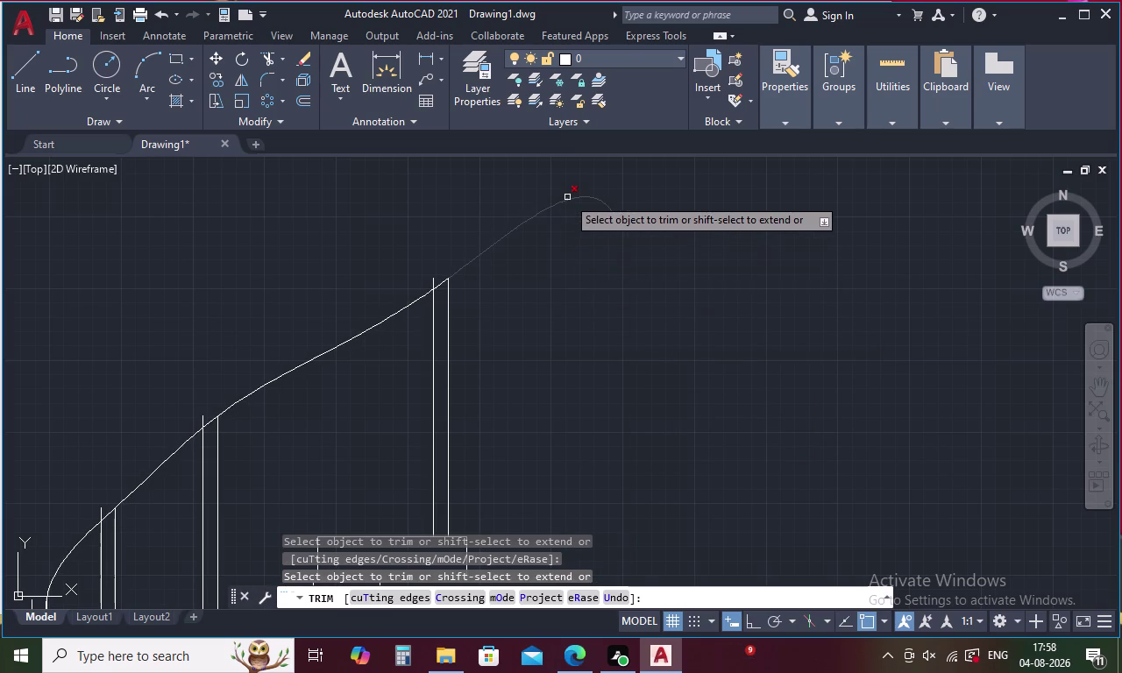
Trim the handrail overshoot past the top post.
click(509, 230)
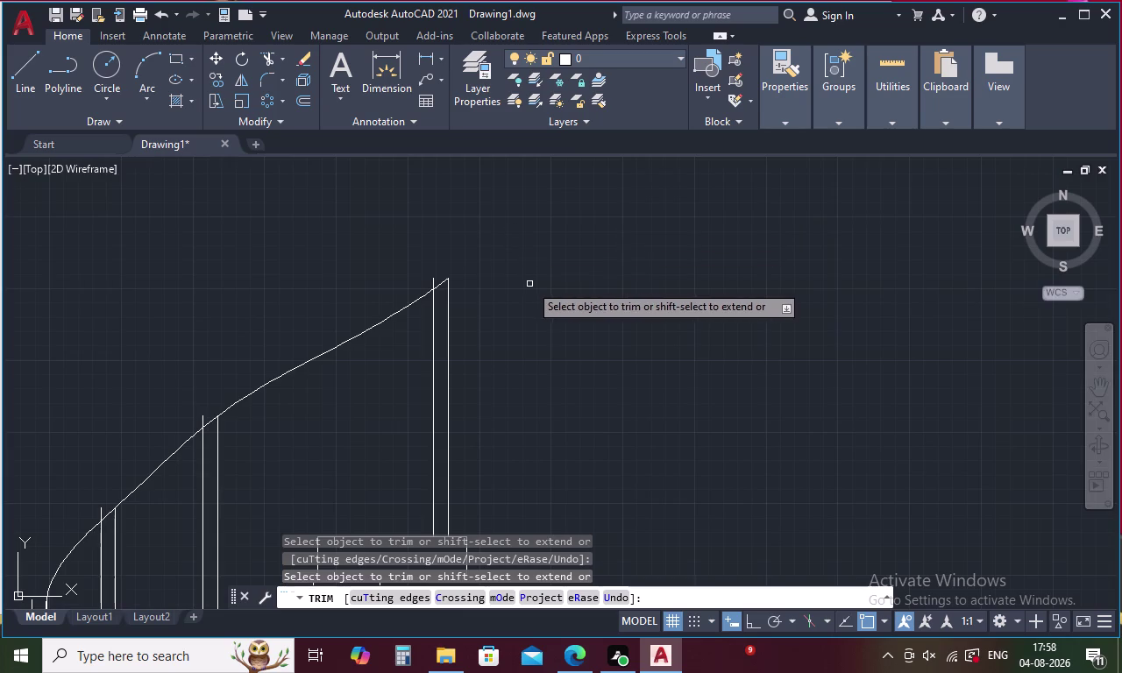
scroll(down, 3)
scroll(down, 3)
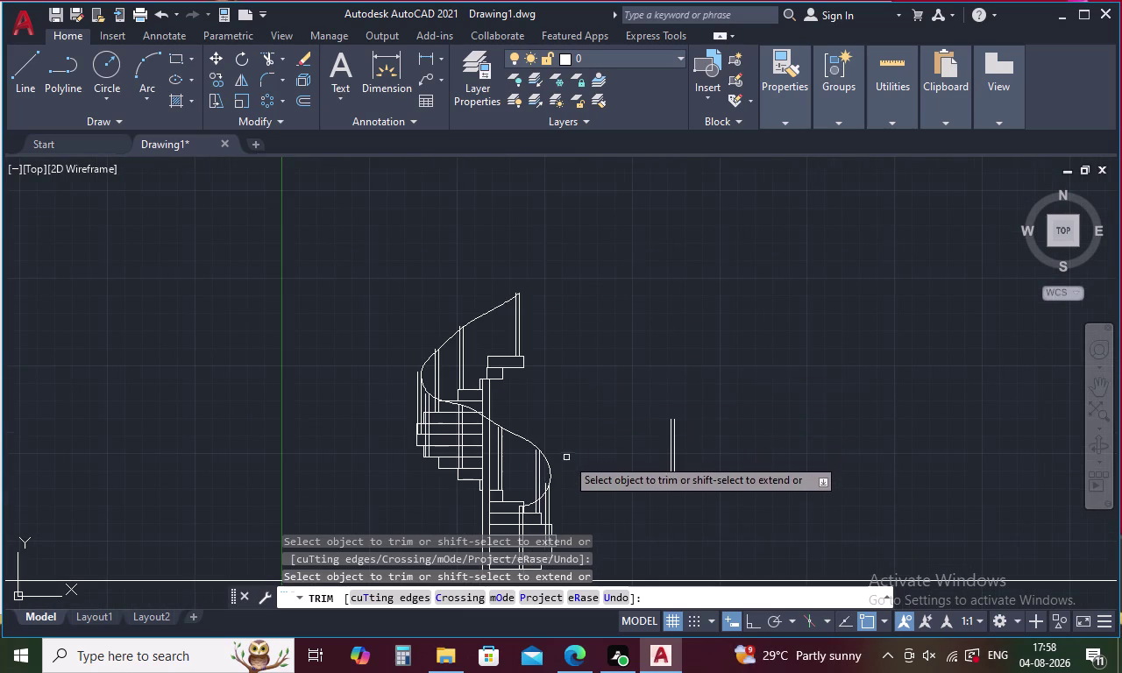
key(Escape)
Erase the curved handrail line and start a new Spline CV curve.
click(517, 435)
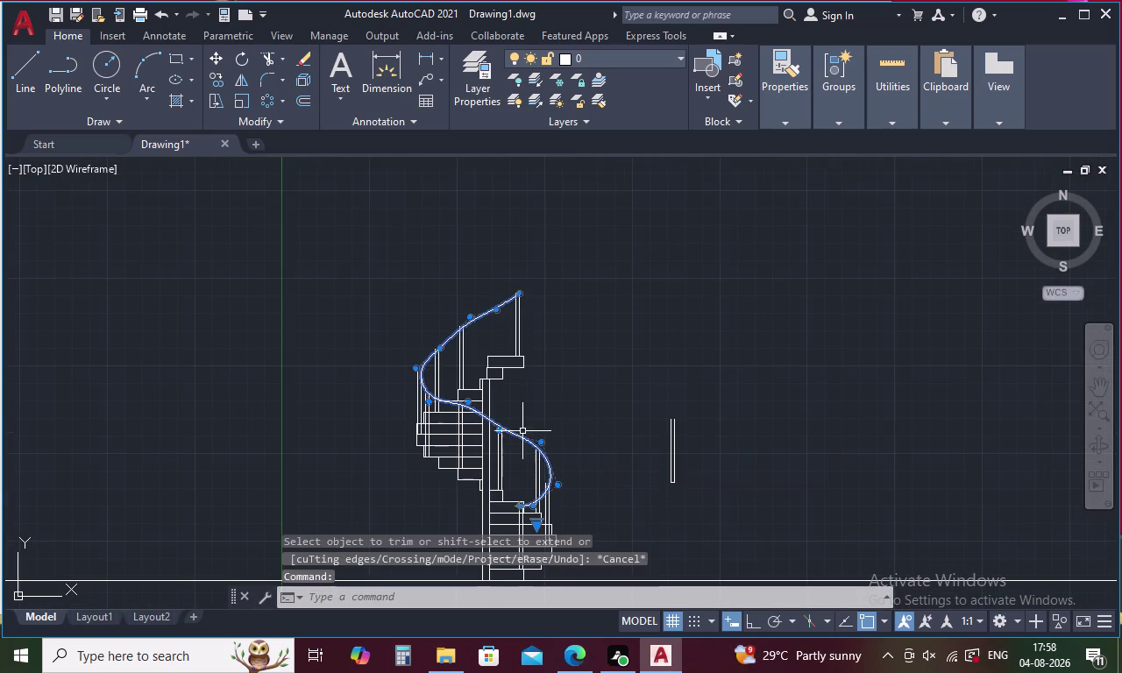
key(Delete)
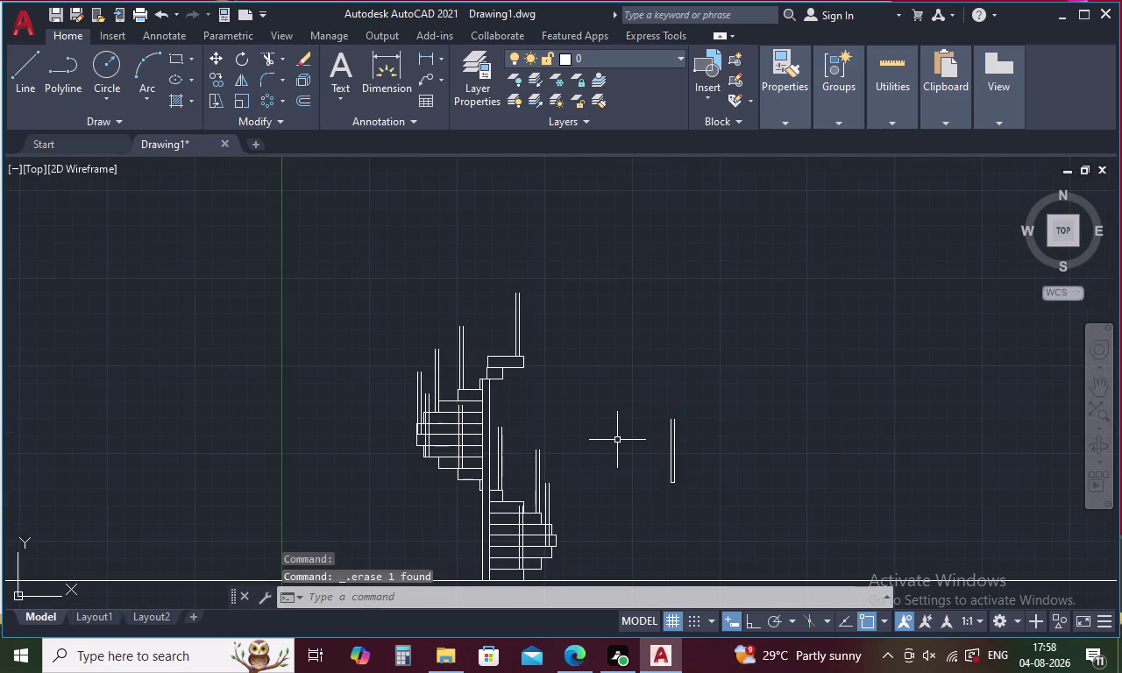
click(92, 118)
click(16, 143)
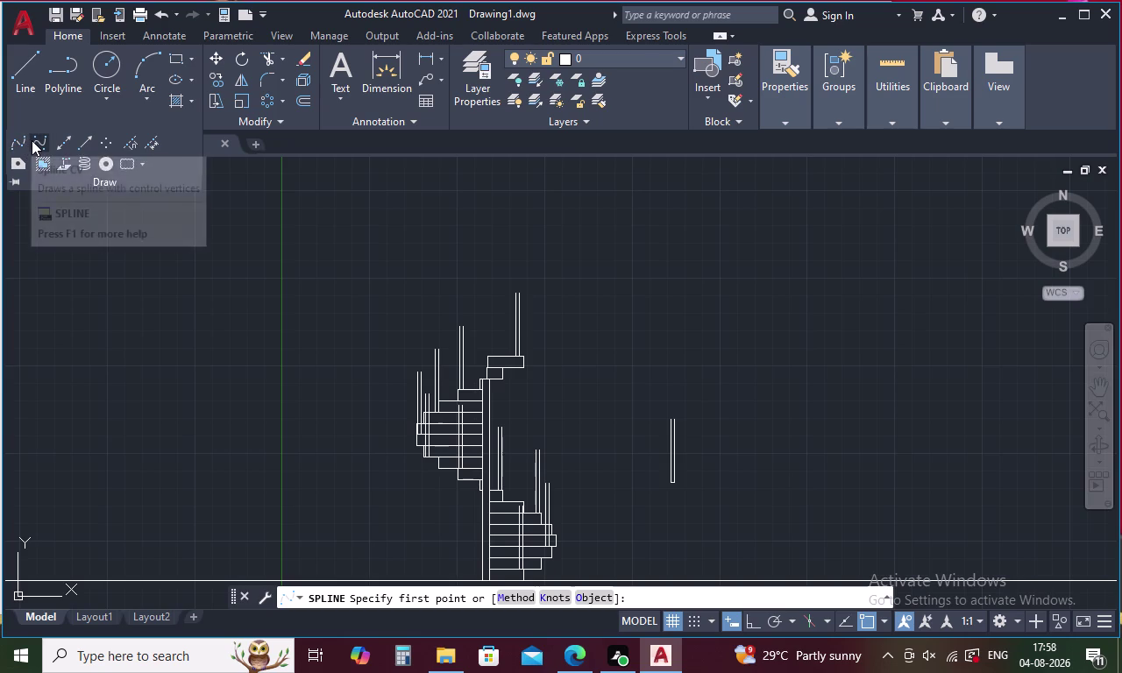
Start a control-vertex spline handrail with its first point on the lower step.
click(31, 141)
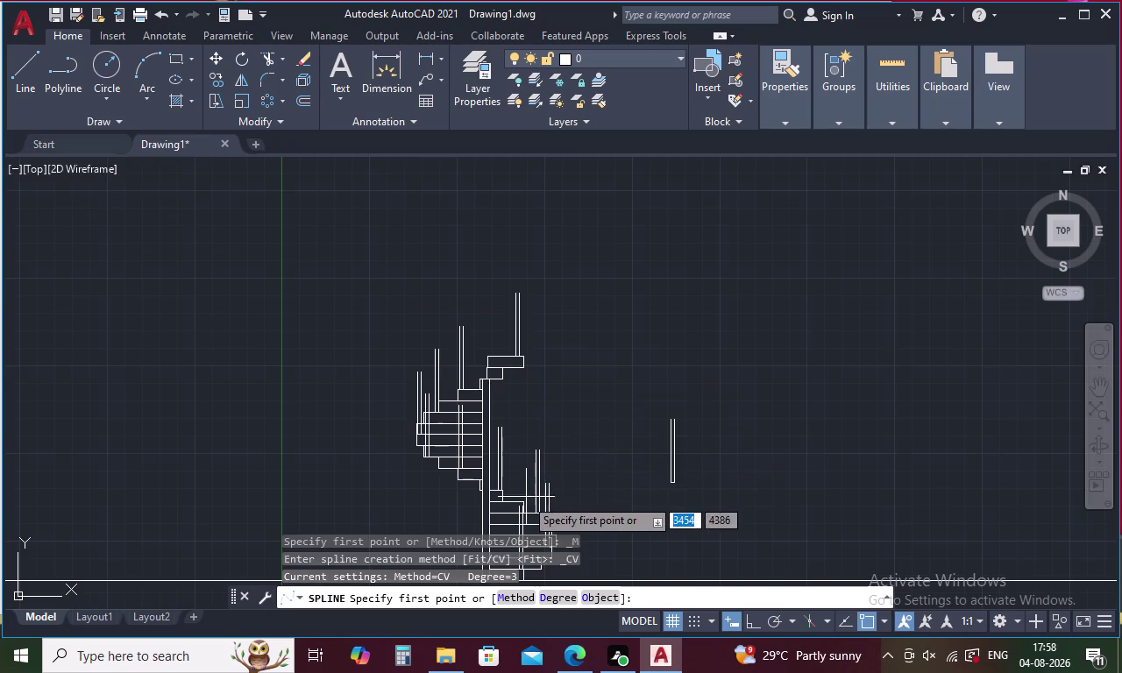
click(514, 512)
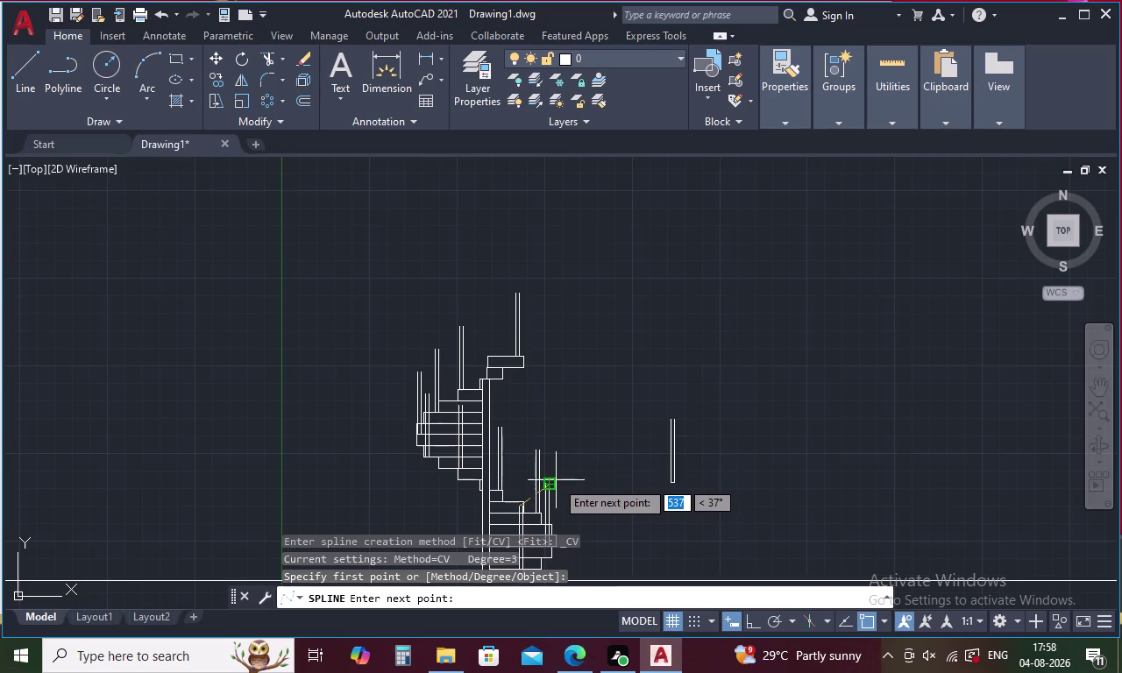
middle_drag(557, 481, 562, 399)
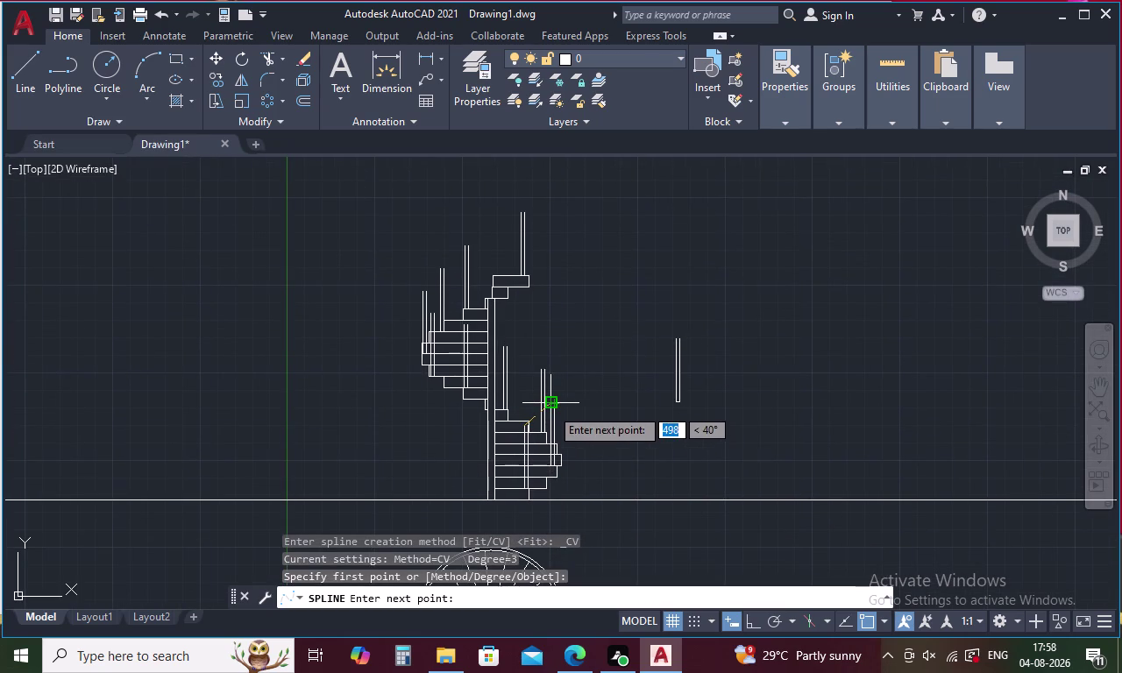
key(Escape)
key(space)
scroll(up, 3)
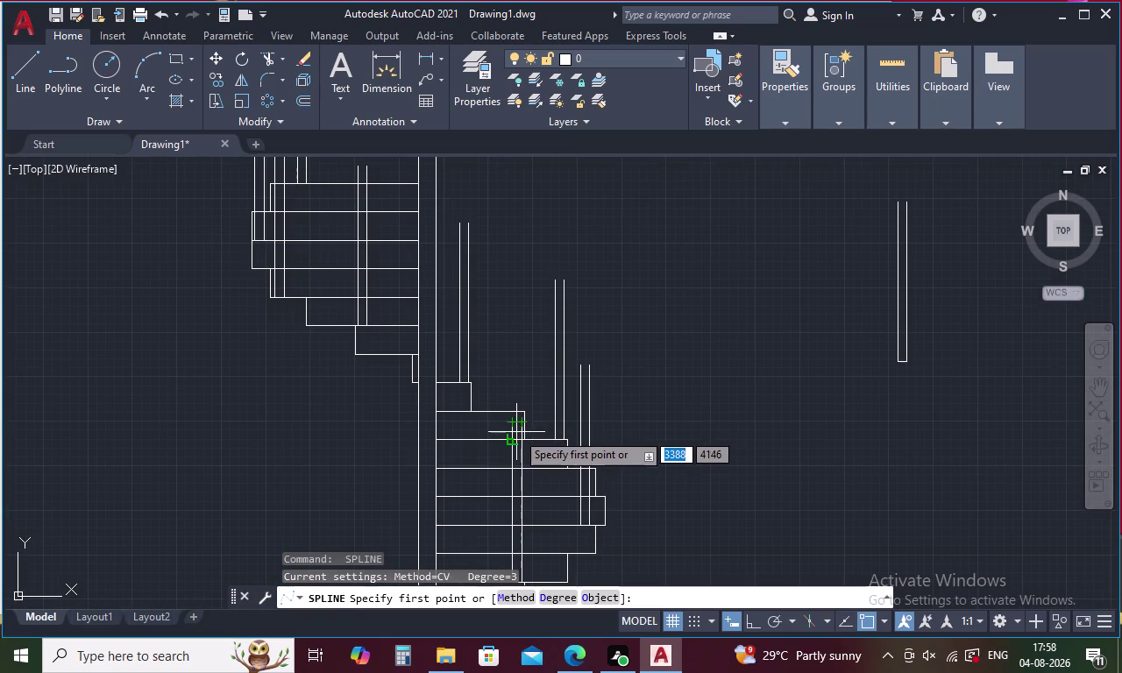
click(521, 432)
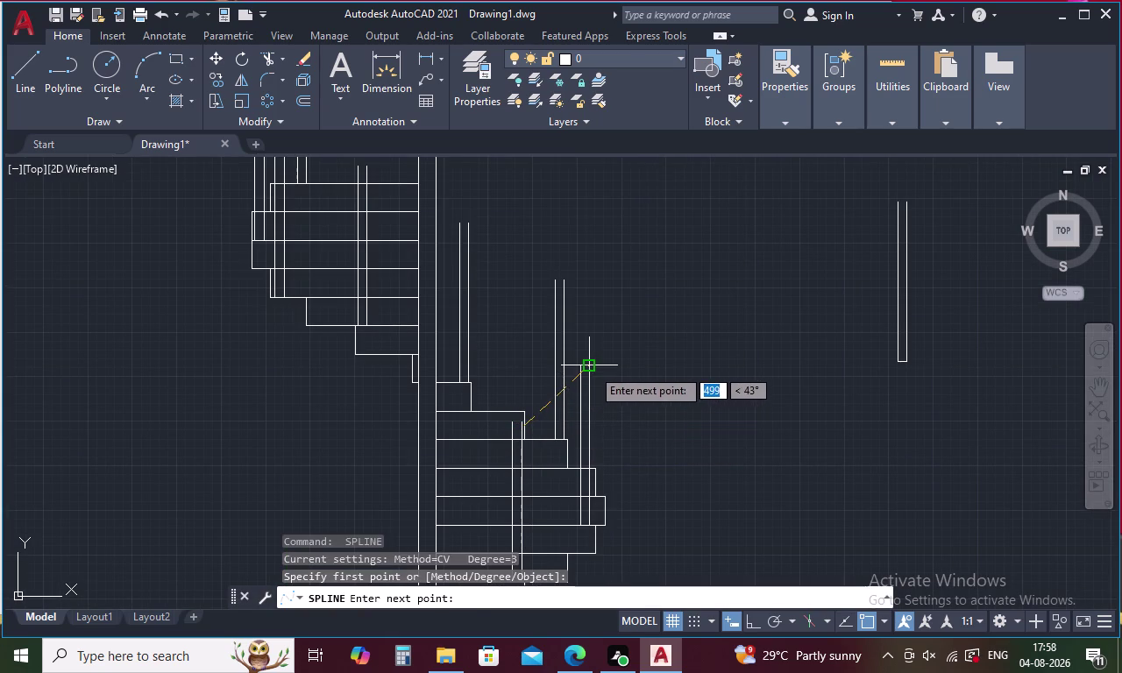
Add spline control points up the posts toward the upper flight.
click(594, 366)
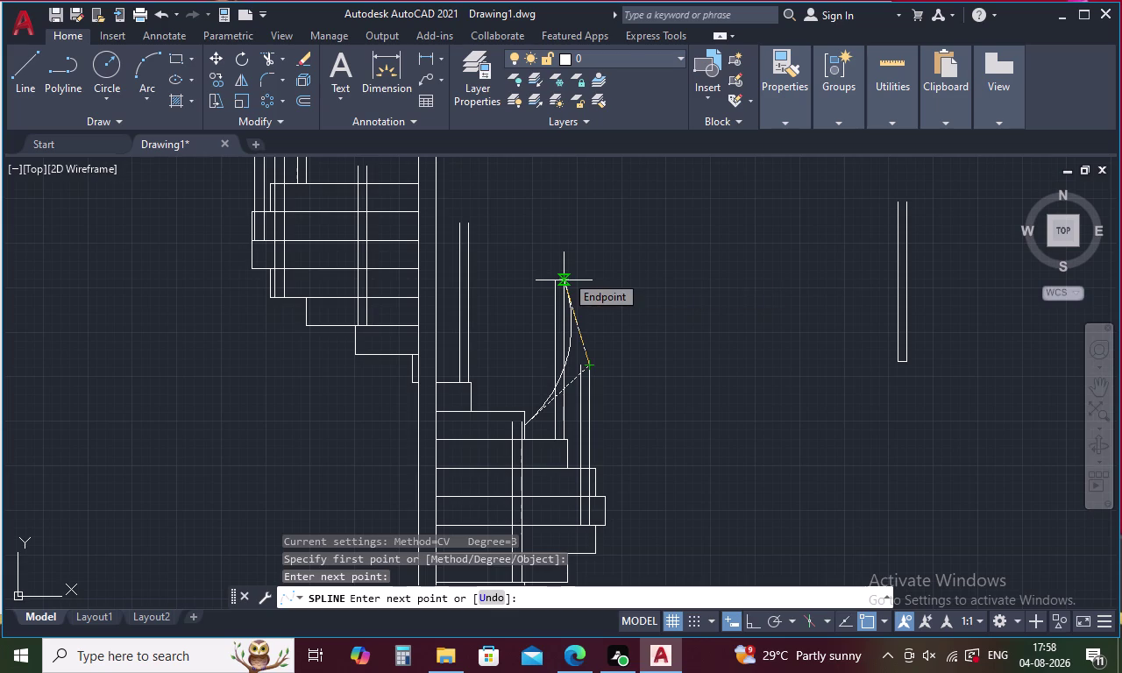
scroll(up, 3)
click(556, 290)
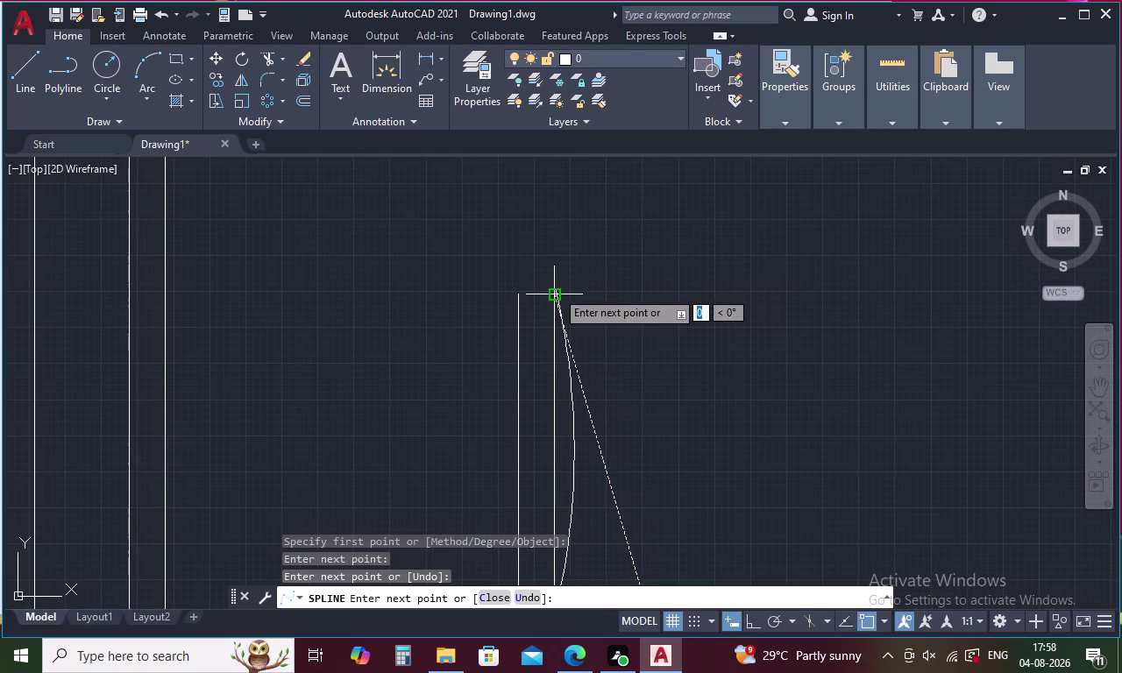
scroll(down, 3)
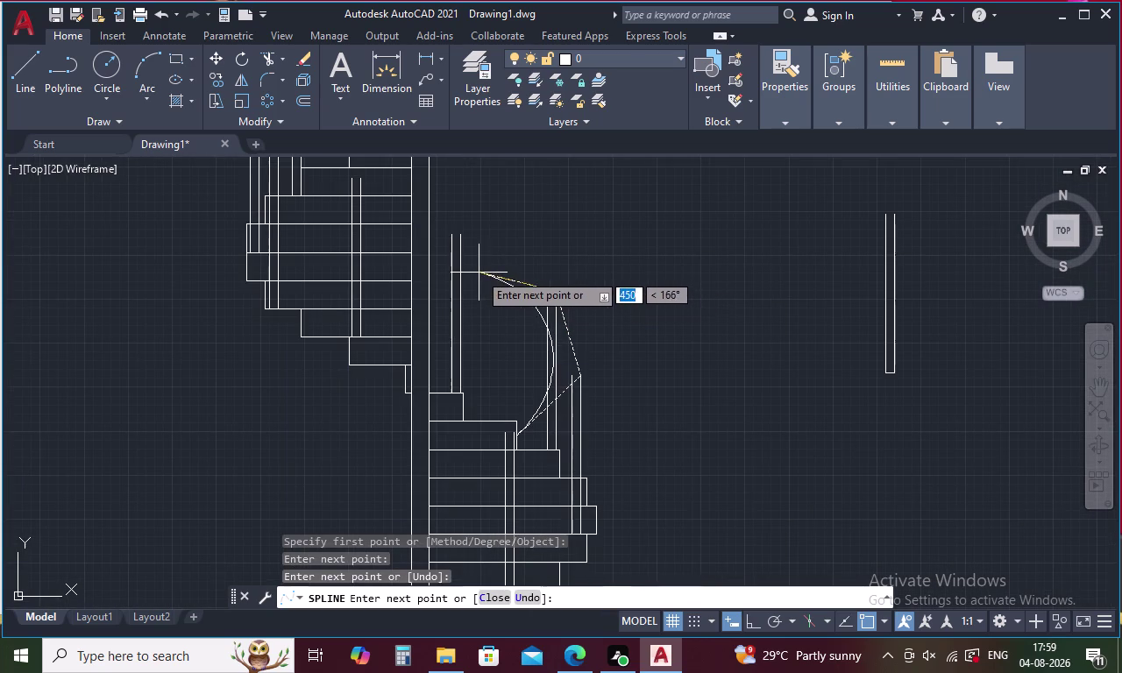
click(459, 239)
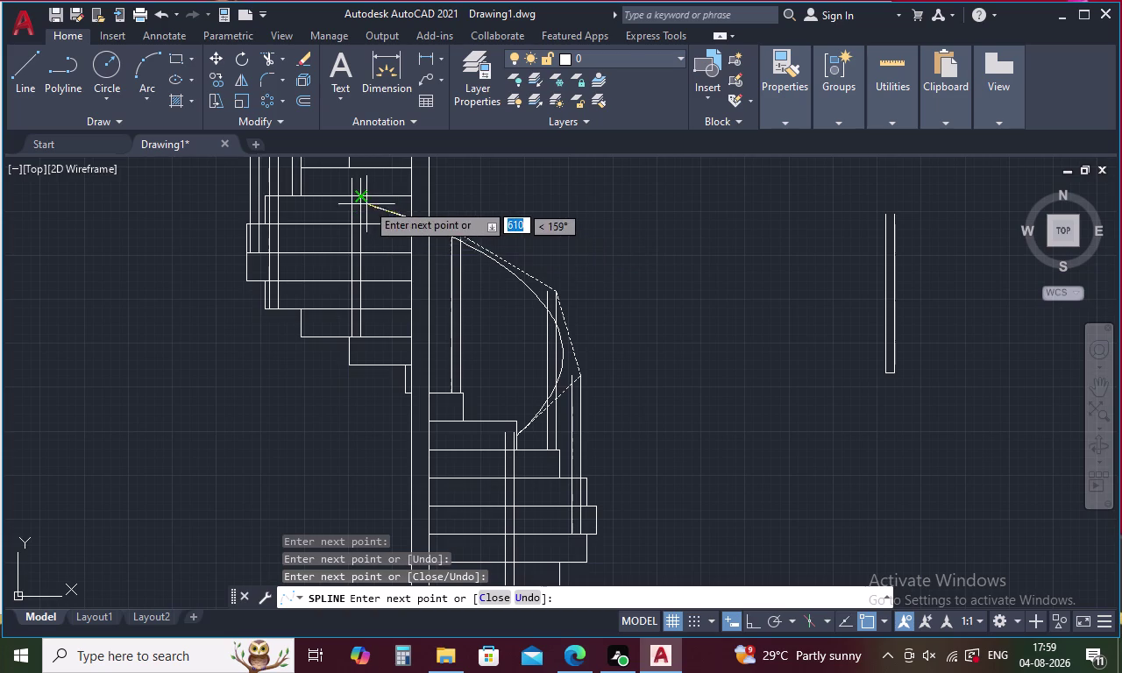
click(362, 180)
middle_drag(362, 179, 405, 237)
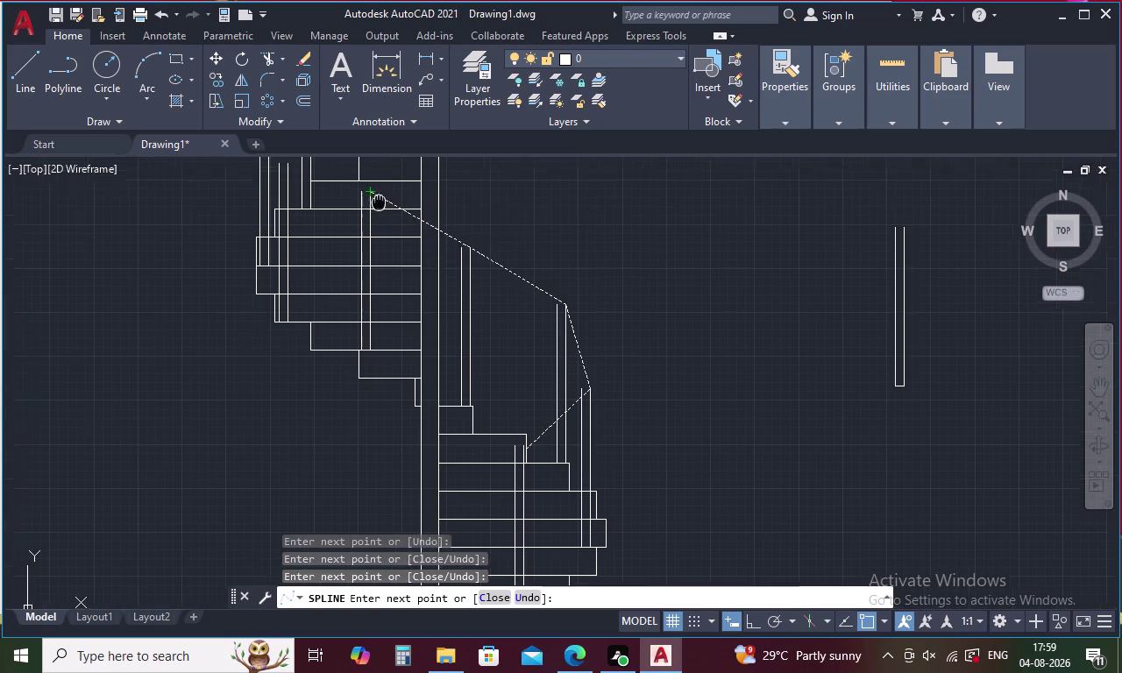
middle_drag(405, 237, 468, 345)
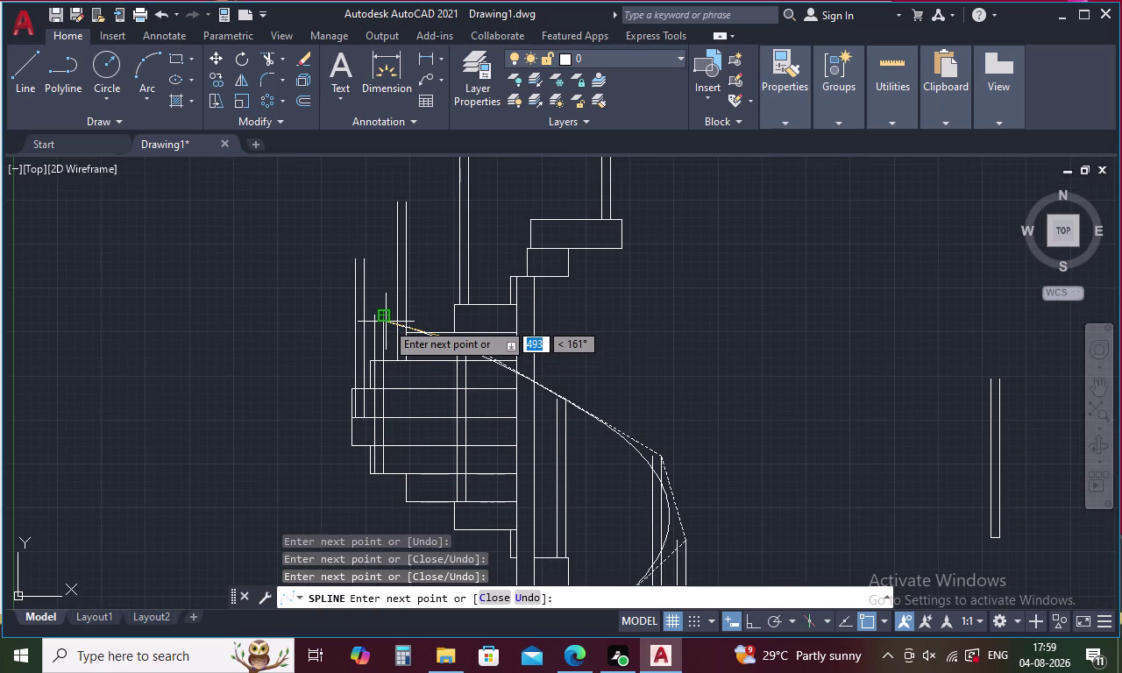
Place the remaining control points along the left posts, ending the spline at the top post.
click(386, 322)
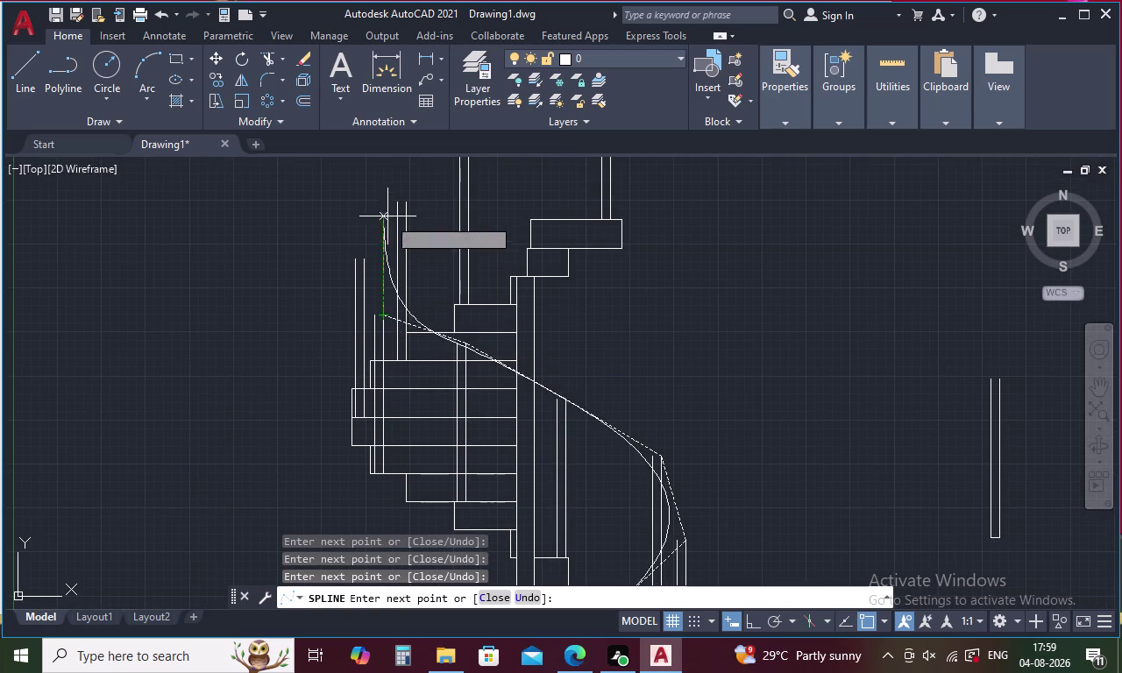
click(363, 263)
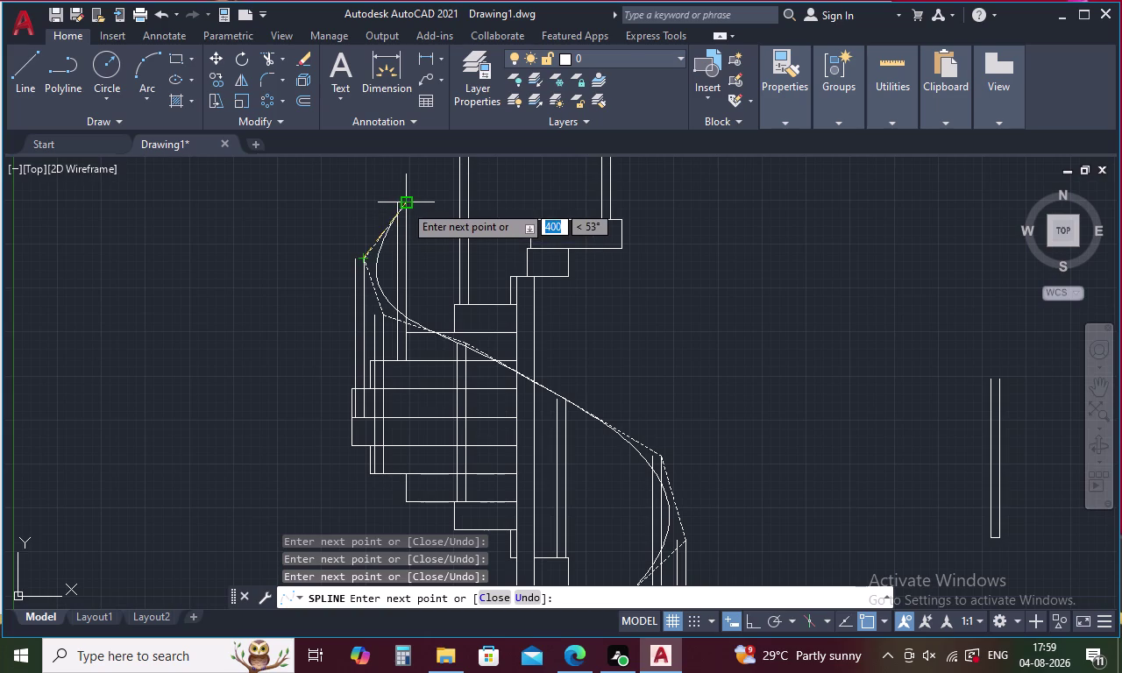
click(405, 204)
middle_drag(404, 204, 444, 378)
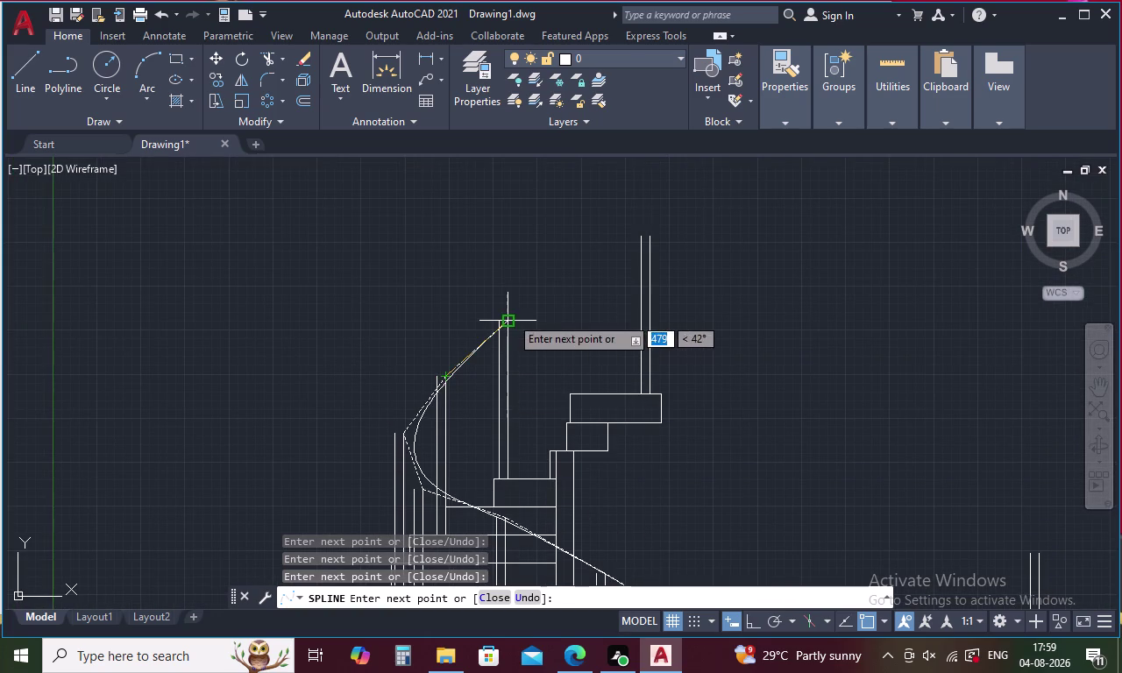
click(511, 317)
click(654, 240)
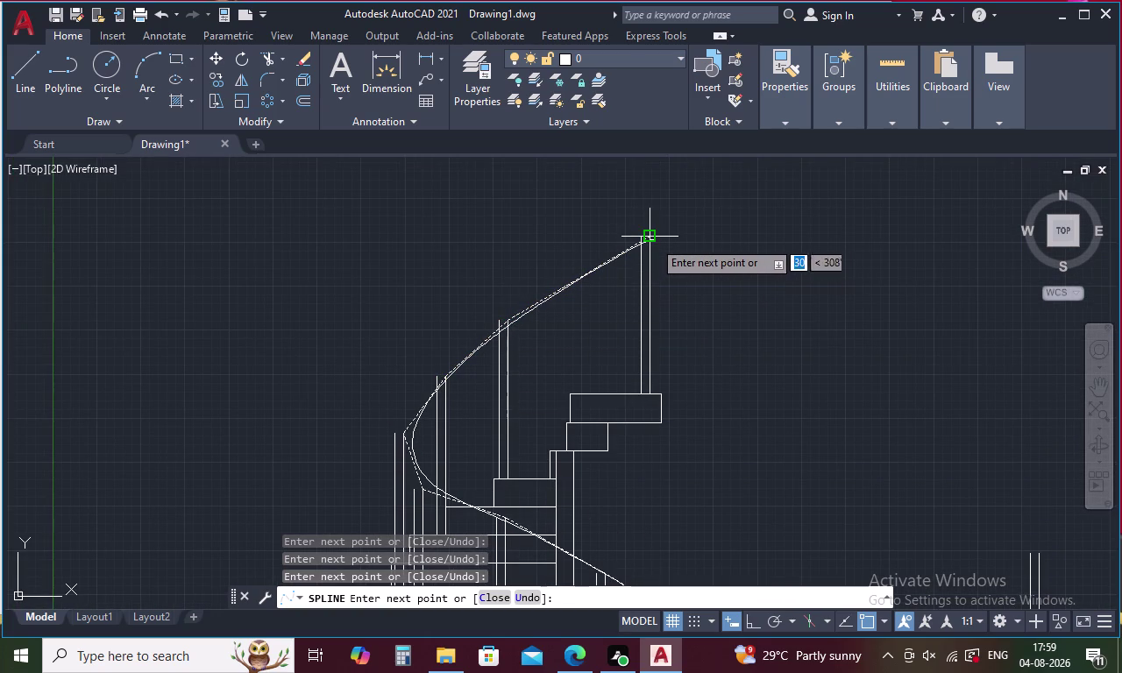
key(space)
Bring the whole staircase into view and select the new handrail curve.
scroll(down, 3)
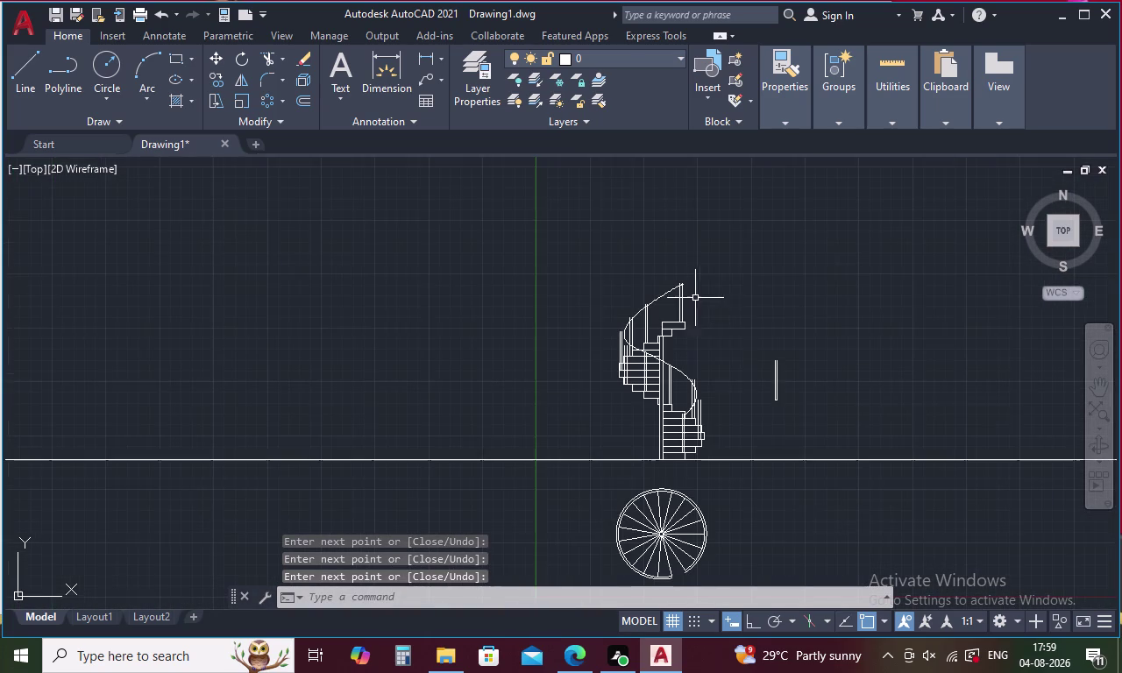
middle_drag(722, 369, 619, 388)
scroll(up, 3)
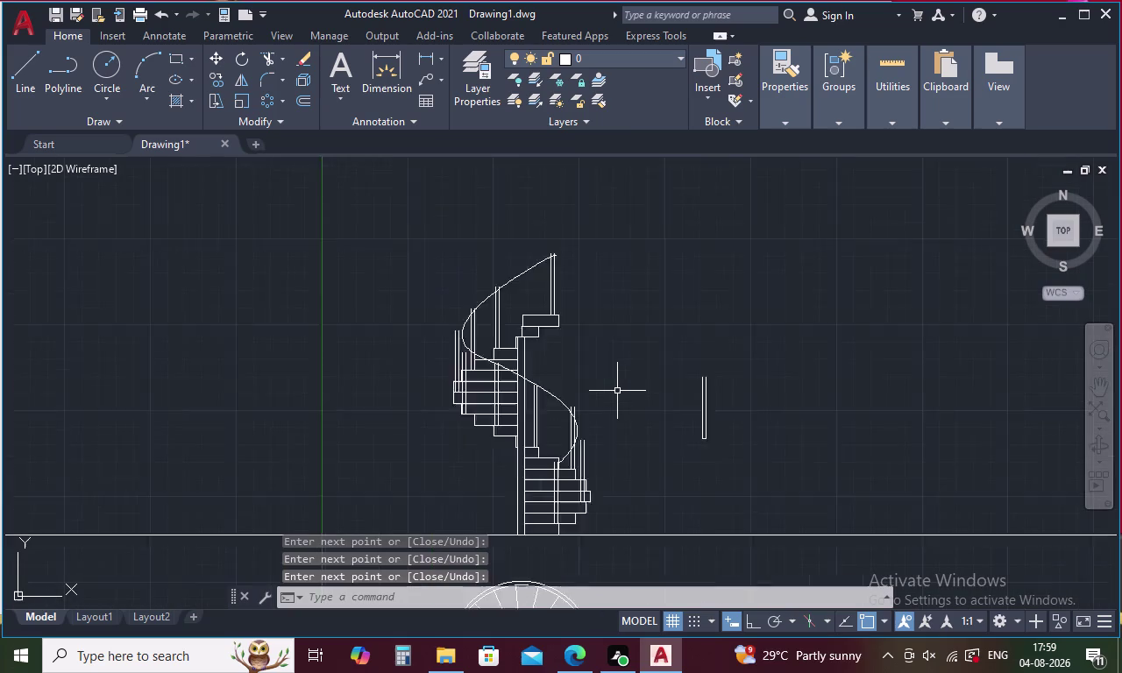
scroll(up, 3)
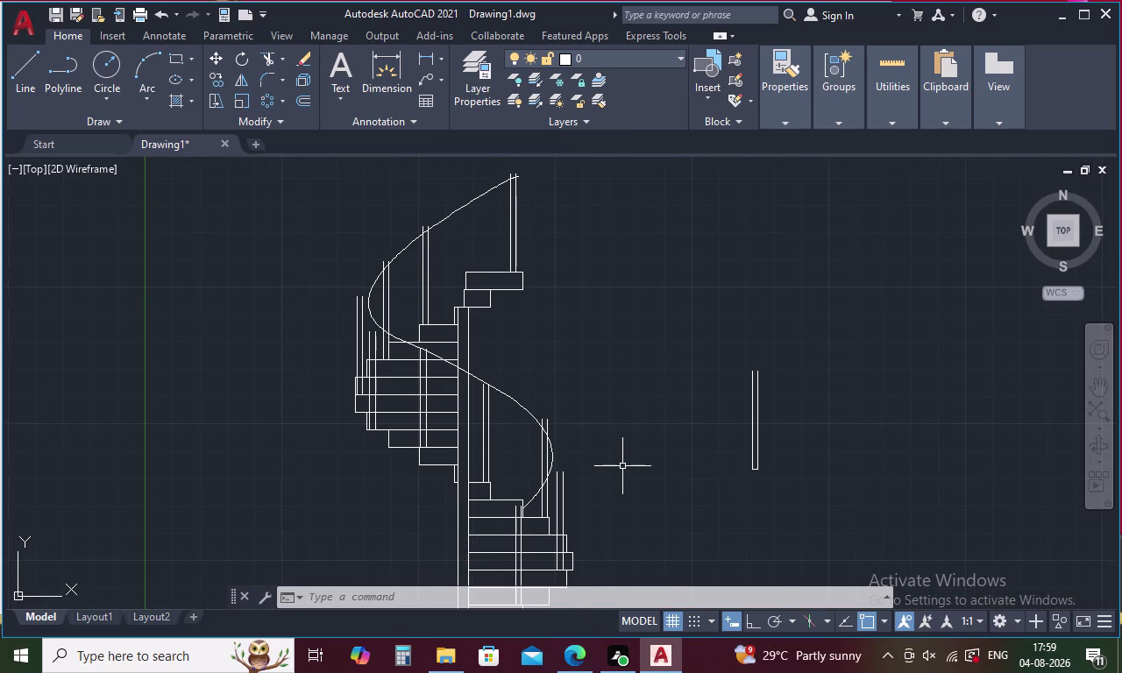
click(497, 391)
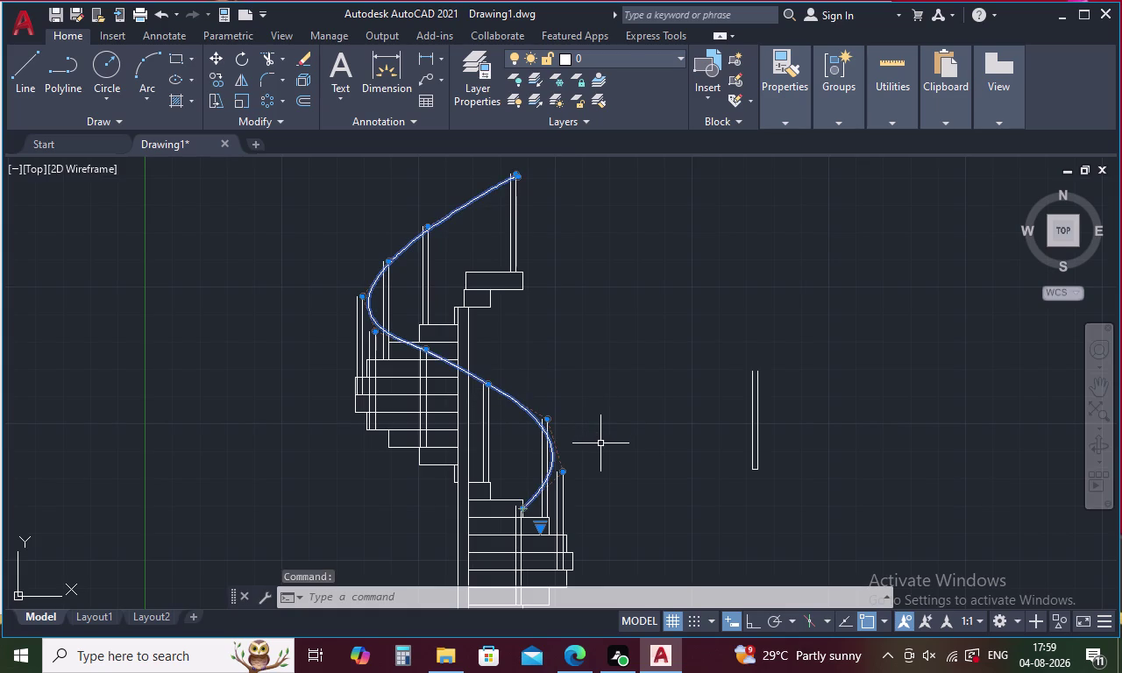
Delete the handrail curve and restart a Spline CV from a lower step.
key(Delete)
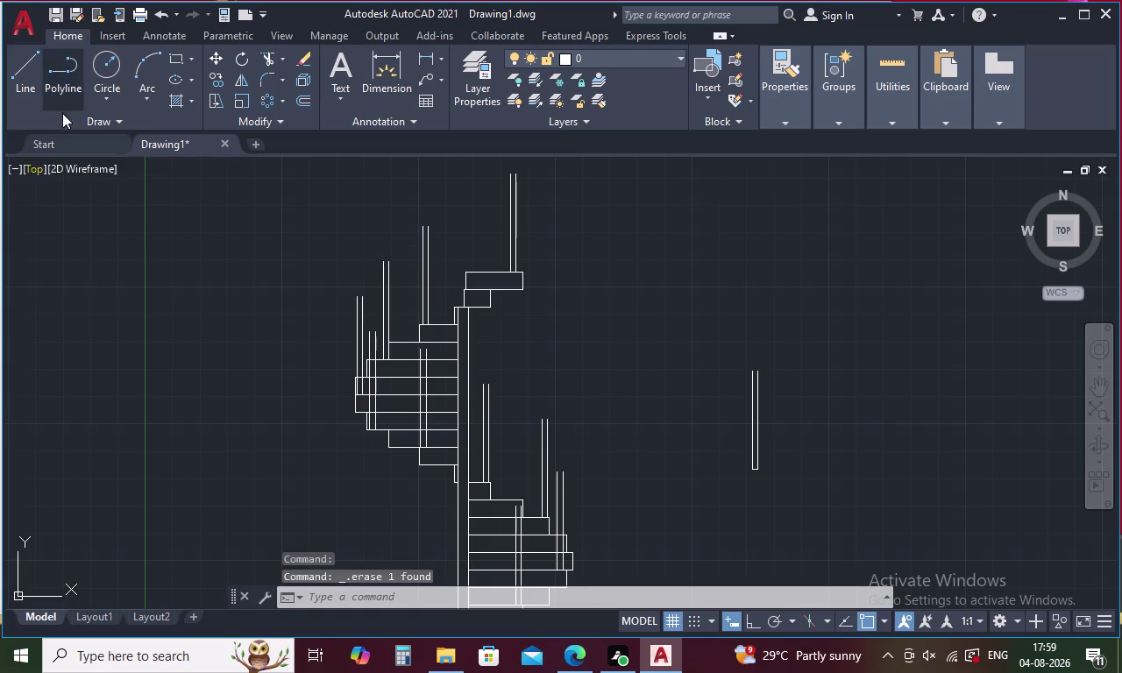
click(105, 122)
click(43, 140)
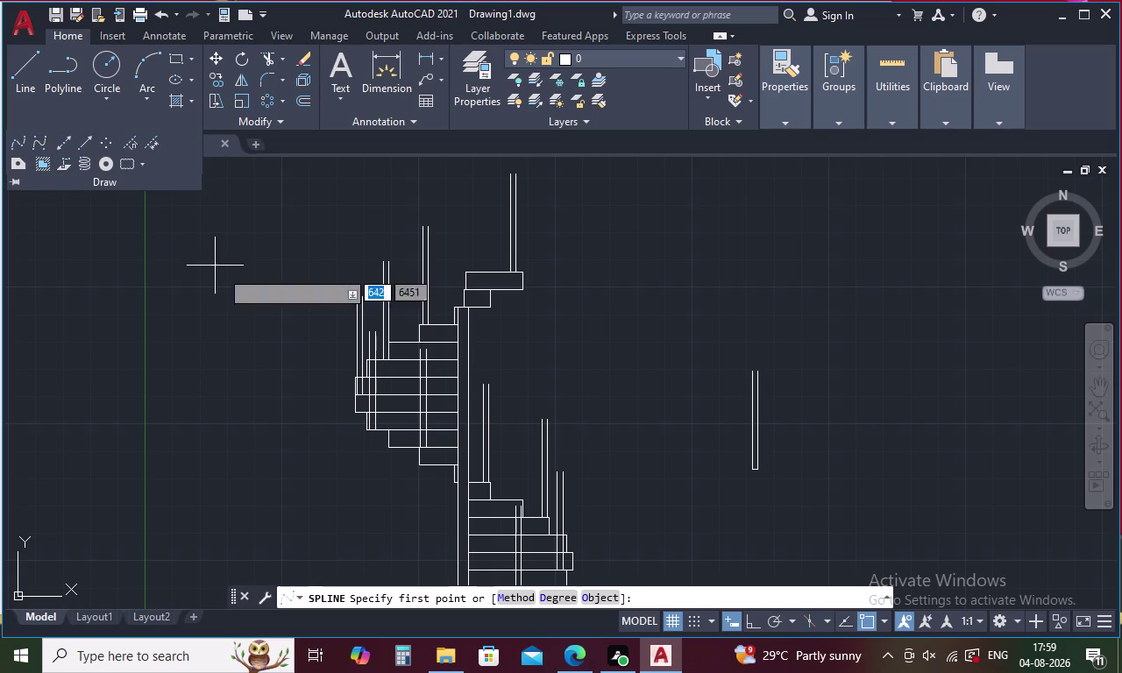
middle_drag(486, 527, 456, 387)
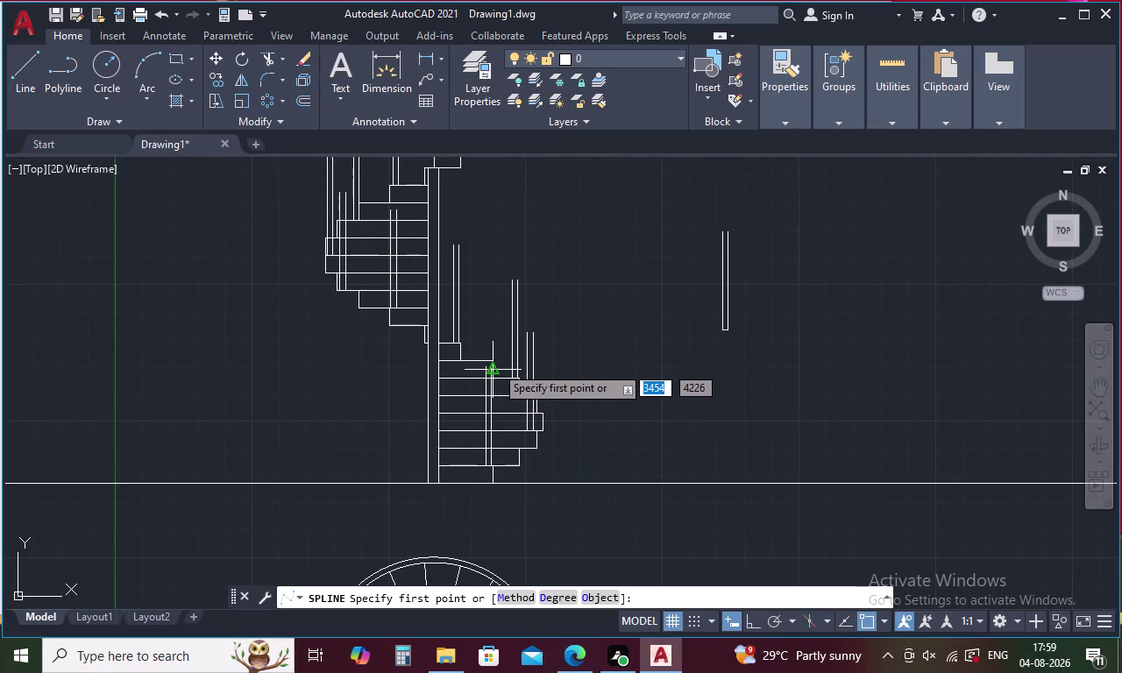
scroll(up, 3)
click(461, 371)
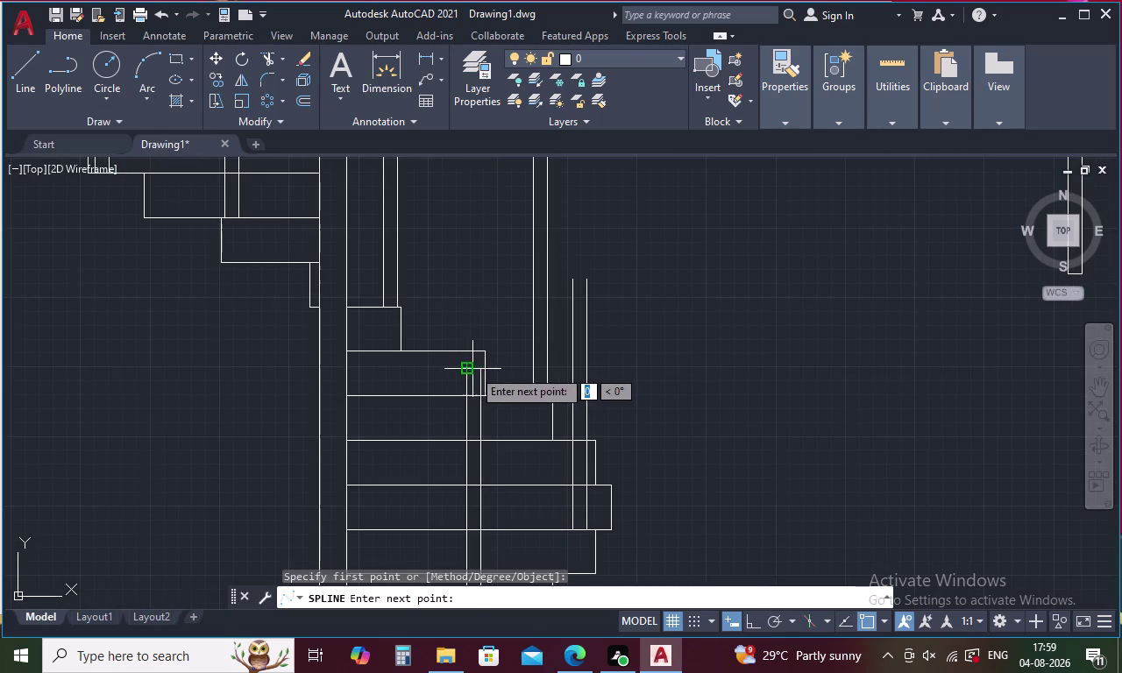
Add spline control points along the rail partway up the staircase.
click(479, 369)
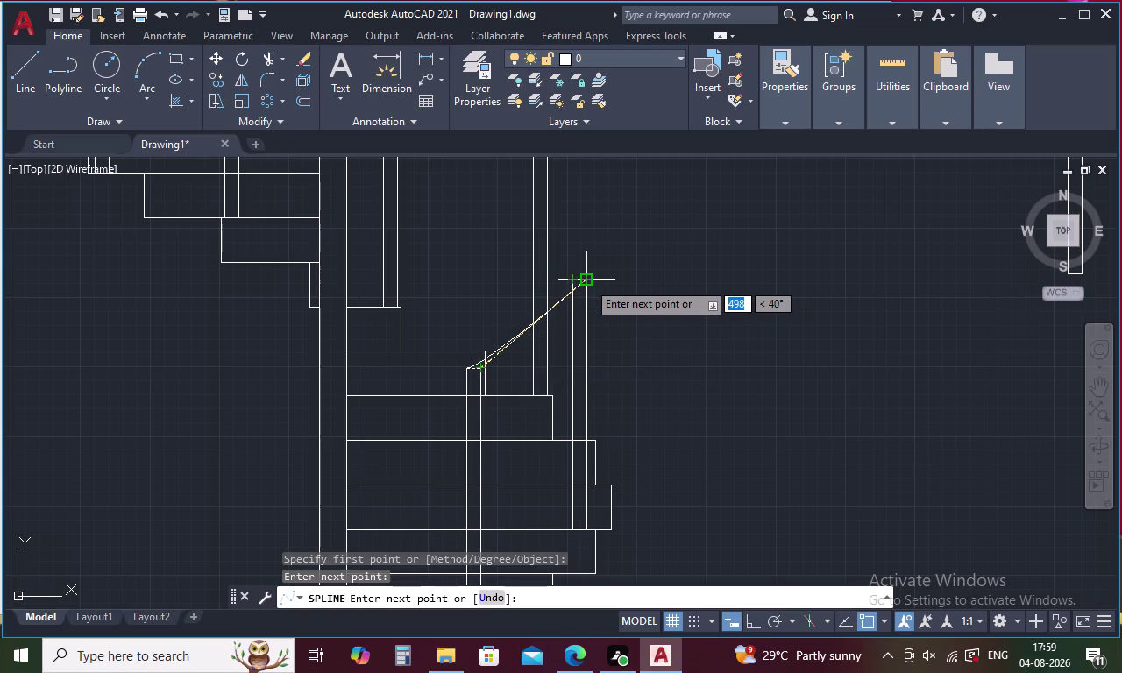
click(587, 281)
middle_drag(573, 237, 590, 374)
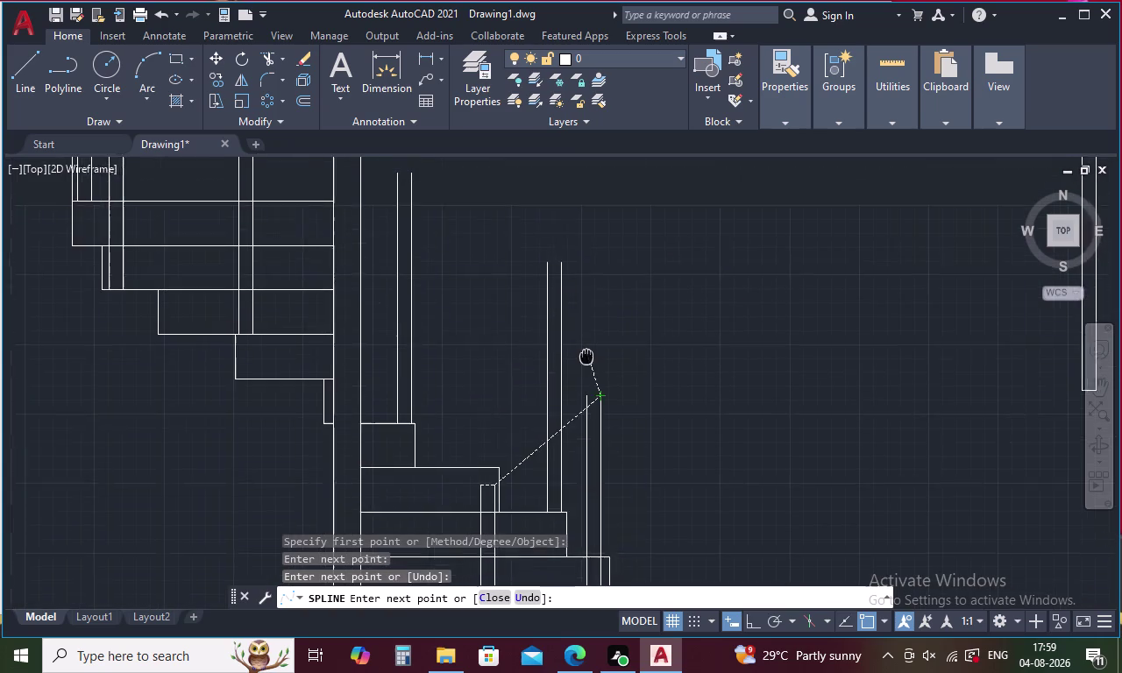
middle_drag(589, 373, 591, 377)
click(562, 282)
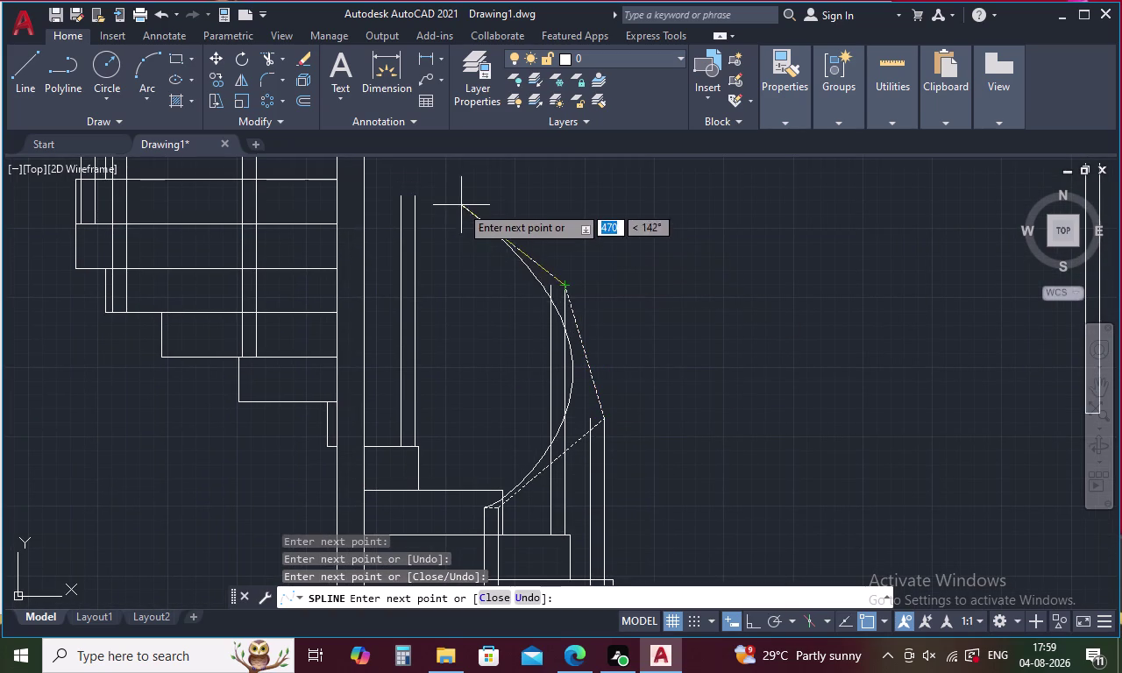
click(408, 190)
middle_drag(408, 190, 519, 351)
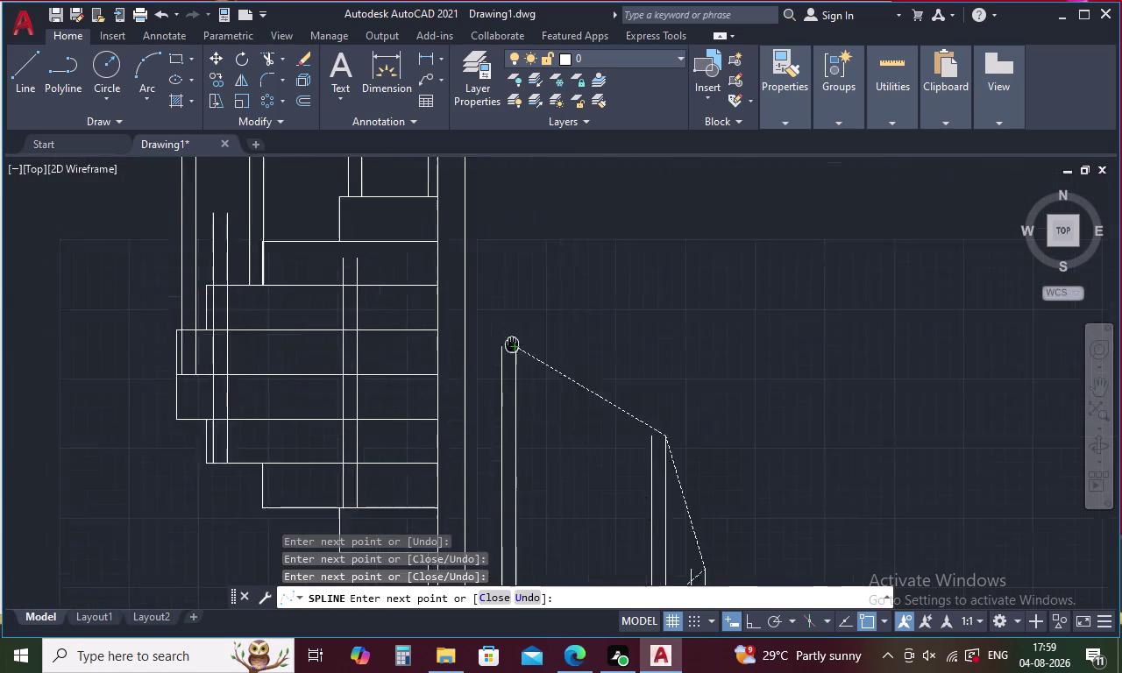
middle_drag(518, 351, 560, 397)
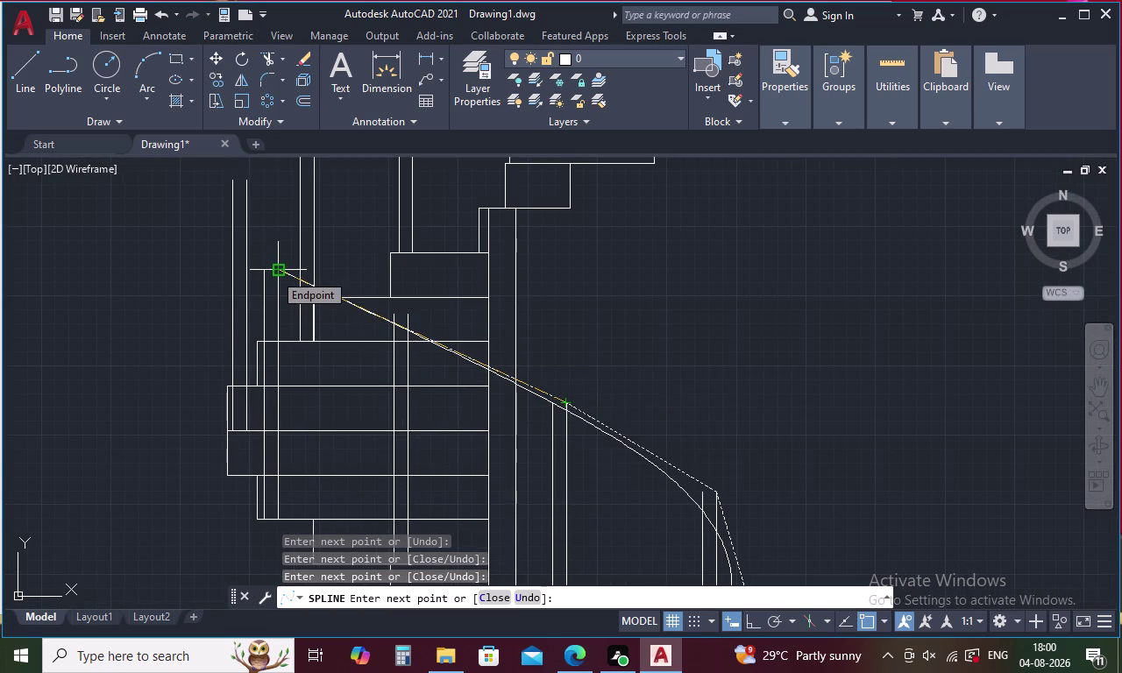
Snap the upper control points to step corners and finish the spline at the top post.
click(266, 273)
middle_drag(275, 229, 298, 419)
click(255, 374)
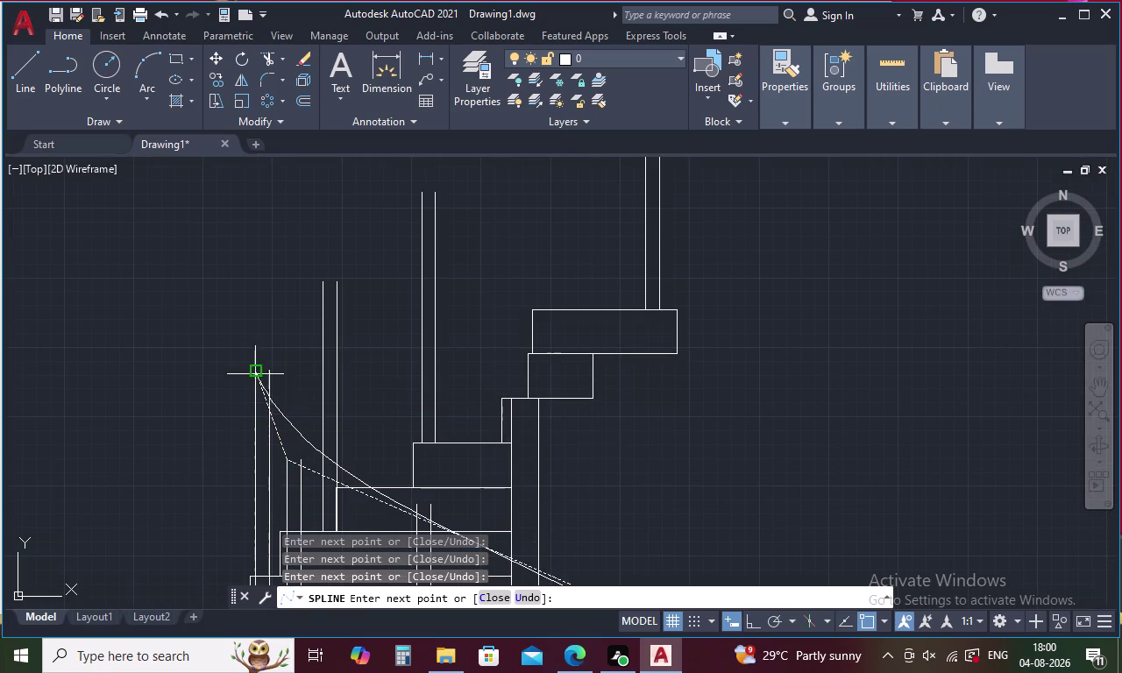
click(322, 279)
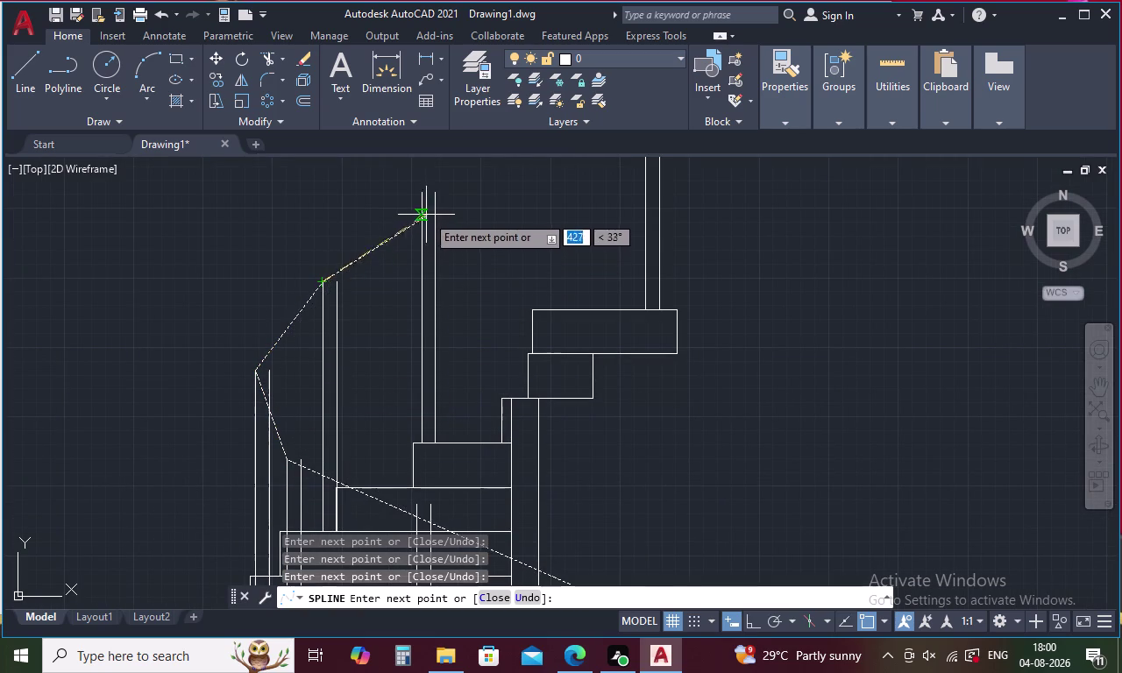
click(425, 195)
middle_drag(494, 214, 358, 412)
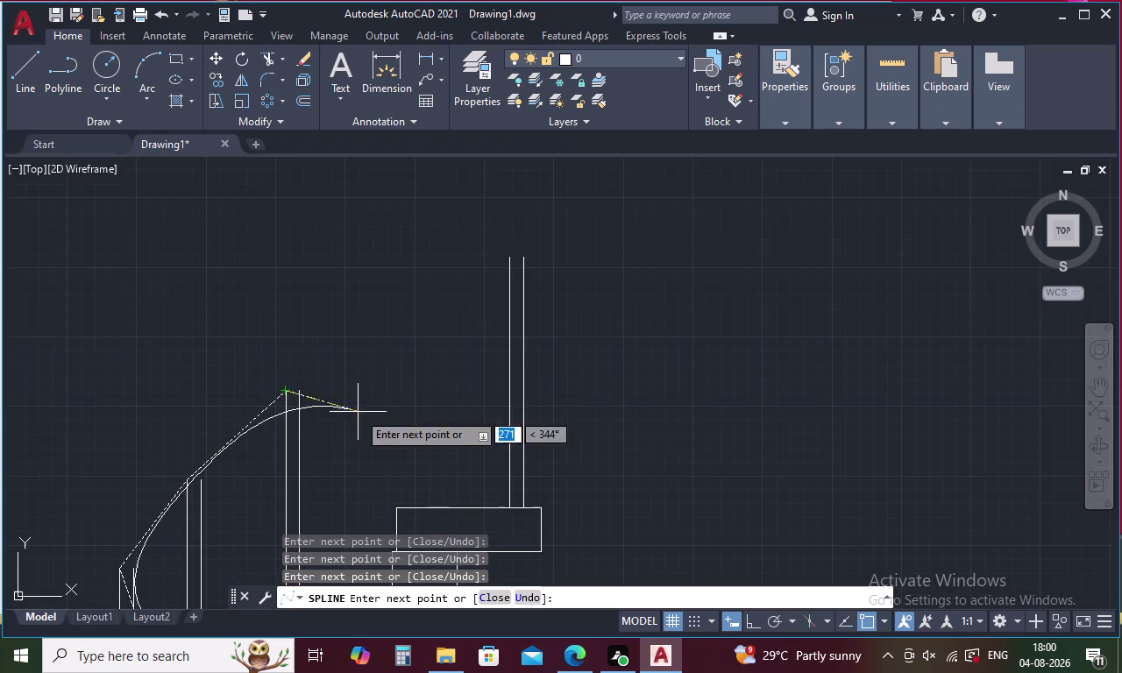
click(523, 264)
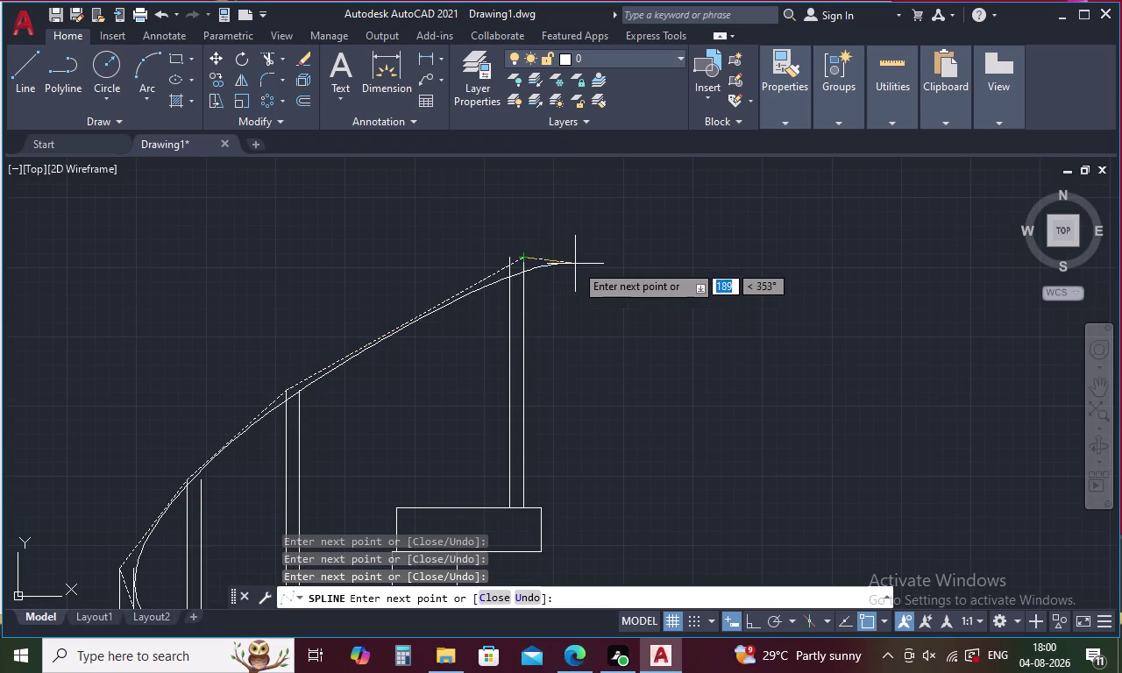
key(space)
scroll(down, 3)
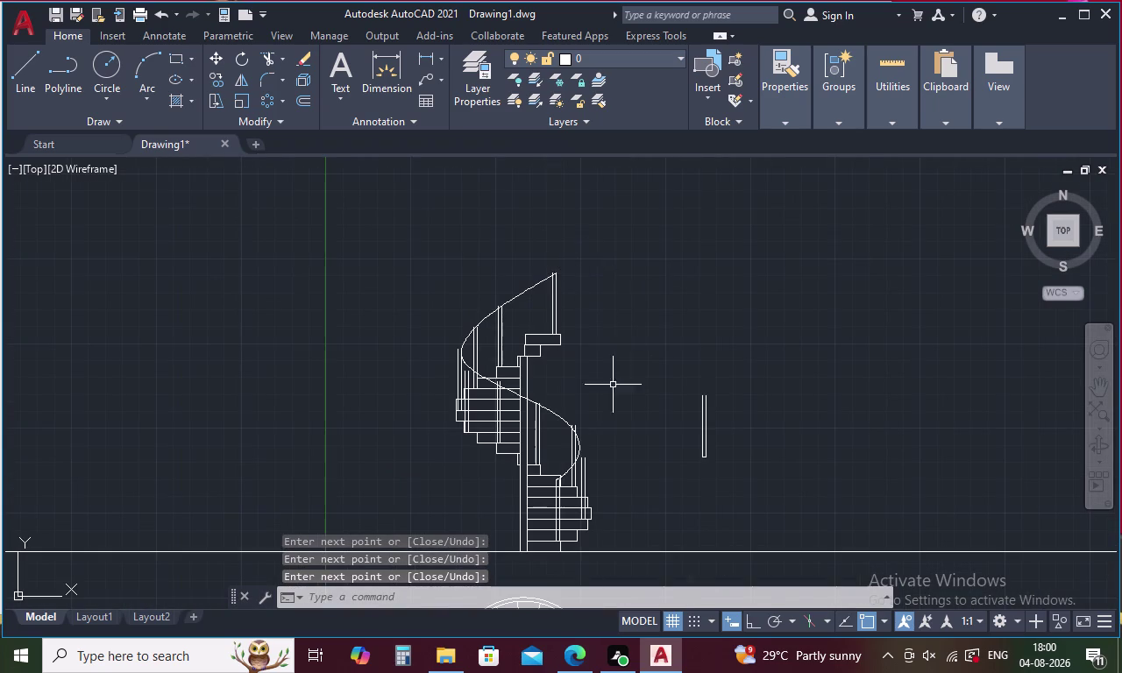
key(0)
key(BackSpace)
key(space)
key(Return)
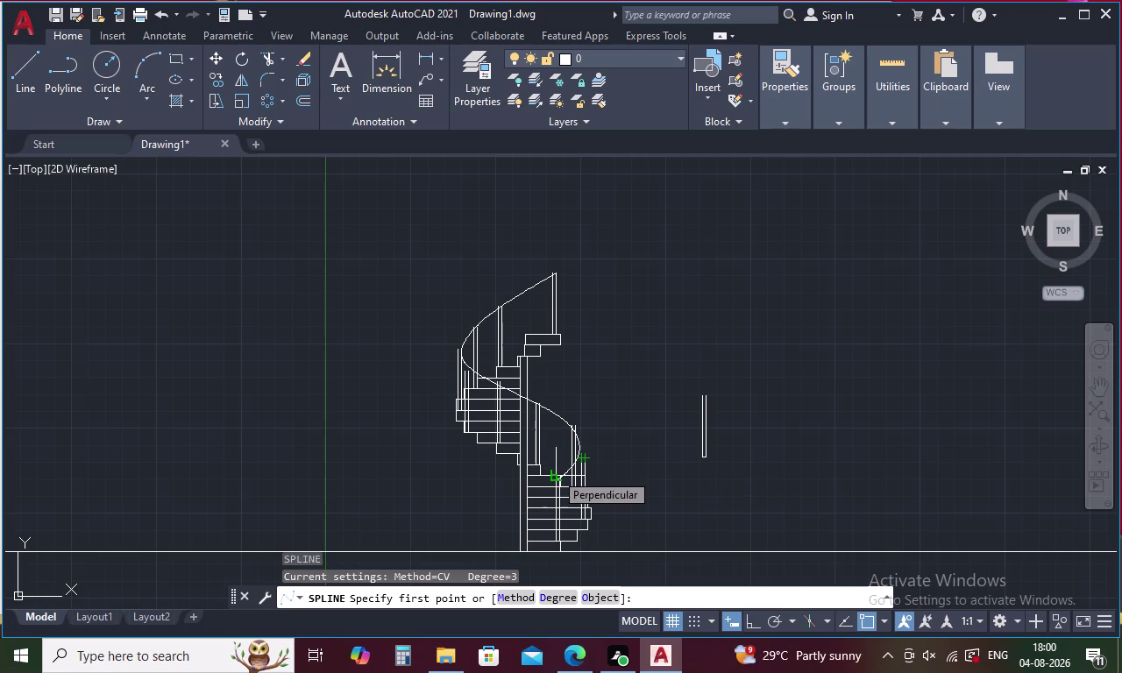
text(5)
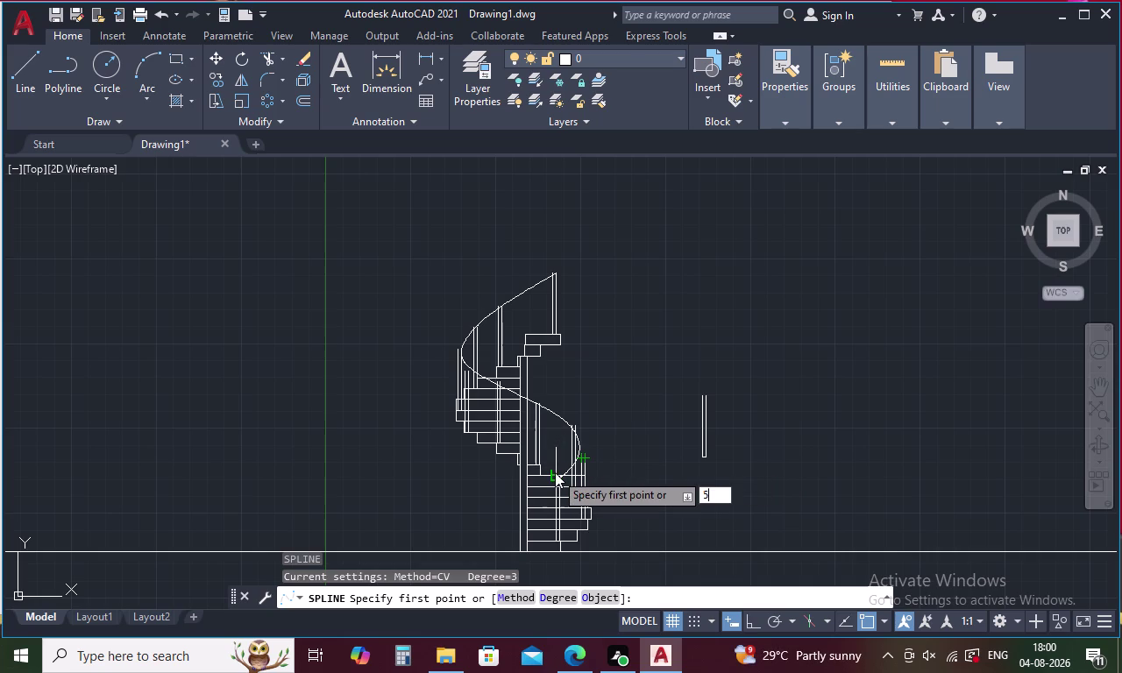
text(0)
key(space)
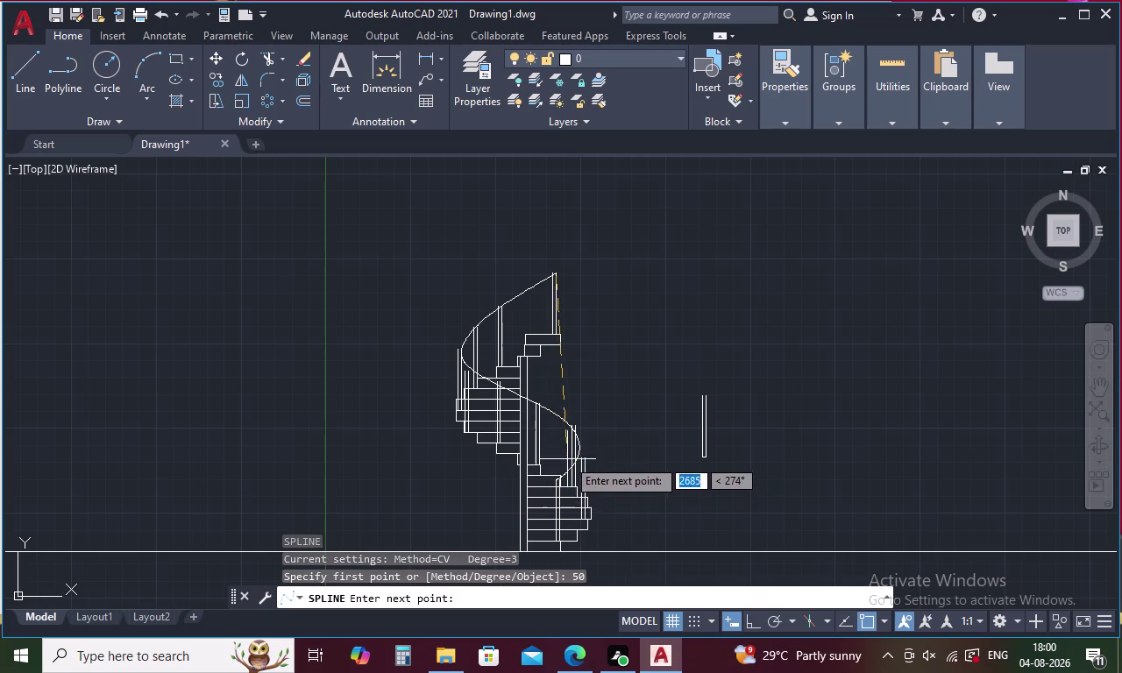
key(Escape)
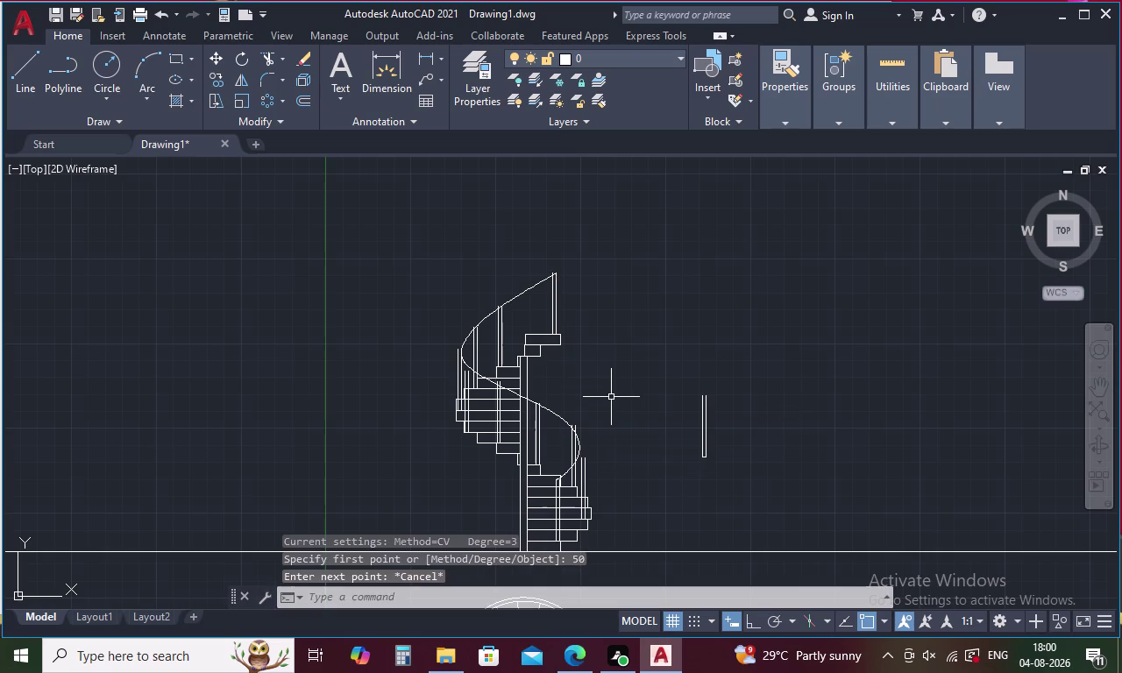
key(o)
key(space)
text(50)
key(space)
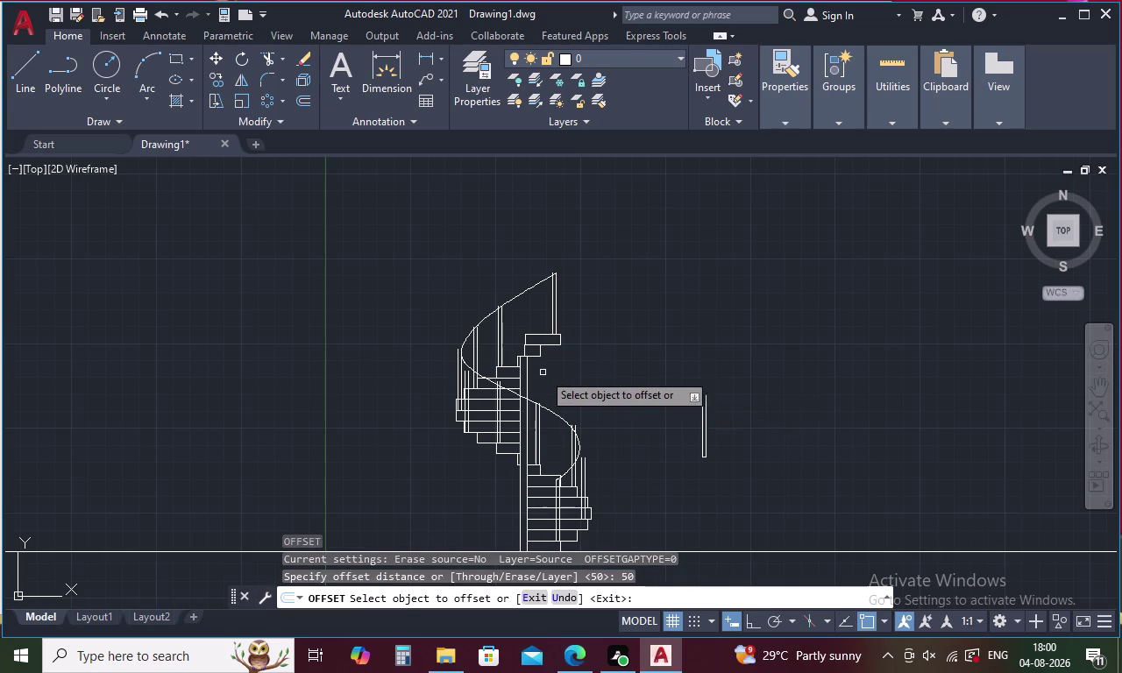
Offset the S-curved handrail spline 50 units outward and check the resulting double rail.
click(490, 379)
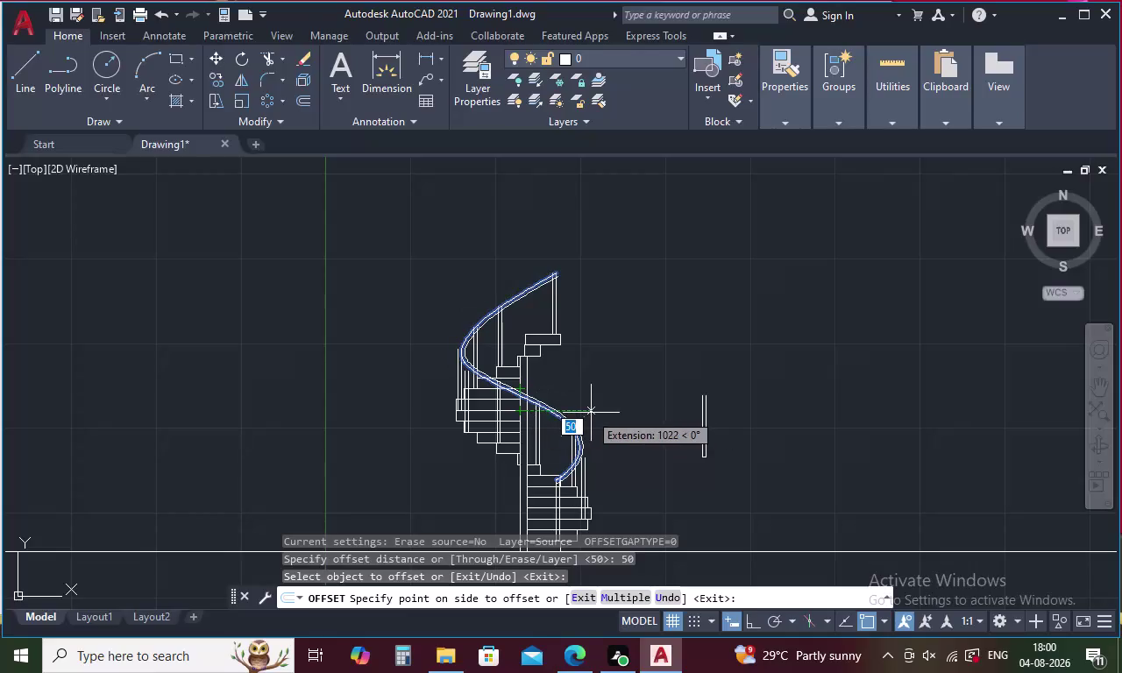
click(591, 413)
scroll(up, 3)
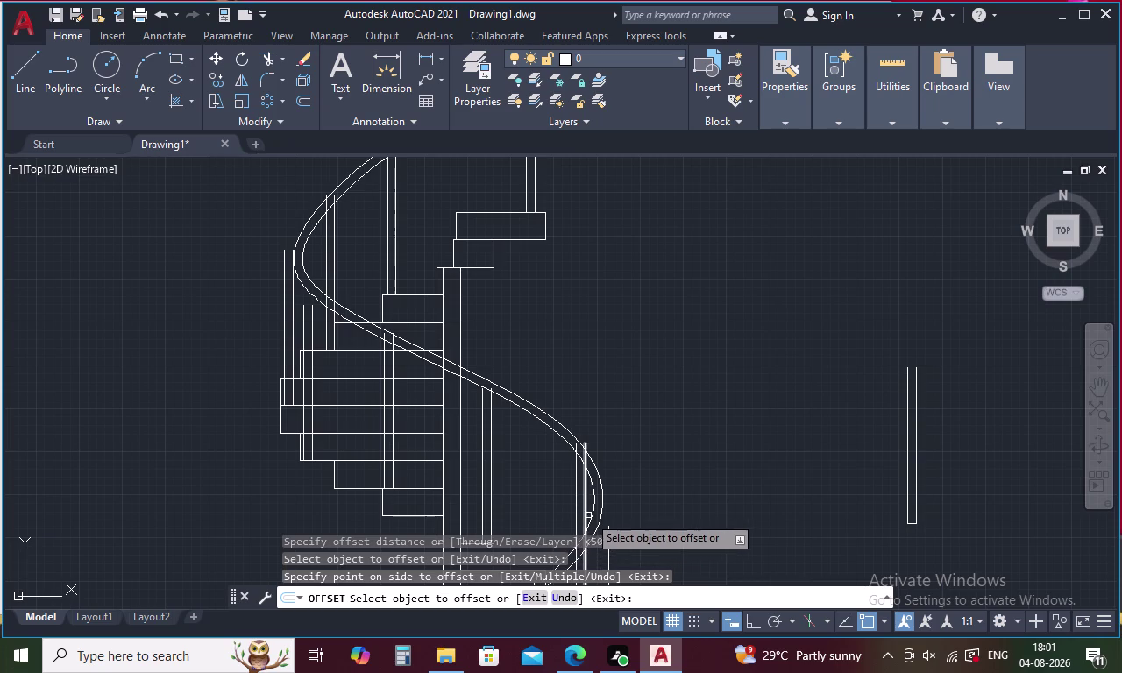
middle_drag(631, 483, 877, 299)
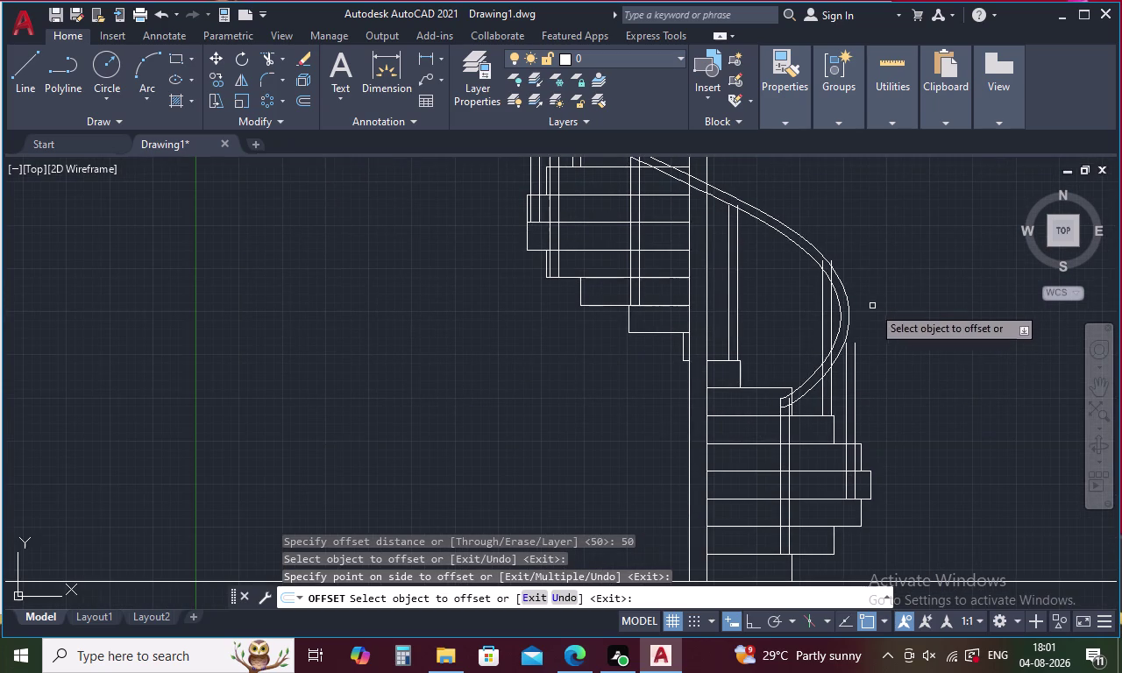
middle_drag(878, 345, 825, 565)
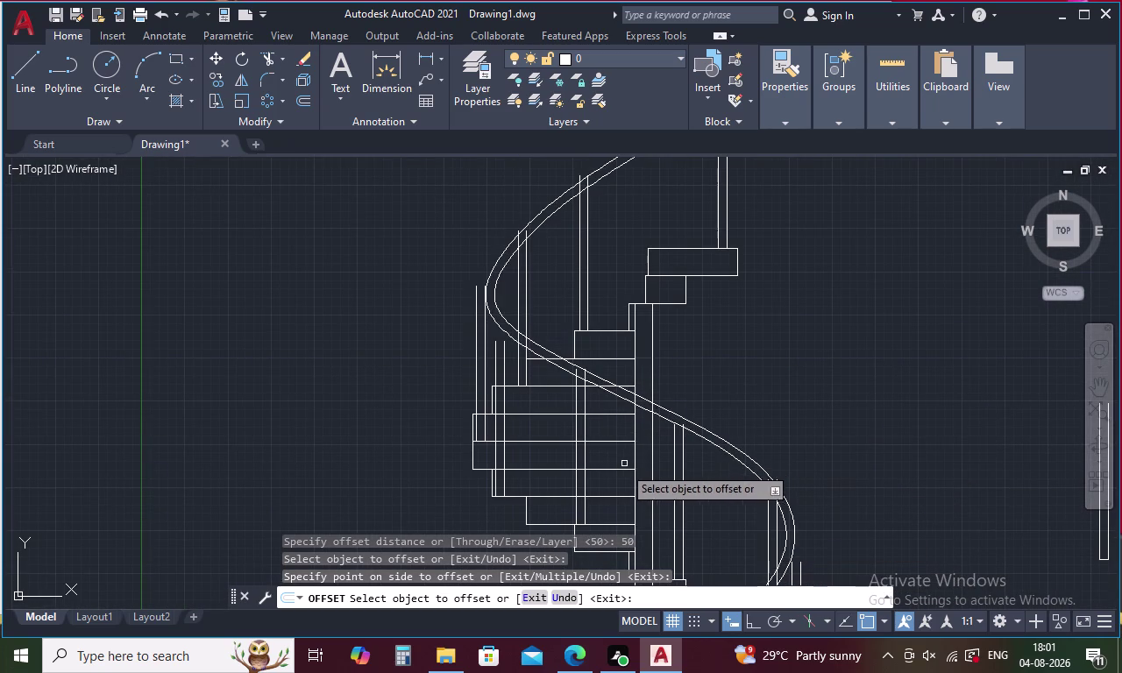
scroll(down, 3)
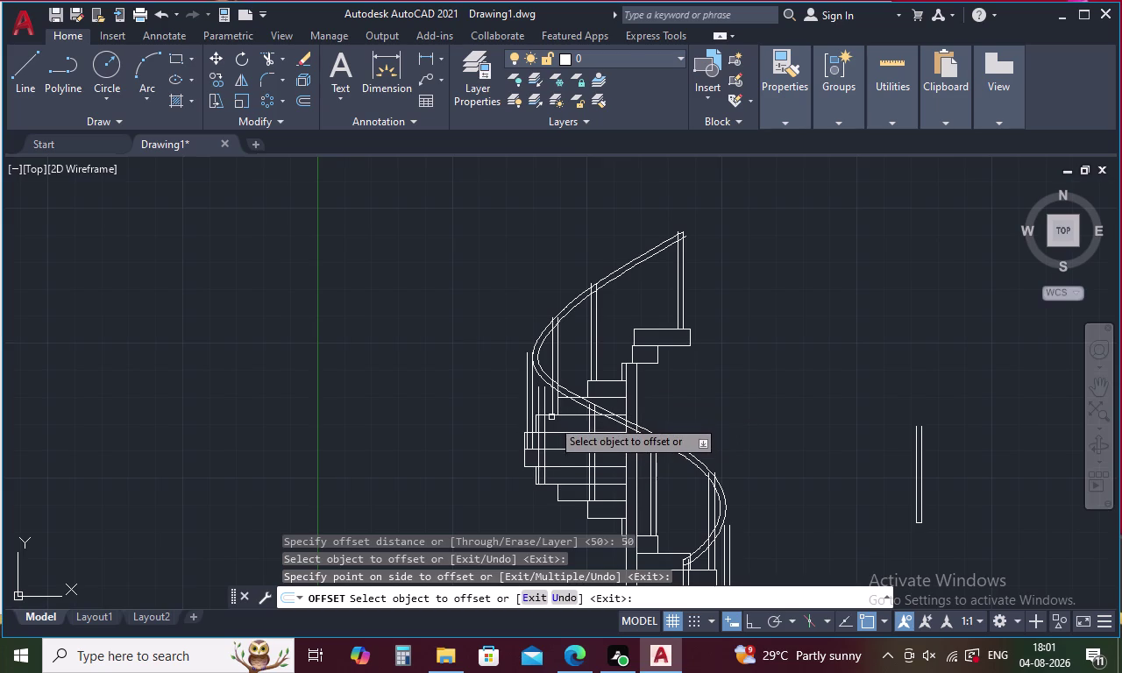
key(Escape)
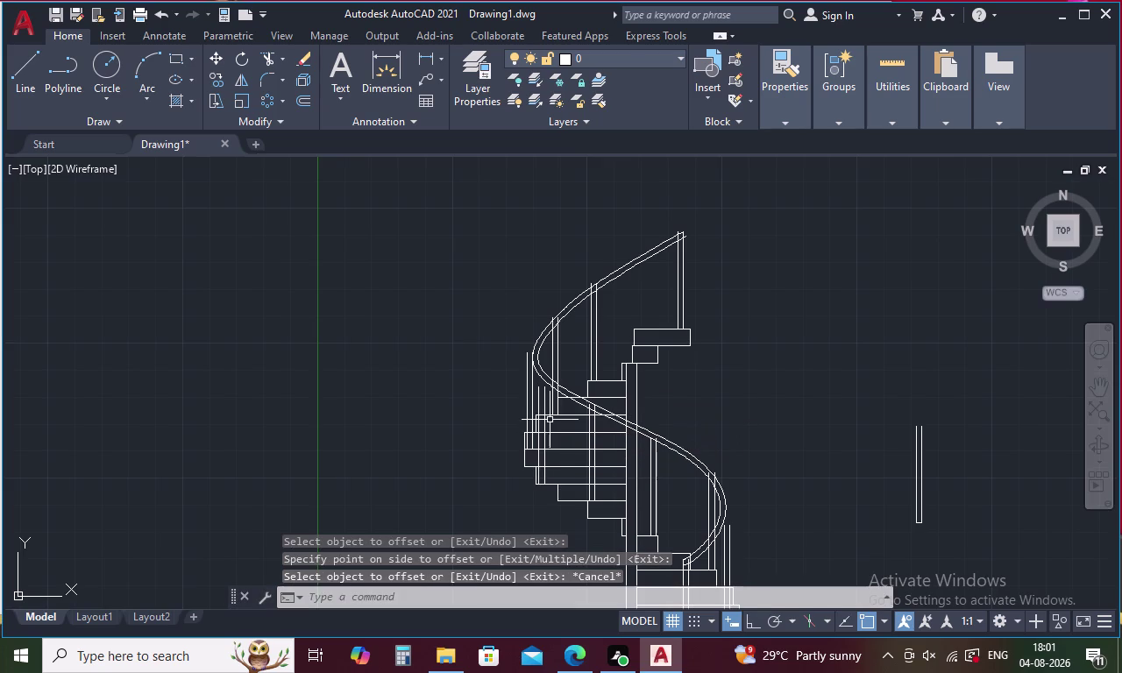
middle_drag(747, 423, 714, 243)
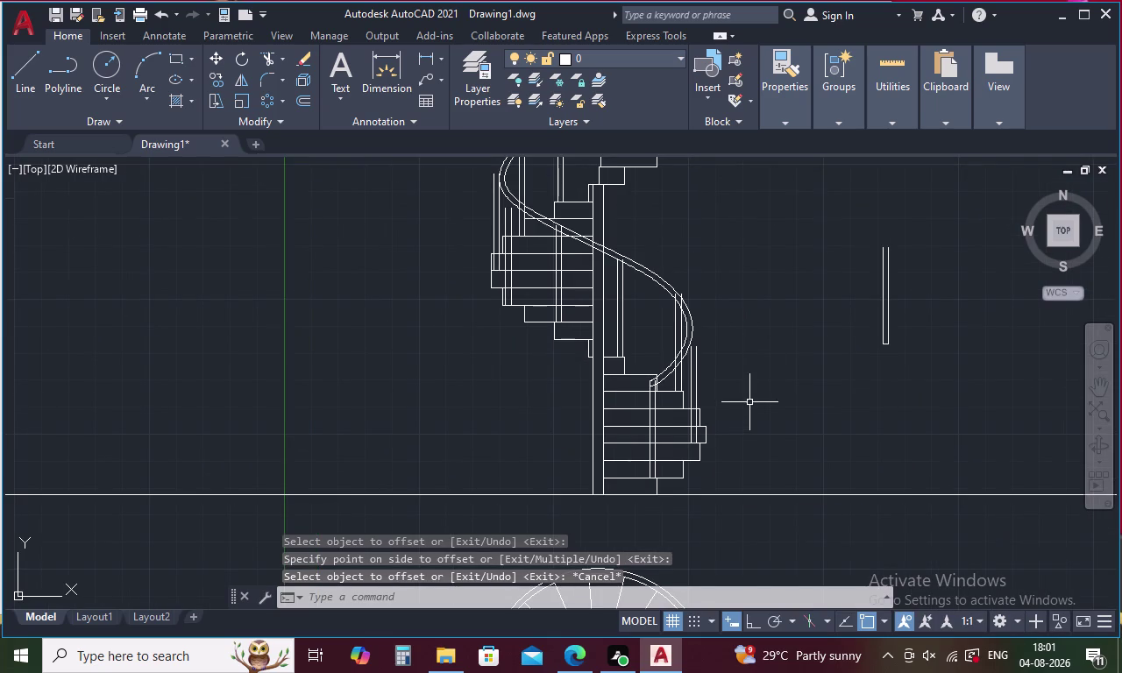
Move the short post lines at the rail's bottom to a new snapped point.
drag(718, 378, 684, 384)
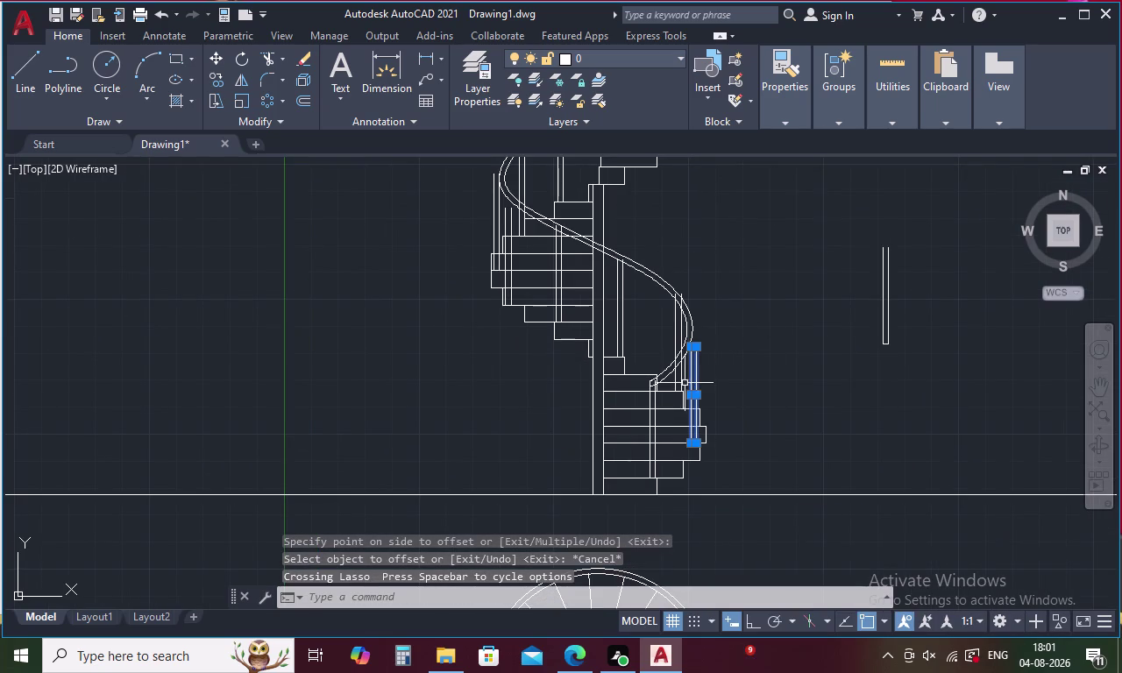
right_click(737, 351)
click(816, 367)
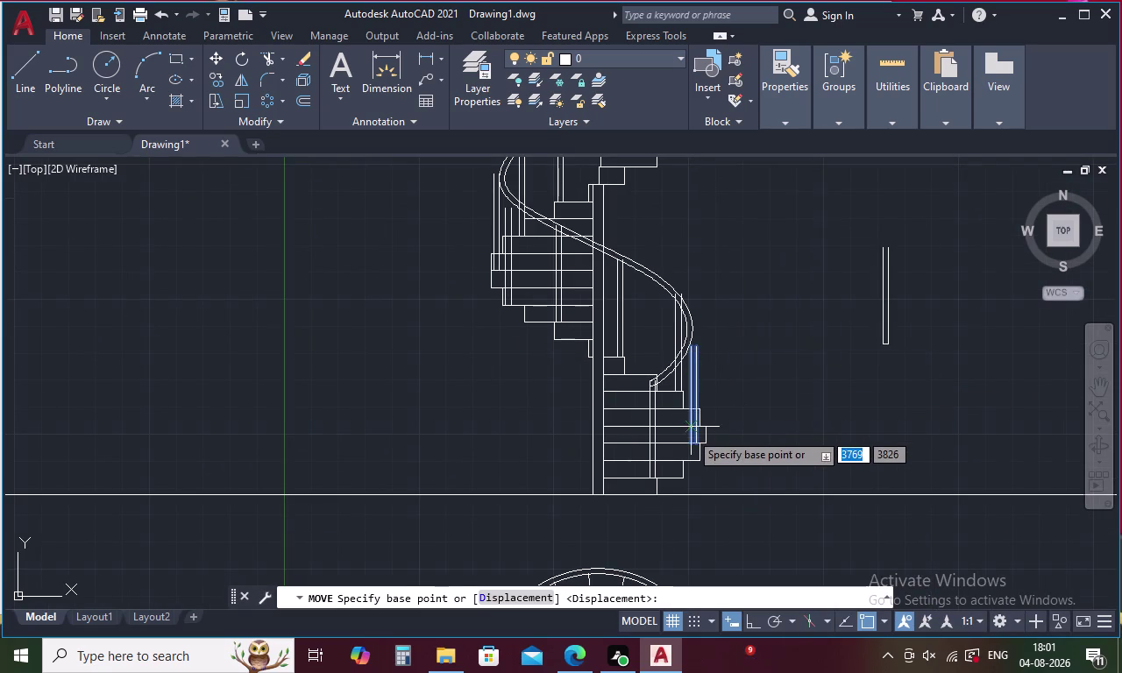
scroll(up, 3)
click(687, 467)
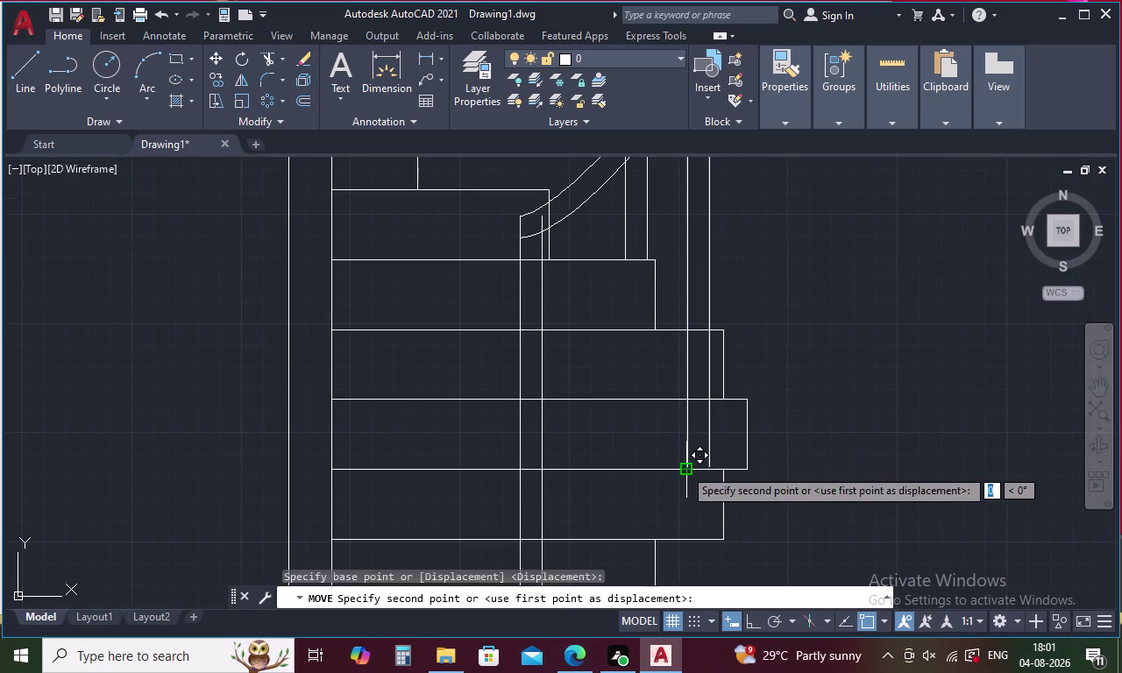
scroll(down, 3)
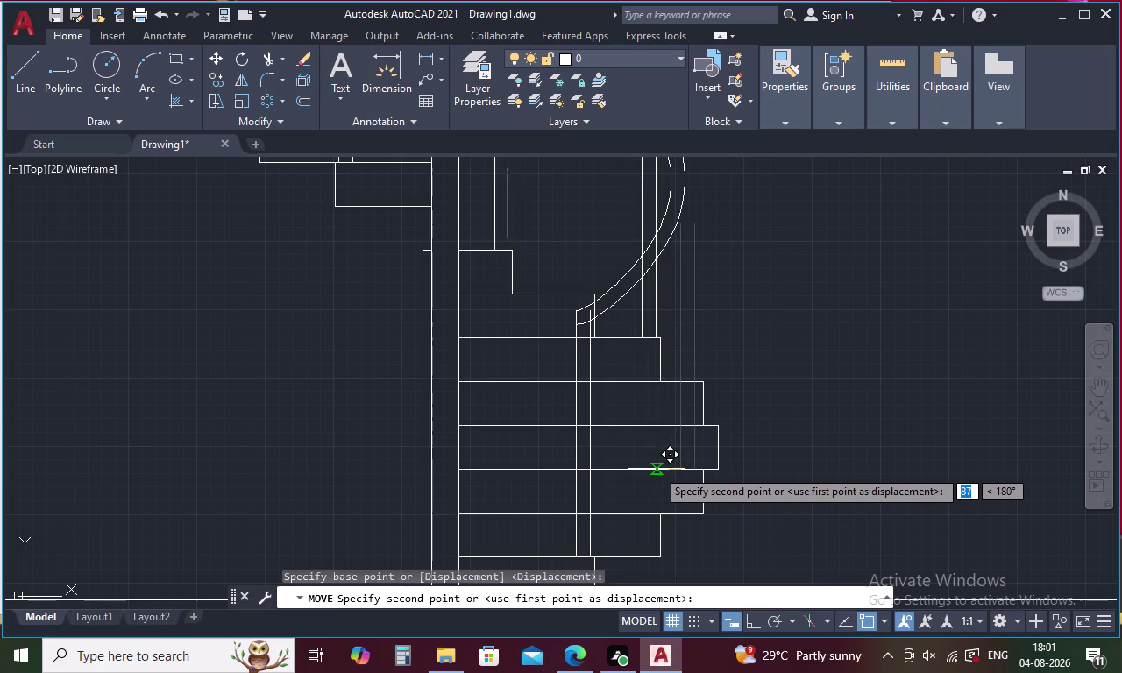
click(657, 470)
scroll(down, 3)
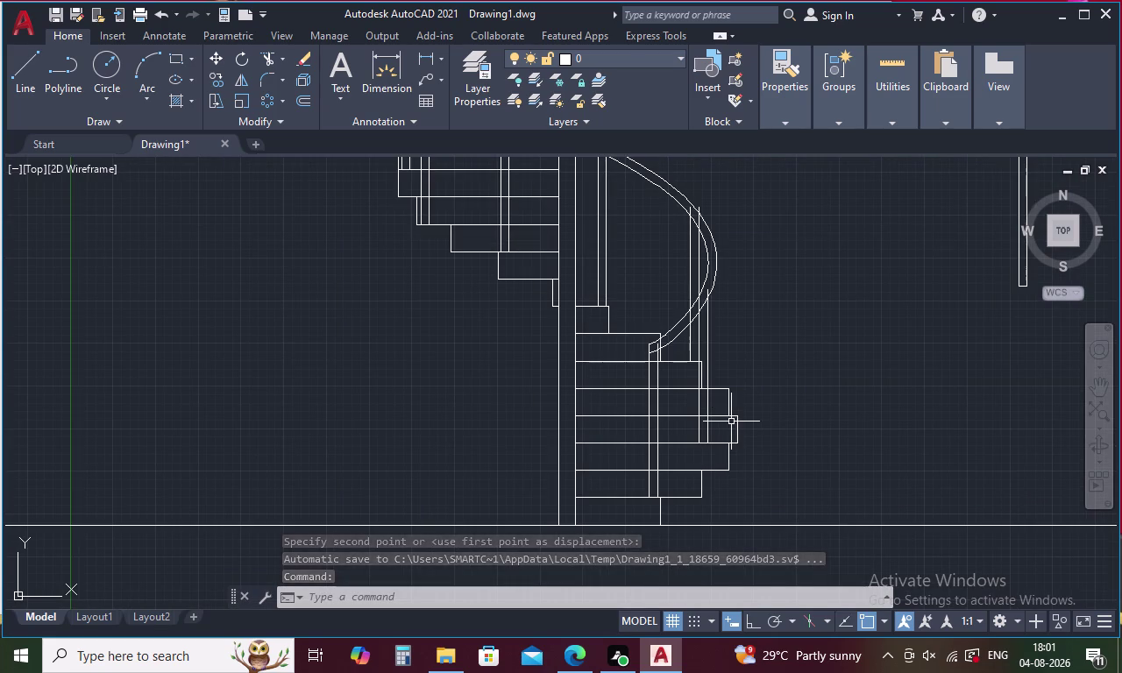
Move the second pair of vertical post lines onto the step edge and review the rail end.
key(space)
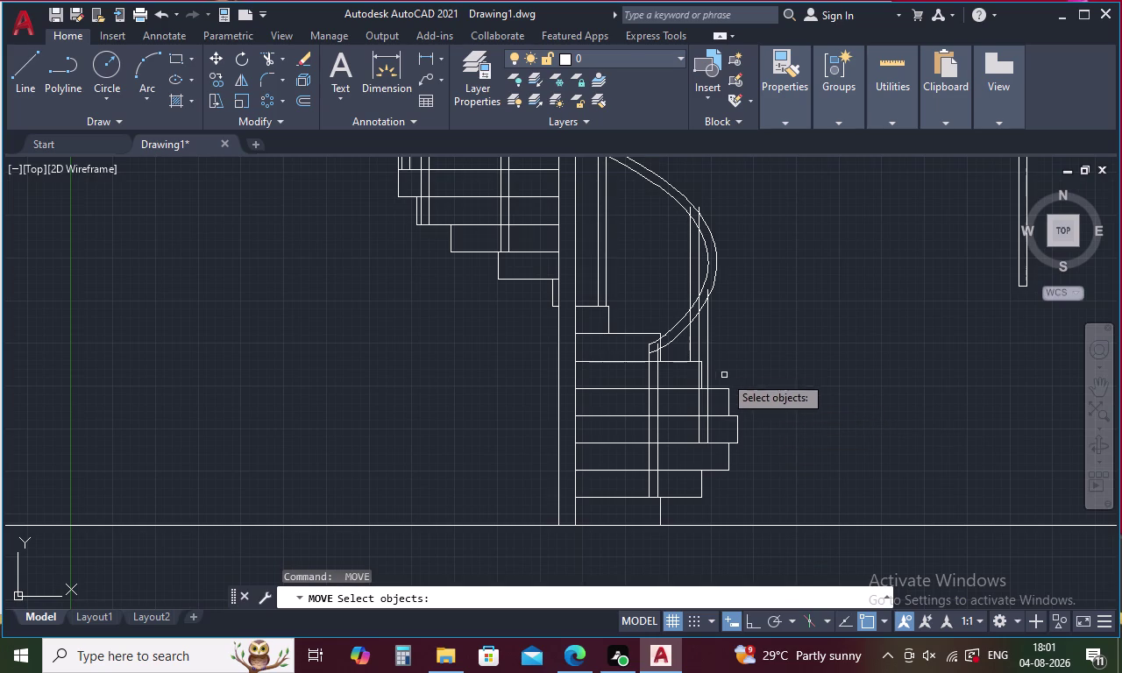
drag(718, 338, 710, 337)
click(710, 337)
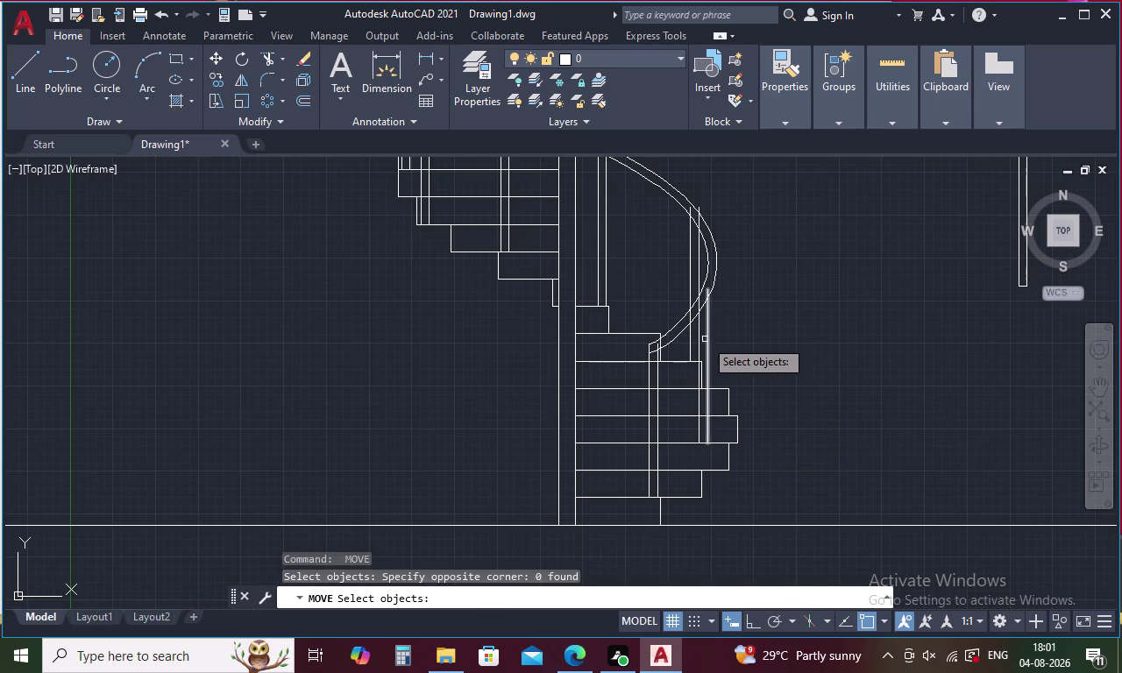
click(709, 338)
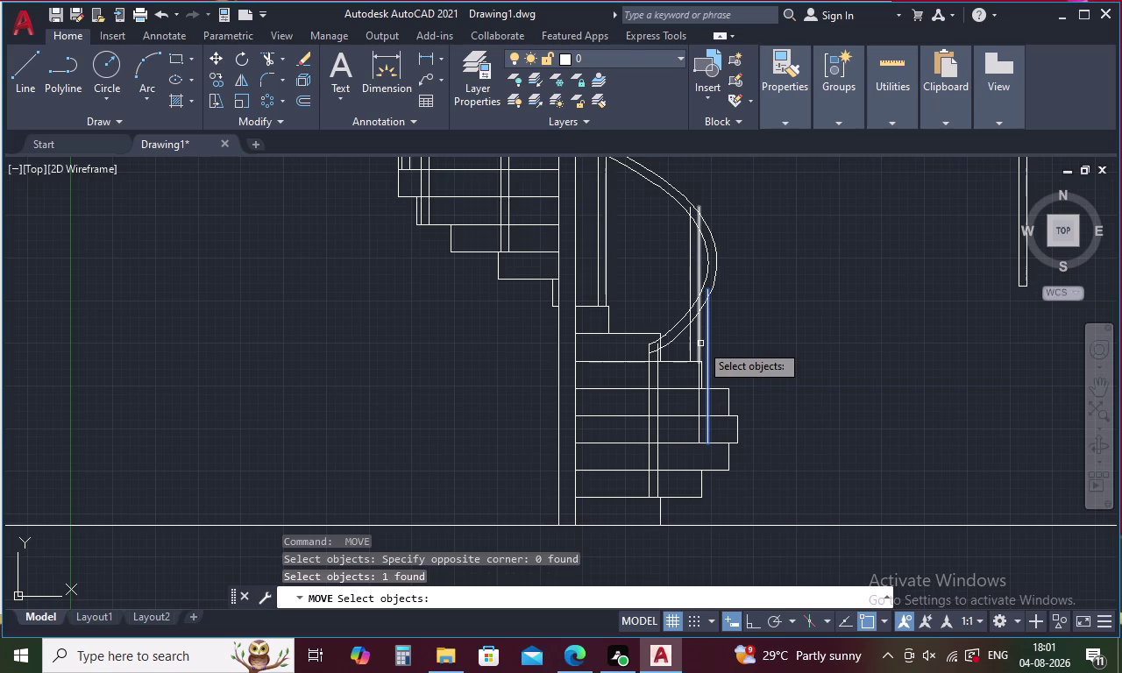
click(699, 429)
right_click(771, 317)
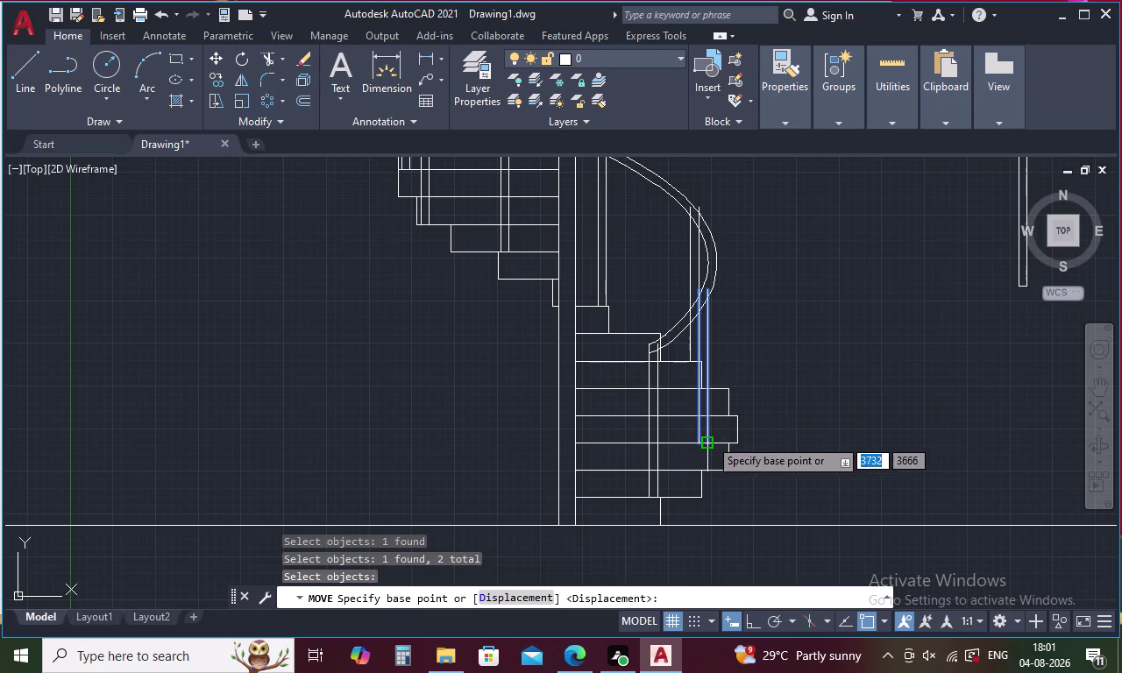
click(702, 449)
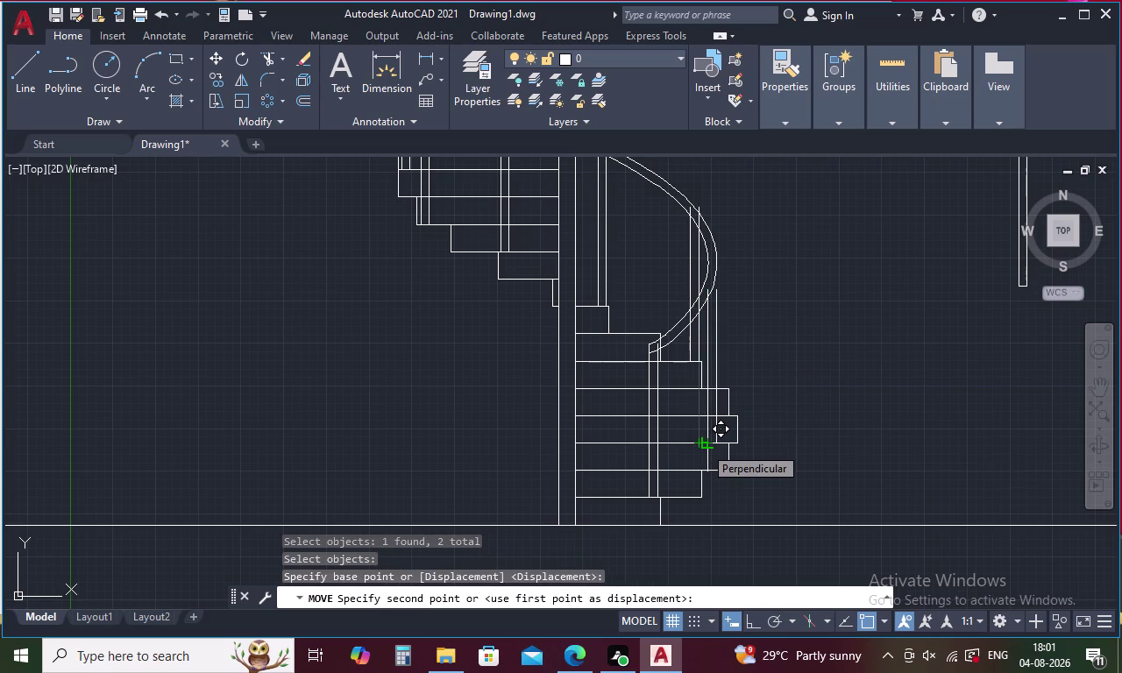
click(704, 446)
middle_drag(768, 338, 922, 417)
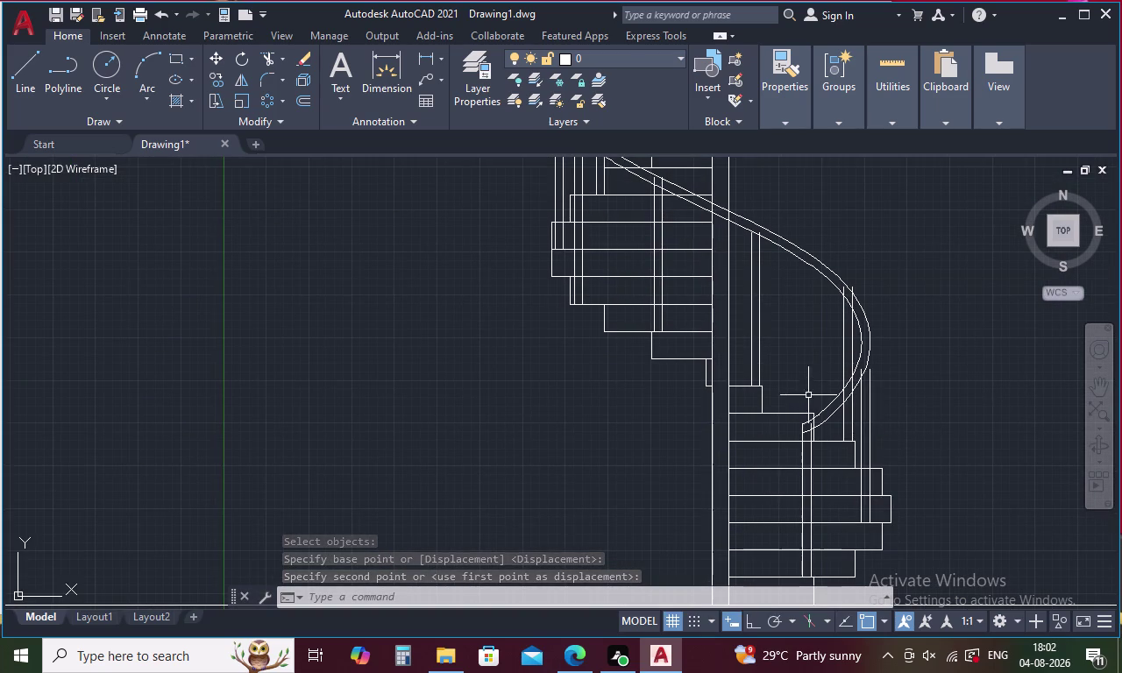
middle_drag(802, 362, 927, 452)
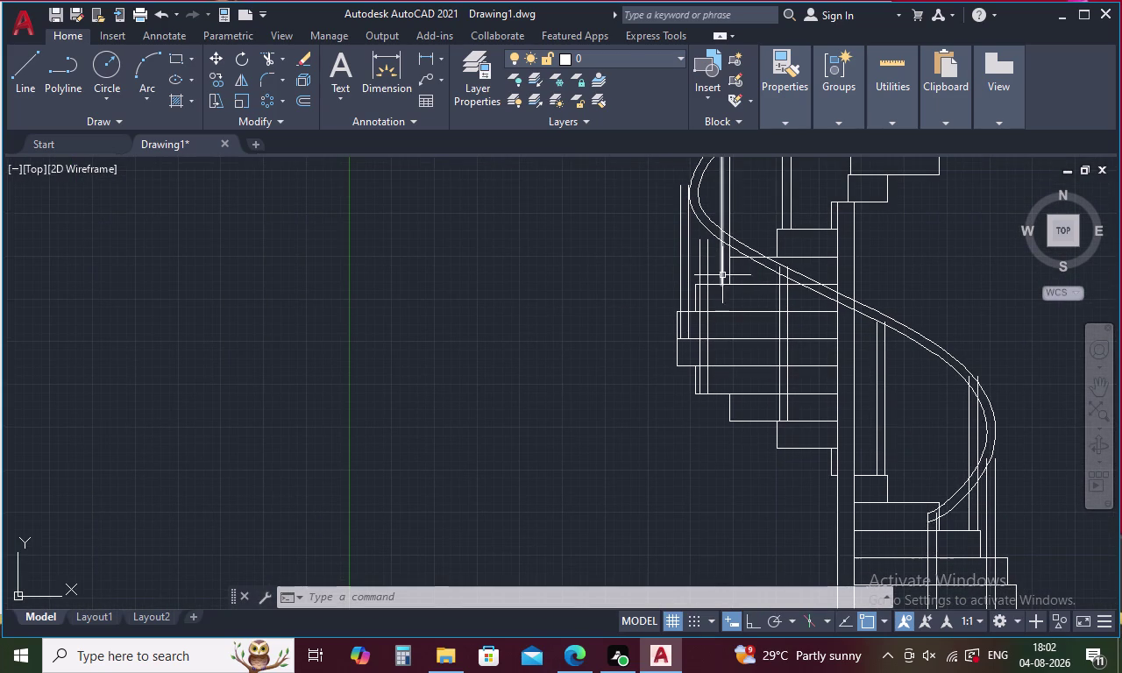
Select the two left vertical post lines for a move, then cancel it.
key(space)
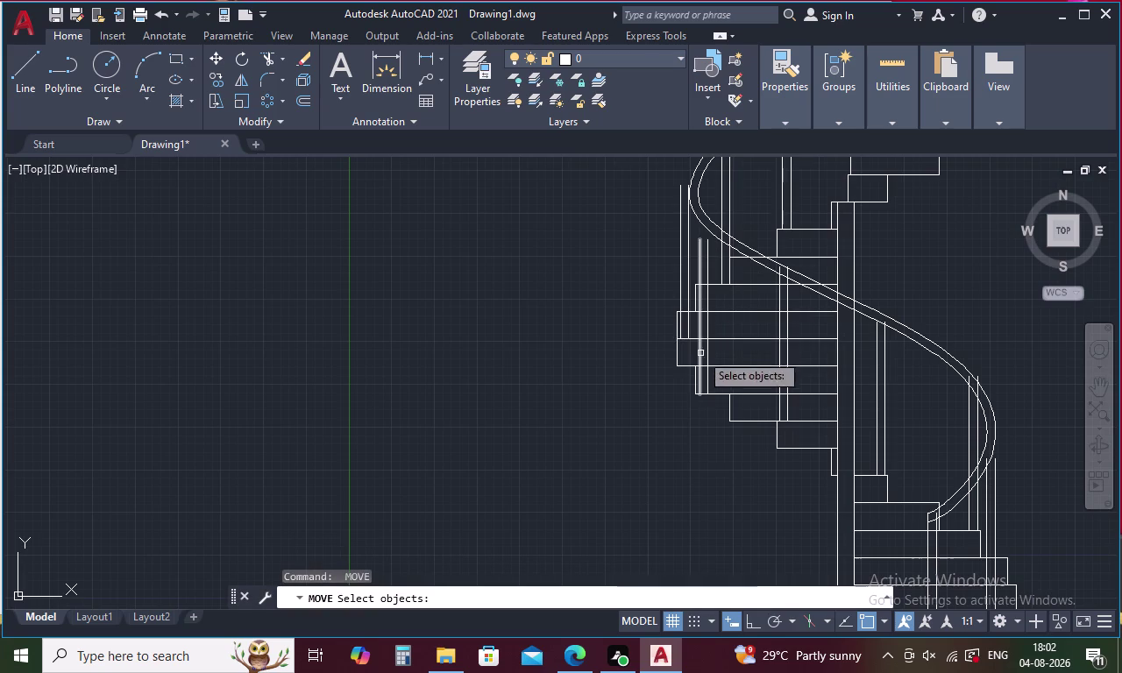
click(709, 351)
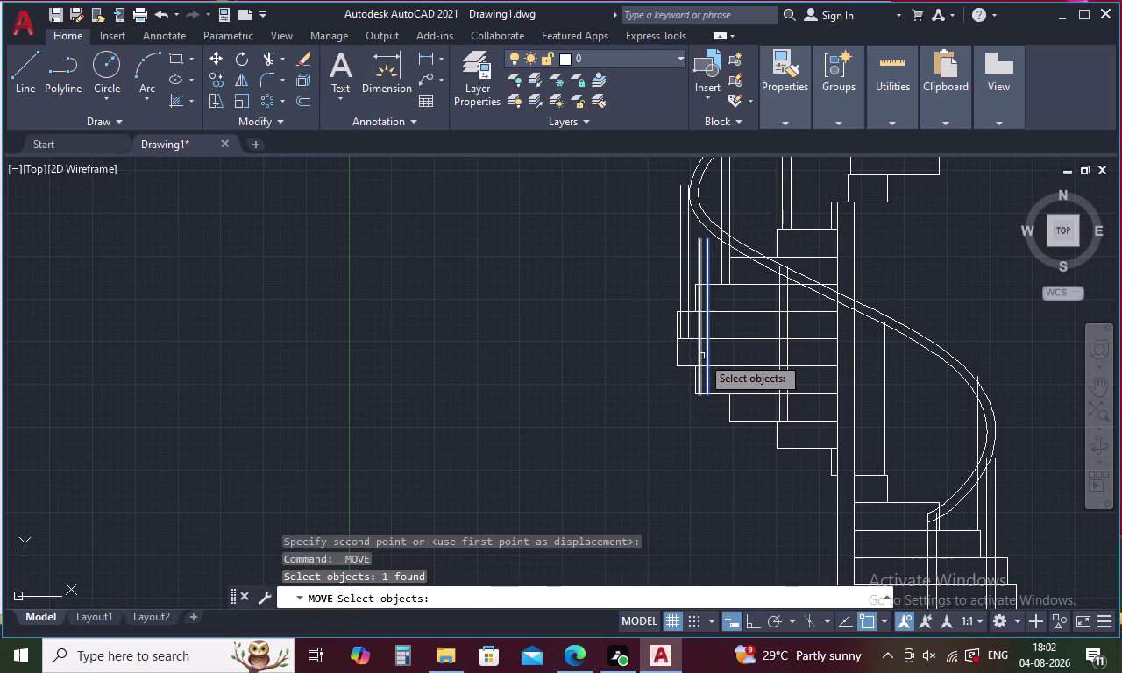
click(701, 358)
right_click(721, 350)
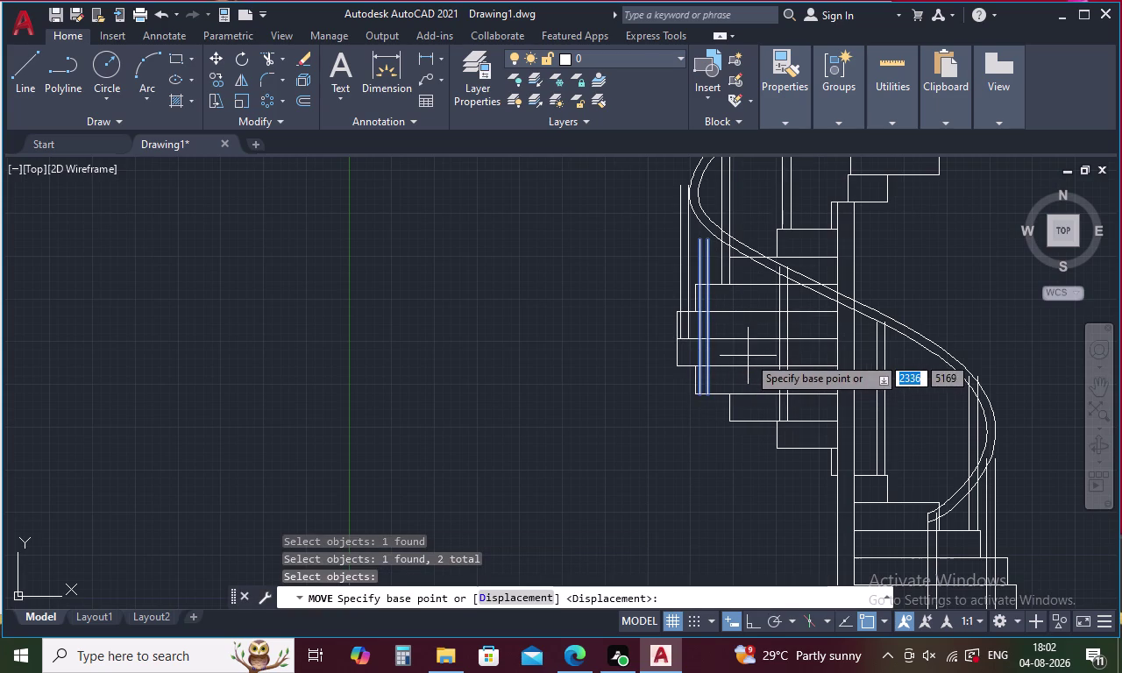
right_click(748, 351)
click(725, 346)
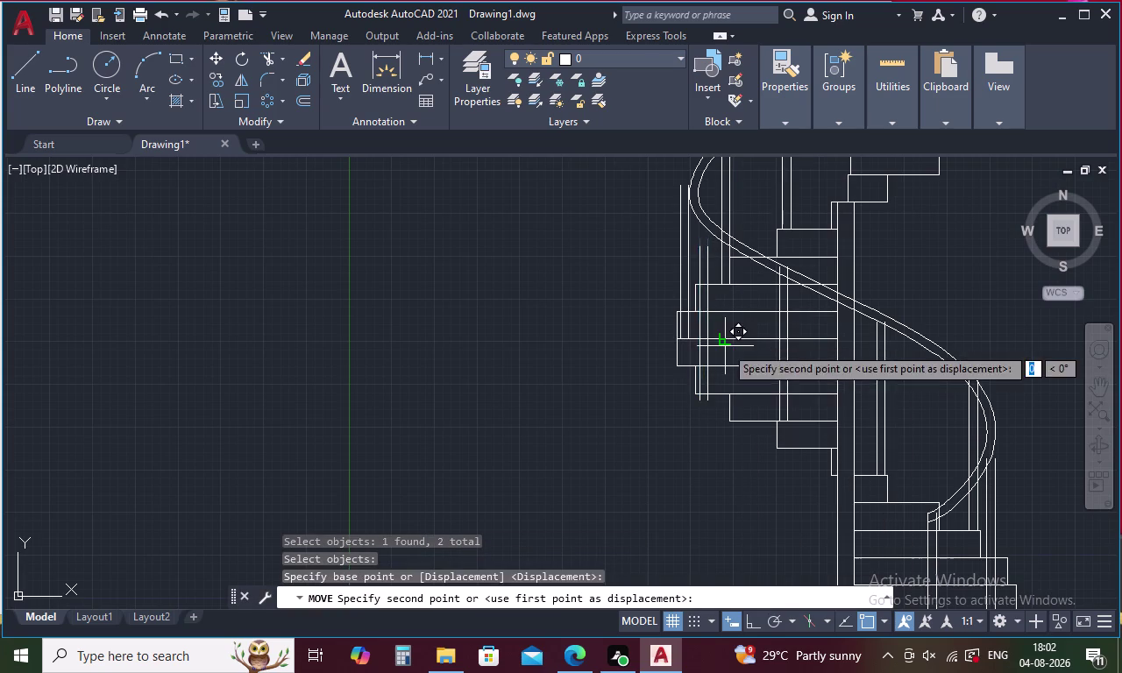
key(Escape)
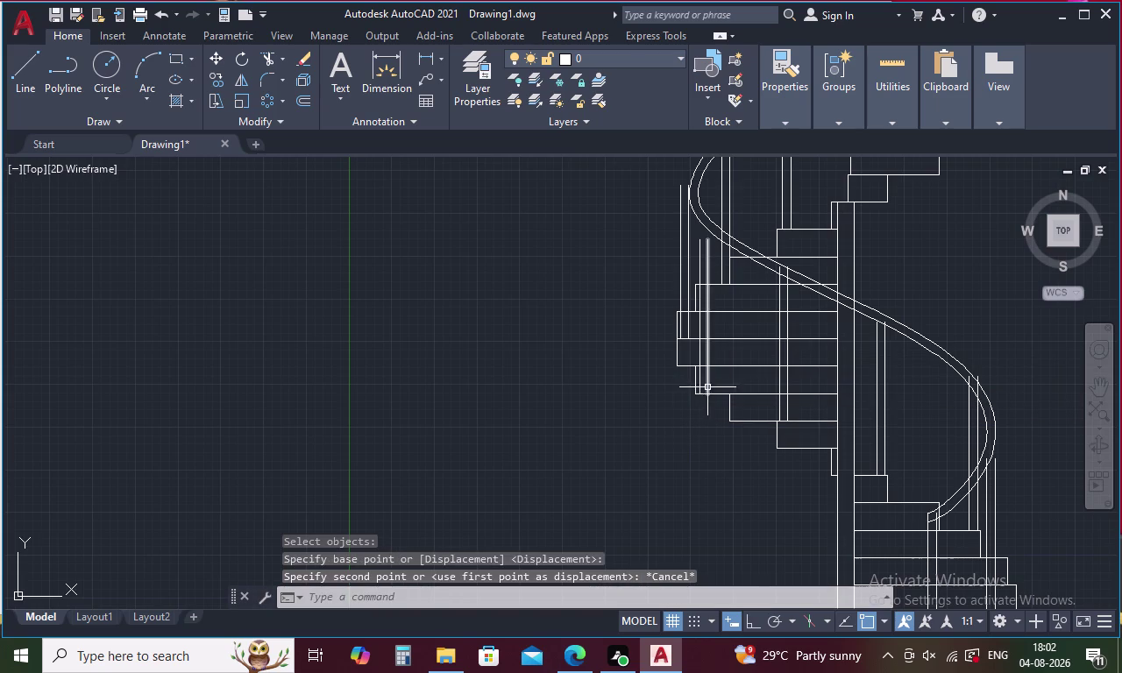
Move the two left vertical post lines to the snapped endpoint.
text(M)
key(space)
drag(726, 349, 706, 349)
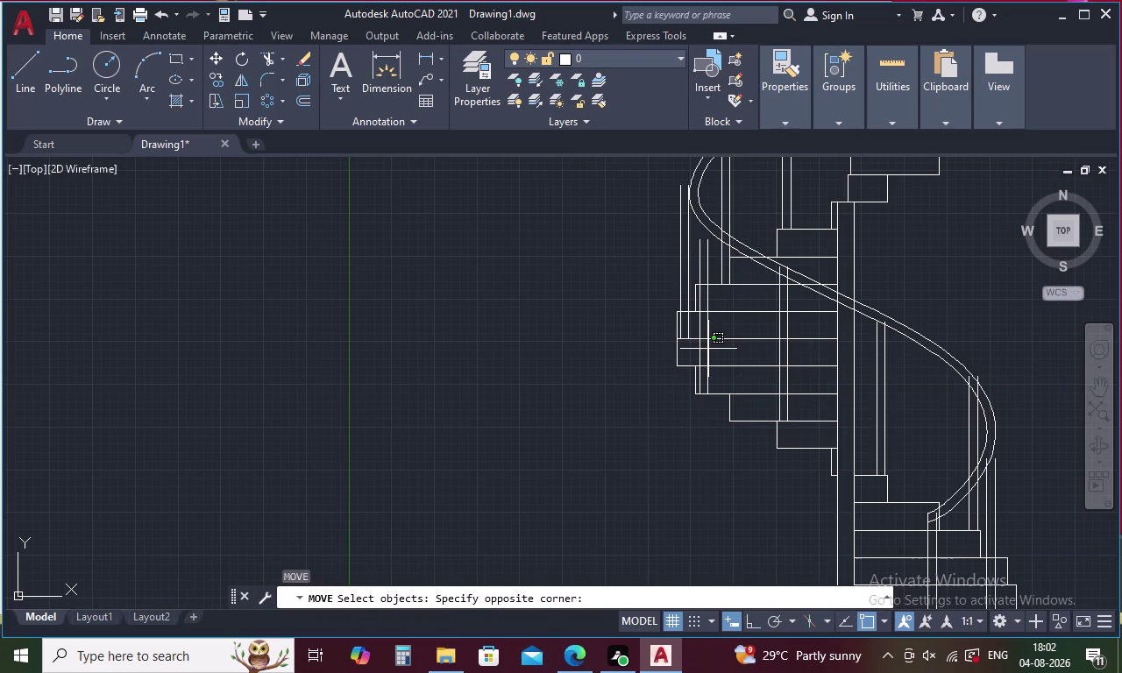
drag(706, 350, 694, 354)
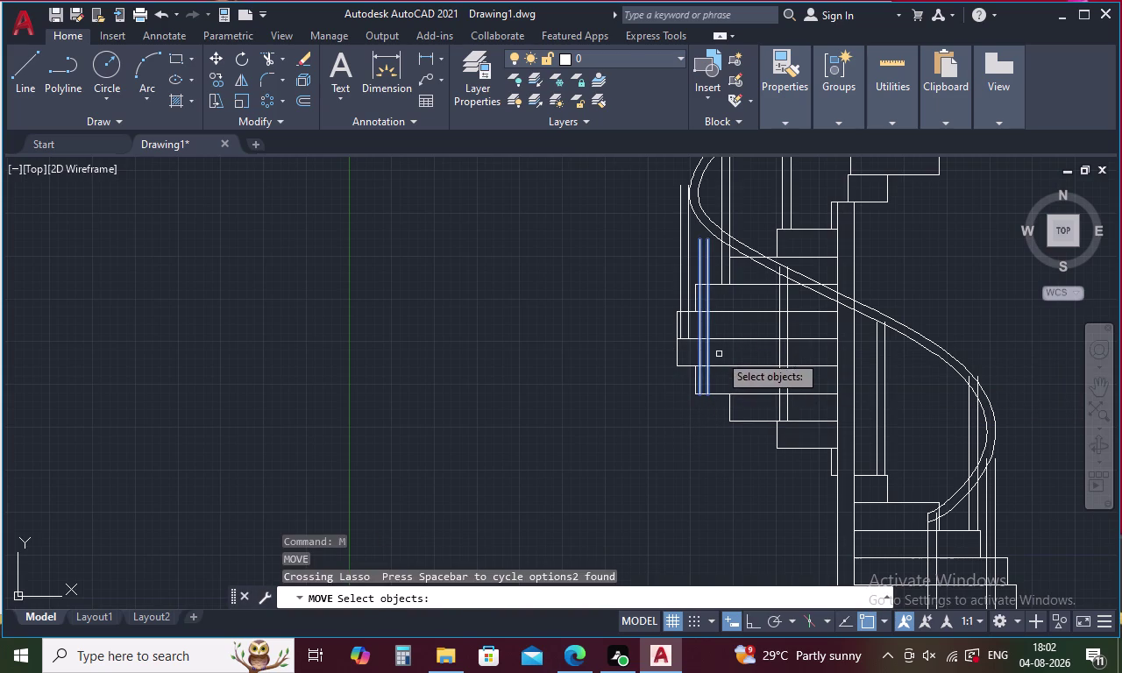
right_click(719, 353)
click(699, 390)
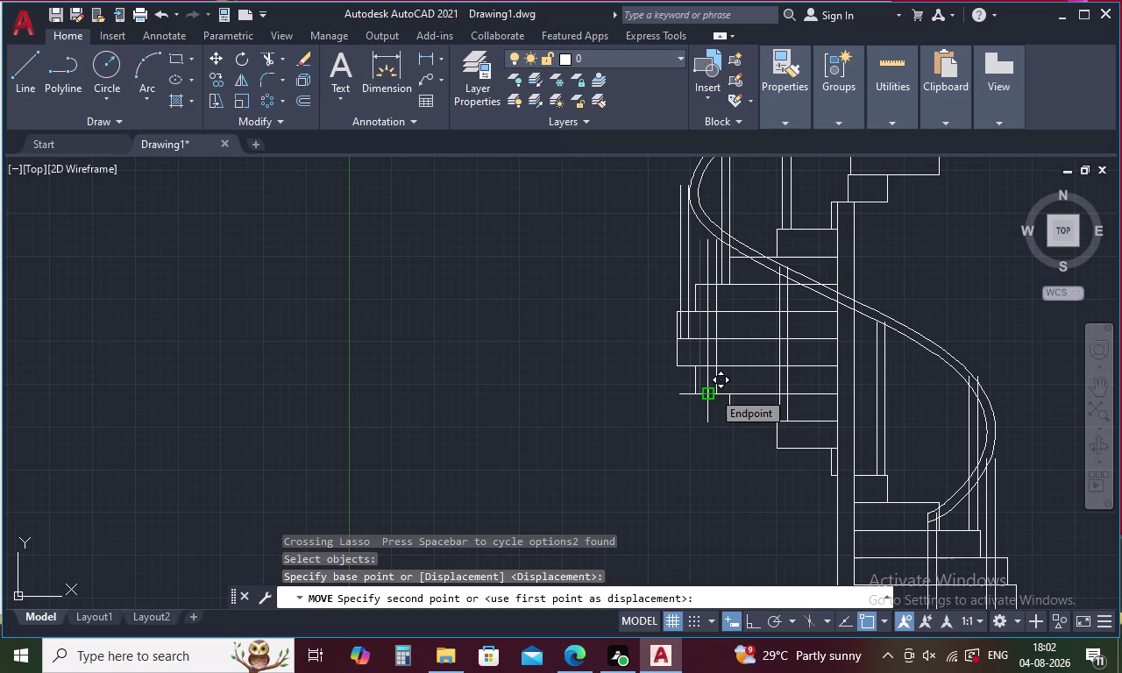
click(712, 391)
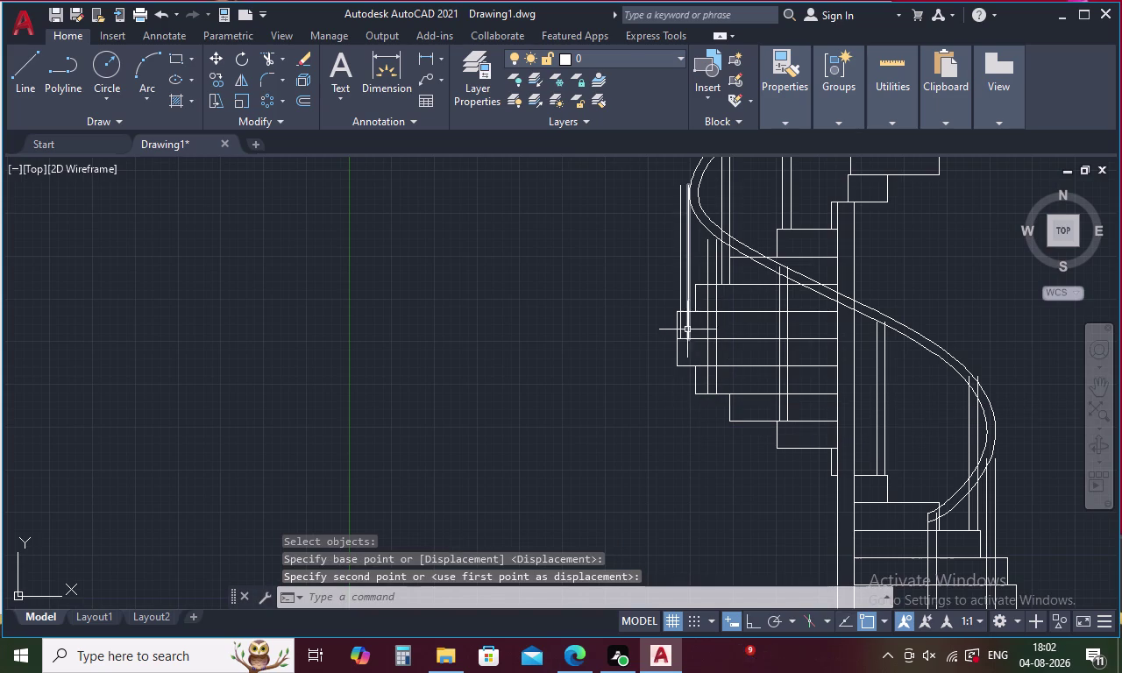
Move the relocated post lines again, then view the handrail's upper end.
drag(691, 256, 661, 264)
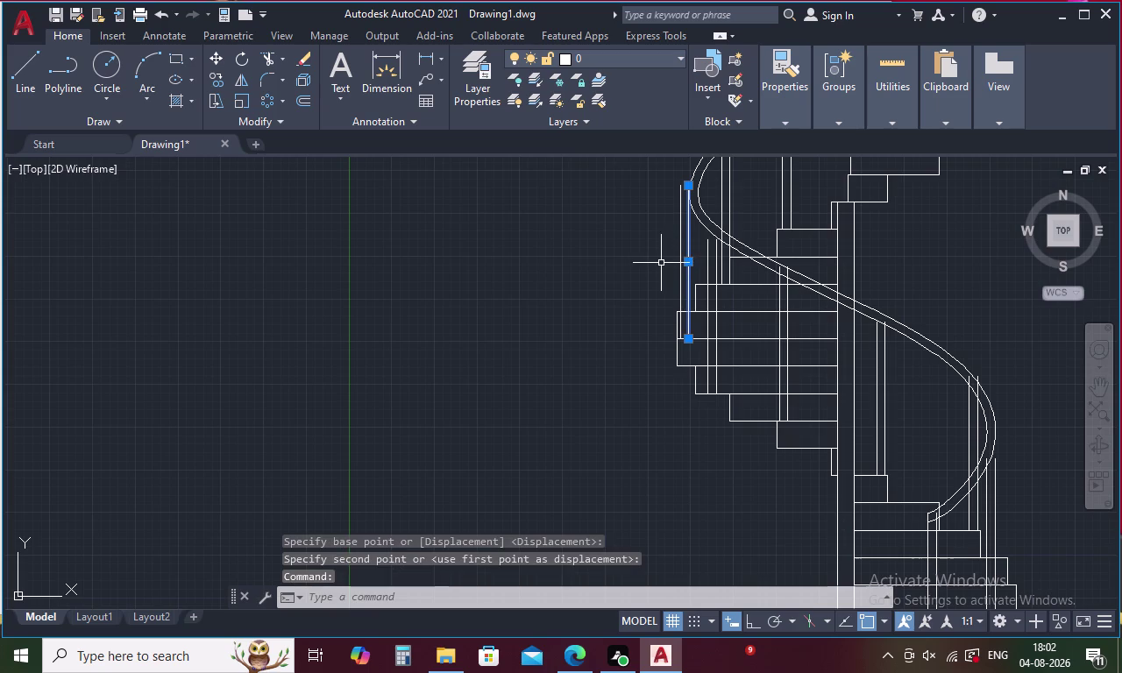
click(680, 241)
right_click(649, 249)
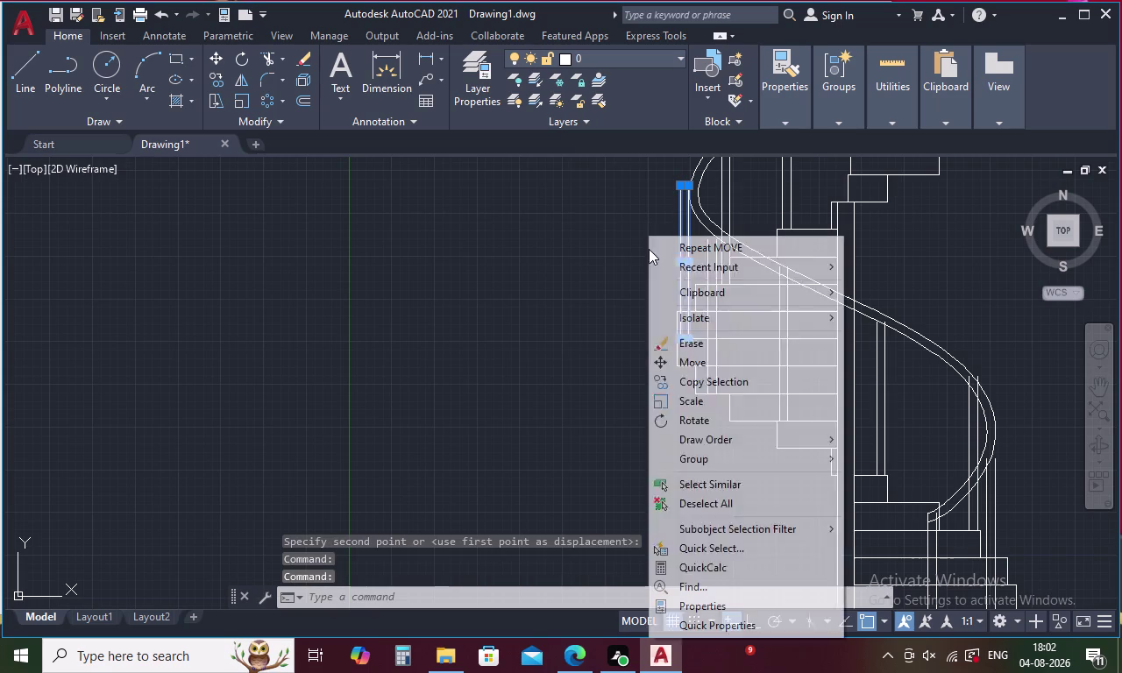
click(683, 358)
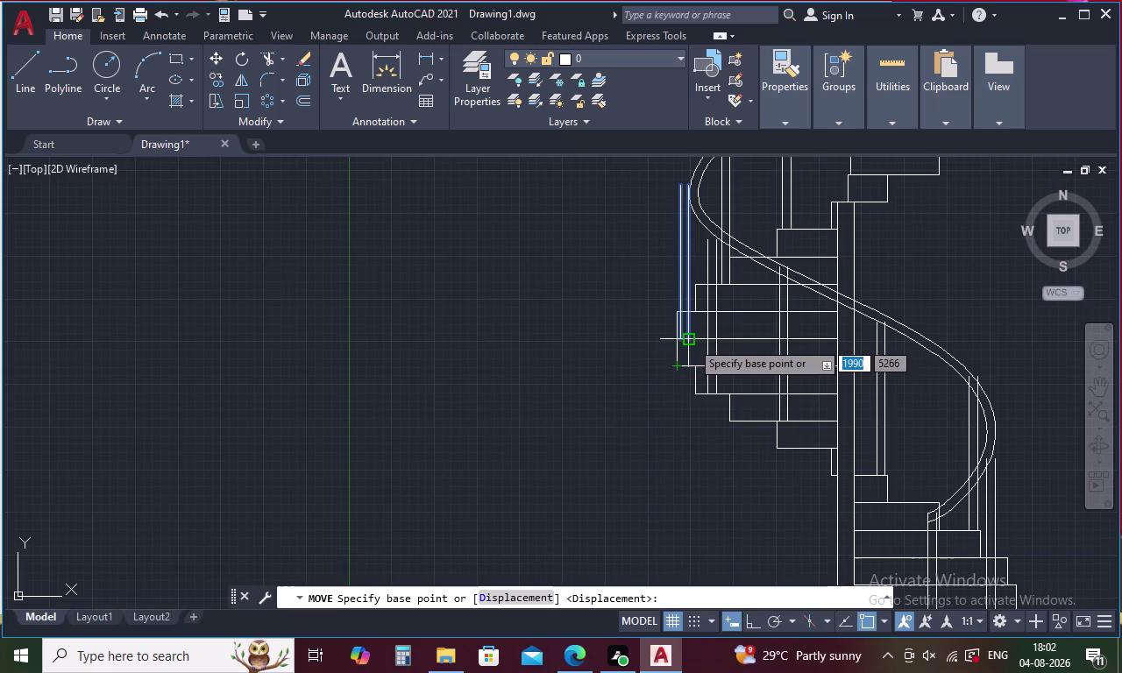
click(680, 340)
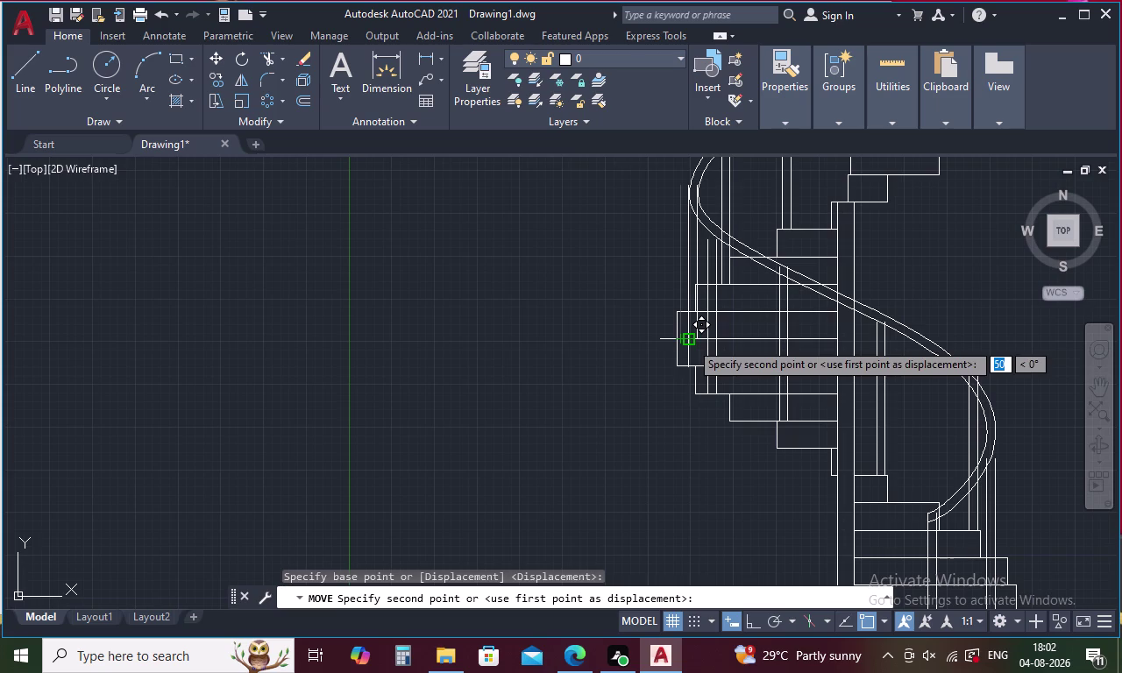
click(691, 342)
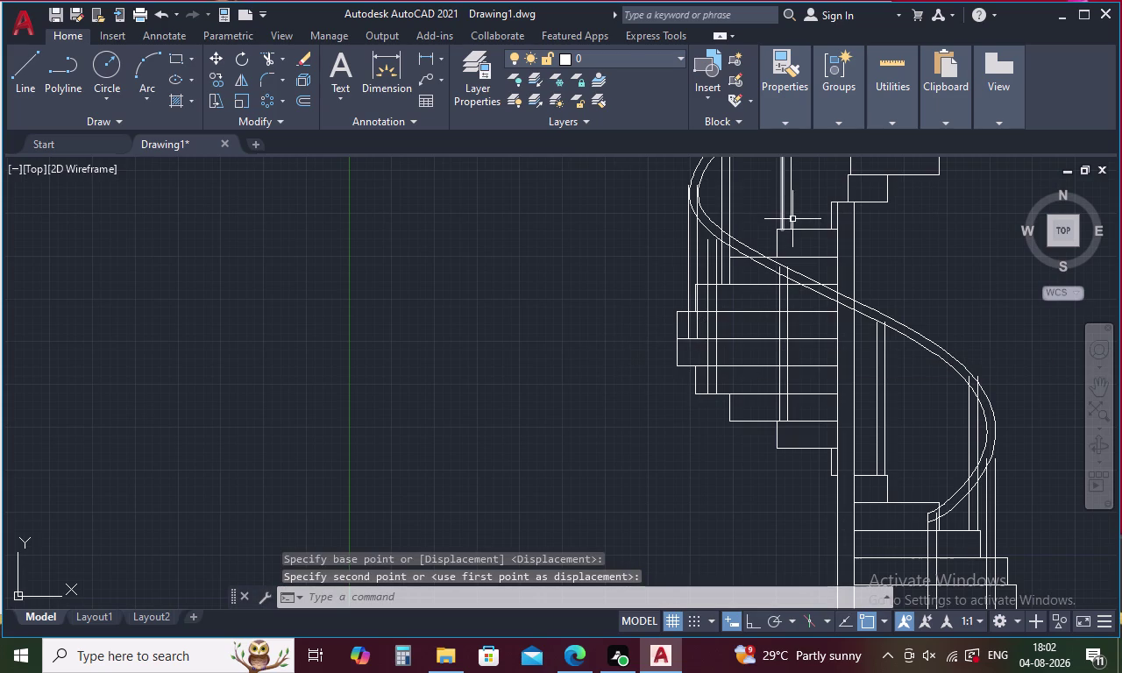
middle_drag(946, 282, 805, 405)
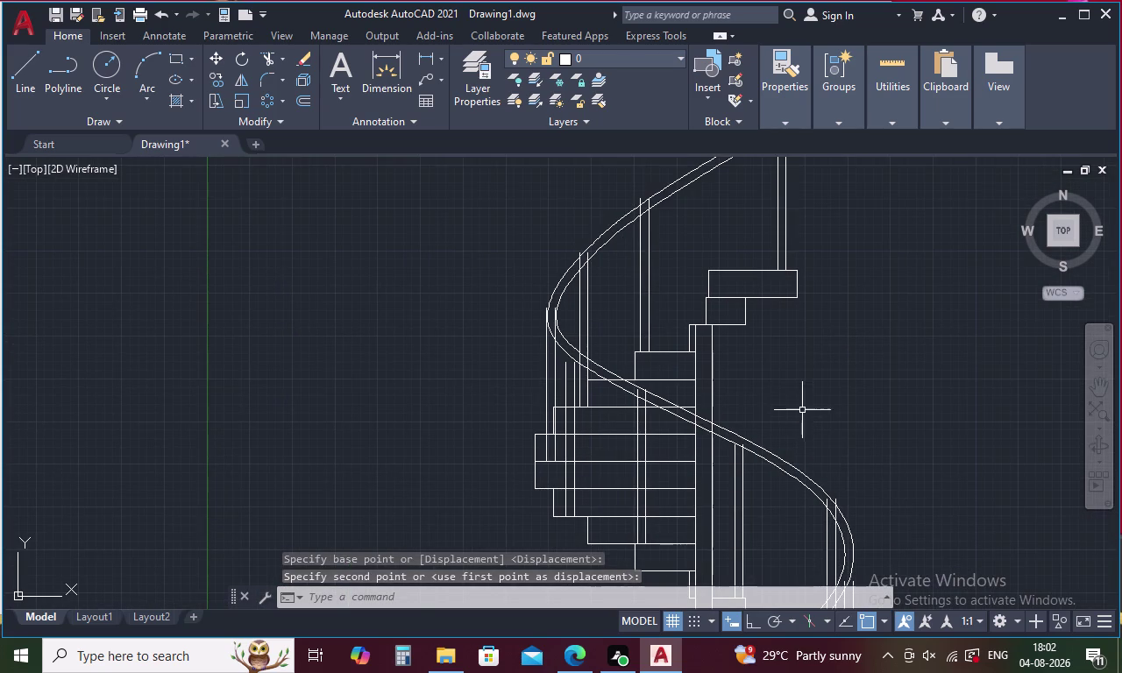
middle_drag(675, 241, 606, 332)
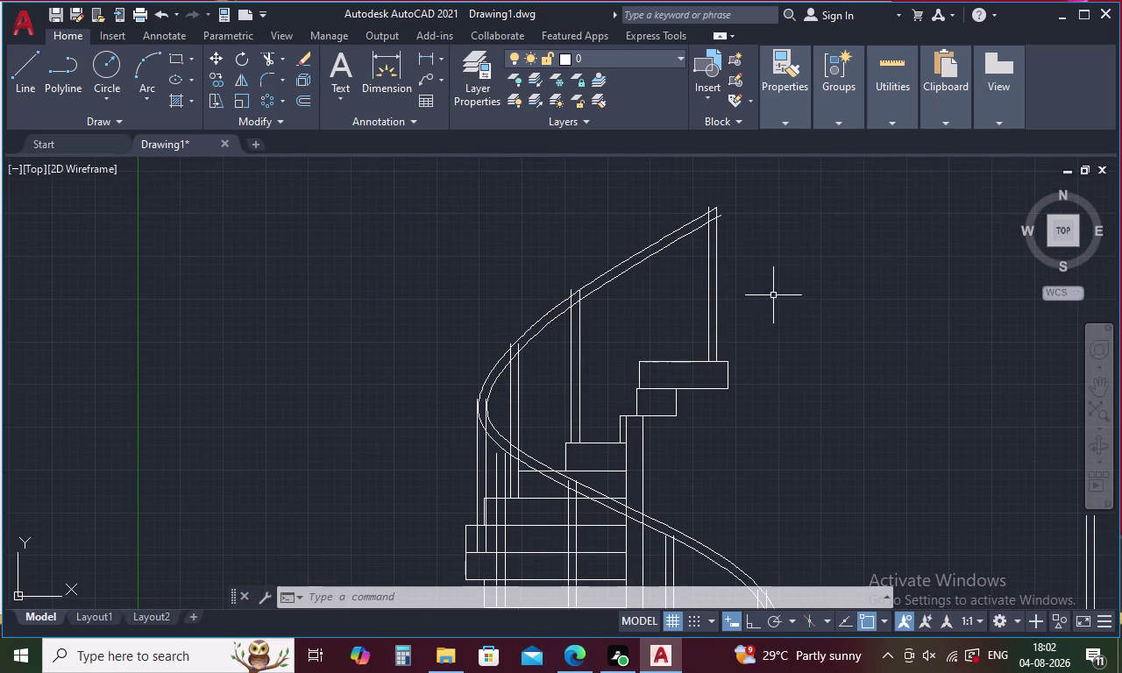
key(Escape)
Trim the post ends overshooting above the rails.
text(TR)
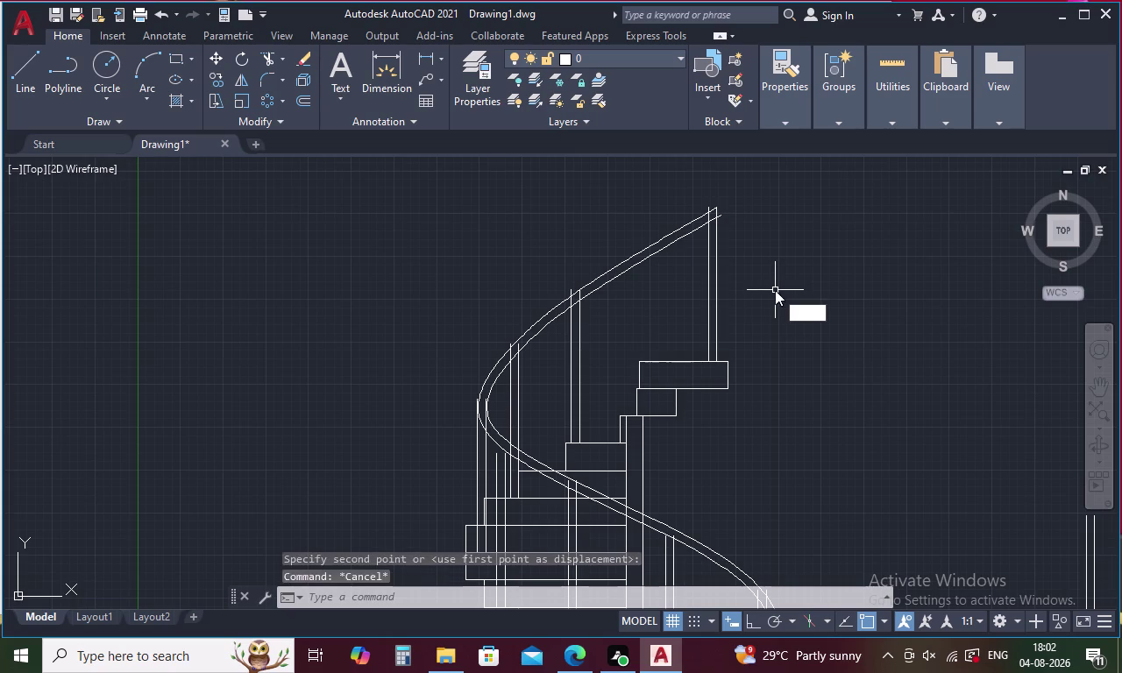
key(space)
key(space)
scroll(up, 3)
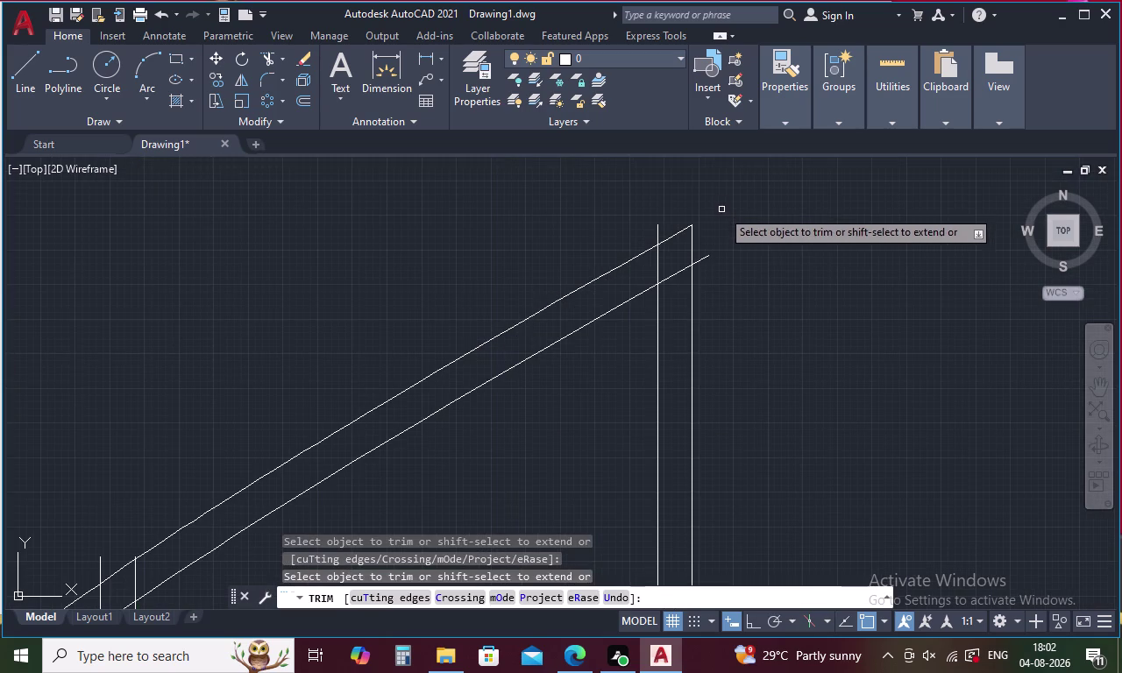
drag(722, 222, 631, 272)
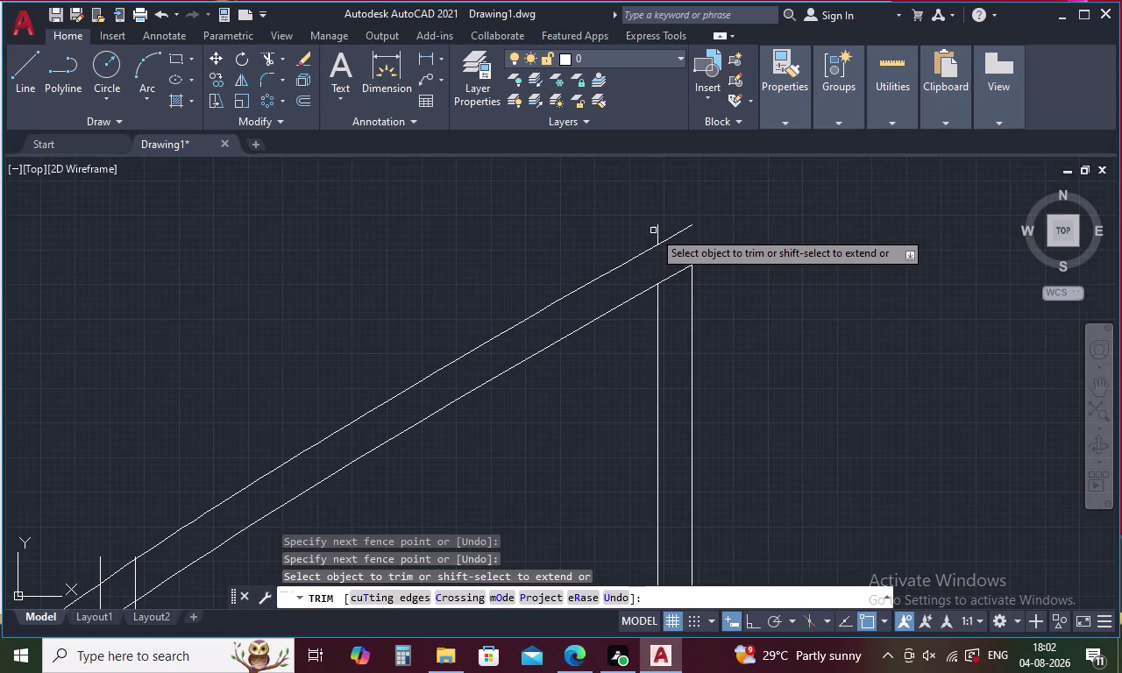
click(658, 228)
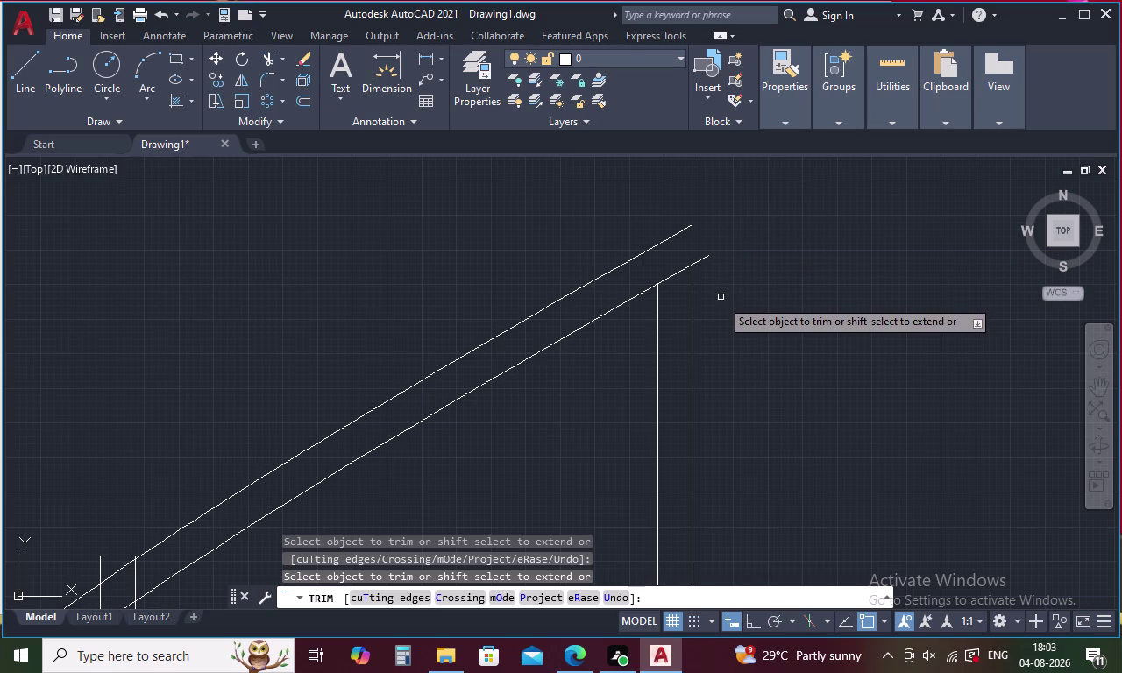
key(Escape)
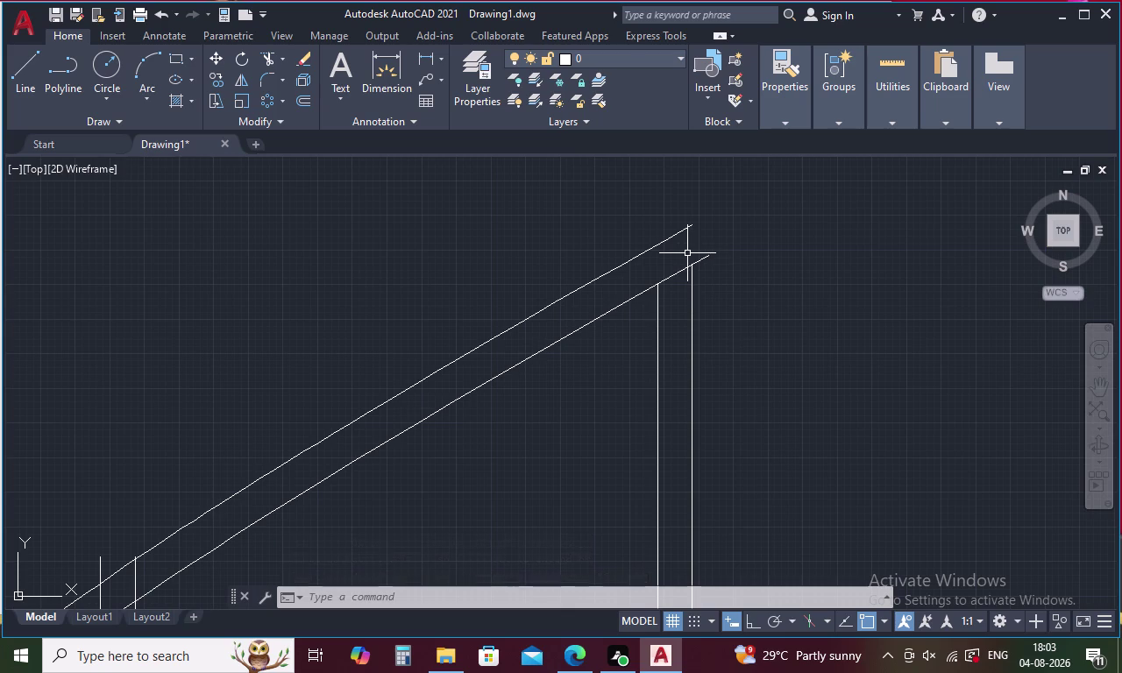
Extend the right and left posts up to the top rail.
text(EX)
key(space)
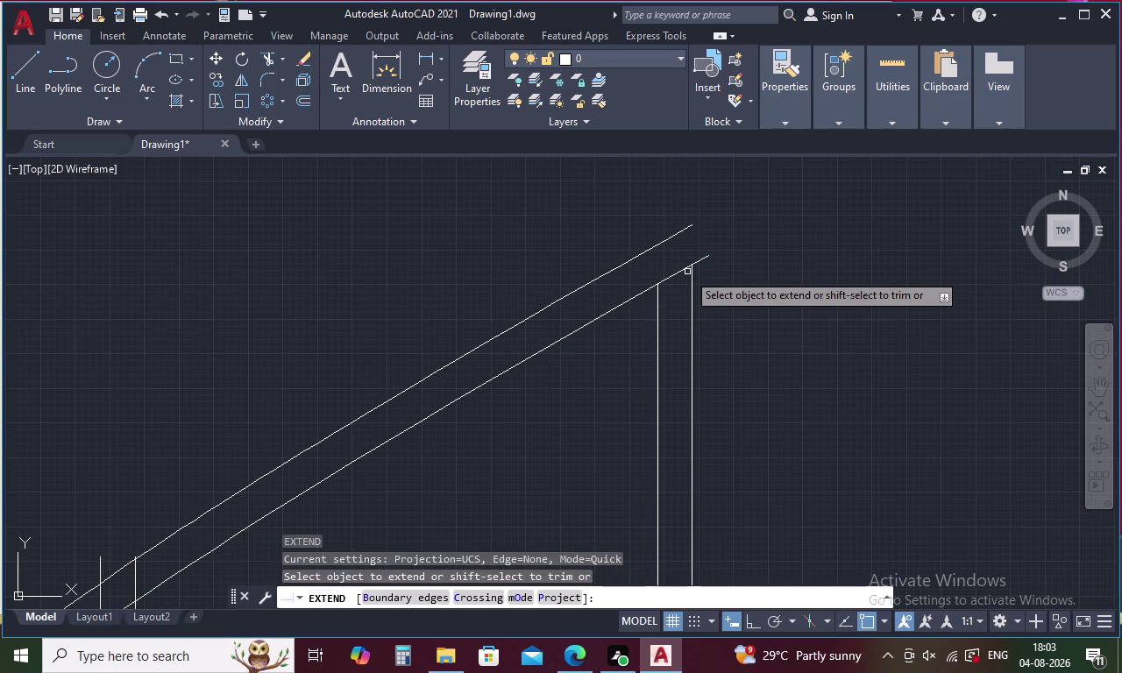
click(692, 281)
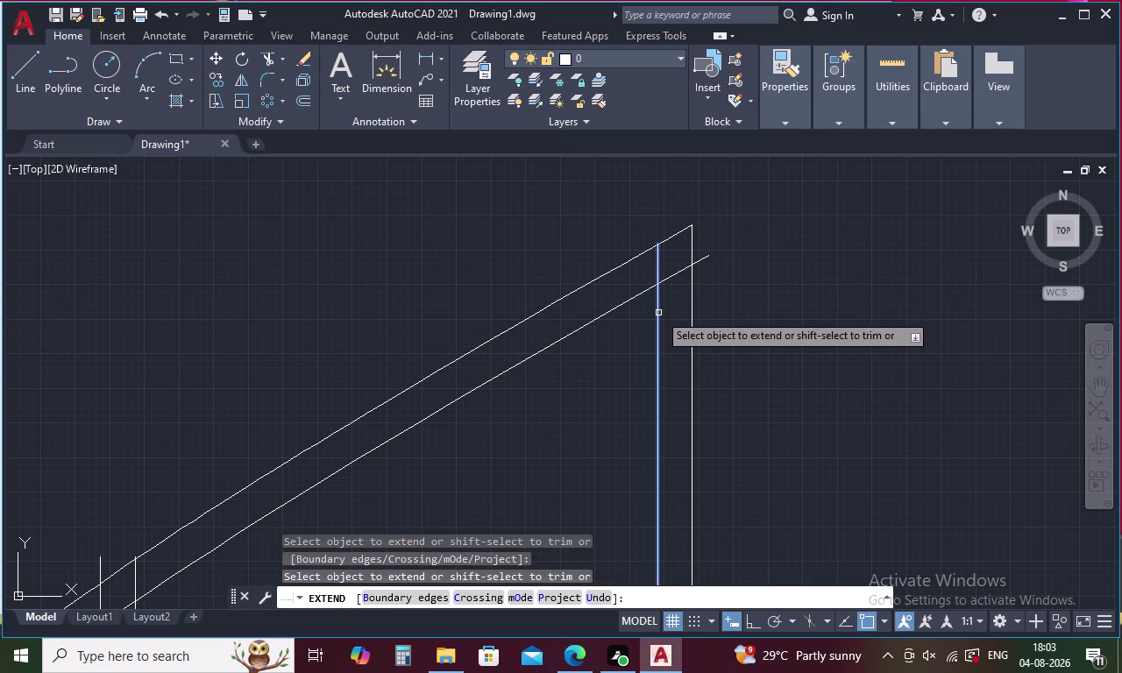
click(658, 313)
key(Escape)
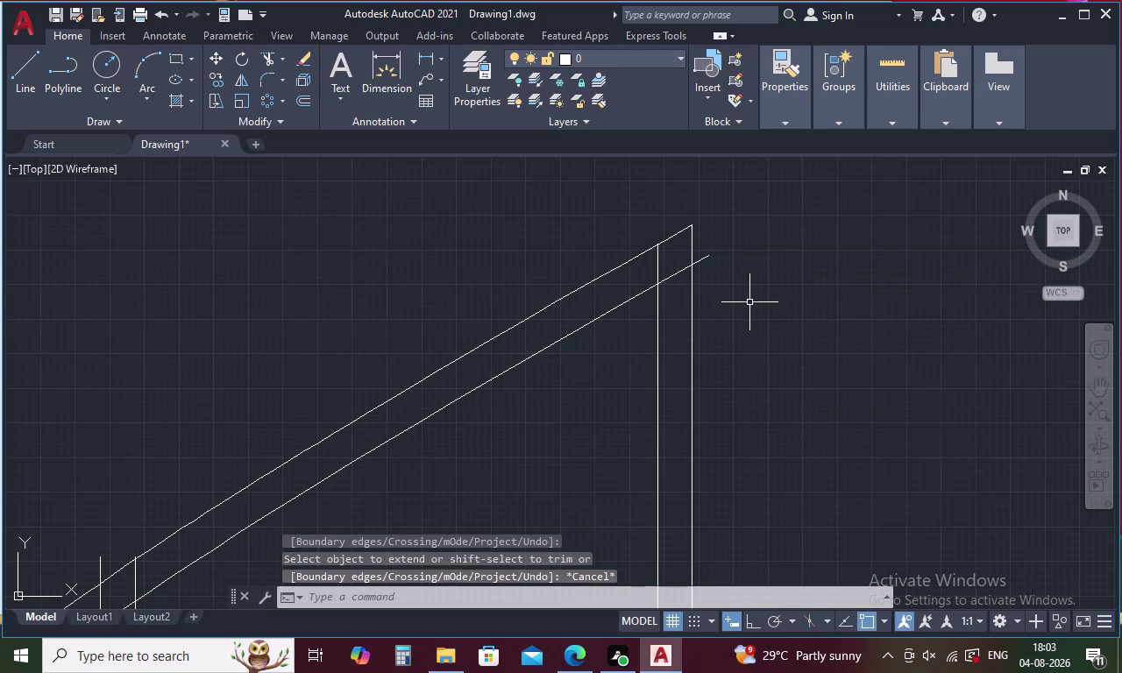
Trim the top rail back to the left post and tidy the right post's end.
text(TR)
key(space)
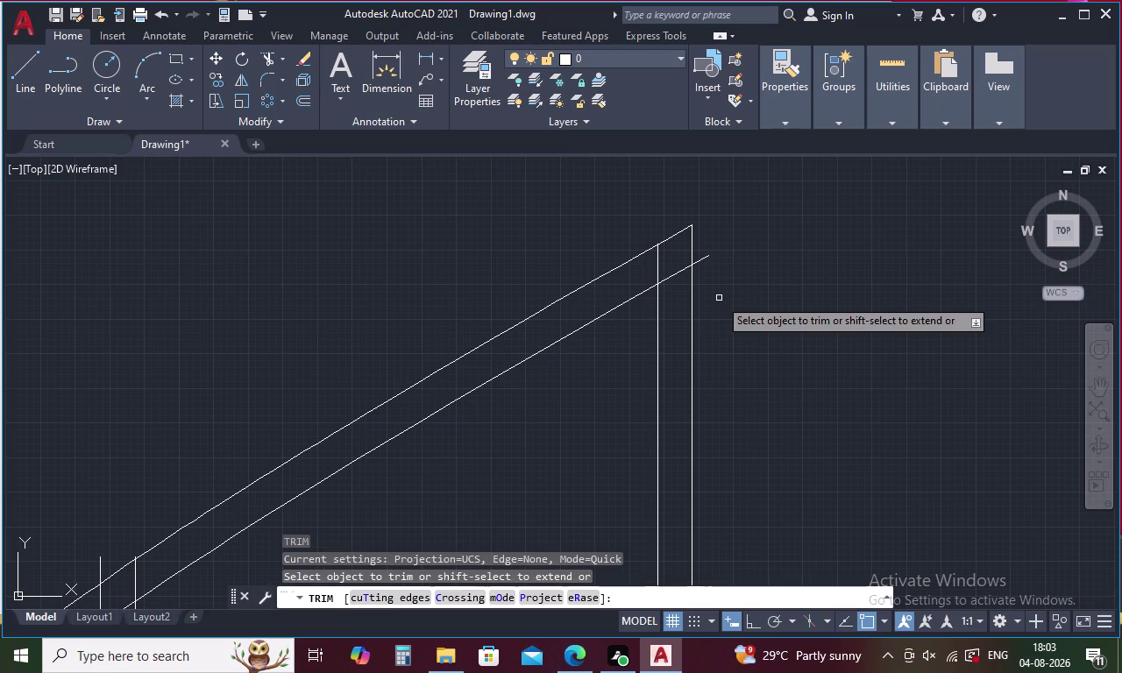
click(670, 236)
click(692, 245)
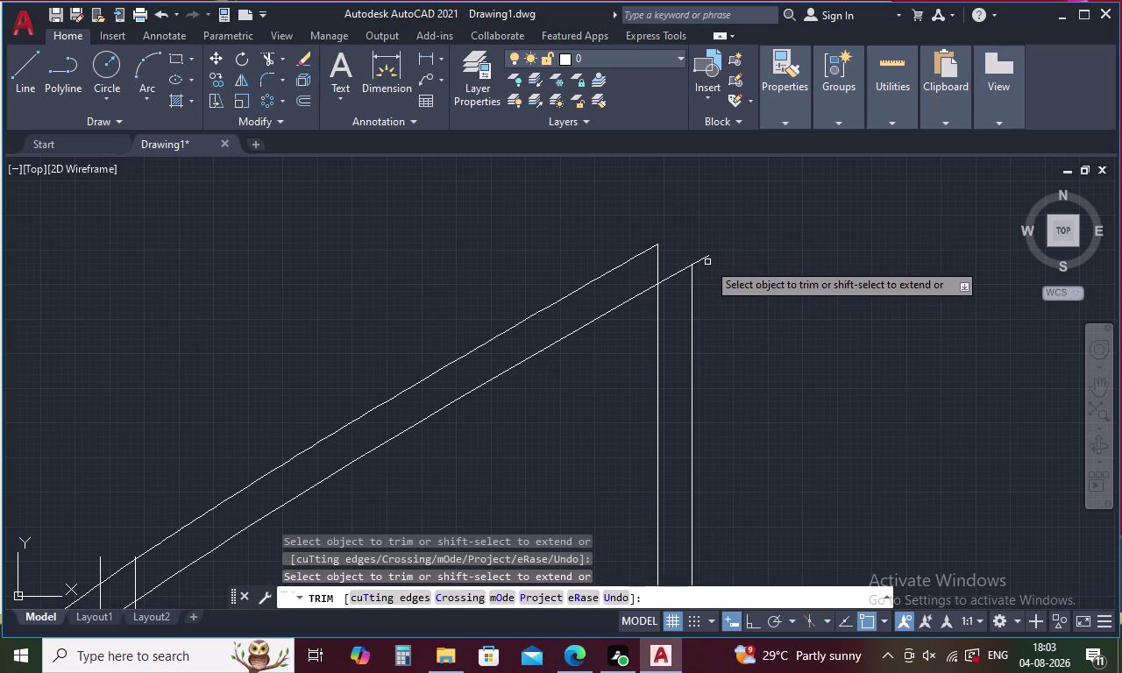
click(708, 257)
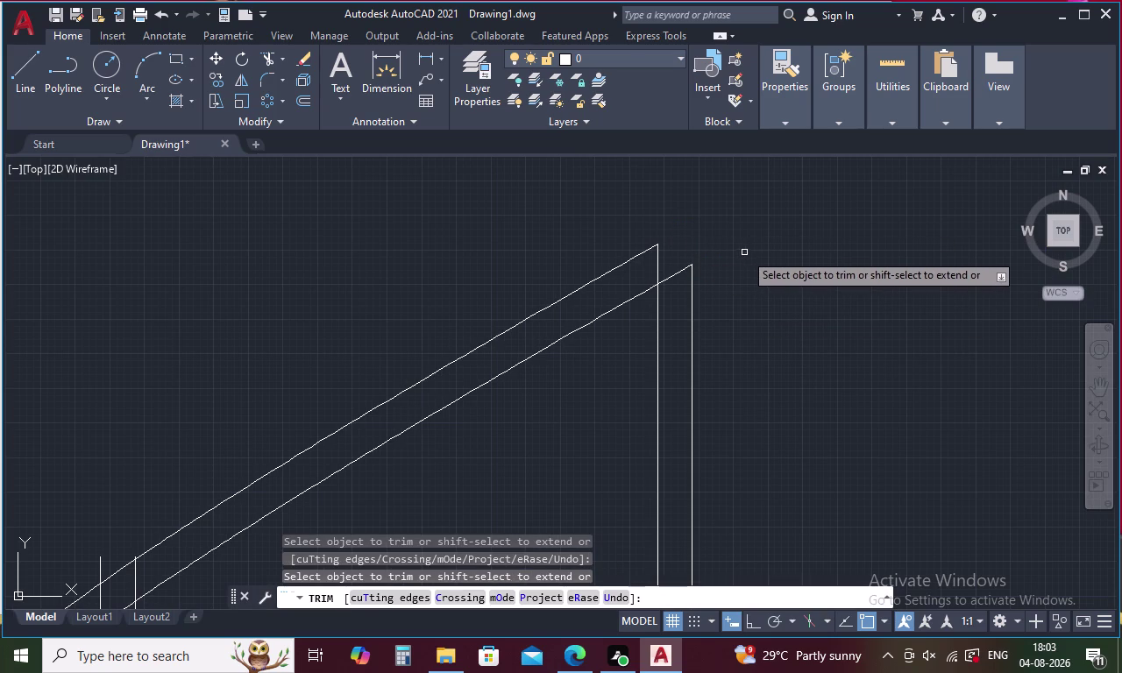
key(ctrl+z)
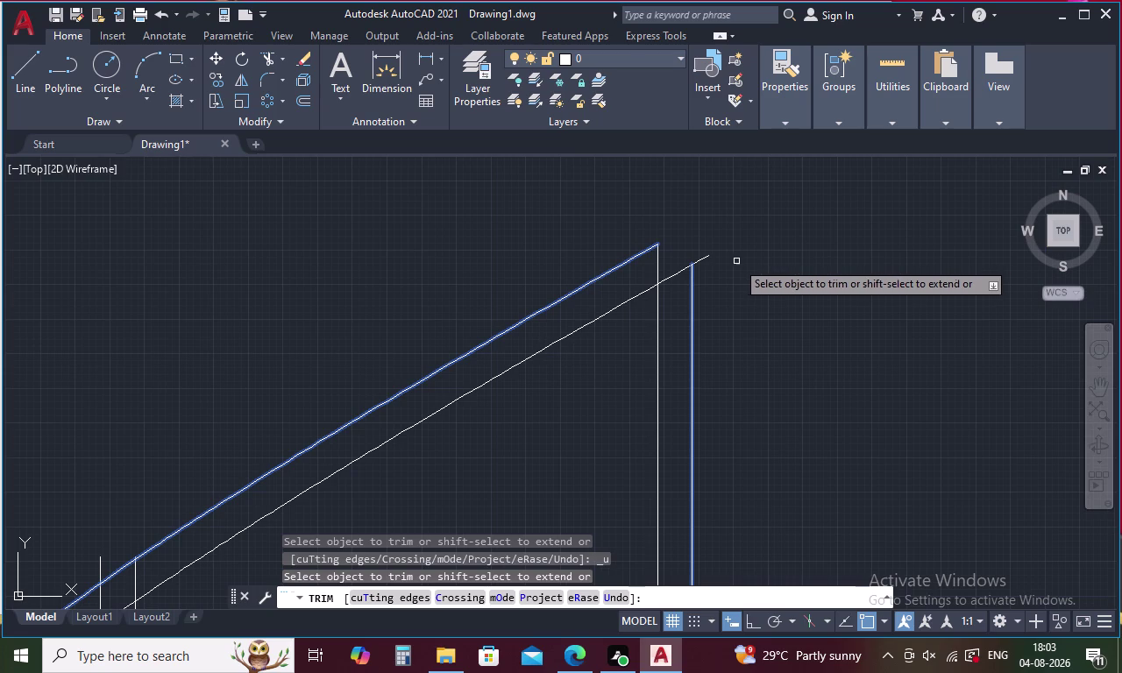
key(ctrl+z)
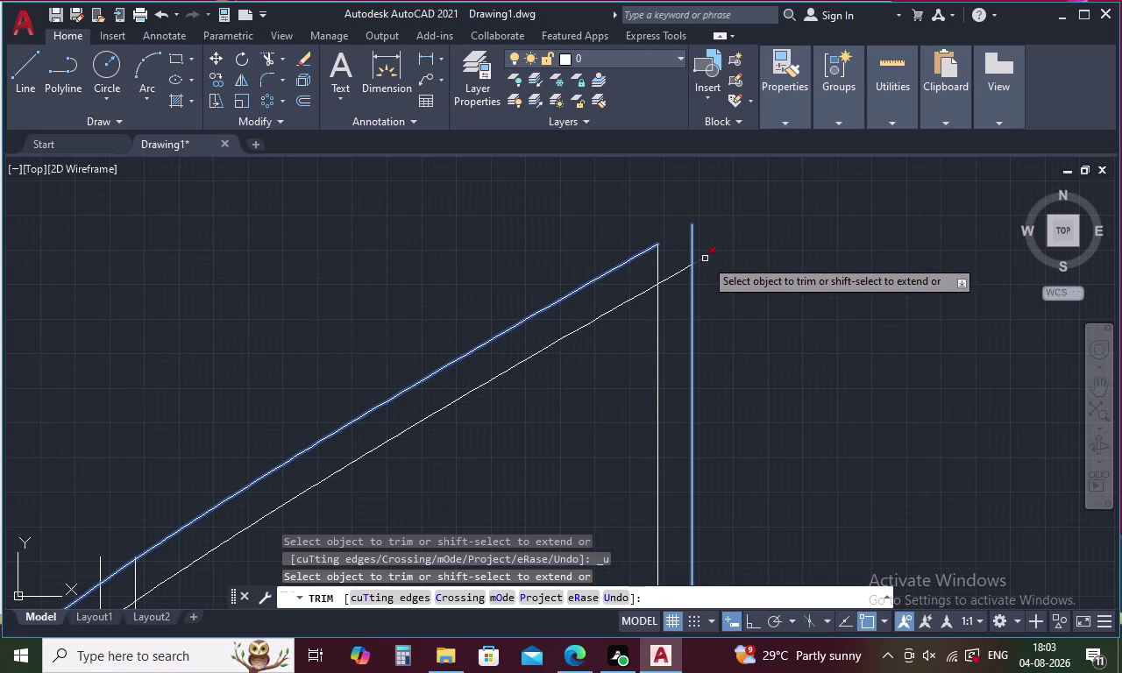
click(705, 259)
key(Escape)
Draw a short closing line from the rail's top to the vertical post.
text(L)
key(space)
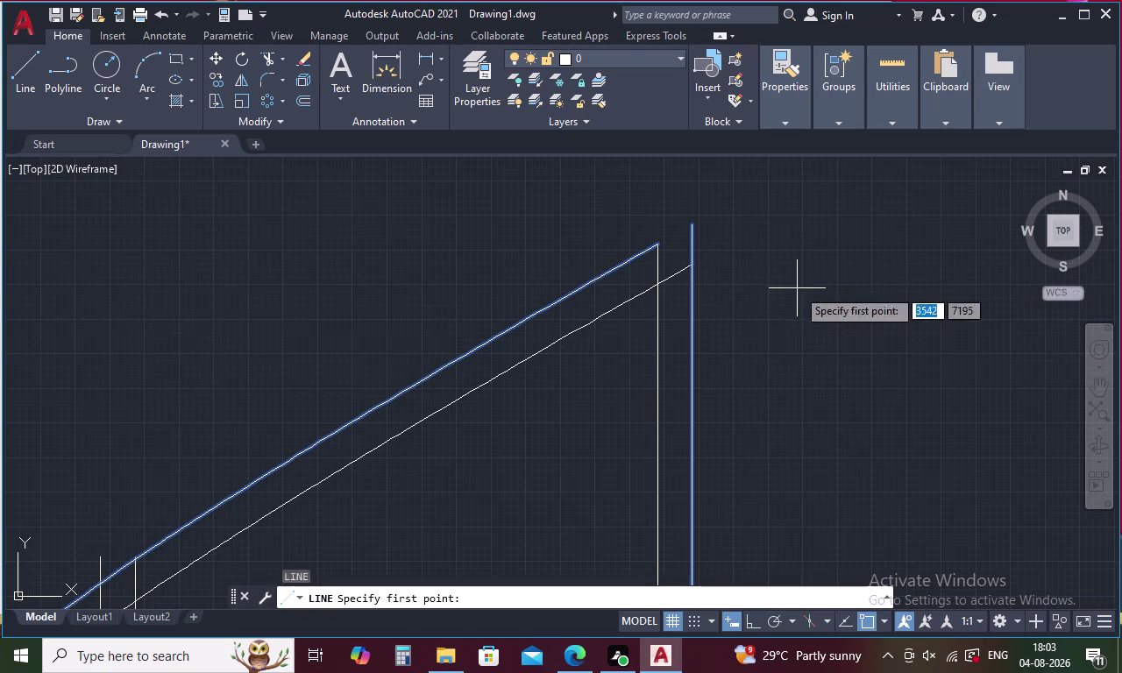
click(660, 249)
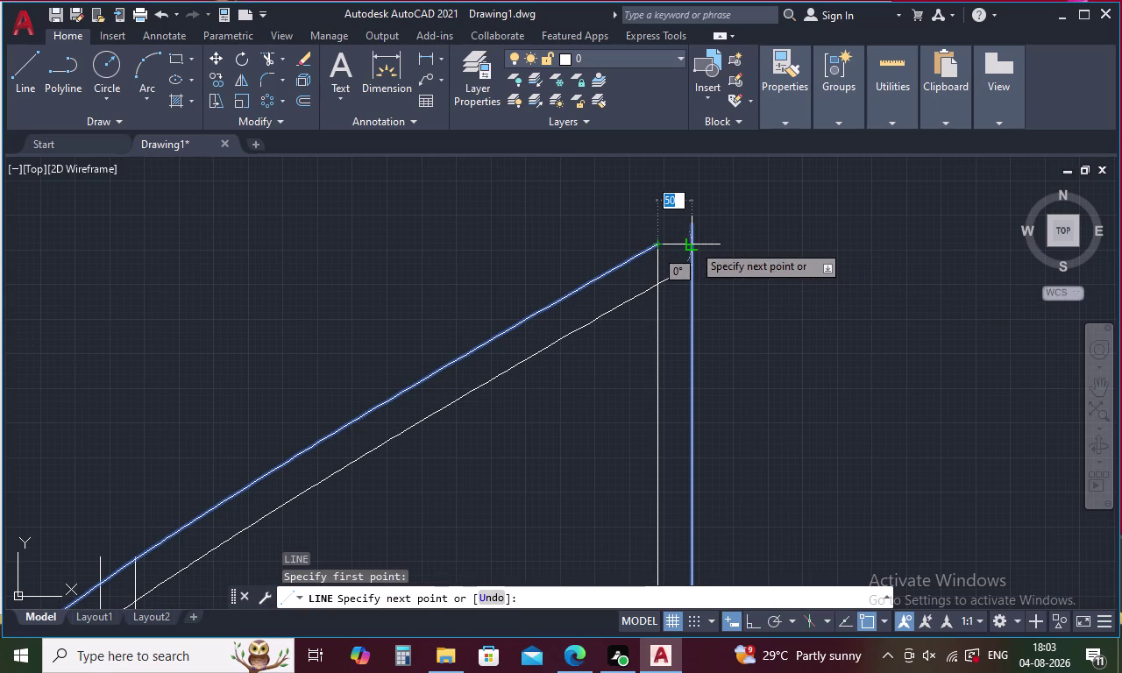
click(692, 243)
key(Escape)
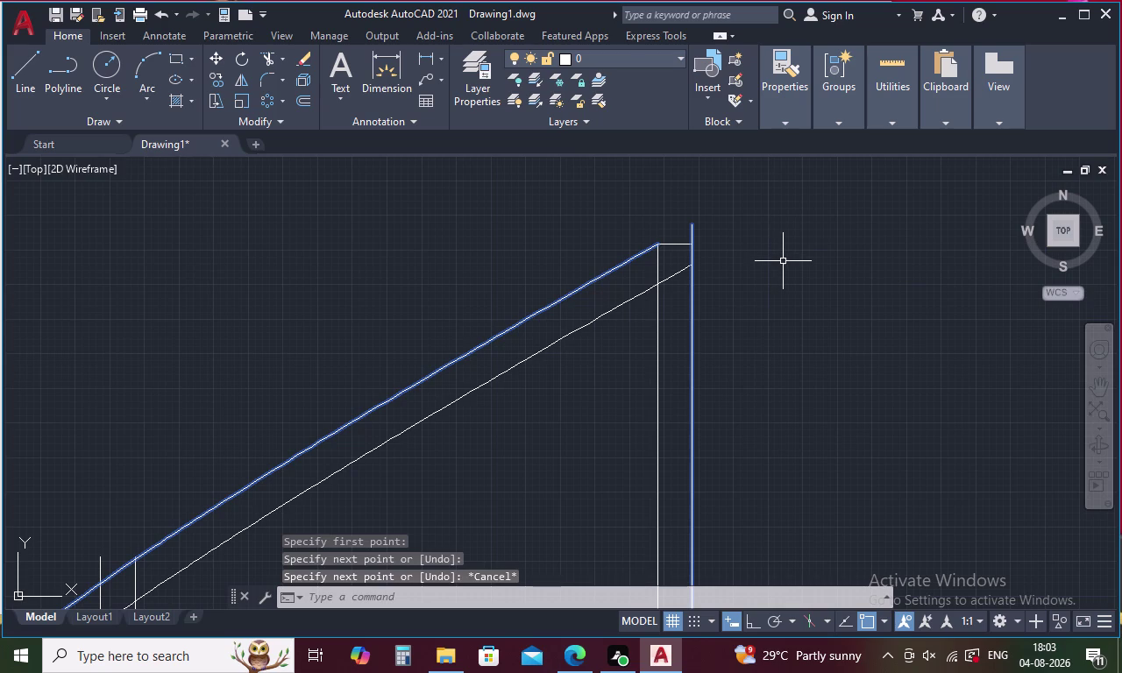
key(r)
key(BackSpace)
text(TR)
key(space)
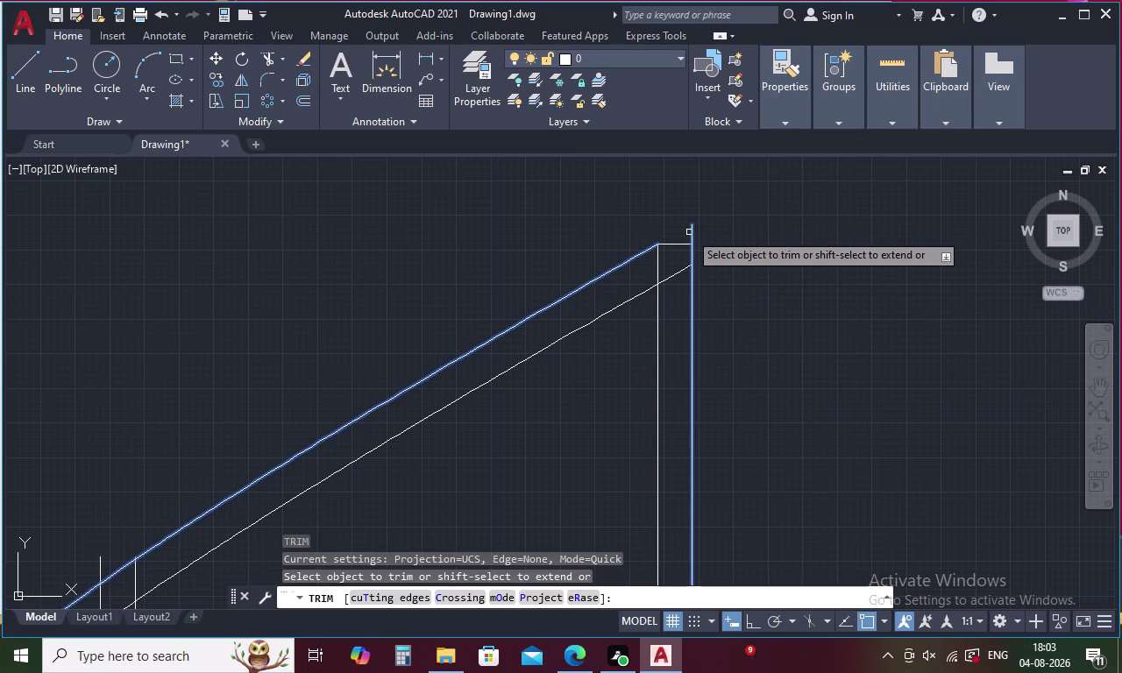
Trim the vertical and inner rail line ends sticking up past the rail top.
click(694, 231)
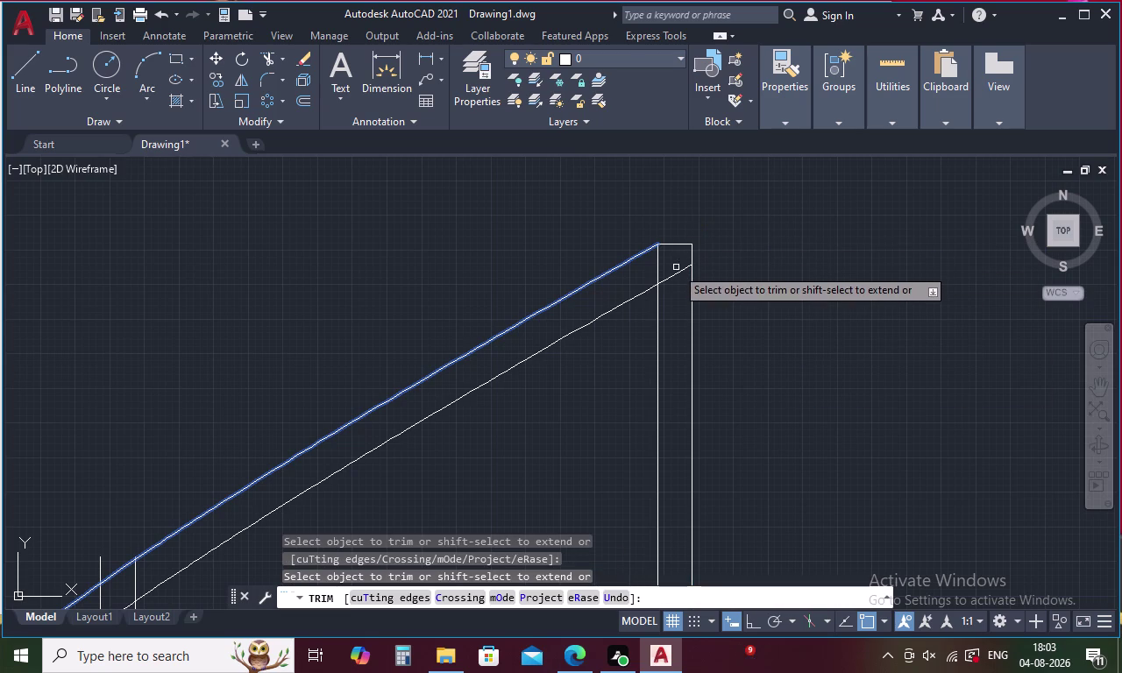
click(677, 272)
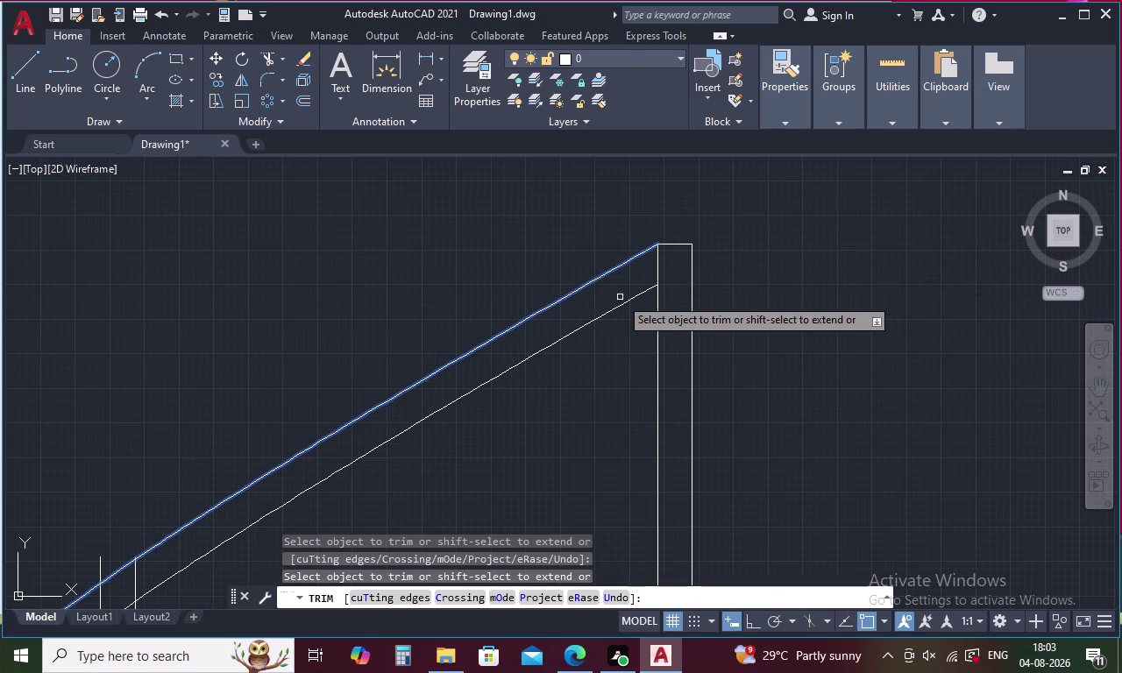
scroll(down, 3)
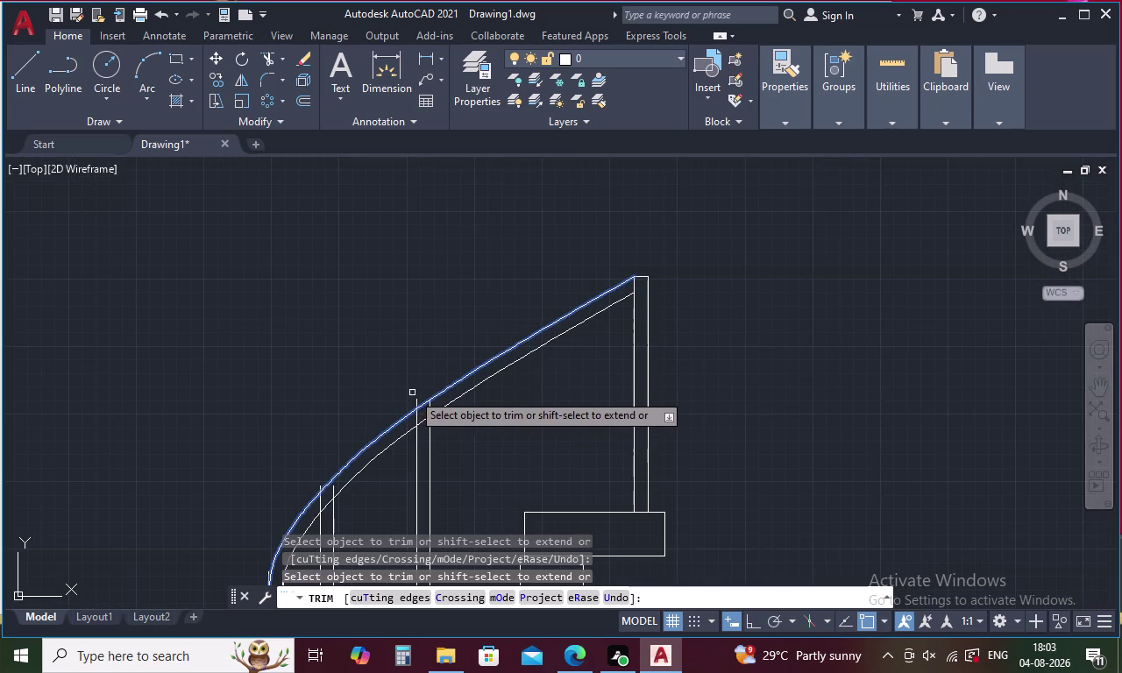
click(415, 399)
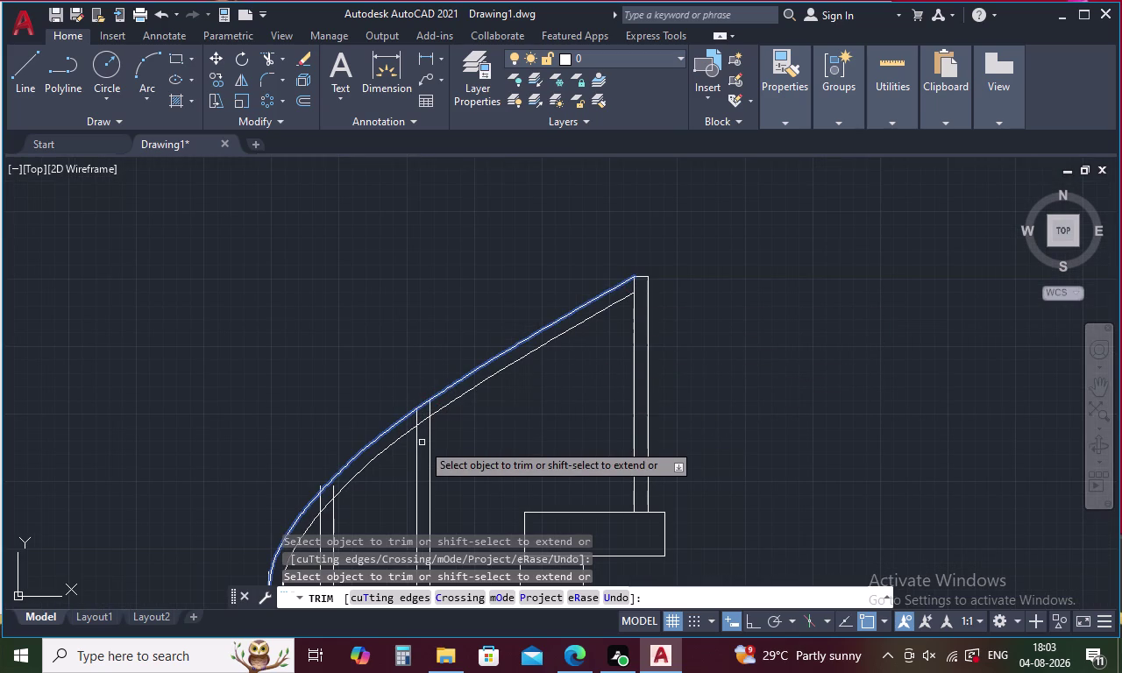
middle_drag(427, 424, 463, 336)
scroll(up, 3)
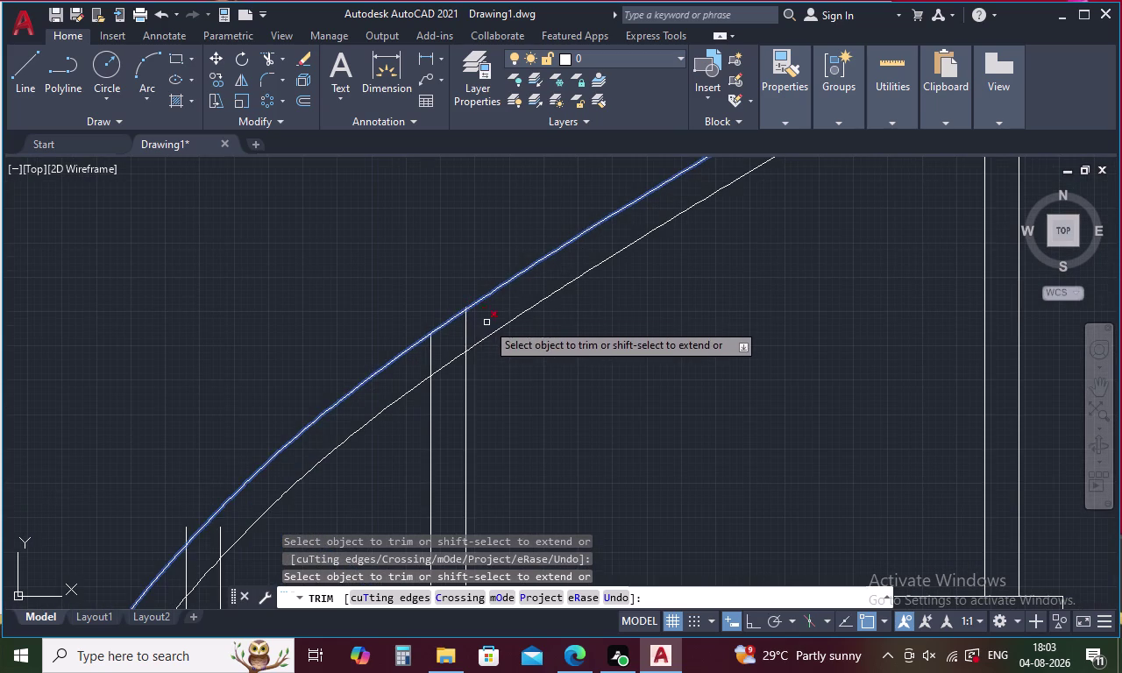
drag(486, 323, 406, 362)
Trim the remaining vertical line ends past the curved stringer, working along the curve.
middle_drag(526, 389, 582, 364)
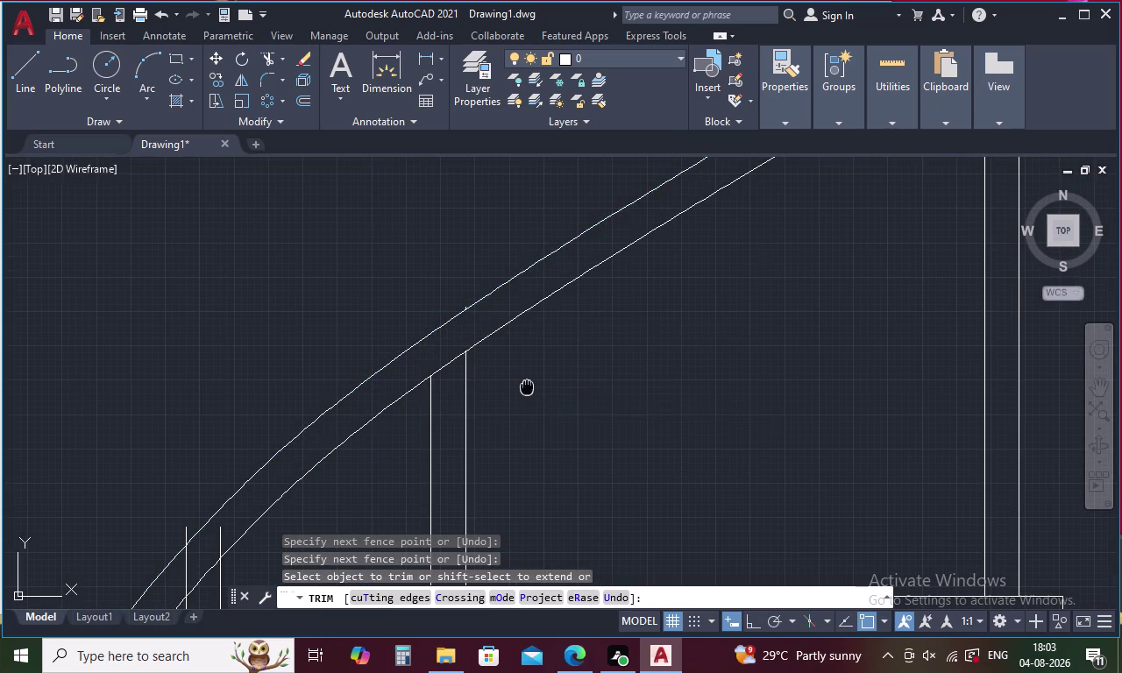
middle_drag(581, 364, 951, 288)
middle_drag(757, 420, 656, 230)
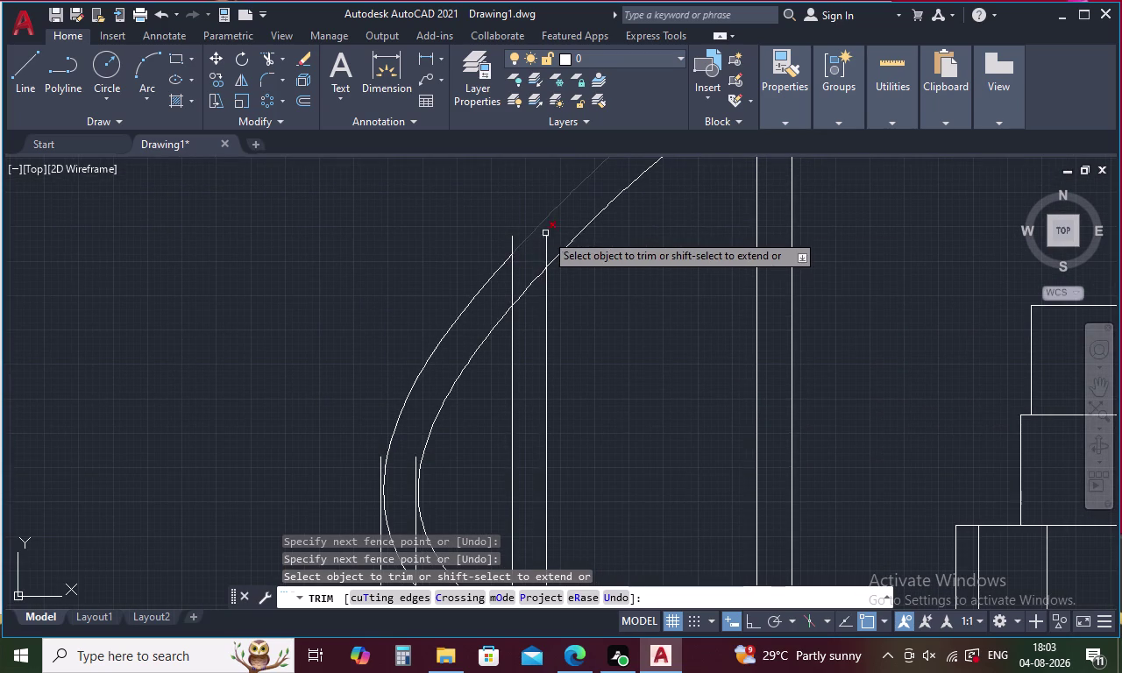
drag(557, 234, 495, 285)
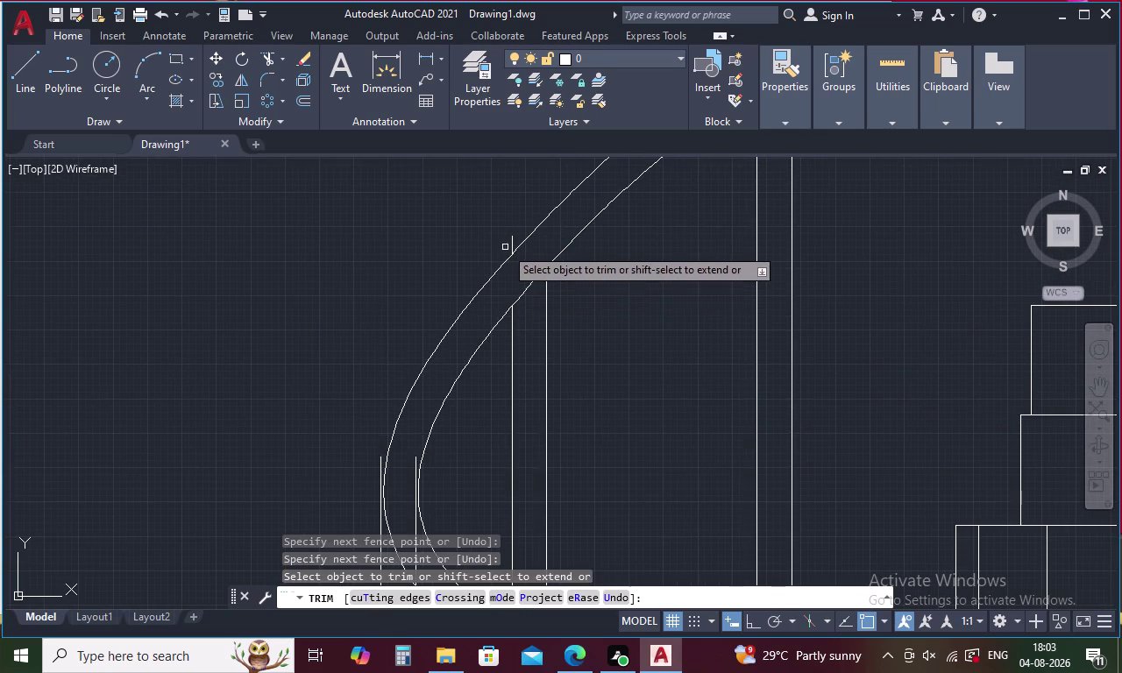
click(511, 241)
middle_drag(585, 303, 620, 179)
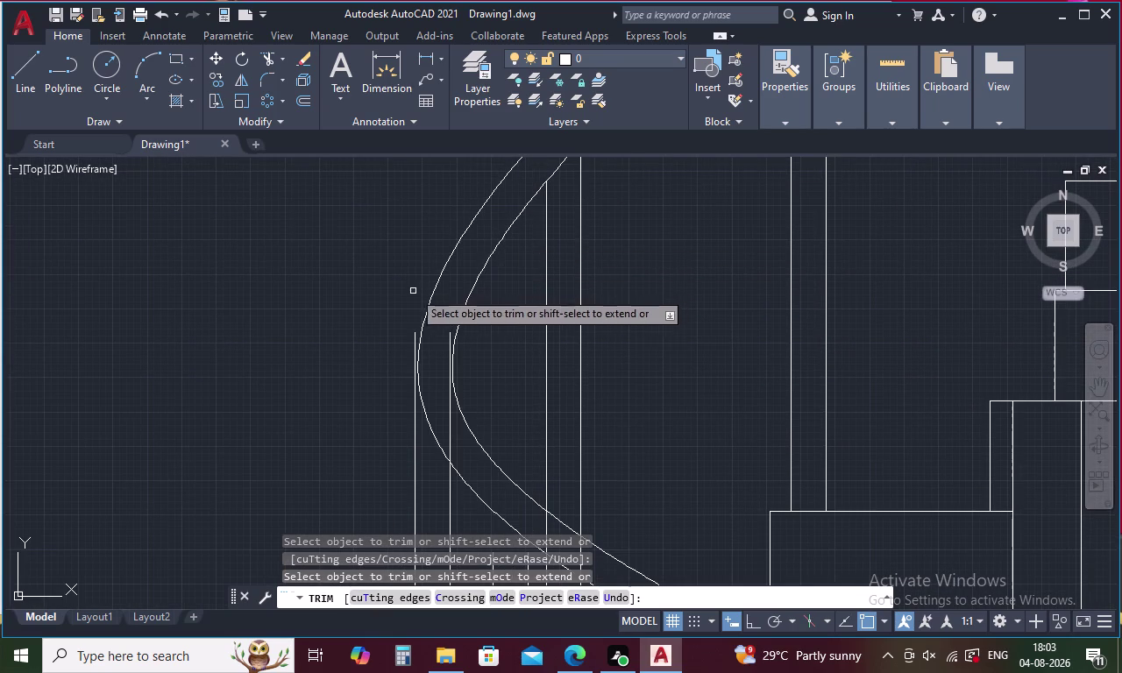
click(450, 336)
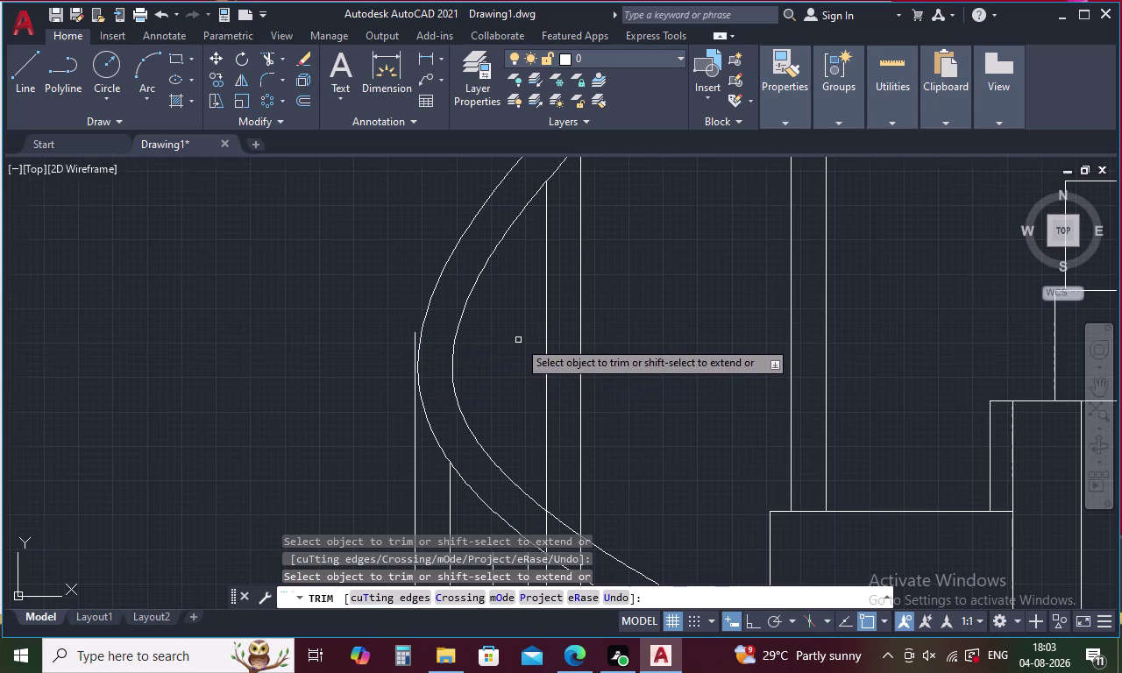
scroll(down, 3)
middle_drag(509, 342, 501, 232)
key(Escape)
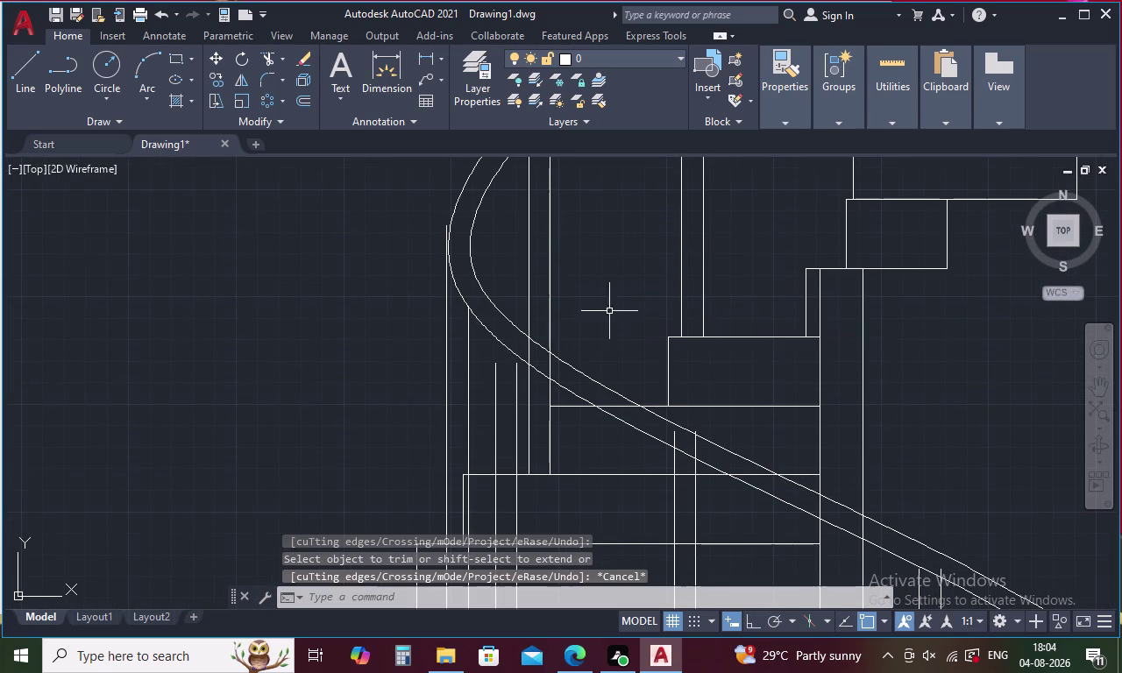
Move the two vertical lines beside the curve down onto the horizontal step line.
drag(483, 366, 412, 396)
right_click(404, 381)
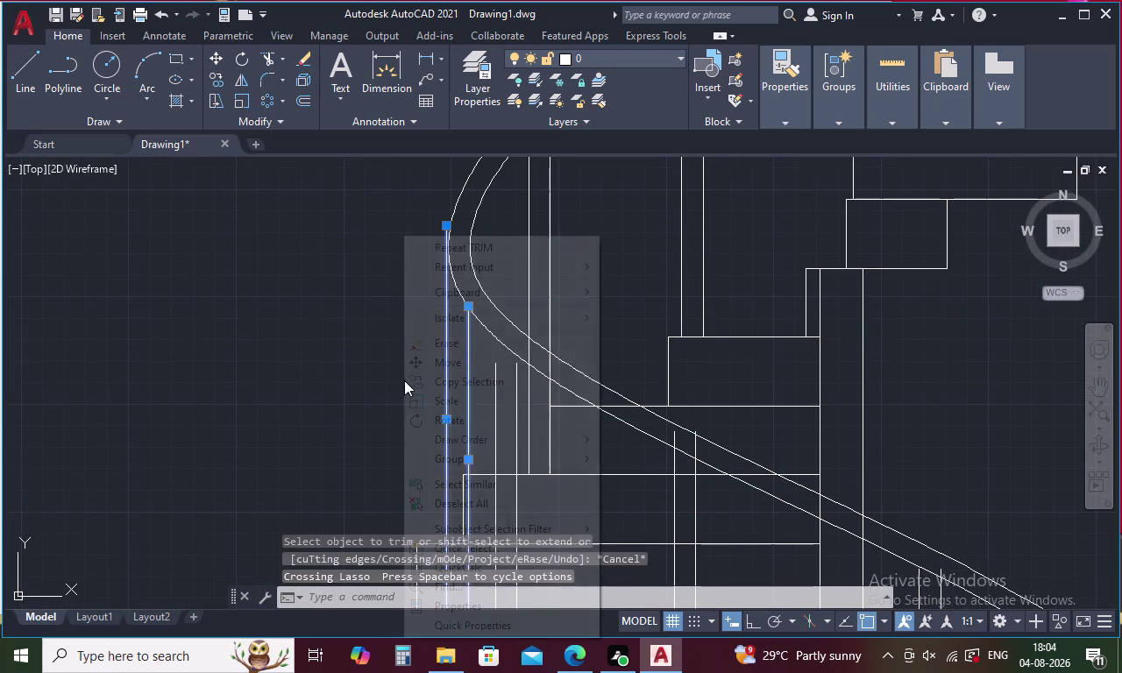
click(446, 358)
middle_drag(481, 355, 486, 345)
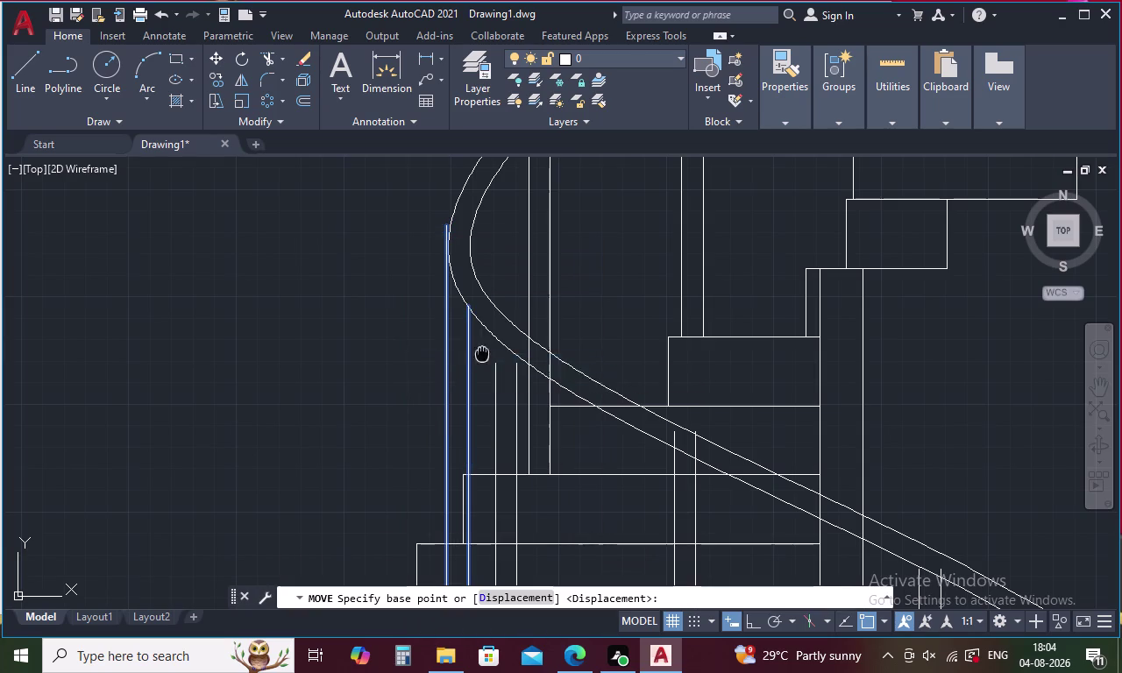
middle_drag(487, 345, 509, 254)
click(473, 511)
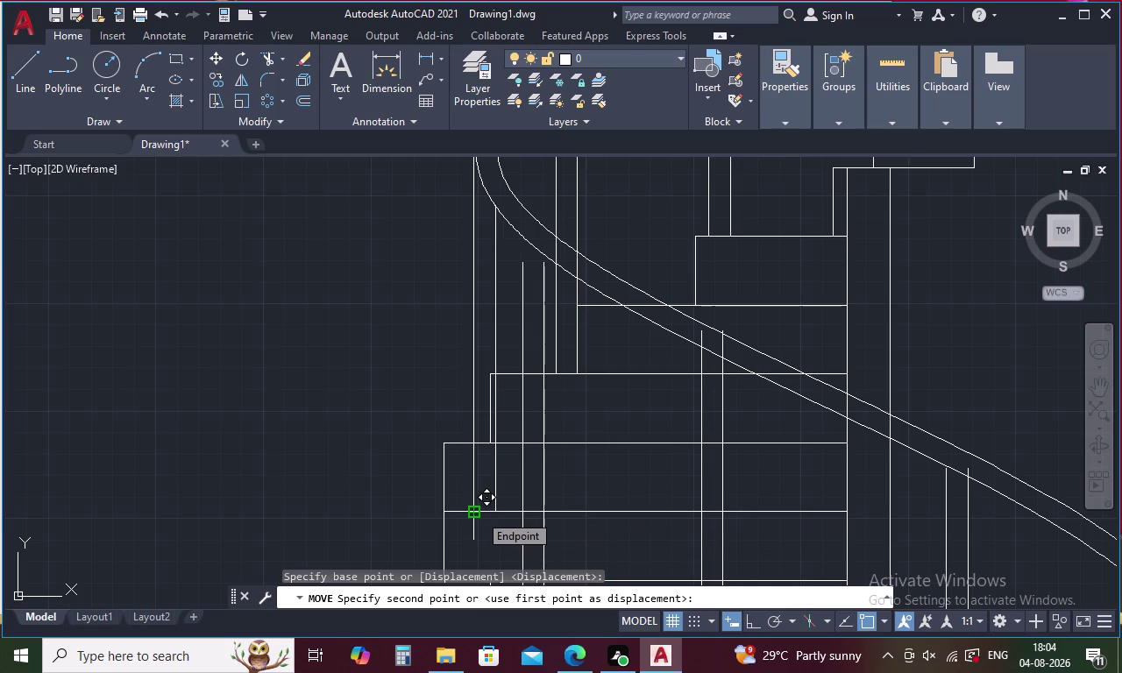
scroll(up, 3)
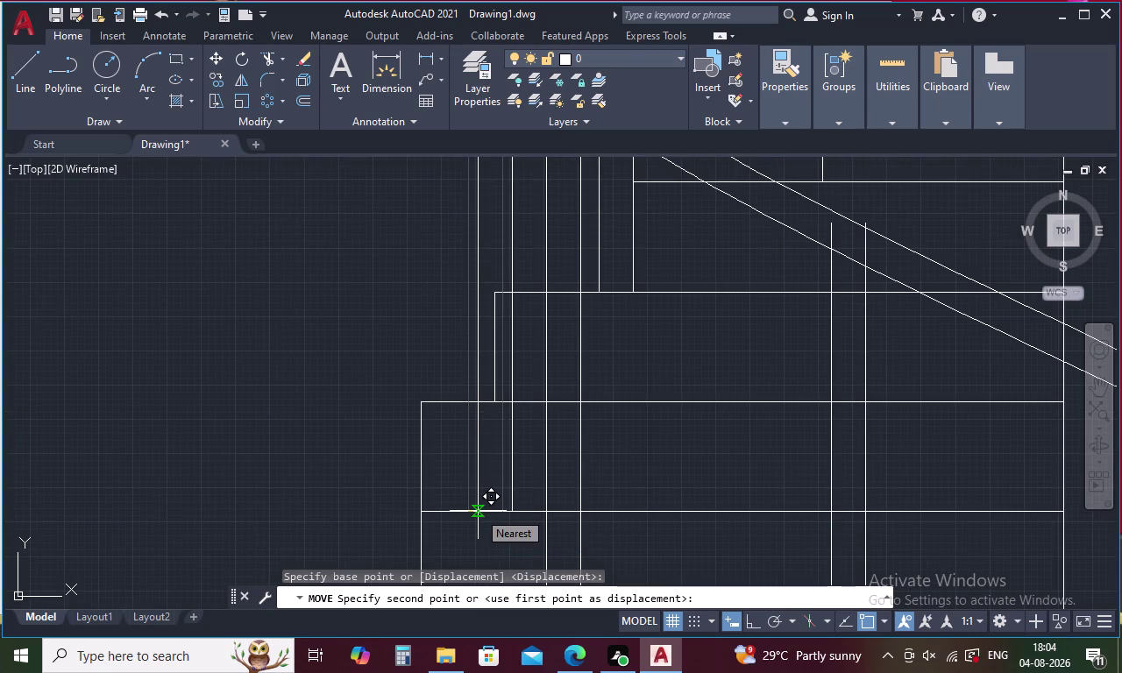
click(478, 511)
scroll(down, 3)
scroll(up, 3)
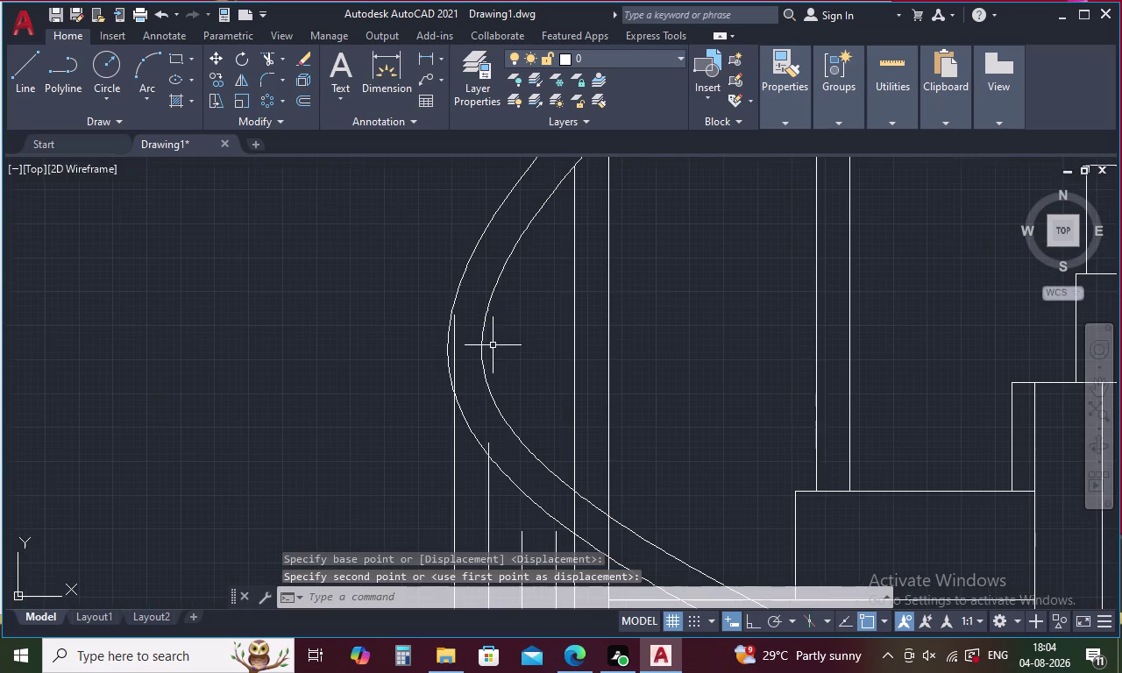
Trim overshooting vertical line ends along the upper curved handrail with TR.
key(Escape)
text(TR)
key(space)
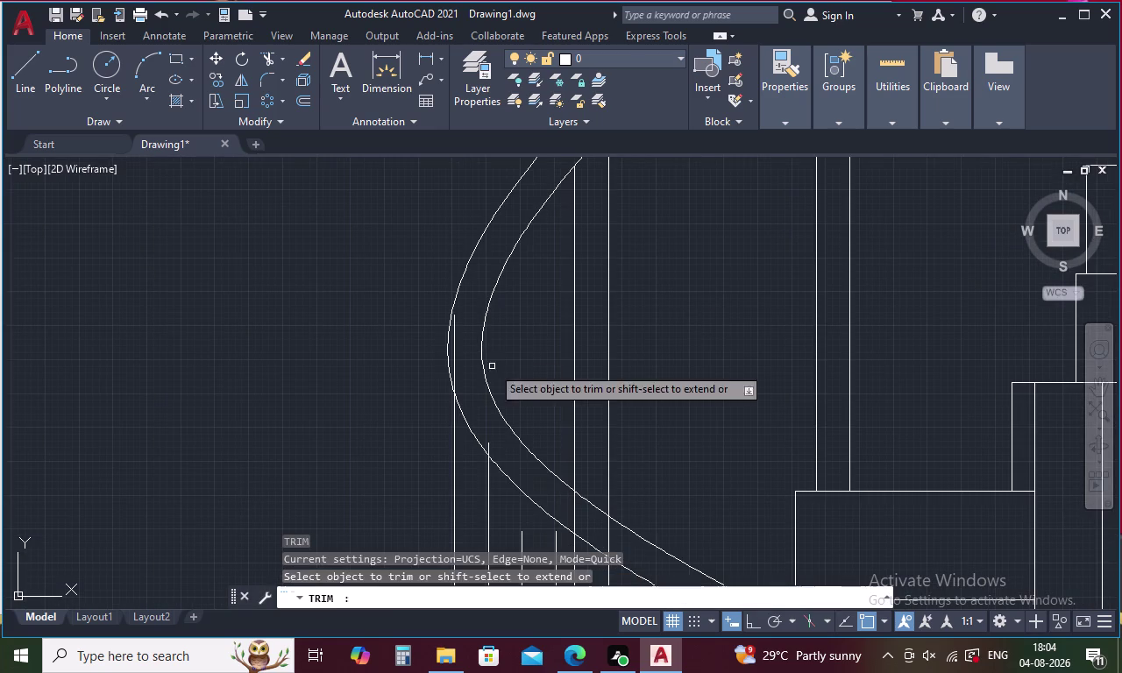
click(453, 368)
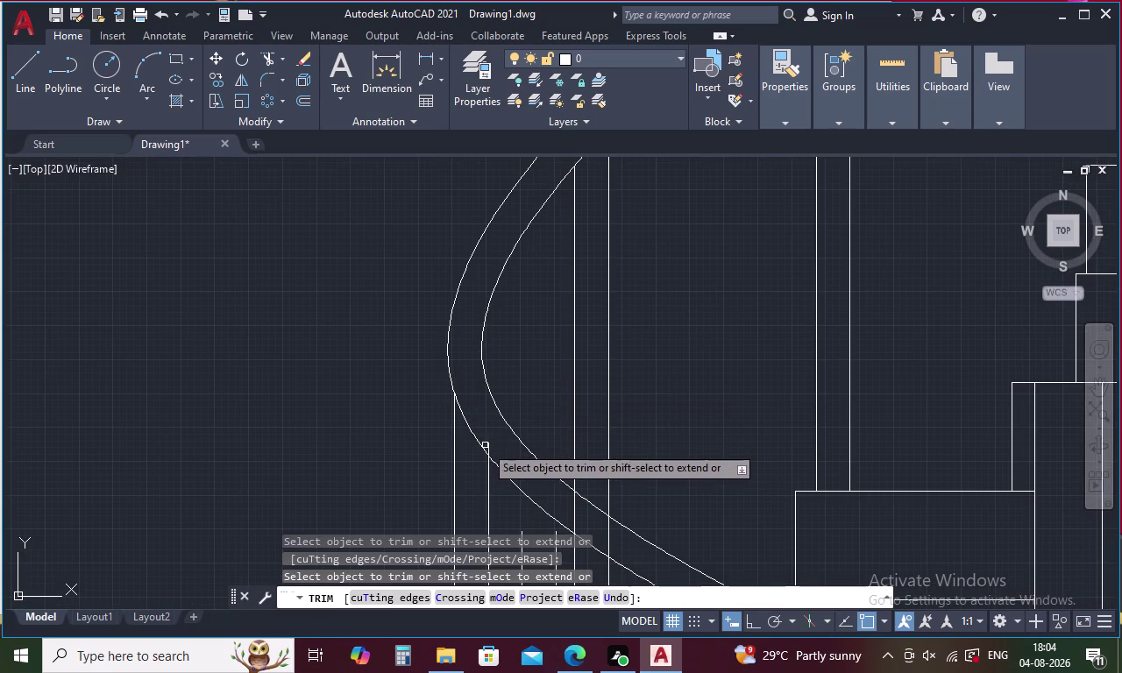
click(491, 448)
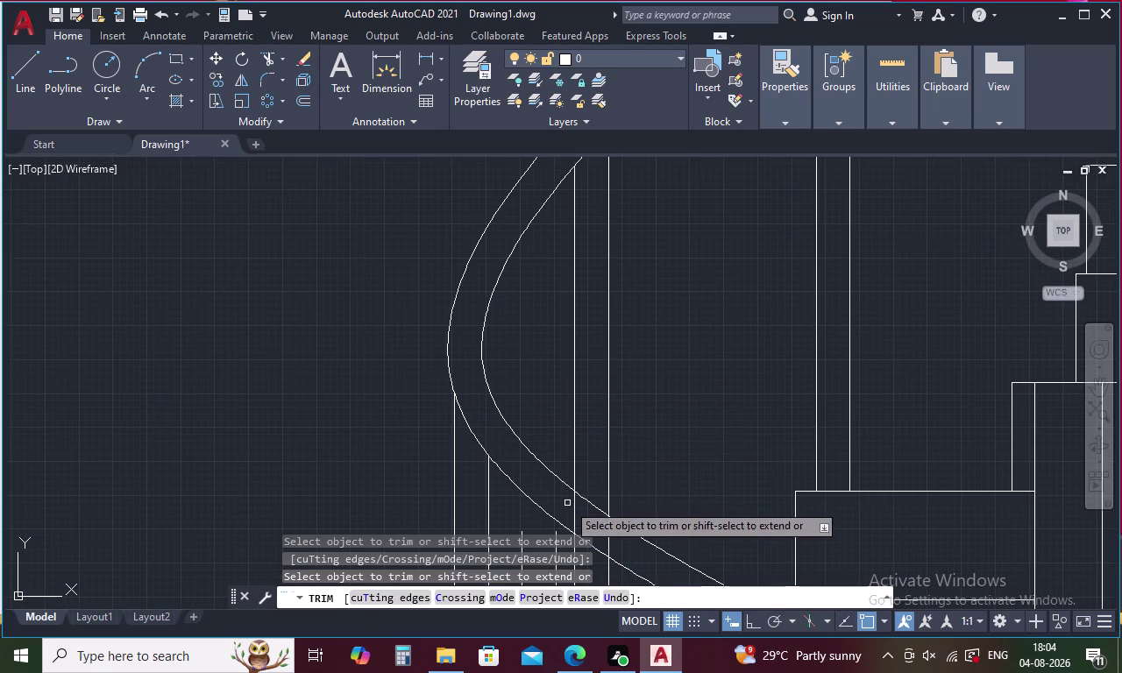
middle_drag(565, 498, 452, 218)
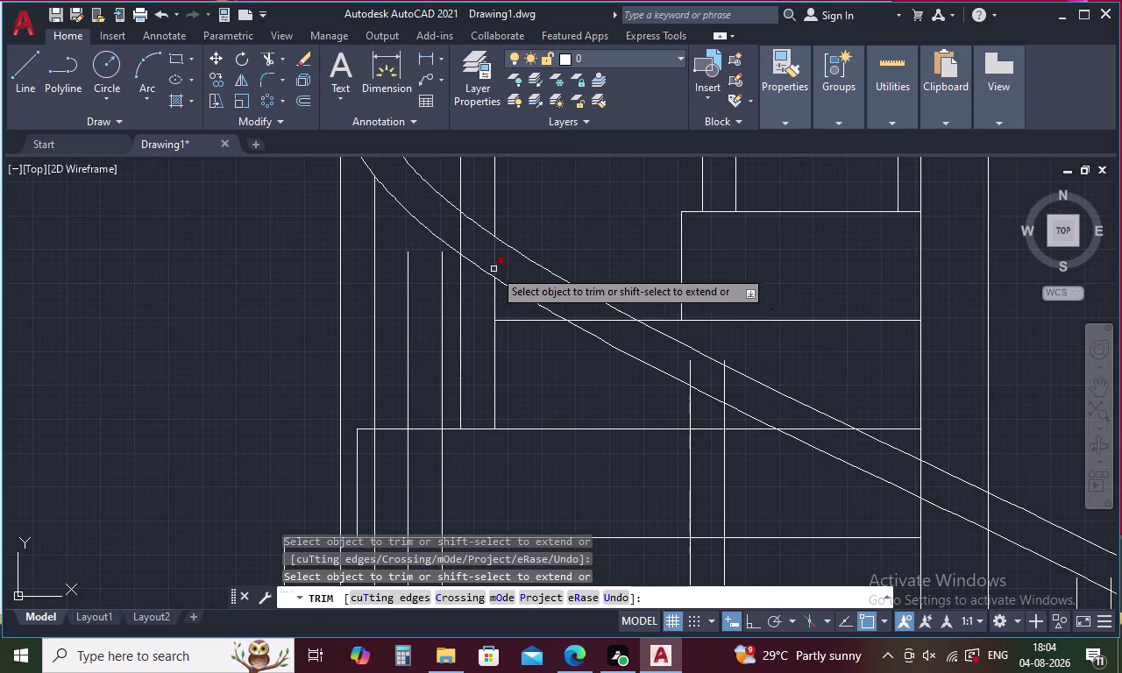
click(499, 265)
click(456, 237)
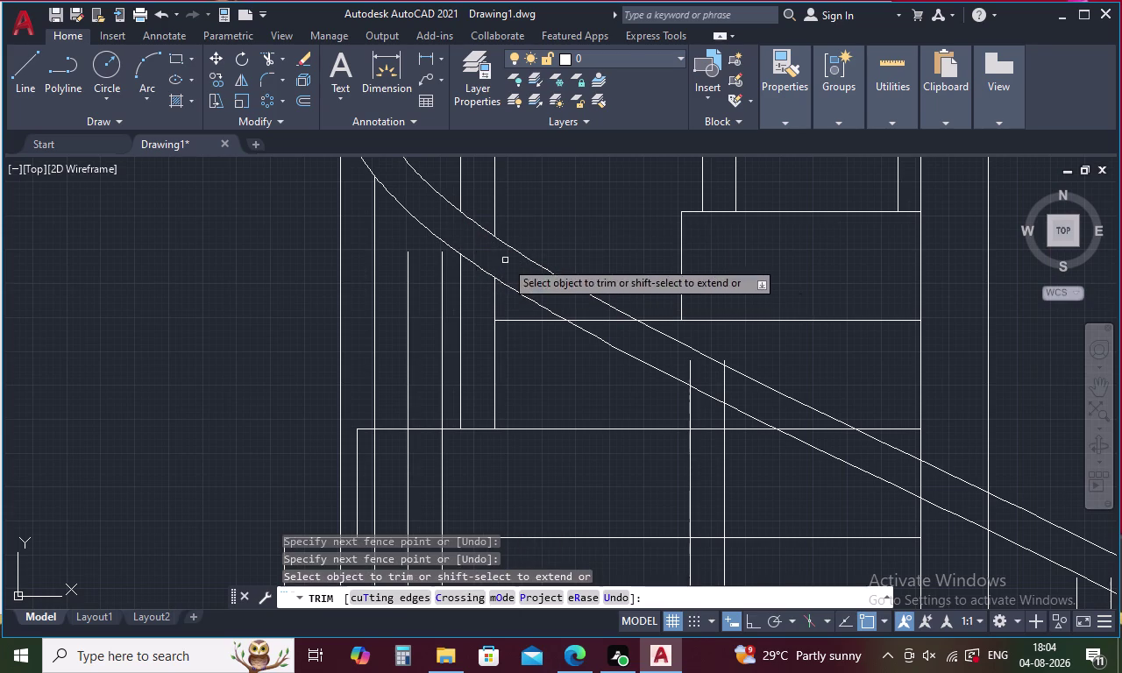
click(689, 368)
click(726, 372)
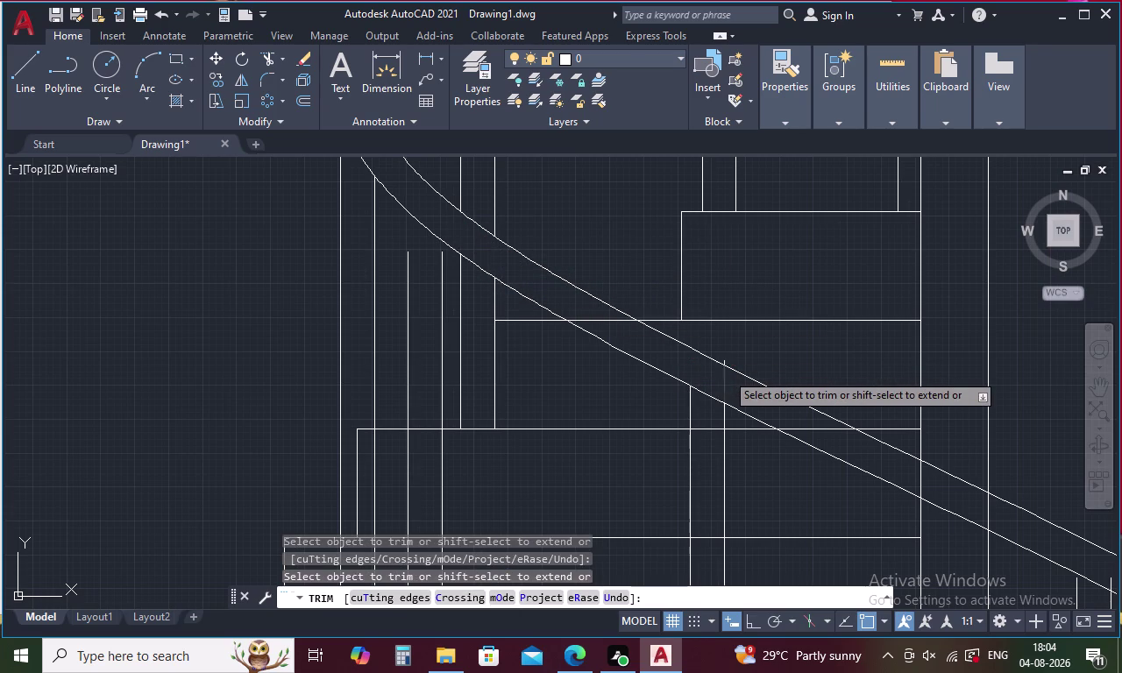
Trim line ends along the sloping stringer, including several at once with a fence.
scroll(up, 3)
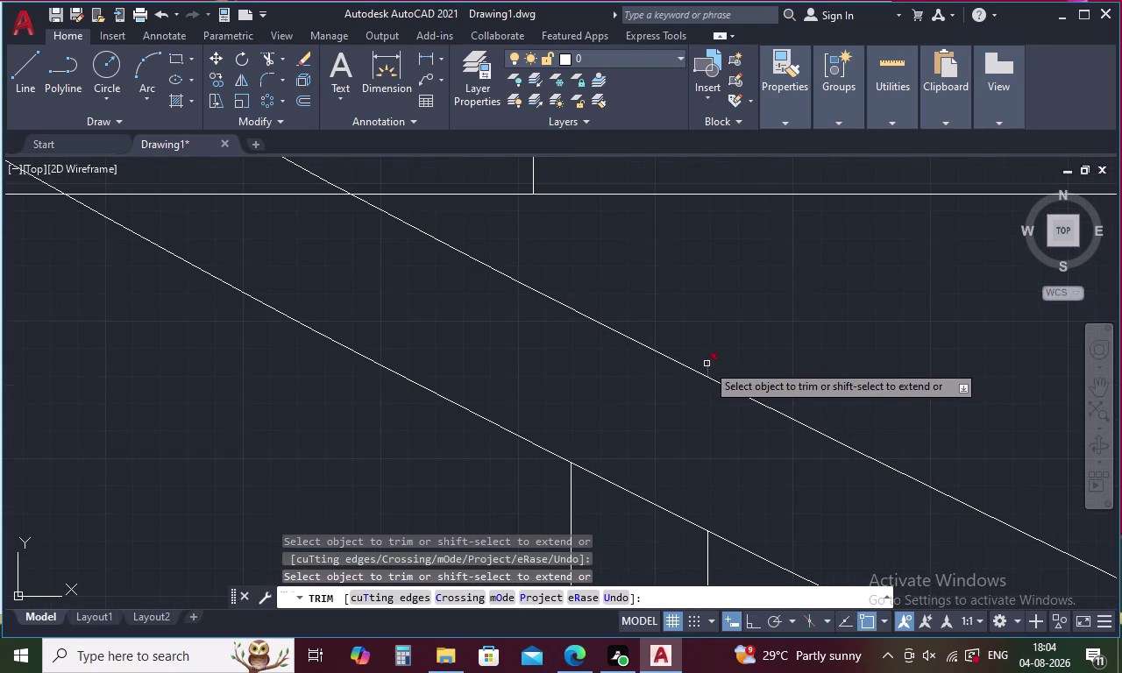
click(707, 364)
scroll(down, 3)
middle_drag(770, 434, 486, 295)
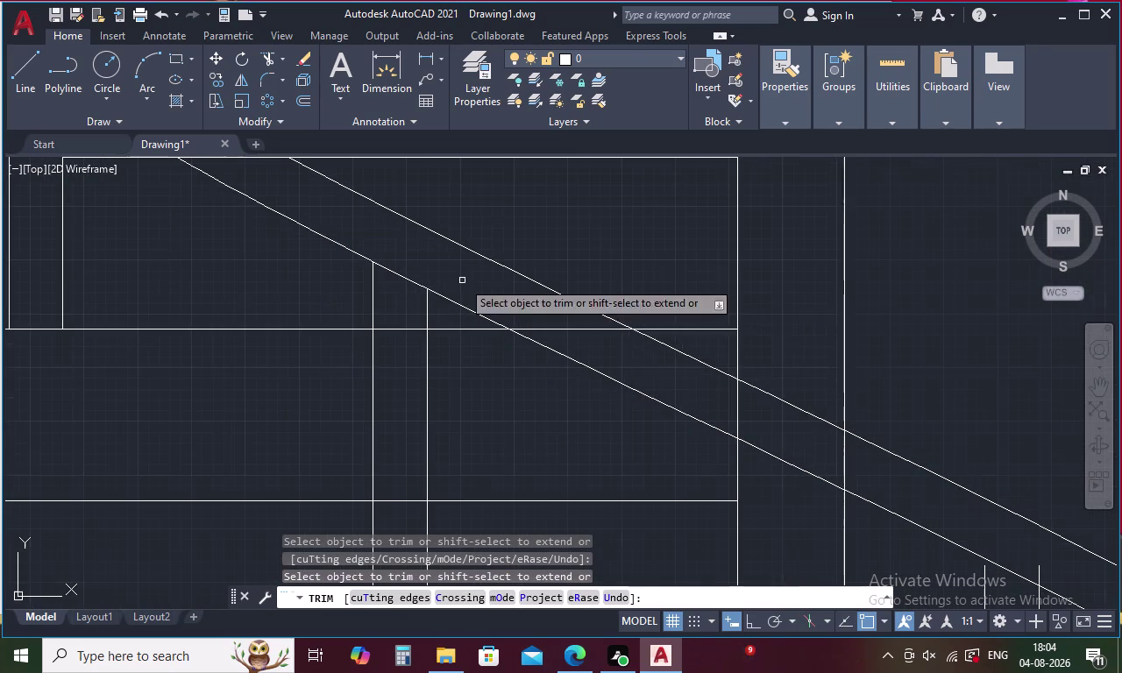
drag(704, 385, 902, 467)
middle_drag(897, 471, 552, 327)
click(694, 425)
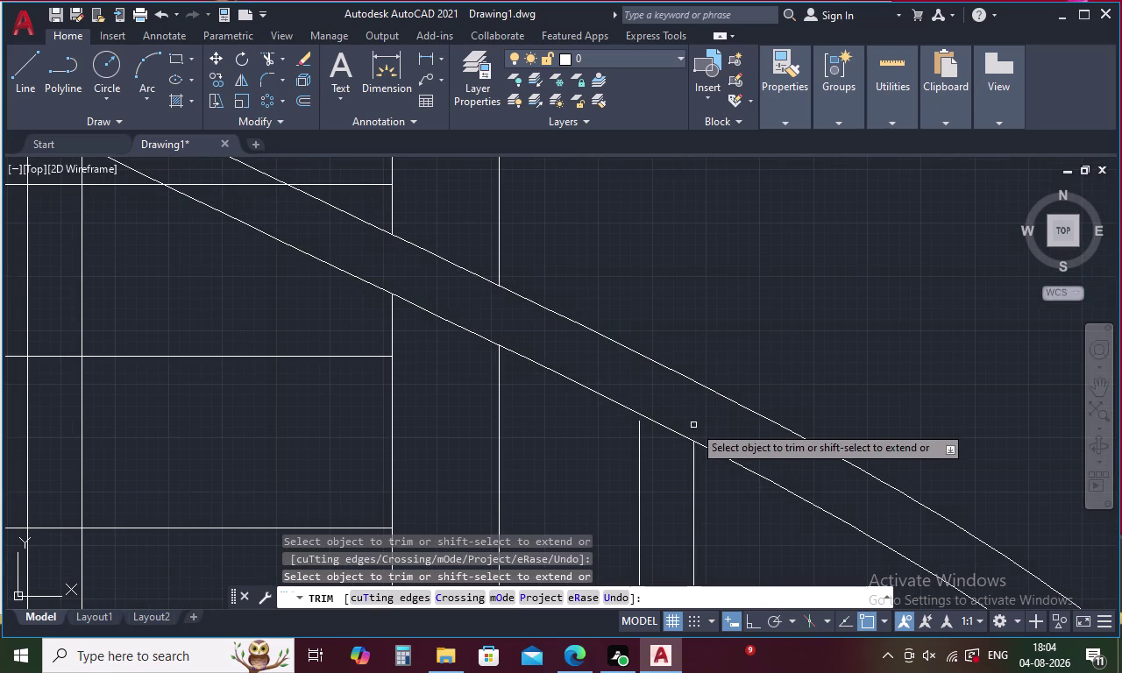
scroll(down, 3)
middle_drag(696, 421, 385, 211)
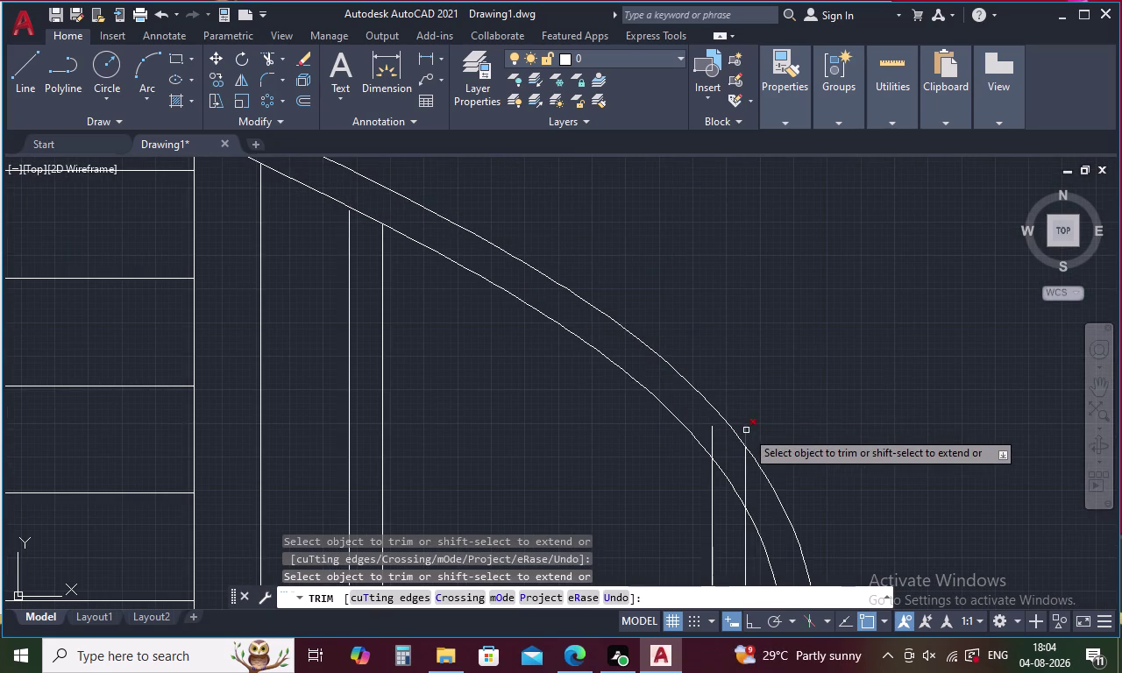
Trim the remaining line pieces overlapping the lower curved handrail section.
click(746, 431)
drag(758, 476, 706, 432)
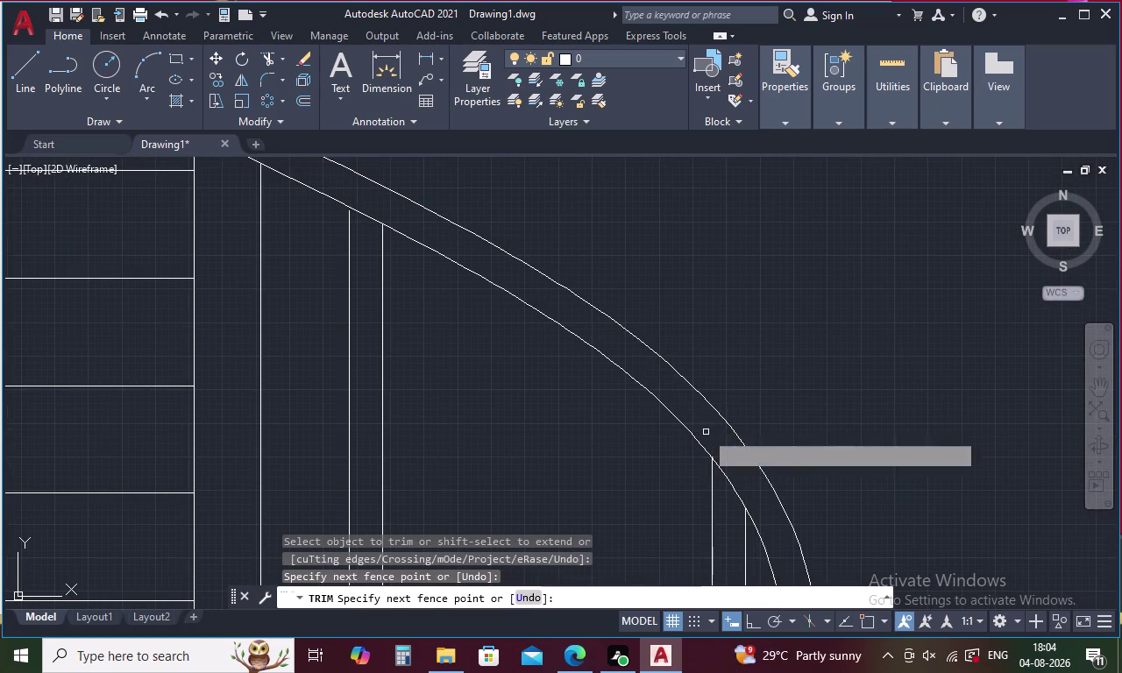
middle_drag(705, 428, 396, 77)
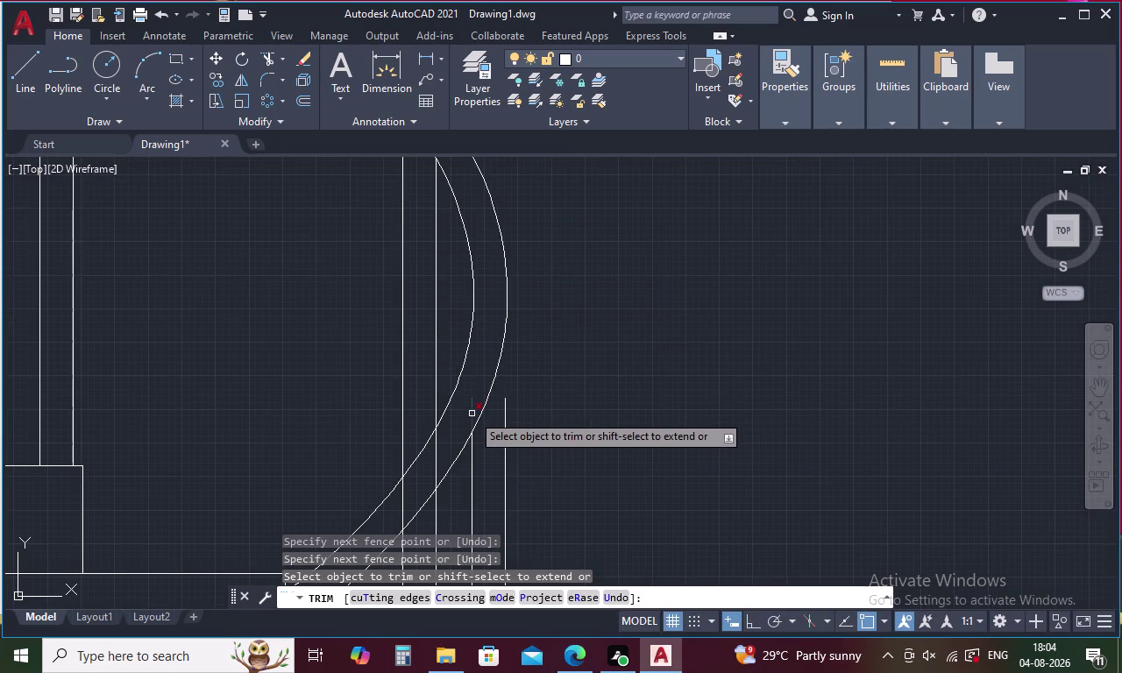
click(472, 414)
middle_drag(542, 397, 777, 205)
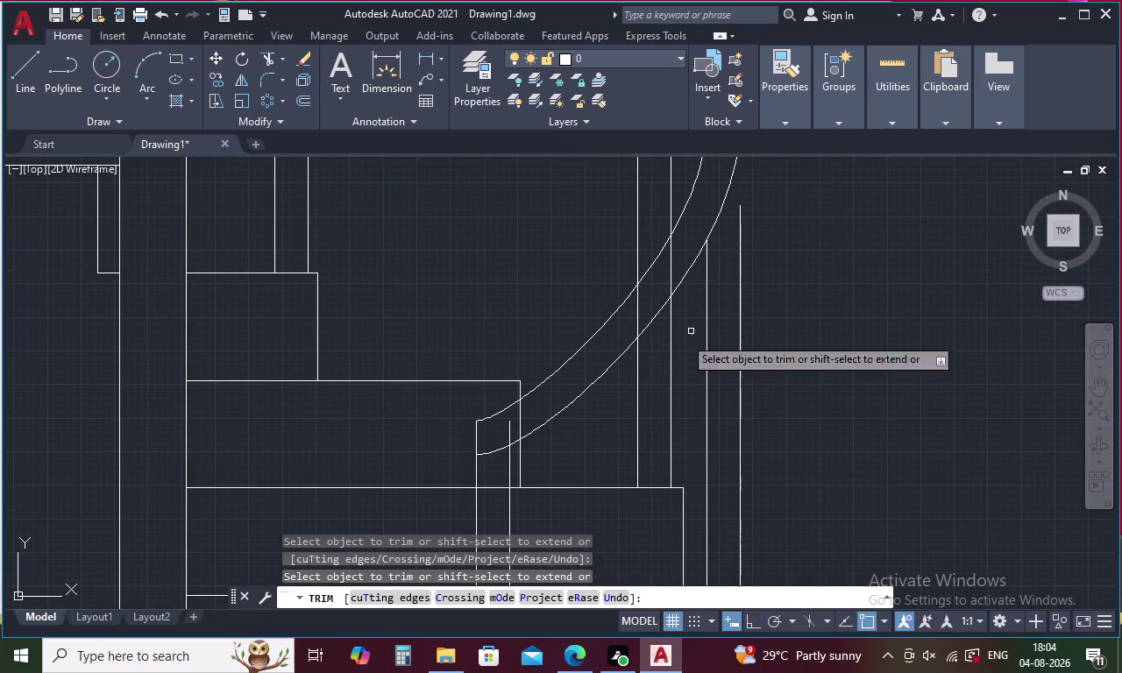
click(510, 431)
scroll(down, 3)
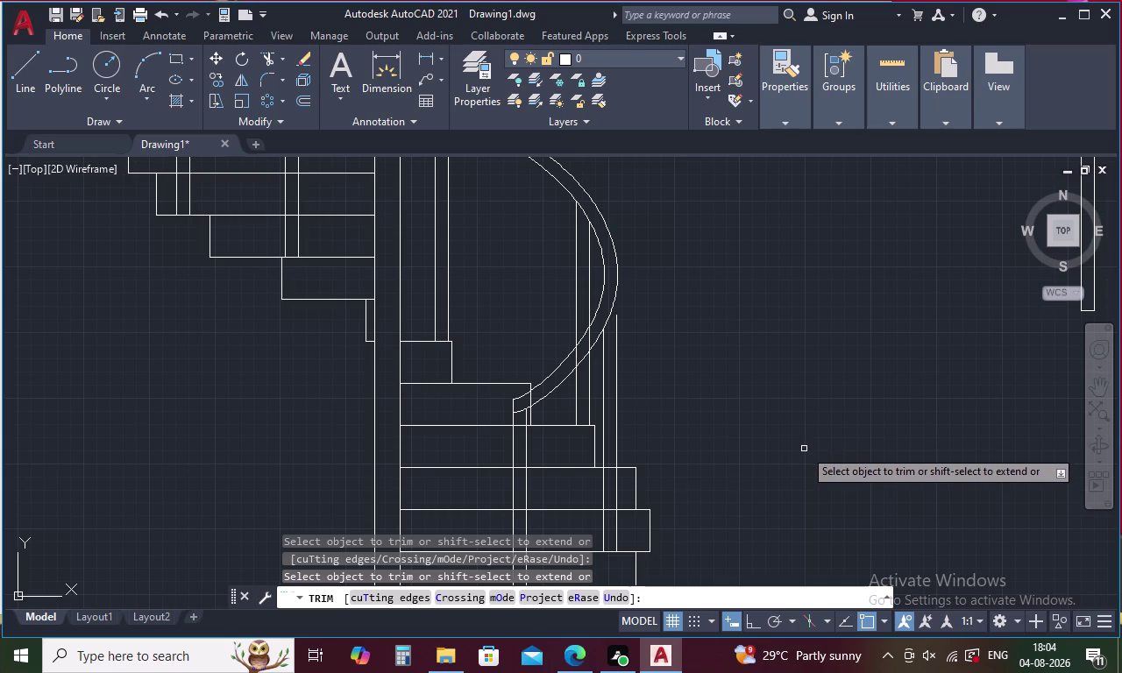
key(Escape)
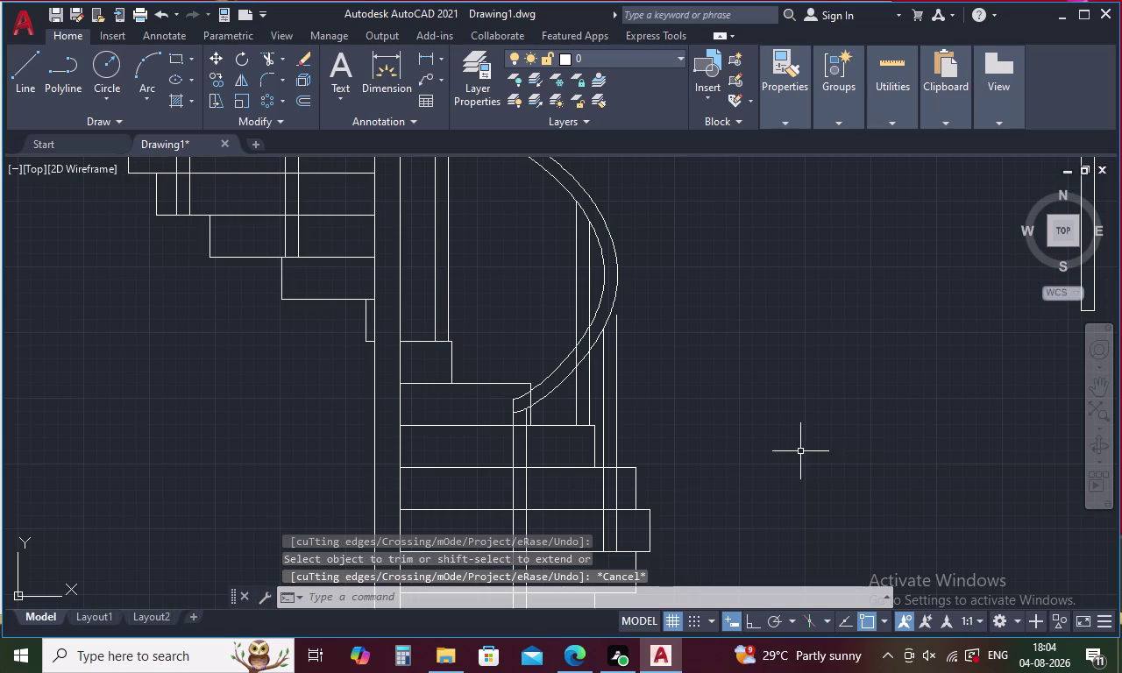
Extend three short vertical stair lines up to the curved handrail using EX.
text(EX)
key(space)
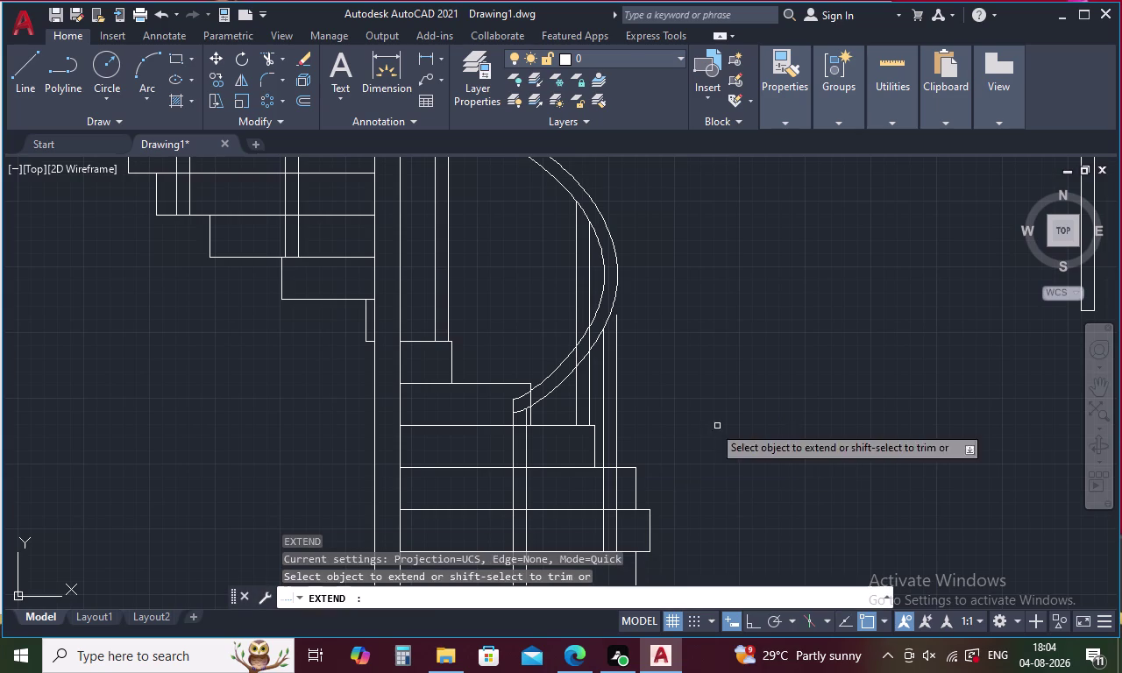
click(617, 337)
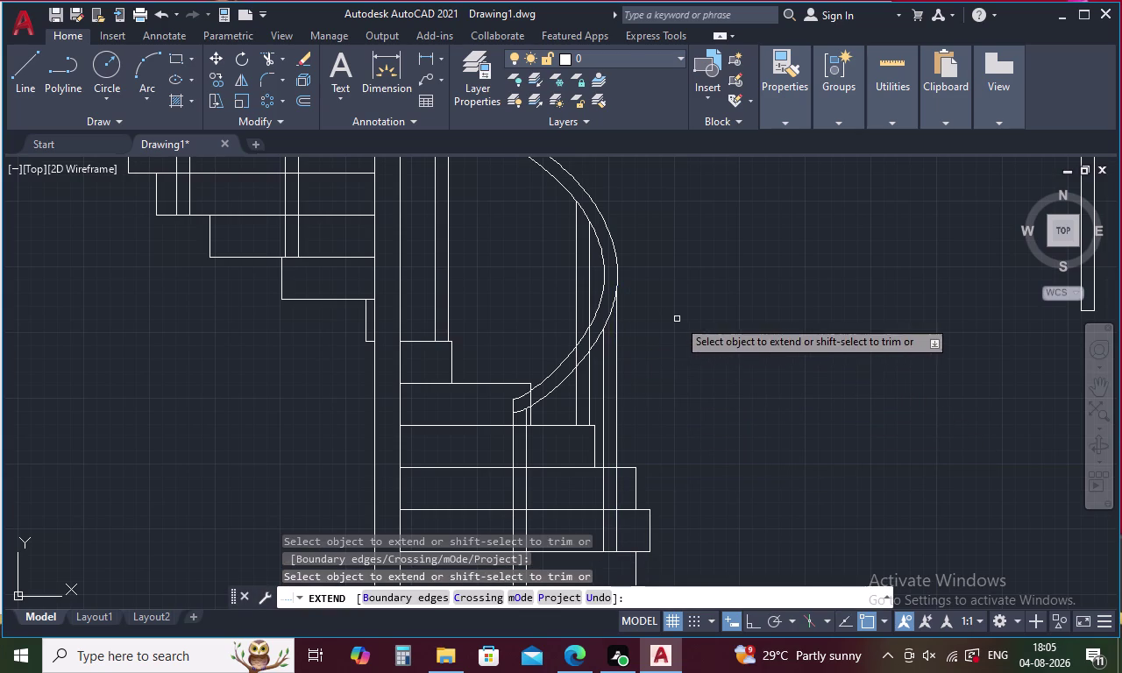
scroll(down, 3)
middle_drag(662, 257, 795, 402)
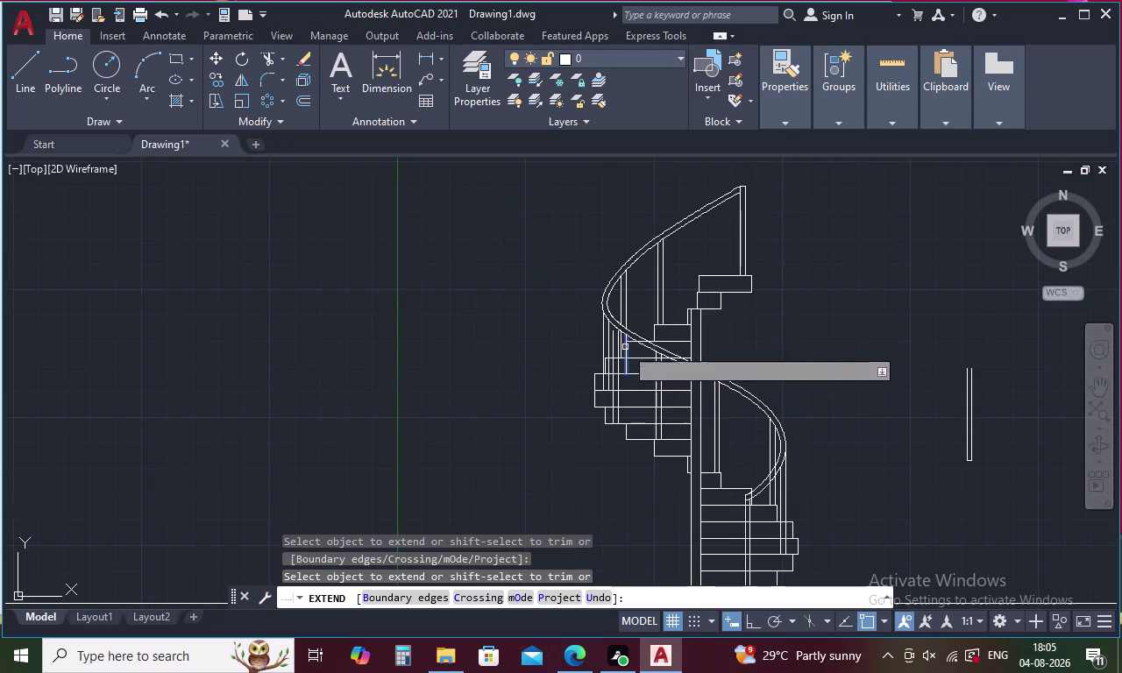
scroll(up, 3)
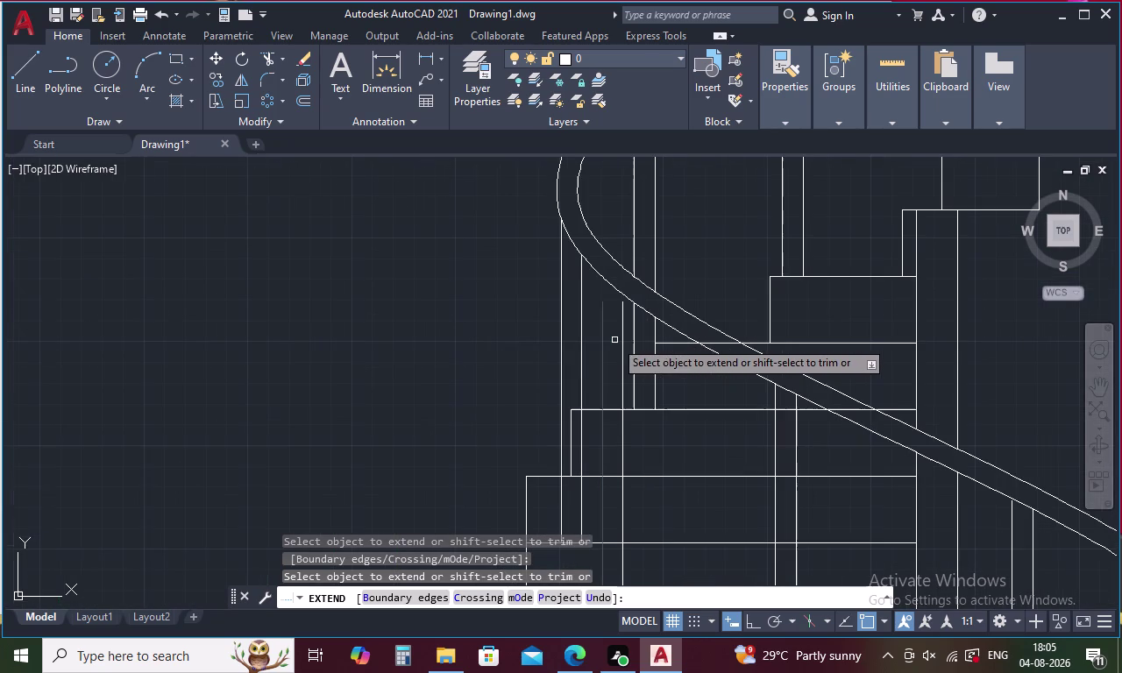
click(603, 349)
click(623, 340)
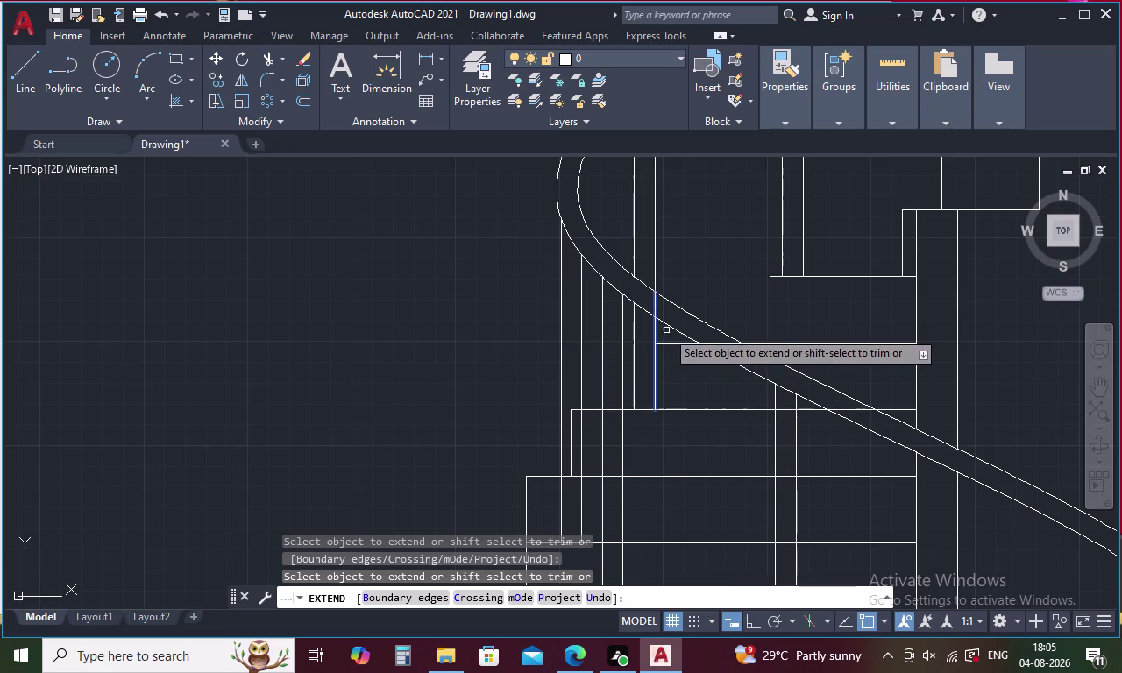
scroll(down, 3)
scroll(down, 3)
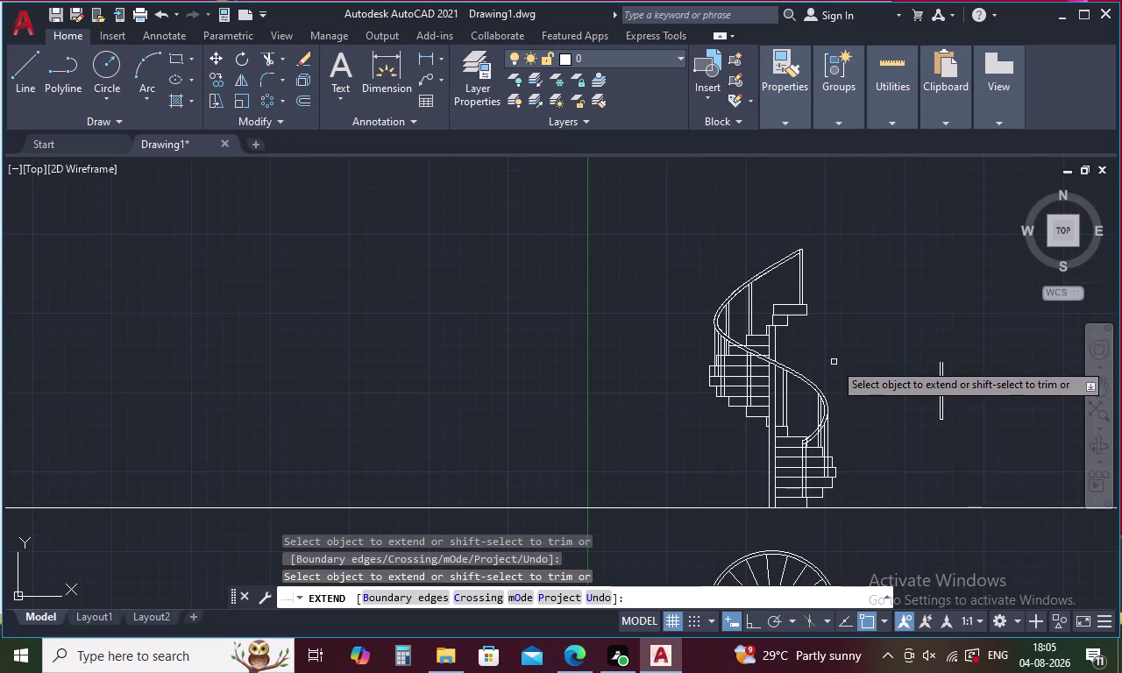
middle_drag(855, 350, 688, 327)
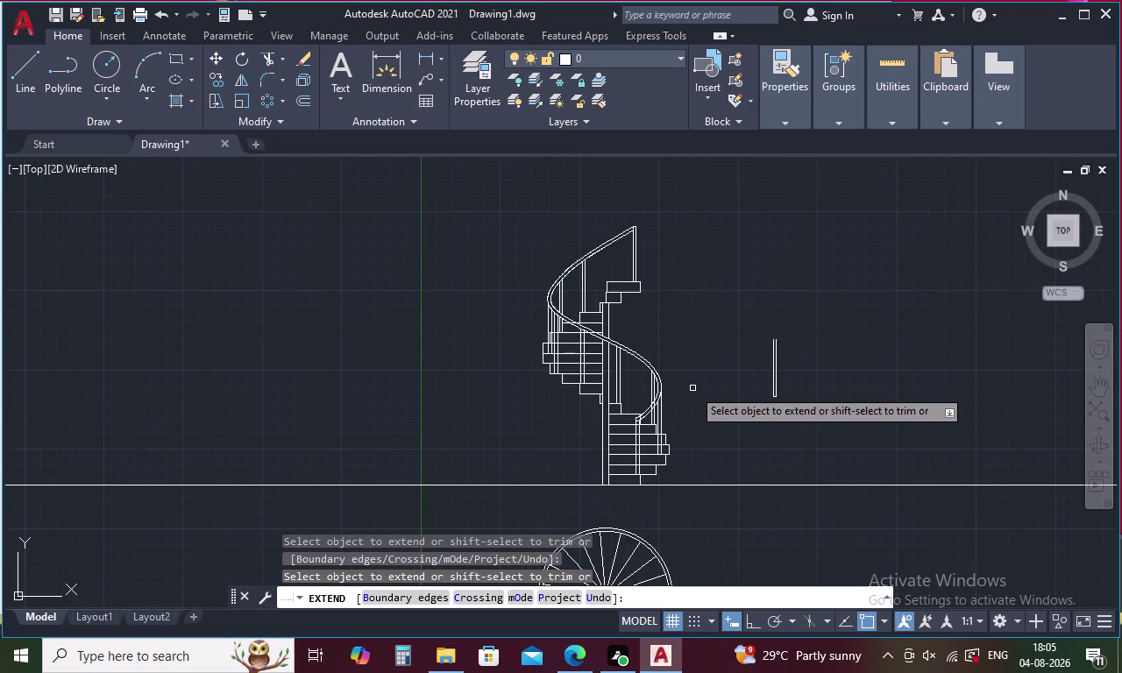
key(Escape)
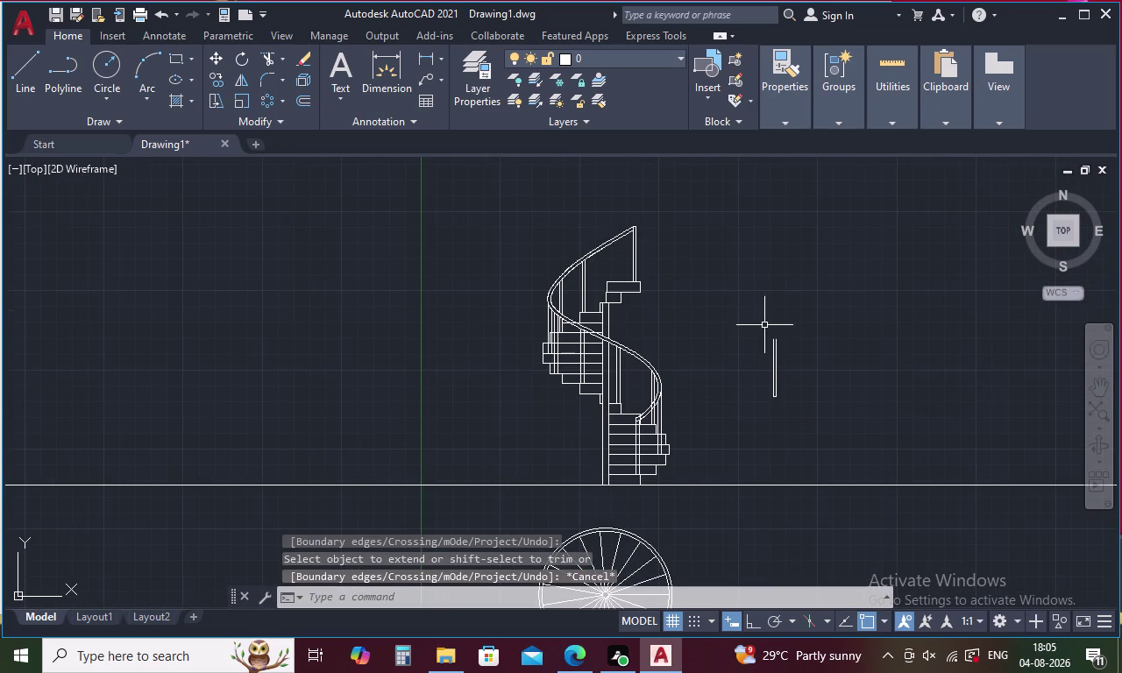
Erase the stray lines to the right of the staircase elevation.
drag(803, 320, 734, 333)
key(Delete)
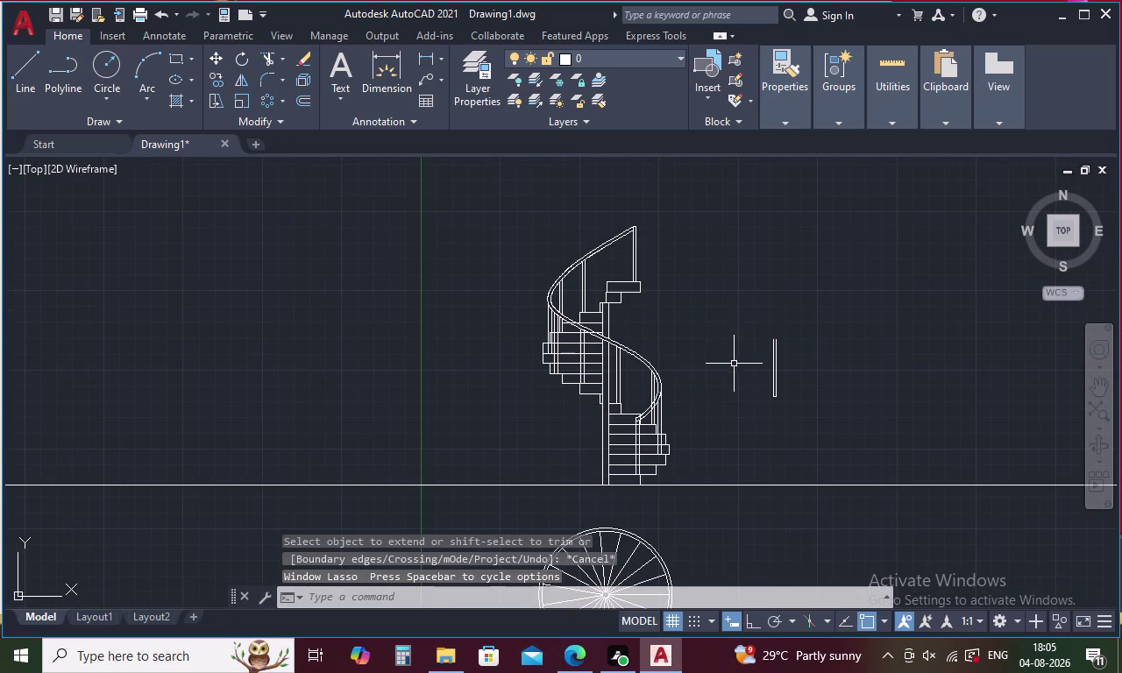
drag(818, 289, 751, 399)
key(Delete)
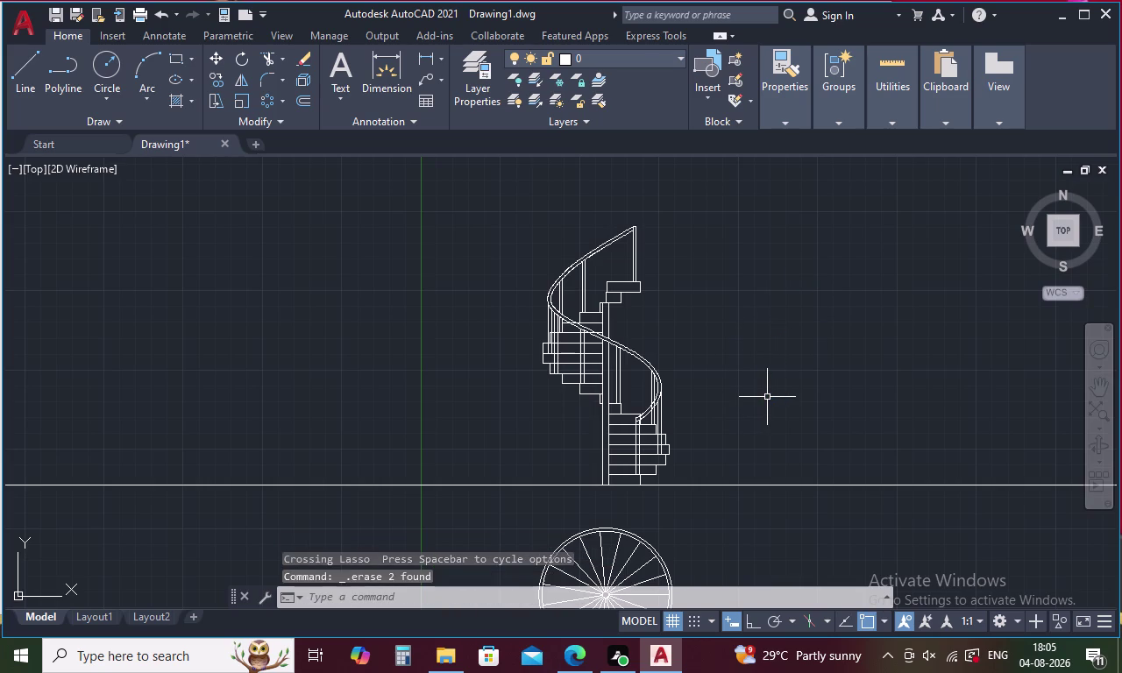
click(778, 394)
key(Delete)
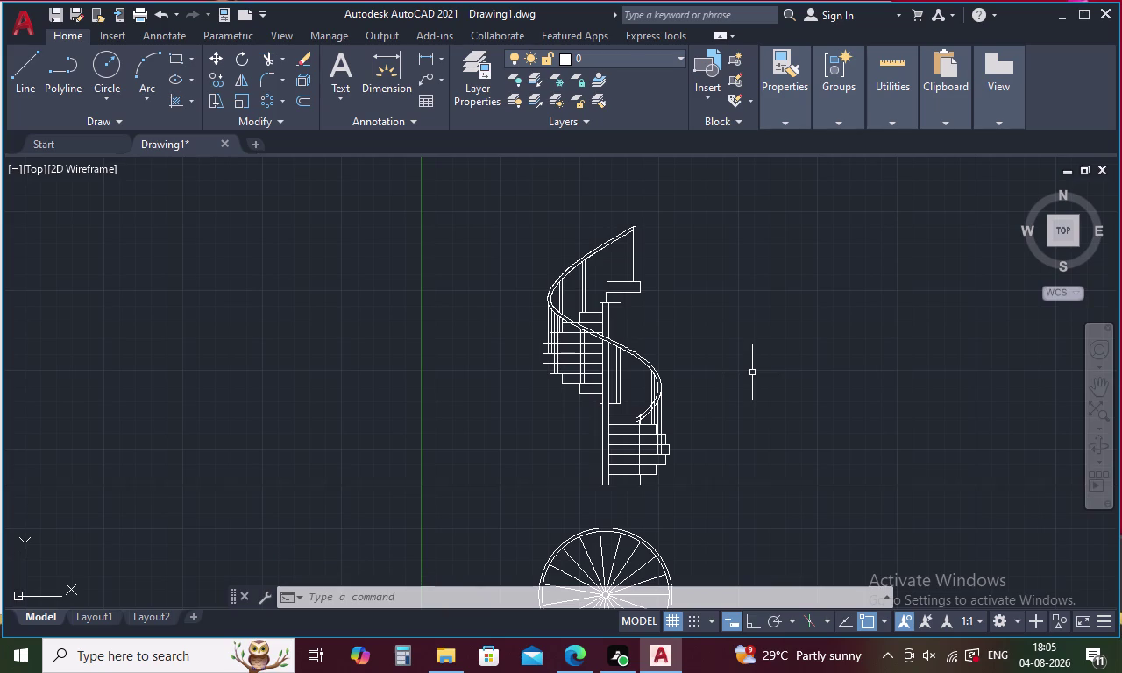
Show the extra drawing tools, inspect the circular stair plan, and return to the elevation.
click(117, 121)
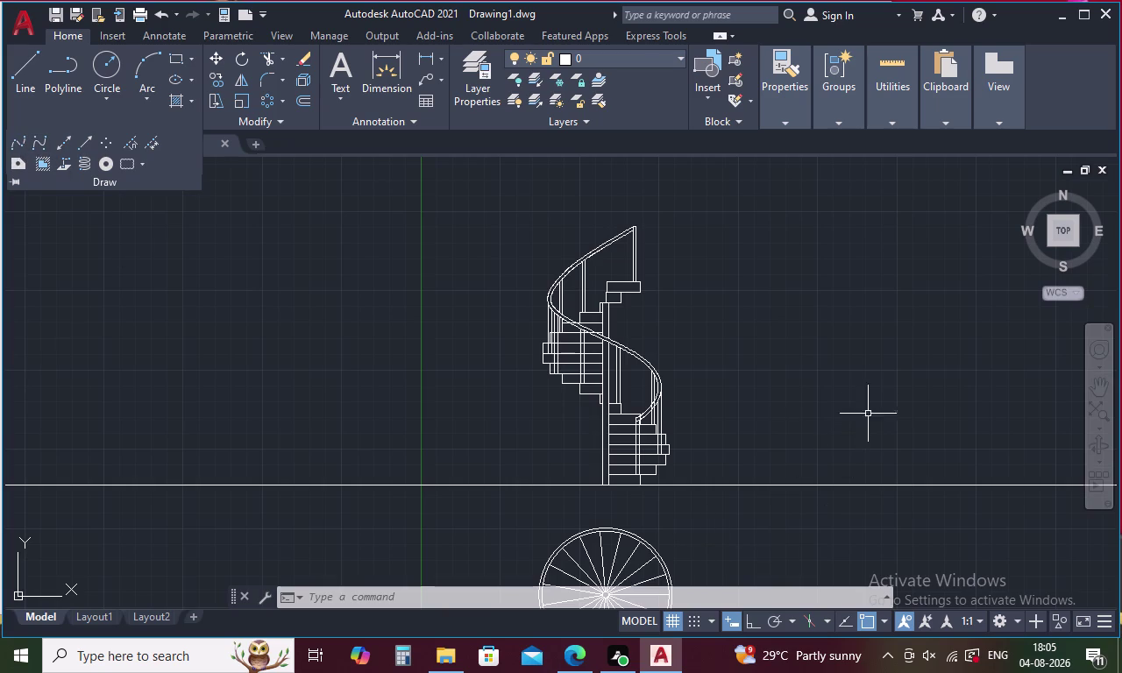
click(803, 397)
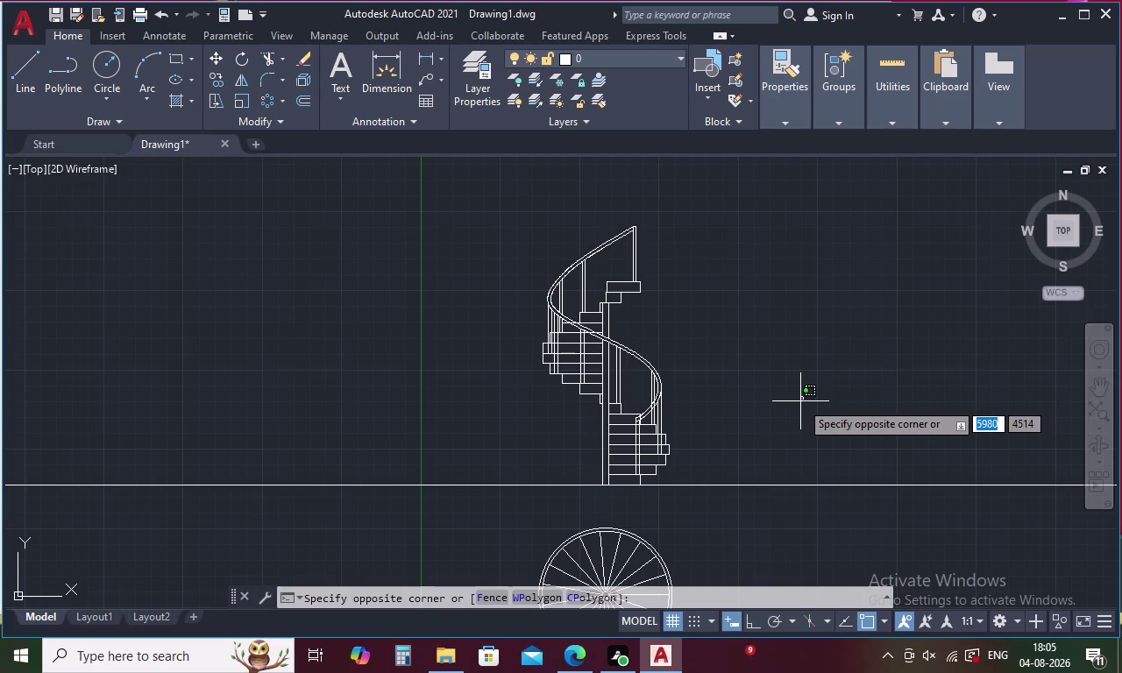
click(758, 305)
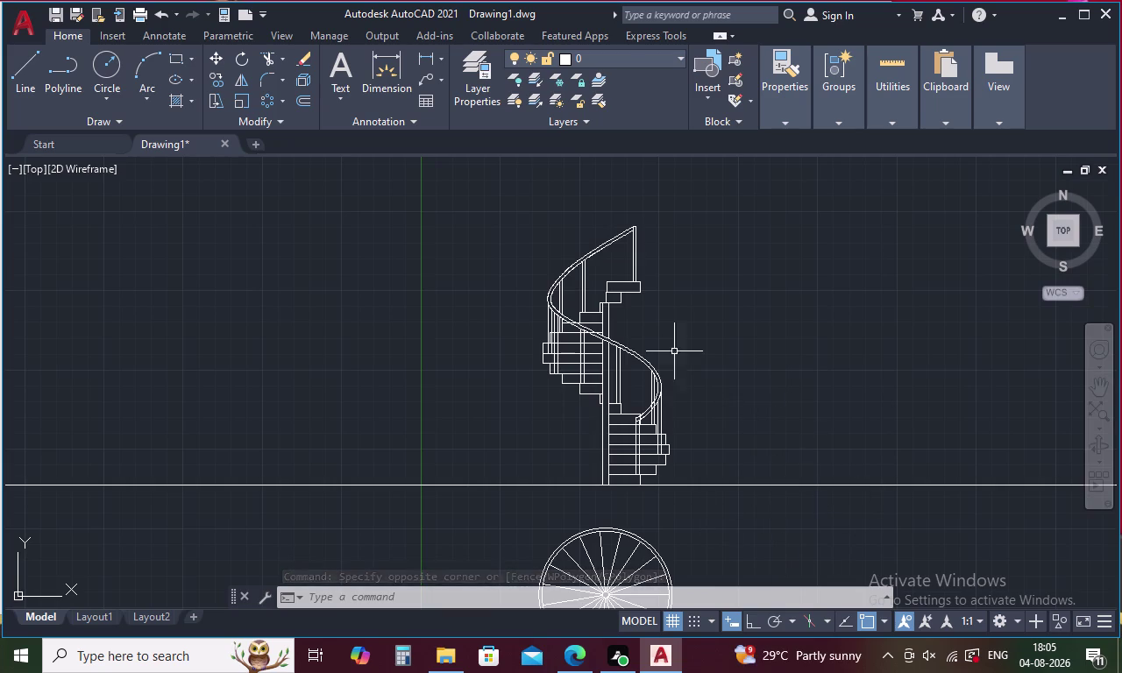
middle_drag(679, 347, 665, 192)
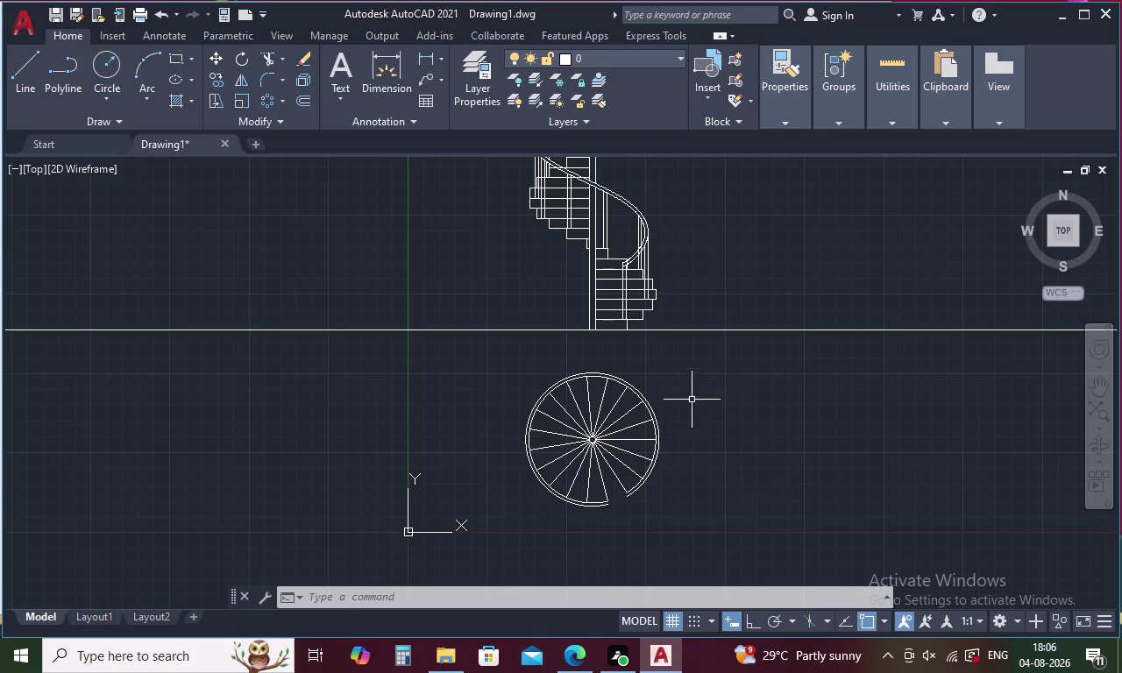
middle_drag(692, 400, 719, 578)
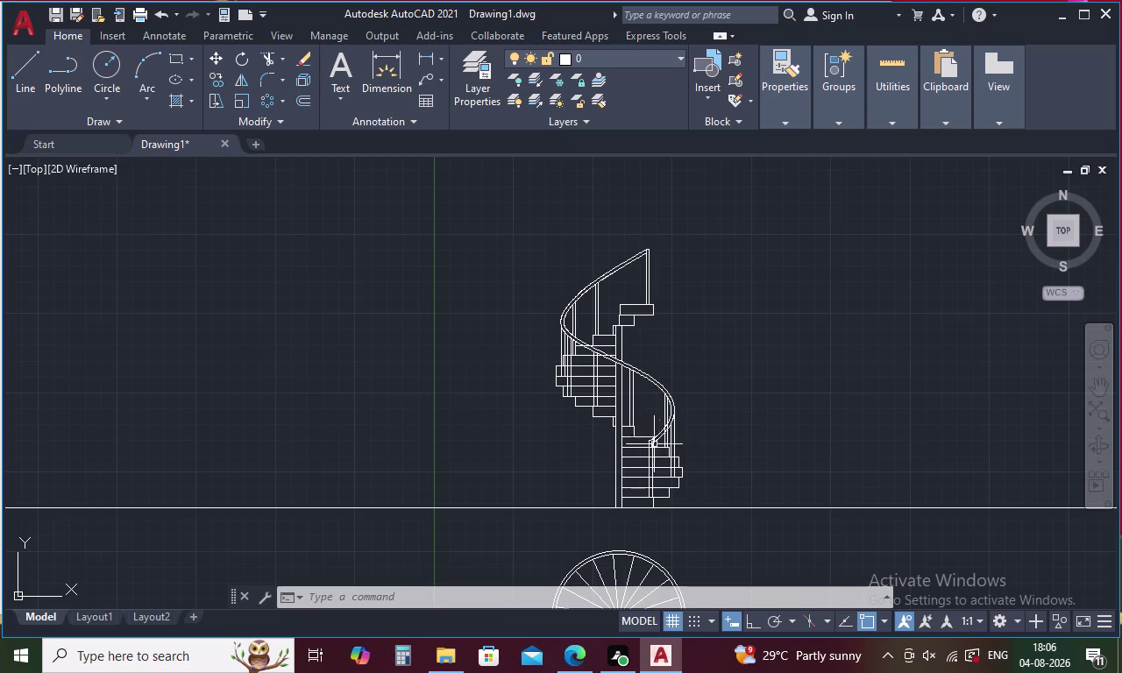
Fence-trim the line pieces crossing the handrail.
key(t)
text(R)
key(space)
key(space)
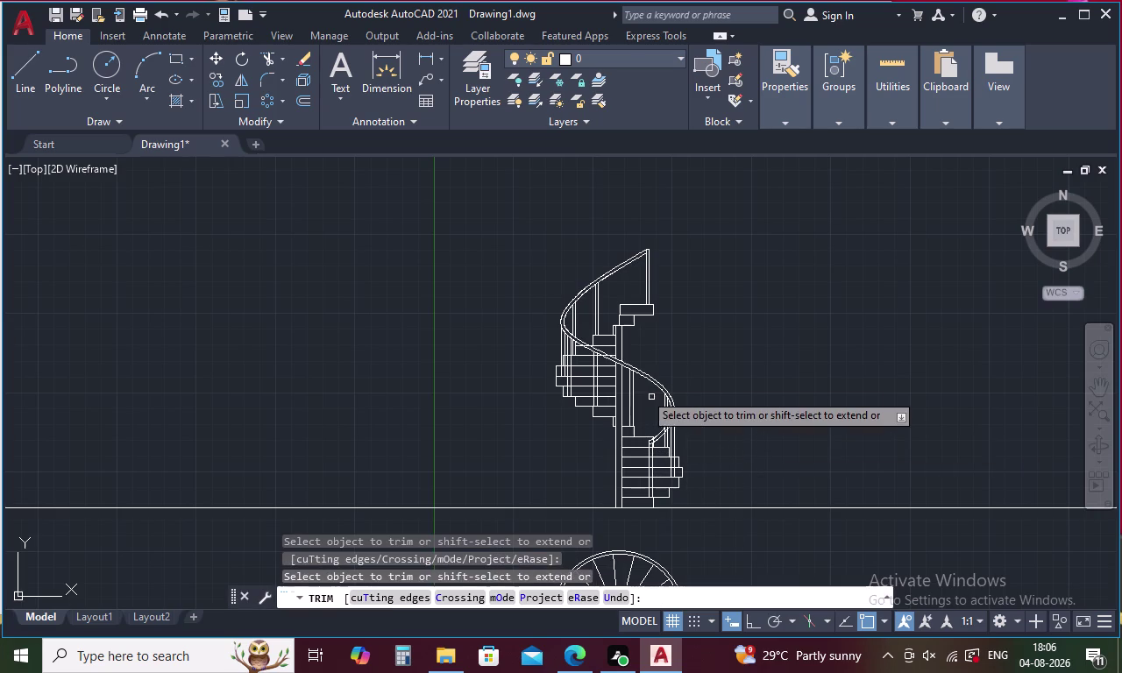
scroll(up, 3)
drag(648, 279, 645, 335)
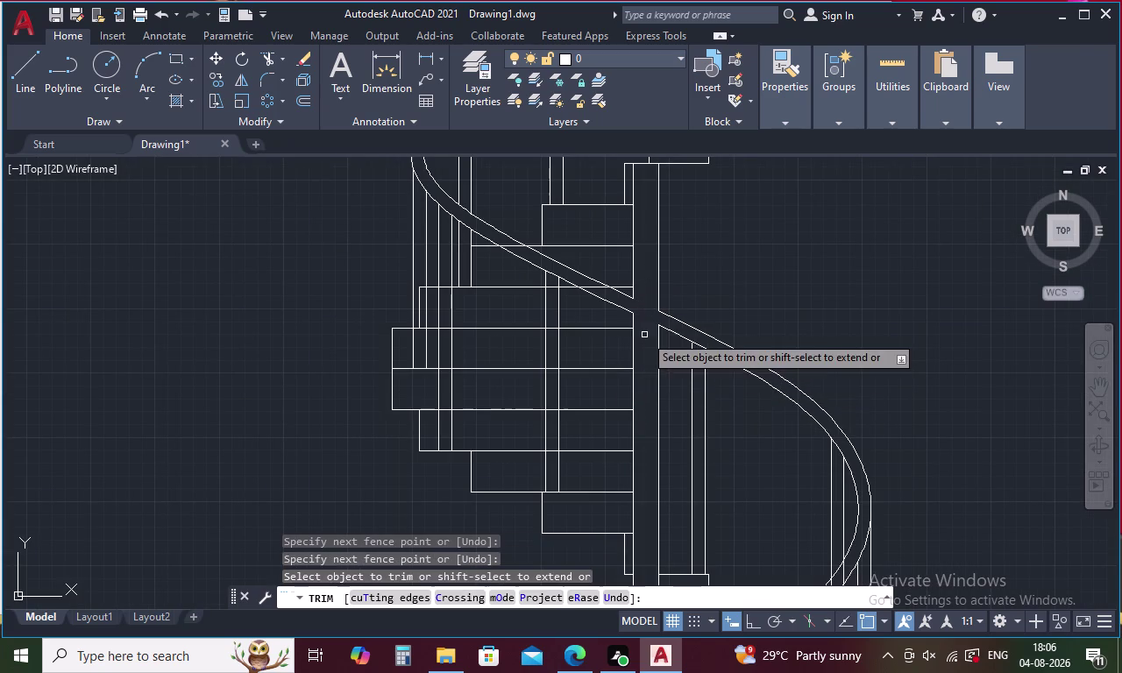
key(Escape)
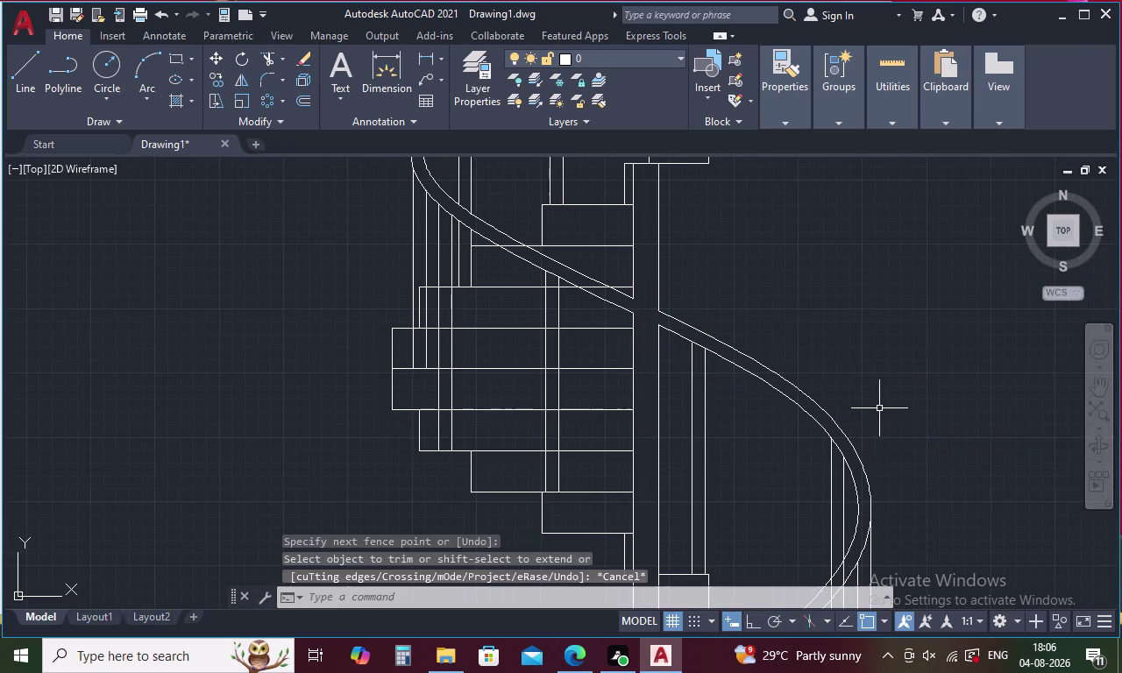
Extend several stair lines up to the handrail.
key(e)
key(x)
key(space)
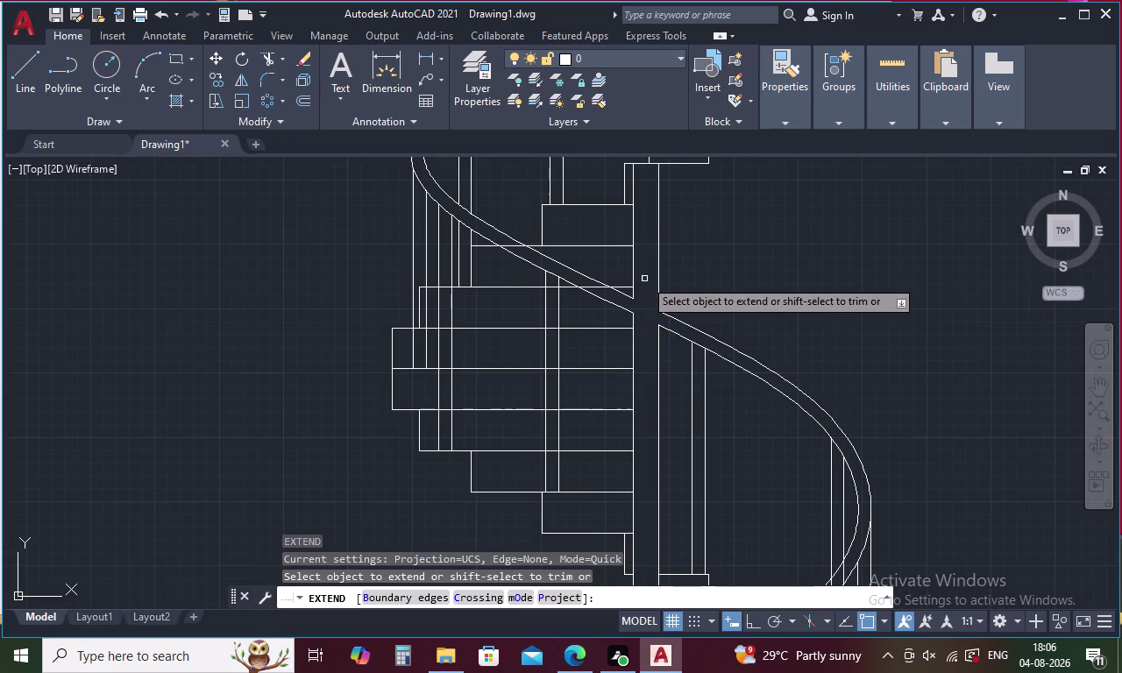
click(661, 266)
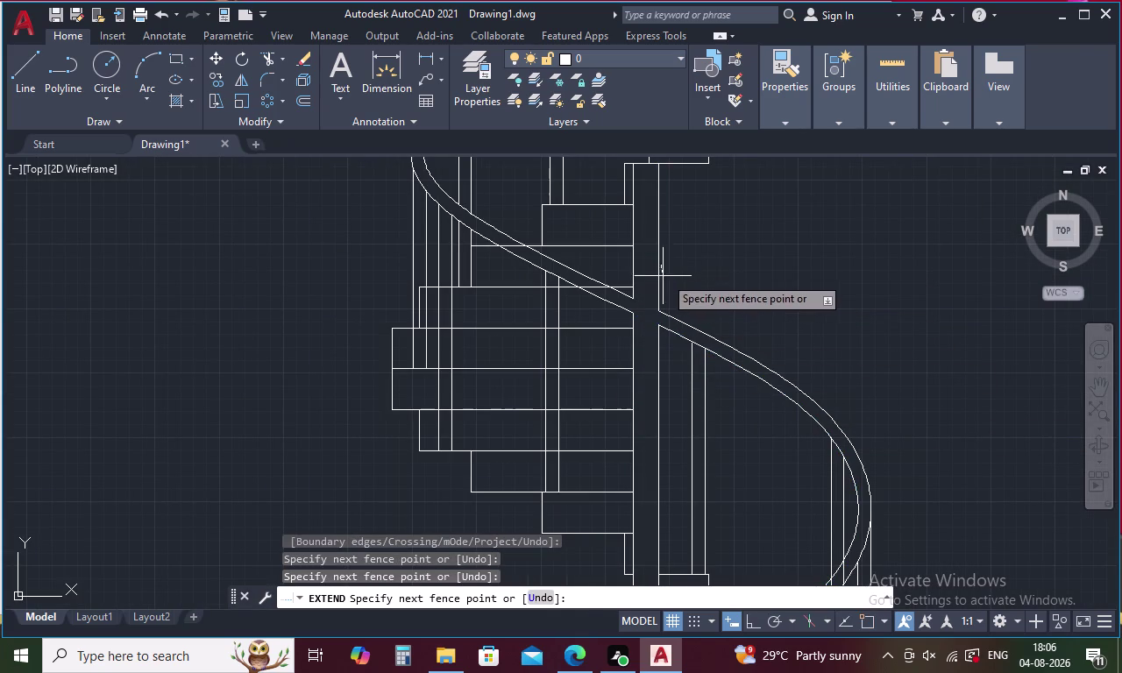
click(729, 274)
click(658, 279)
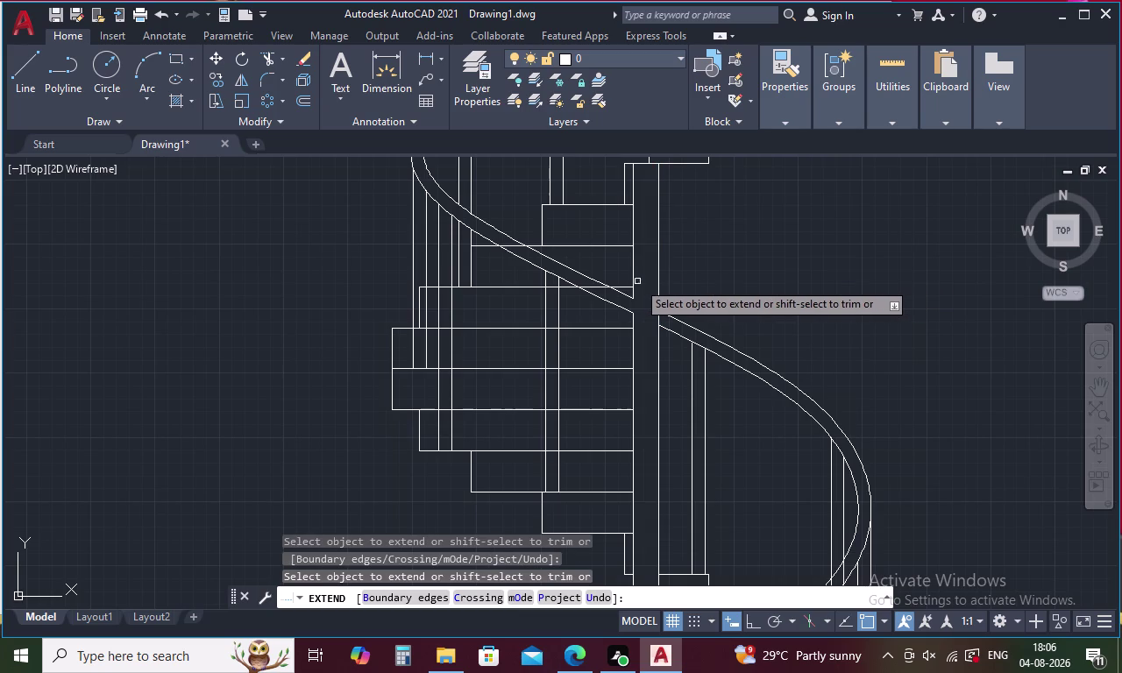
click(632, 281)
key(Escape)
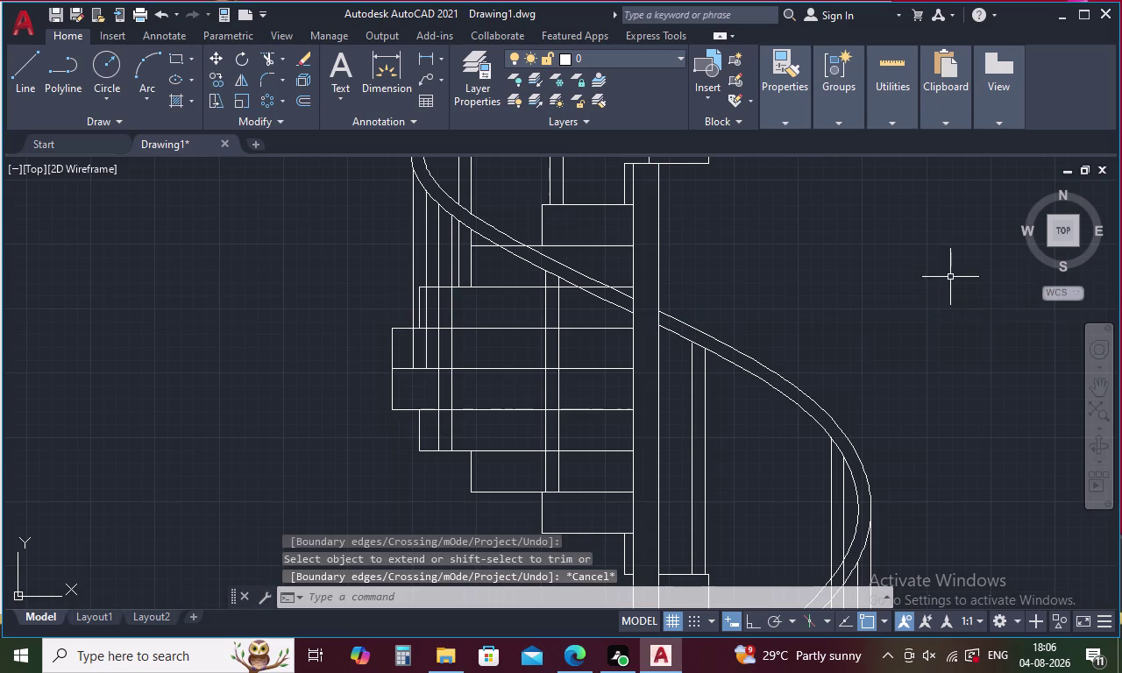
scroll(down, 3)
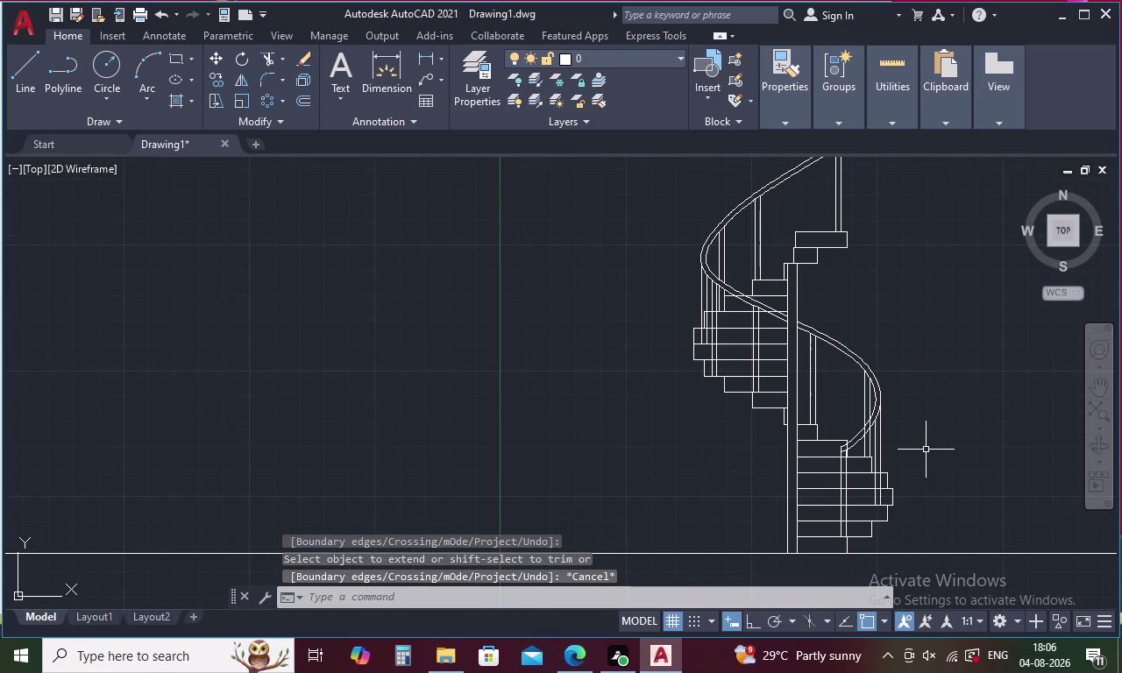
Trim line ends overshooting the handrail, working along the curve.
text(TR)
key(space)
scroll(up, 3)
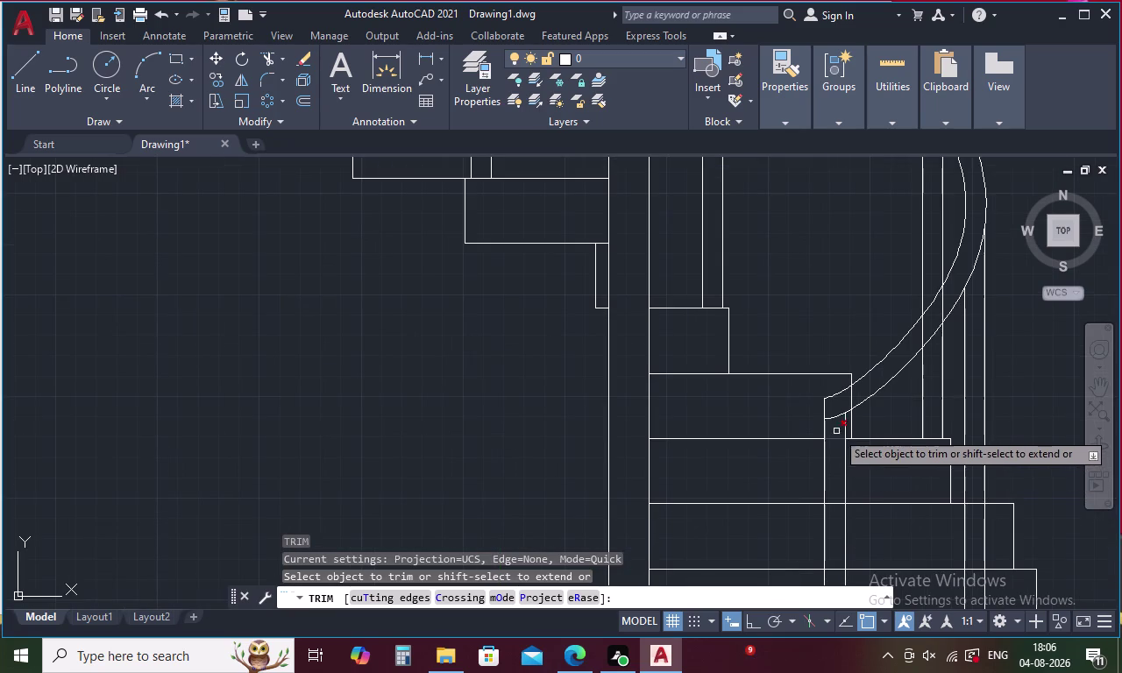
click(835, 415)
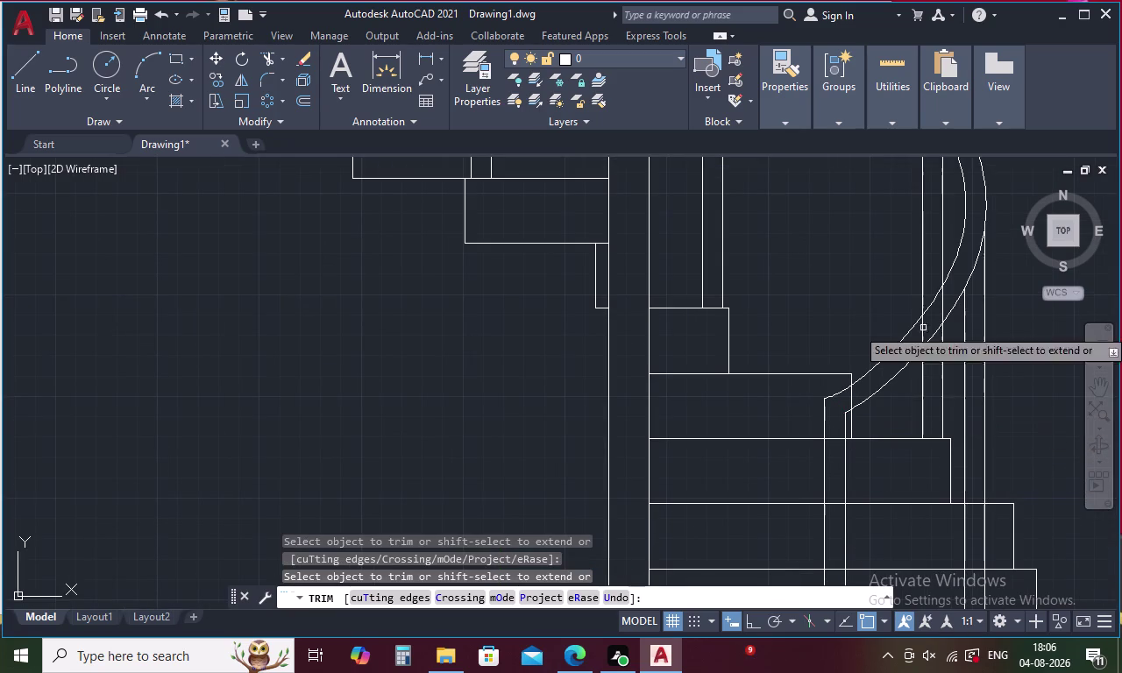
click(972, 275)
middle_drag(983, 254, 862, 358)
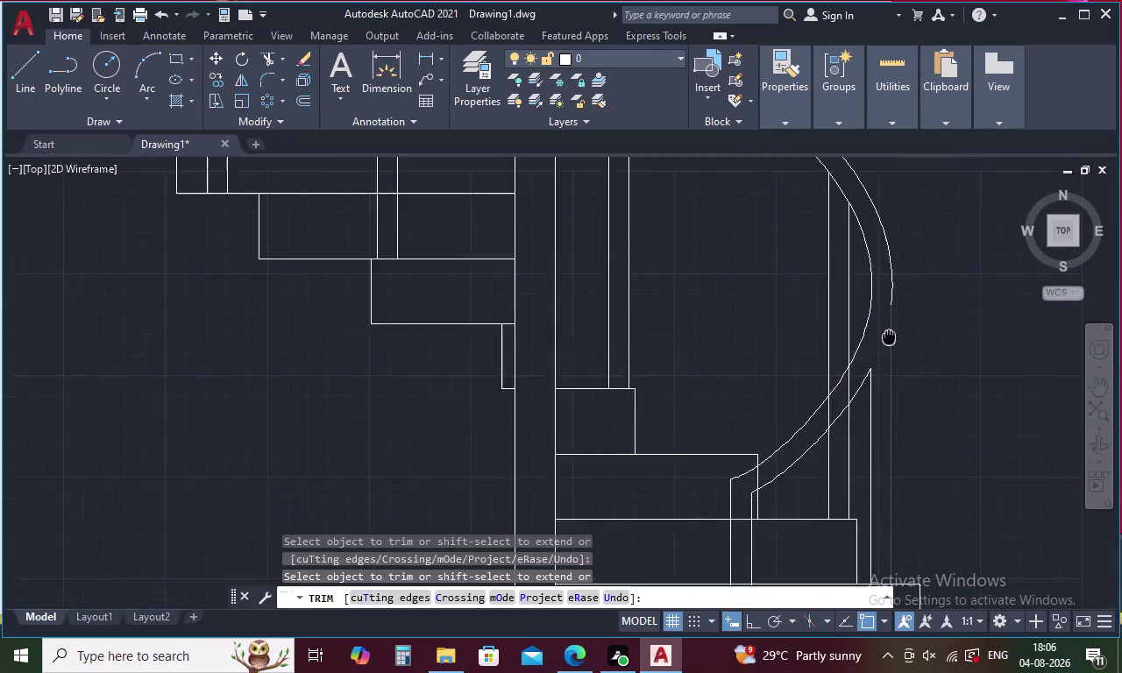
middle_drag(862, 359, 736, 472)
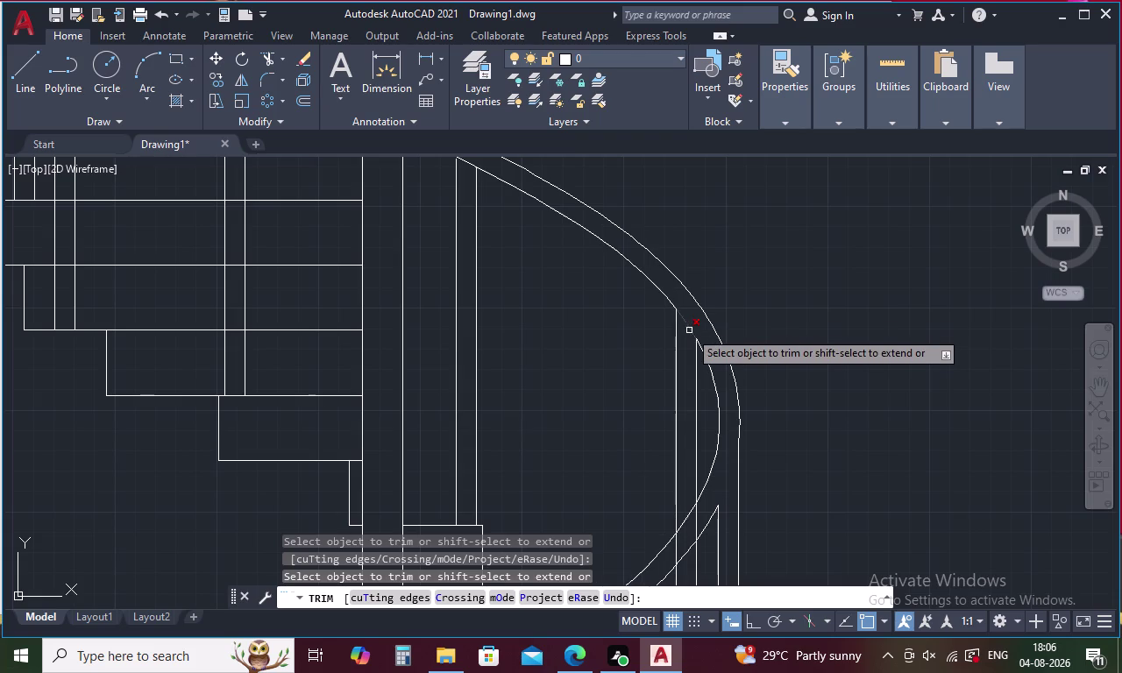
click(689, 330)
Trim one more overlapping piece, undo that trim, and end trimming.
middle_drag(495, 173, 649, 314)
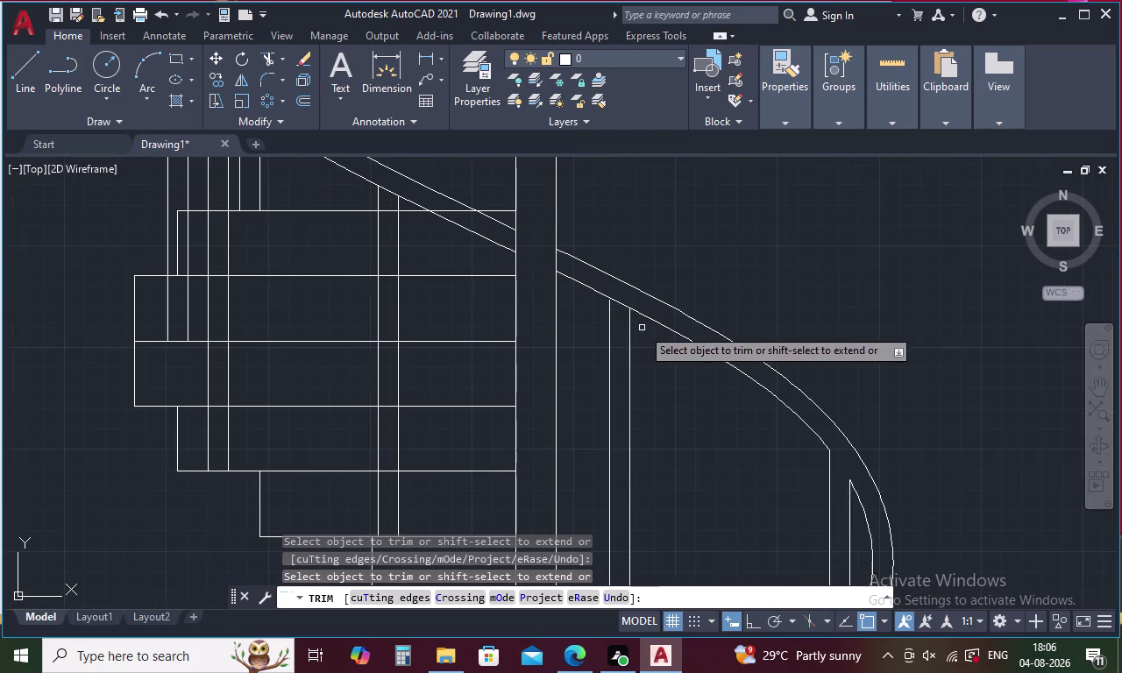
click(620, 303)
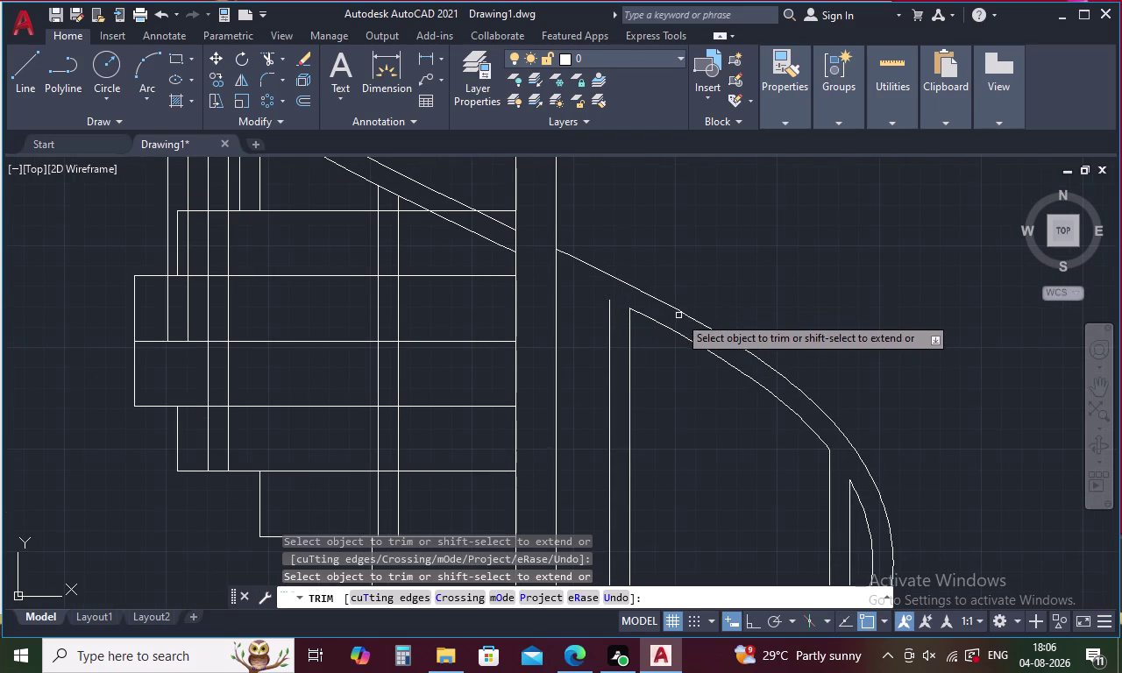
key(ctrl+z)
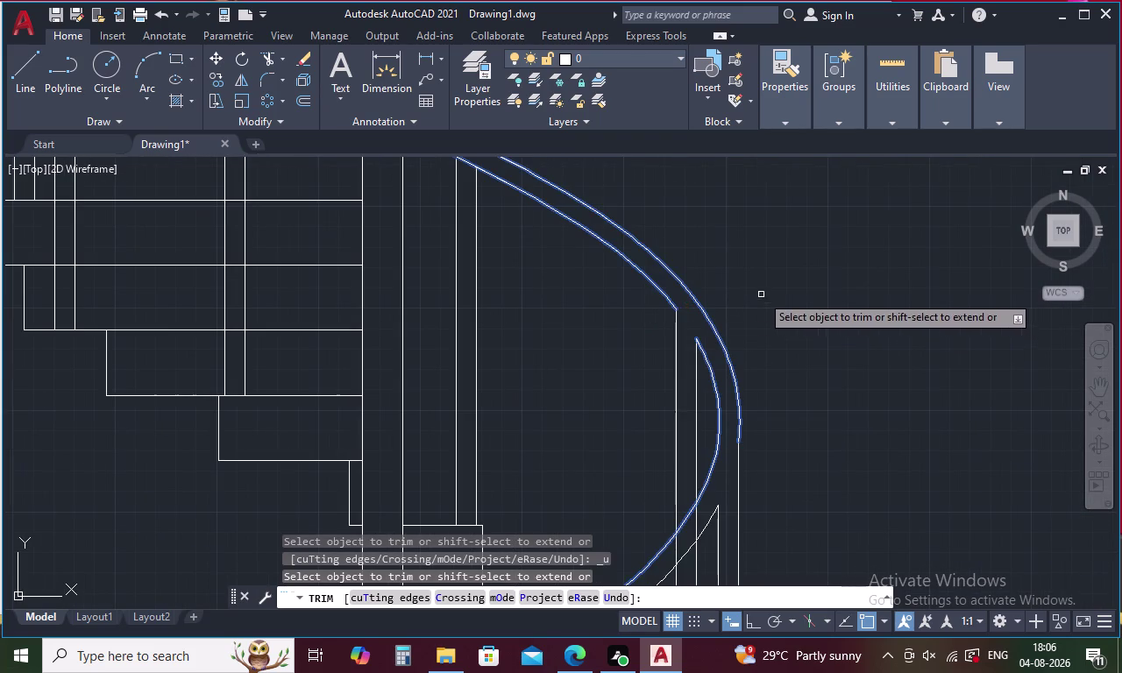
middle_drag(761, 295, 949, 461)
scroll(up, 3)
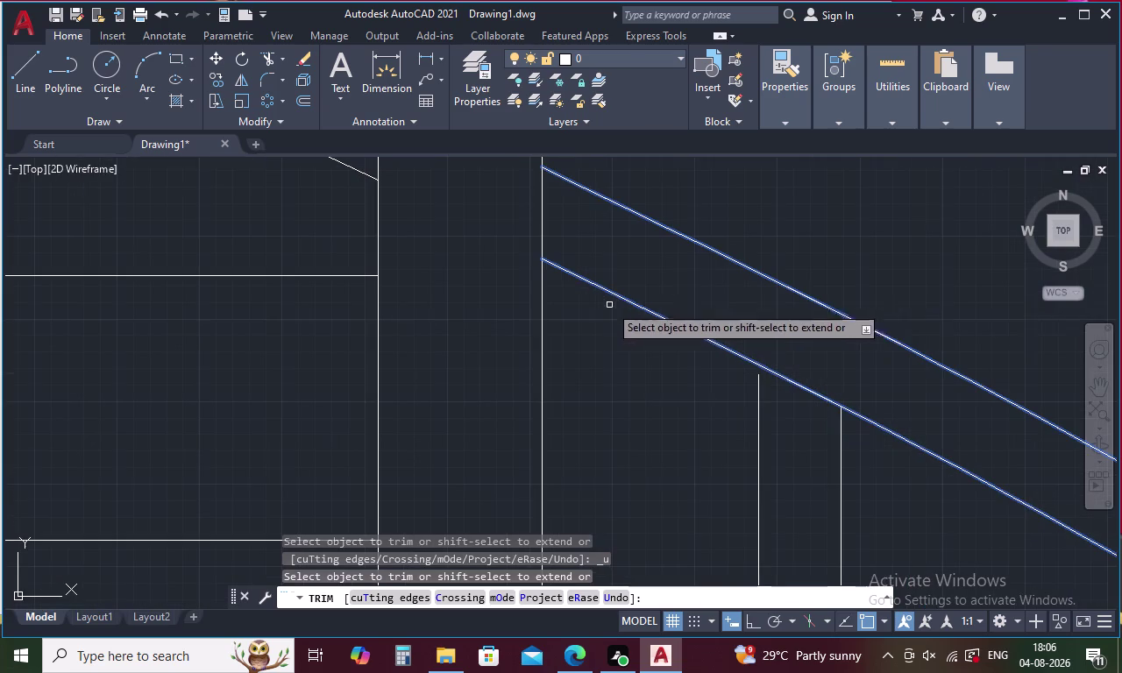
key(Escape)
Extend a handrail line, then trim the handrail piece between two uprights.
text(EX)
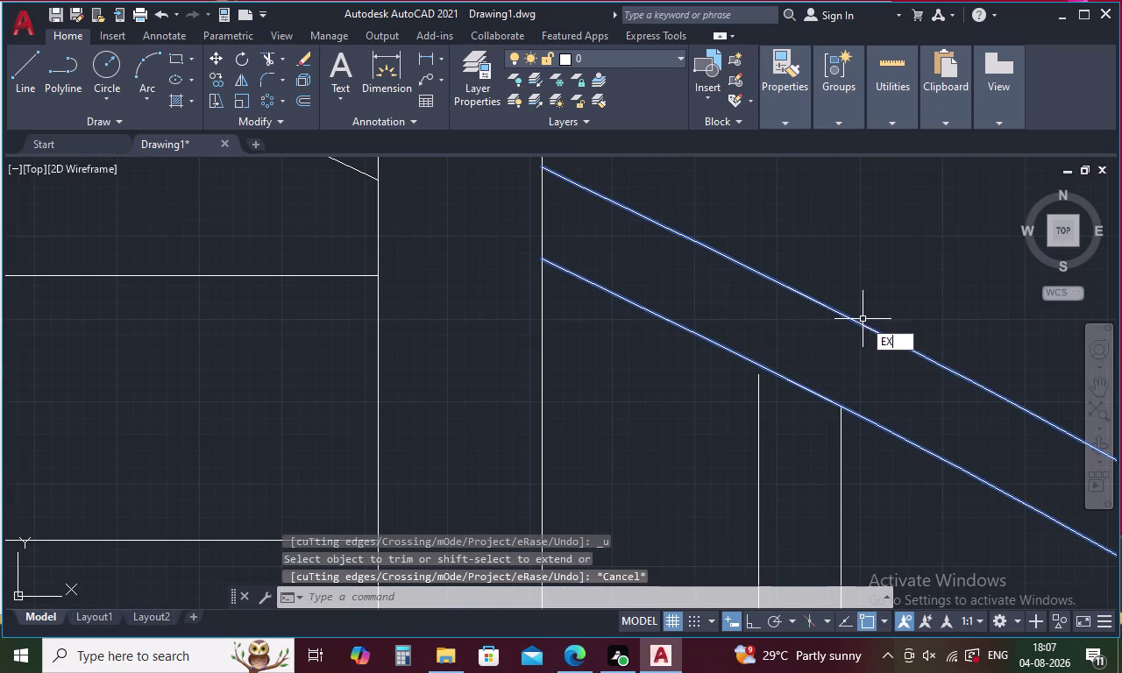
key(space)
click(760, 412)
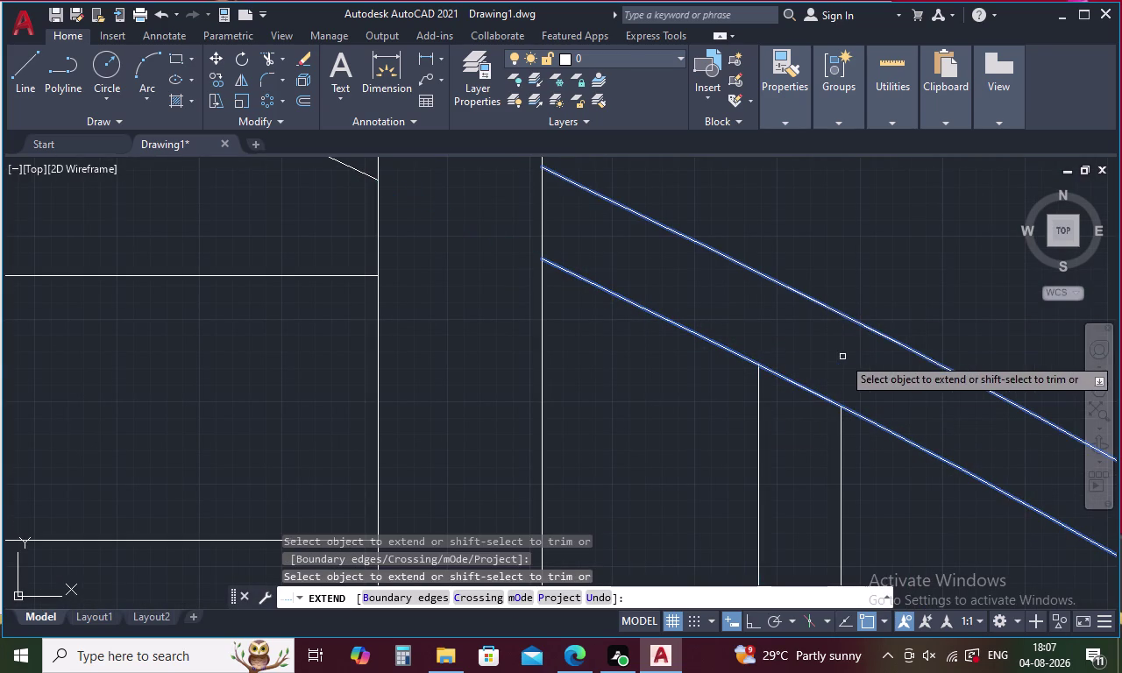
key(Escape)
text(TR)
key(space)
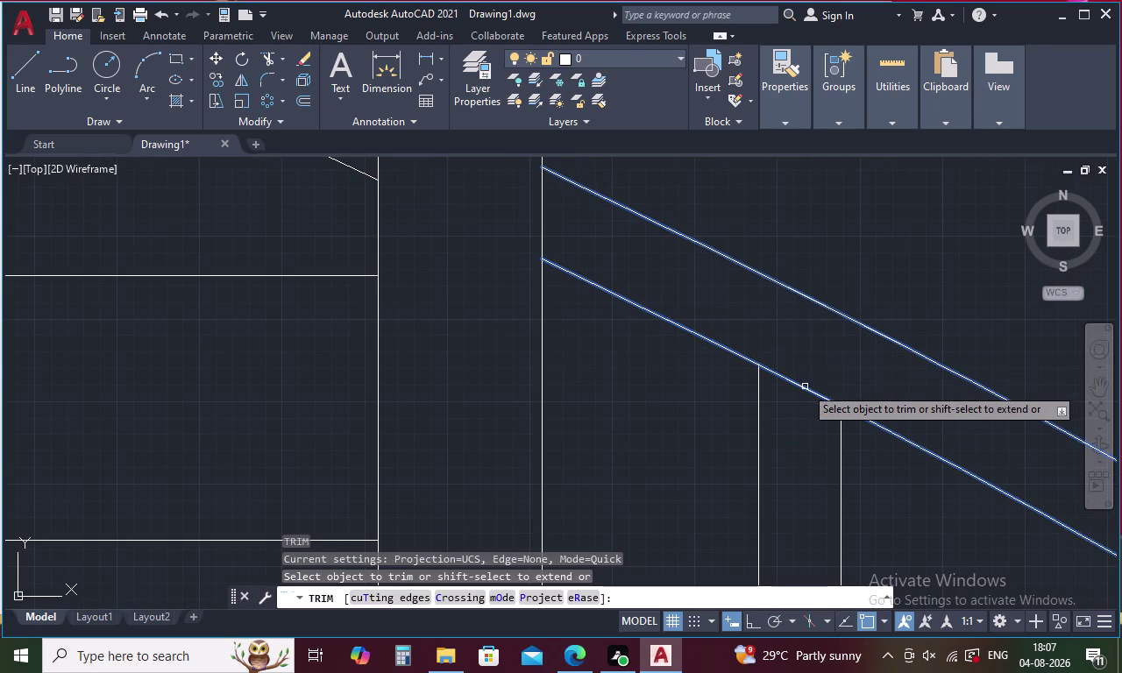
click(804, 387)
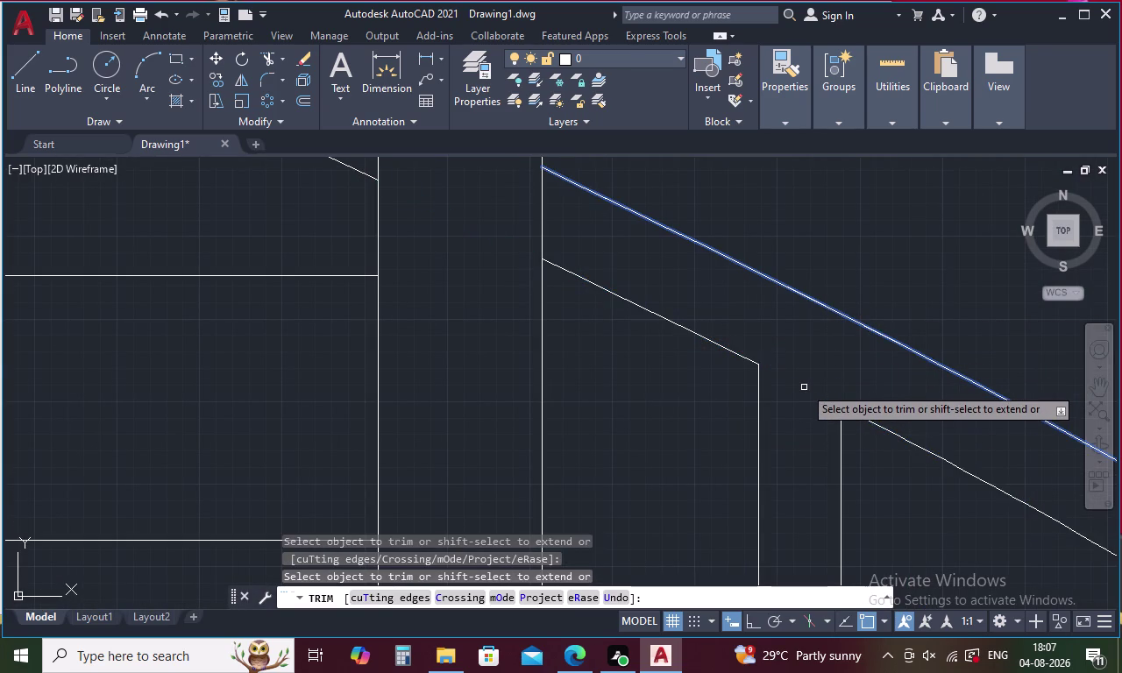
Trim the upright ends and lines poking through the upper handrail curve.
scroll(down, 3)
middle_drag(516, 265, 565, 318)
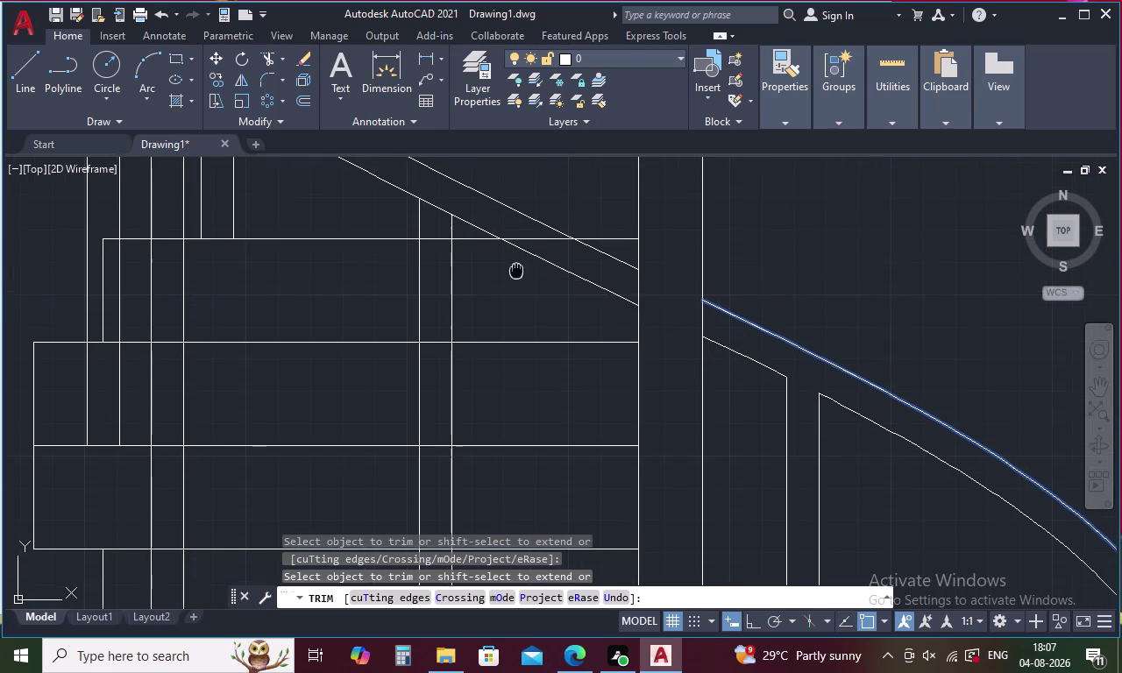
middle_drag(565, 319, 860, 484)
middle_drag(603, 305, 754, 493)
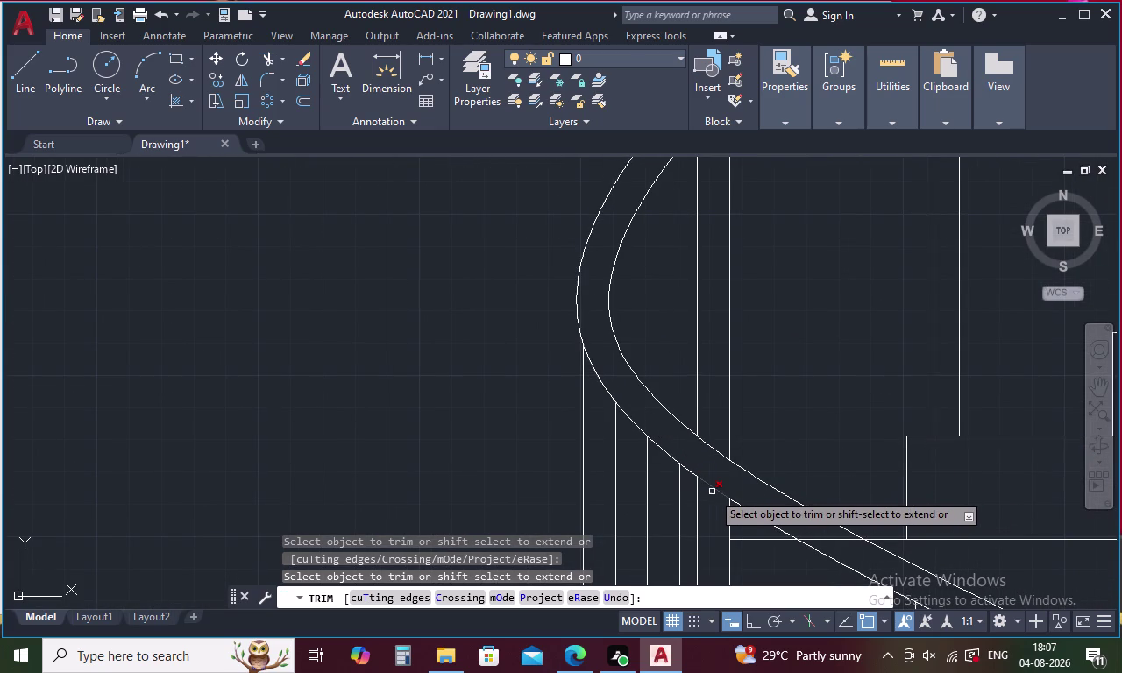
scroll(down, 3)
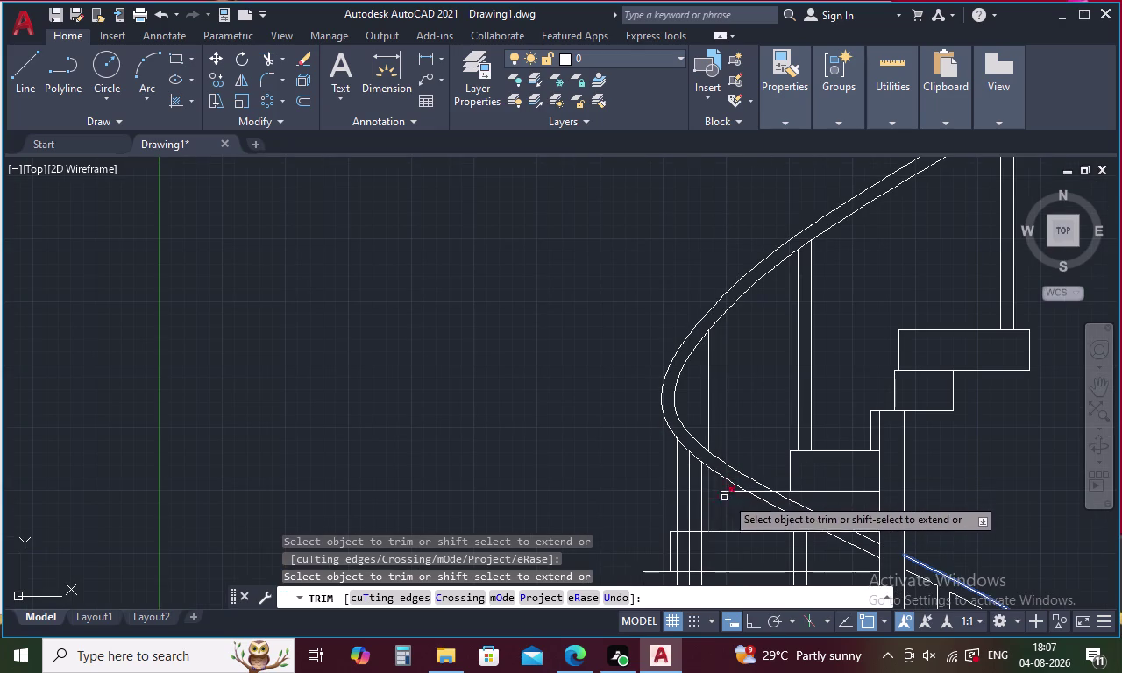
click(696, 462)
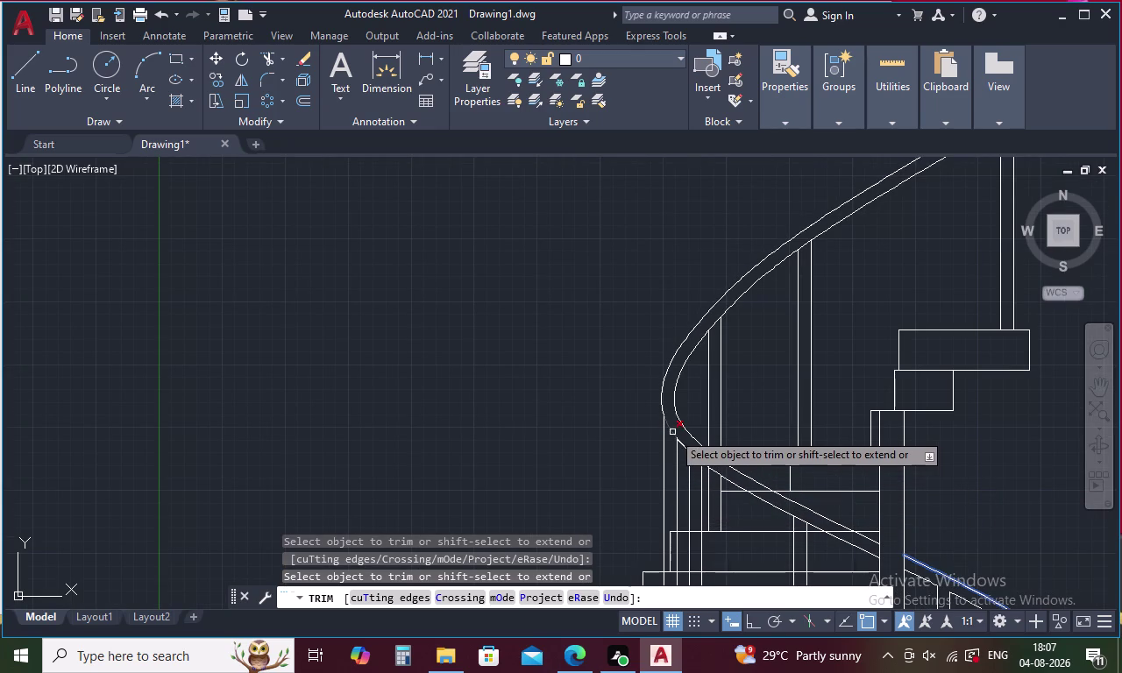
click(673, 432)
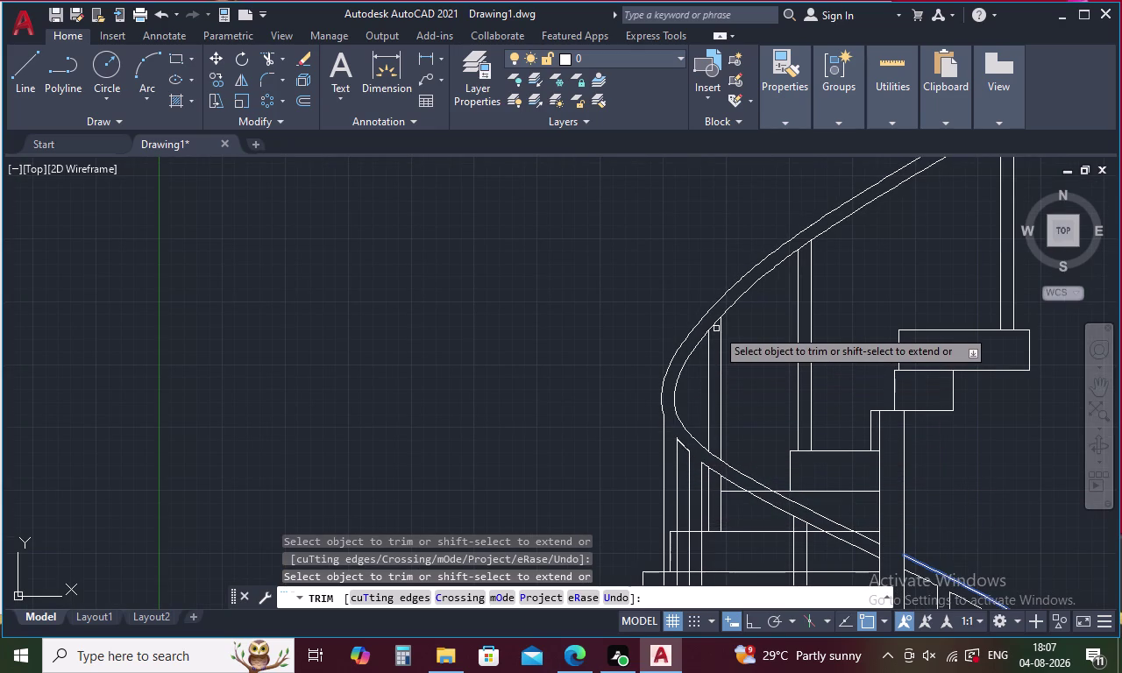
click(716, 324)
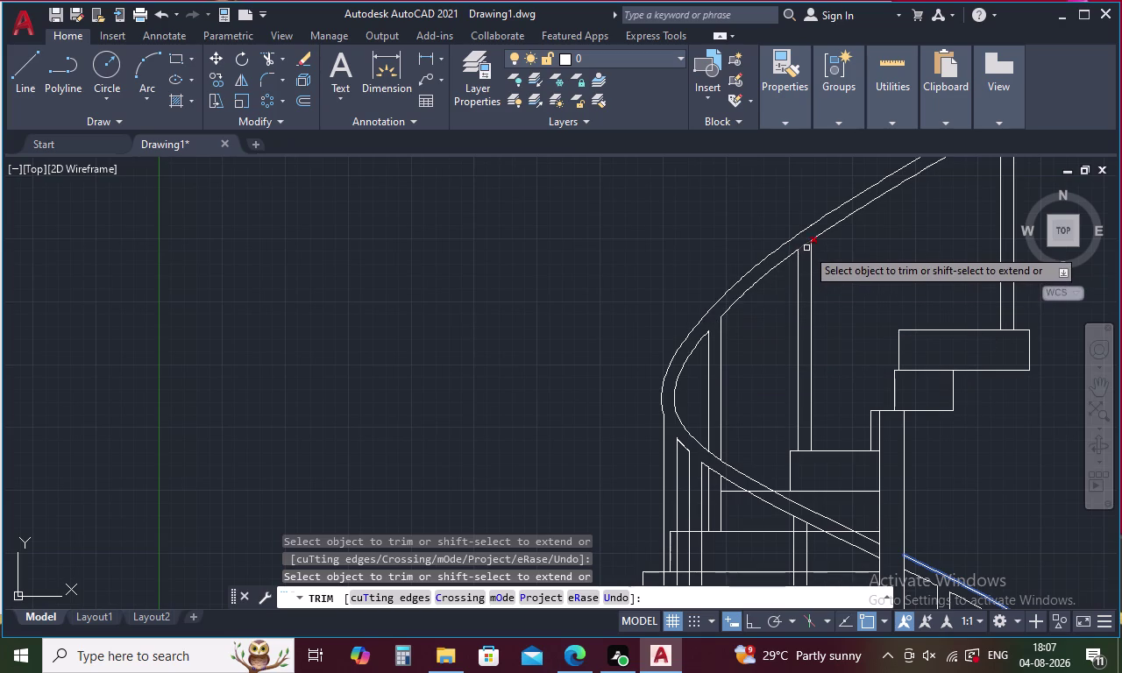
click(806, 244)
middle_drag(881, 263, 613, 415)
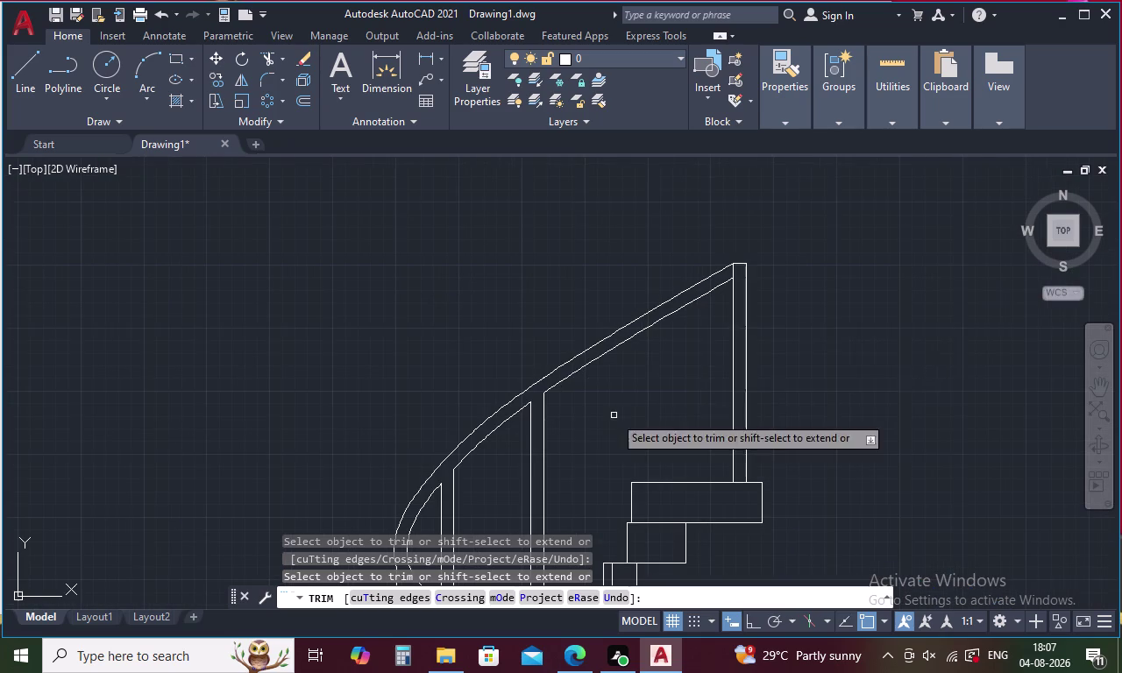
click(732, 272)
scroll(down, 3)
middle_drag(904, 286, 812, 273)
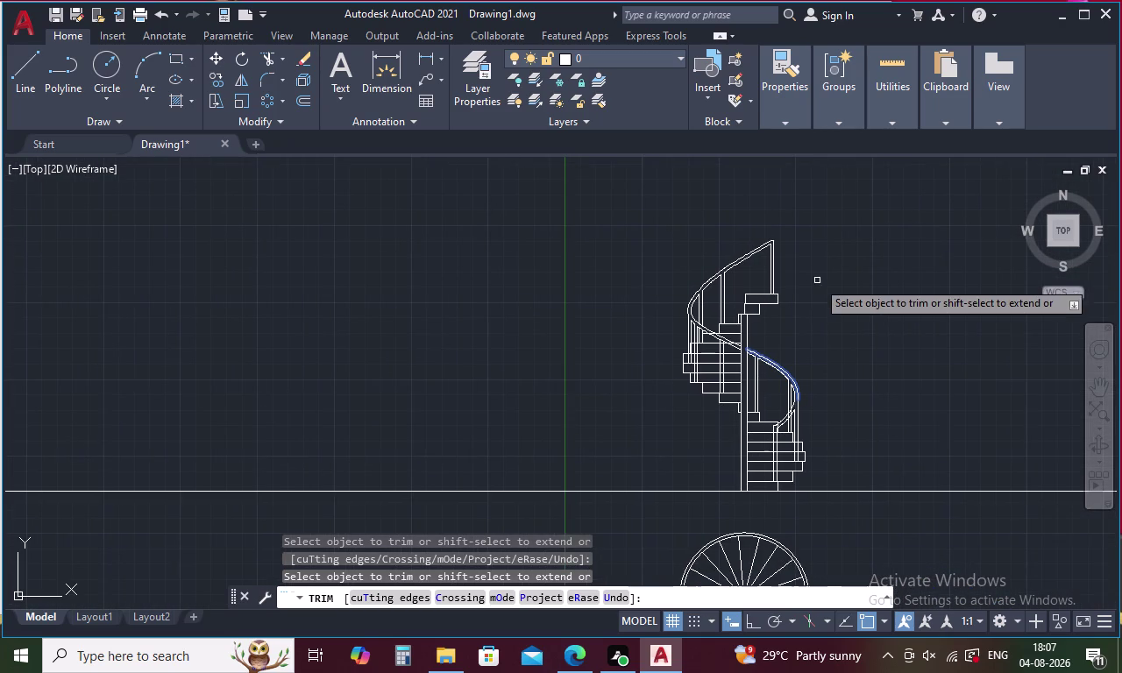
key(Escape)
Cancel leftover commands and an accidental selection, then start the HATCH command.
key(Escape)
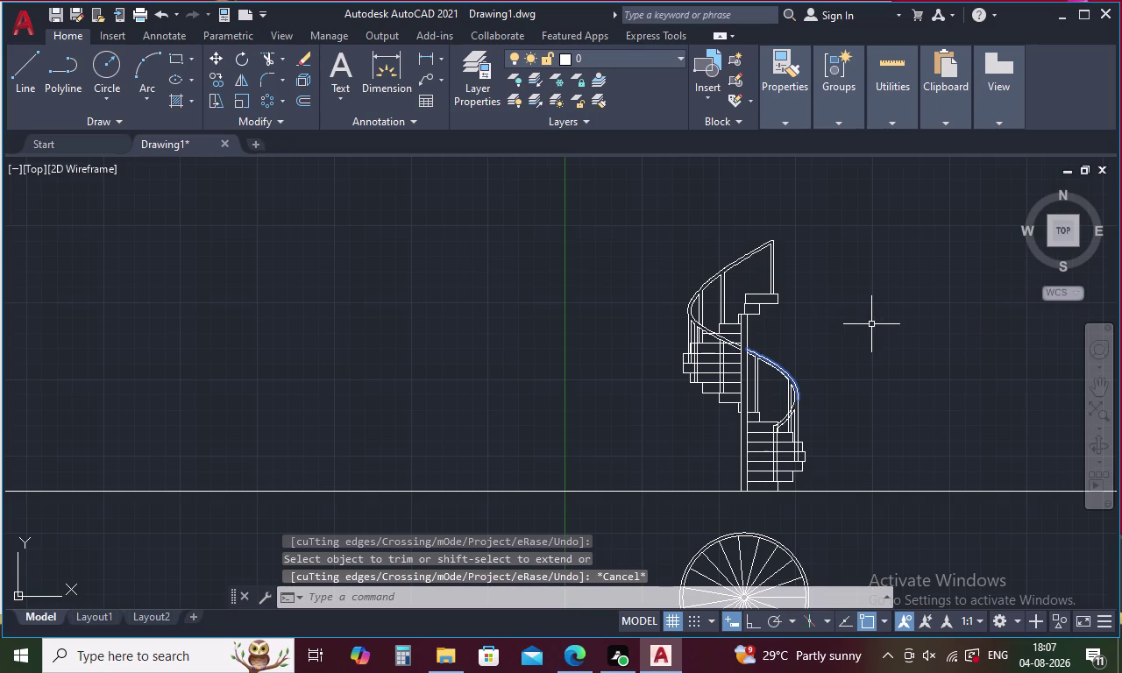
key(Escape)
key(Escape)
key(Escape)
key(Escape)
key(Escape)
key(Escape)
key(Escape)
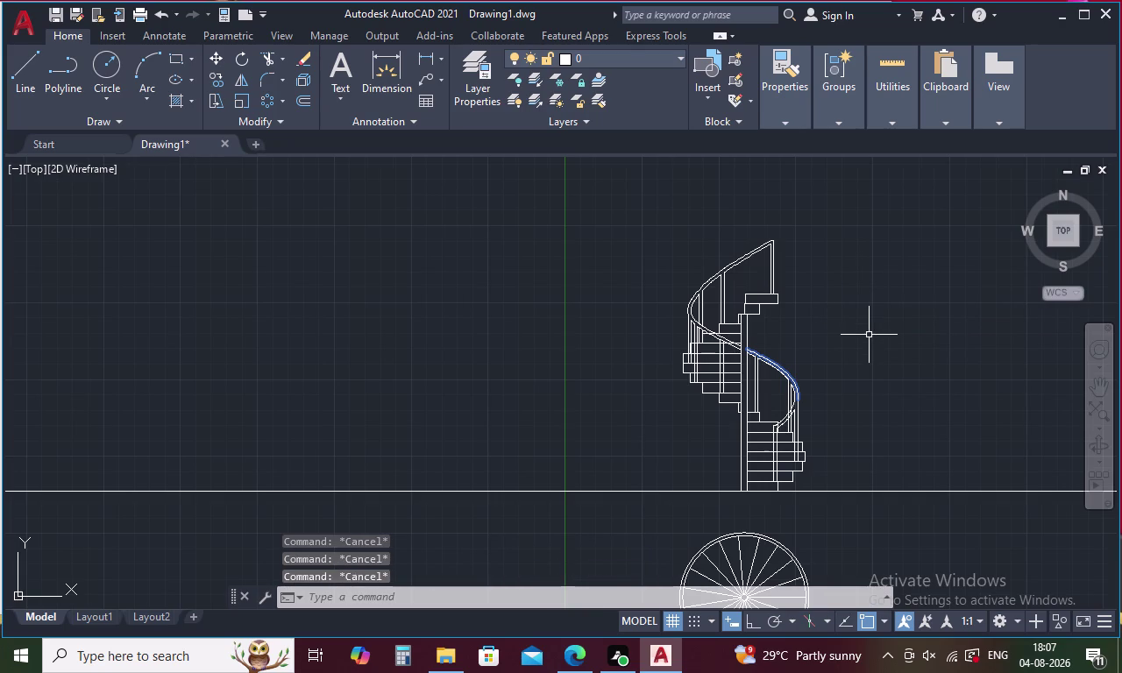
click(869, 335)
double_click(869, 351)
key(Escape)
key(Escape)
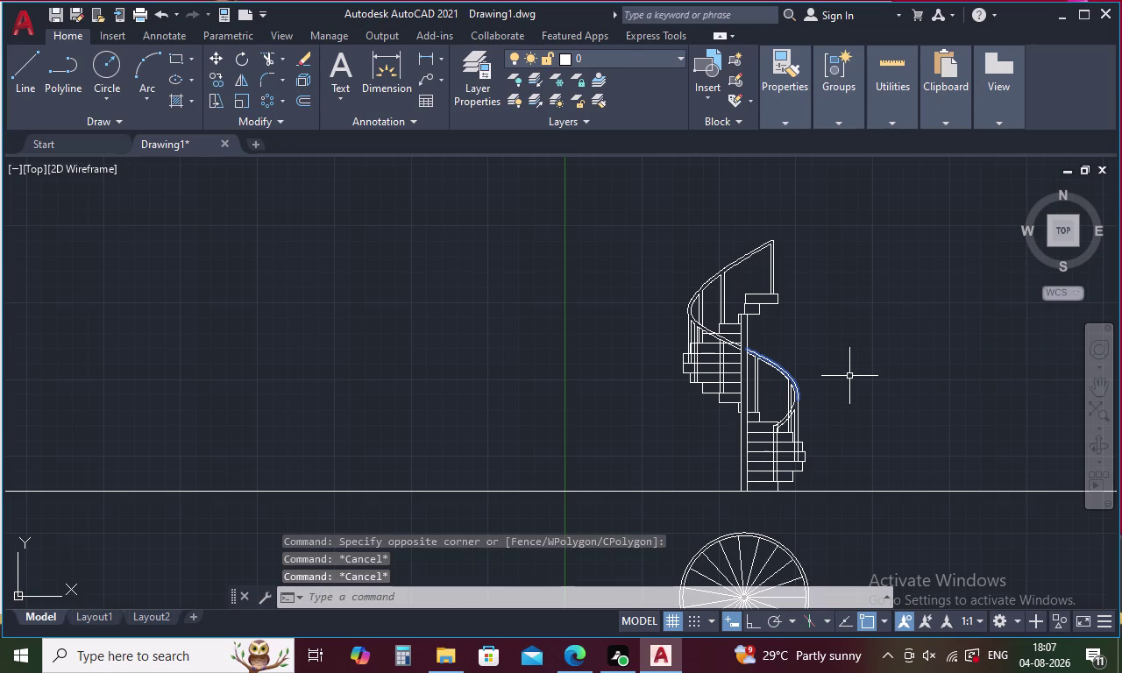
text(H)
key(space)
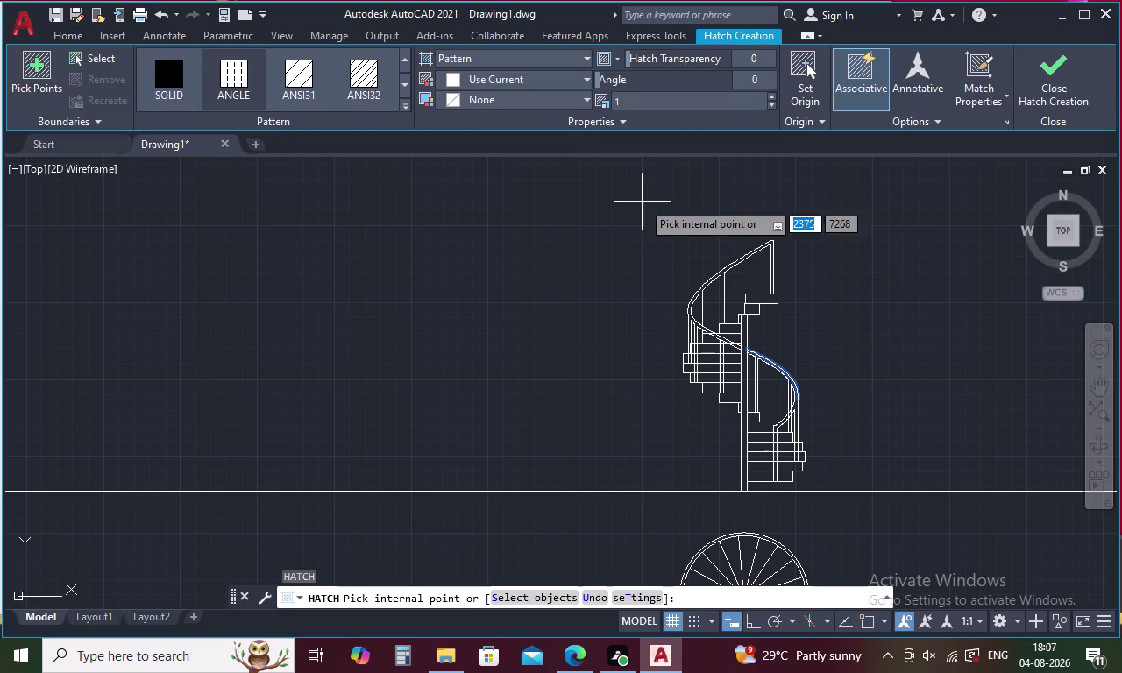
Fill the narrow rectangle between the lower steps with a white SOLID hatch.
click(498, 74)
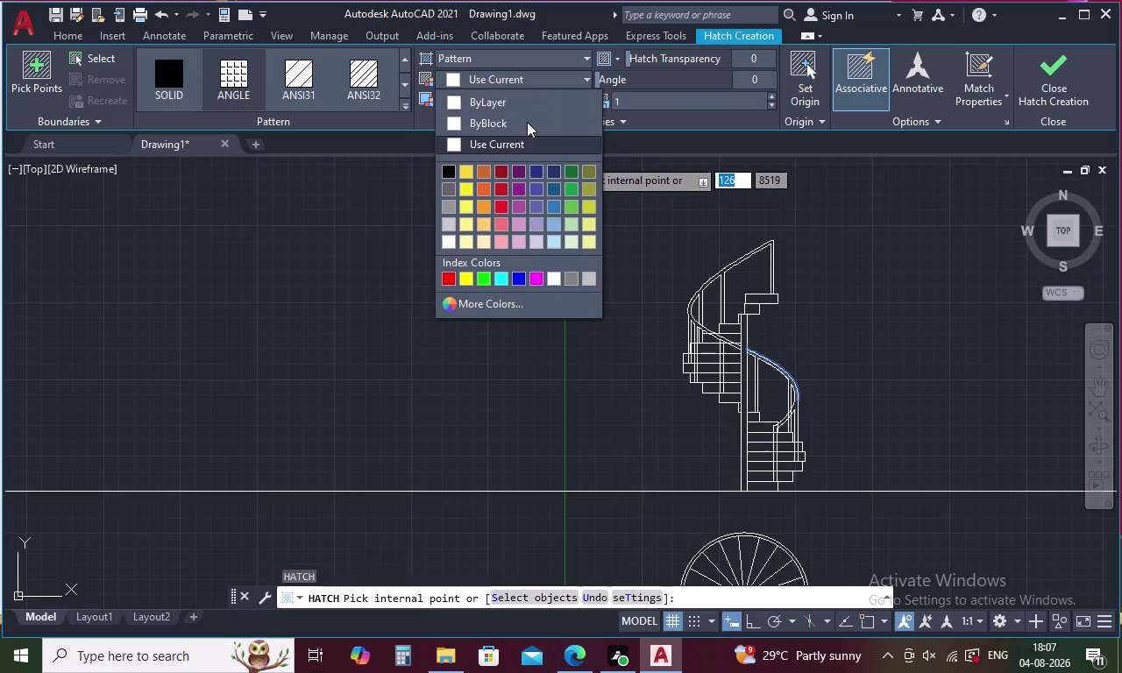
click(446, 243)
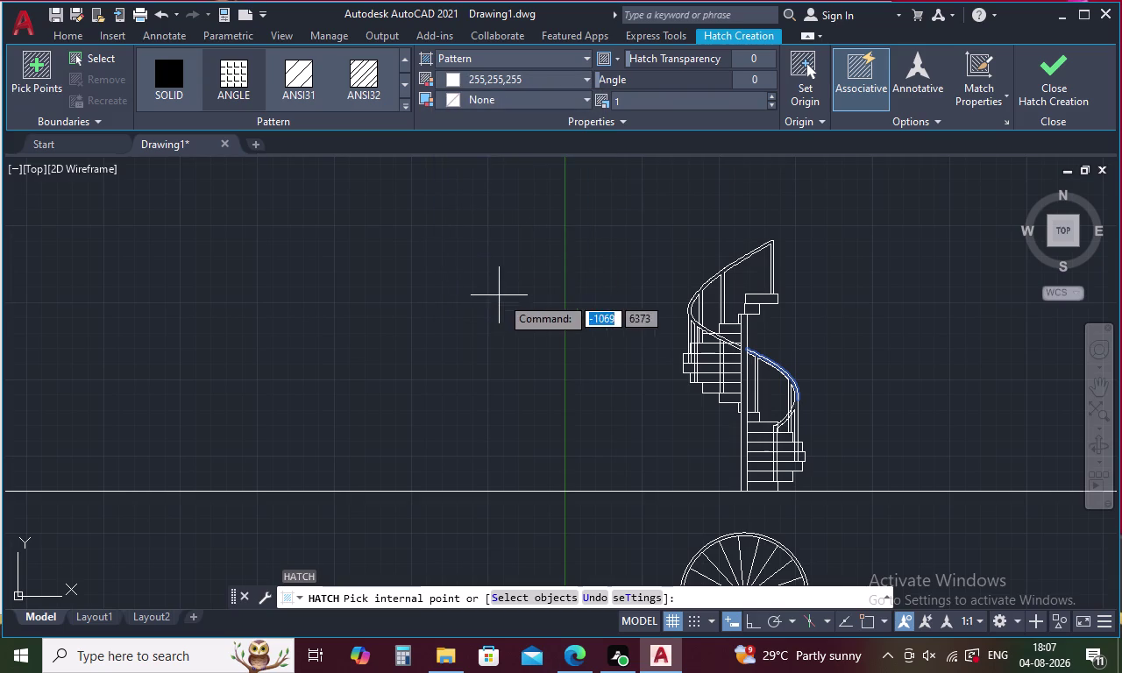
click(558, 49)
click(502, 78)
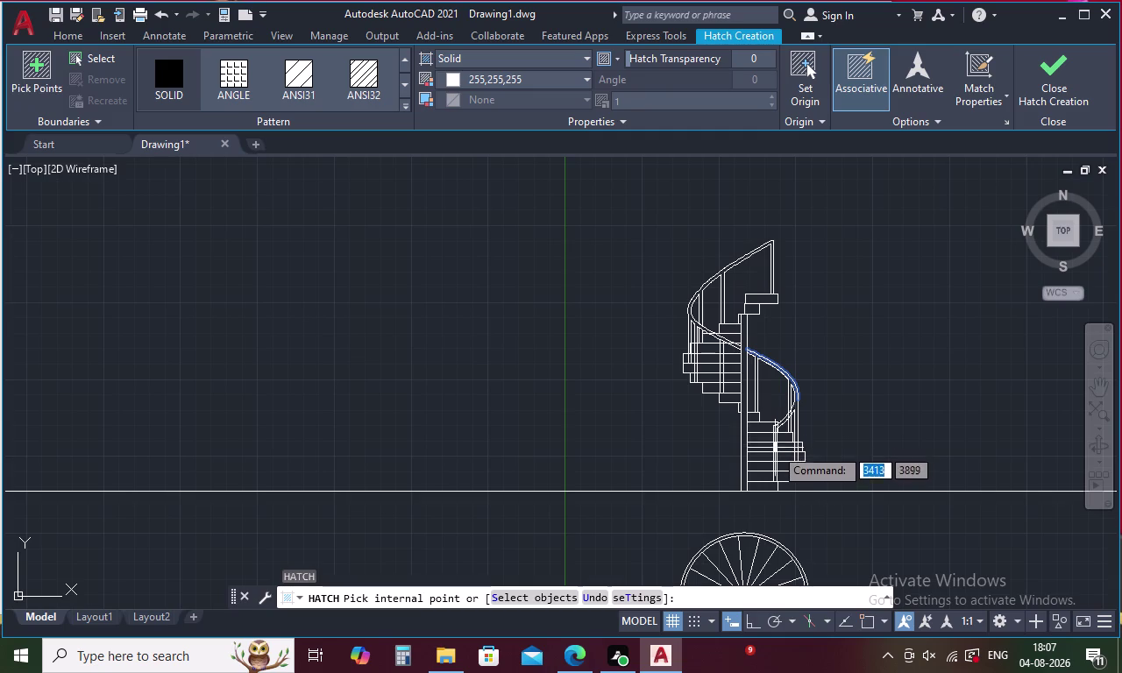
scroll(up, 3)
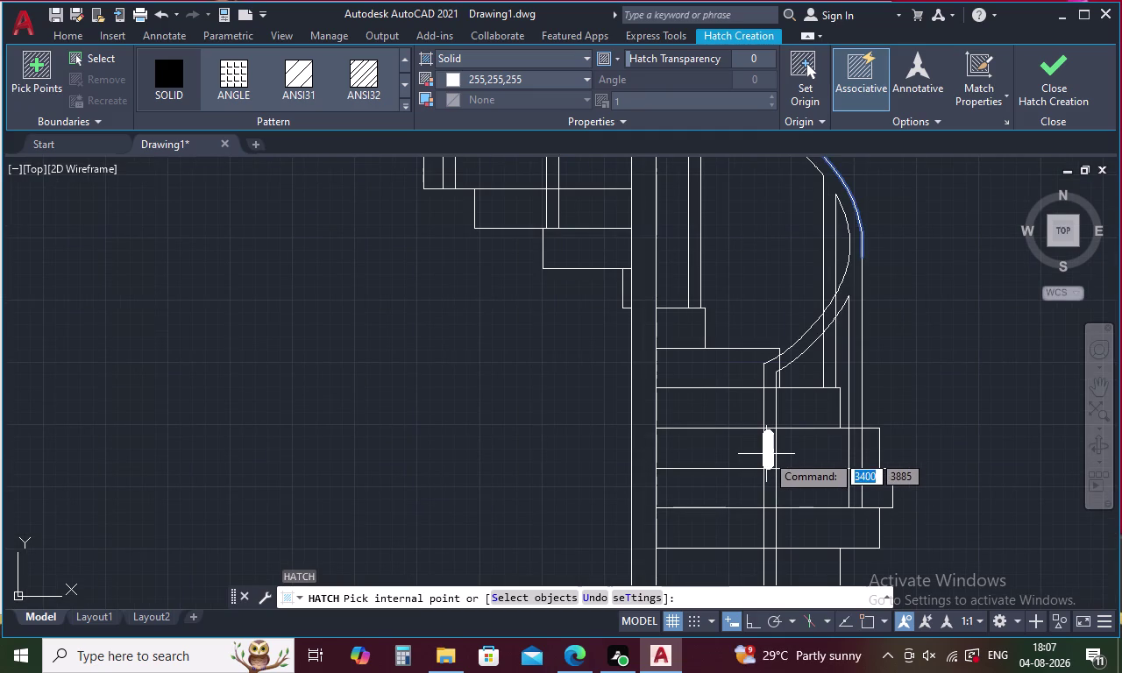
click(773, 412)
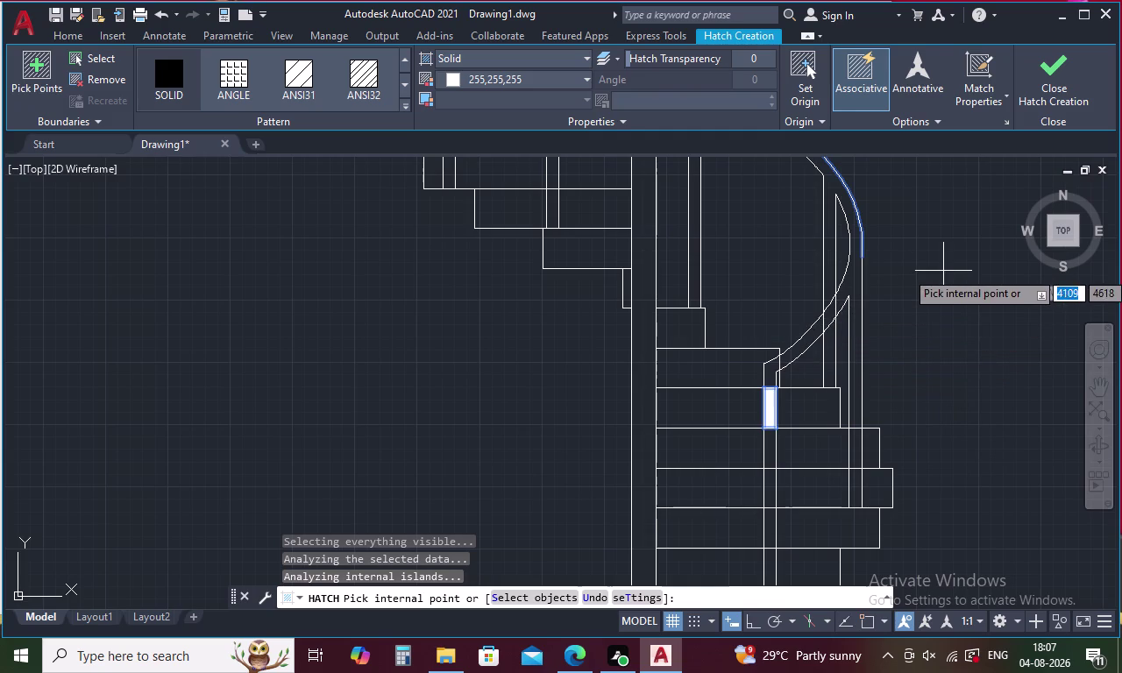
key(Escape)
key(Escape)
key(Escape)
Fence-trim the step line pieces below the white fill.
text(T)
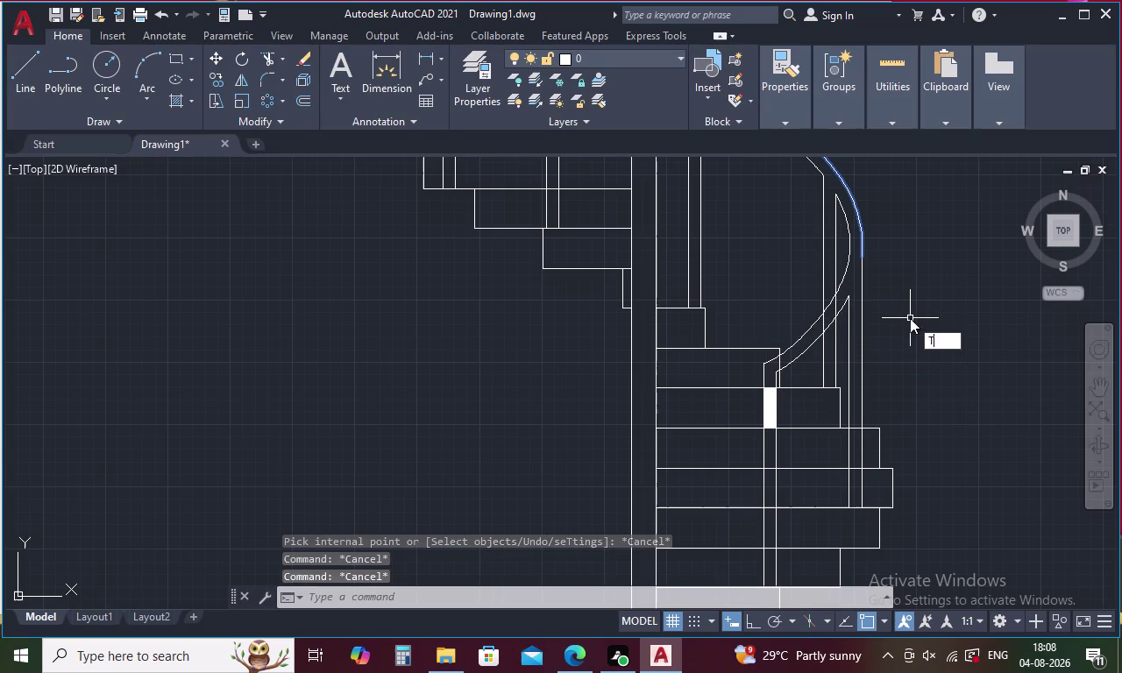
text(R)
key(space)
scroll(up, 3)
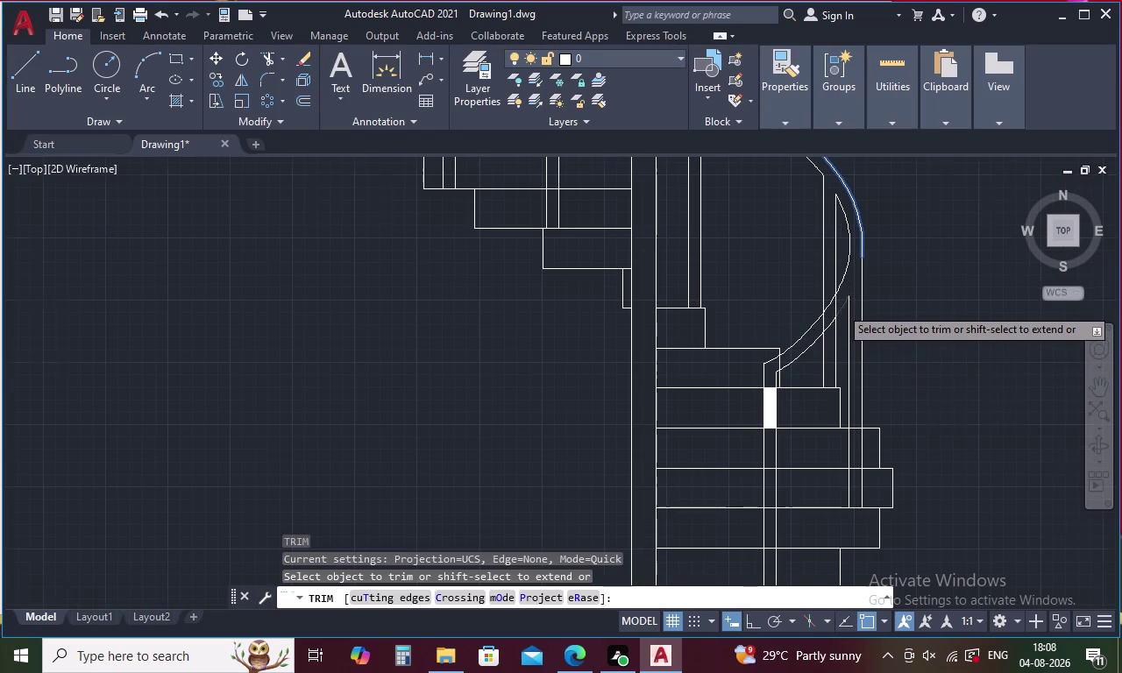
scroll(up, 3)
drag(831, 280, 764, 357)
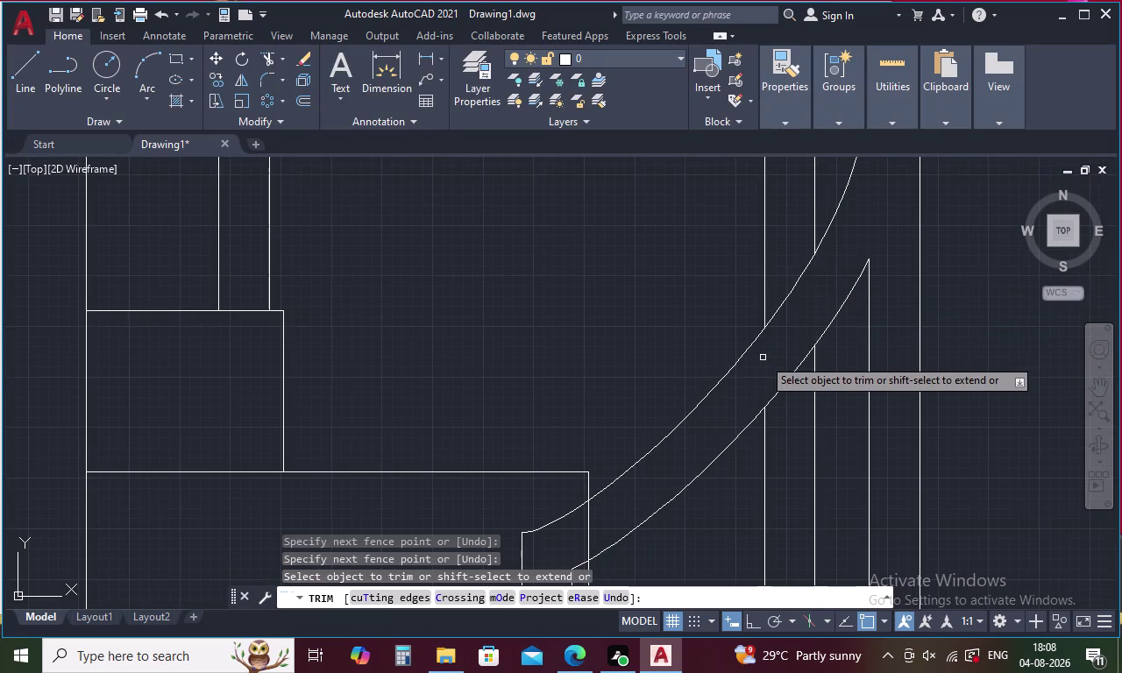
scroll(down, 3)
scroll(down, 3)
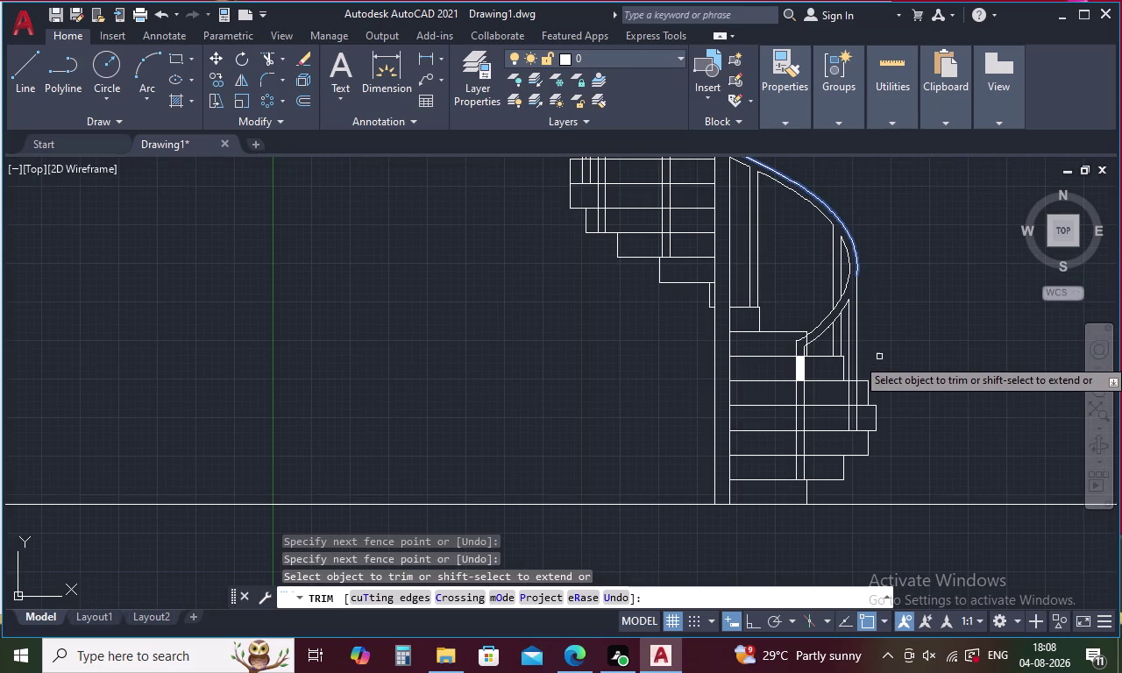
scroll(up, 3)
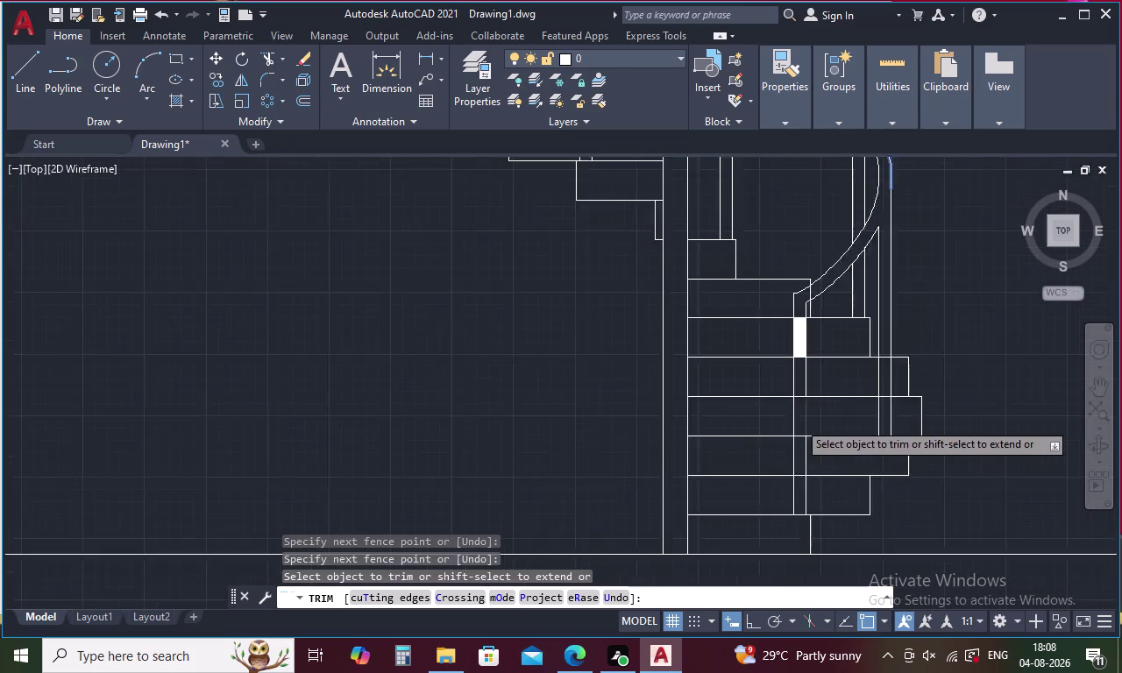
drag(799, 286, 796, 363)
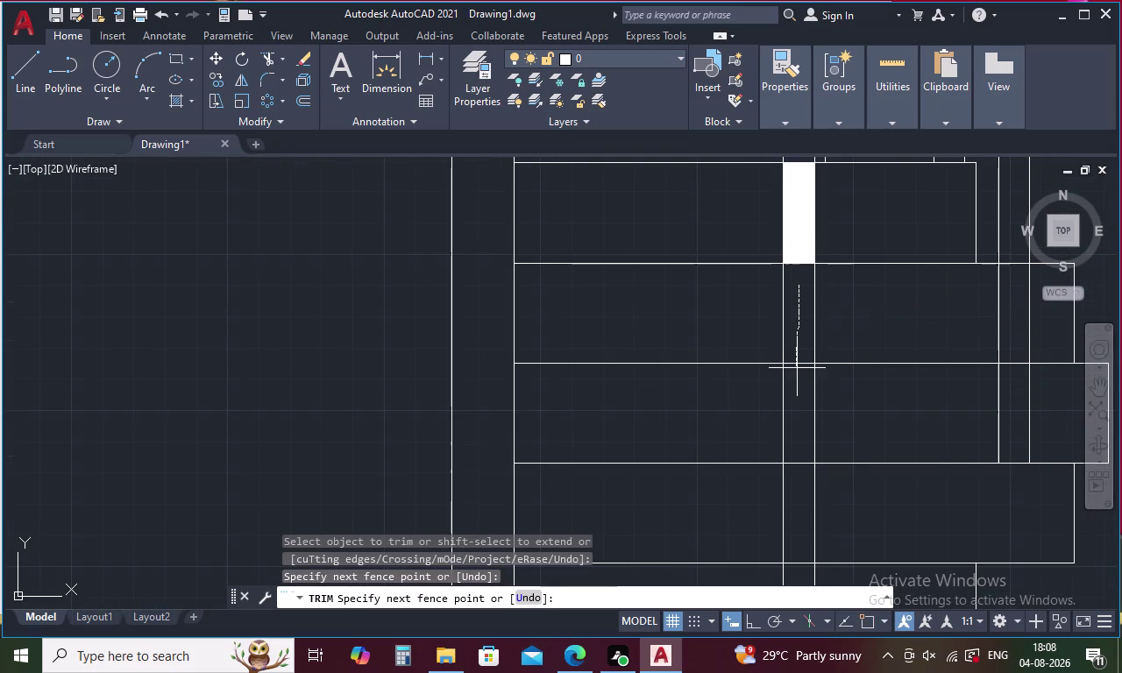
drag(796, 363, 798, 482)
middle_drag(797, 478, 771, 251)
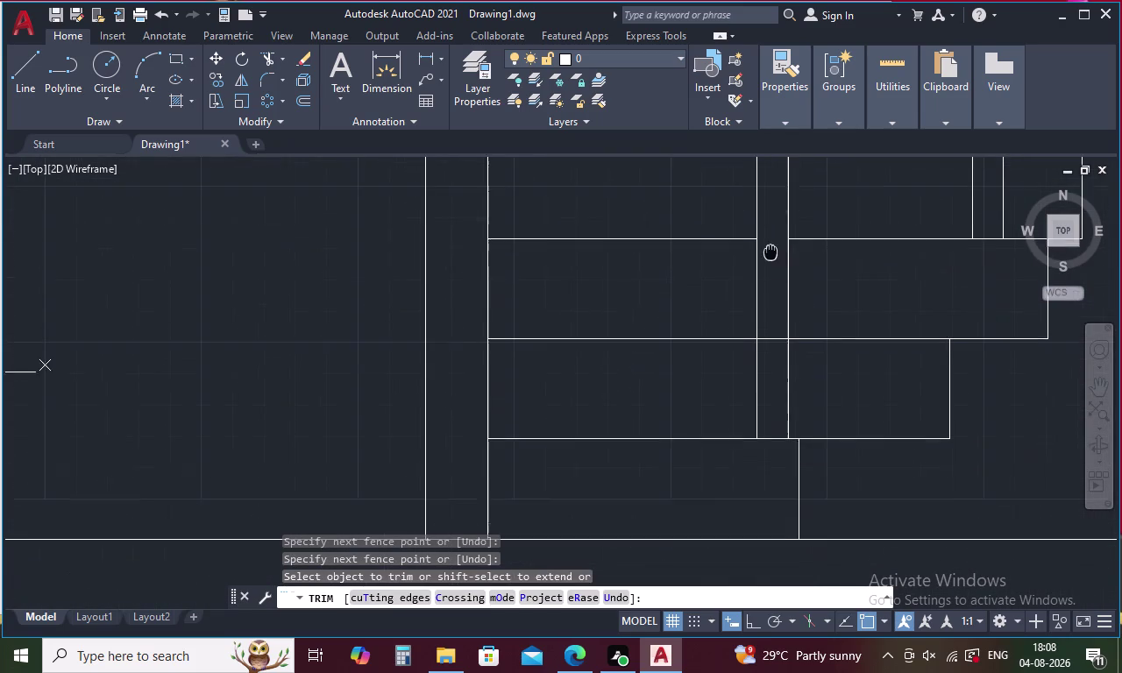
drag(771, 263, 770, 385)
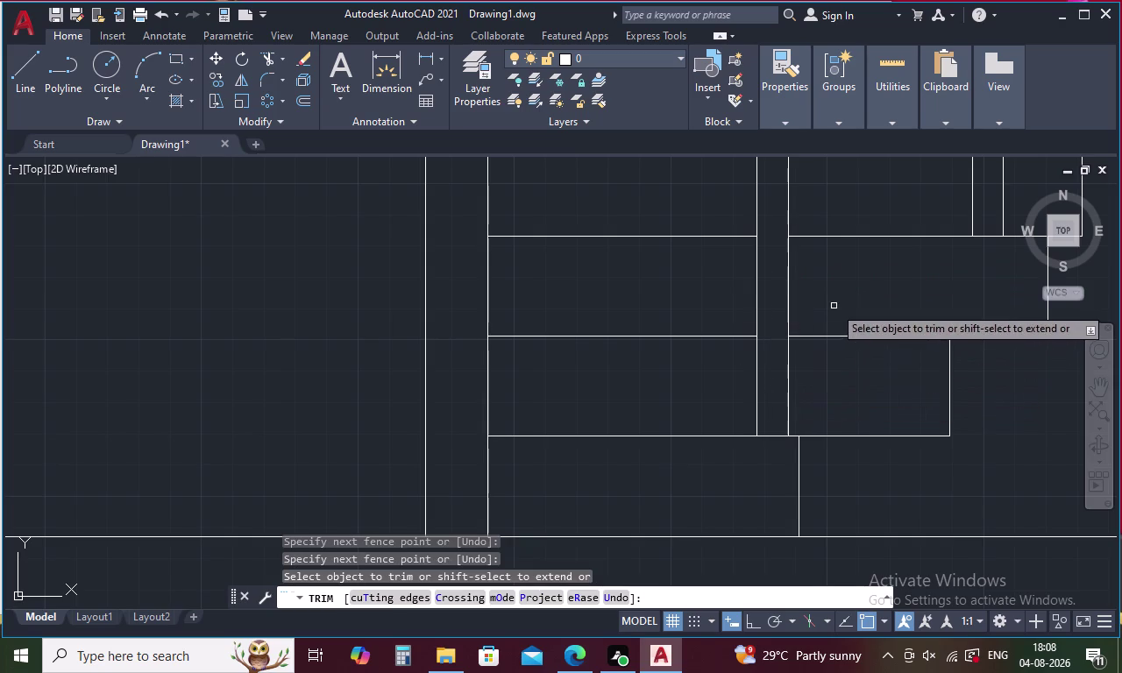
Trim the overlapping step lines around the post and under the sloping handrail.
middle_drag(834, 306, 502, 527)
drag(660, 235, 660, 240)
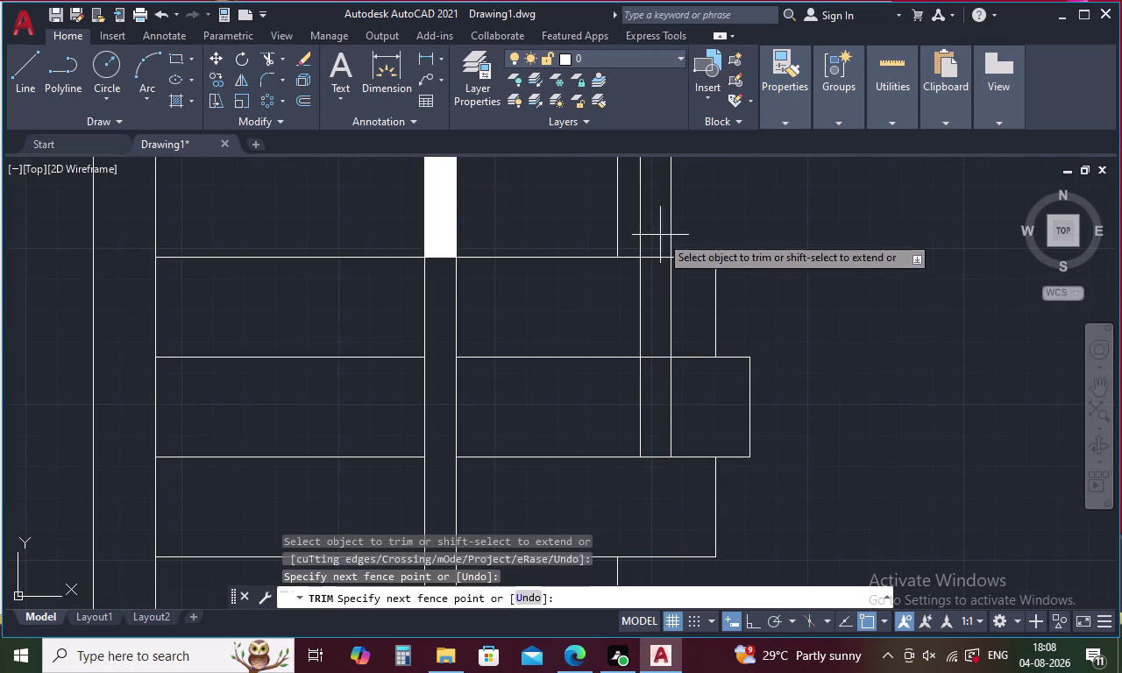
drag(661, 241, 655, 427)
scroll(down, 3)
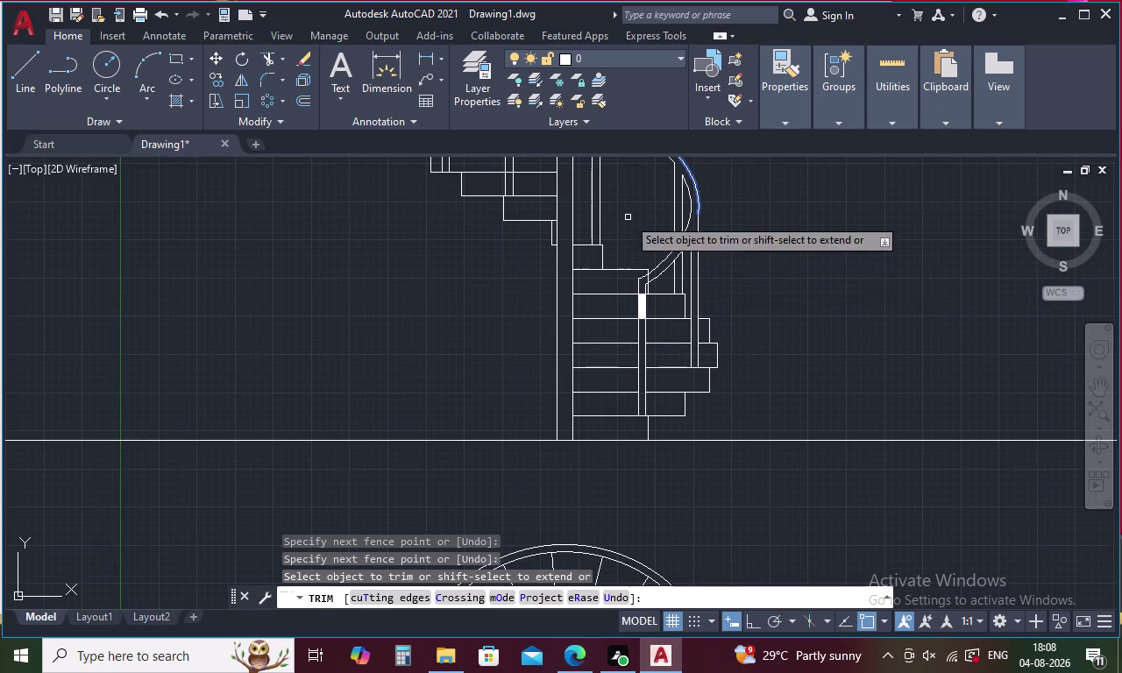
middle_drag(628, 218, 929, 425)
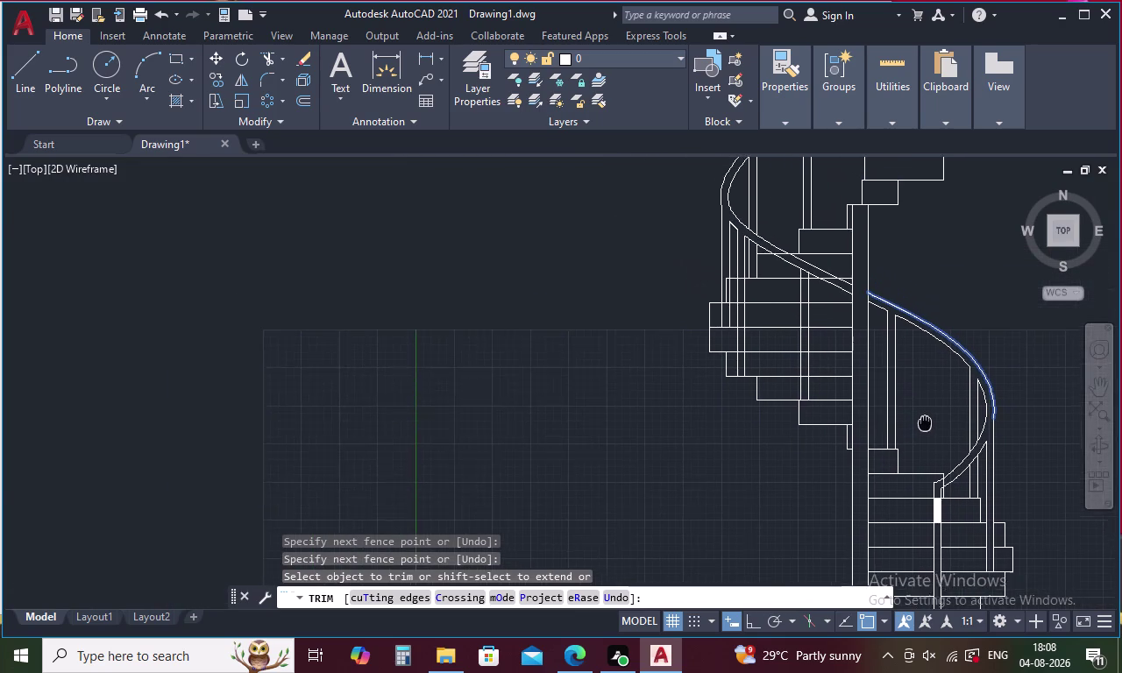
middle_drag(928, 426, 935, 430)
scroll(up, 3)
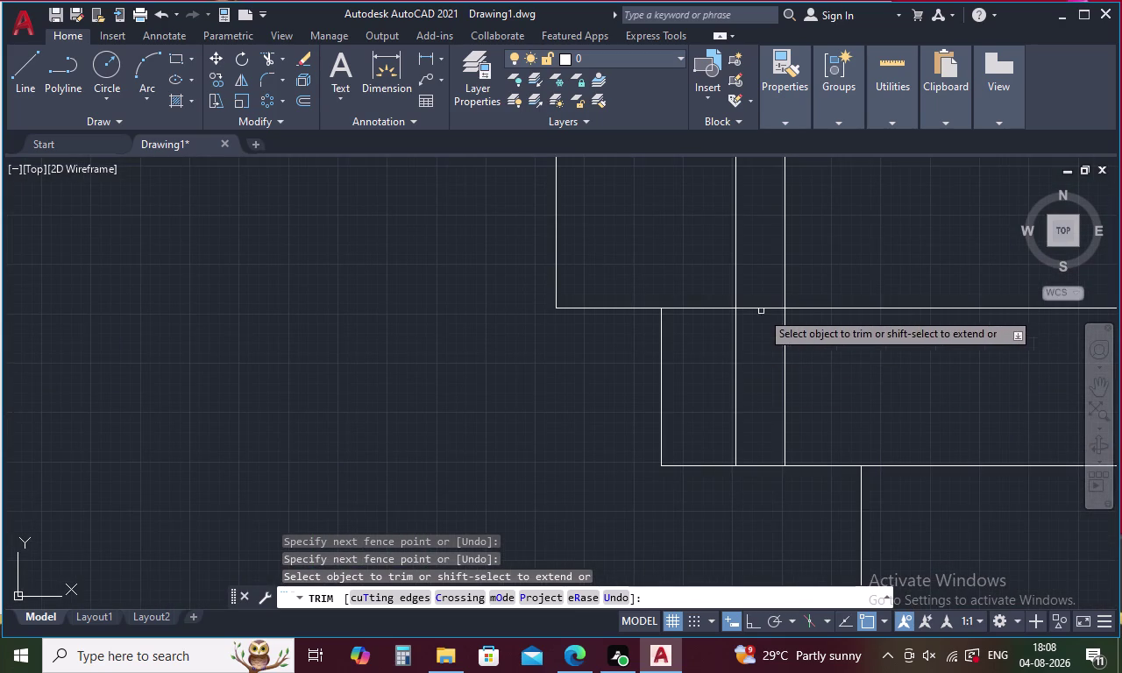
drag(764, 269, 765, 364)
middle_drag(761, 337, 761, 578)
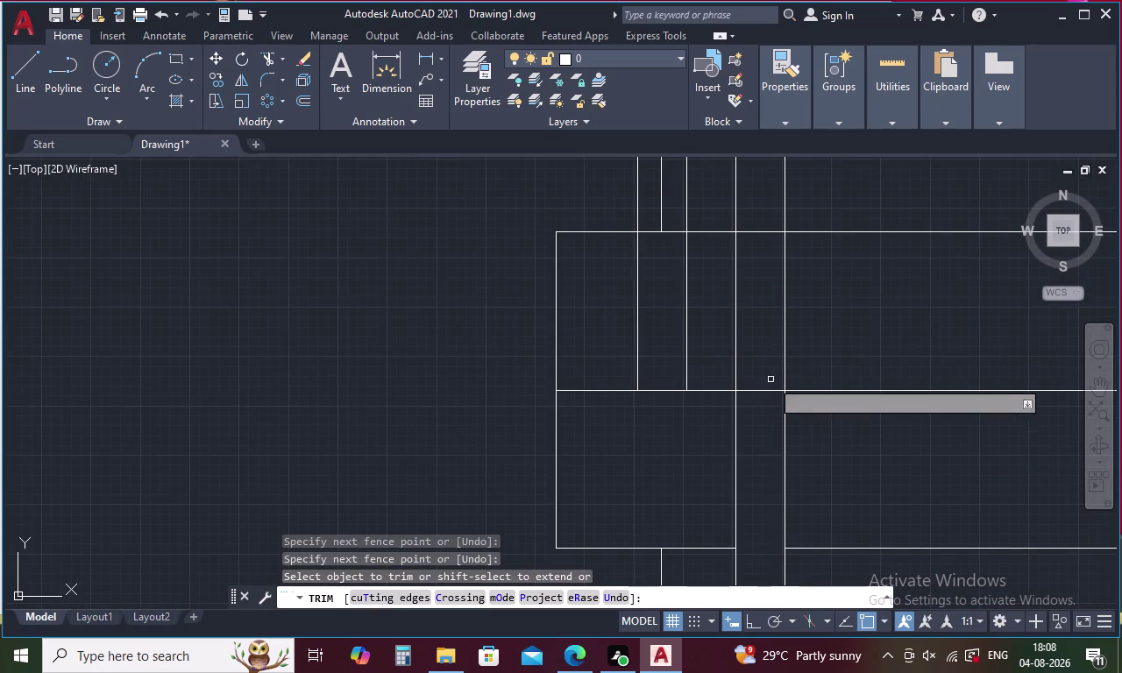
drag(756, 208, 756, 454)
scroll(down, 3)
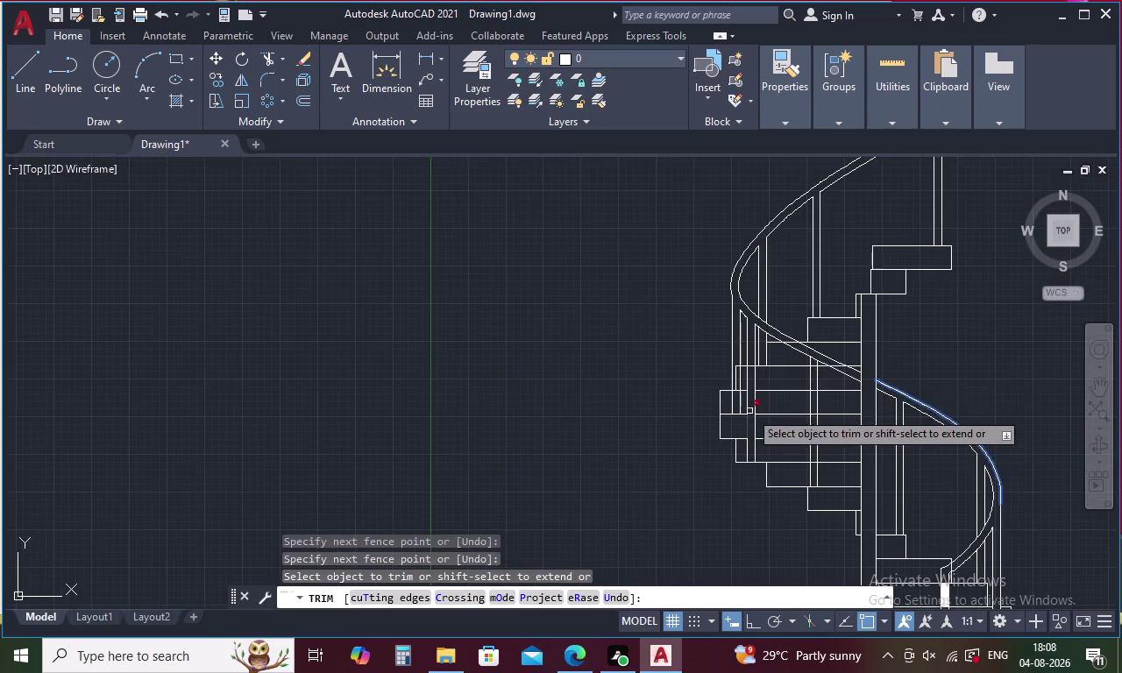
scroll(up, 3)
drag(725, 395, 725, 431)
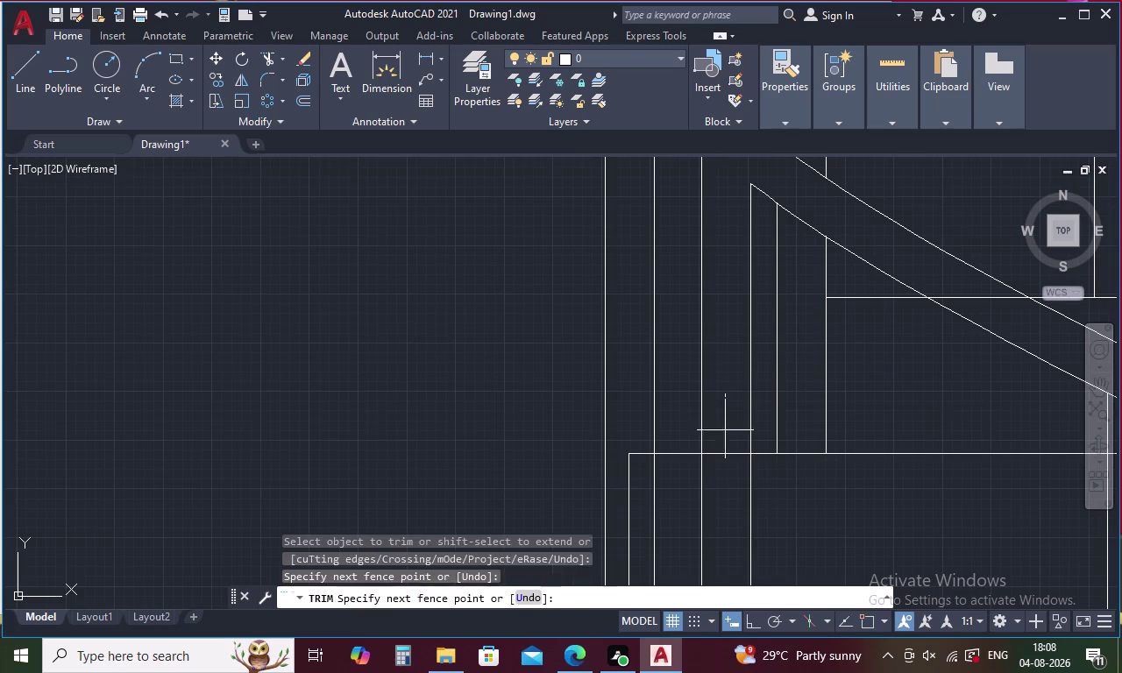
drag(725, 431, 723, 476)
Trim the remaining stray pieces among the lower steps and beside the handrail.
scroll(down, 3)
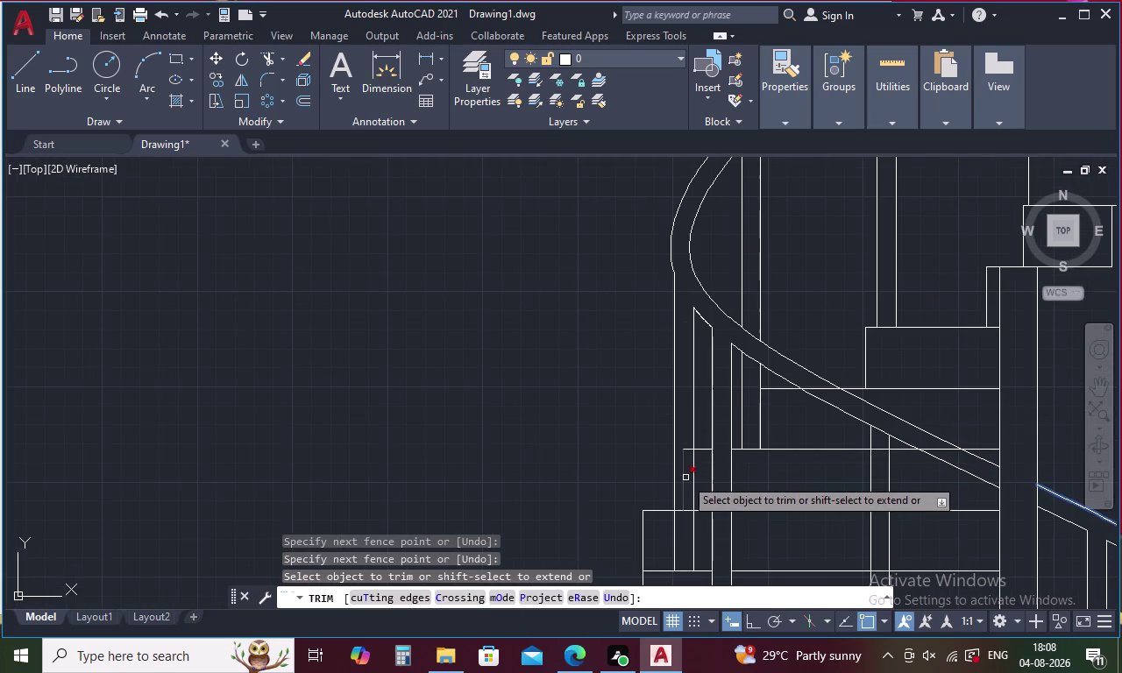
click(679, 474)
click(686, 447)
middle_drag(686, 447, 687, 351)
drag(684, 408, 684, 432)
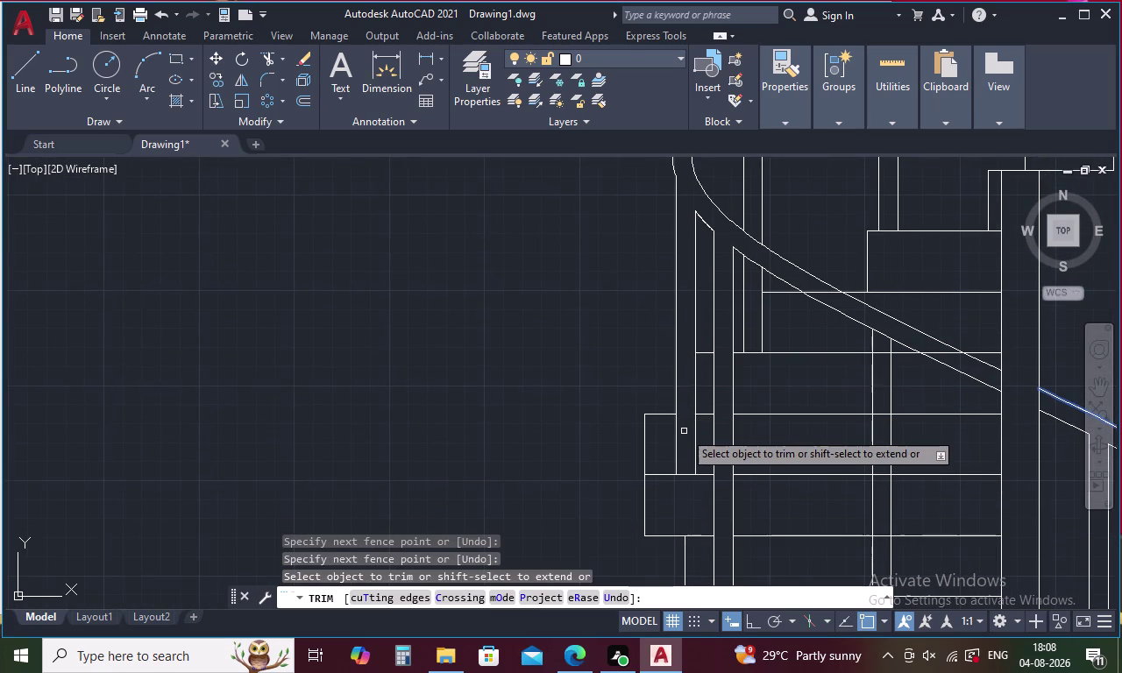
scroll(down, 3)
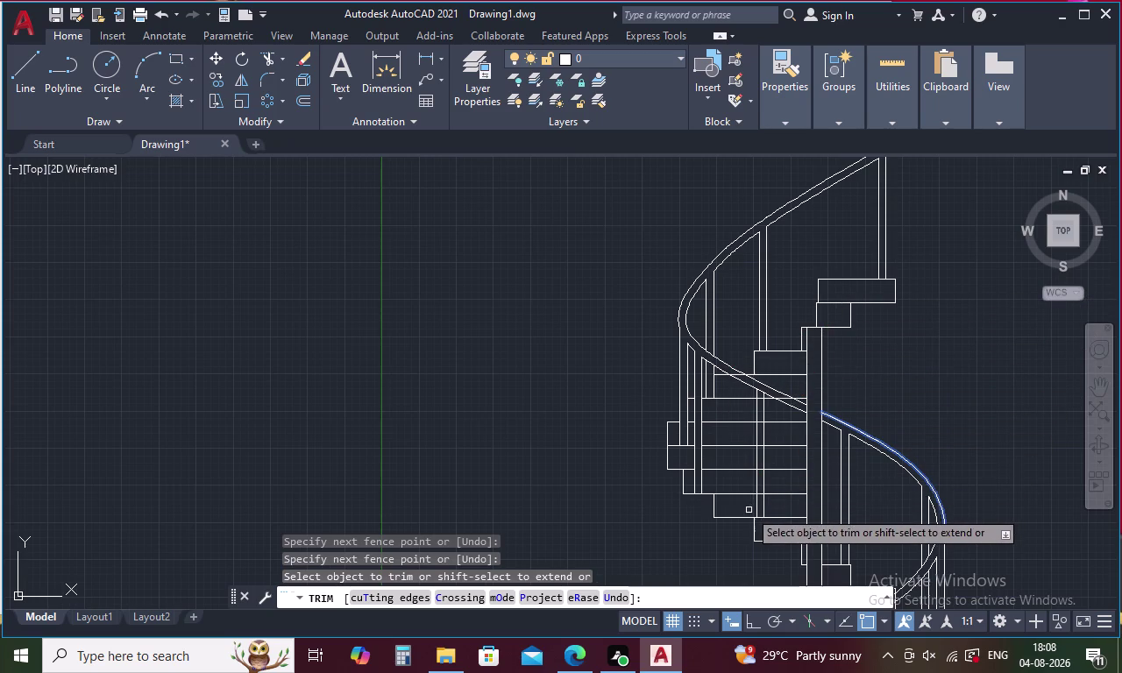
scroll(up, 3)
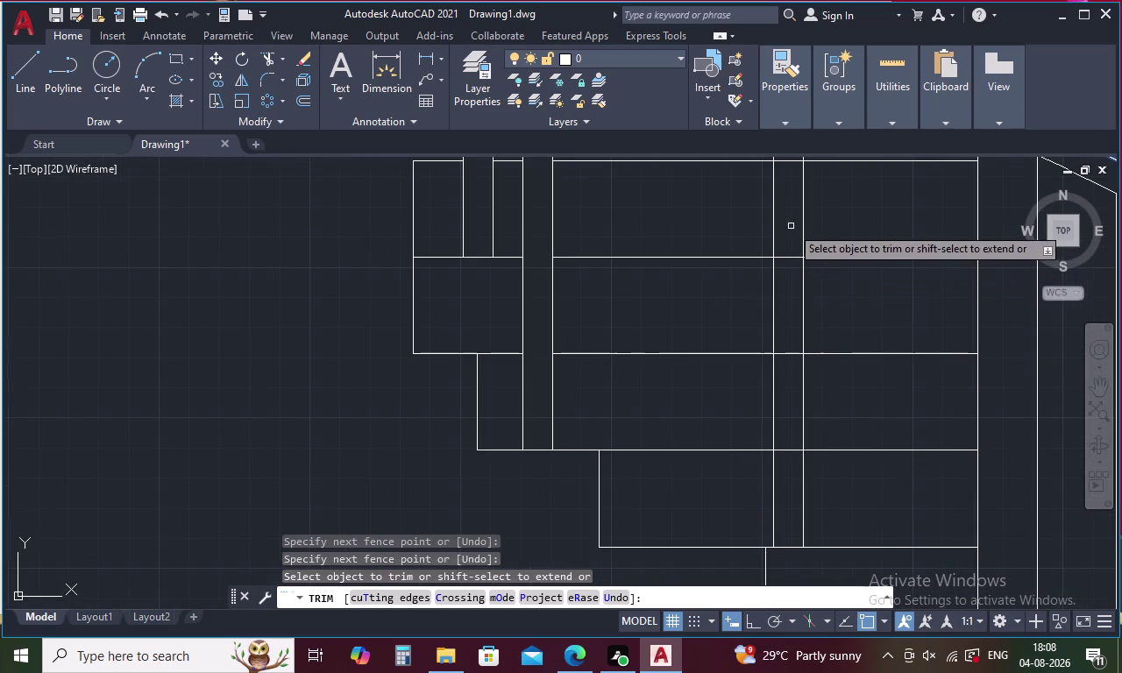
drag(791, 227, 800, 382)
drag(783, 420, 783, 452)
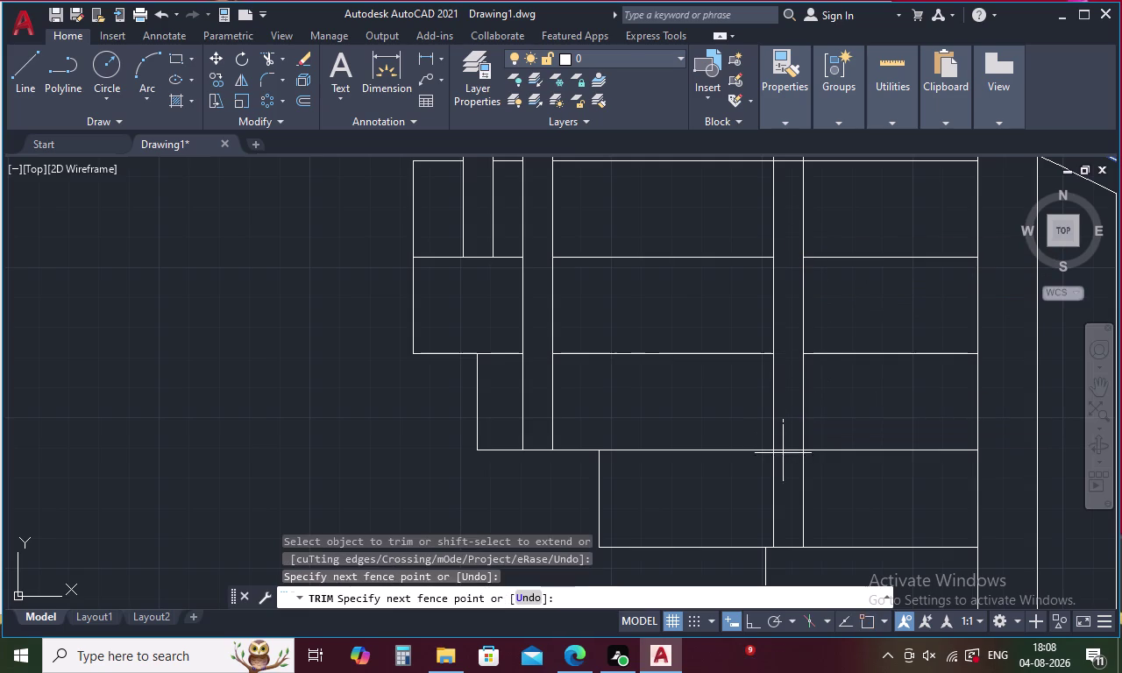
drag(783, 452, 784, 470)
scroll(down, 3)
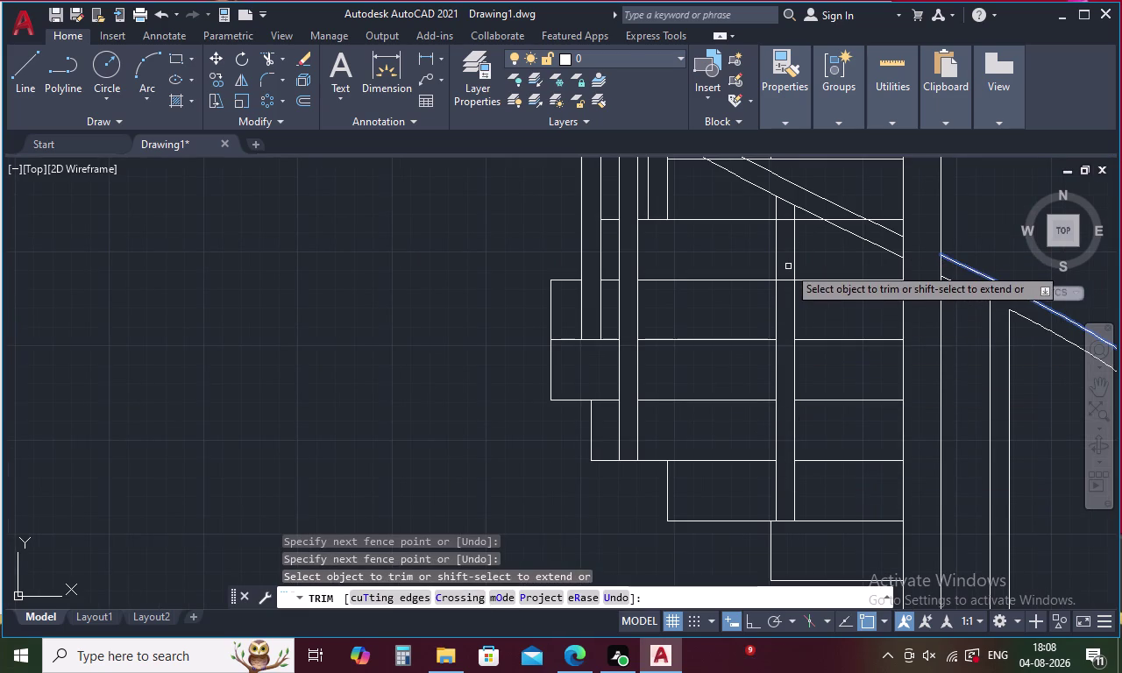
drag(787, 274, 786, 308)
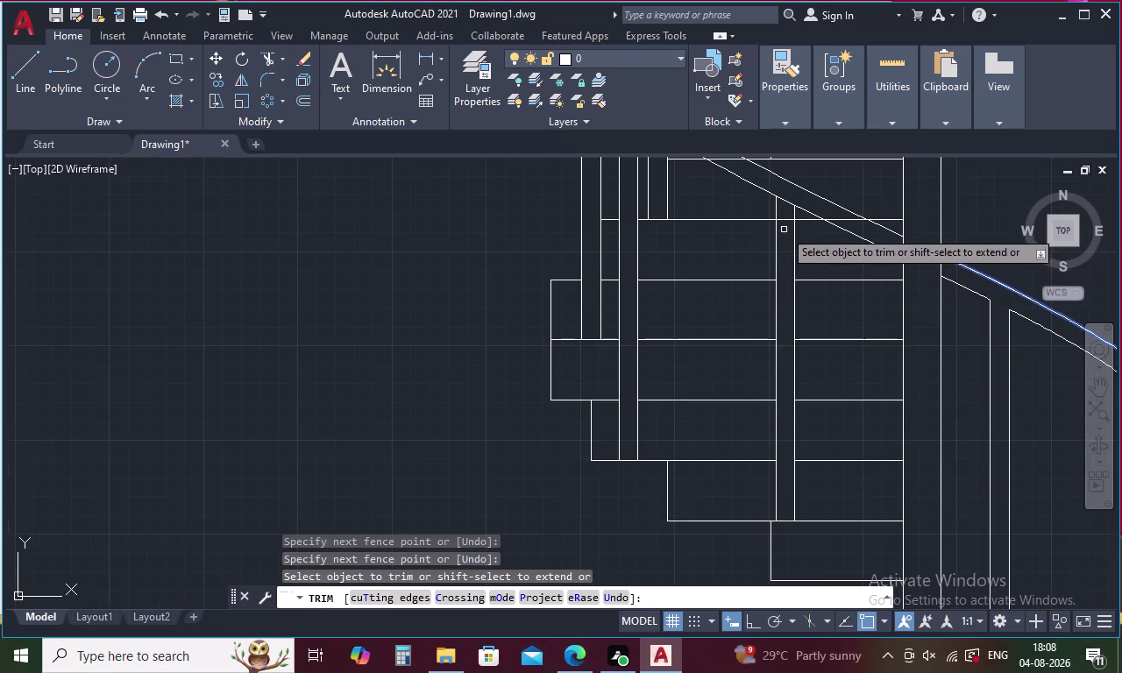
click(784, 221)
scroll(down, 3)
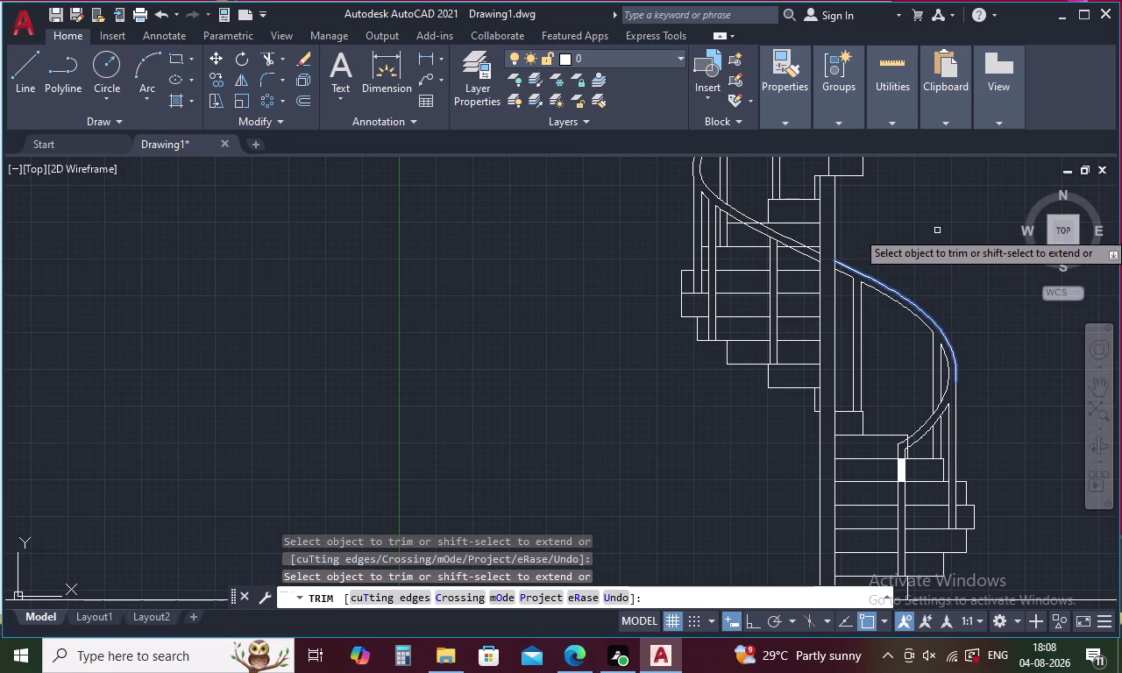
key(Escape)
text(H)
key(space)
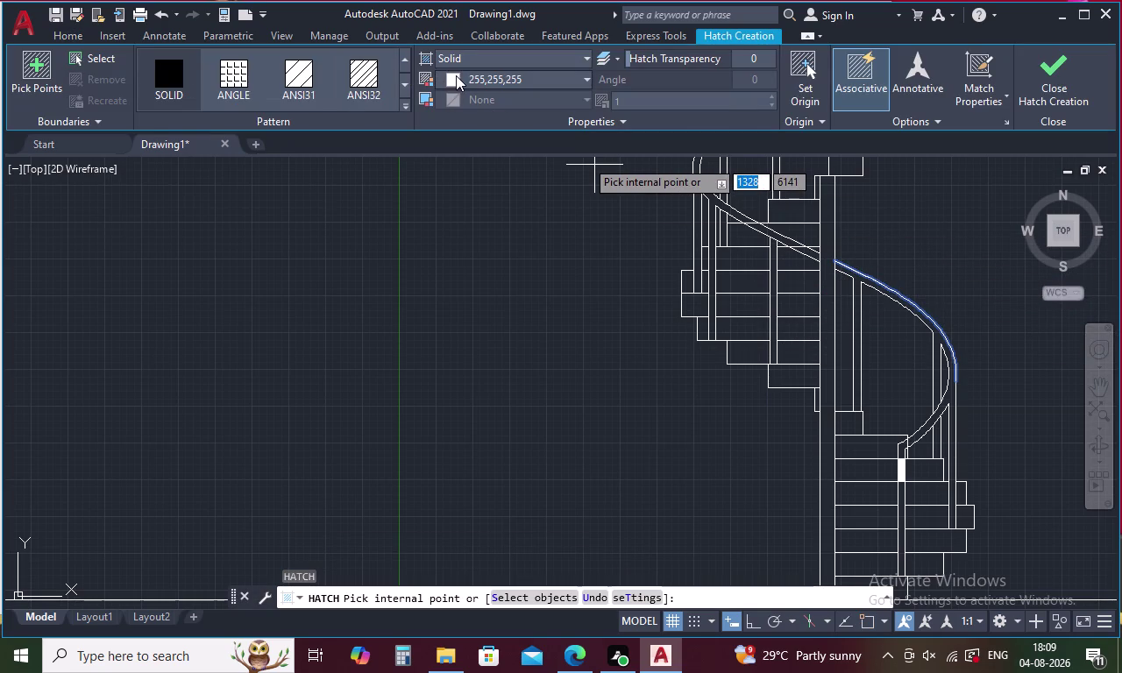
click(456, 75)
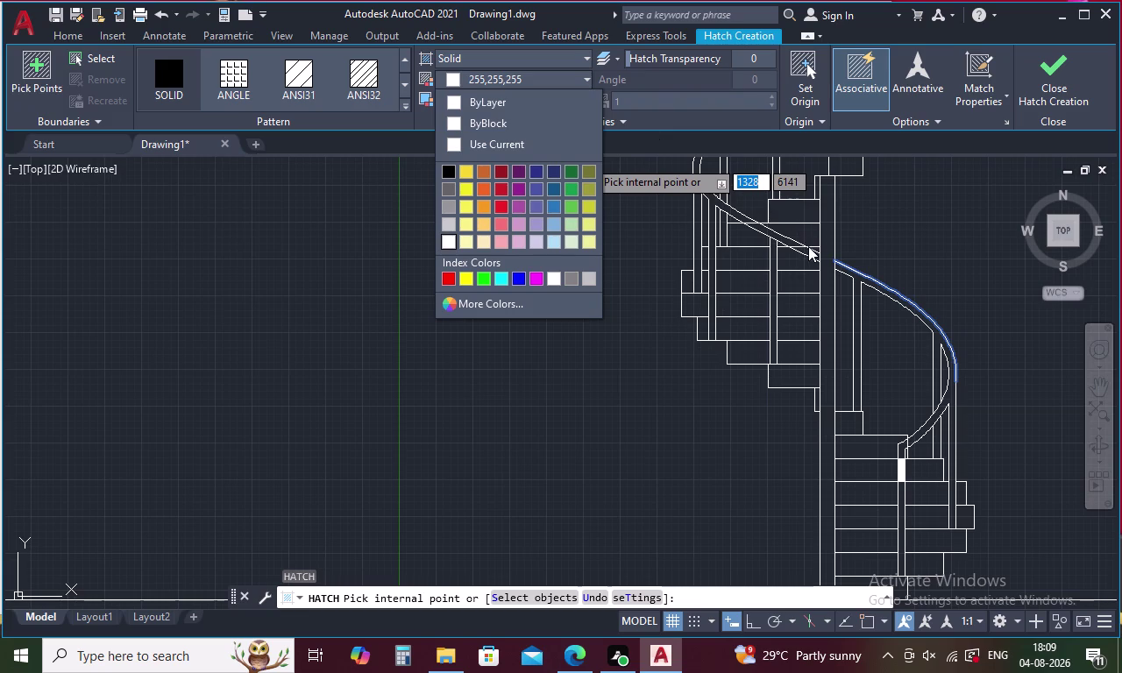
scroll(up, 3)
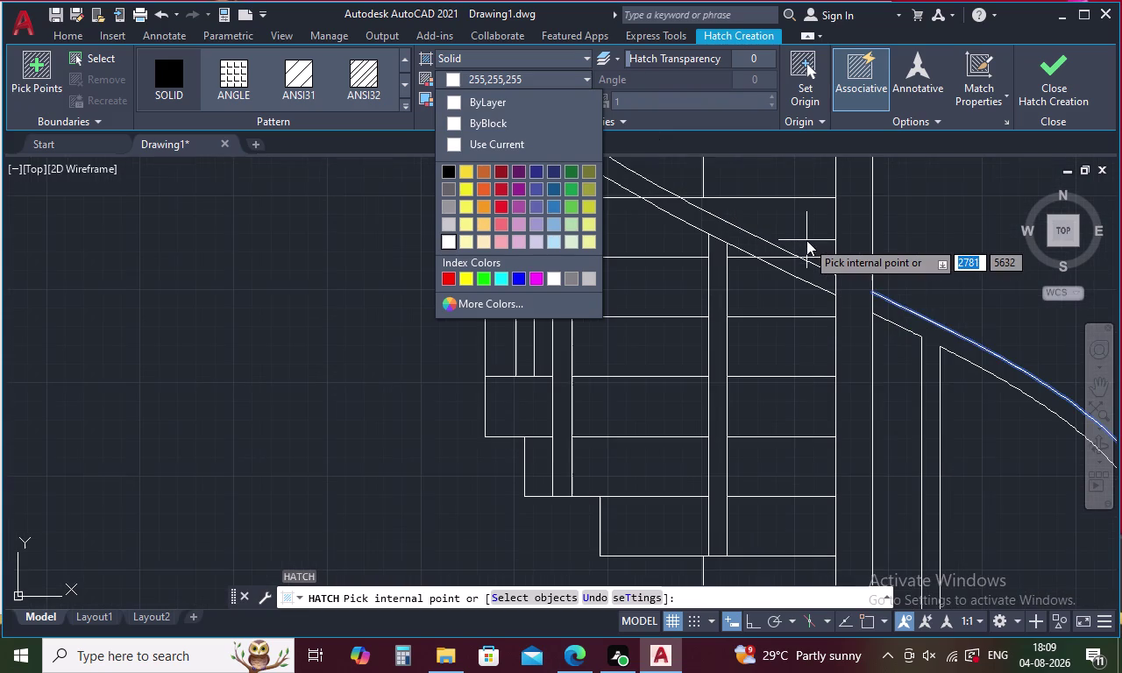
click(948, 229)
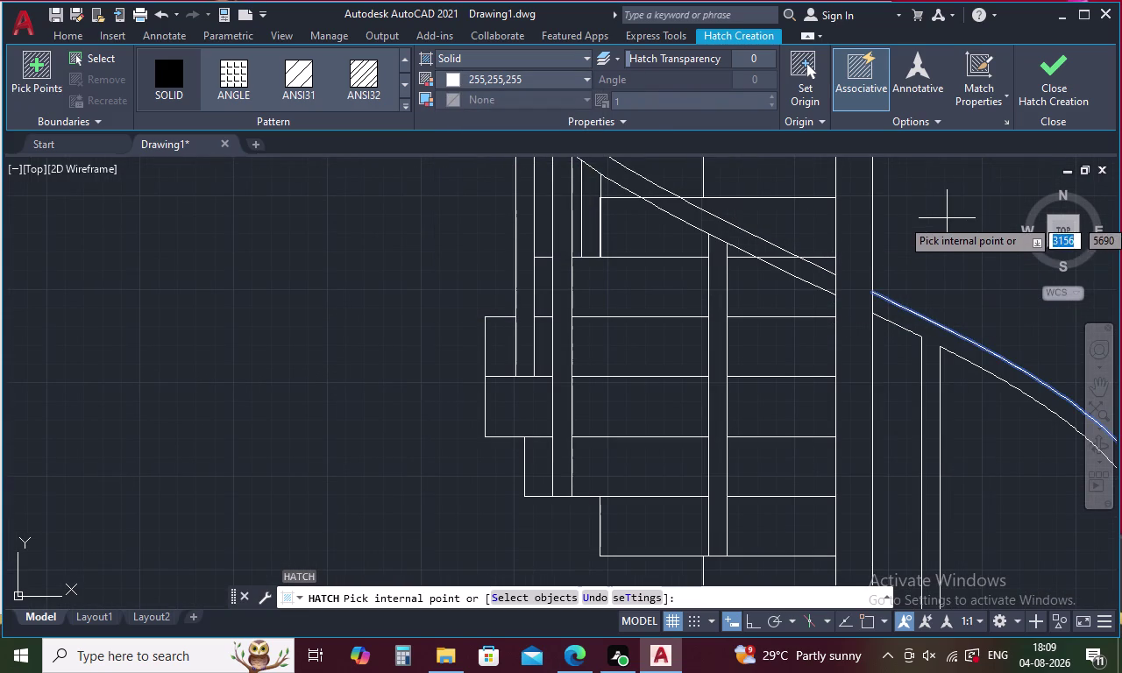
key(Escape)
text(T)
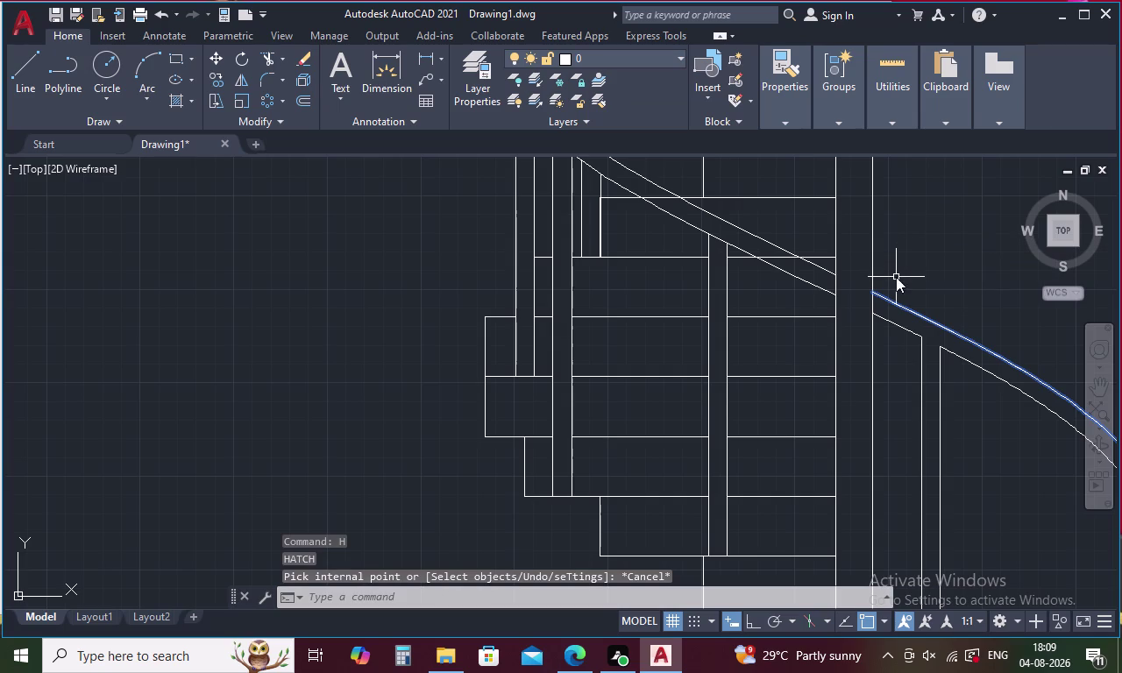
Trim the two lines under the handrail and the short line beside it.
text(R)
key(space)
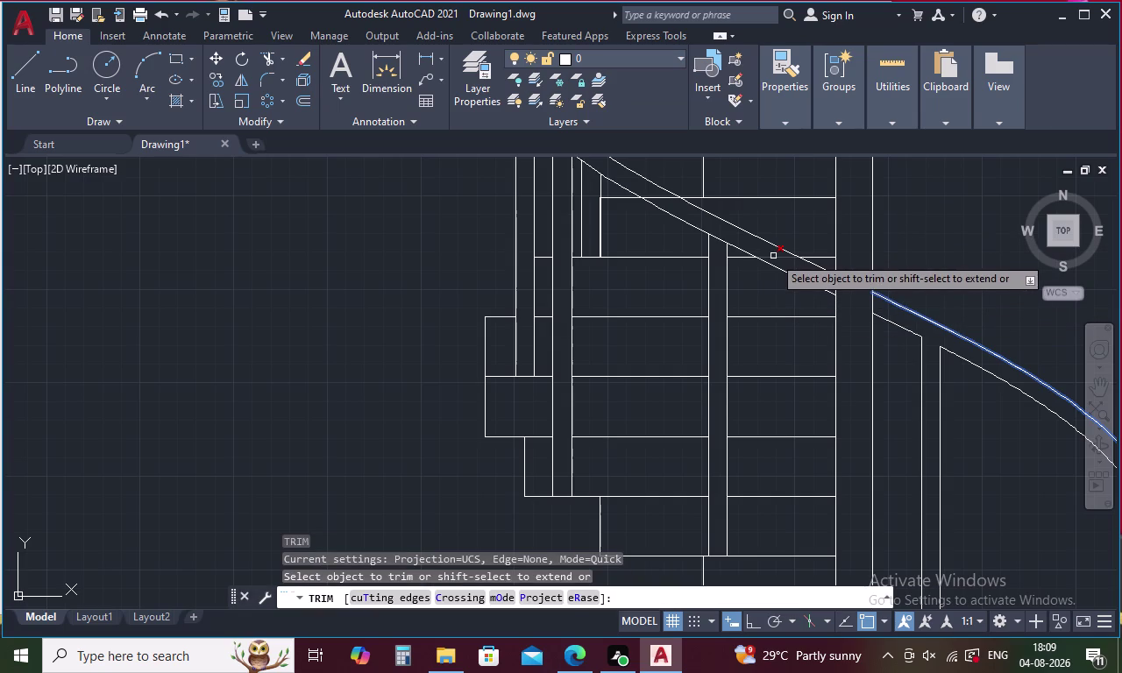
click(773, 256)
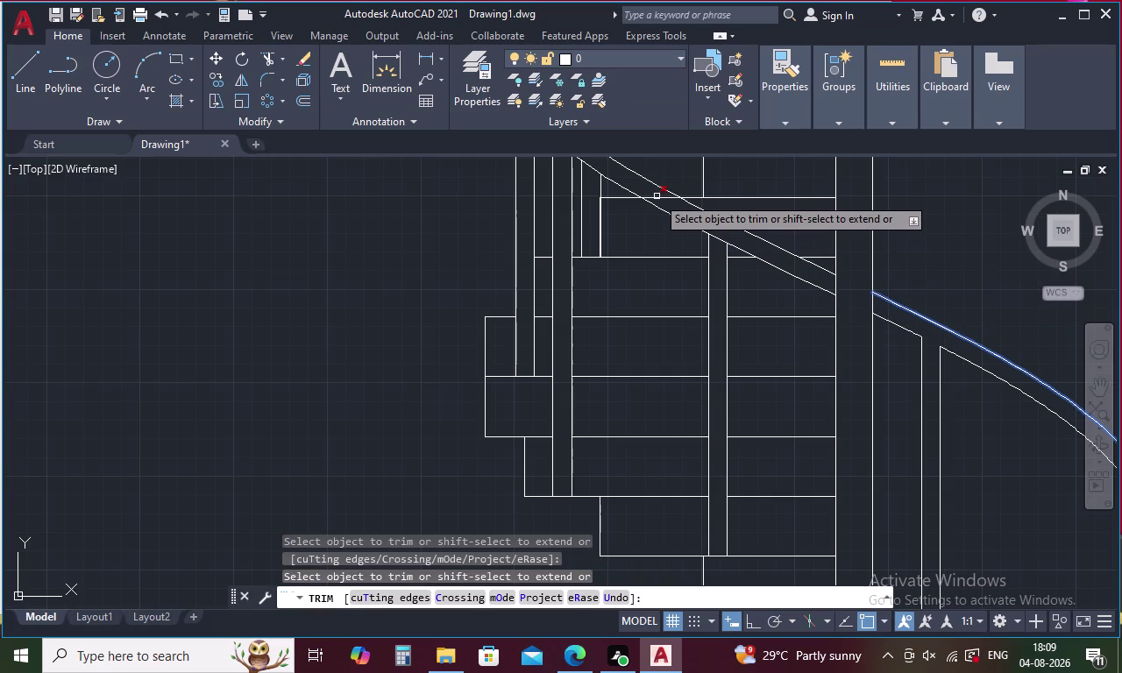
click(657, 196)
scroll(down, 3)
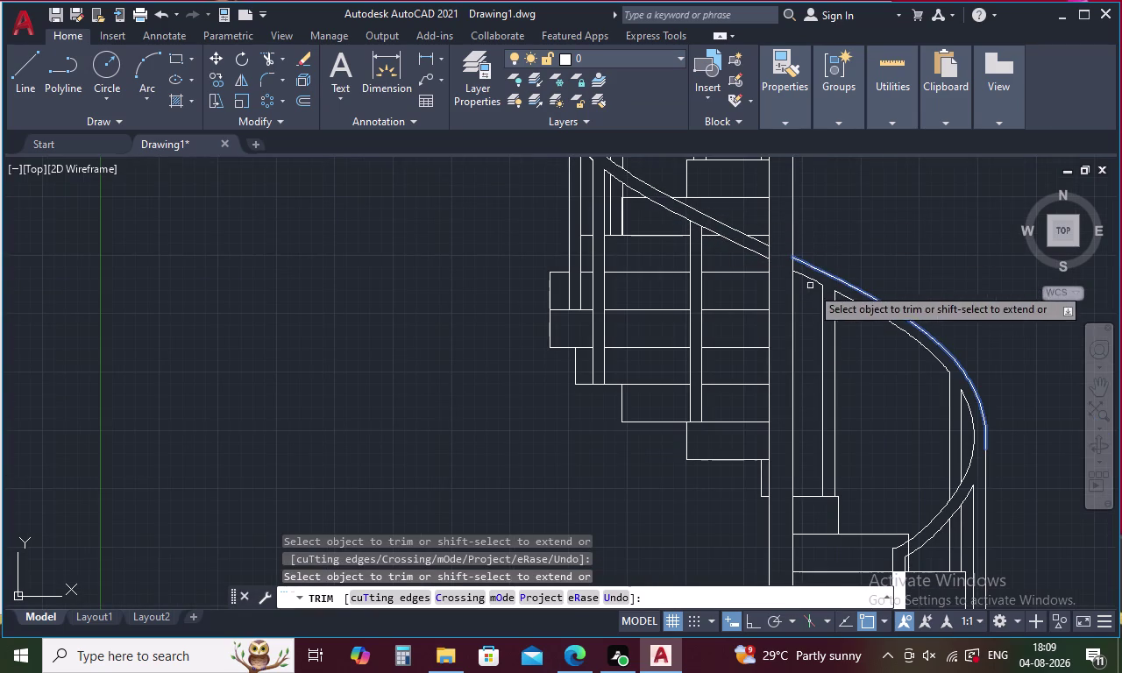
scroll(down, 3)
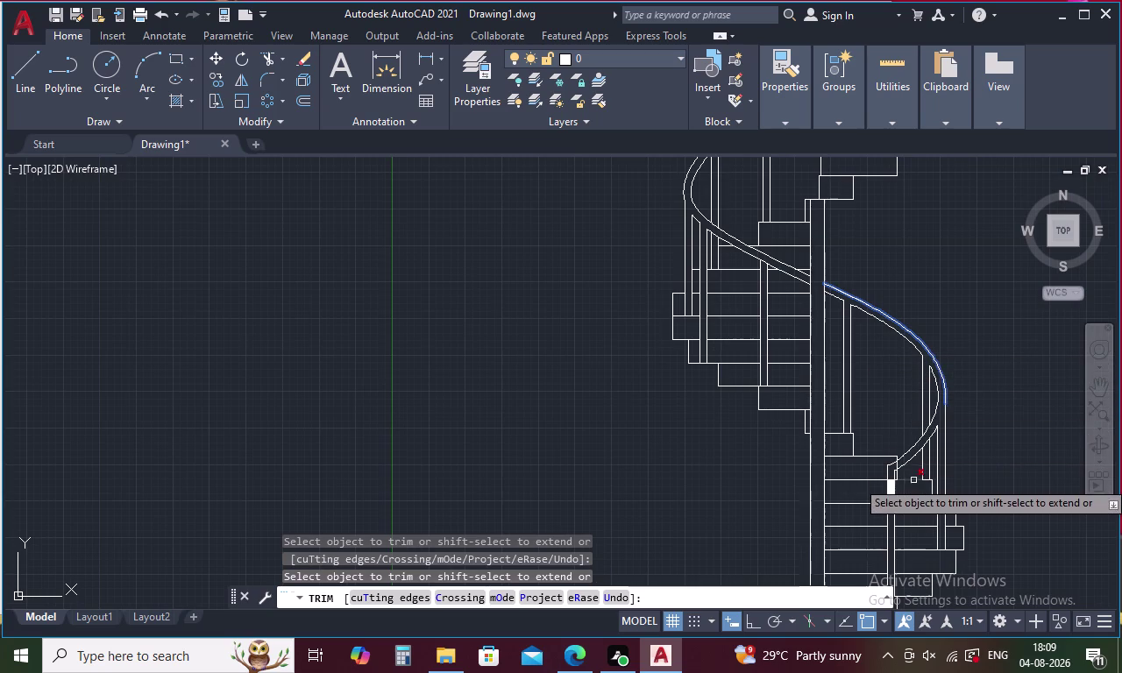
scroll(up, 3)
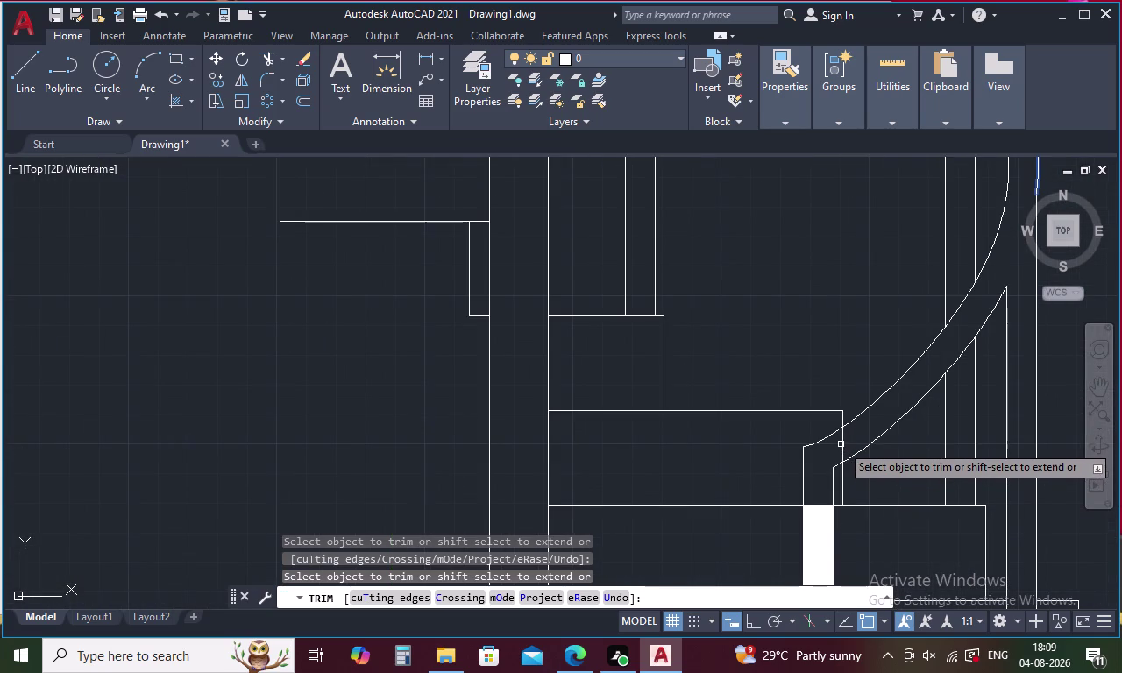
click(841, 444)
scroll(down, 3)
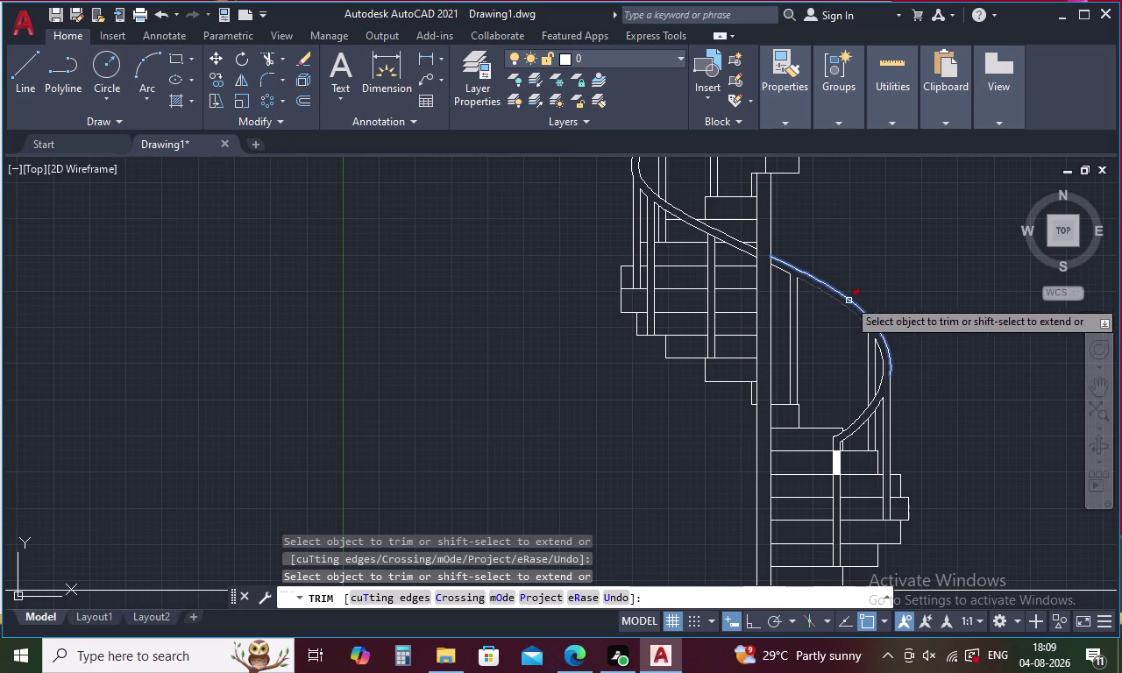
middle_drag(678, 244, 665, 382)
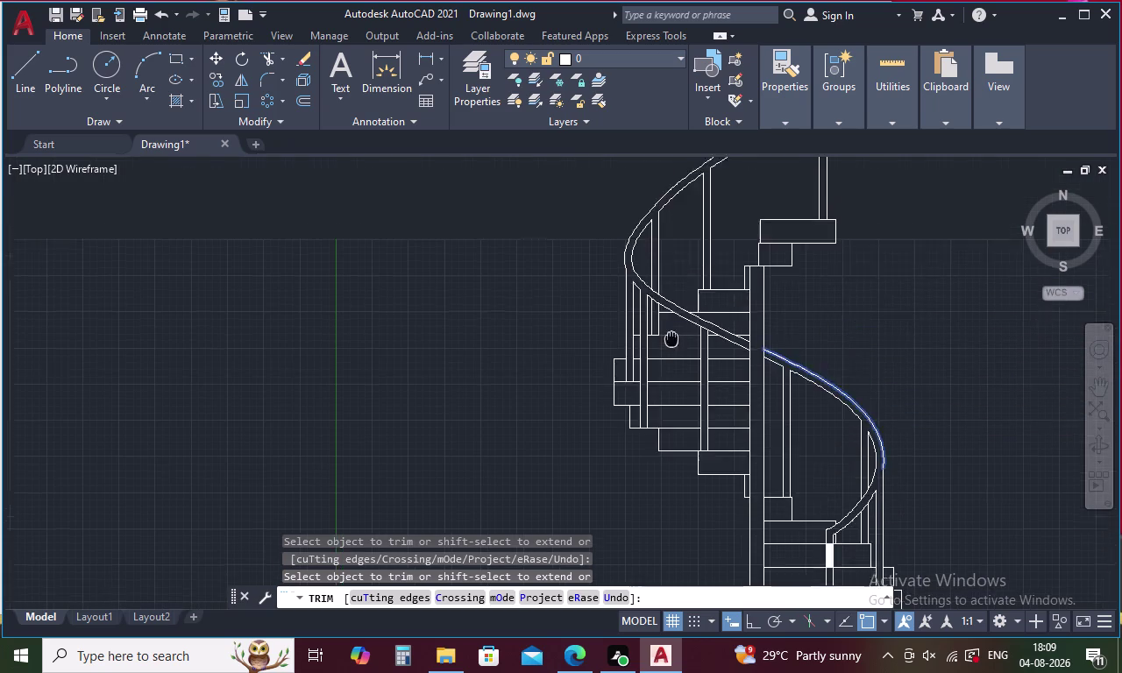
middle_drag(666, 381, 657, 429)
key(Escape)
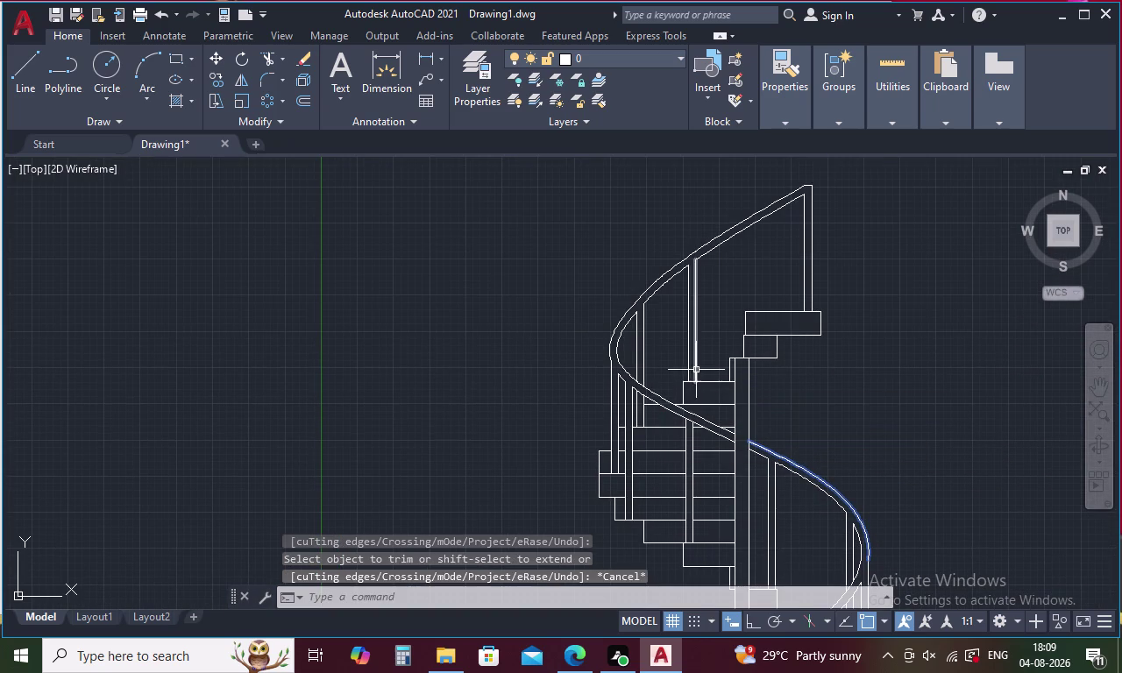
key(h)
key(space)
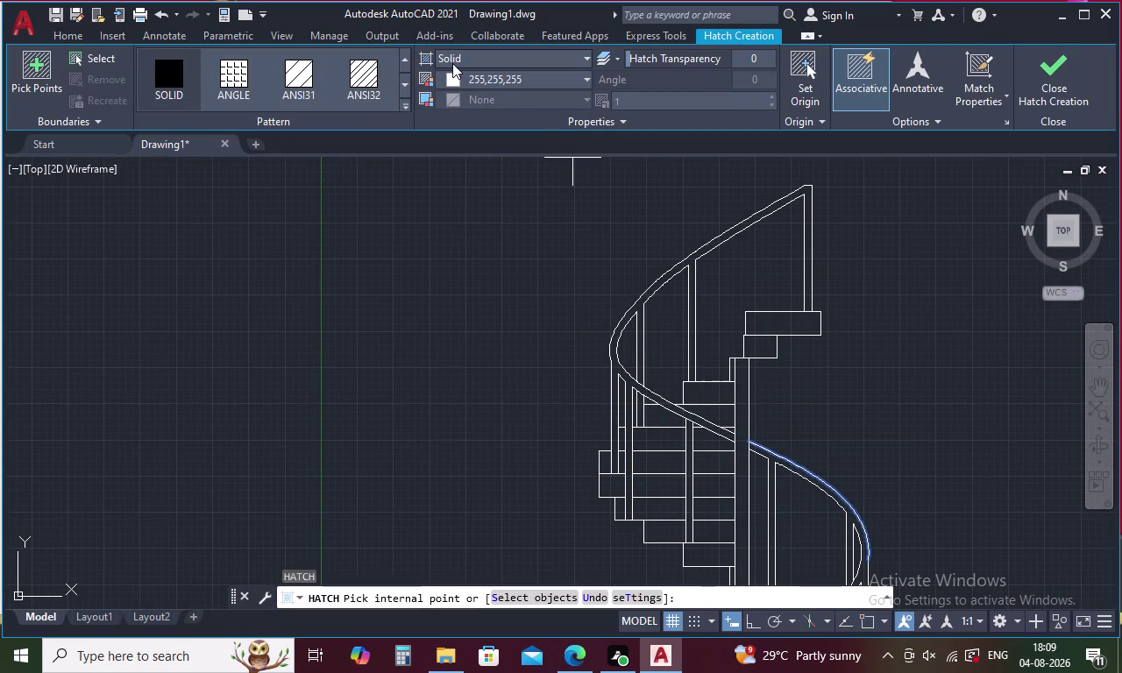
click(450, 66)
click(586, 229)
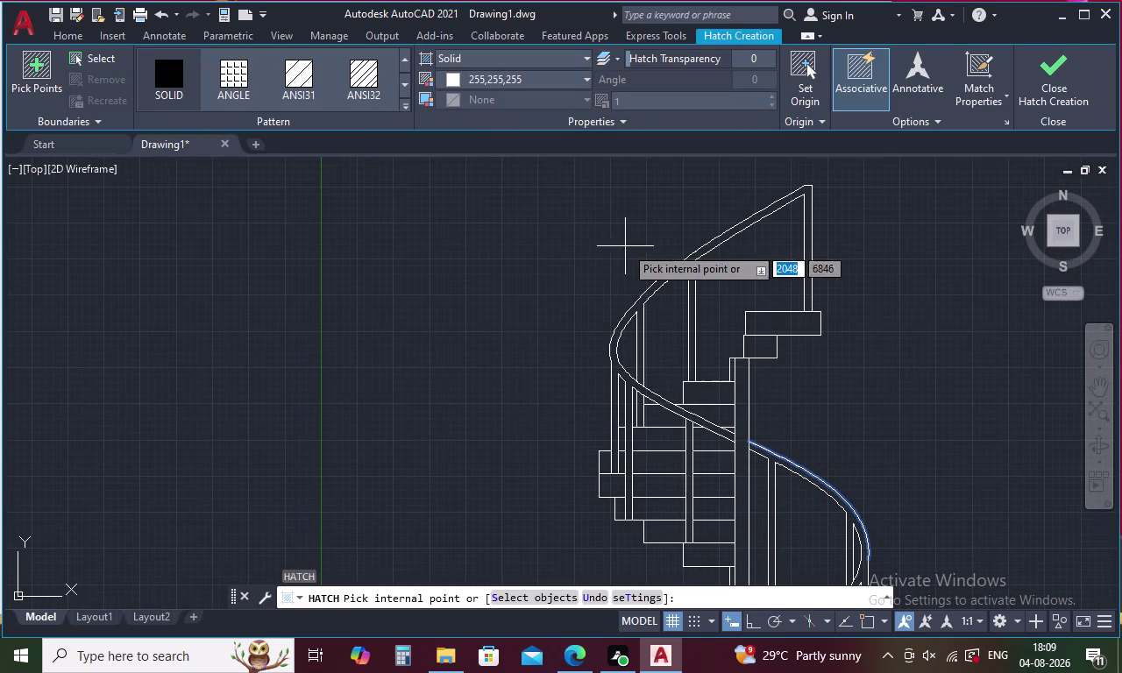
click(660, 282)
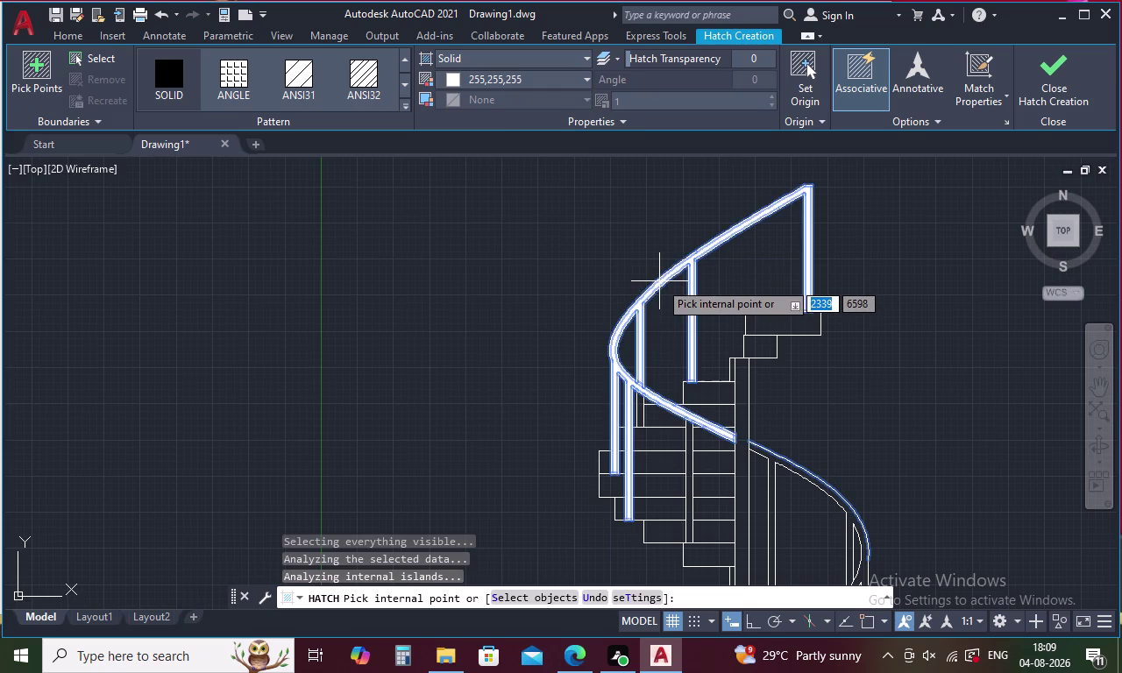
click(796, 470)
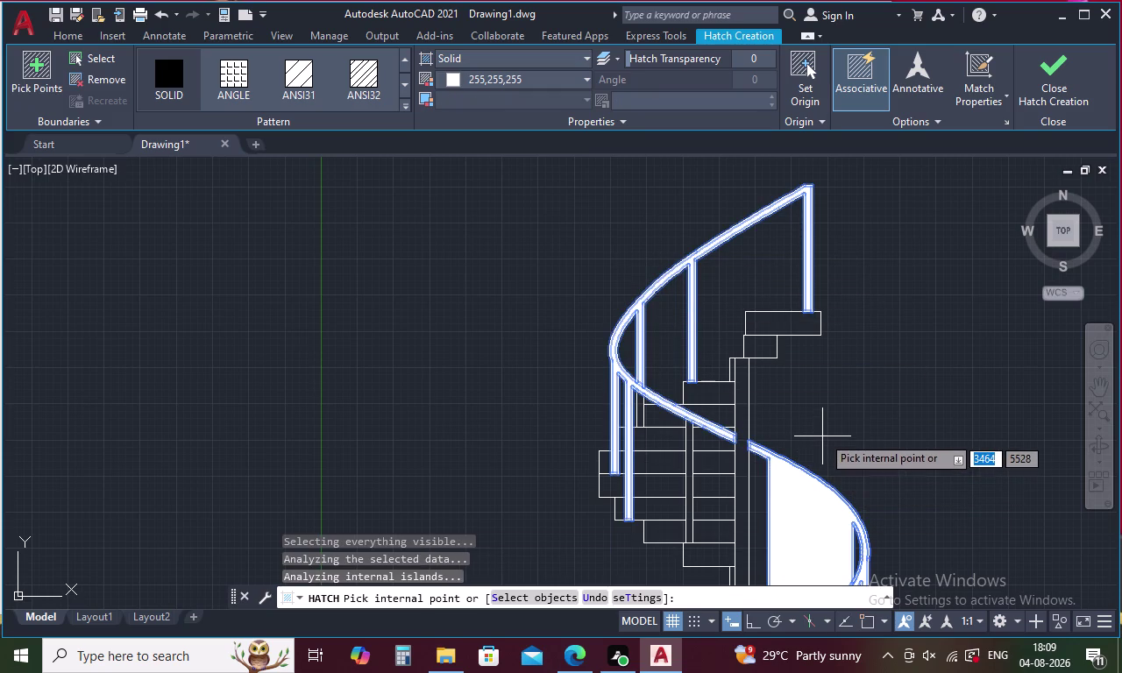
key(ctrl+z)
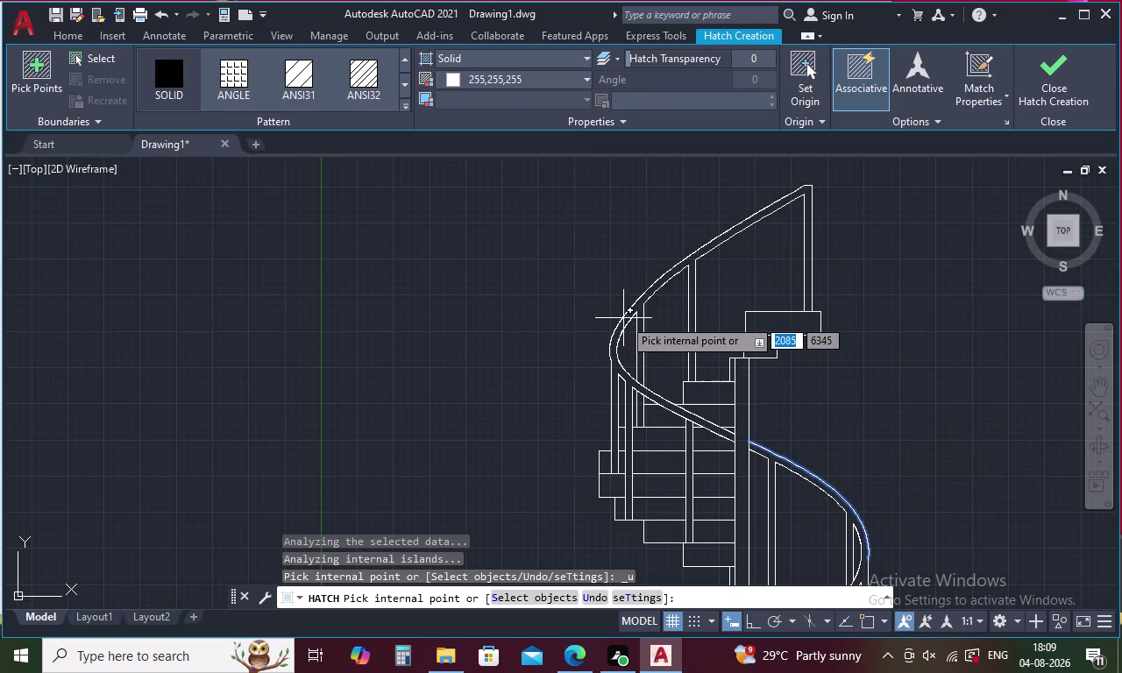
click(625, 320)
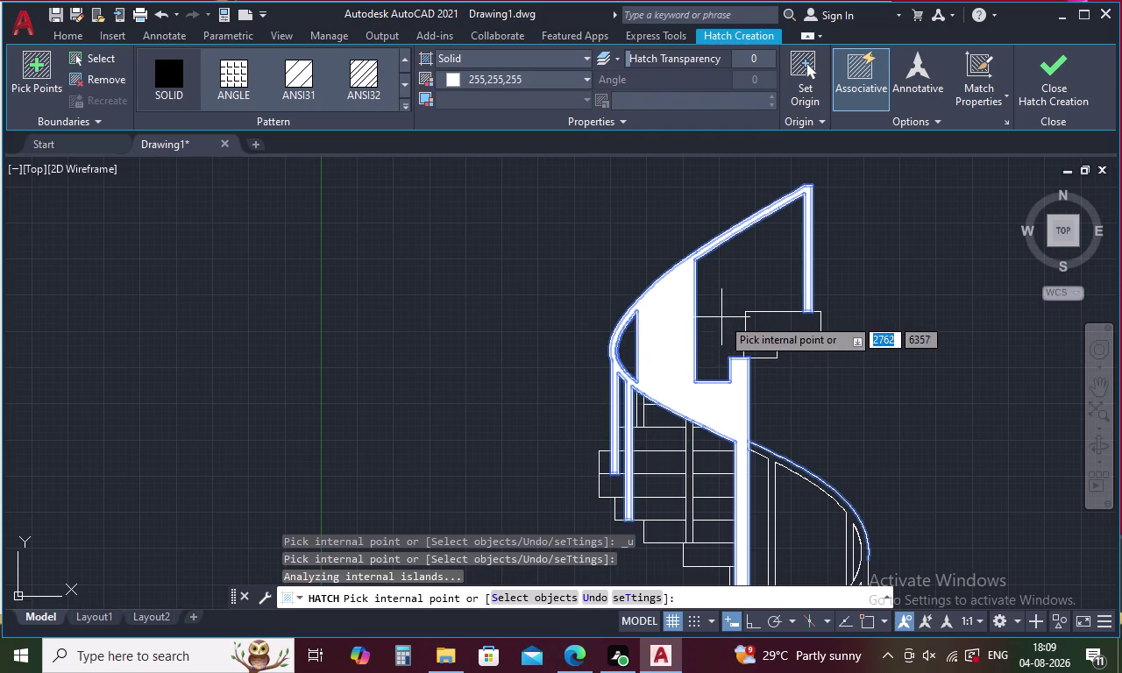
key(Escape)
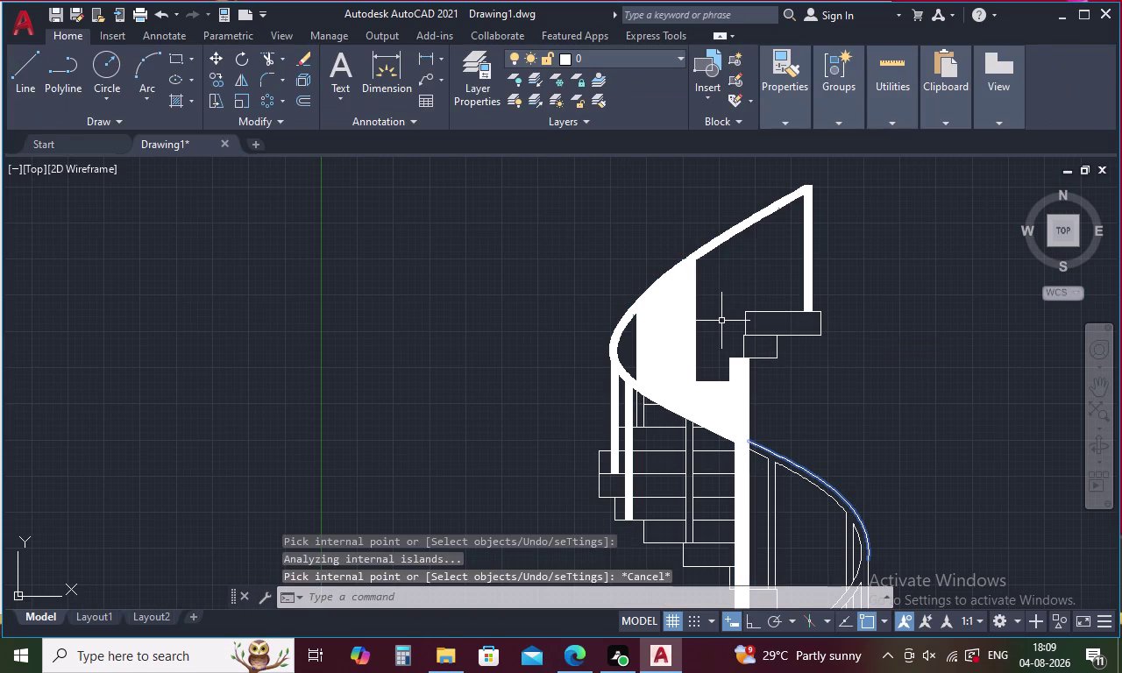
key(ctrl+z)
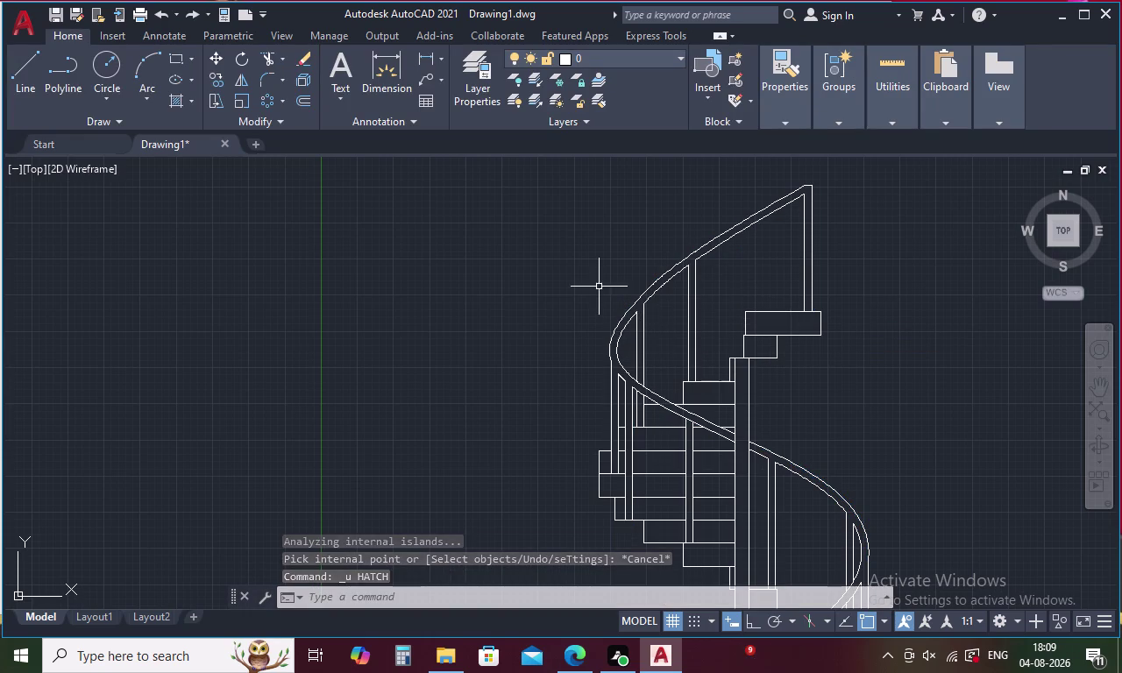
text(H)
key(space)
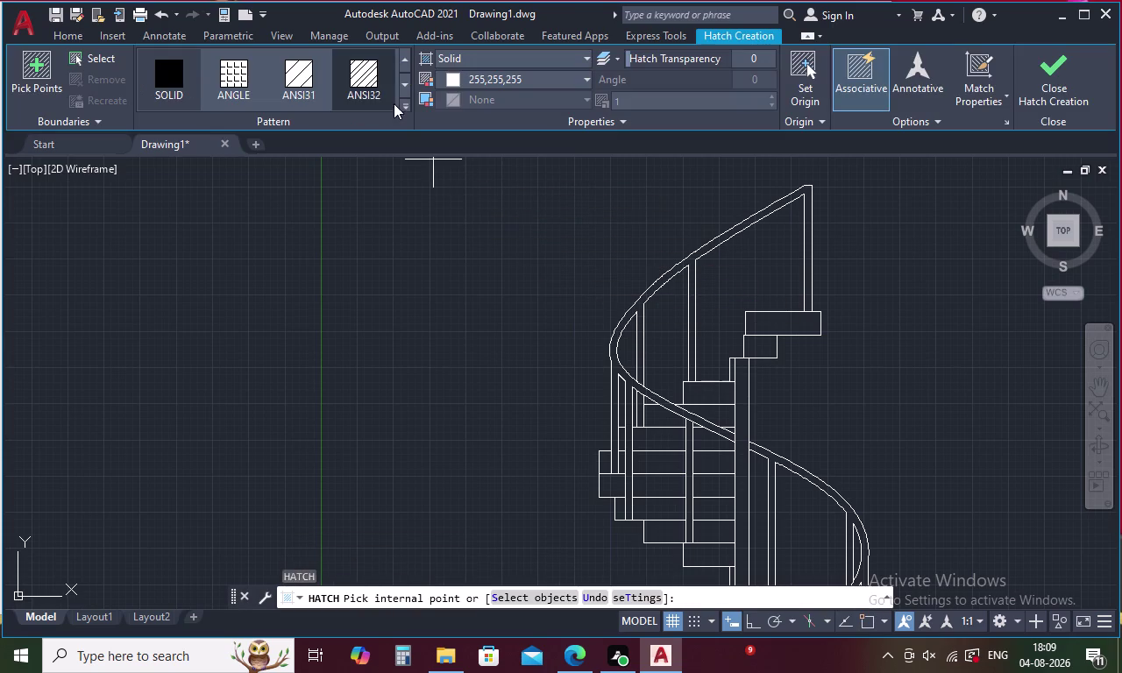
Fill the upper handrail with the solid white hatch.
click(658, 286)
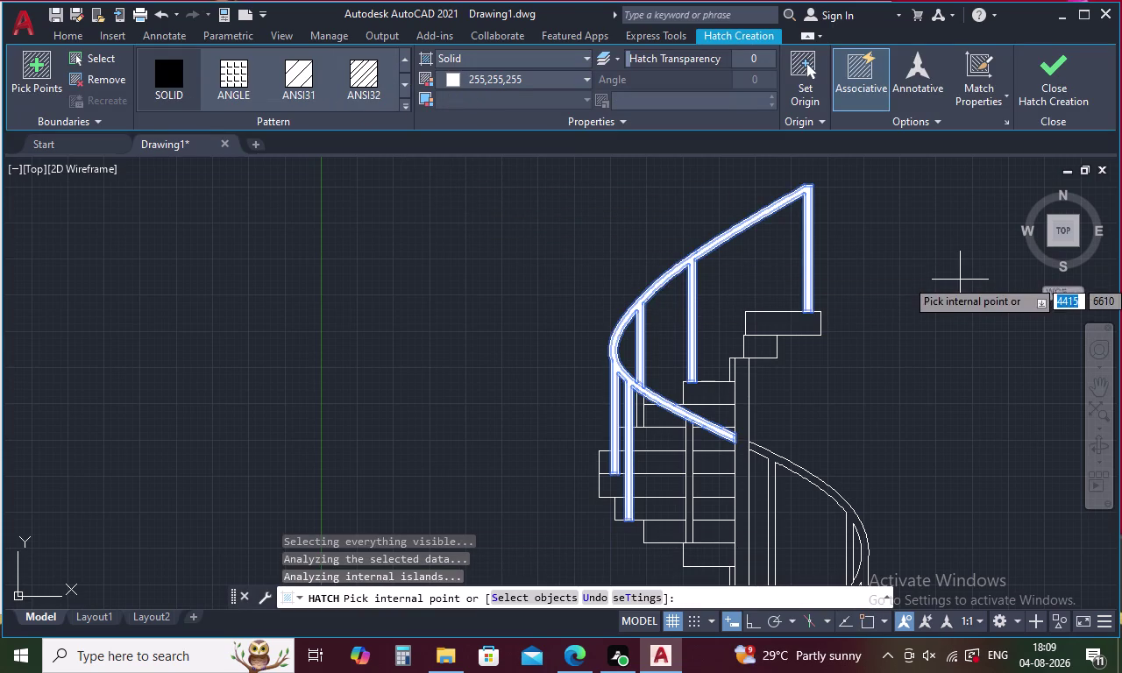
click(1041, 91)
middle_drag(908, 359, 902, 358)
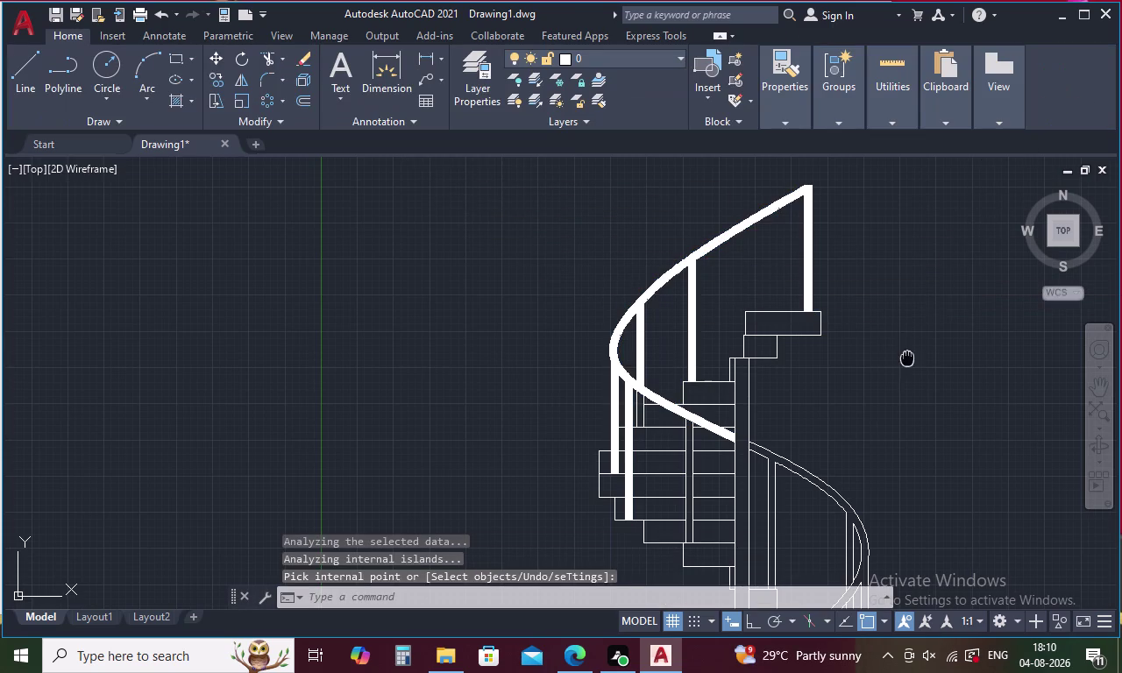
middle_drag(901, 359, 728, 146)
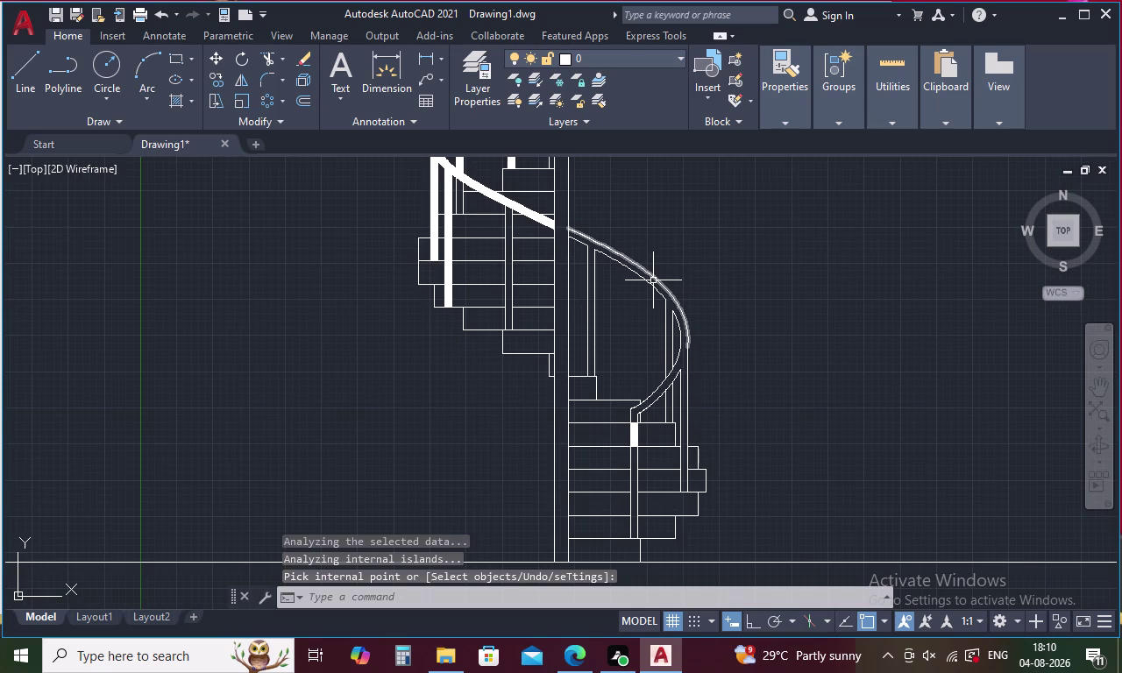
Hatch the lower handrail and lower baluster solid white, undoing a mistaken pick.
text(H)
key(space)
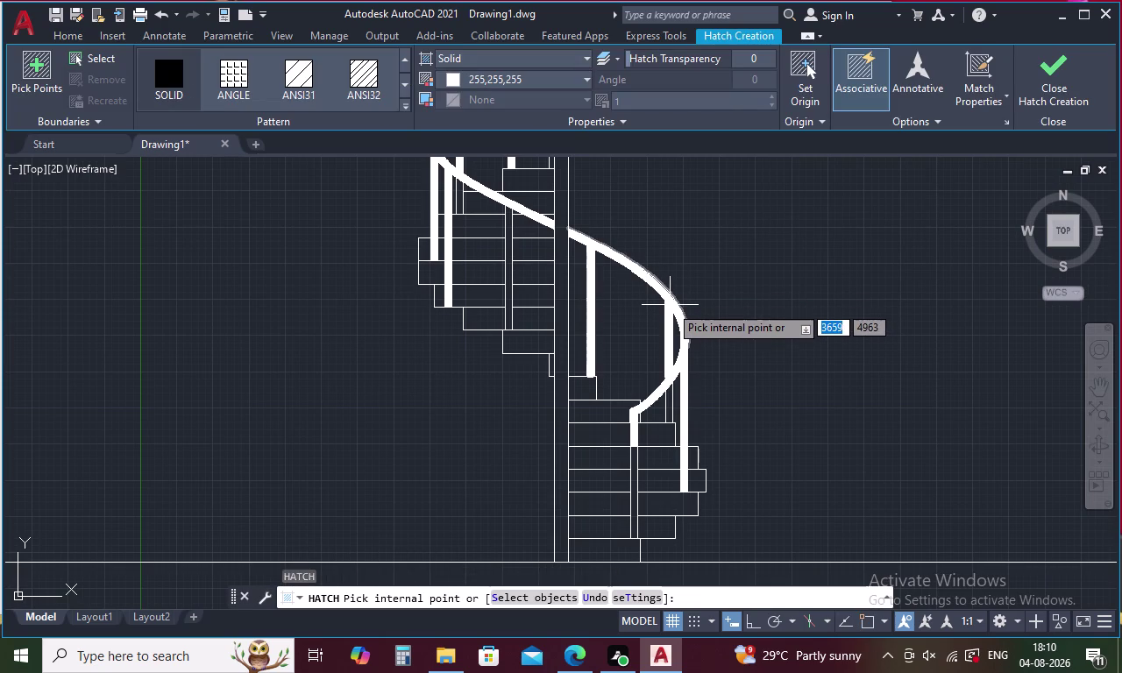
click(670, 305)
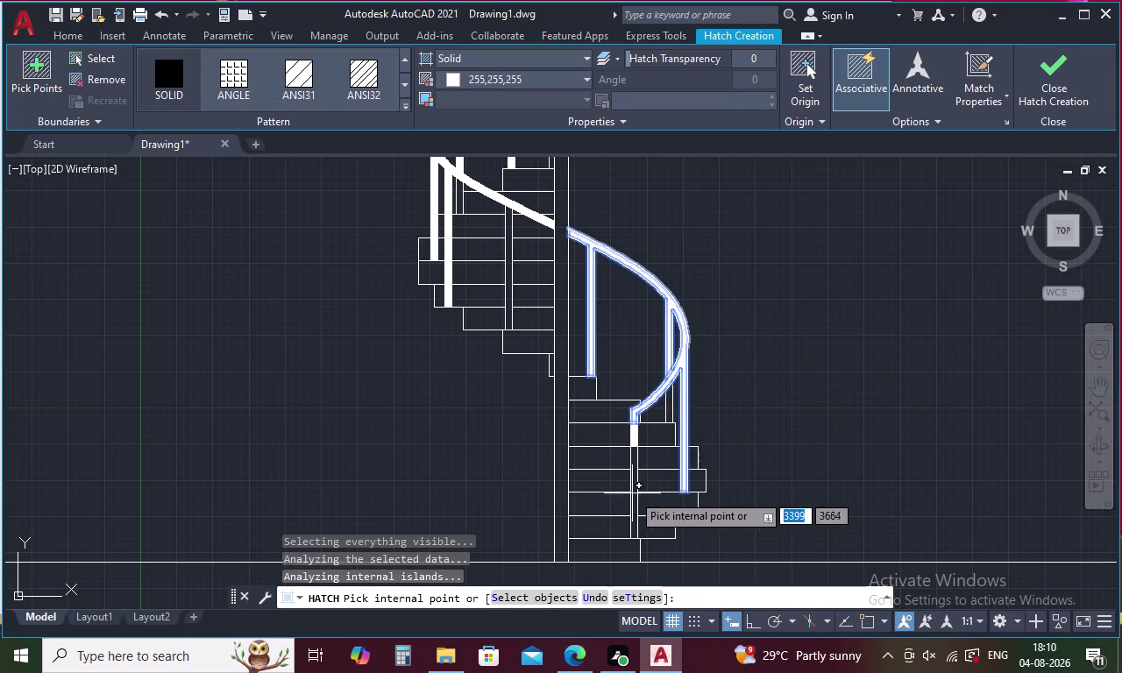
click(638, 484)
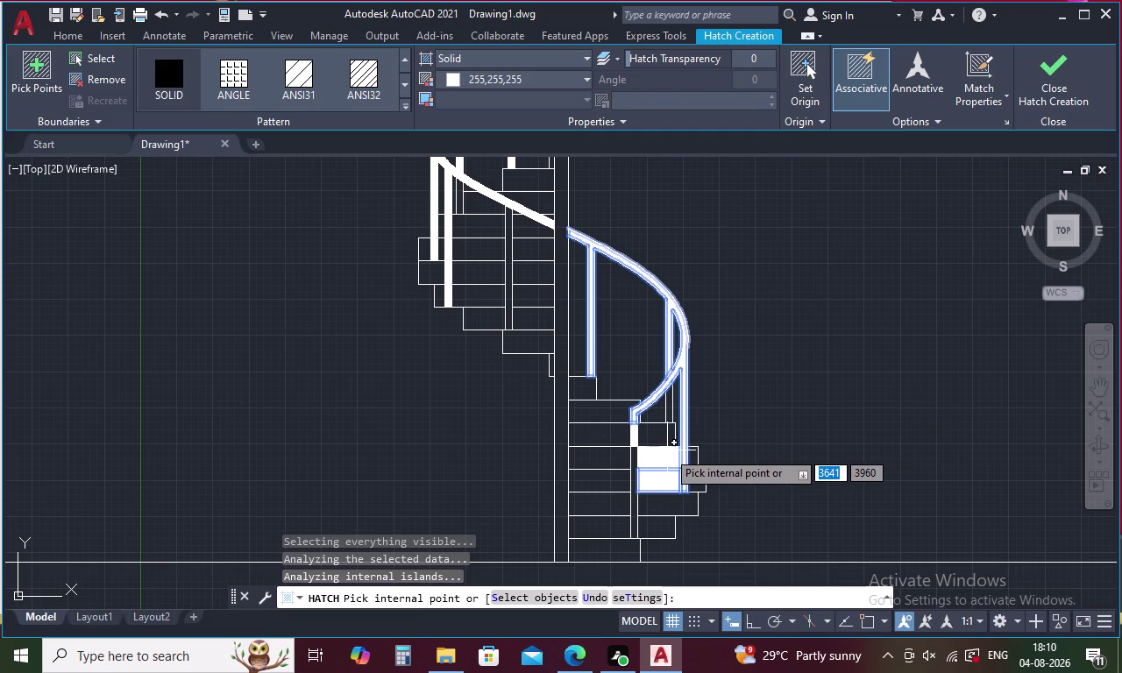
key(ctrl+z)
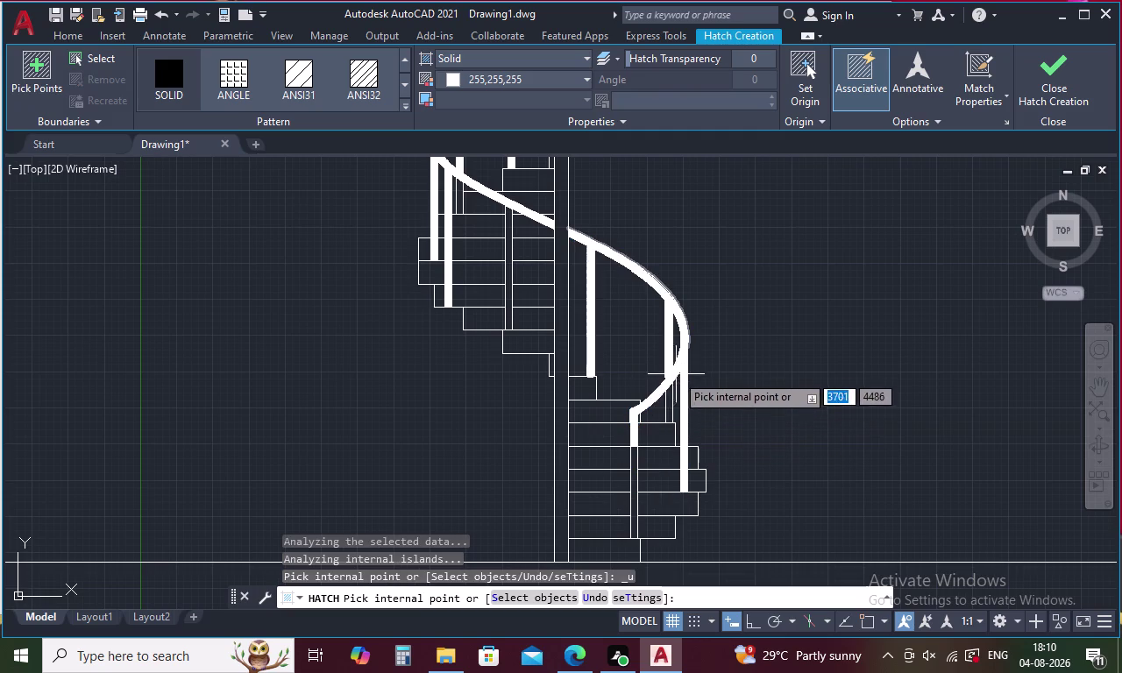
click(683, 367)
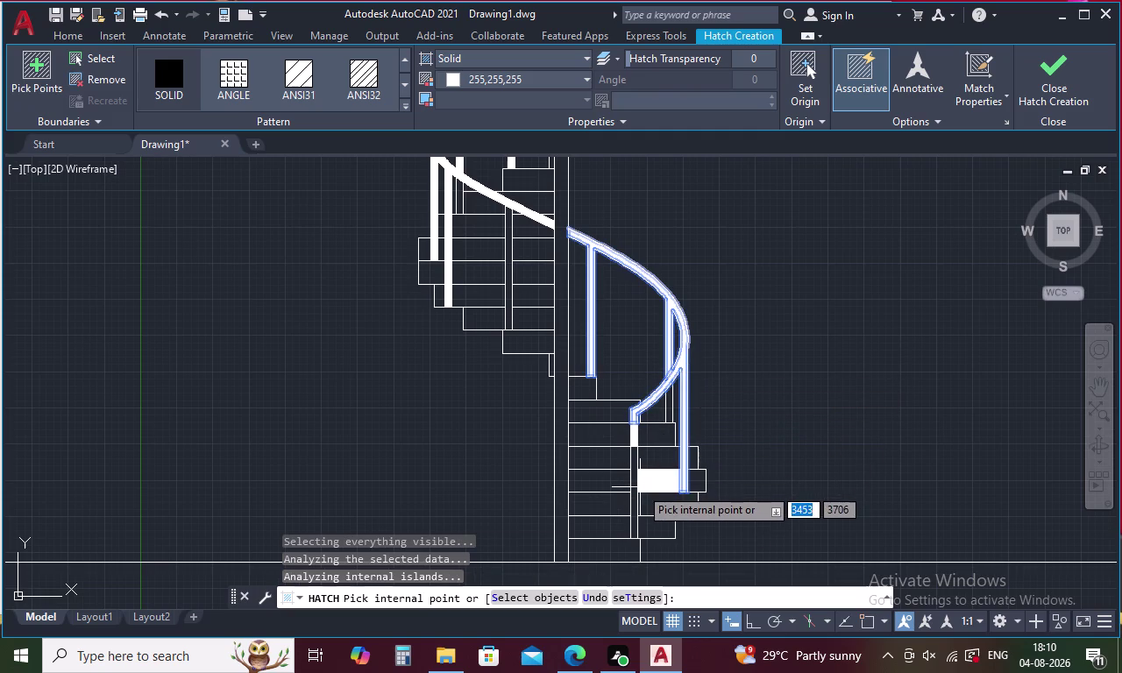
click(634, 491)
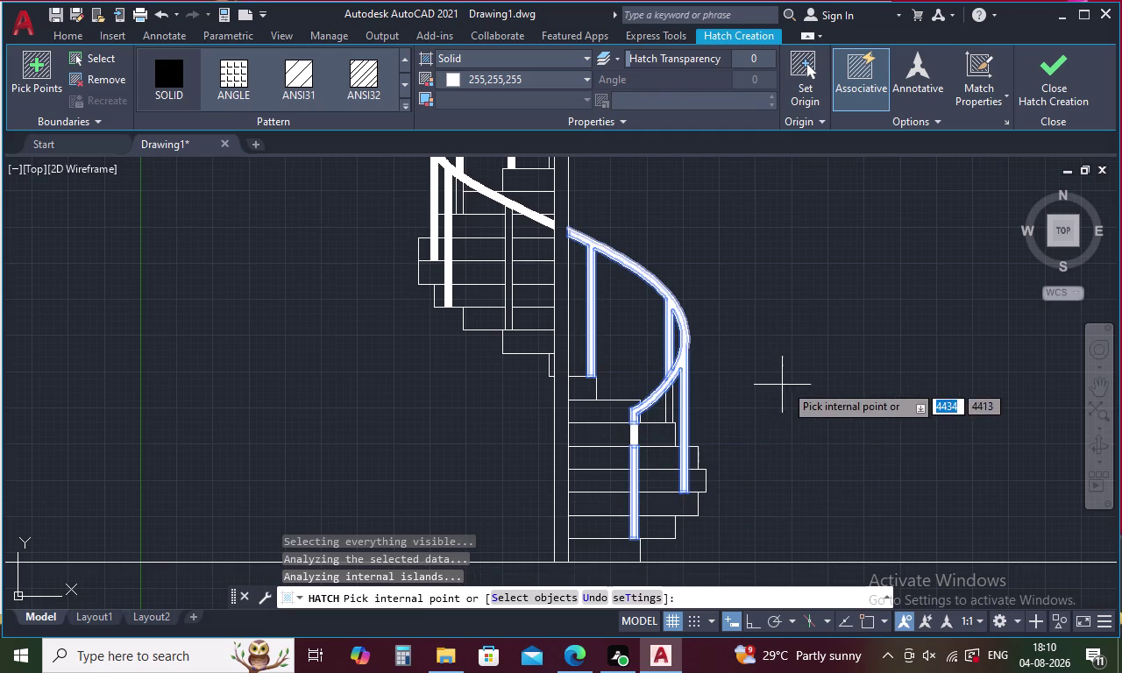
click(1044, 70)
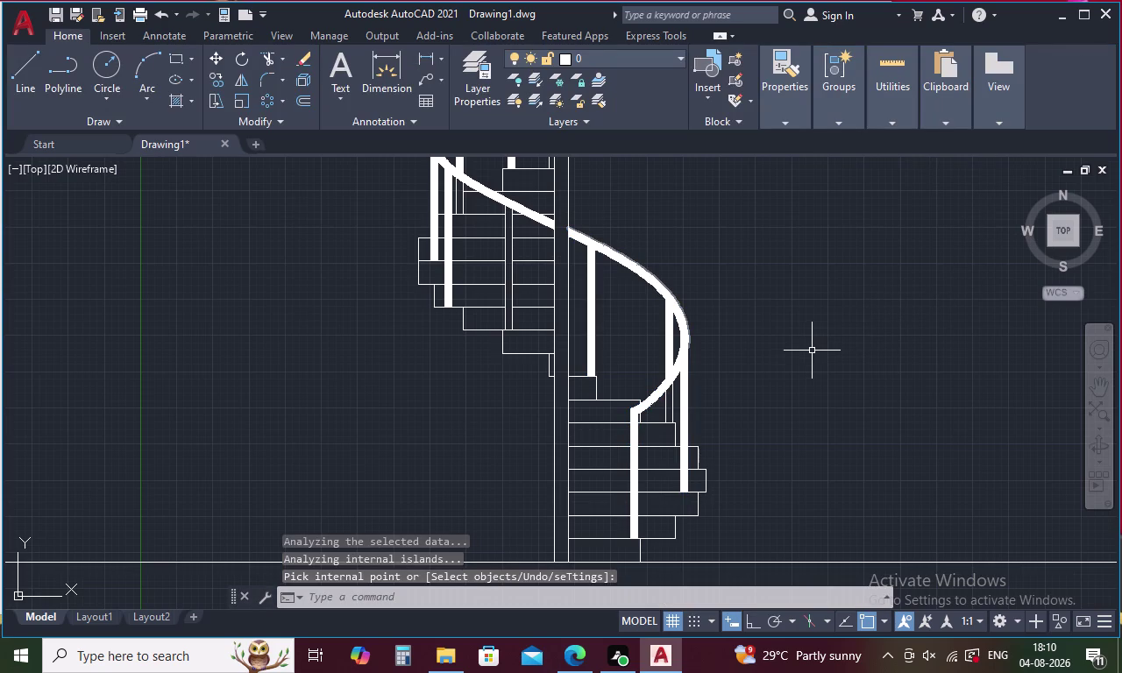
Hatch the short baluster solid white.
text(H)
key(space)
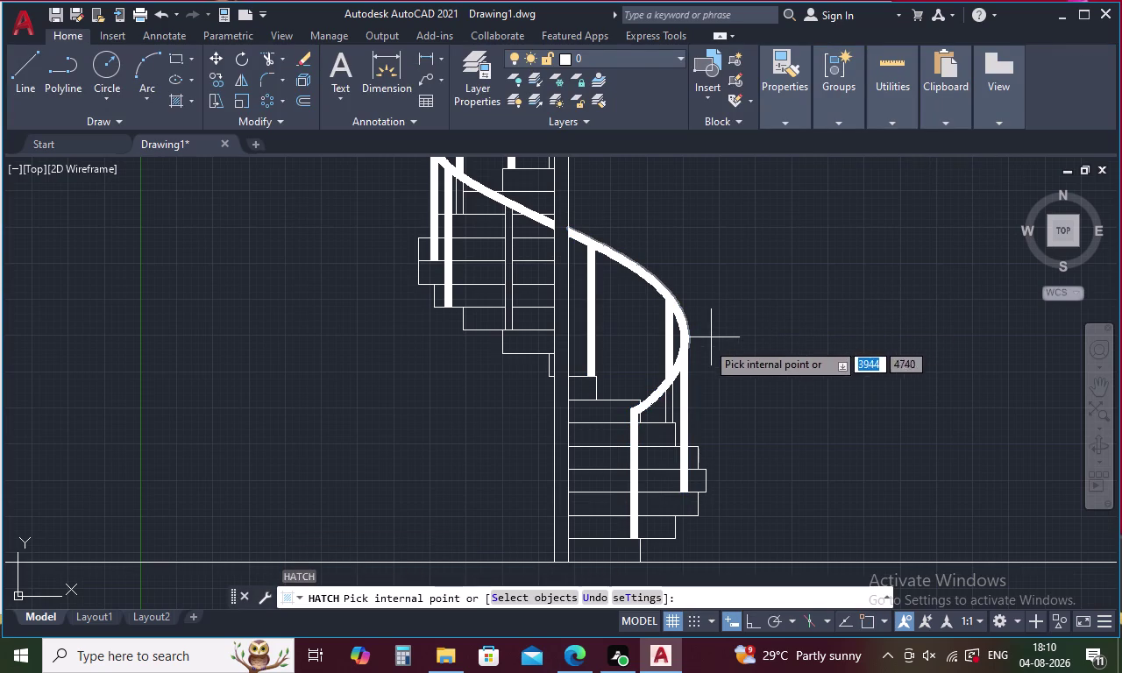
click(668, 404)
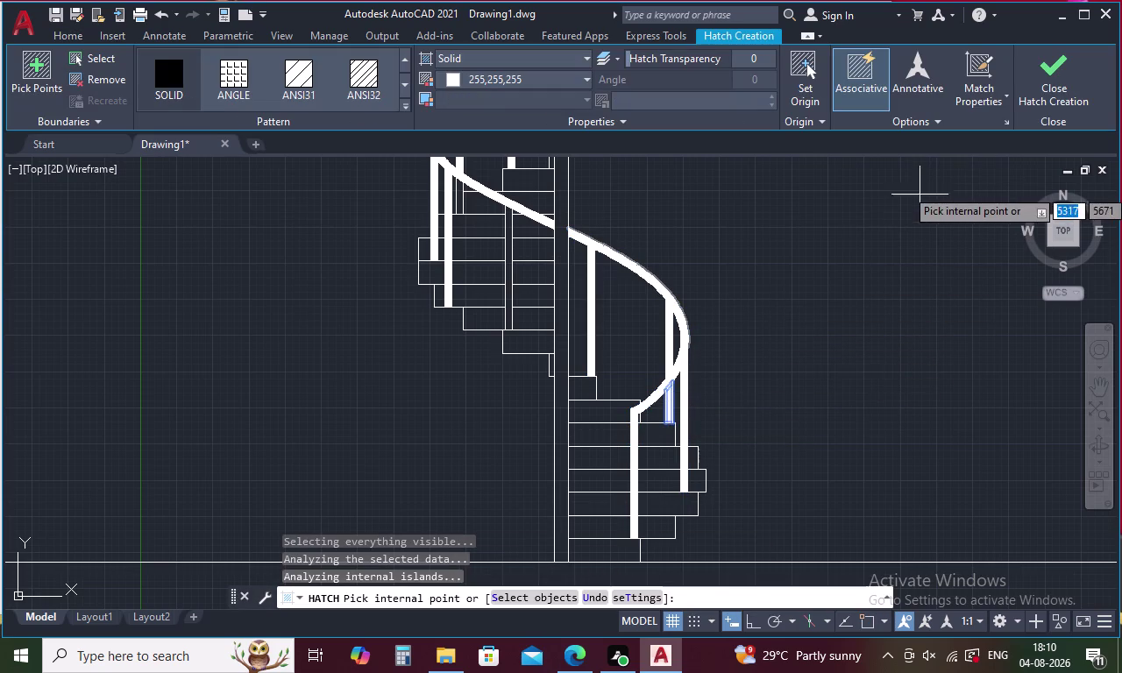
click(1048, 93)
Draw an ortho horizontal line from the top of the railing.
scroll(down, 3)
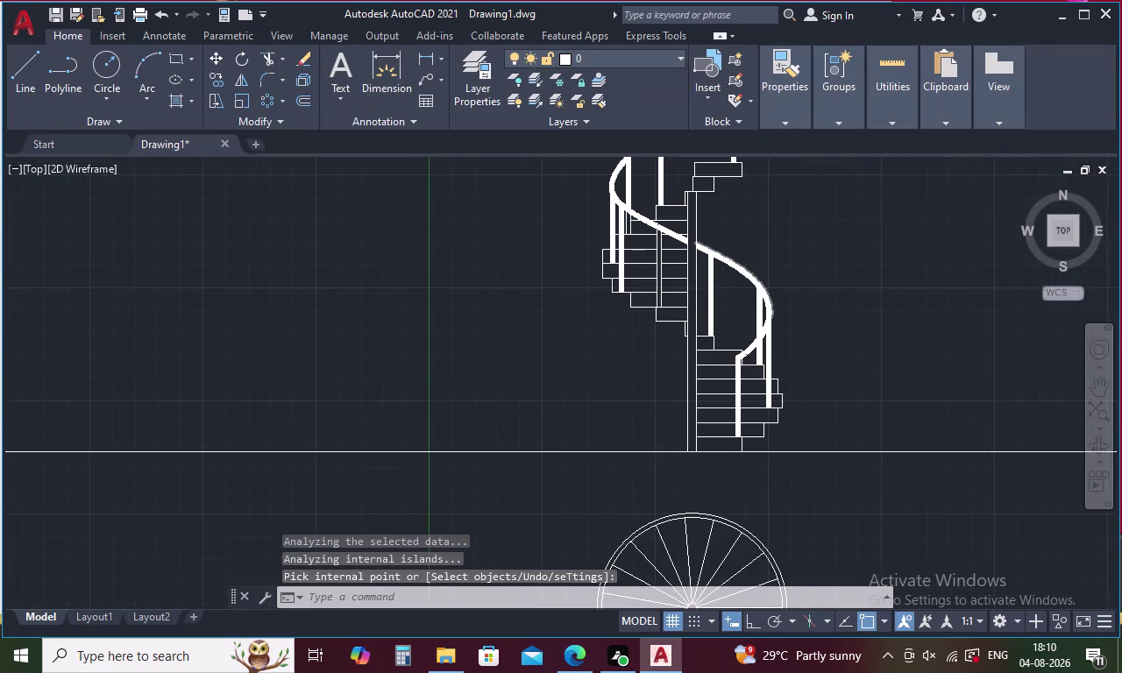
scroll(down, 3)
middle_drag(895, 280, 833, 372)
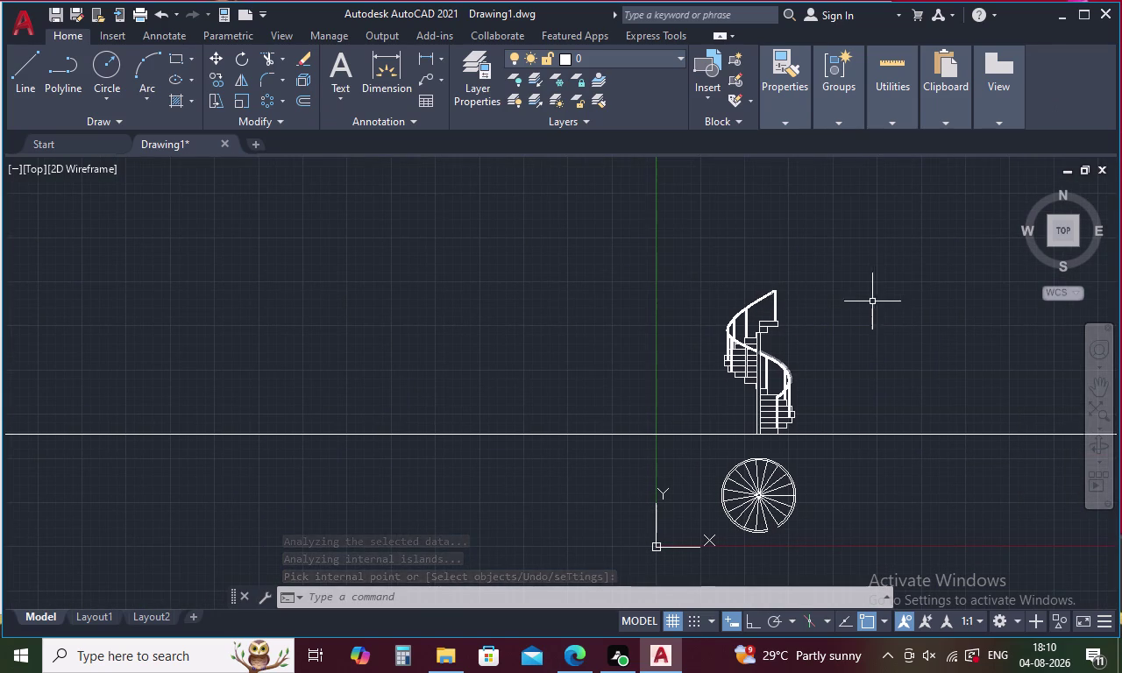
text(L)
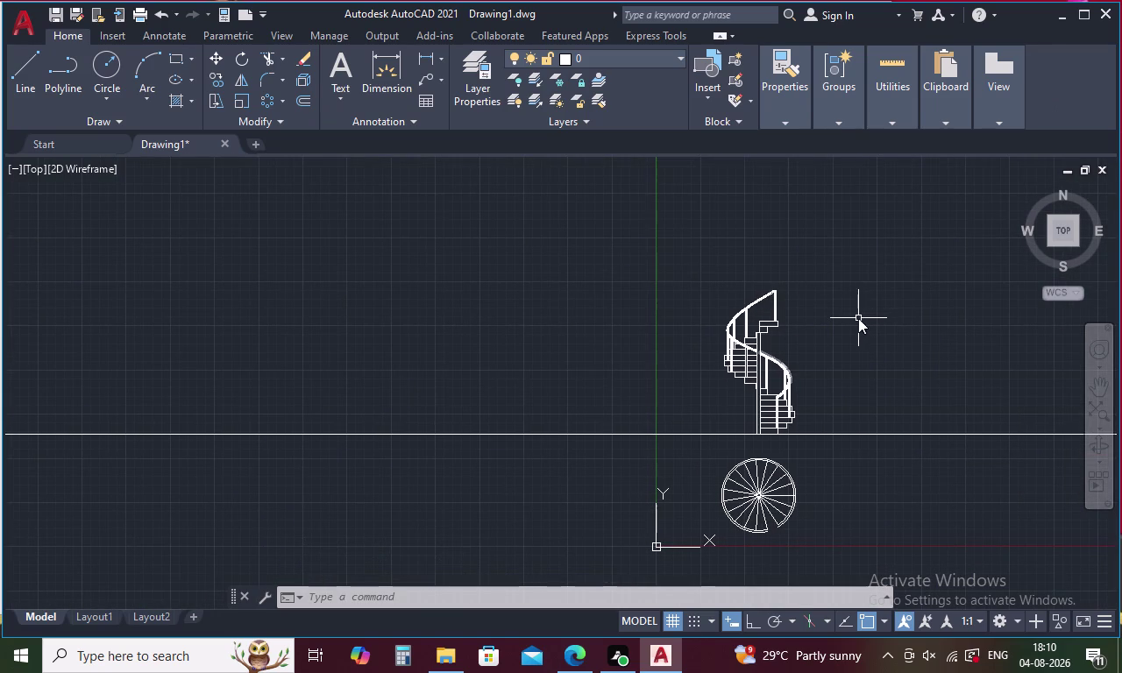
key(space)
scroll(up, 3)
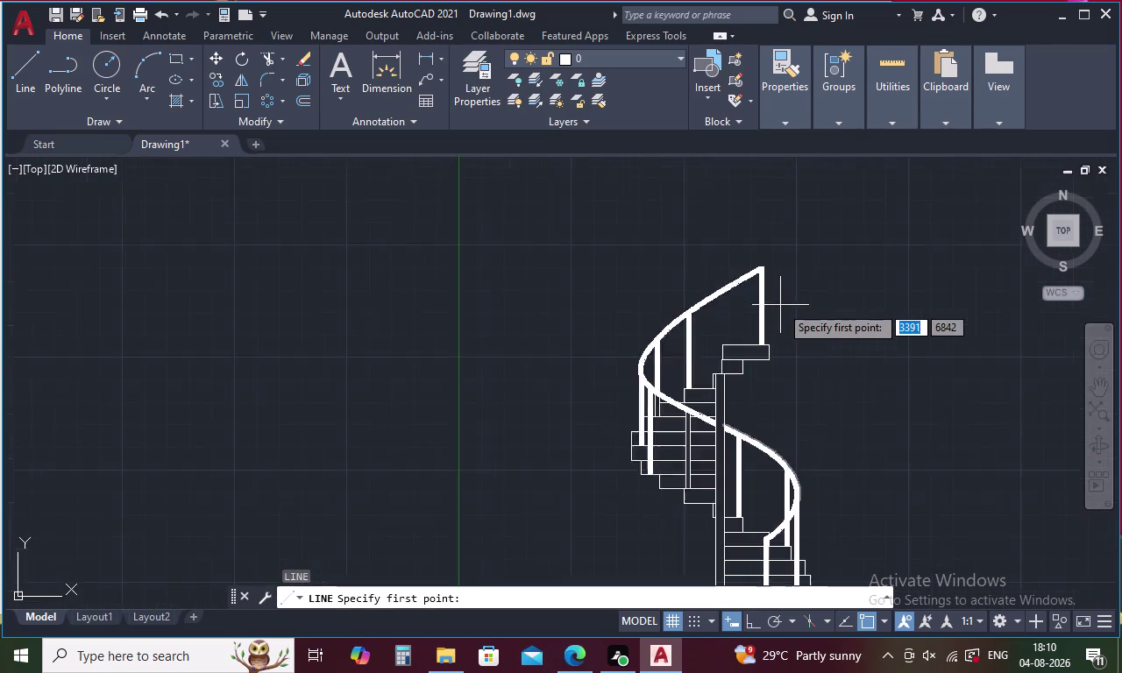
scroll(up, 3)
click(761, 370)
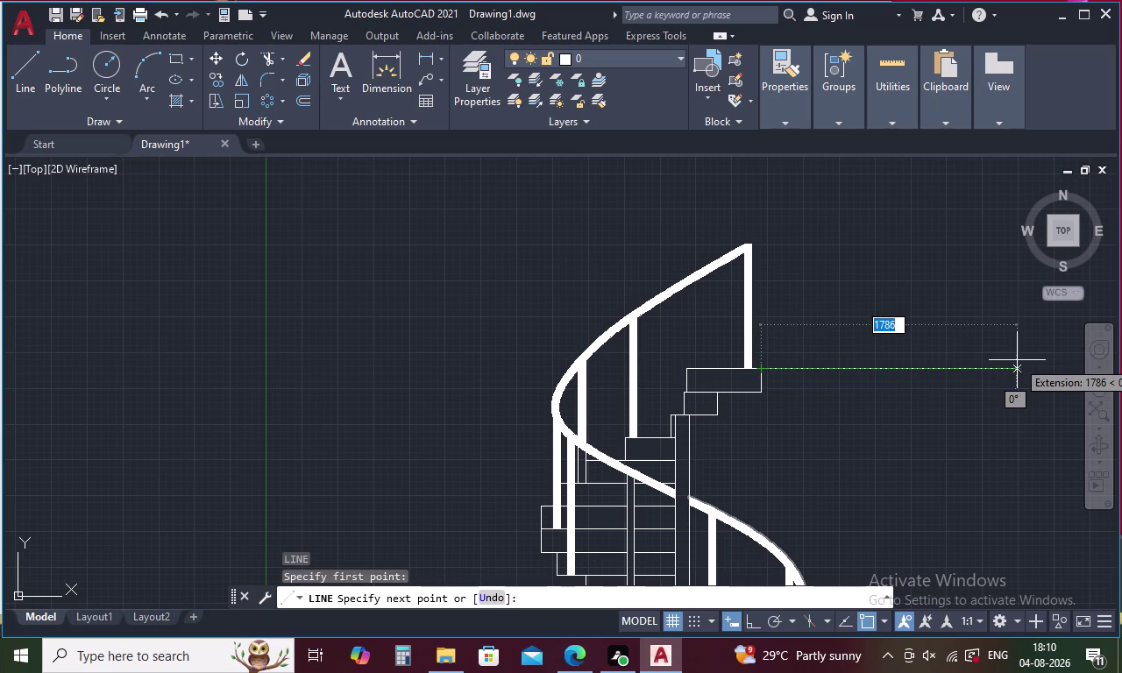
key(F8)
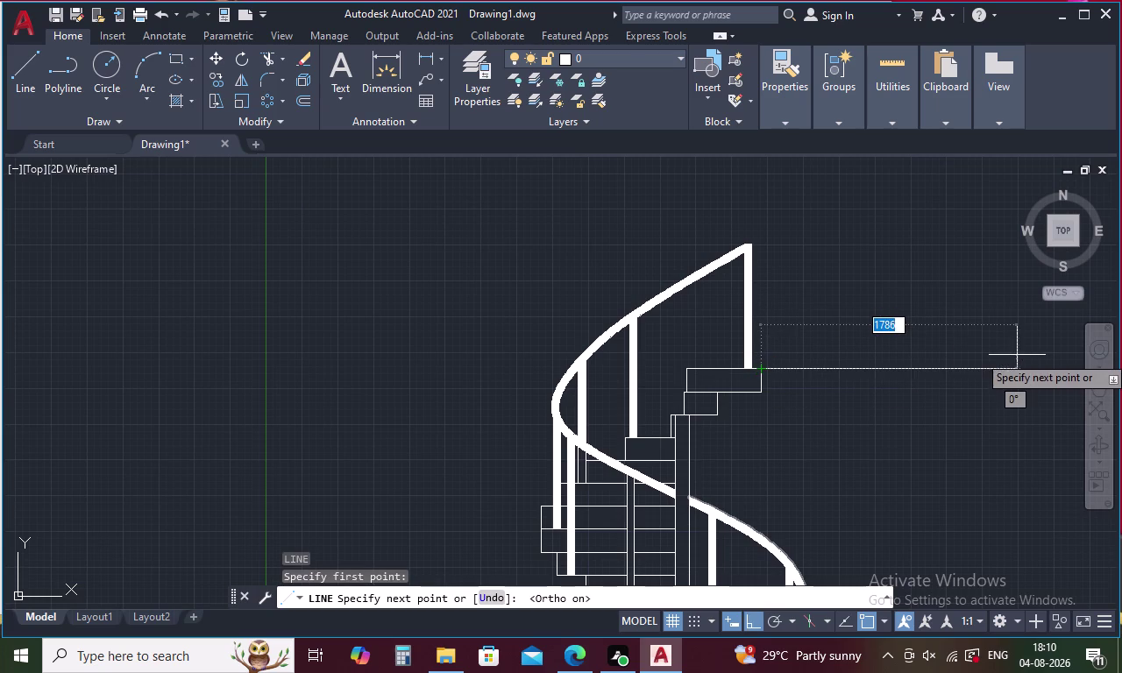
click(1017, 355)
scroll(down, 3)
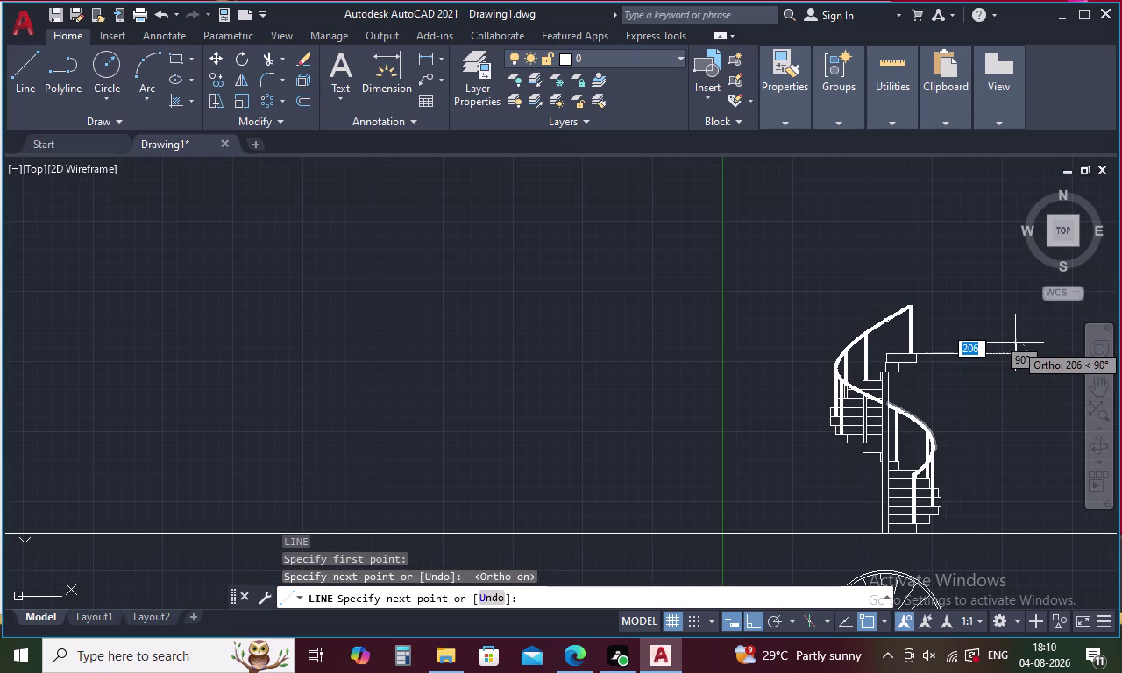
key(Escape)
scroll(down, 3)
middle_drag(998, 387, 856, 322)
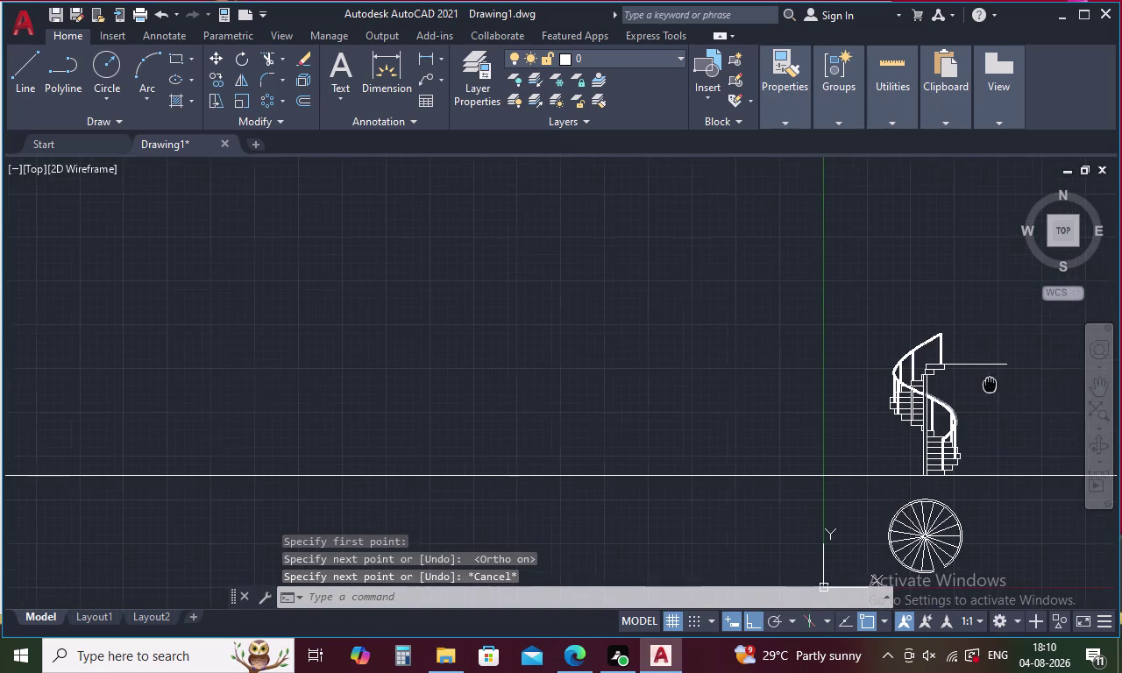
middle_drag(856, 321, 758, 273)
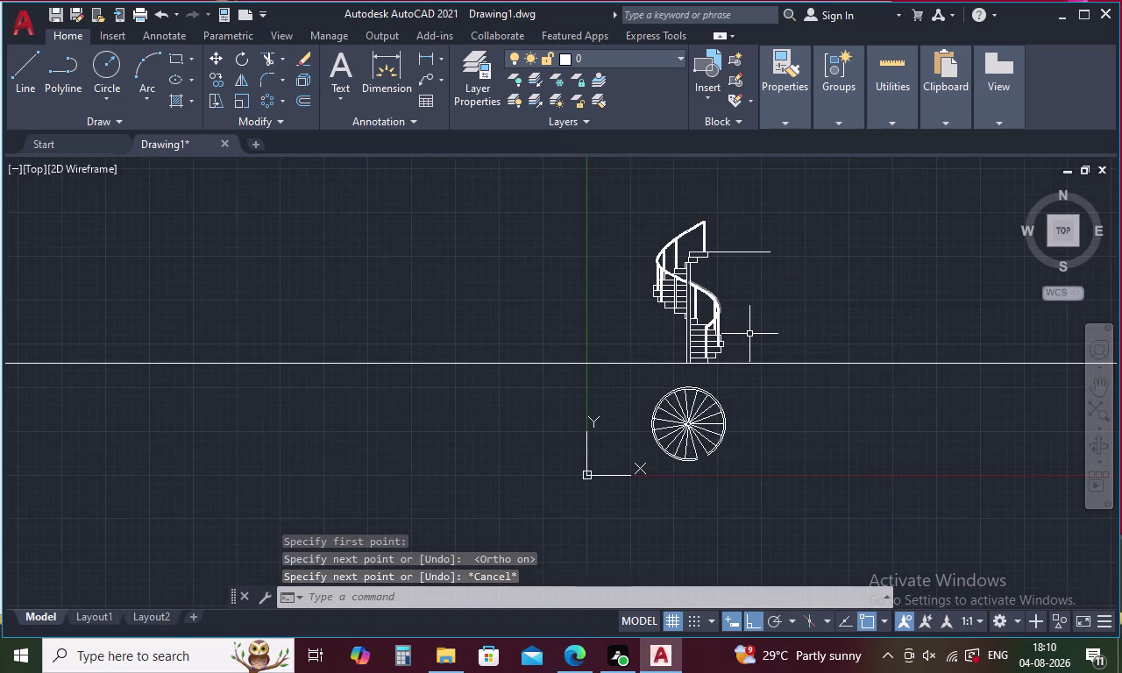
Draw a short line up from the ground line left of the staircase.
key(l)
key(space)
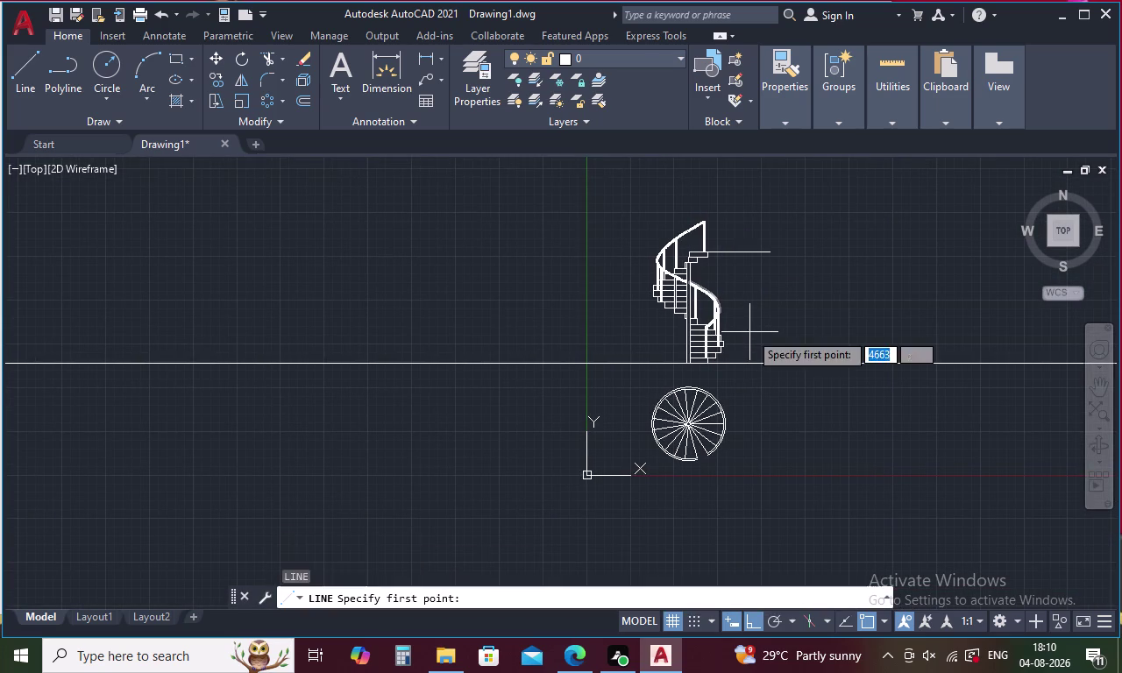
drag(857, 336, 868, 388)
click(868, 387)
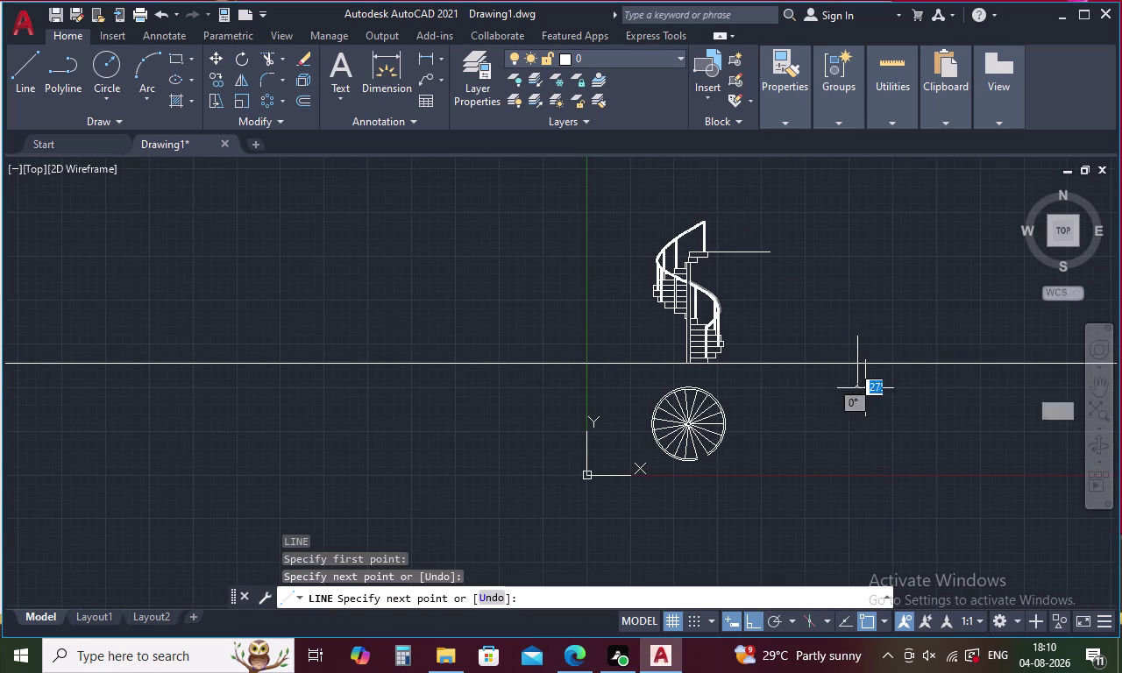
click(607, 363)
click(603, 335)
click(603, 318)
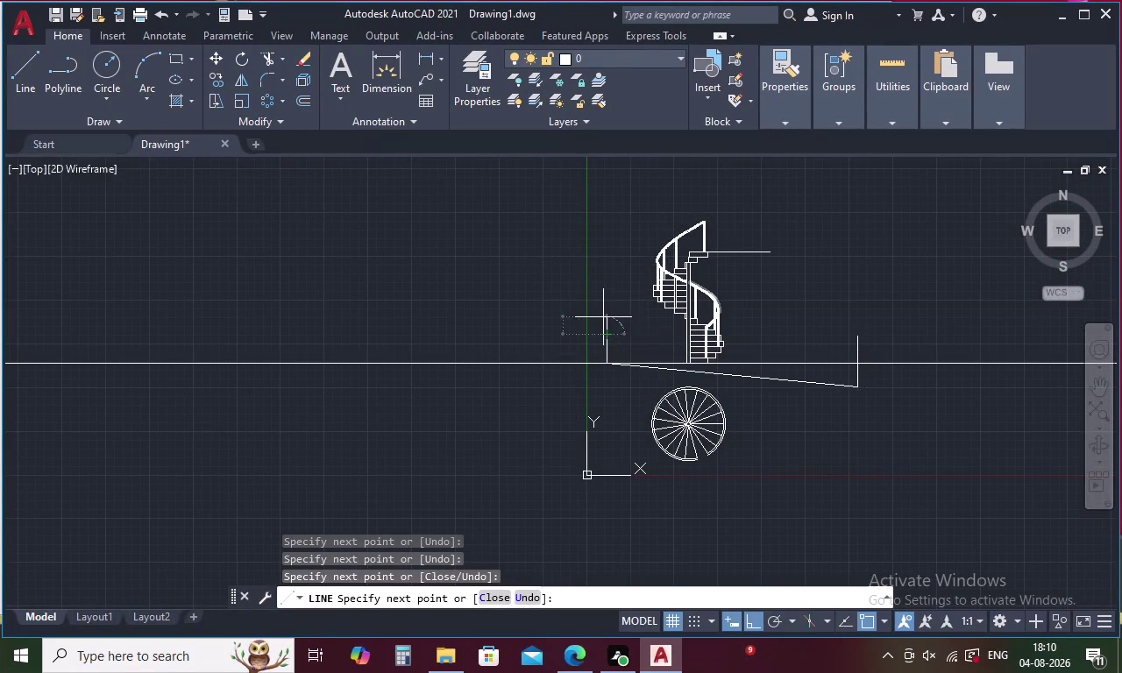
key(Escape)
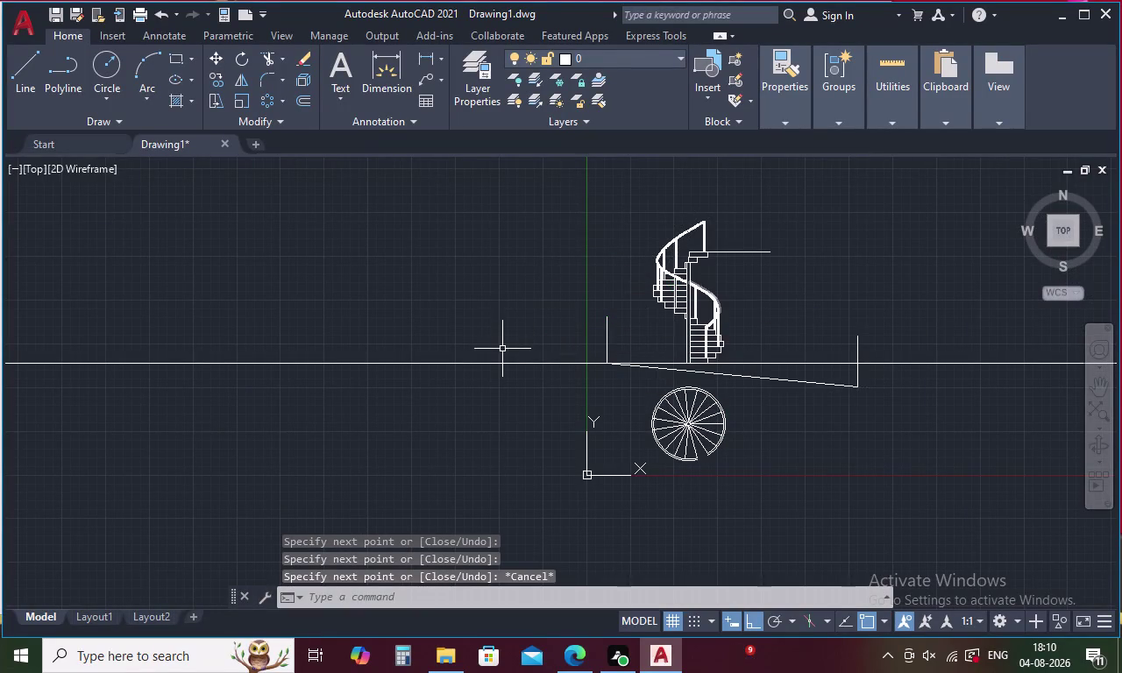
Trim the ground line ends beyond the left and right vertical lines.
key(t)
key(r)
key(space)
drag(505, 347, 504, 377)
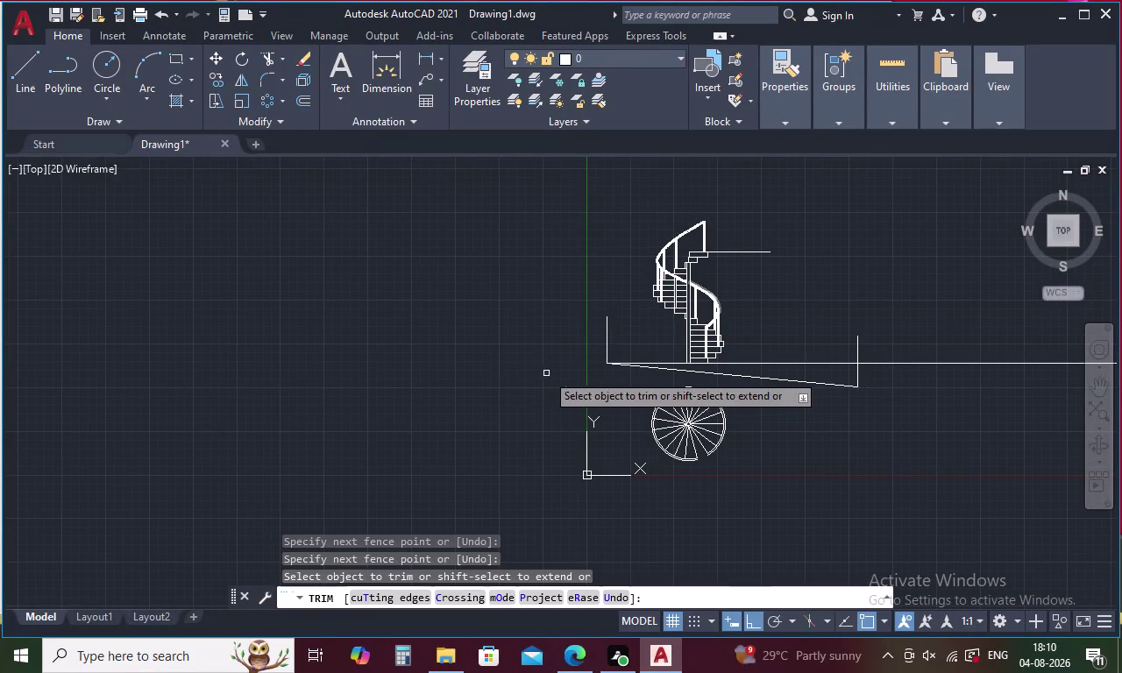
drag(910, 337, 911, 381)
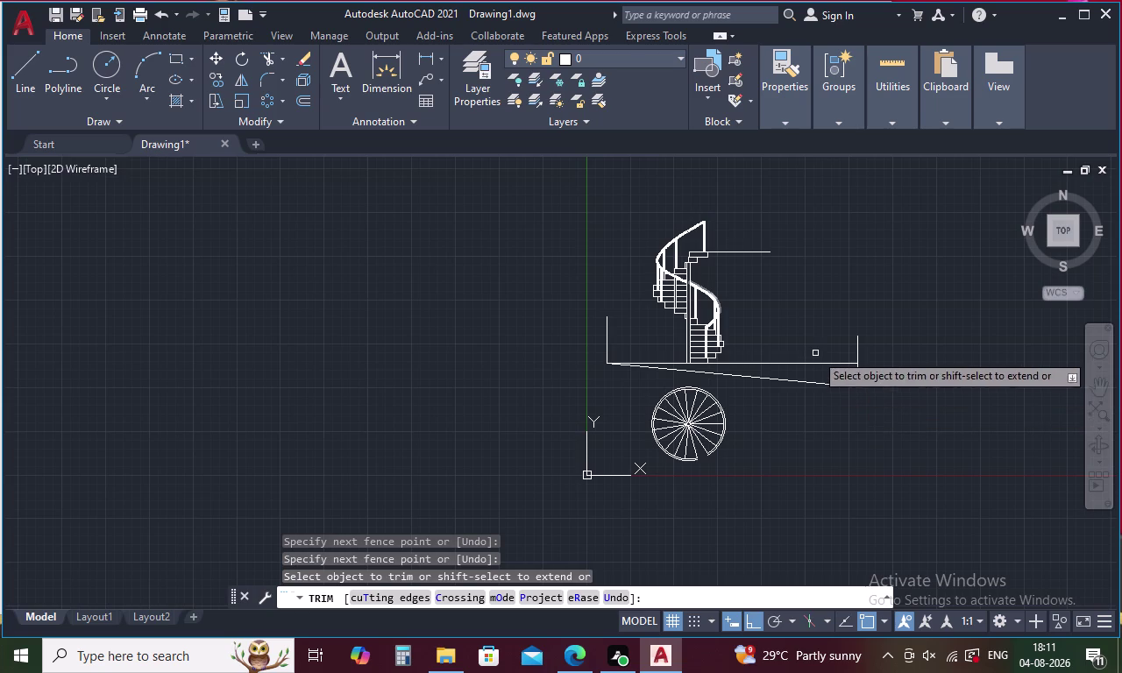
key(Escape)
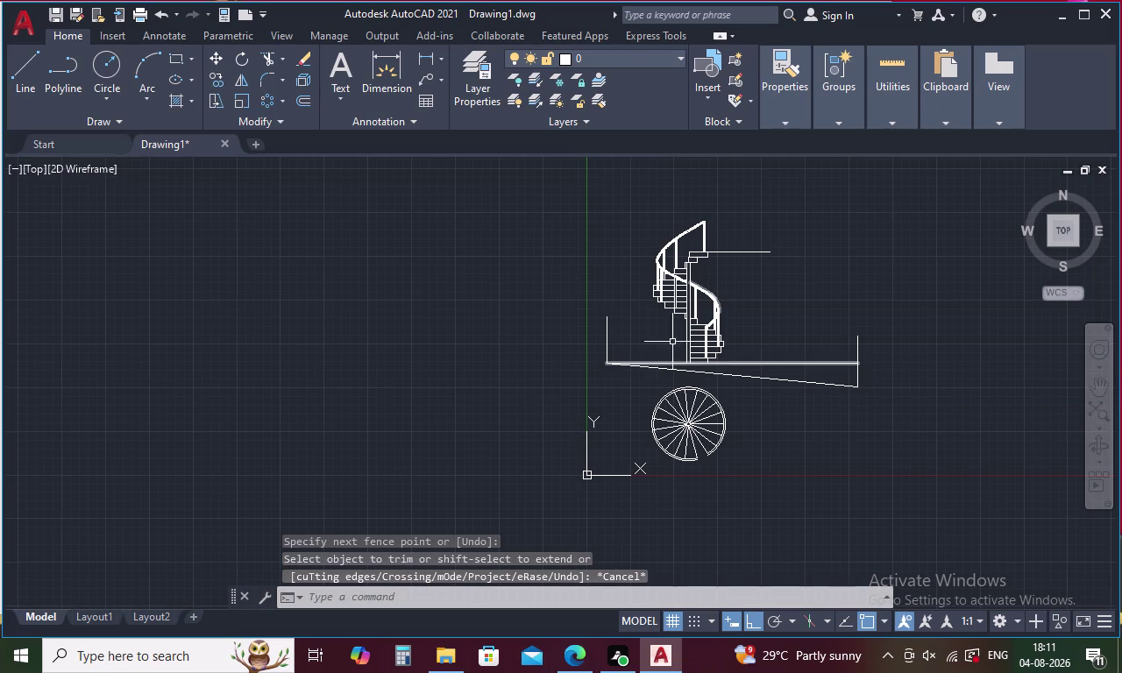
Erase the left vertical, sloped and right vertical helper lines.
drag(625, 332, 579, 345)
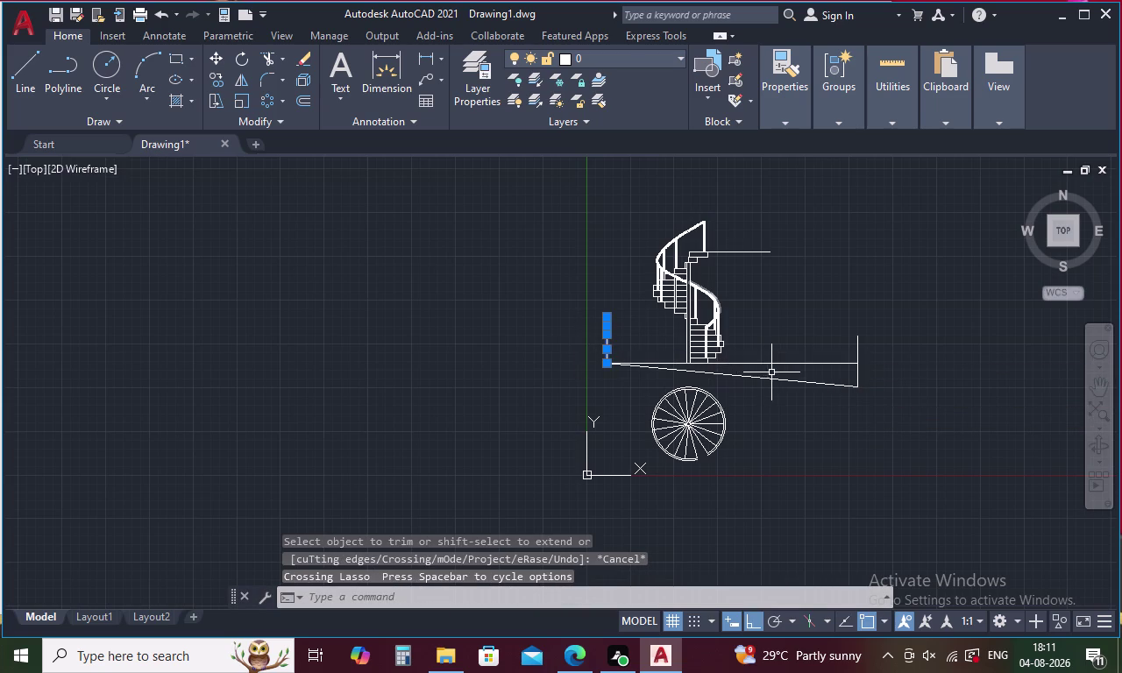
click(773, 381)
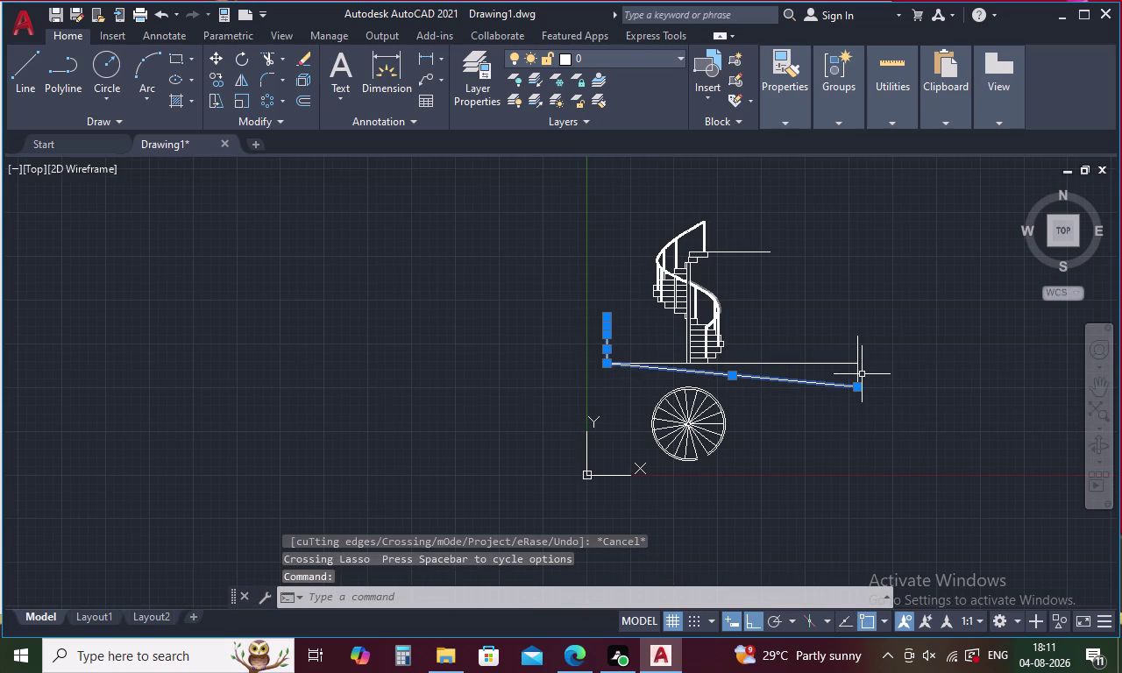
click(857, 368)
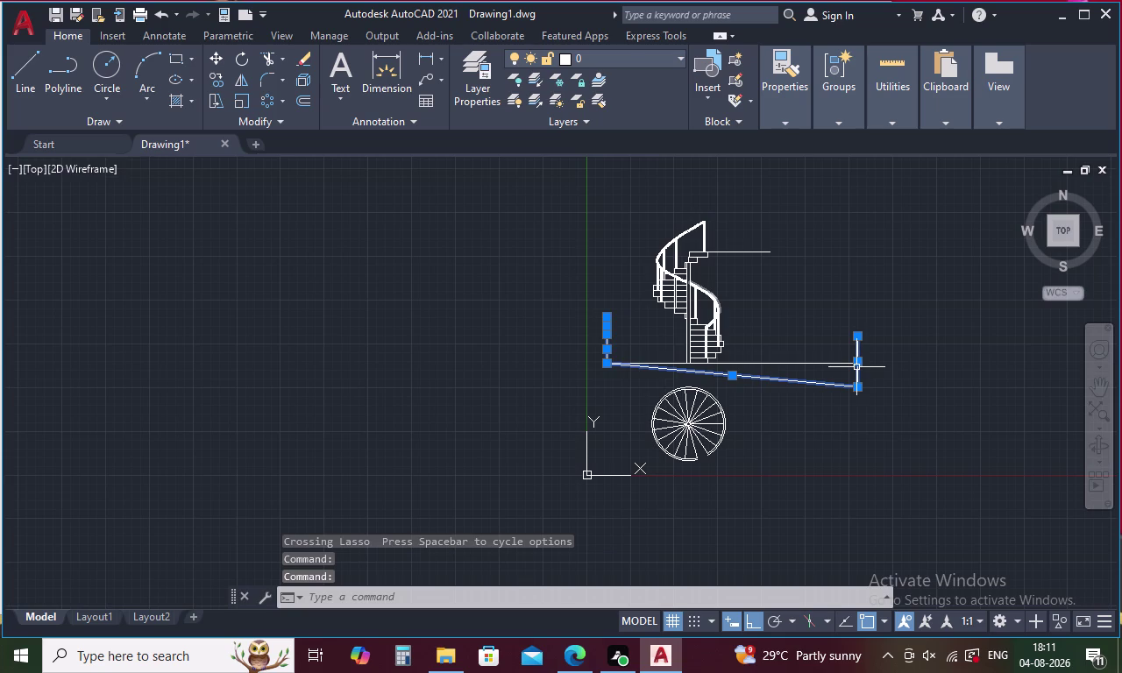
key(Delete)
Draw a short vertical marker line up from the ground line.
key(l)
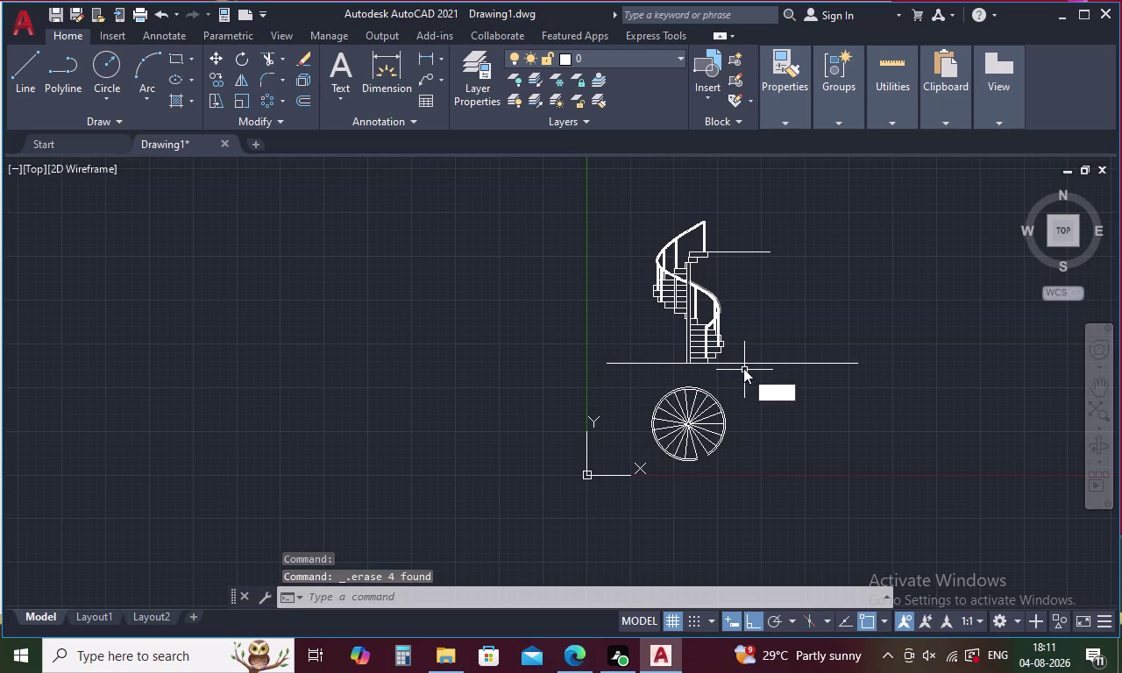
key(space)
click(779, 364)
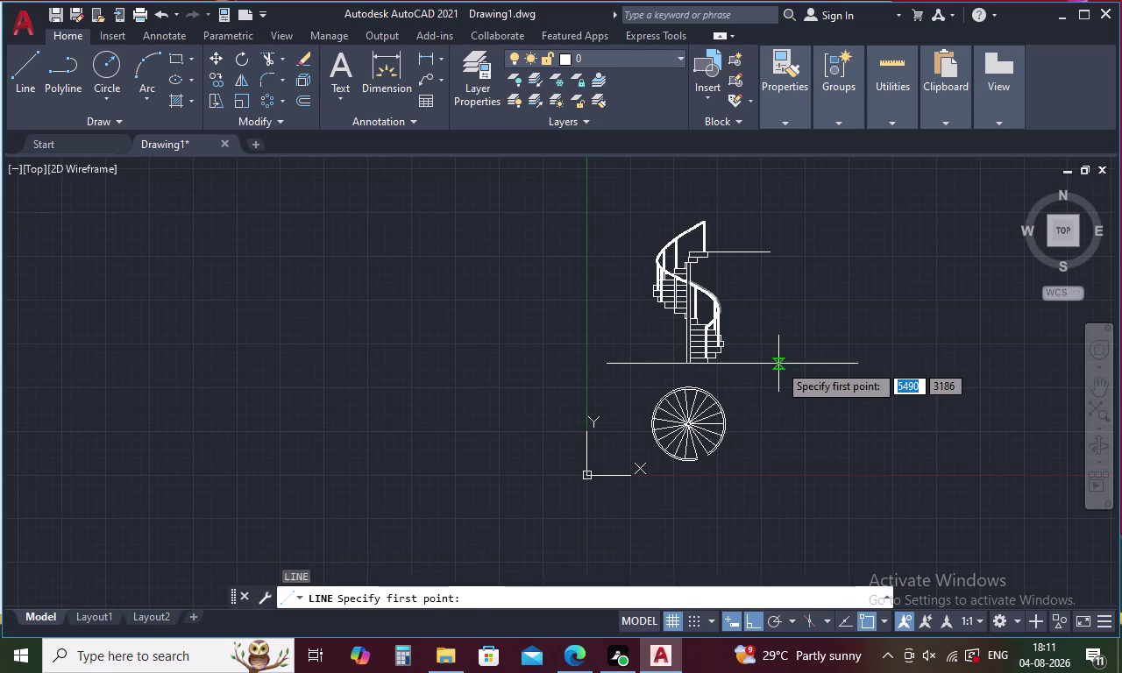
click(777, 307)
key(Escape)
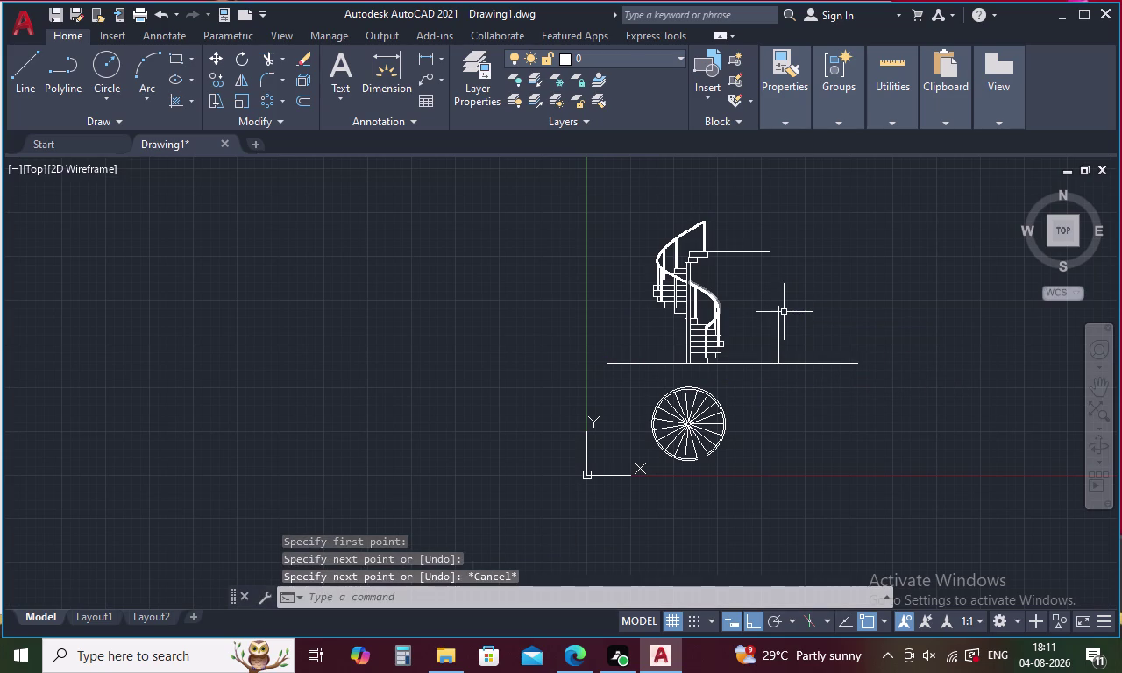
Trim the ground line past the marker line, then delete the marker.
text(TR)
key(space)
drag(804, 317, 805, 378)
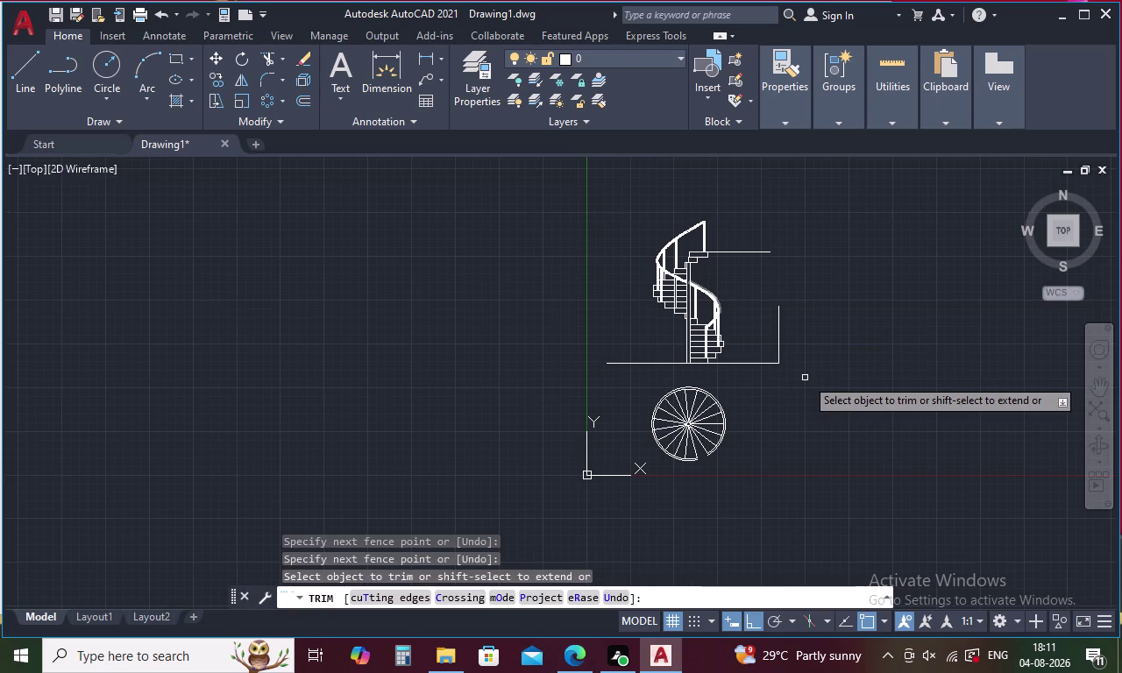
key(Escape)
click(781, 336)
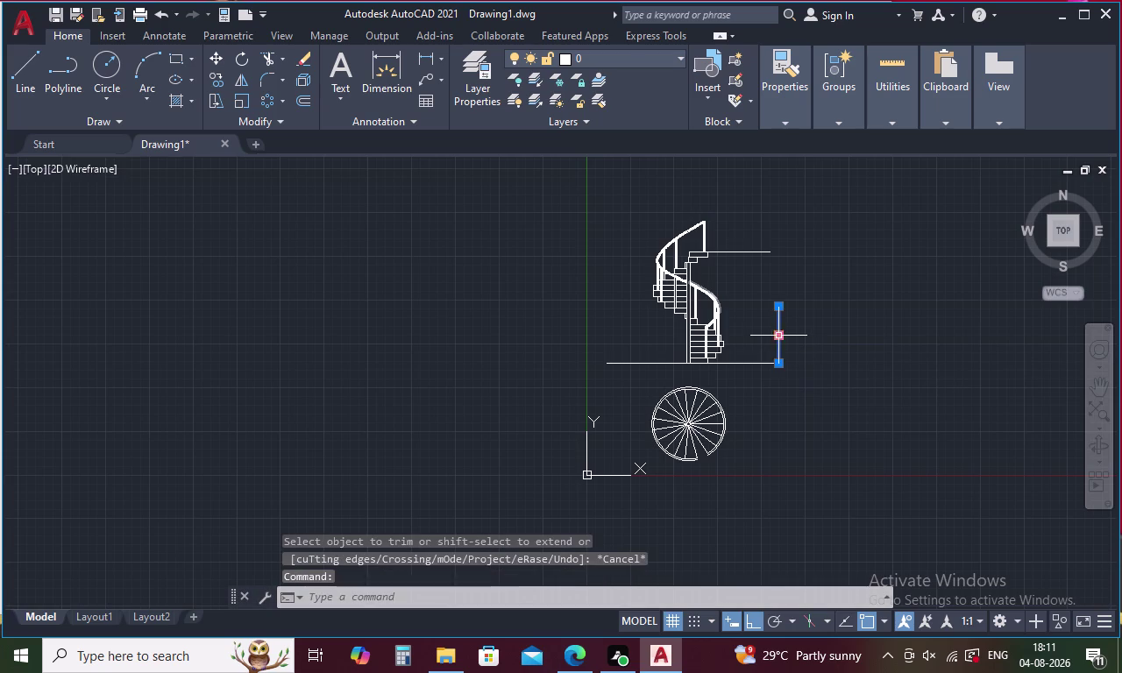
key(Delete)
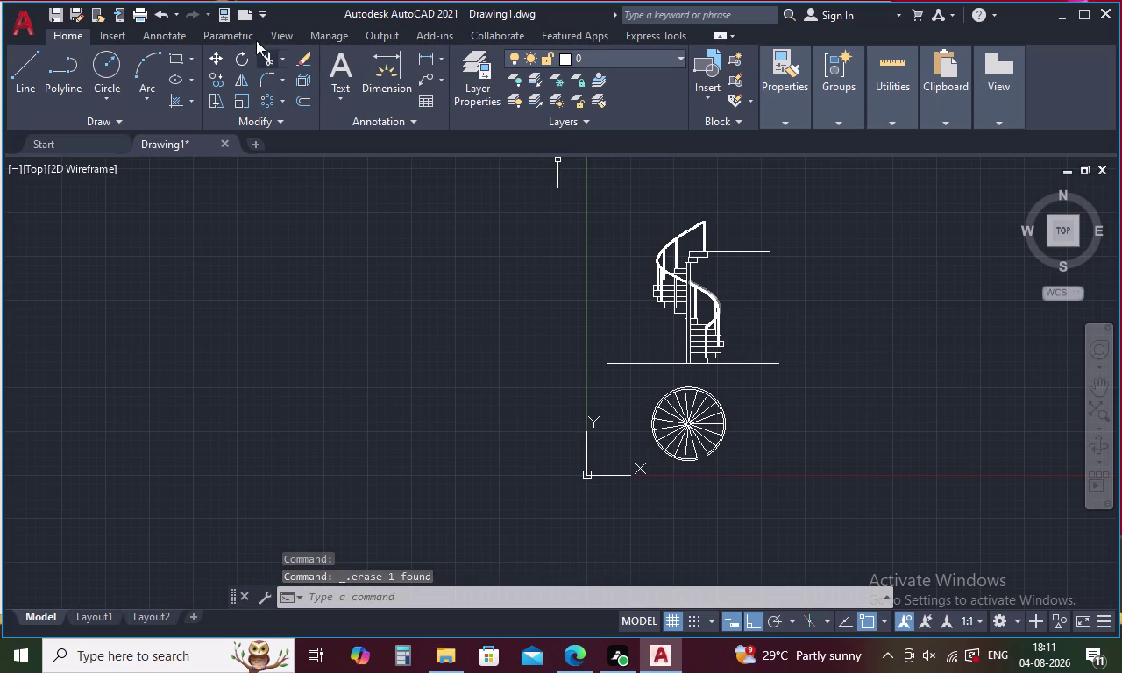
Switch to the Annotate tools and choose the Linear dimension type.
click(168, 30)
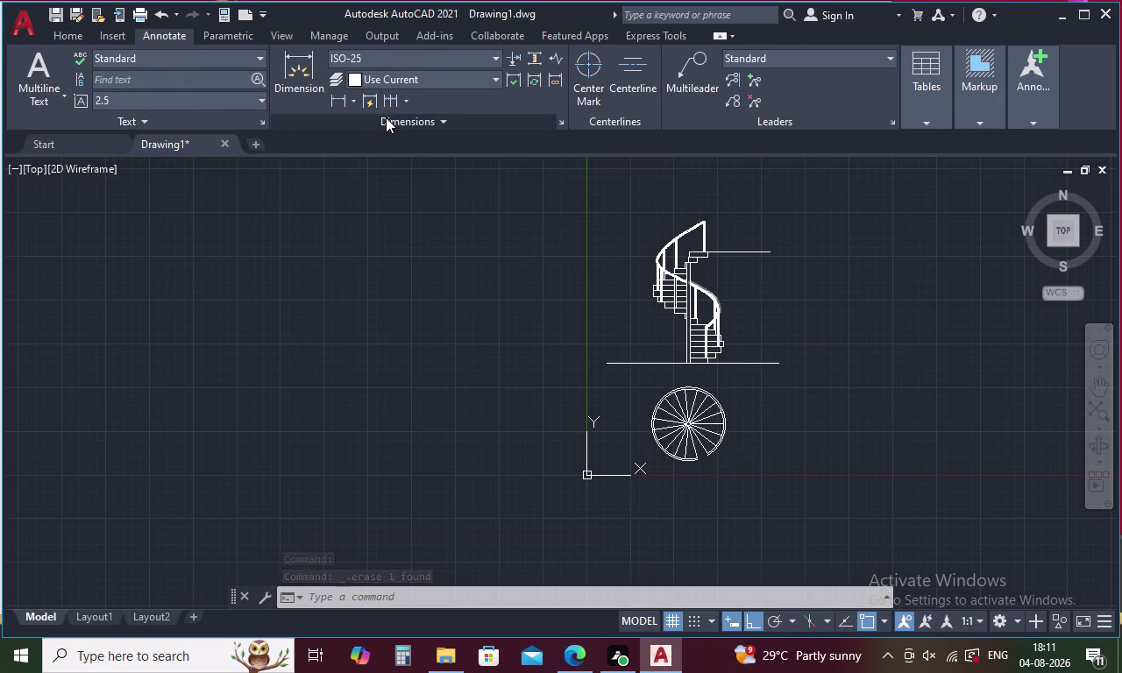
click(397, 102)
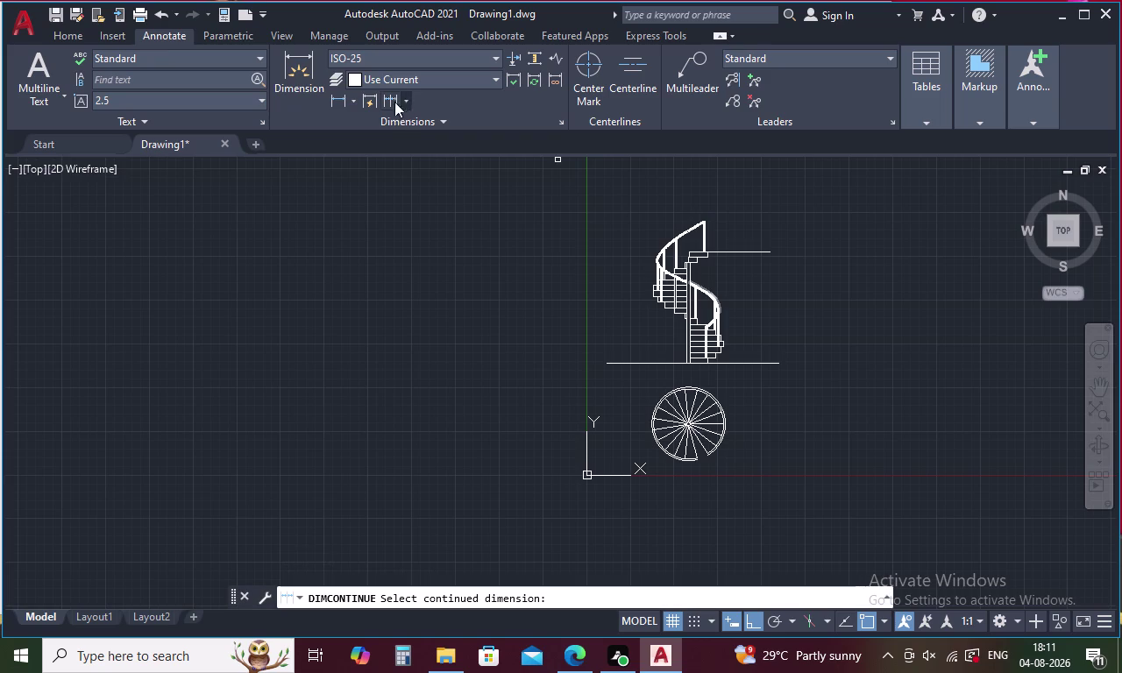
click(355, 103)
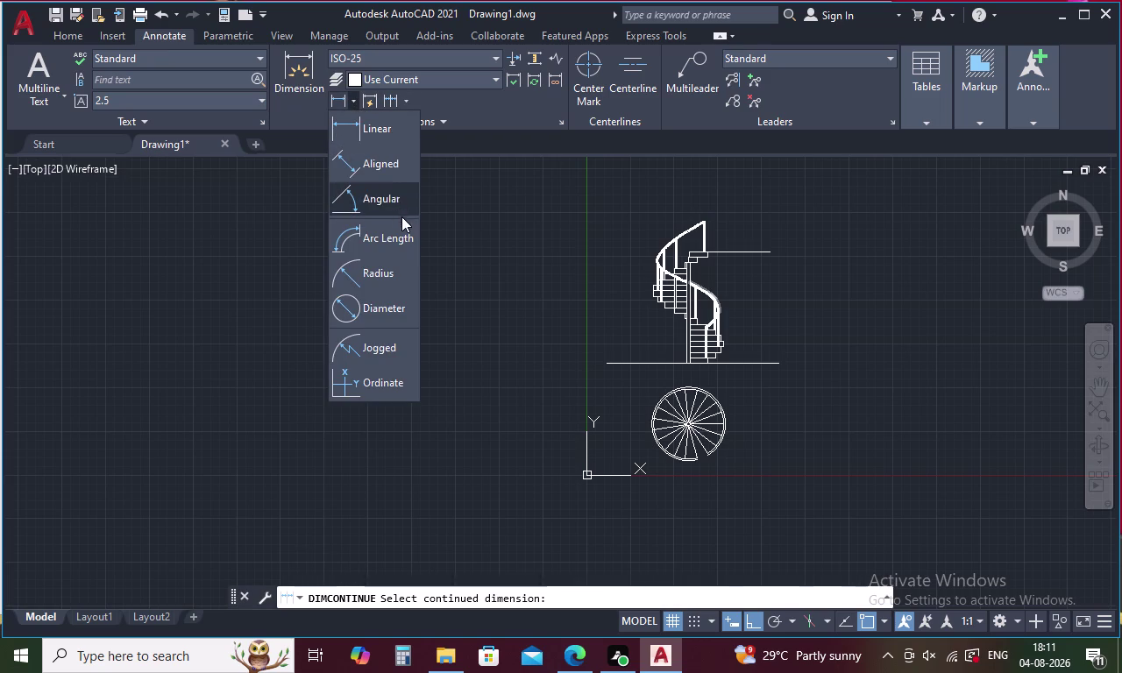
click(381, 135)
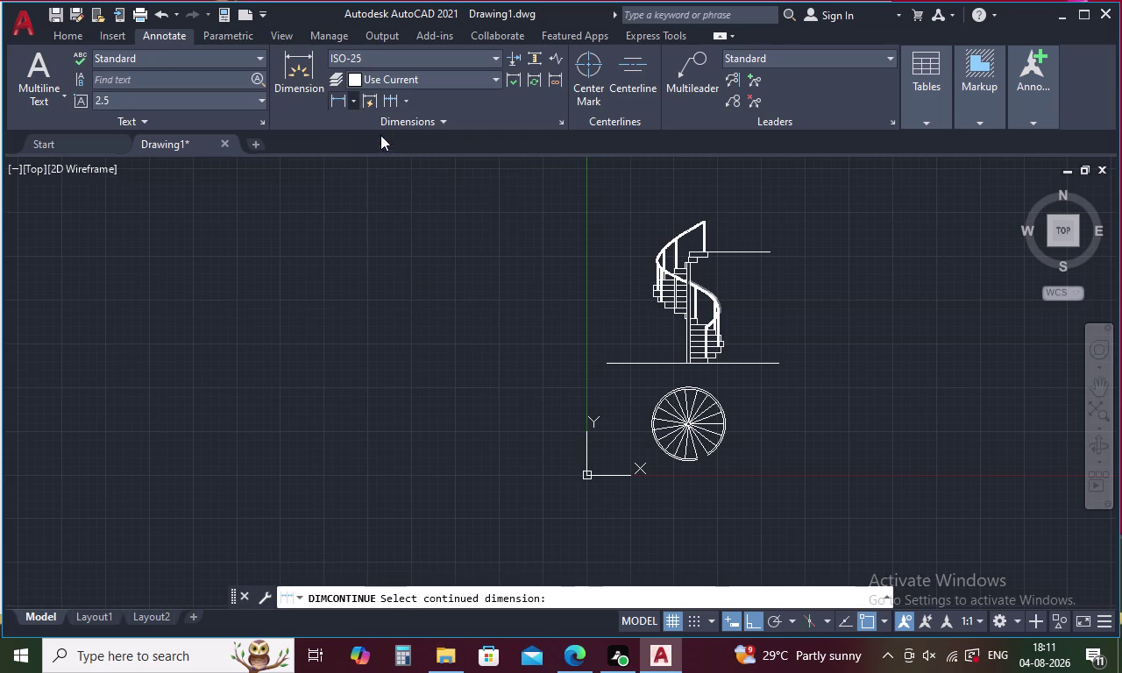
Pick ground and landing points, cancel the dimension, and open dimension style settings with D.
click(751, 364)
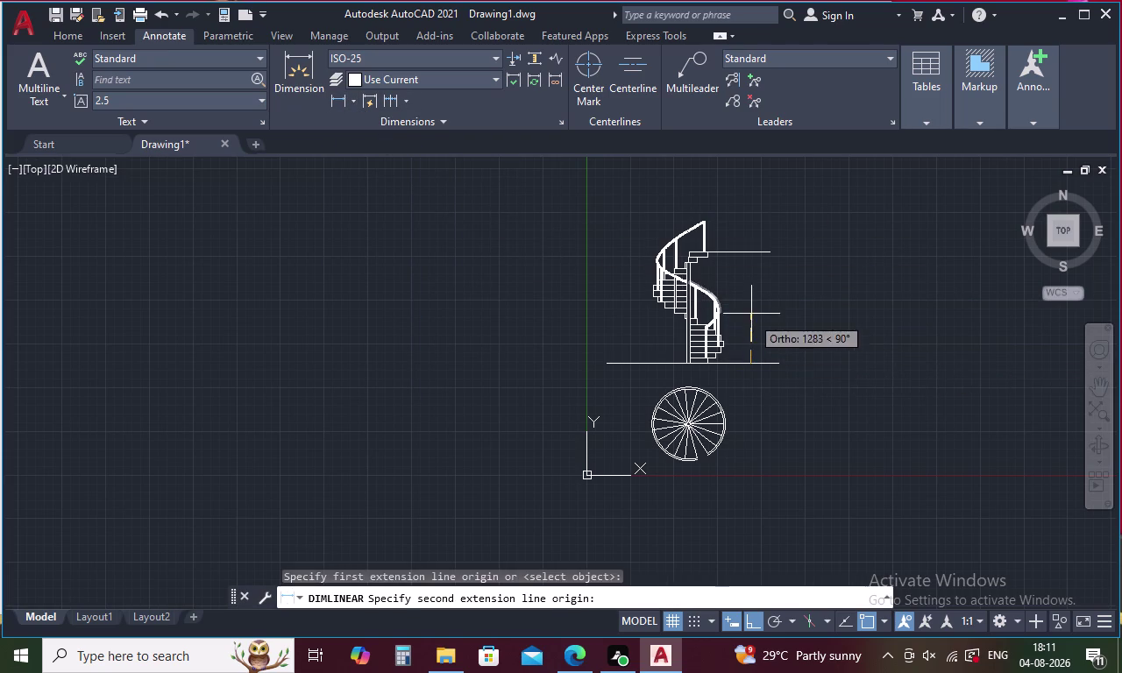
click(753, 252)
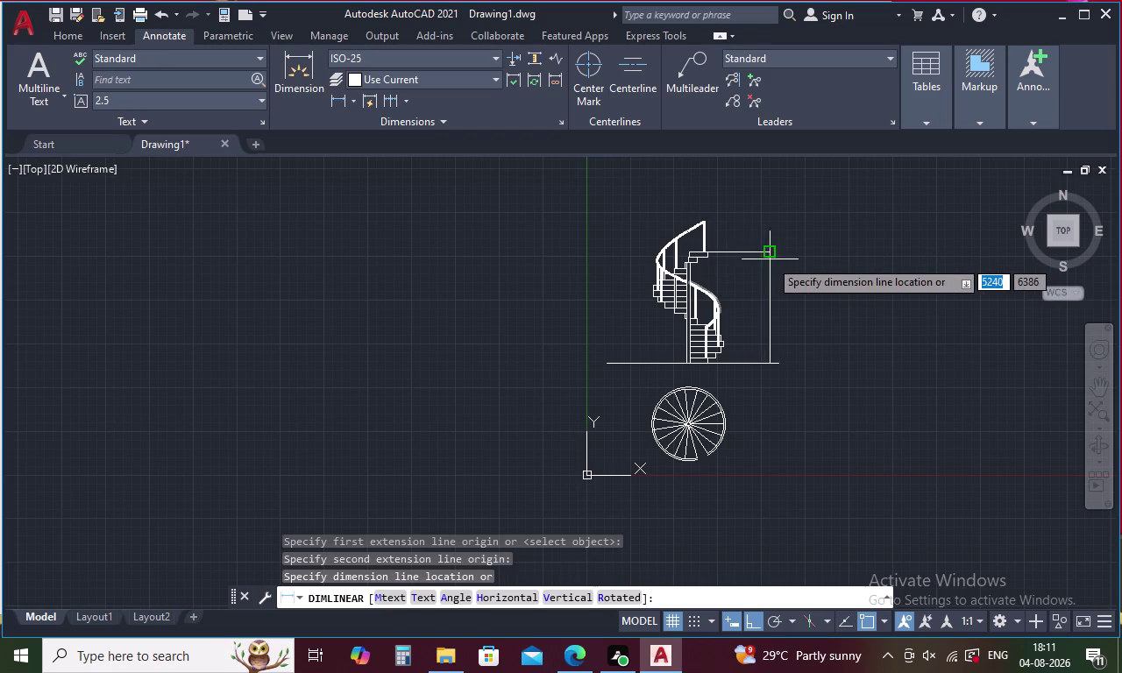
key(Escape)
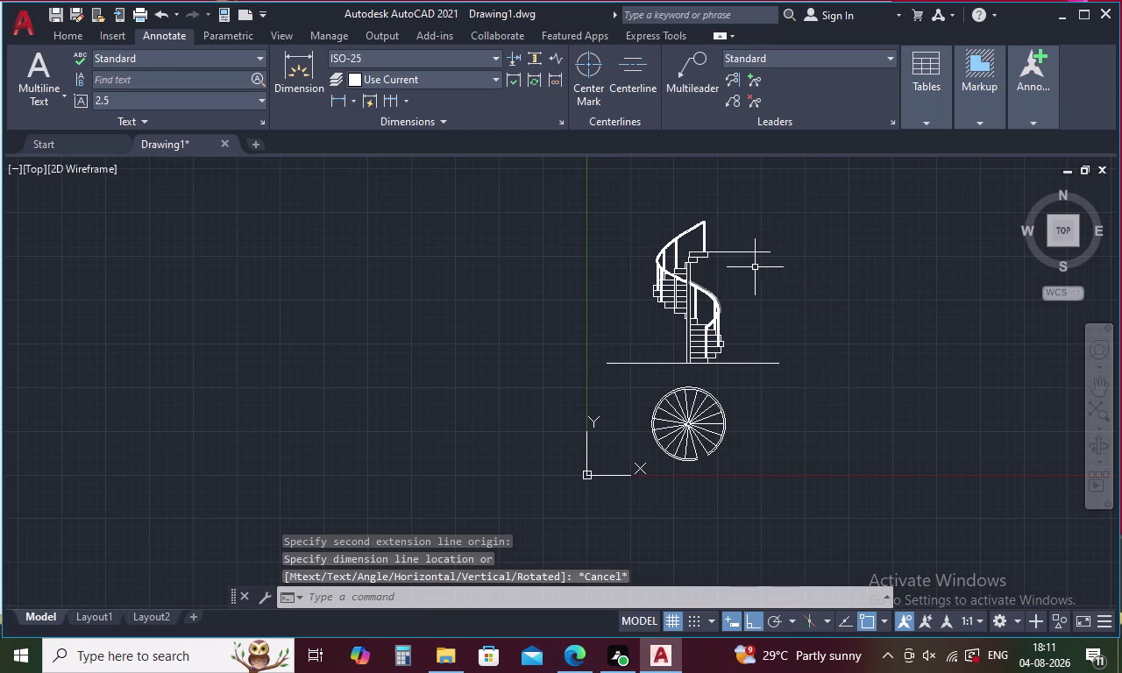
key(d)
key(space)
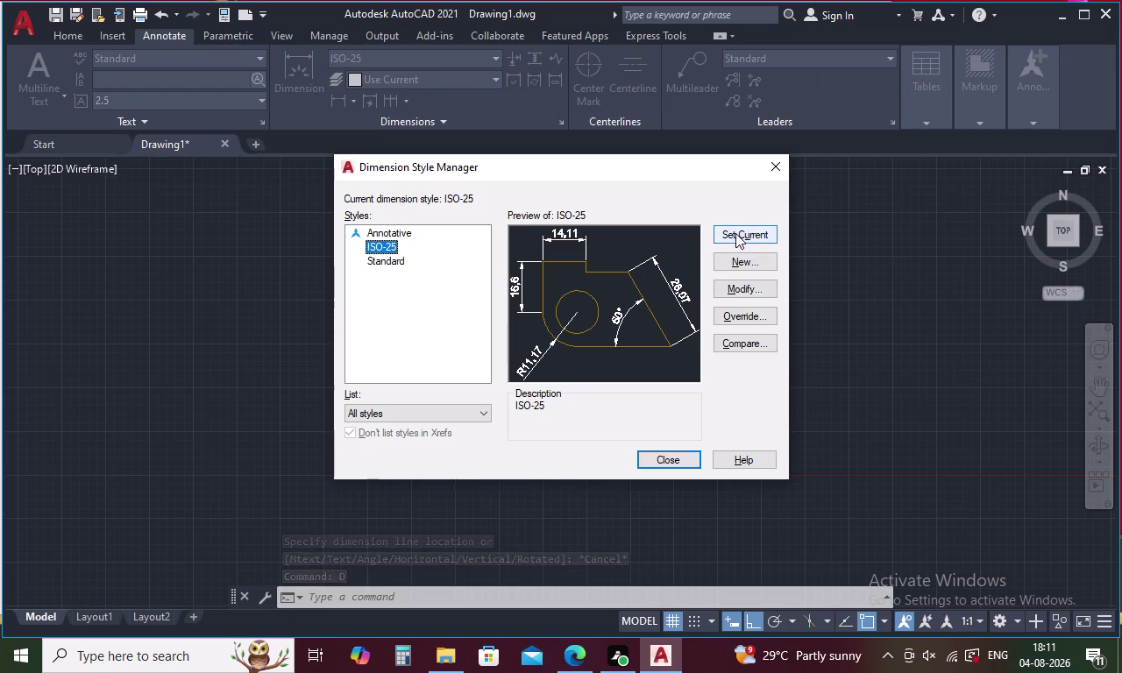
Make ISO-25 current and set its dimension lines yellow and extension lines blue.
click(742, 286)
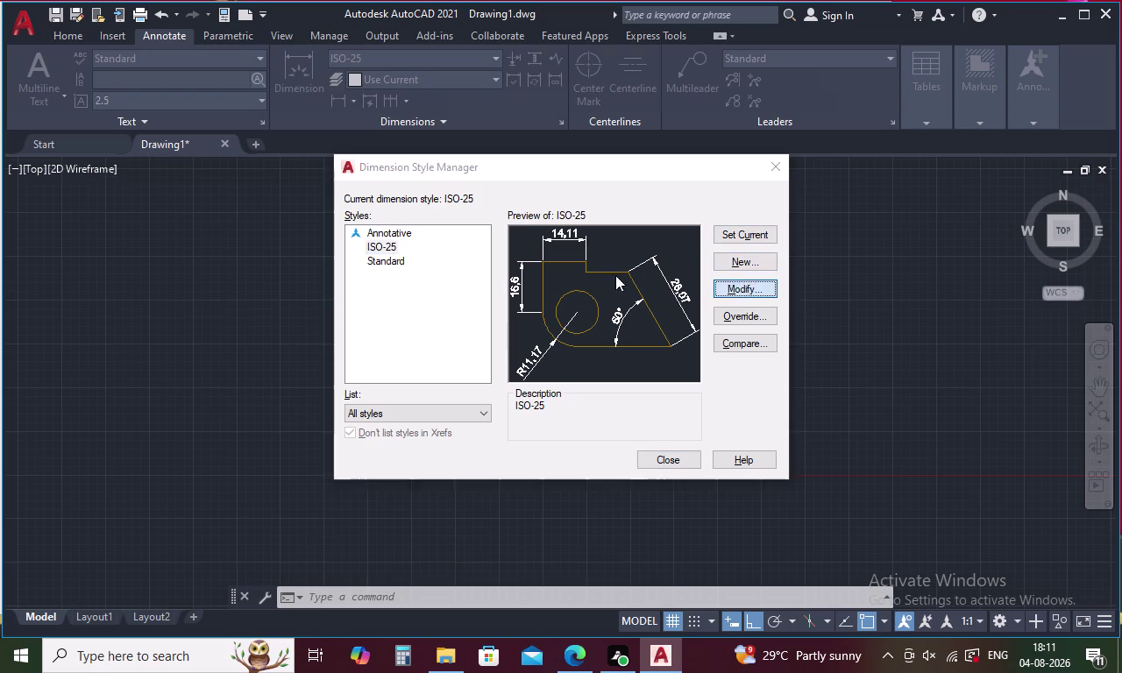
click(513, 206)
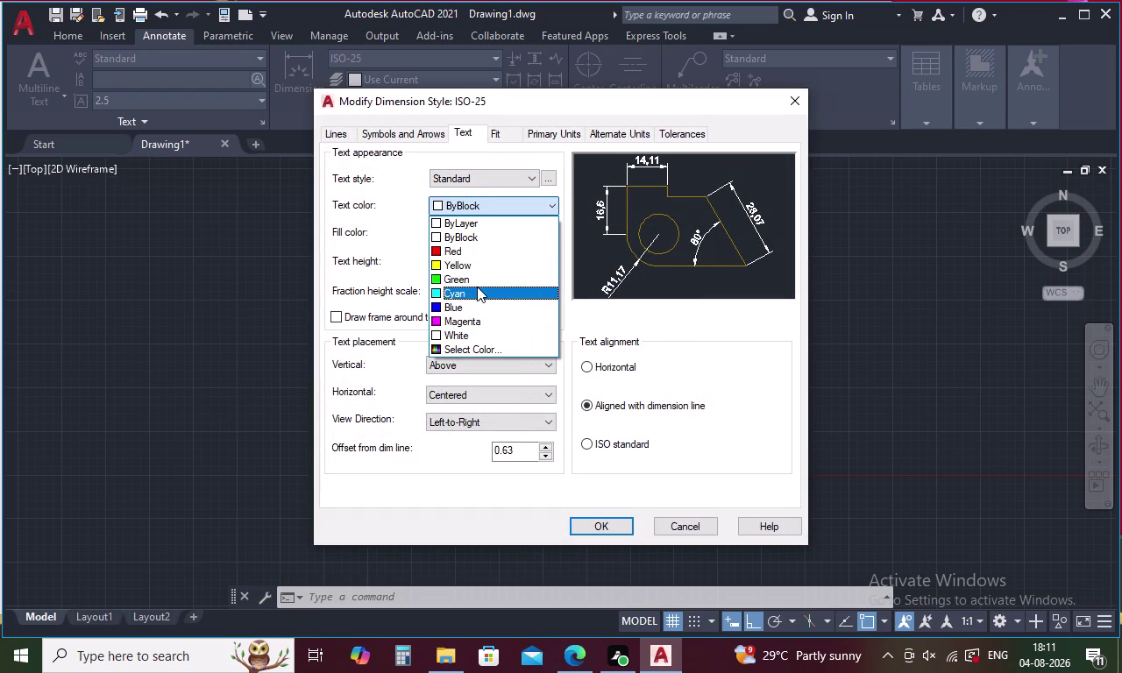
click(481, 267)
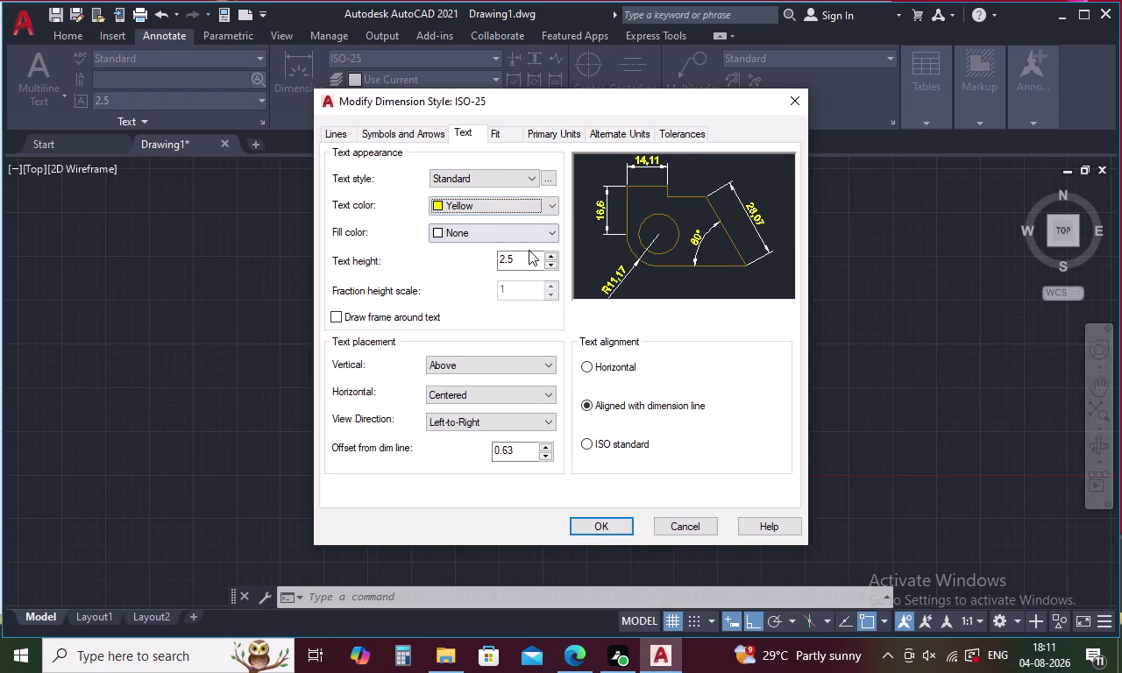
click(425, 133)
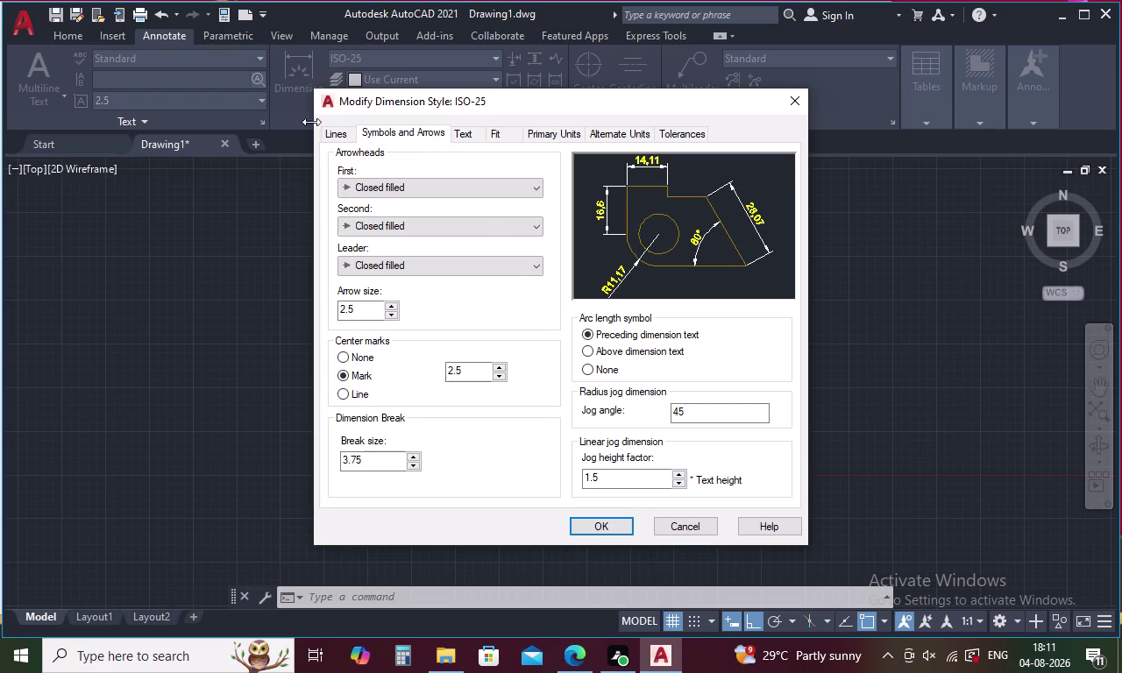
click(333, 134)
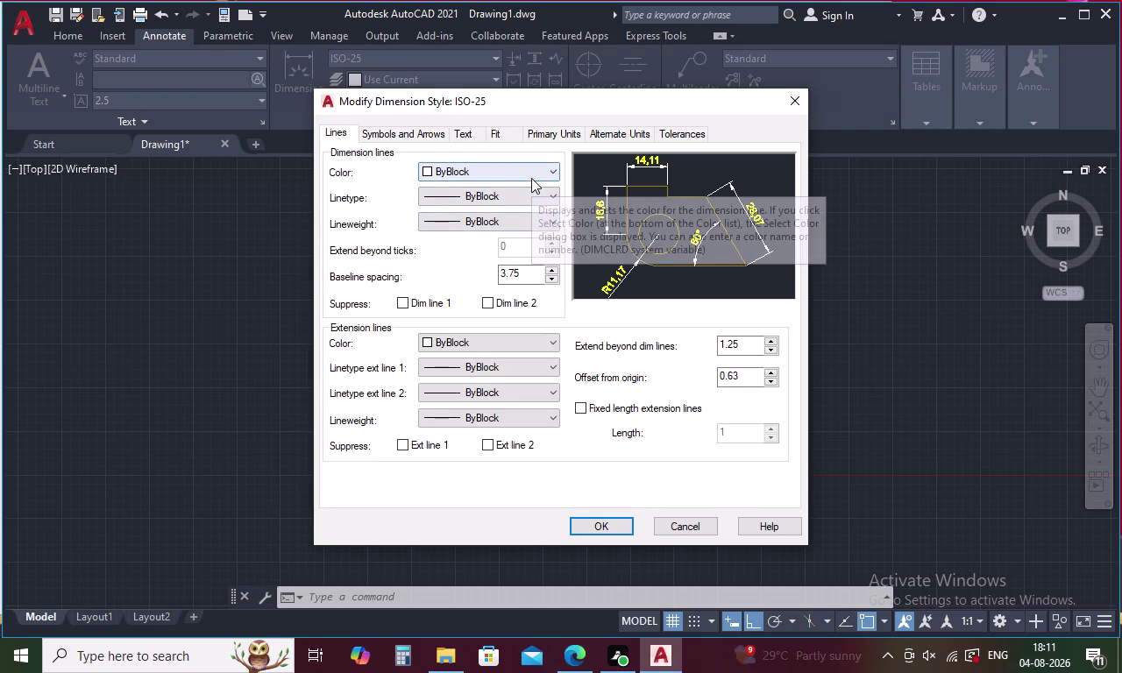
click(535, 173)
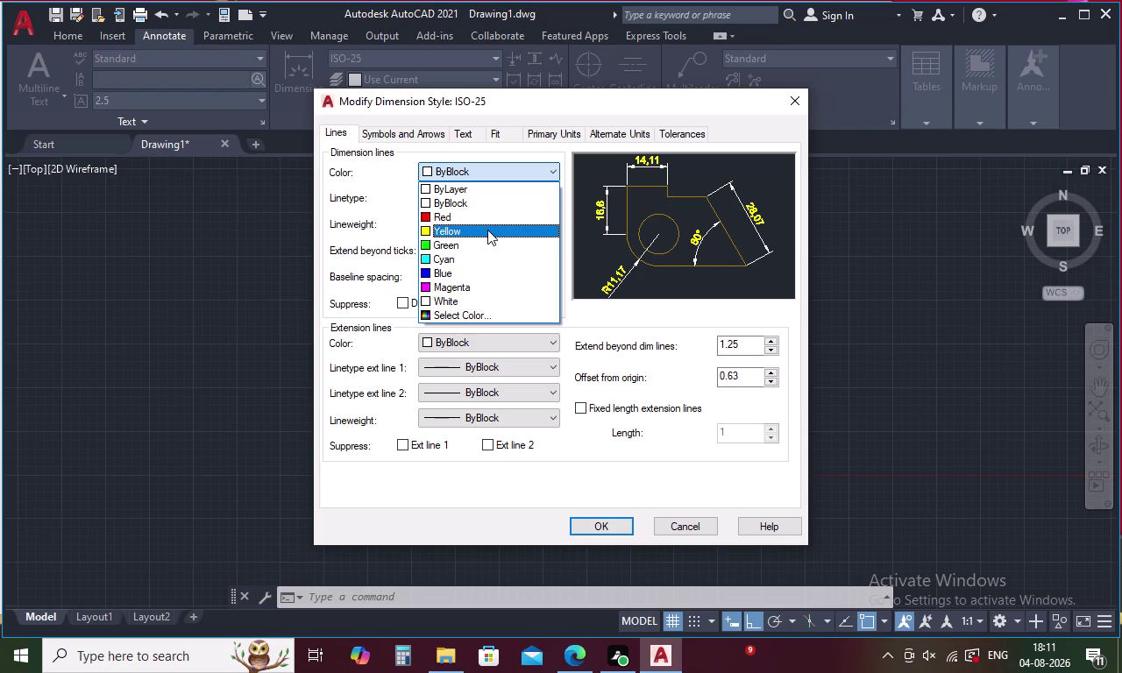
click(488, 230)
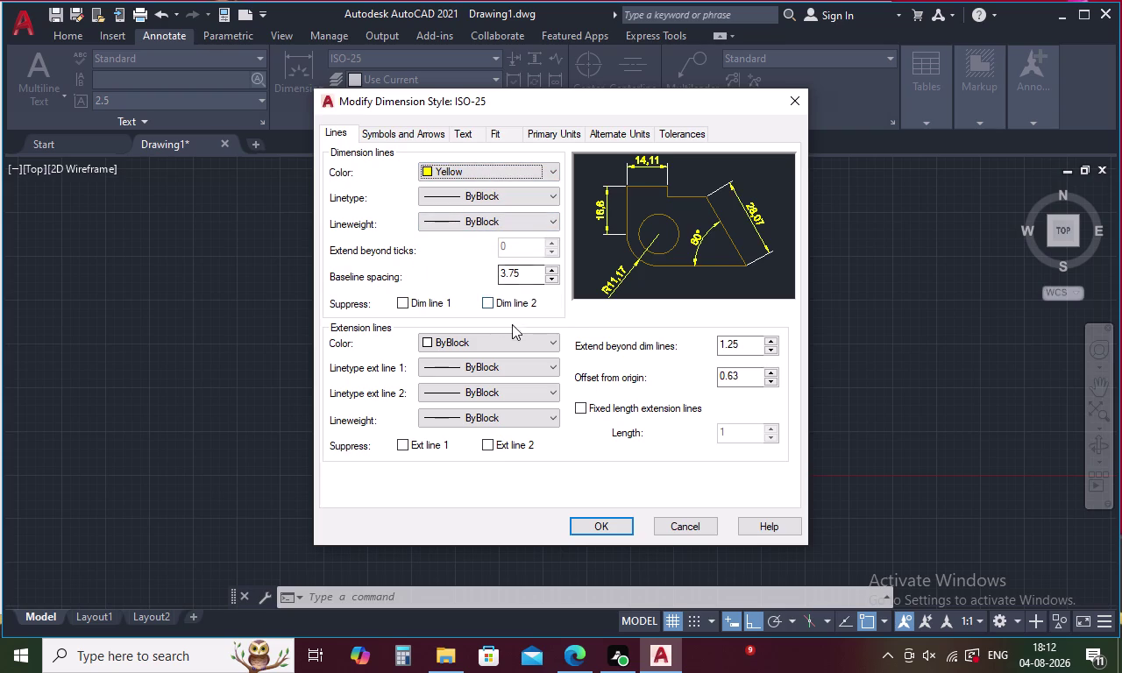
click(513, 341)
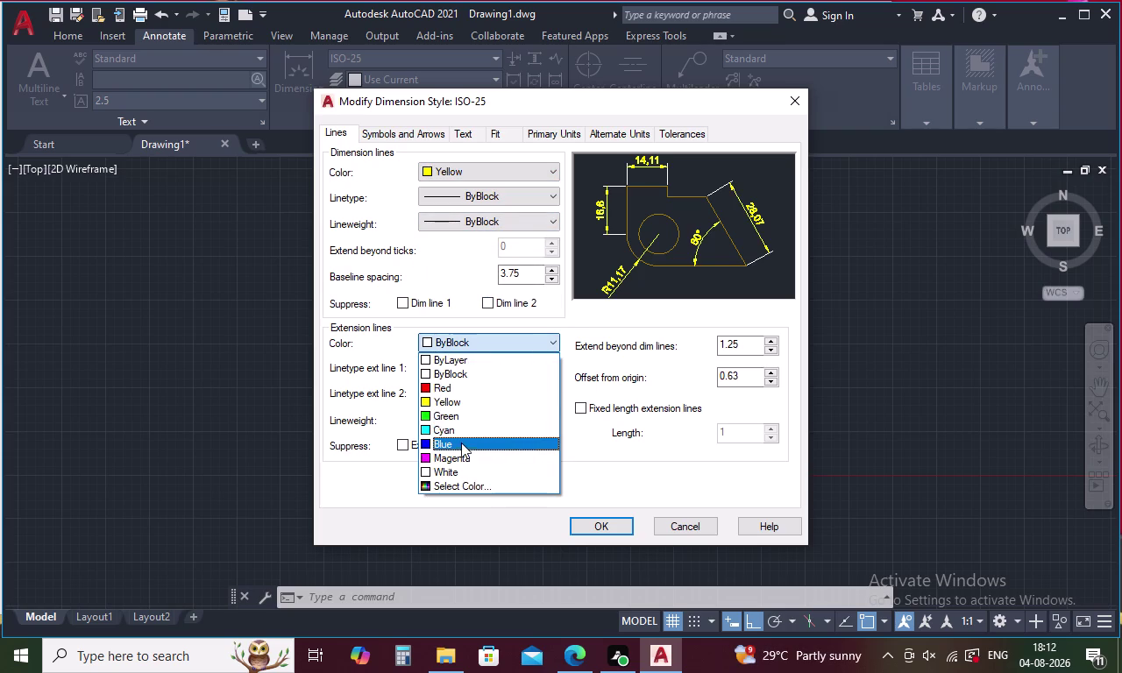
click(461, 444)
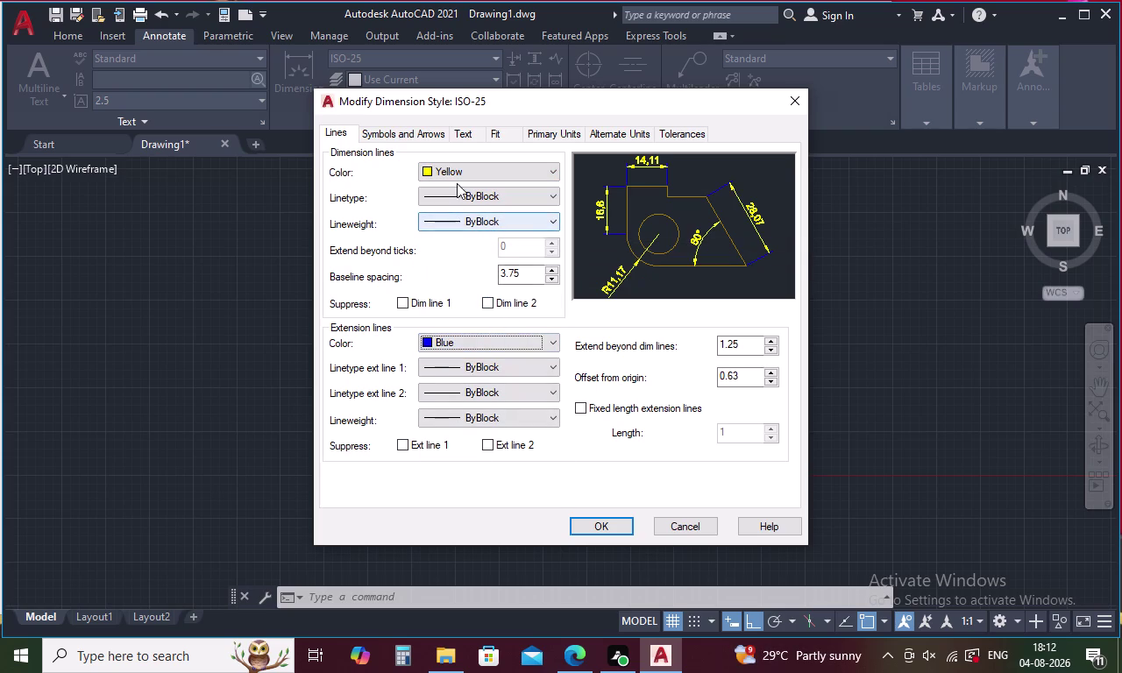
Set the arrowheads to Architectural tick with arrow size 150.
click(422, 126)
click(420, 129)
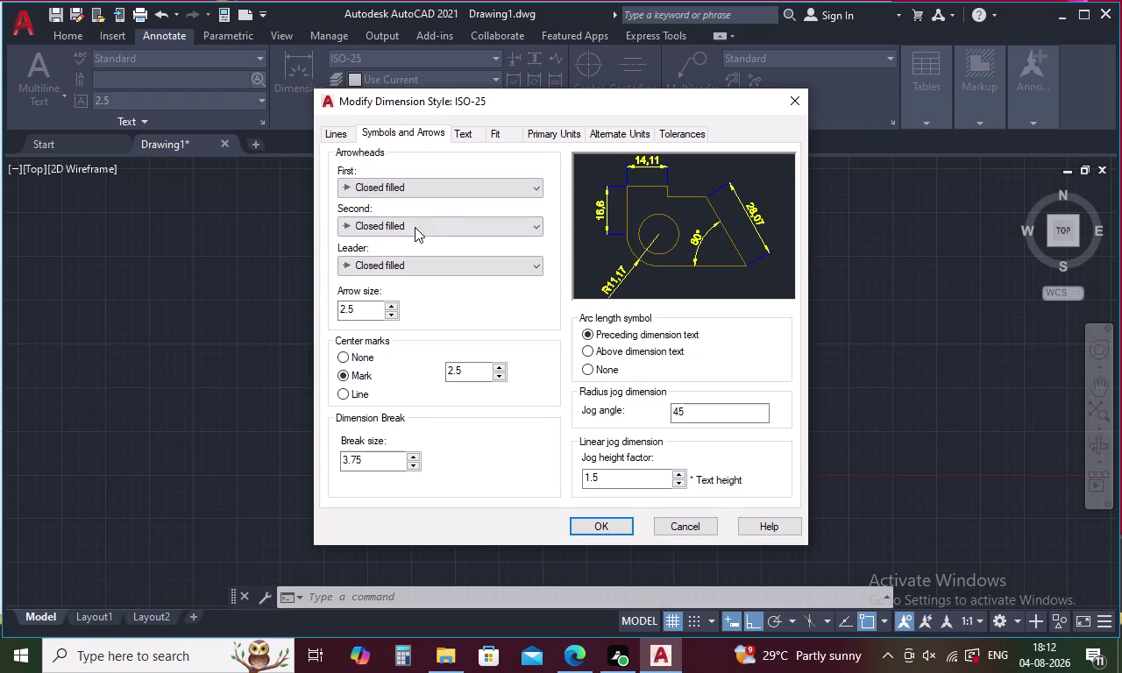
click(480, 187)
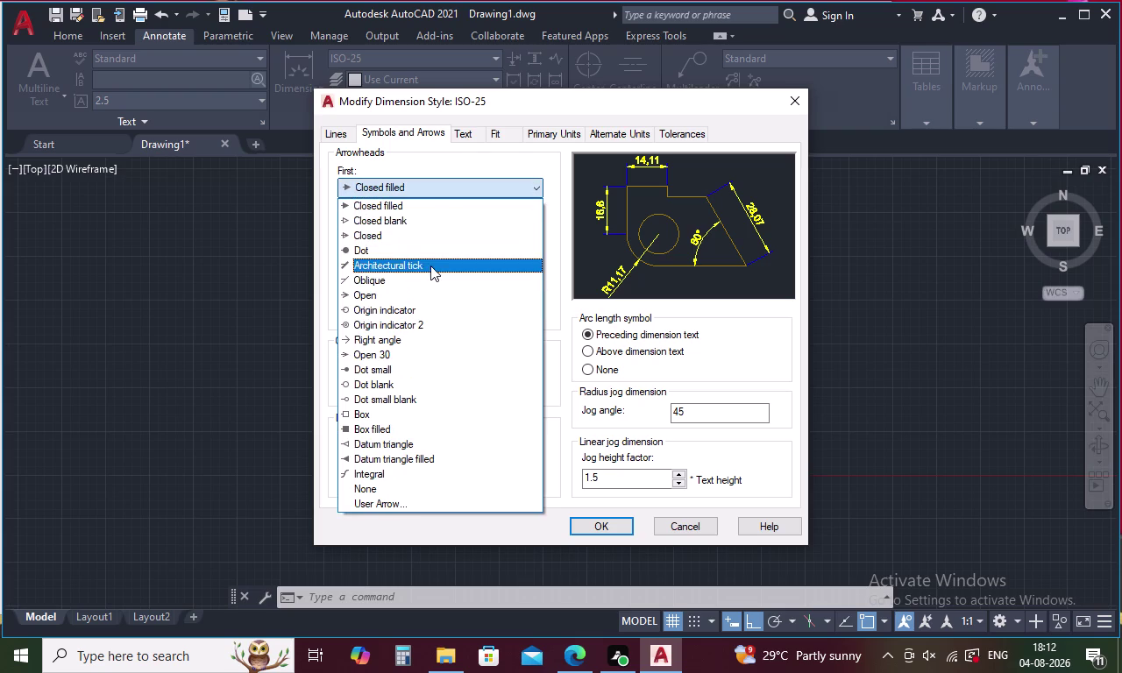
click(432, 265)
click(373, 306)
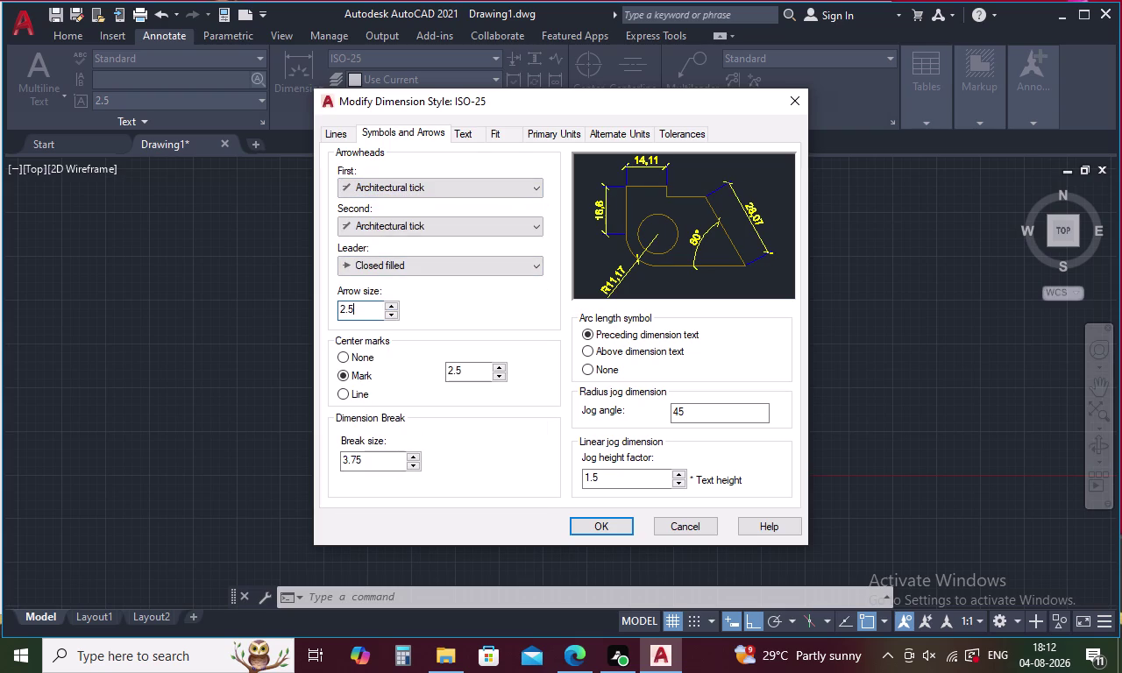
key(BackSpace)
key(BackSpace)
key(BackSpace)
text(15)
text(0)
key(space)
key(Return)
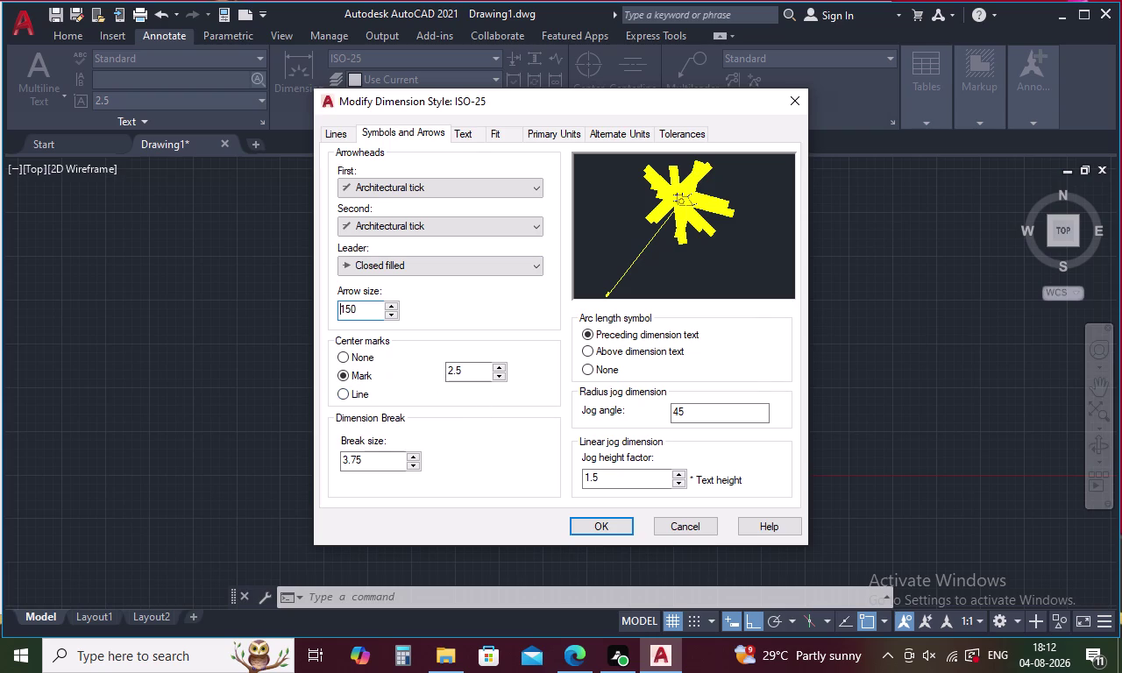
Set the dimension text height to 150.
click(469, 130)
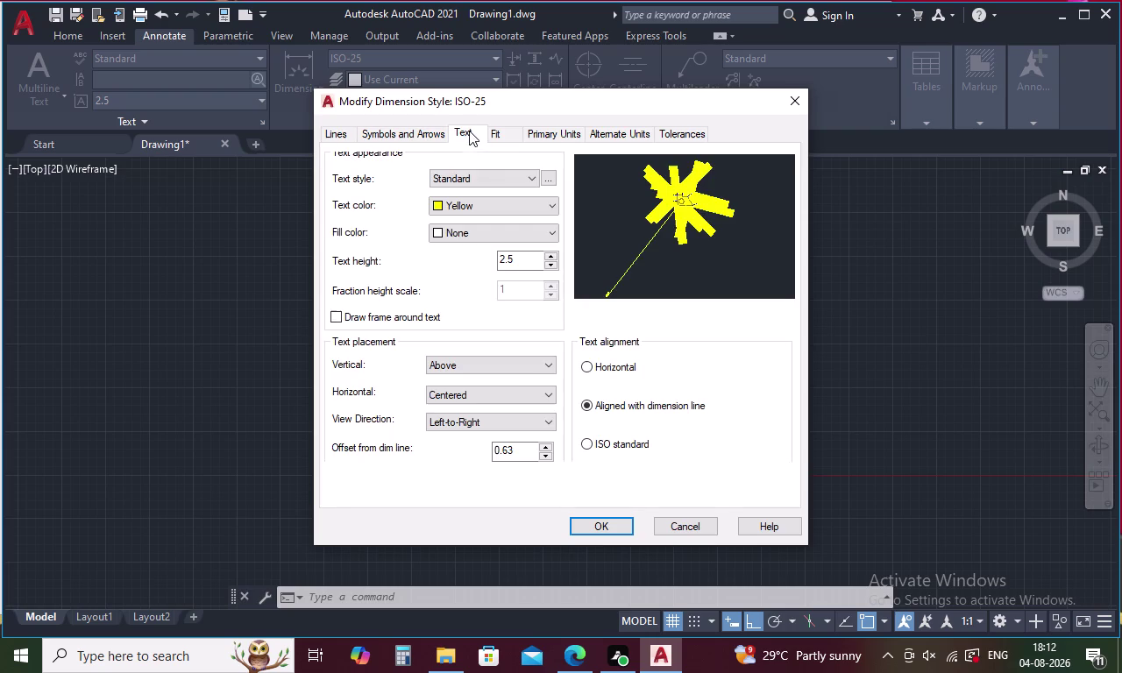
click(520, 256)
key(BackSpace)
key(BackSpace)
key(BackSpace)
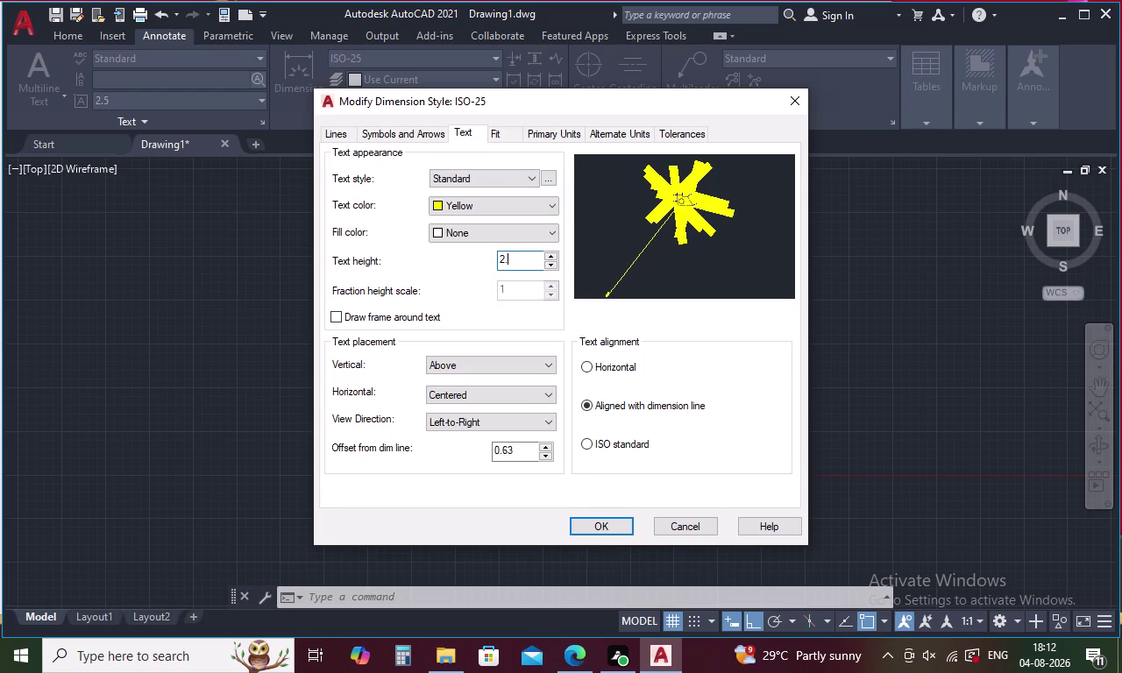
text(15)
key(0)
key(Return)
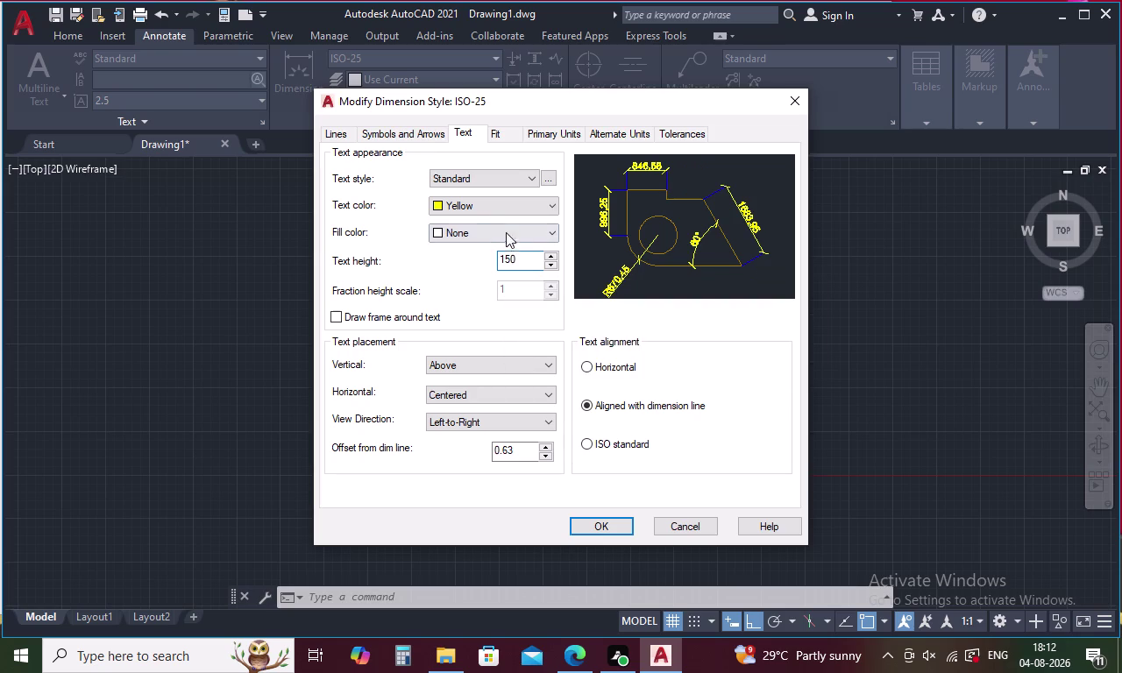
Make the dimension text red and accept the style changes.
click(470, 201)
click(446, 321)
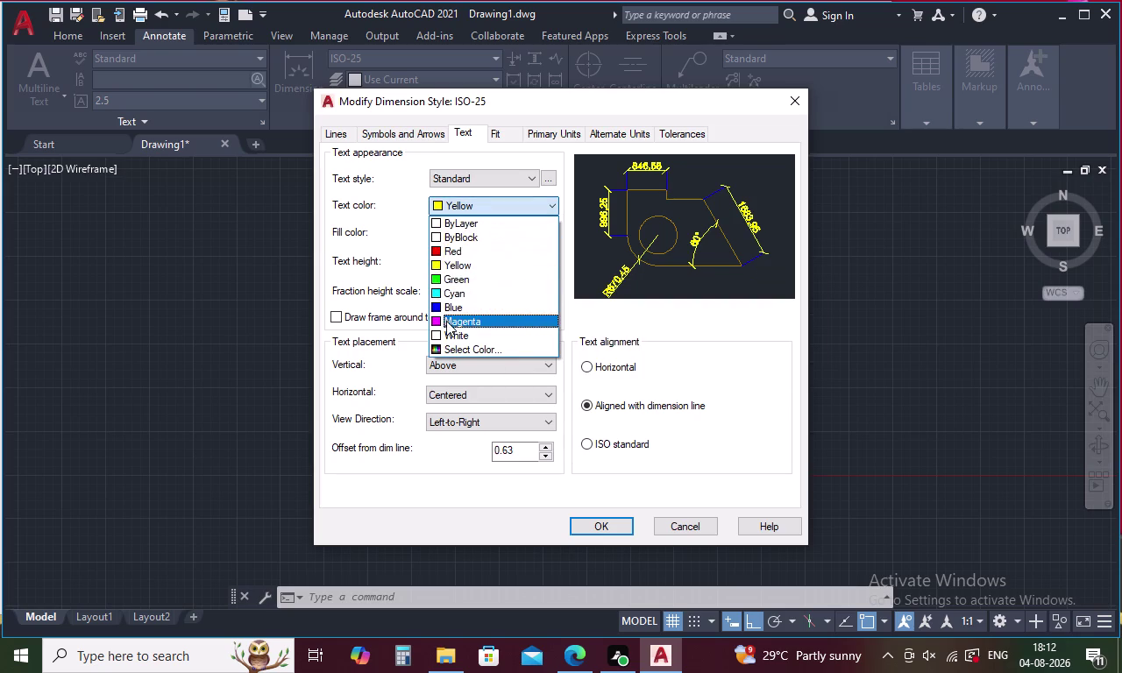
click(498, 201)
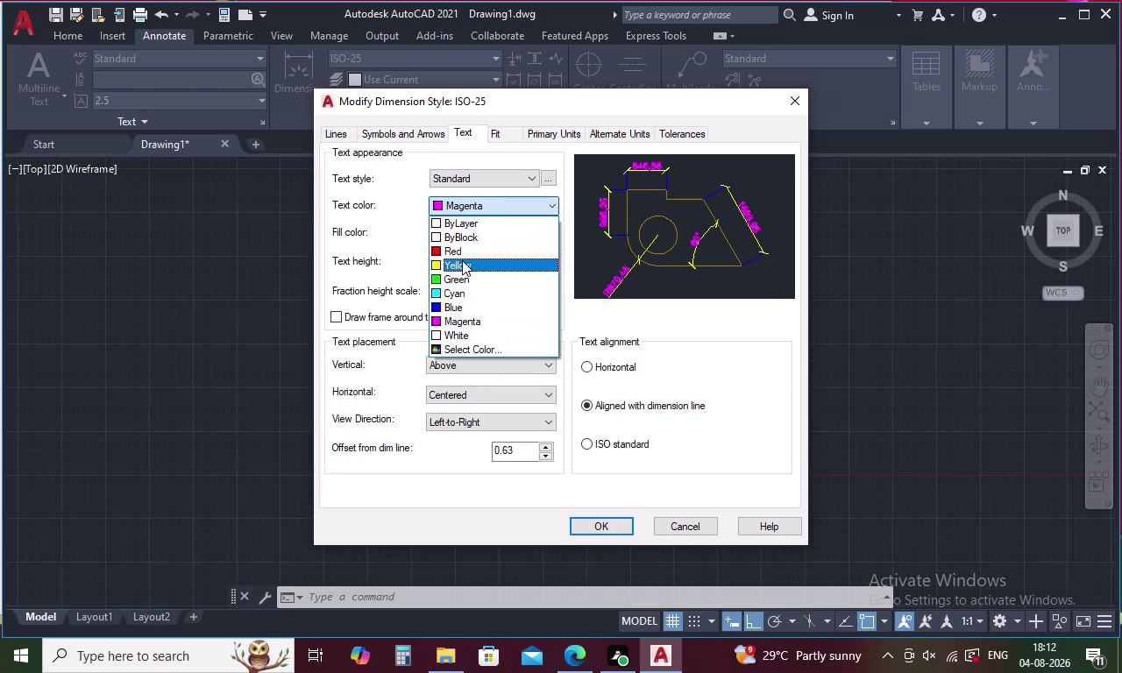
click(470, 248)
click(611, 521)
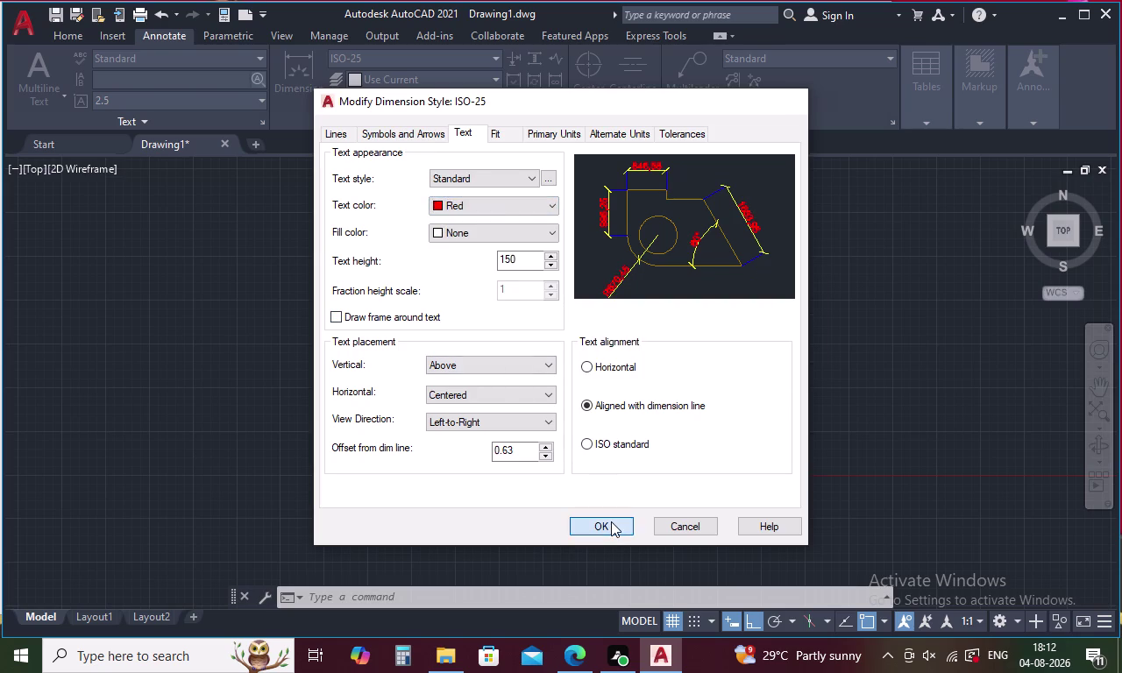
click(658, 459)
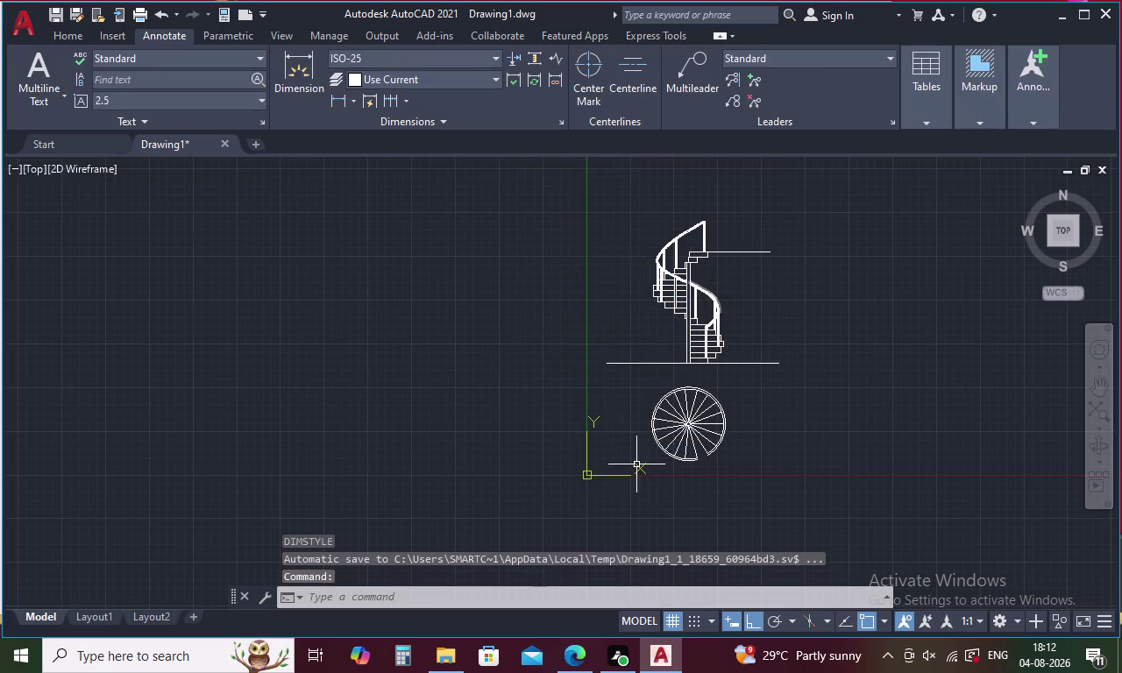
Add the 3200 vertical dimension from landing to floor, right of the staircase.
click(334, 95)
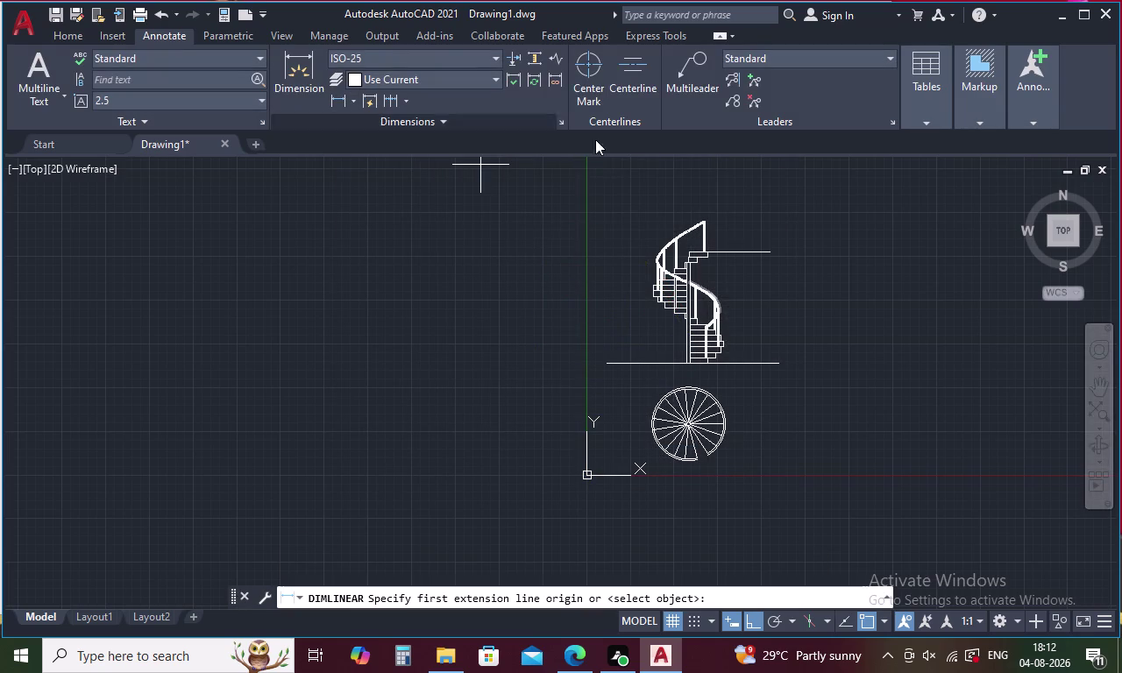
click(740, 252)
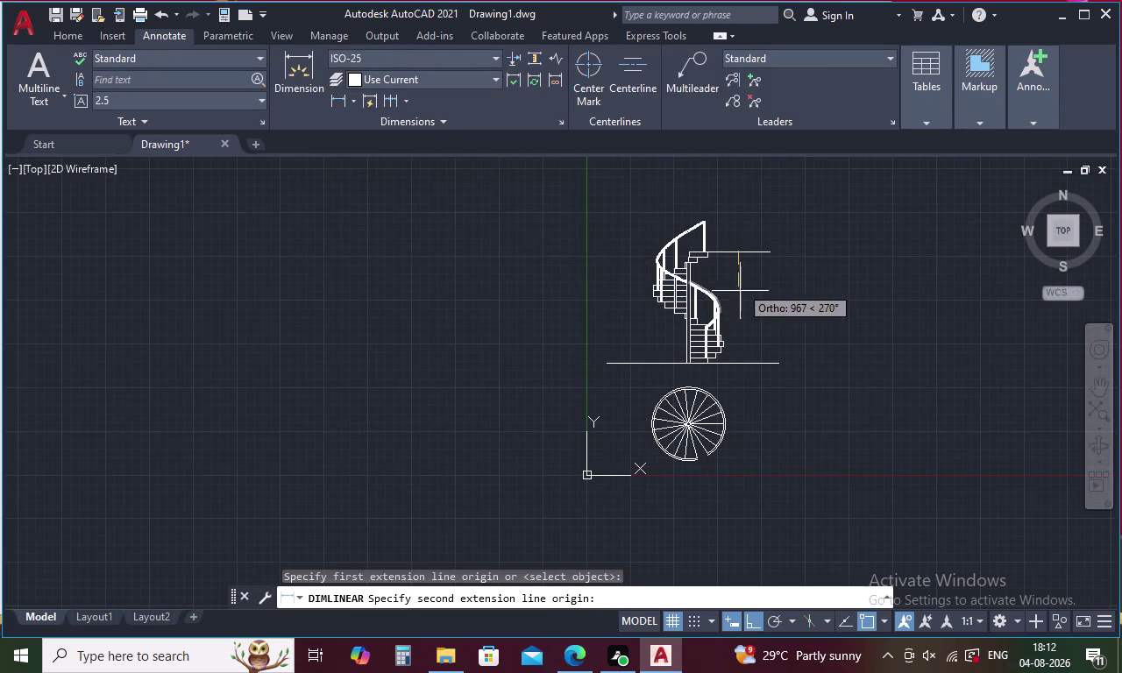
click(743, 364)
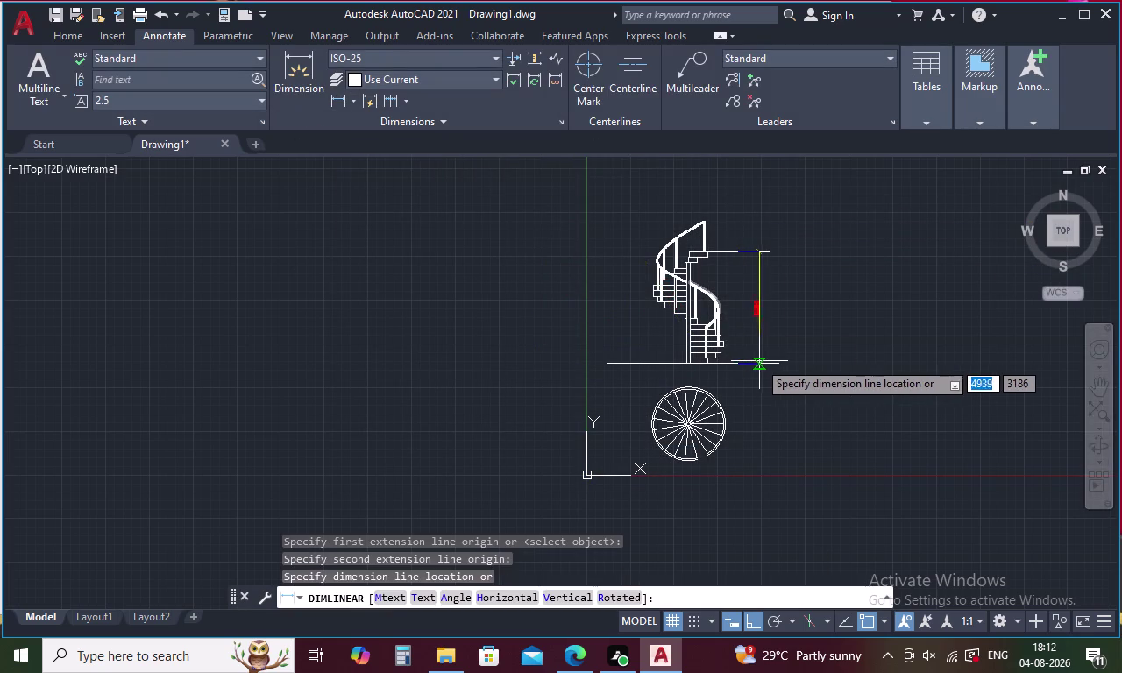
click(756, 362)
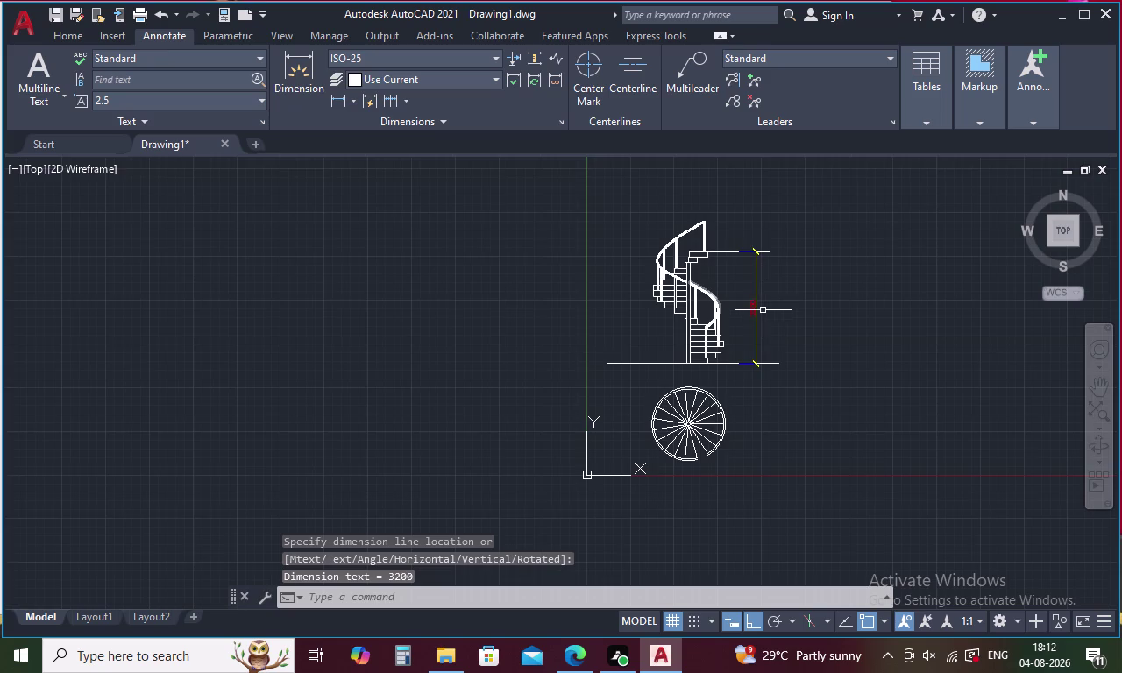
scroll(up, 3)
scroll(down, 3)
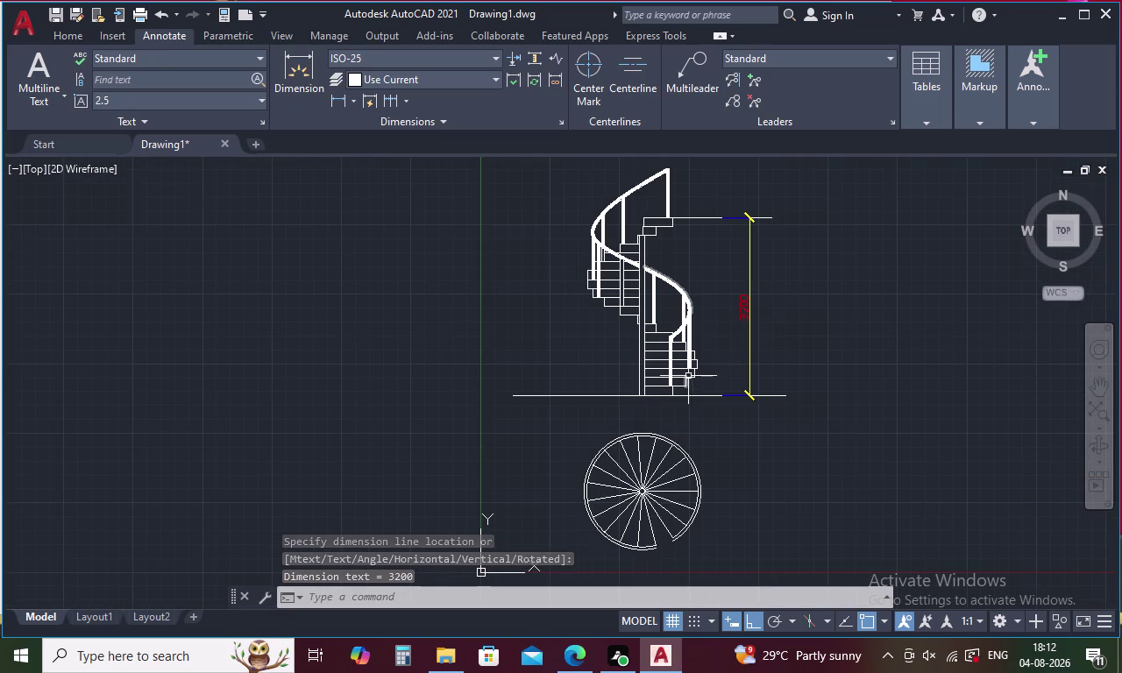
Add the 871.83 railing height dimension beside the 3200 one.
key(space)
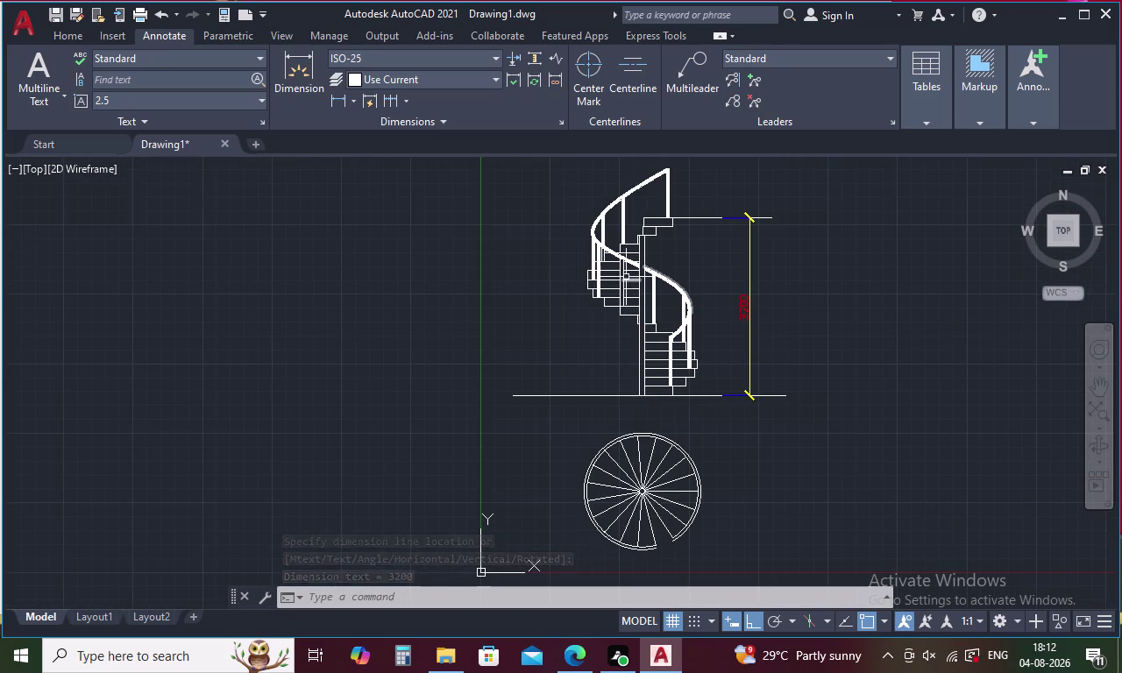
click(670, 172)
scroll(up, 3)
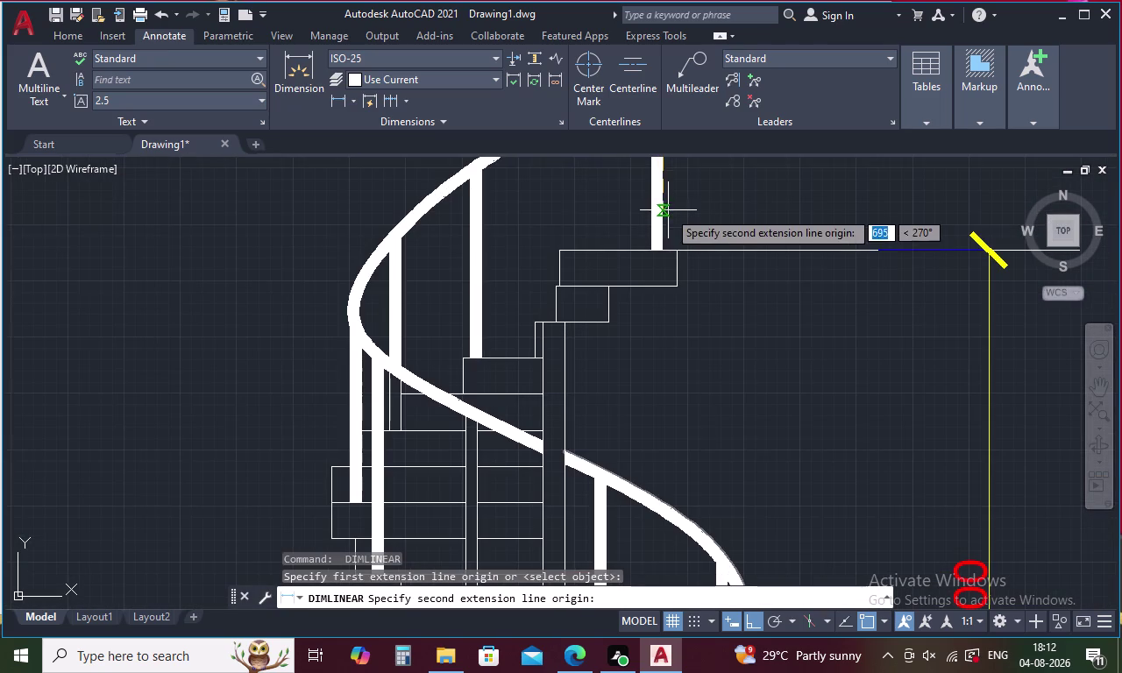
click(663, 252)
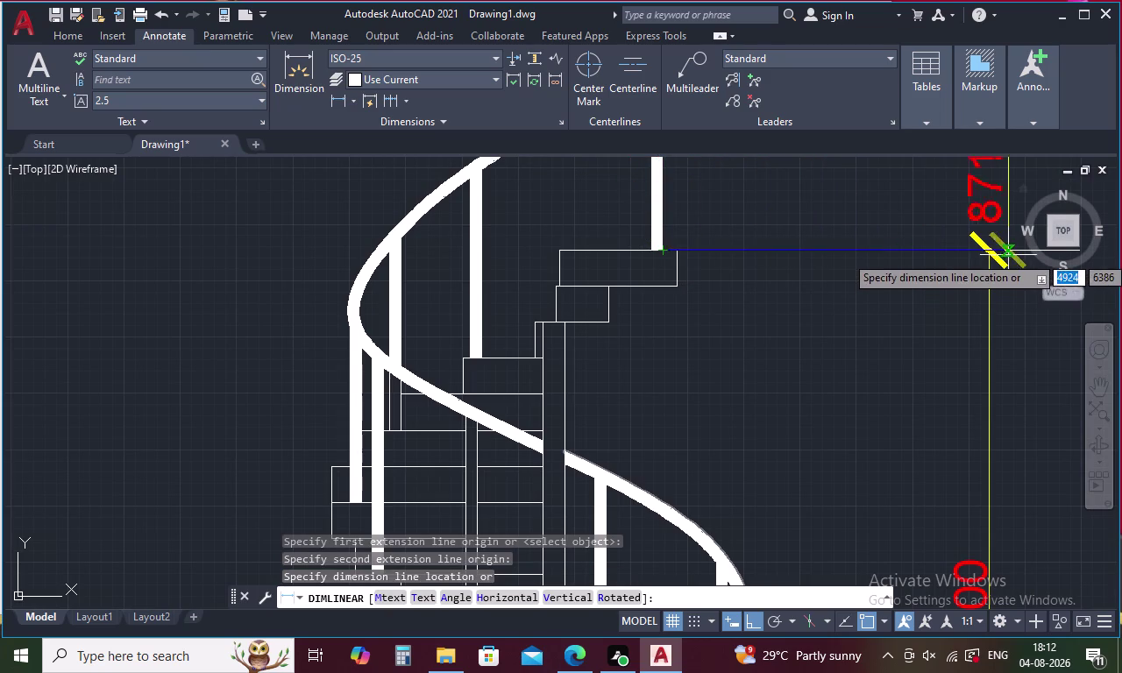
click(990, 253)
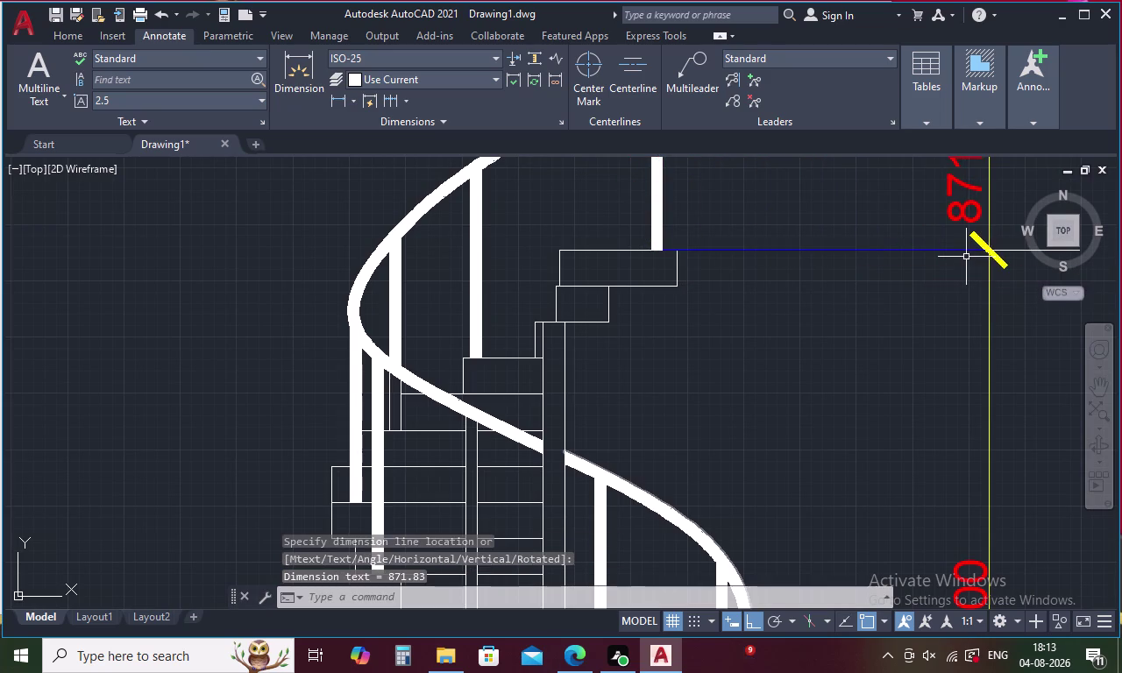
scroll(down, 3)
middle_drag(893, 331, 773, 415)
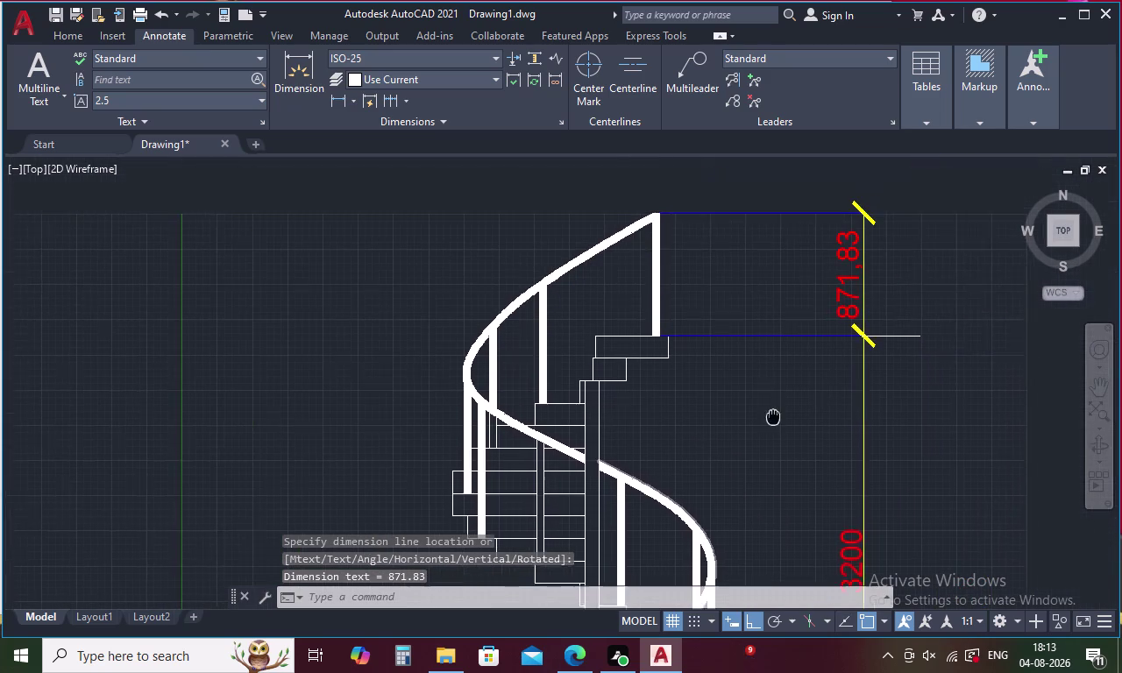
middle_drag(773, 416, 762, 422)
Replace the railing dimension's 871.83 text with 900 and end the text edit.
double_click(826, 314)
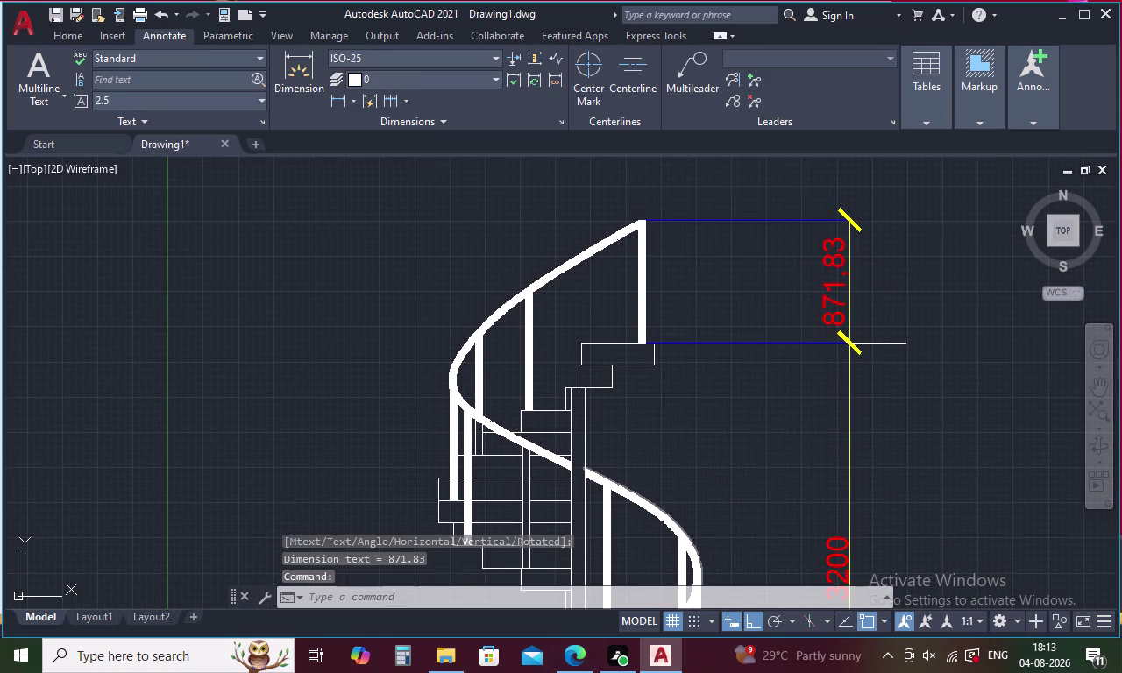
key(BackSpace)
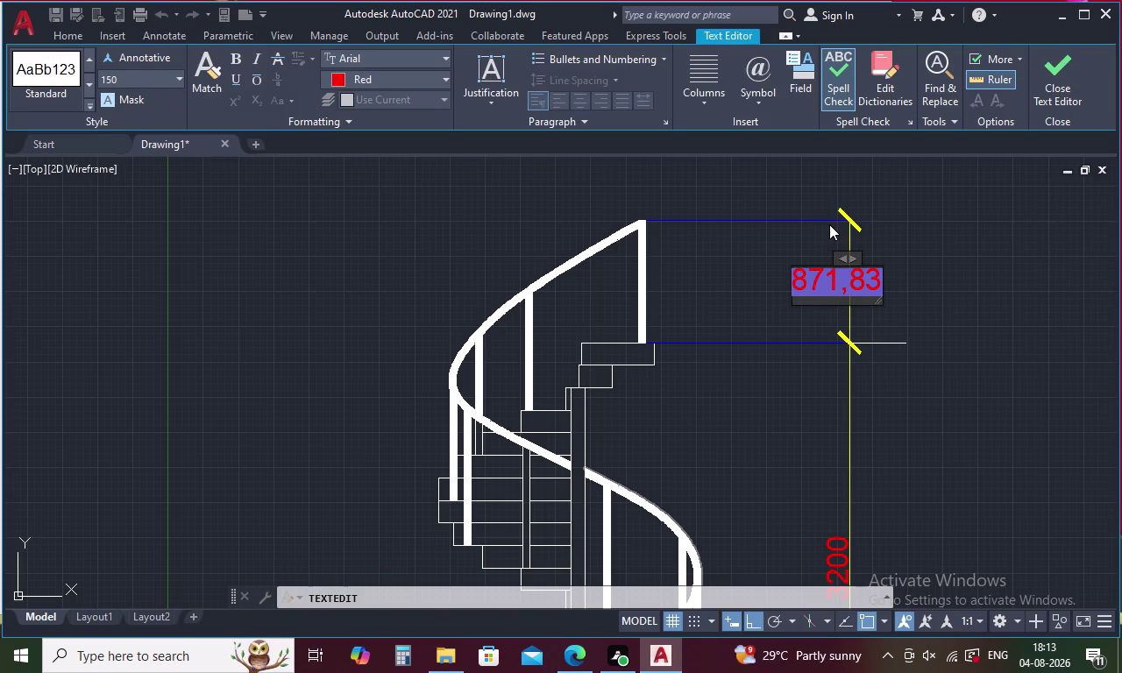
key(Right)
key(BackSpace)
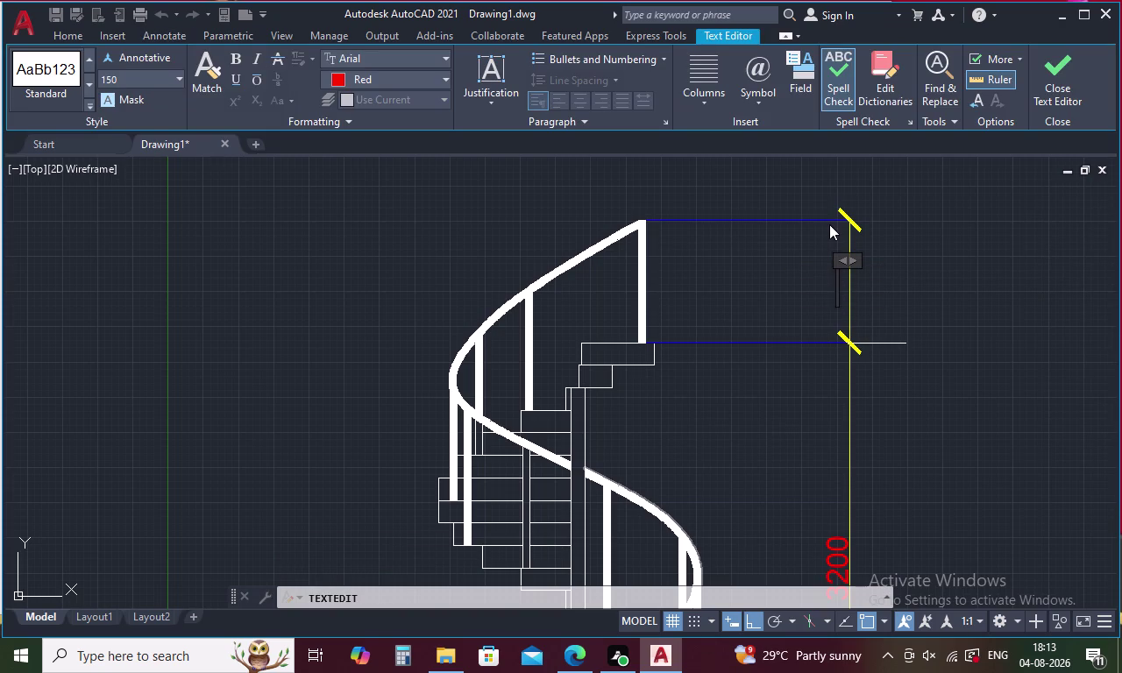
text(900)
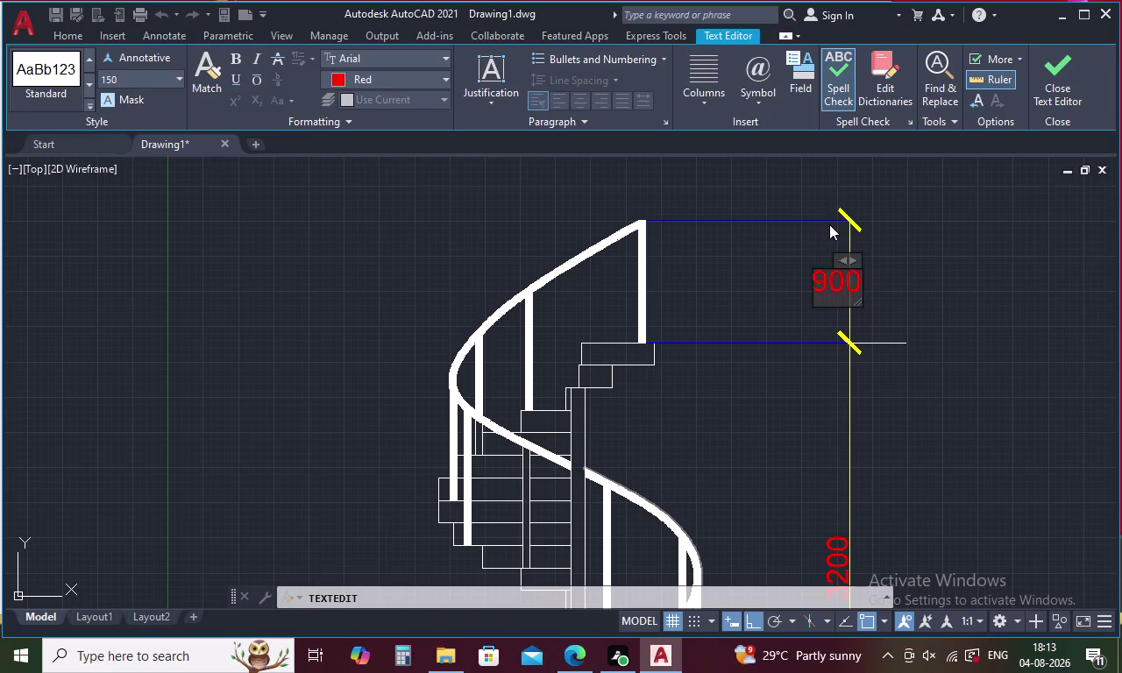
click(947, 230)
scroll(down, 3)
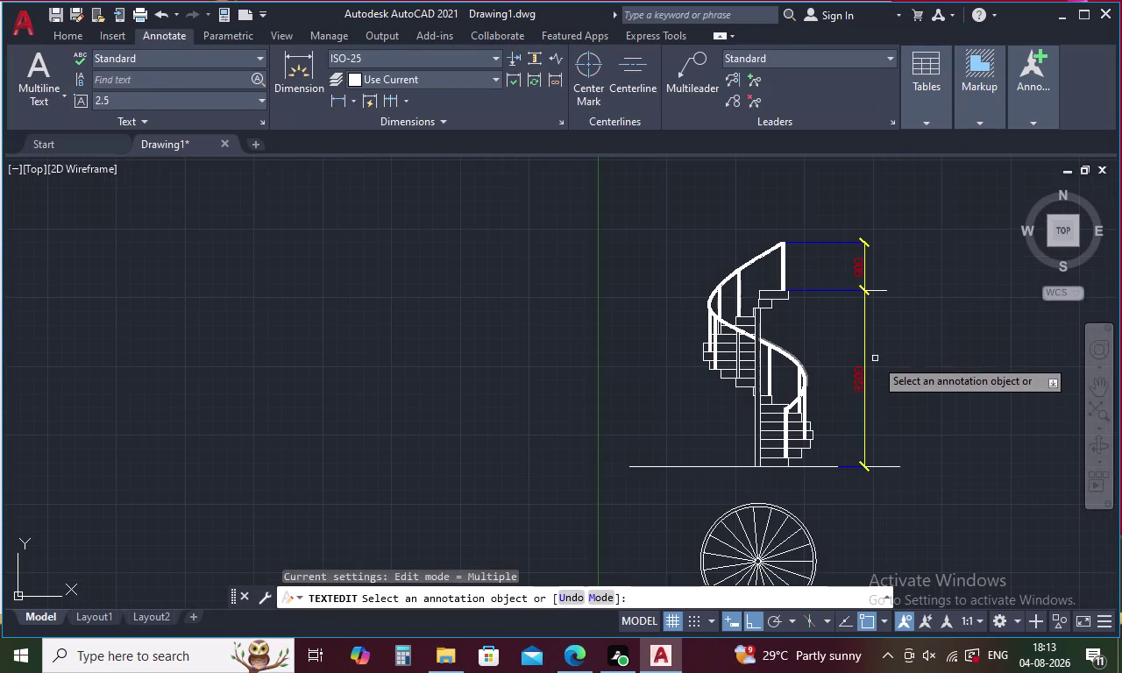
middle_drag(879, 361, 791, 341)
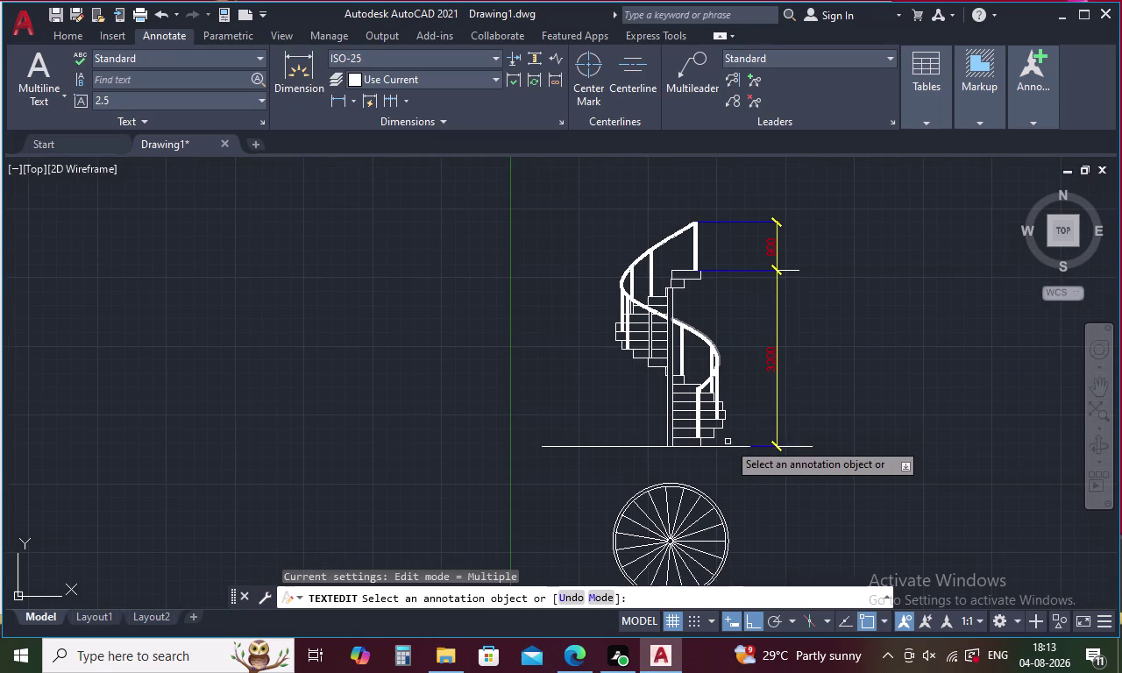
key(space)
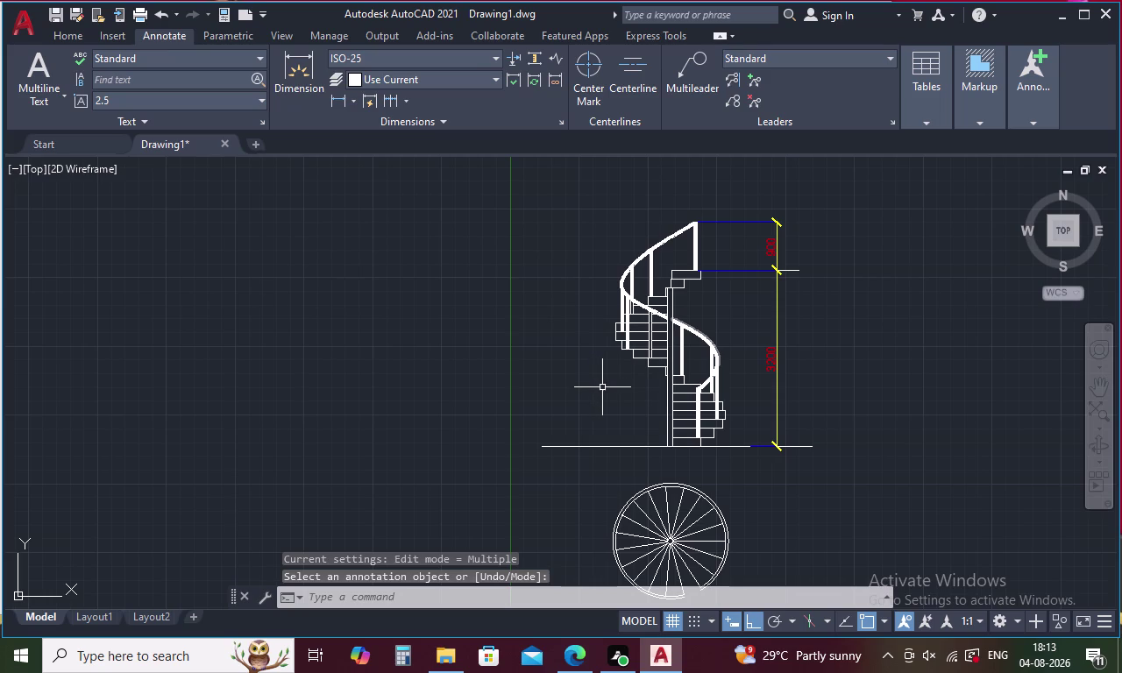
middle_drag(624, 469, 555, 362)
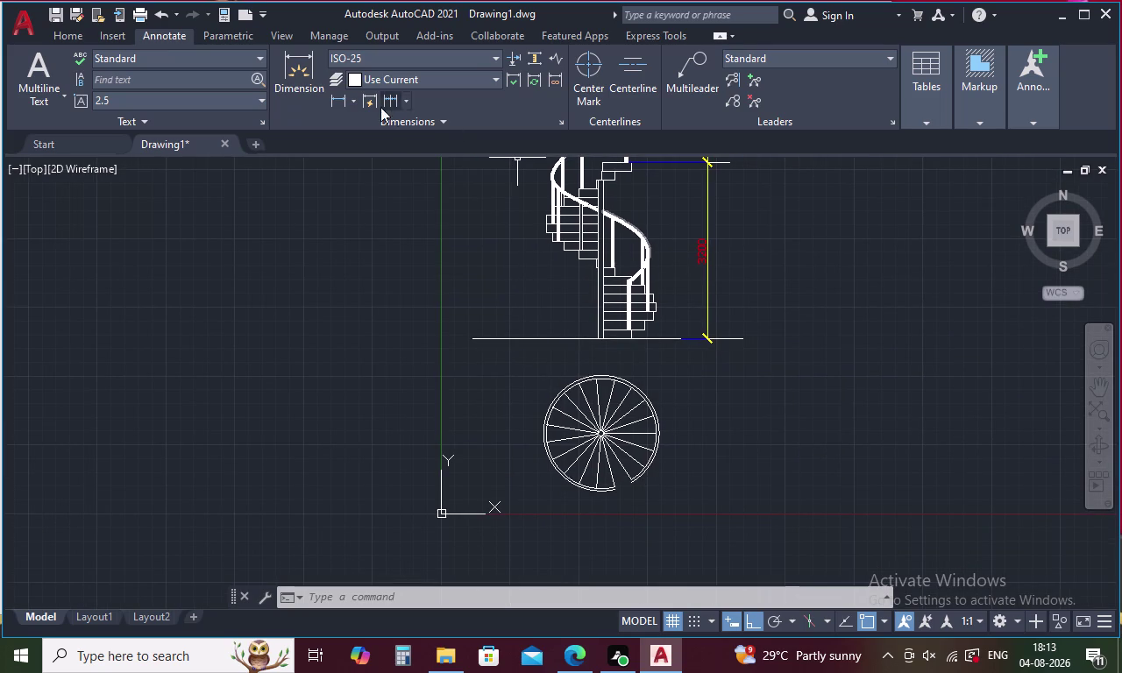
Place an aligned 329,19 dimension across the tread's outer end in the plan.
click(350, 95)
click(376, 156)
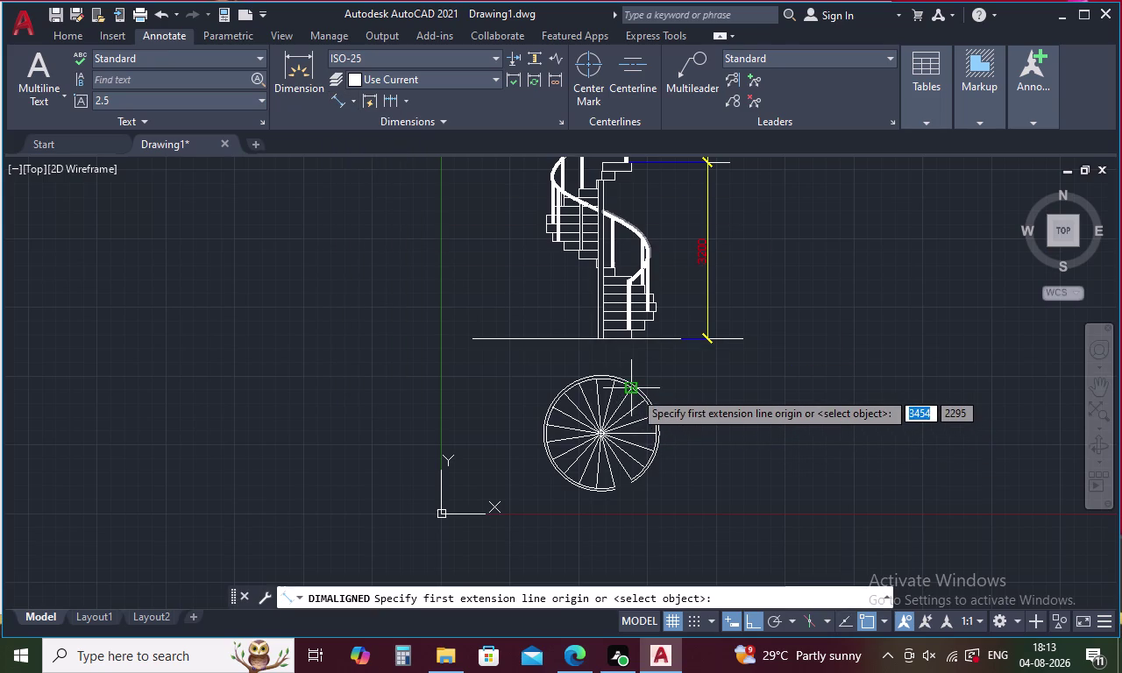
scroll(up, 3)
drag(626, 391, 626, 399)
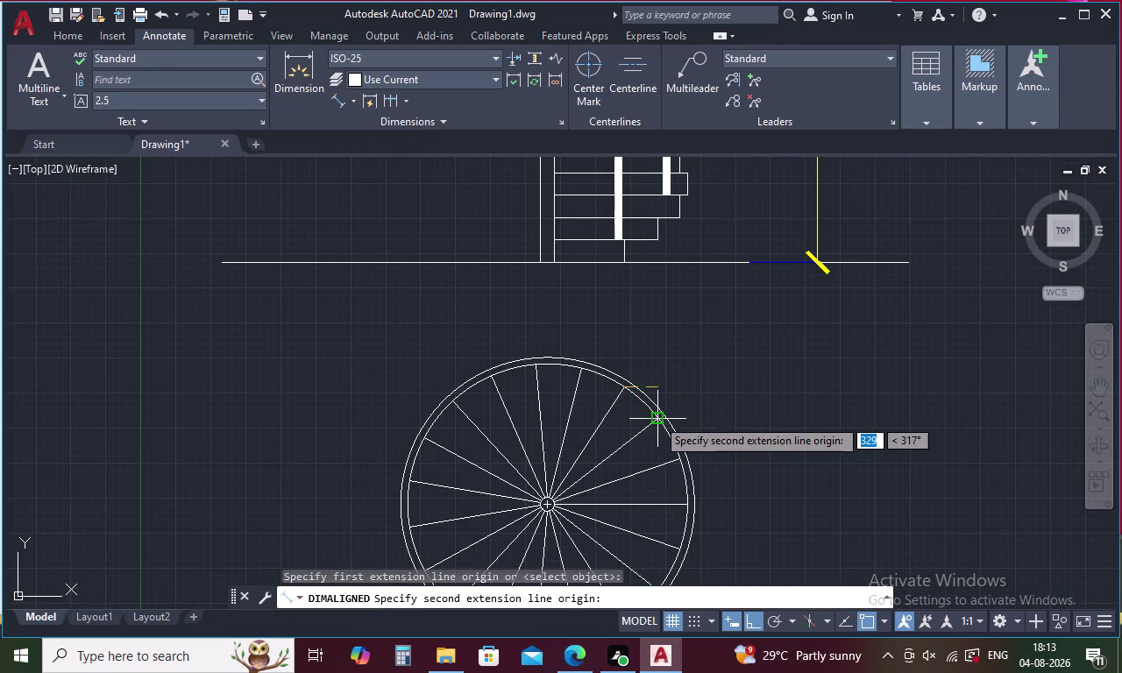
click(659, 415)
scroll(up, 3)
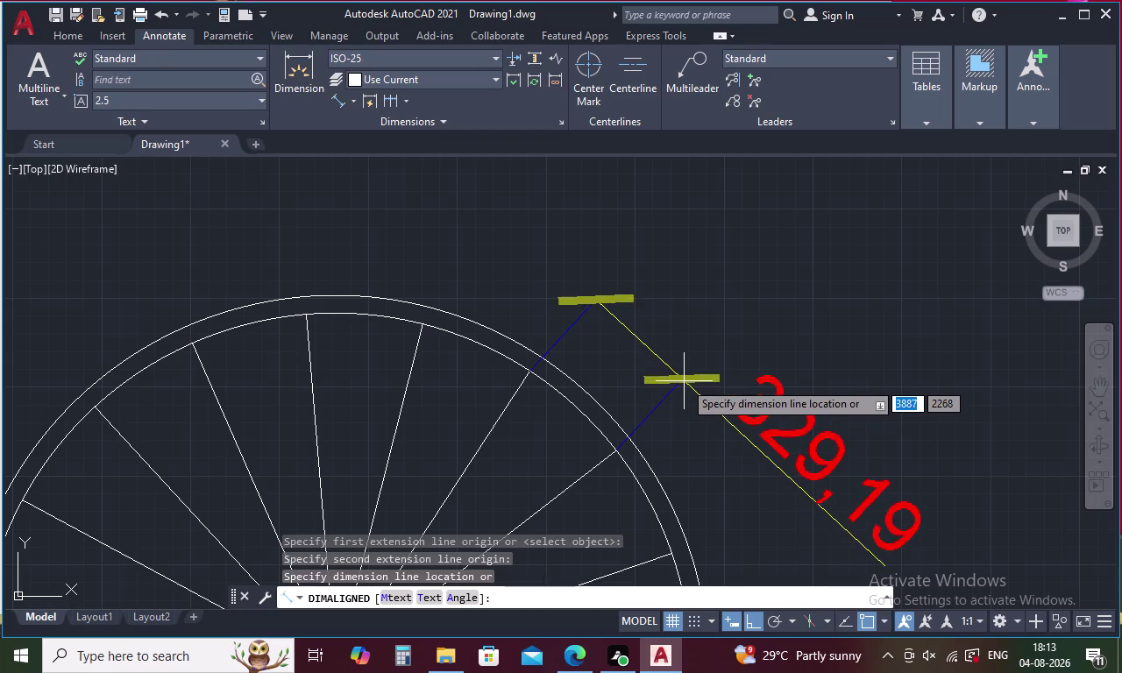
click(684, 382)
Open the 329,19 dimension text for editing.
double_click(799, 418)
triple_click(800, 418)
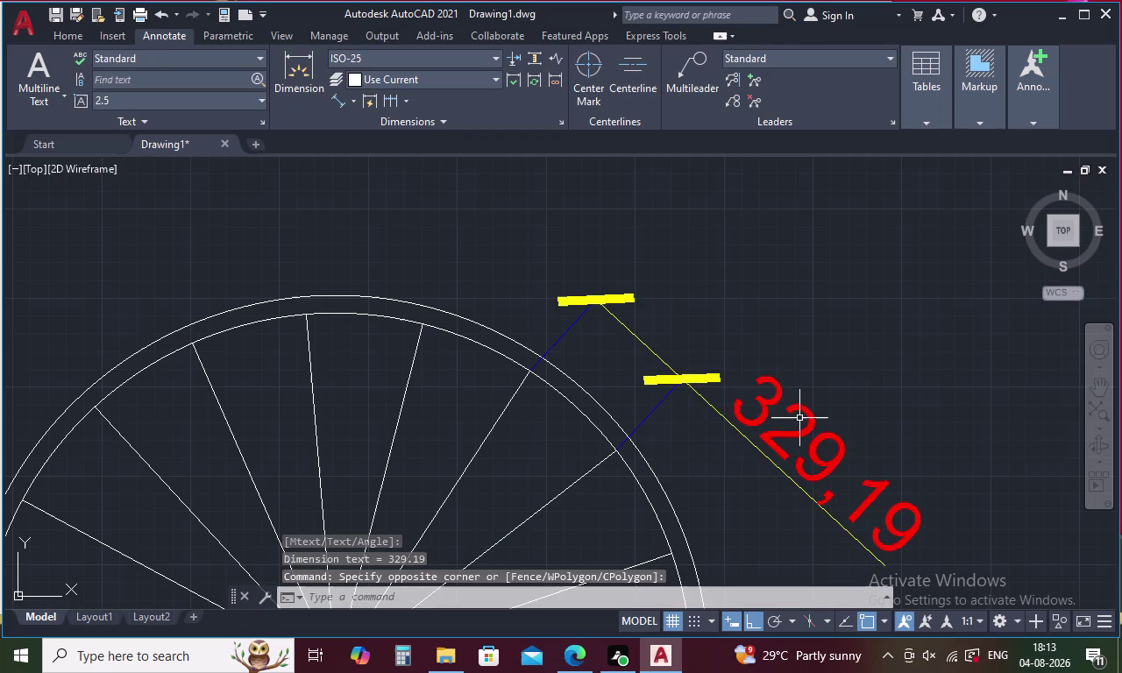
triple_click(800, 417)
click(800, 418)
double_click(799, 425)
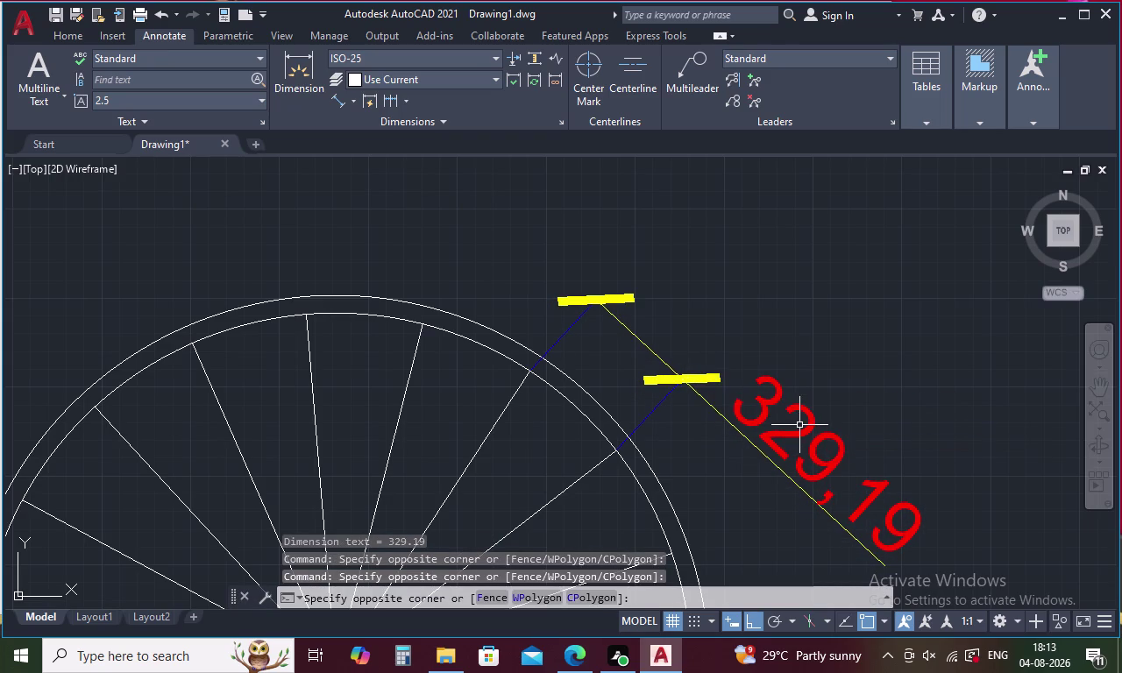
double_click(801, 430)
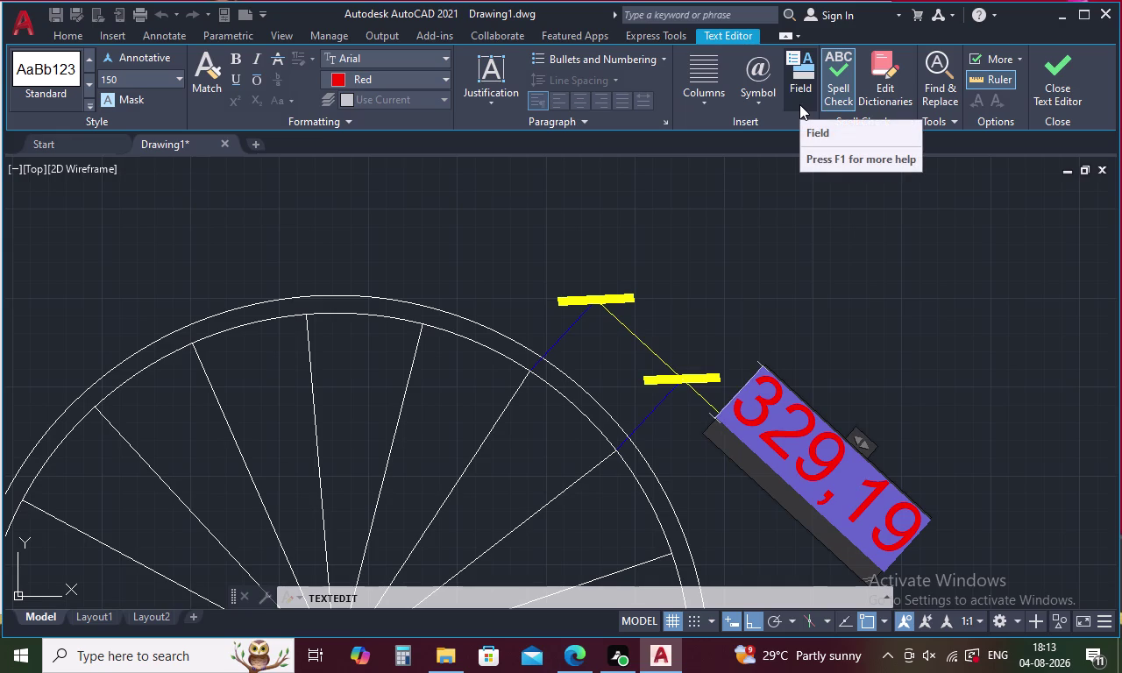
Change the aligned dimension's 329,19 text to 329 and end text editing.
key(BackSpace)
key(Right)
click(801, 457)
click(801, 457)
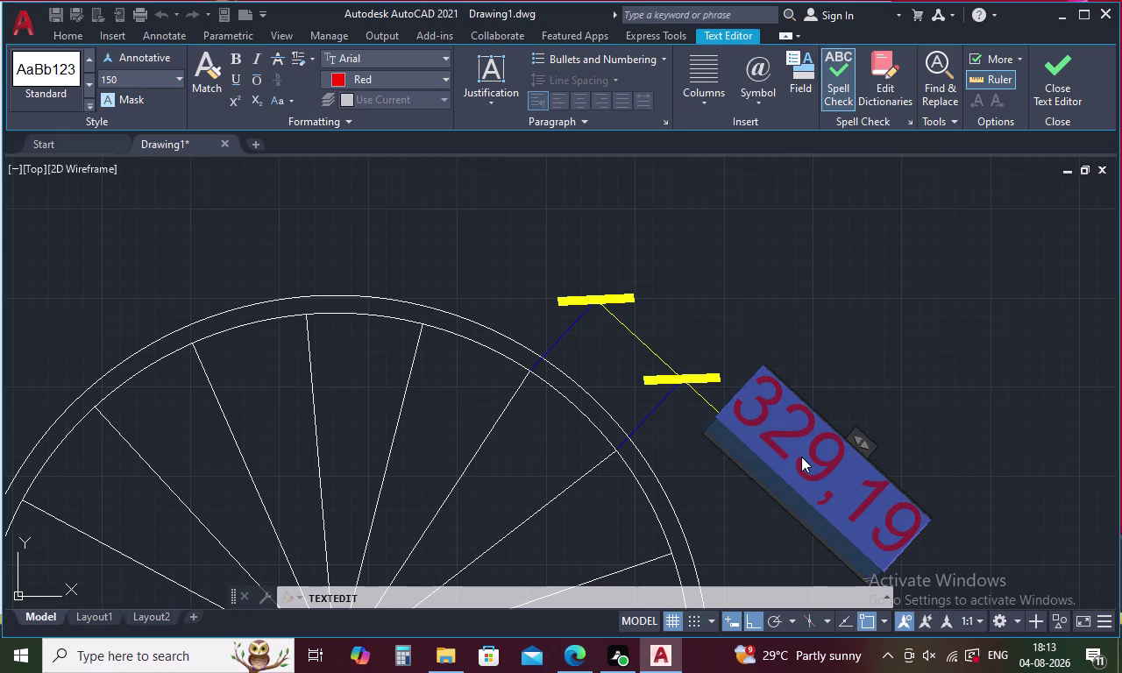
key(BackSpace)
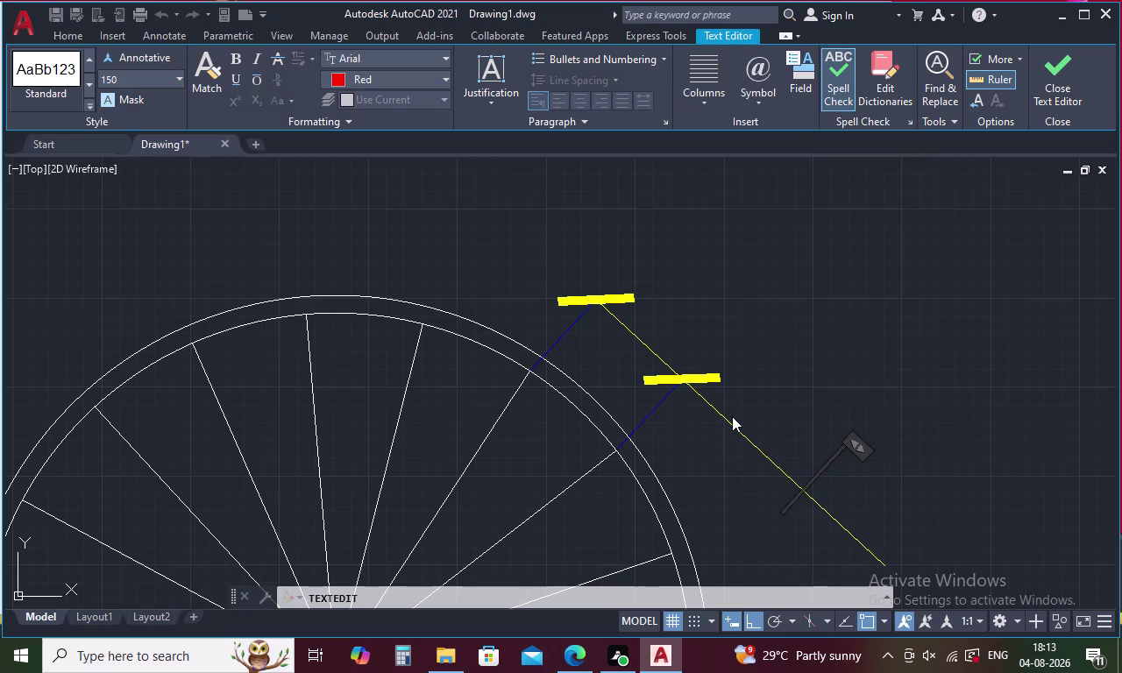
text(32)
key(9)
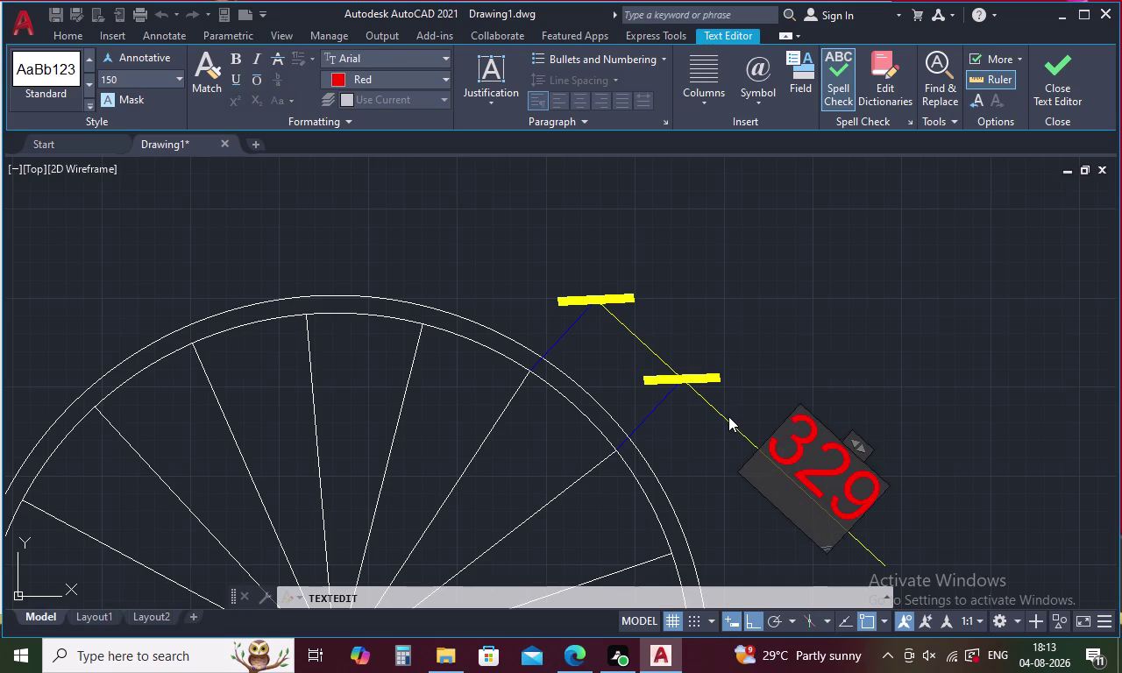
click(781, 358)
scroll(down, 3)
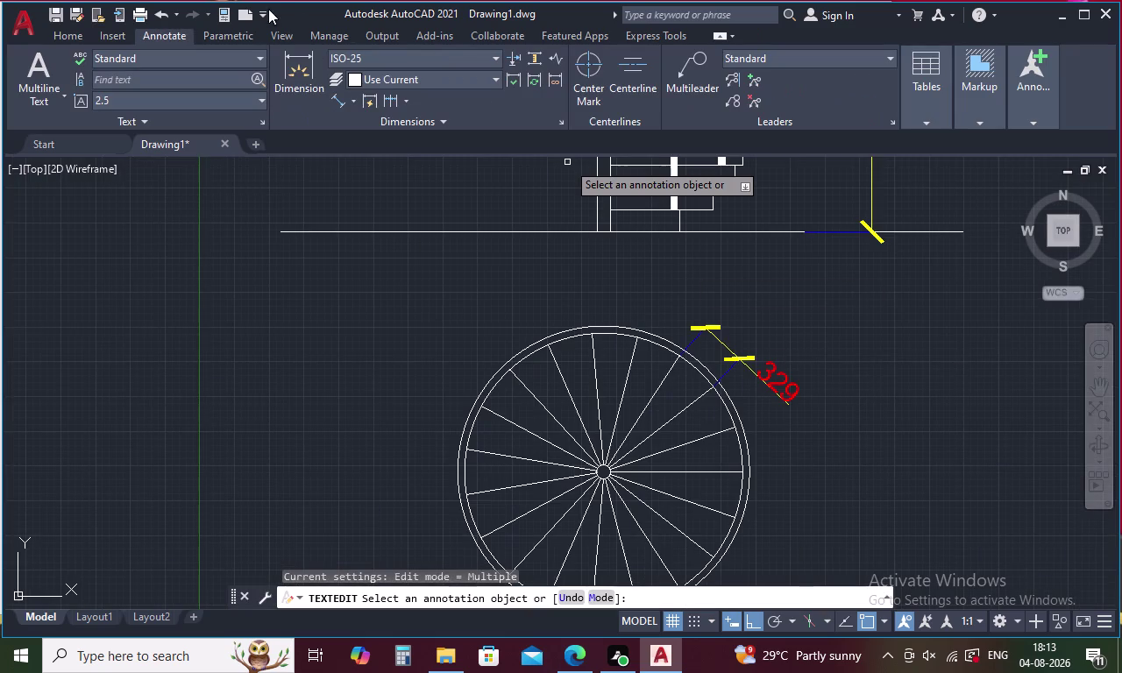
key(Escape)
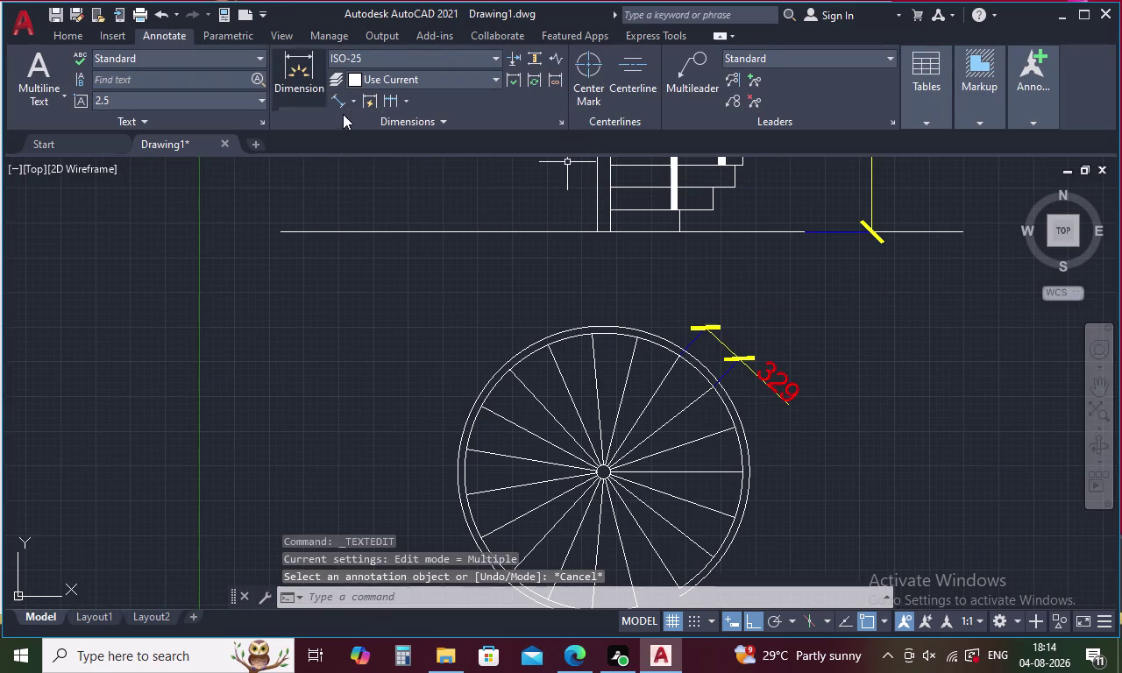
Place an R50 radius dimension on the central column circle.
click(356, 95)
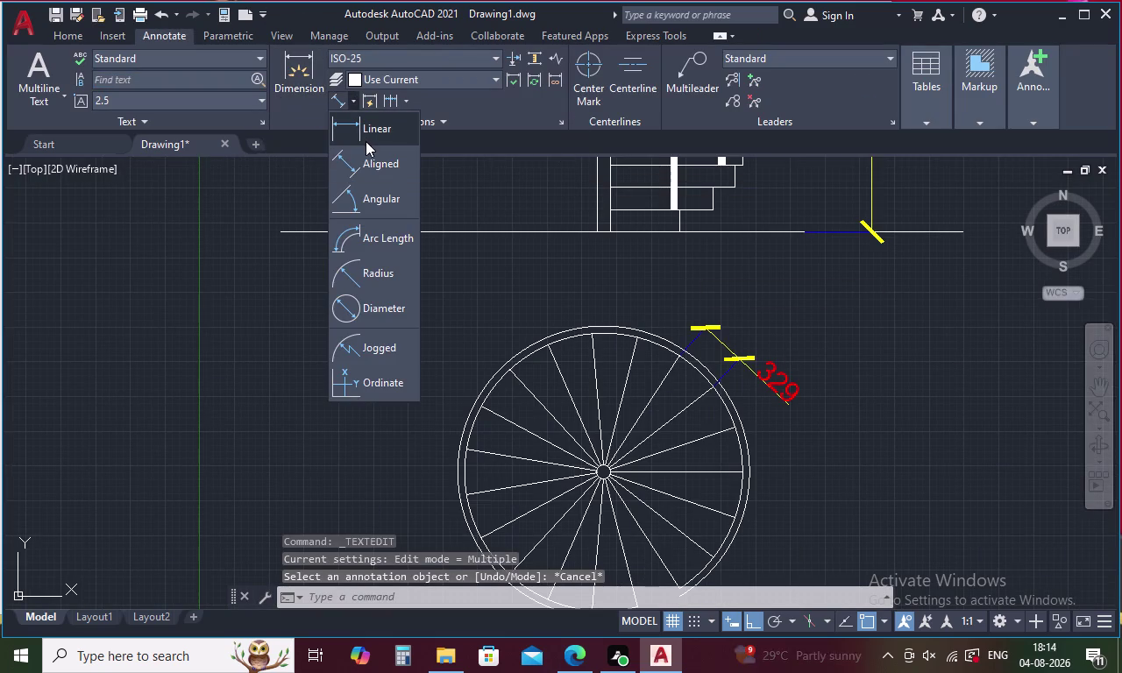
click(375, 279)
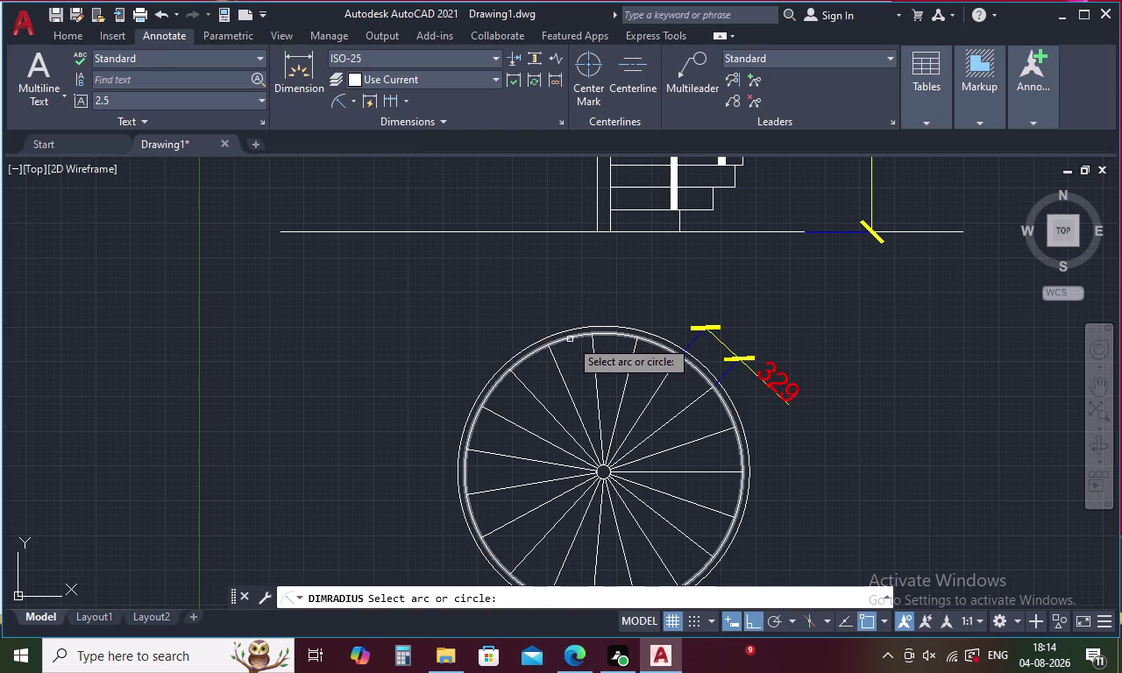
middle_drag(571, 340, 381, 222)
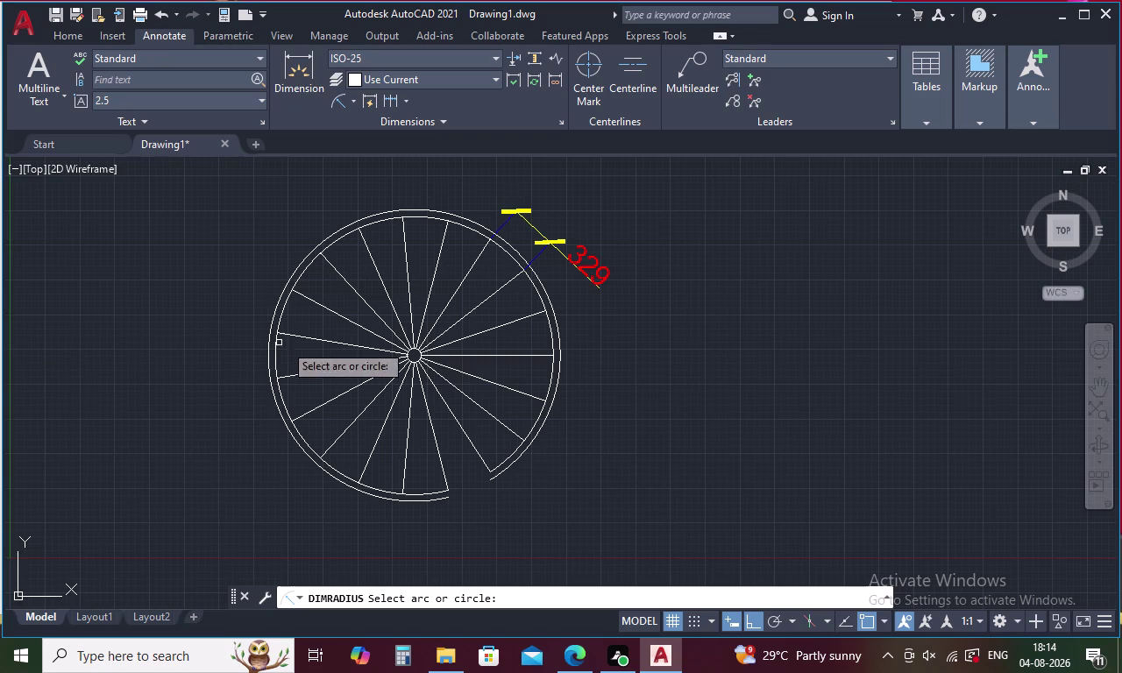
scroll(up, 3)
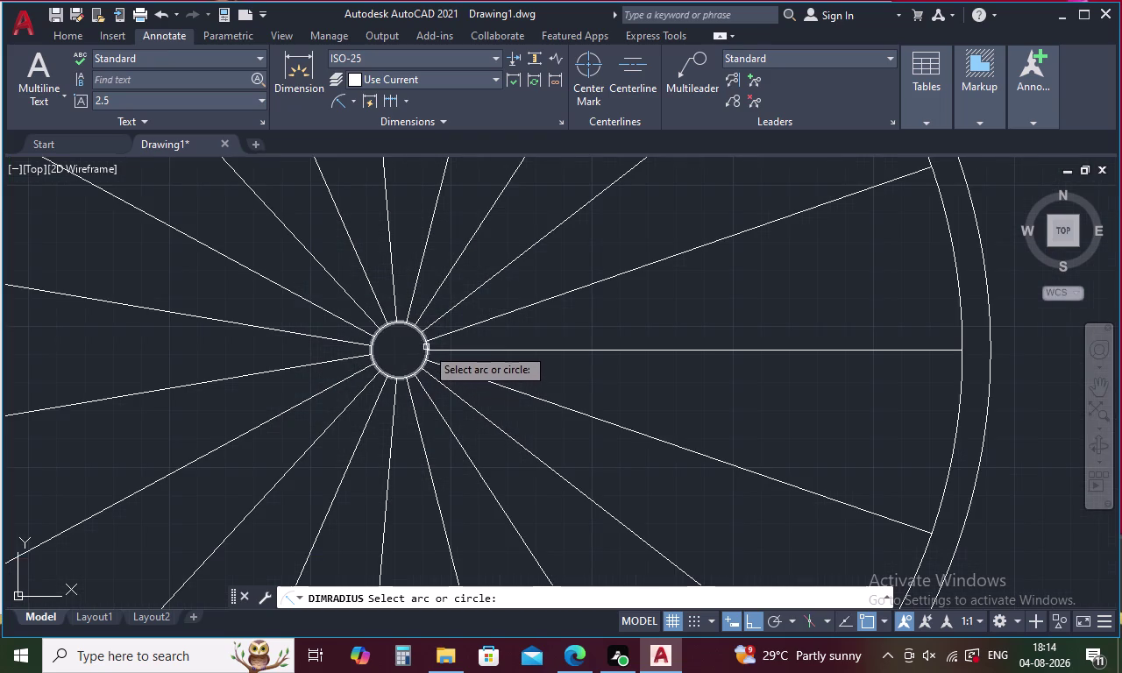
click(427, 345)
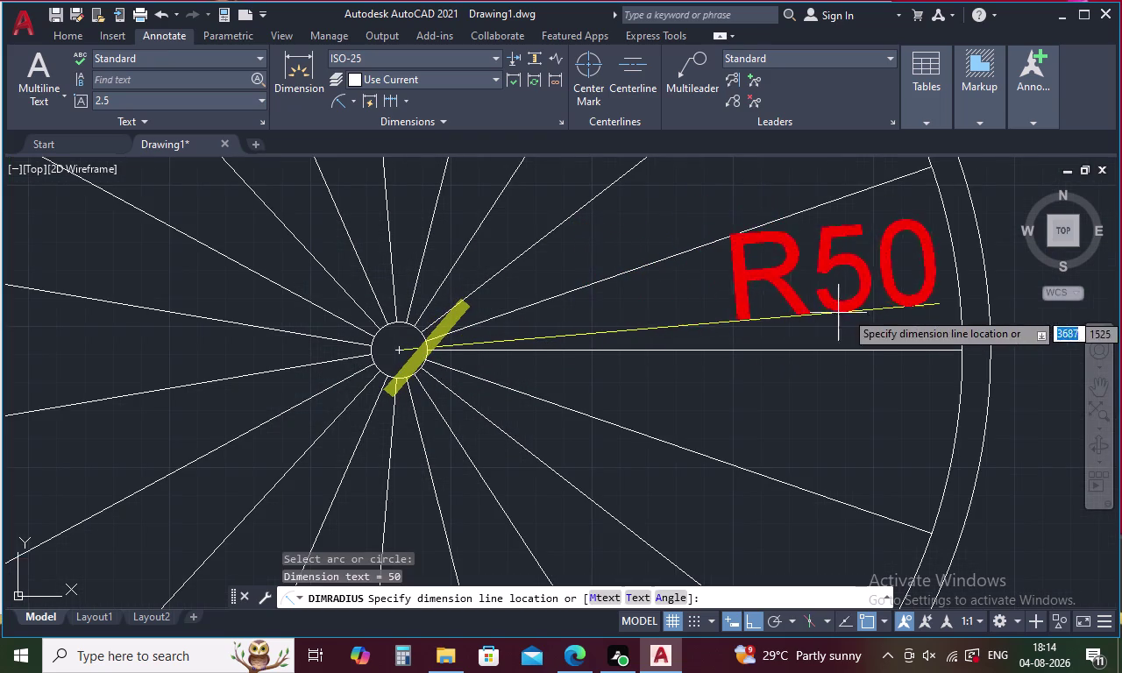
middle_drag(1049, 285, 669, 361)
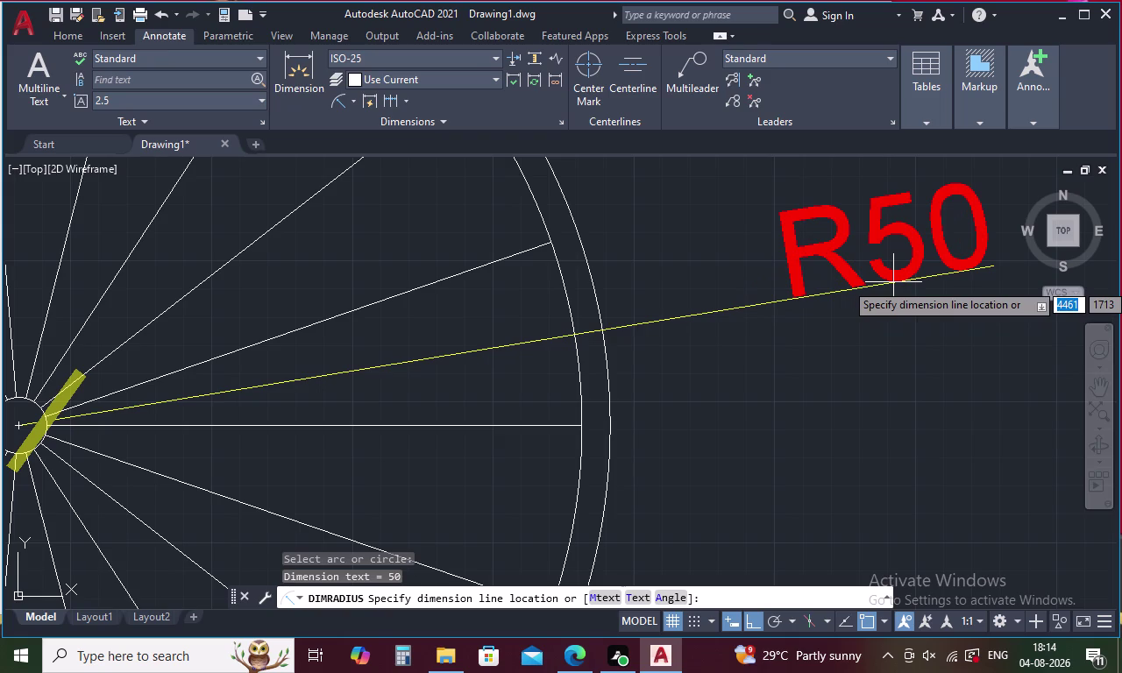
click(894, 282)
scroll(down, 3)
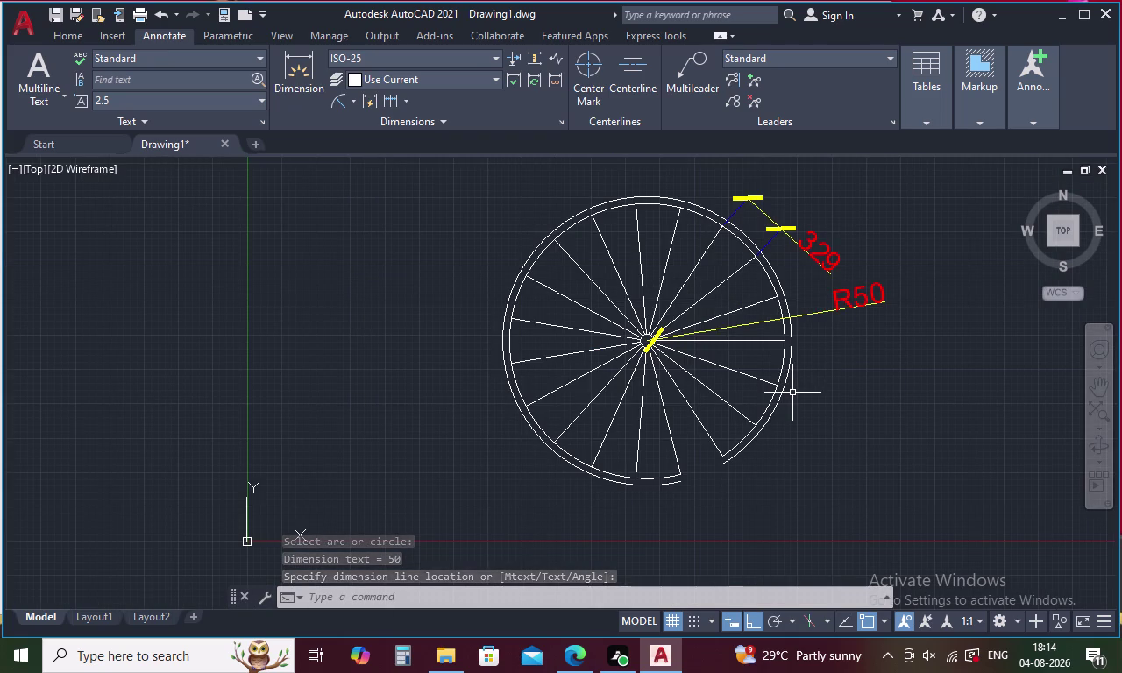
key(space)
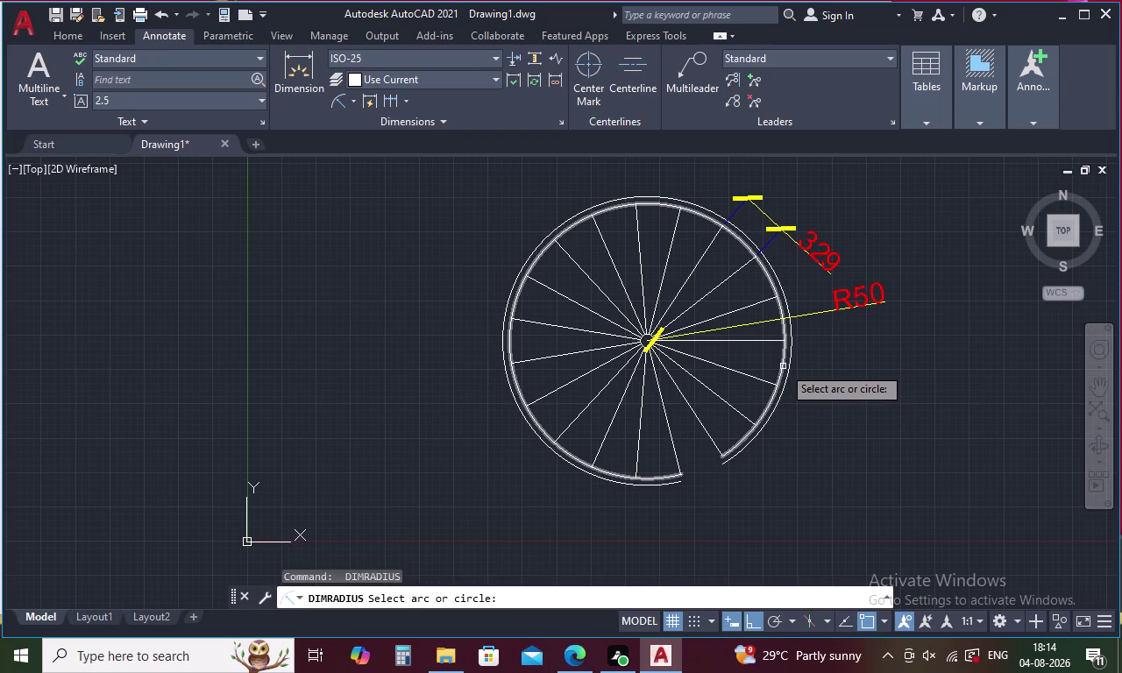
Place an R1000 radius dimension on the plan's outer circle, showing elevation and plan together.
click(783, 367)
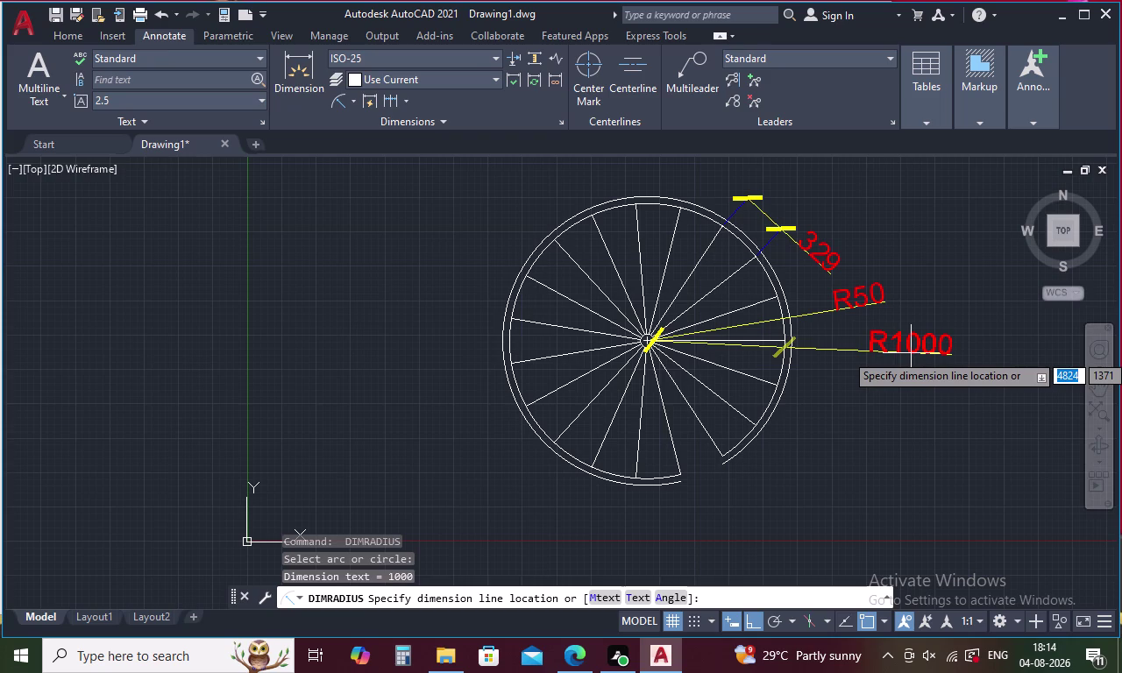
click(911, 353)
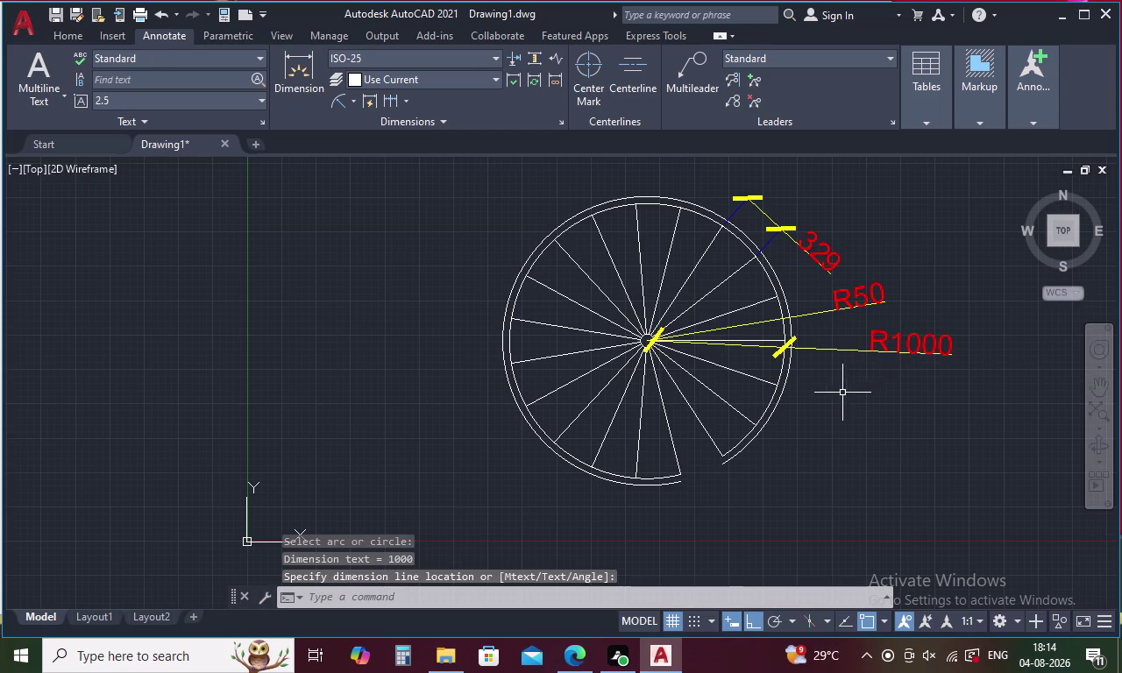
scroll(down, 3)
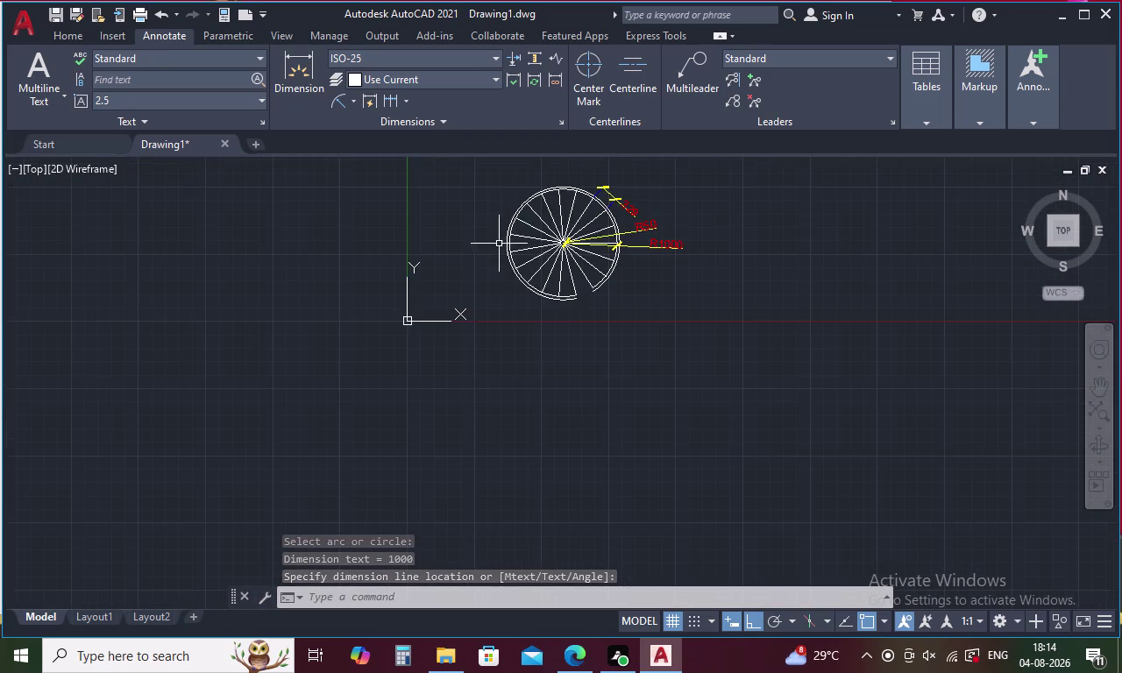
middle_drag(570, 307, 639, 471)
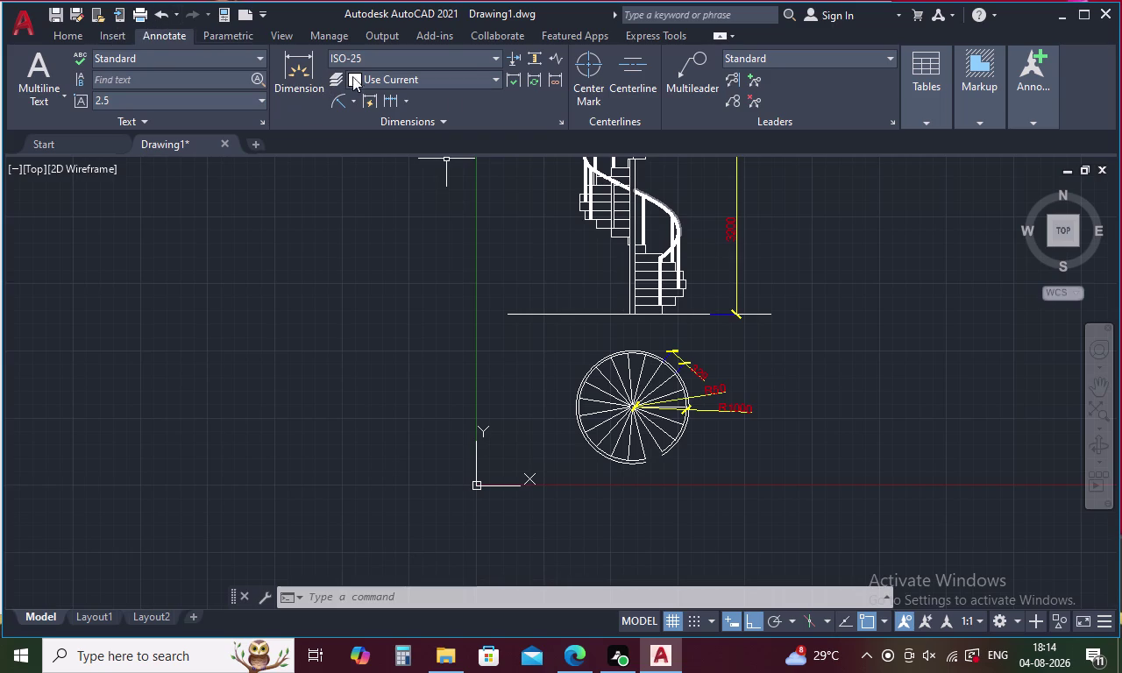
click(691, 84)
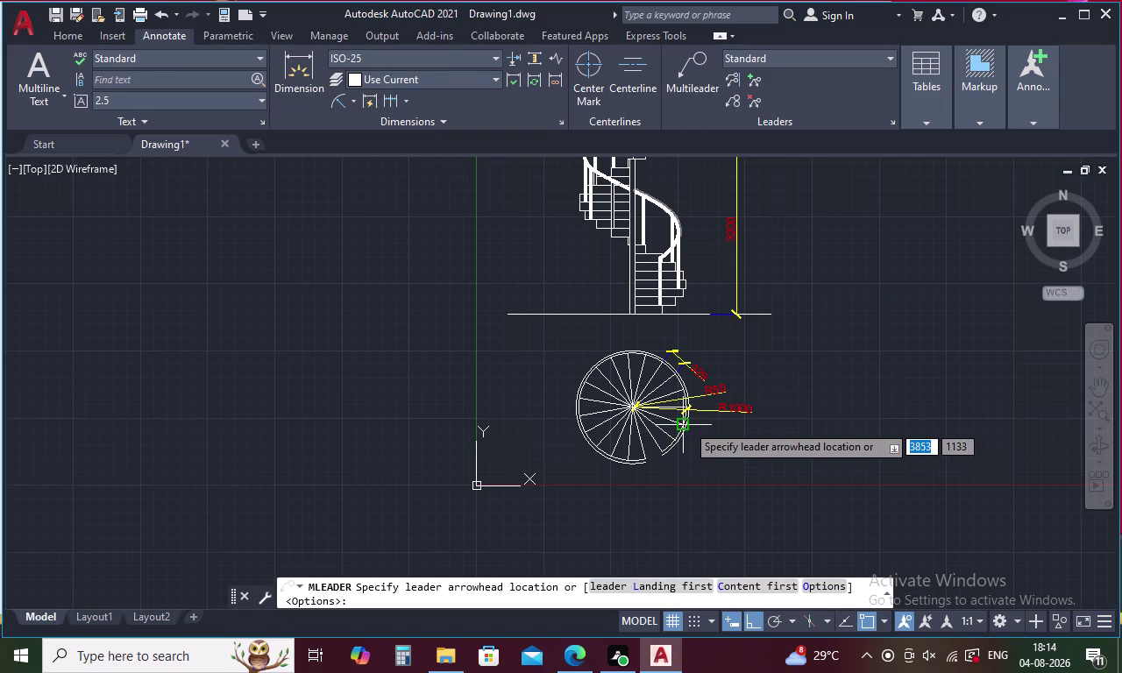
Anchor a multileader on the outer circle with its landing to the right.
scroll(up, 3)
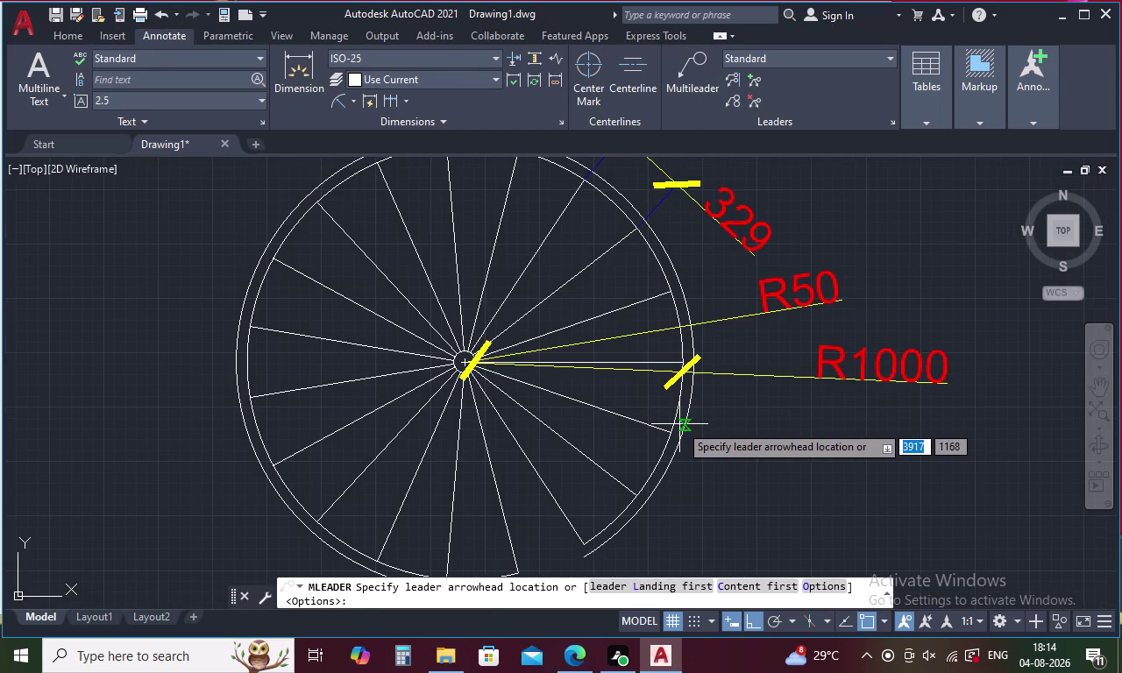
click(679, 424)
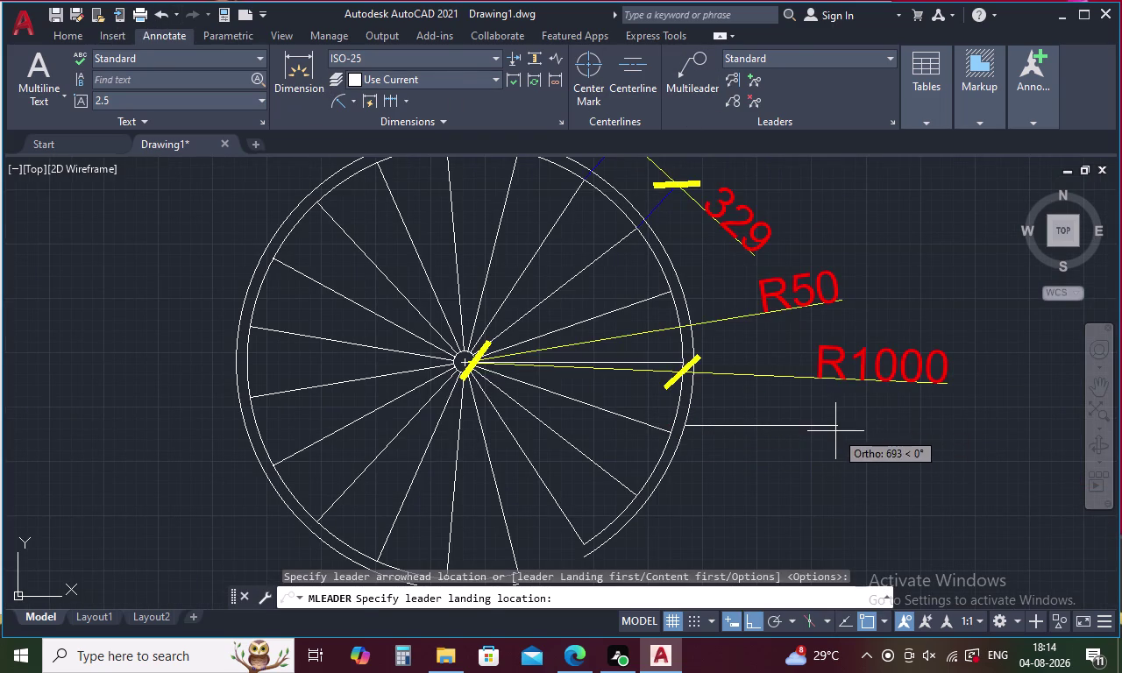
click(836, 431)
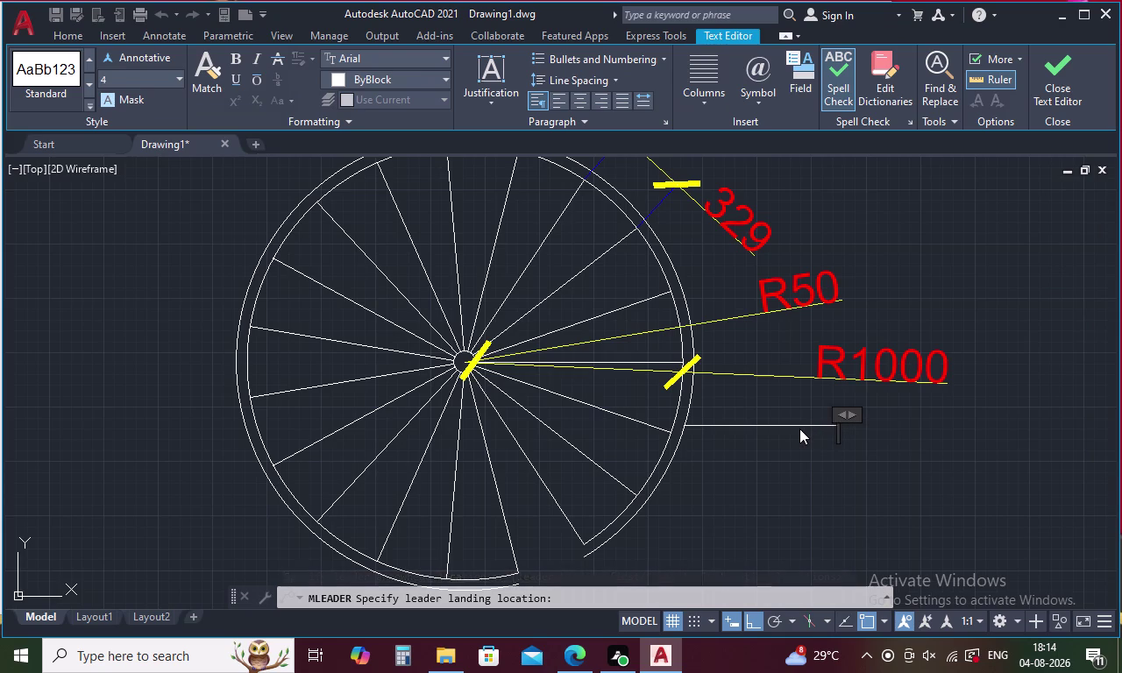
Type the note '50Ø RAILING' into the widened leader text box.
drag(855, 414, 1040, 413)
click(946, 443)
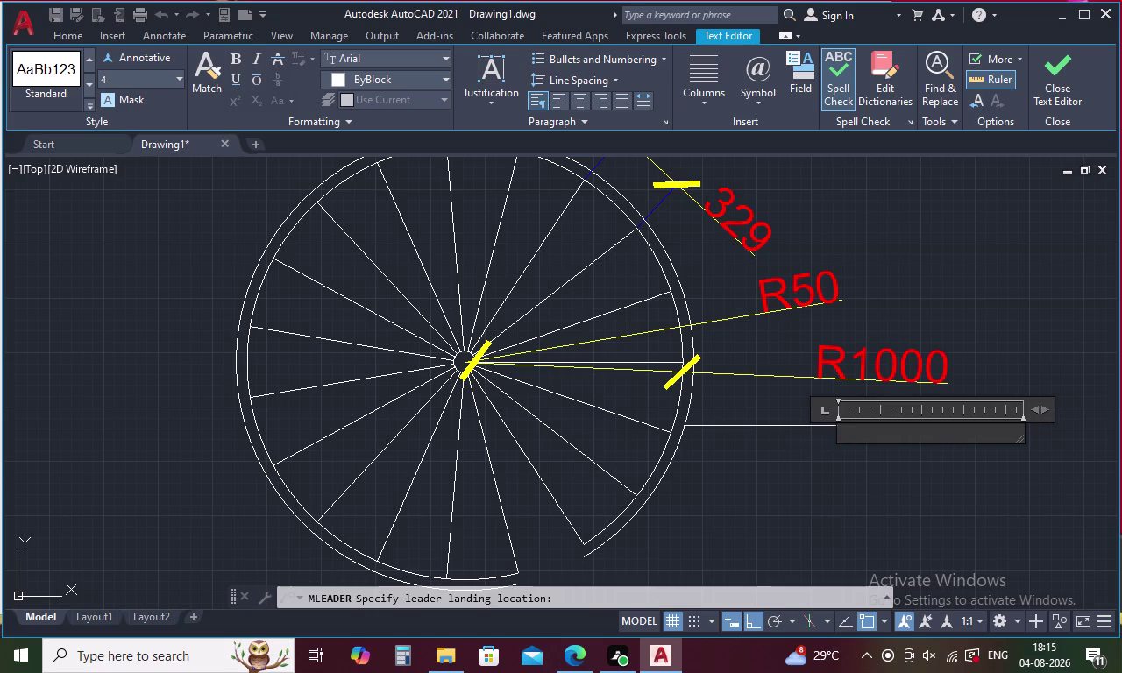
text(50)
click(762, 95)
click(796, 166)
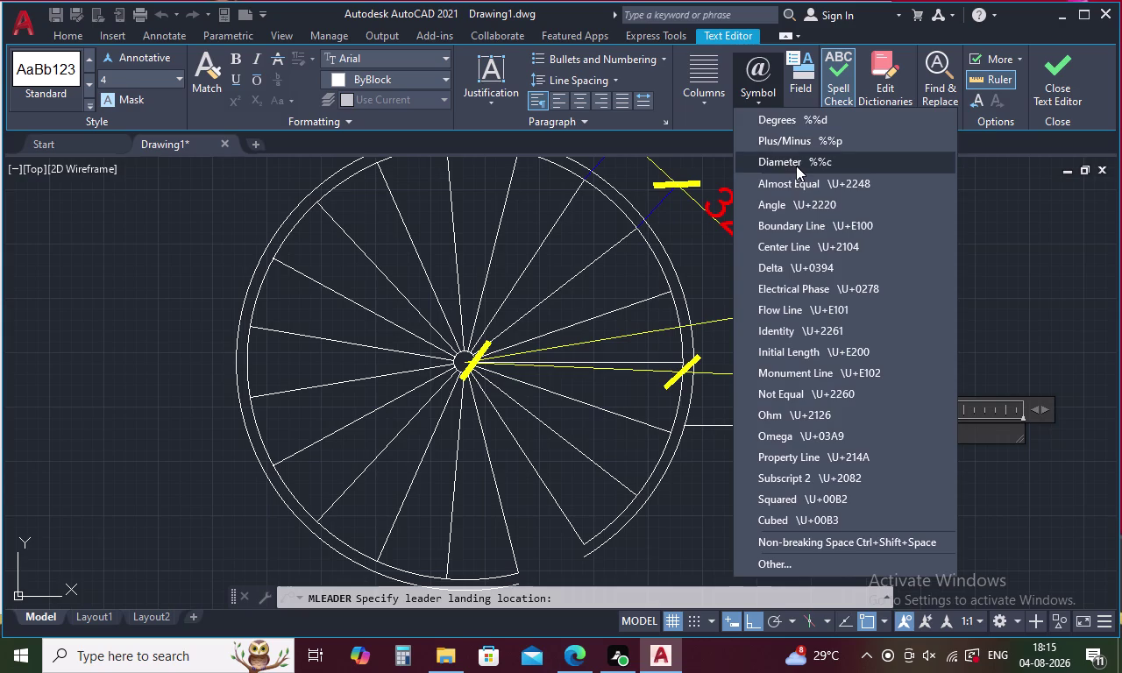
key(space)
text(R)
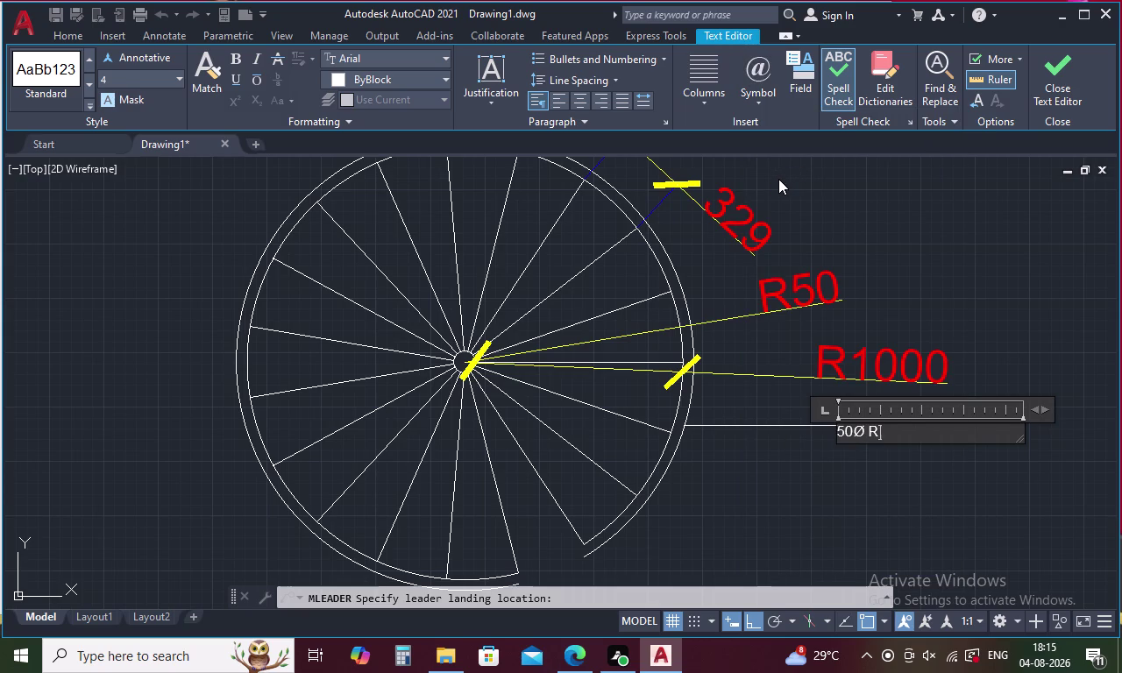
text(AILING)
Make the railing note text 150 high and finish editing it.
drag(969, 436, 765, 487)
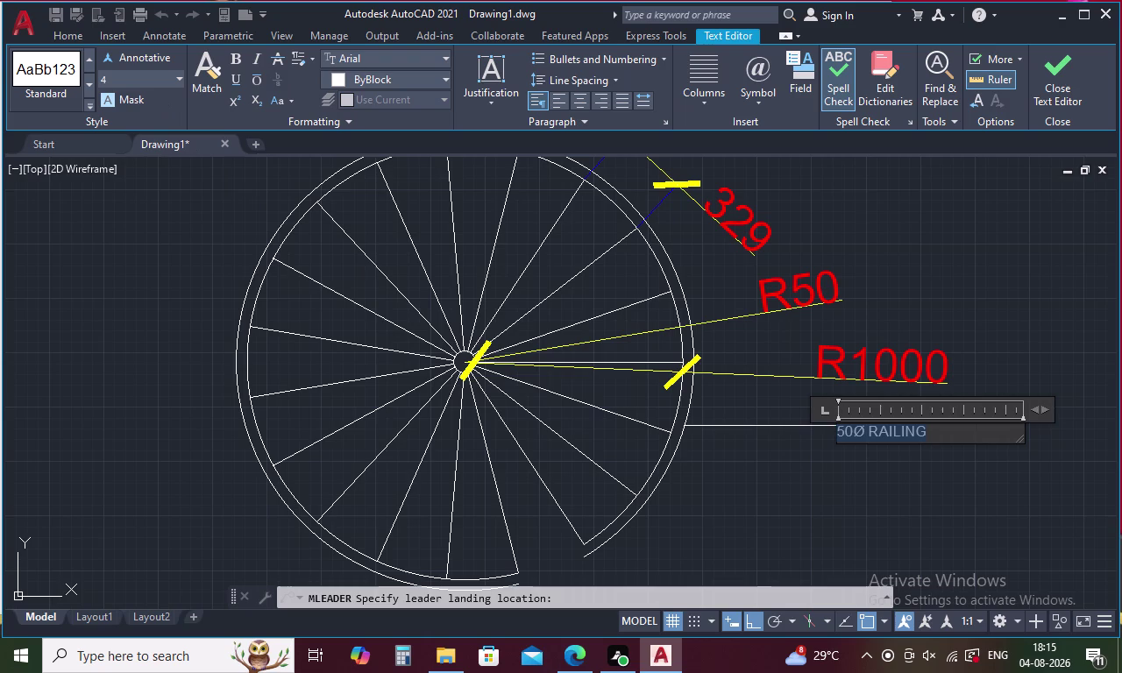
click(164, 74)
click(177, 78)
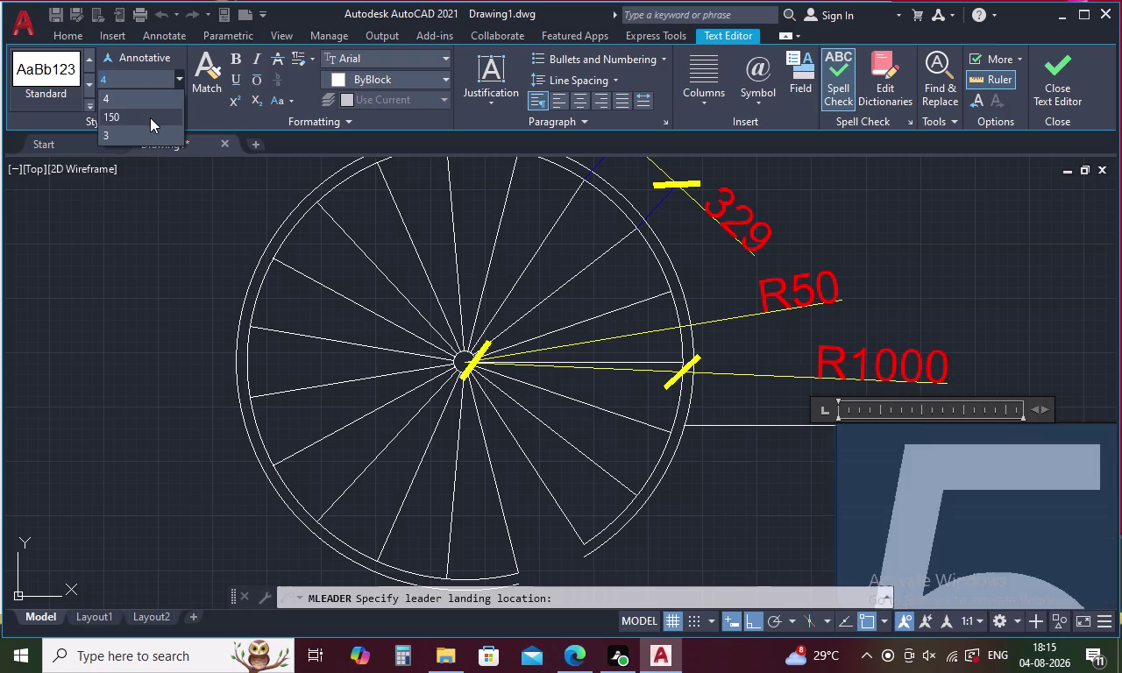
click(150, 118)
click(745, 463)
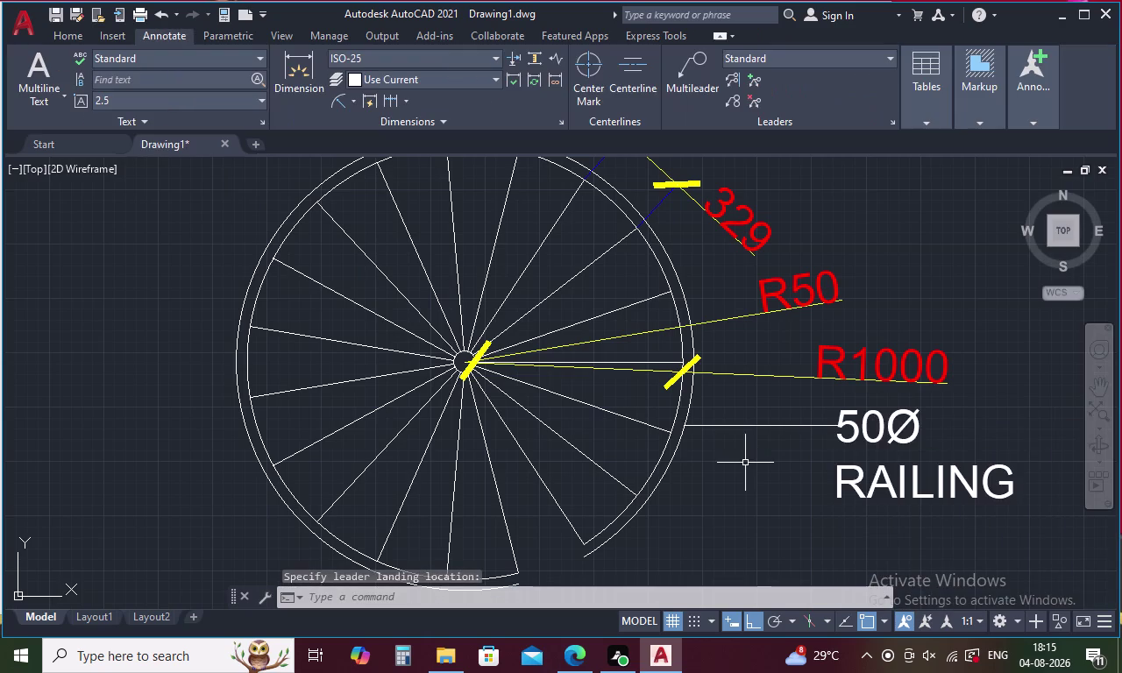
Deselect the 50Ø RAILING leader and re-centre the staircase plan in view.
scroll(down, 3)
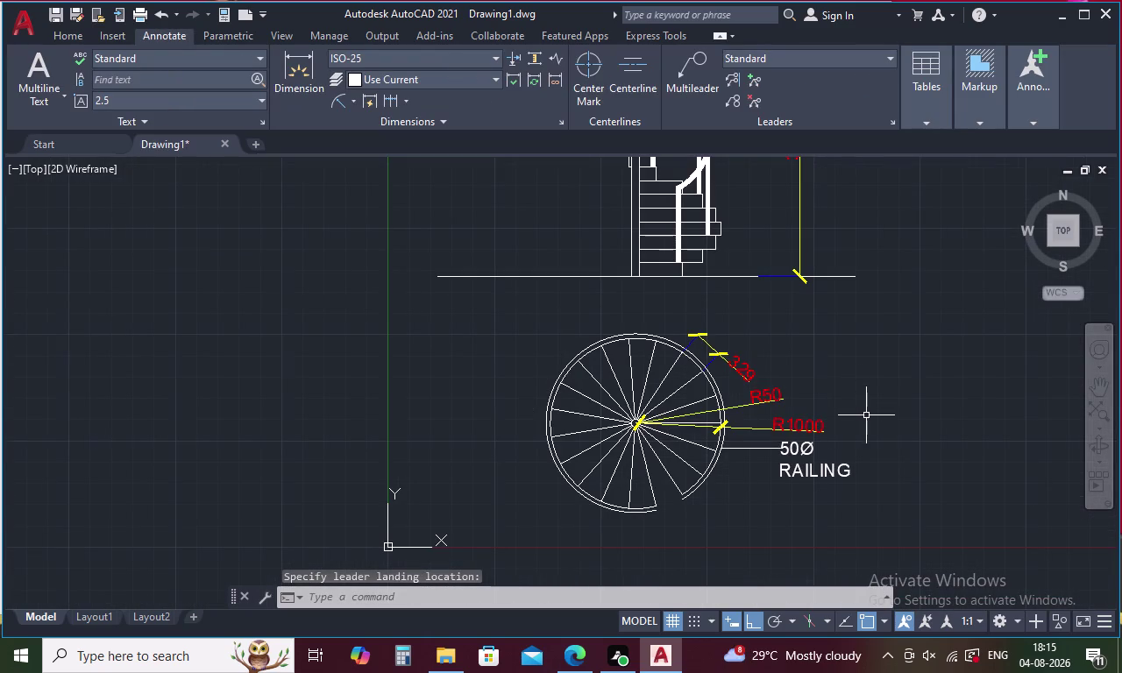
click(827, 467)
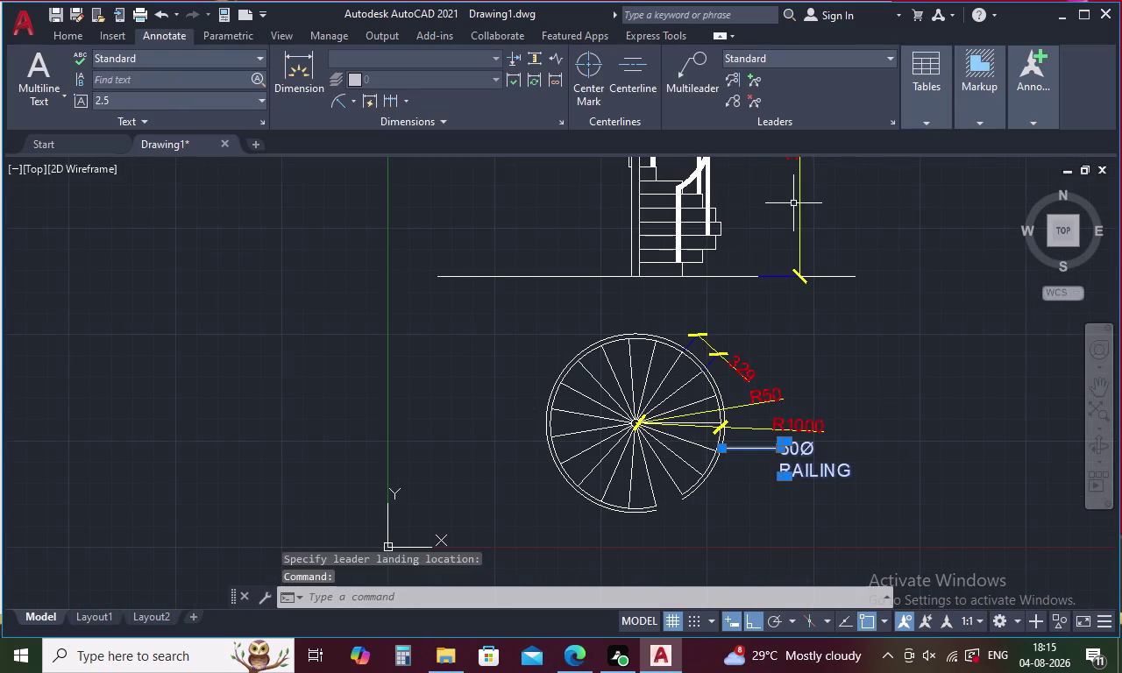
key(Escape)
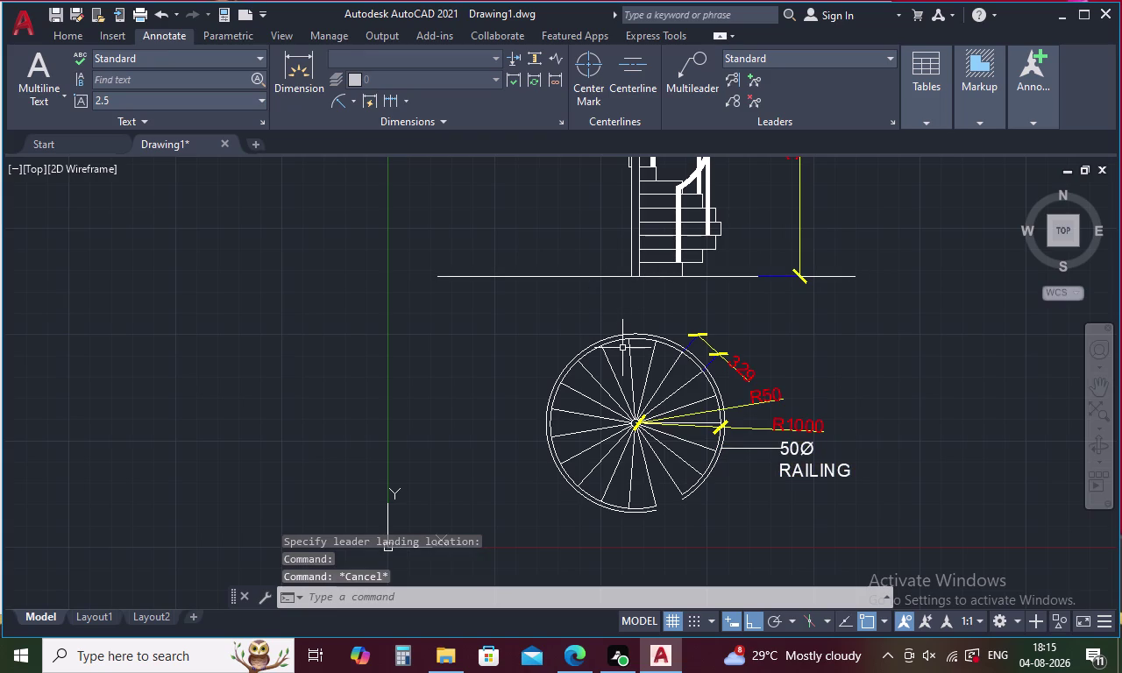
middle_drag(933, 443, 768, 410)
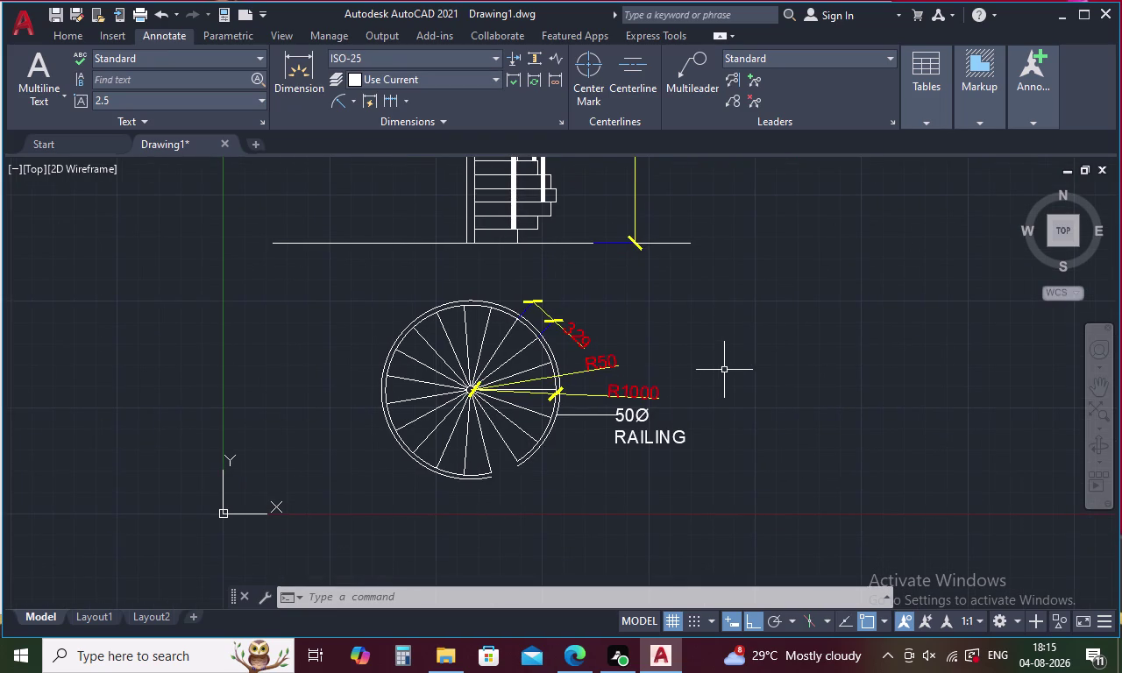
Cancel the mistyped letters and start the multiline text command (T).
text(RI)
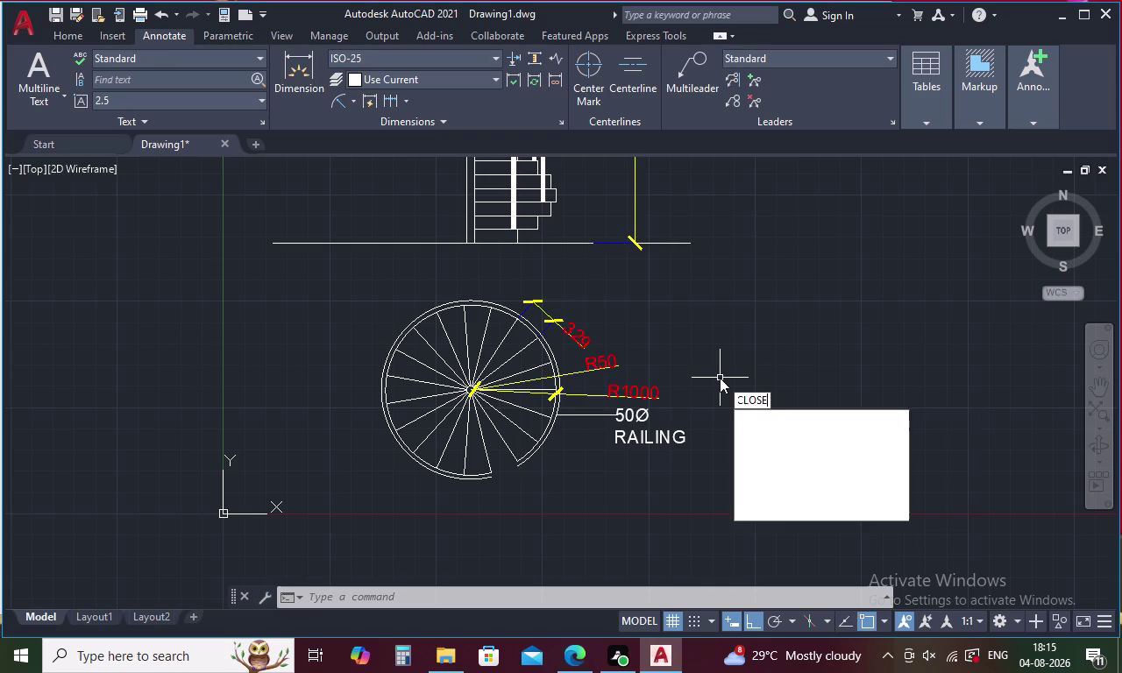
text(DE)
key(Escape)
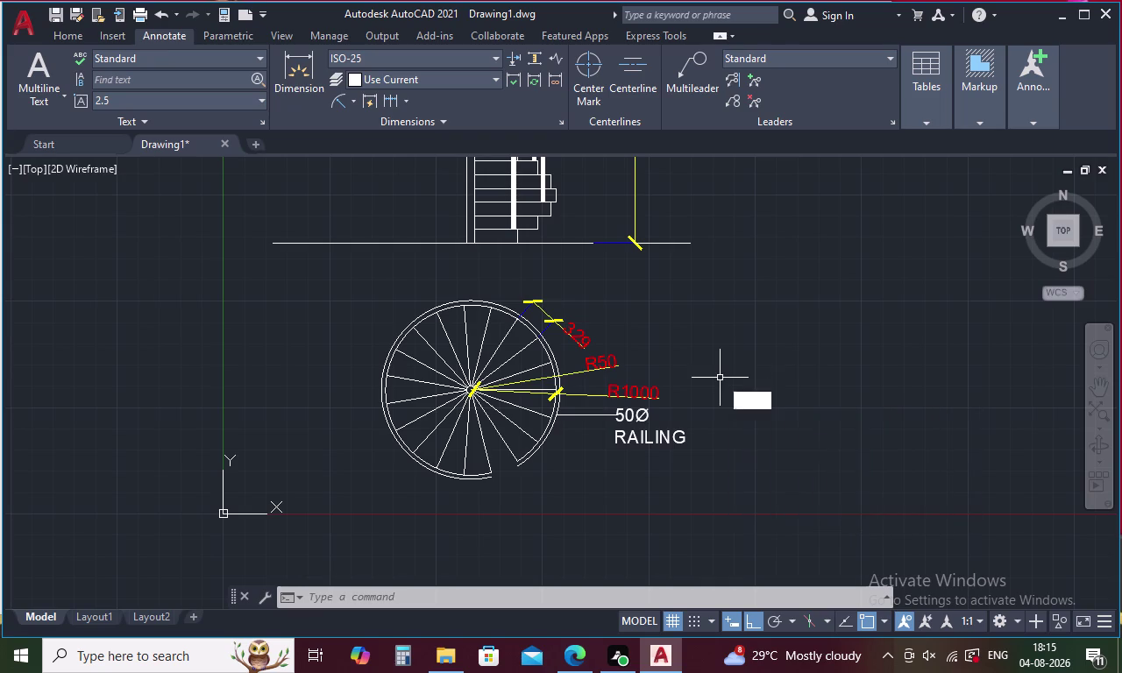
key(t)
key(r)
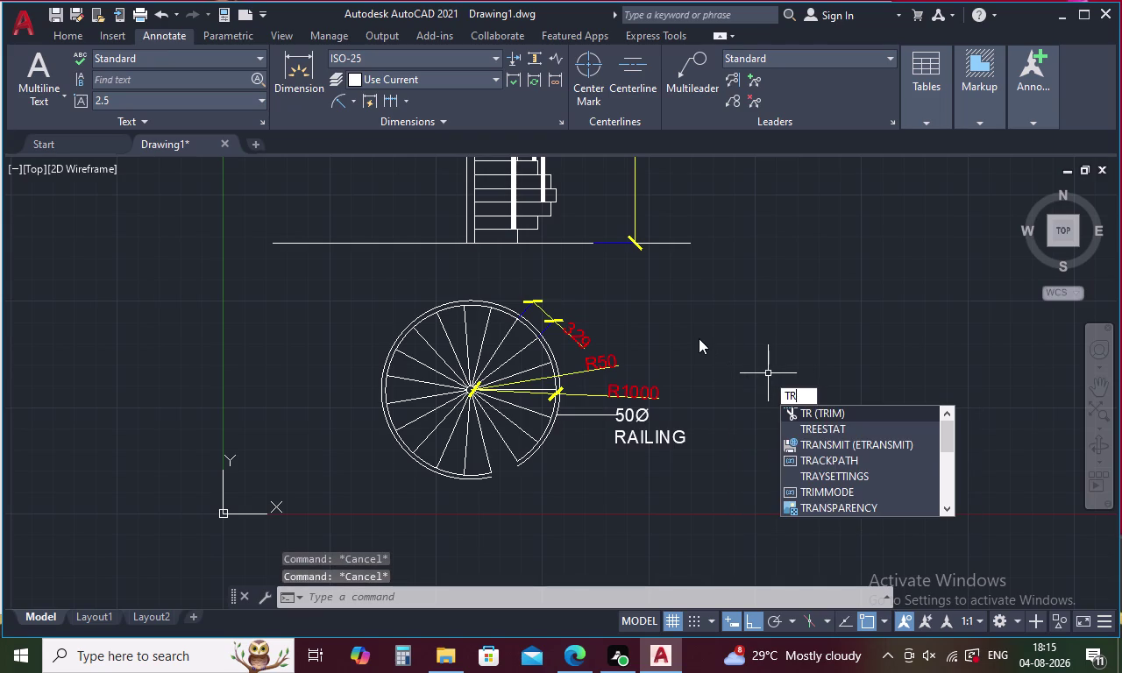
key(BackSpace)
key(Return)
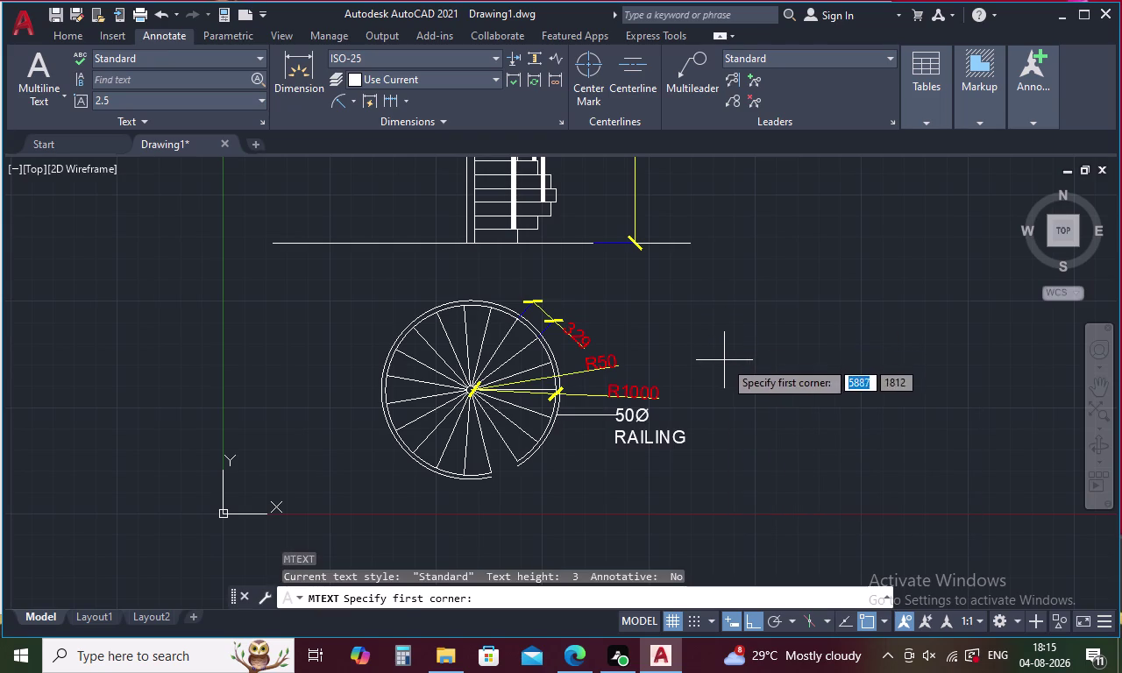
Draw the text box right of the plan and erase the first typed 'RISER'.
drag(717, 363, 822, 470)
click(823, 470)
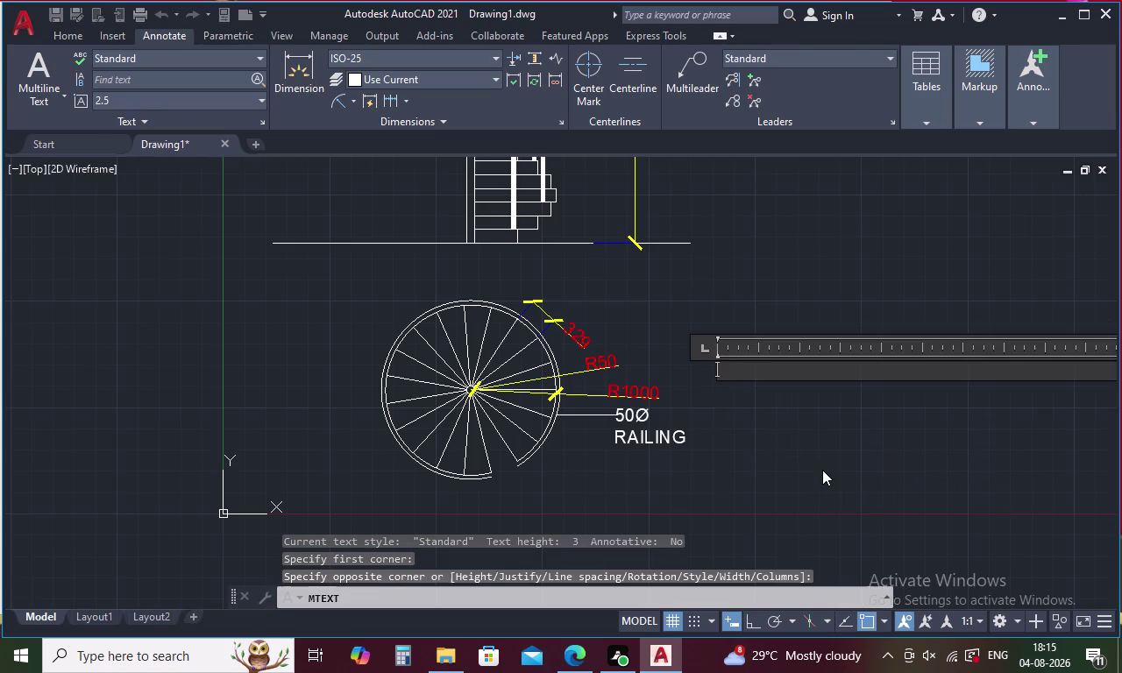
text(RI)
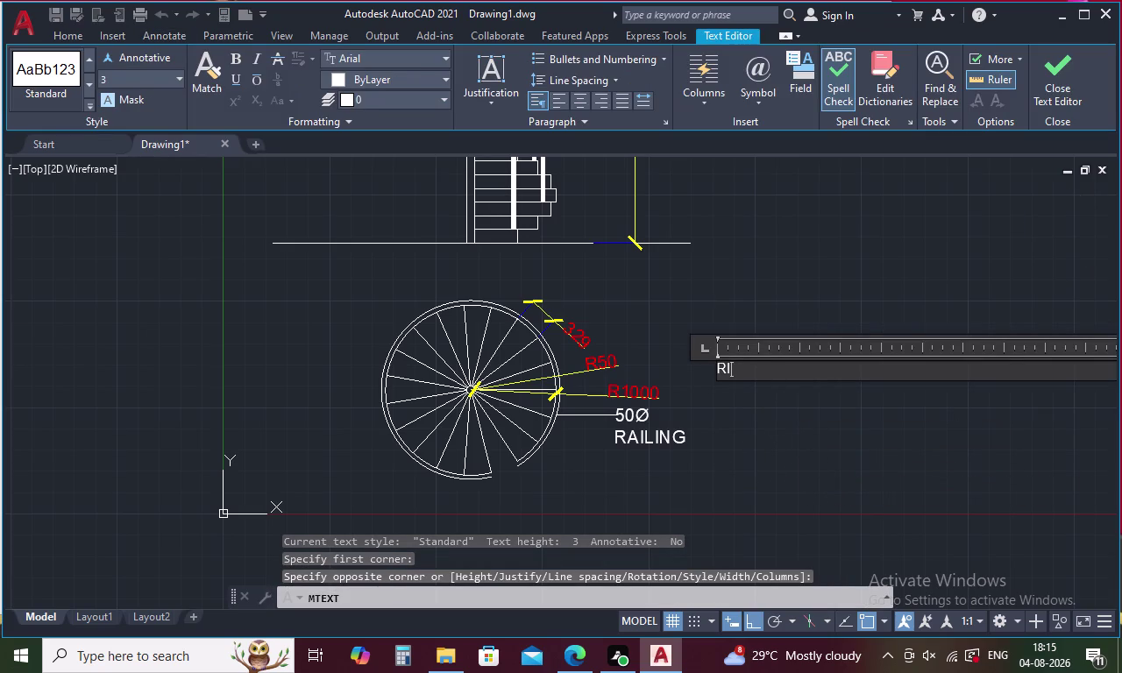
text(SER)
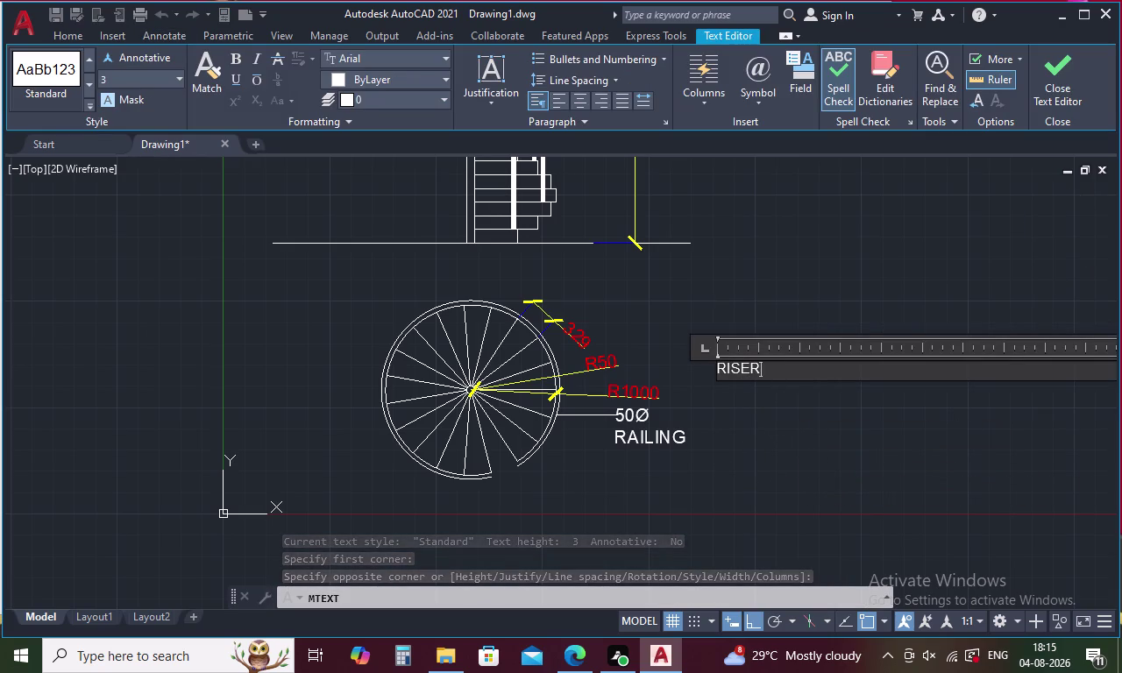
key(BackSpace)
key(BackSpace)
key(BackSpace)
key(BackSpace)
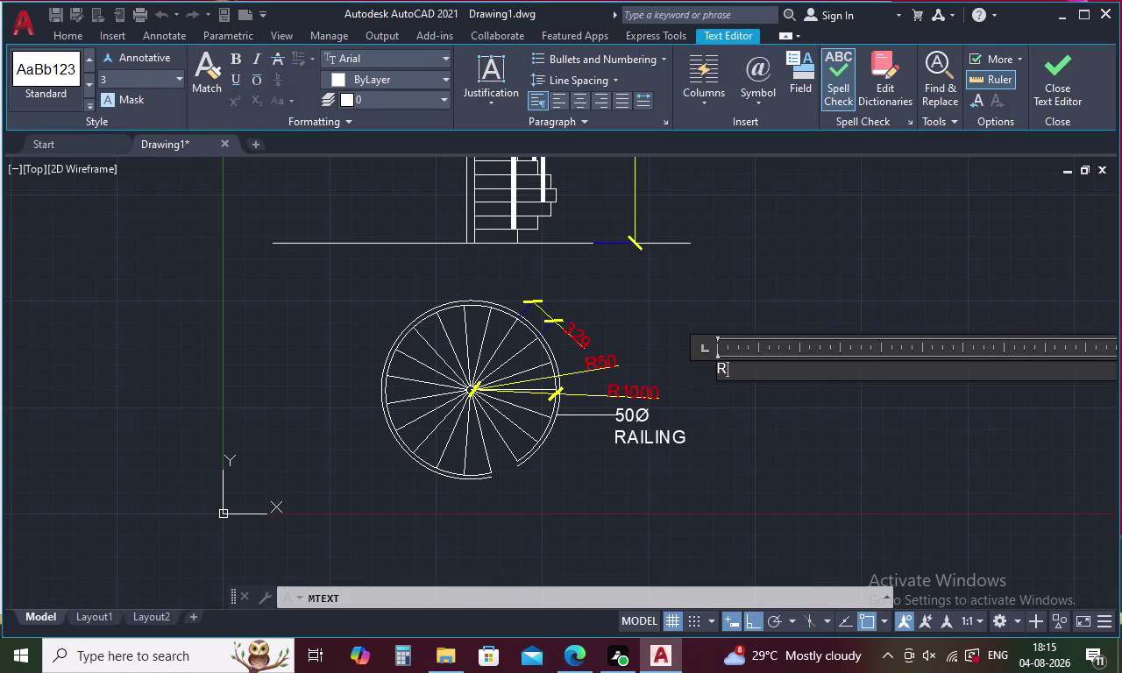
key(BackSpace)
Set the note text height to 100 and type 'RISER '.
click(127, 69)
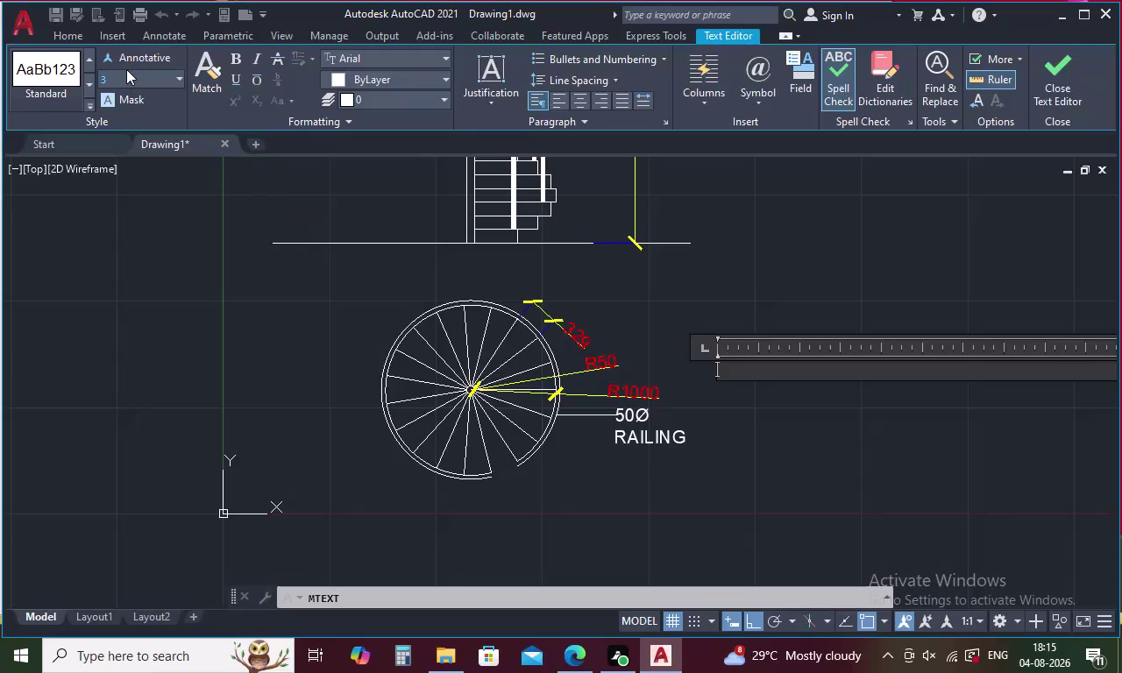
key(BackSpace)
text(100)
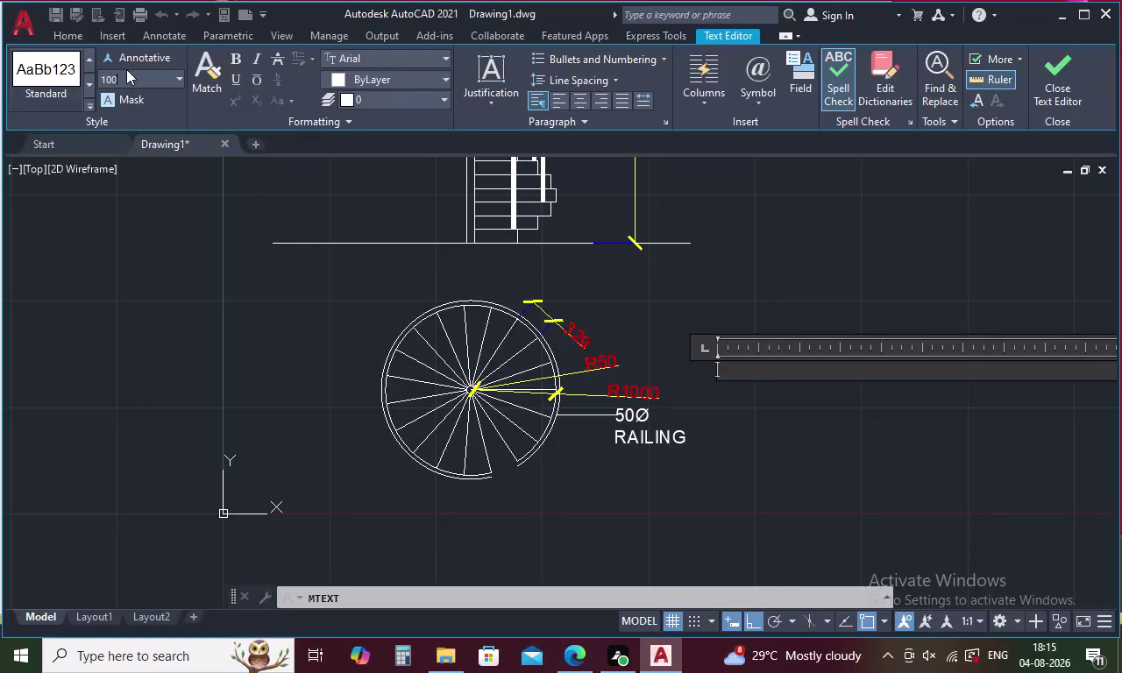
key(Return)
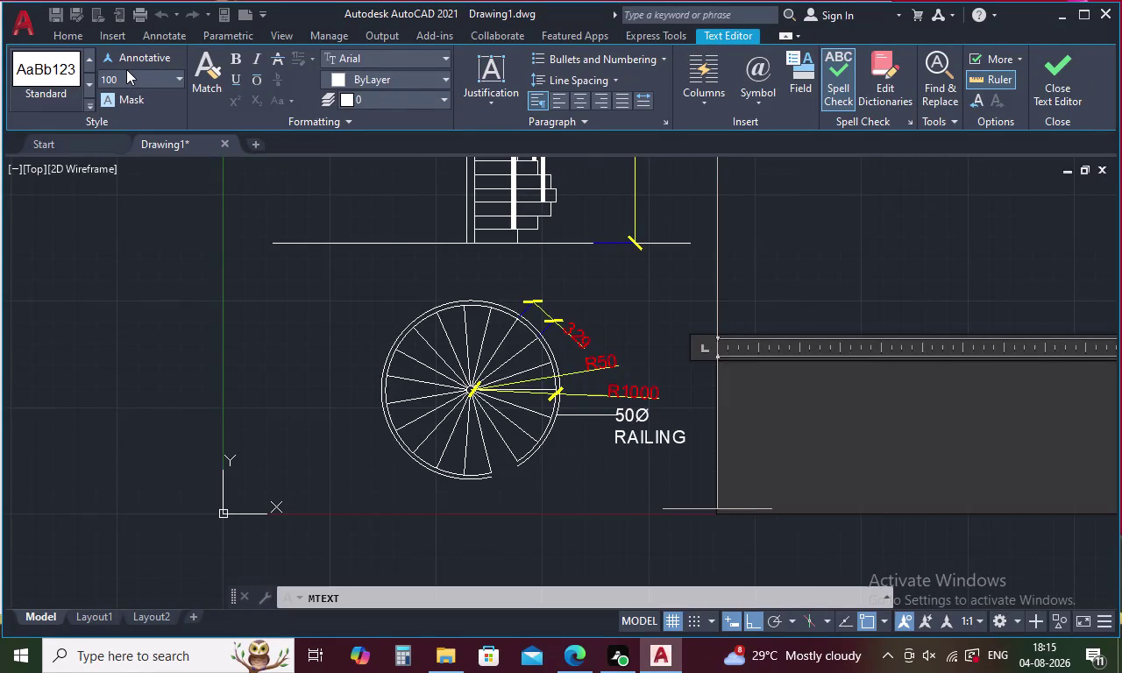
text(RISER)
key(space)
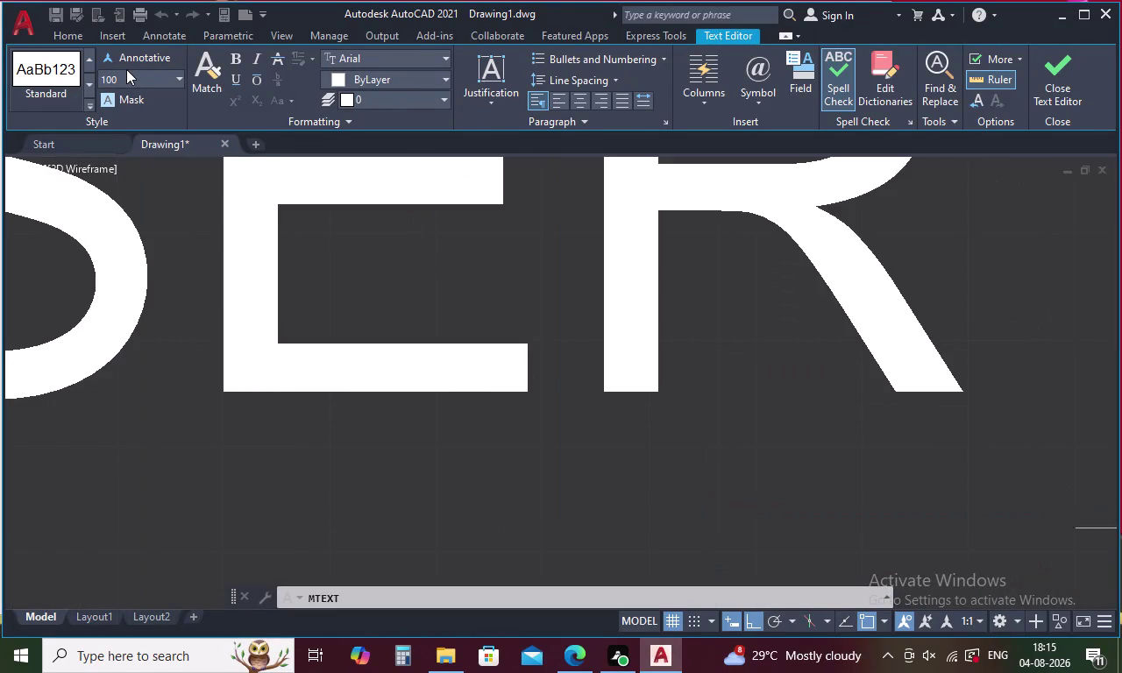
Complete the first note line as 'RISER 160MM'.
scroll(down, 3)
scroll(down, 3)
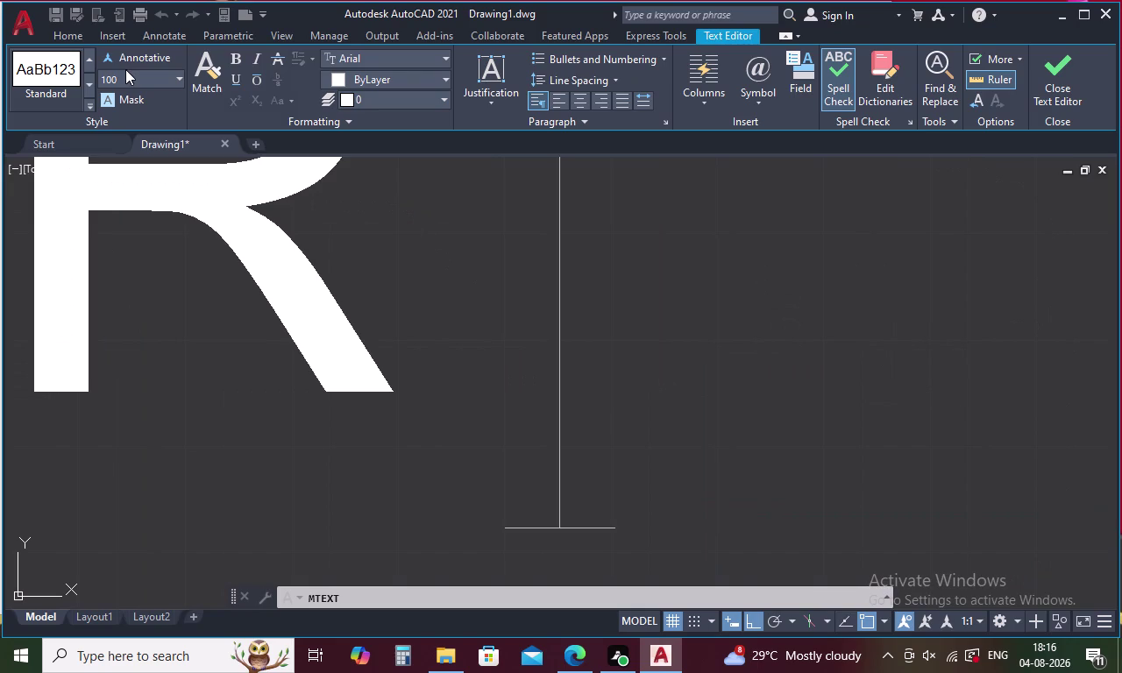
scroll(down, 3)
scroll(down, 3)
scroll(down, 3)
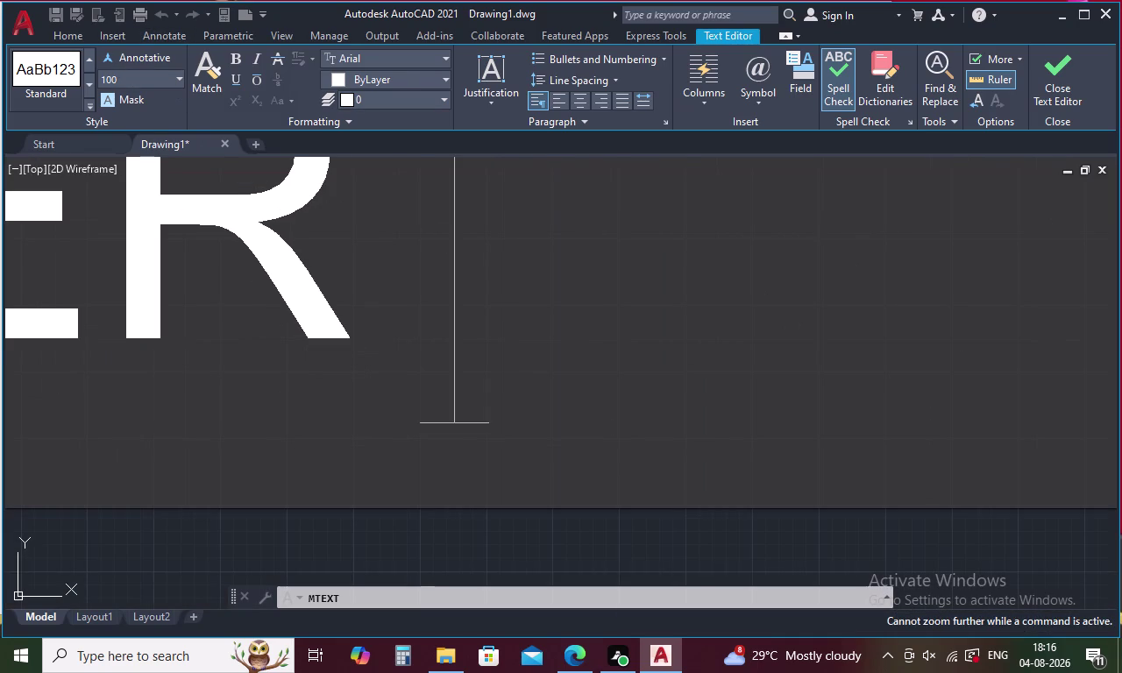
scroll(down, 3)
scroll(down, 3)
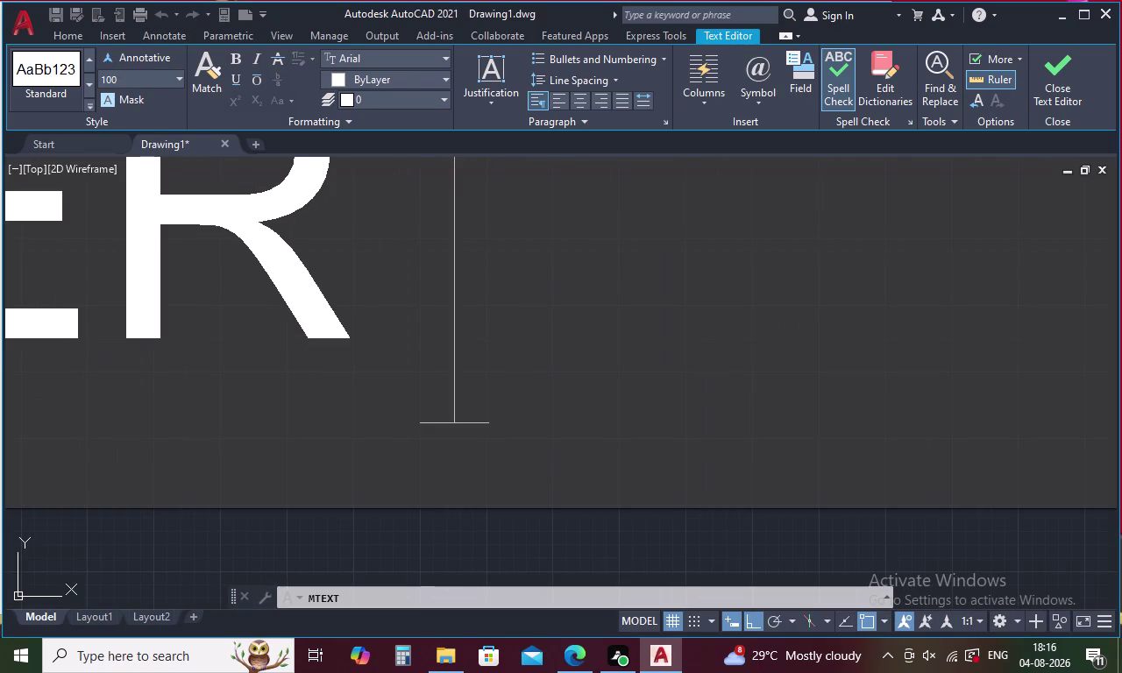
key(1)
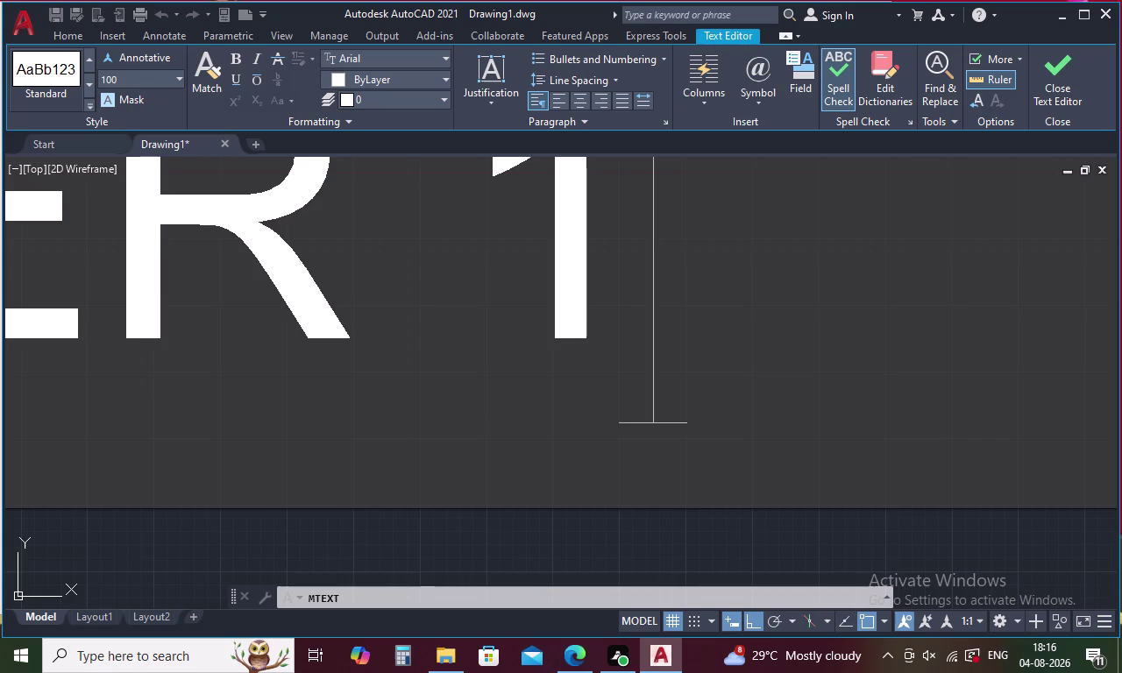
text(60)
text(M)
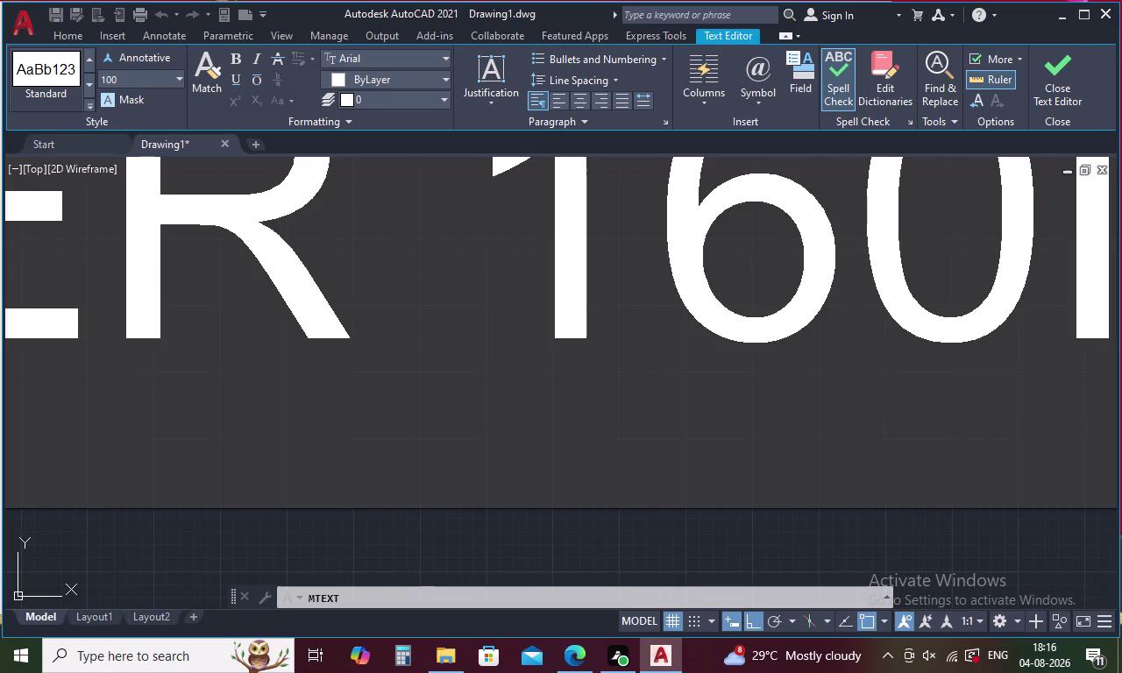
text(M)
key(Return)
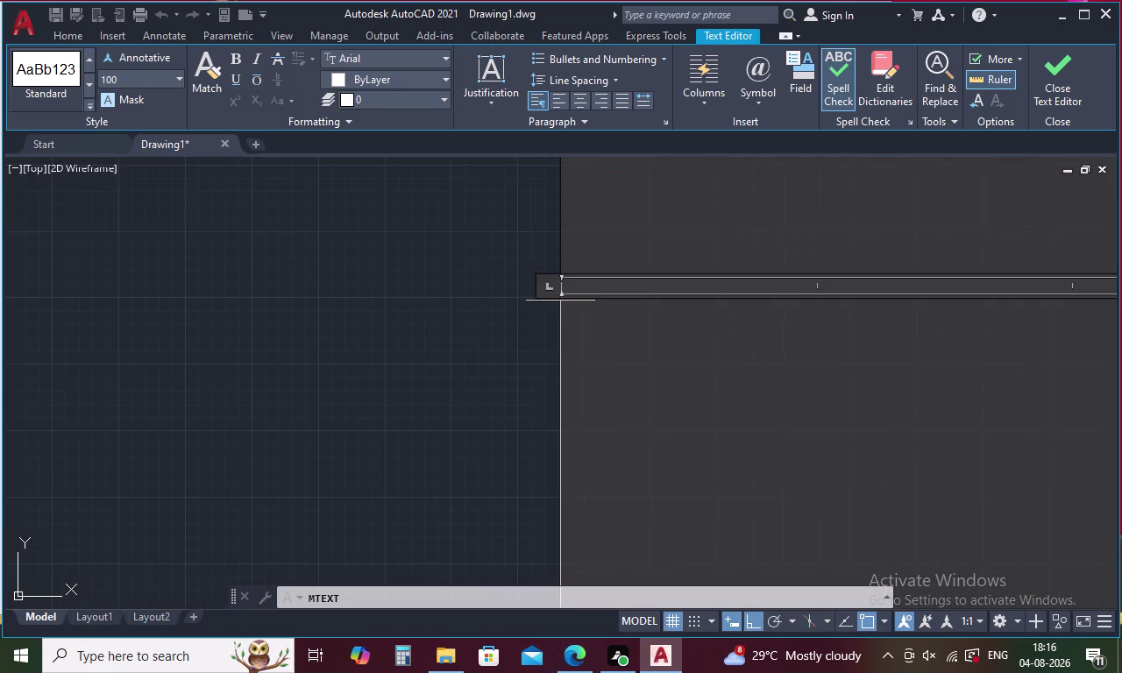
Add the second line 'THREAD 329MM' and close the text editor.
text(THRE)
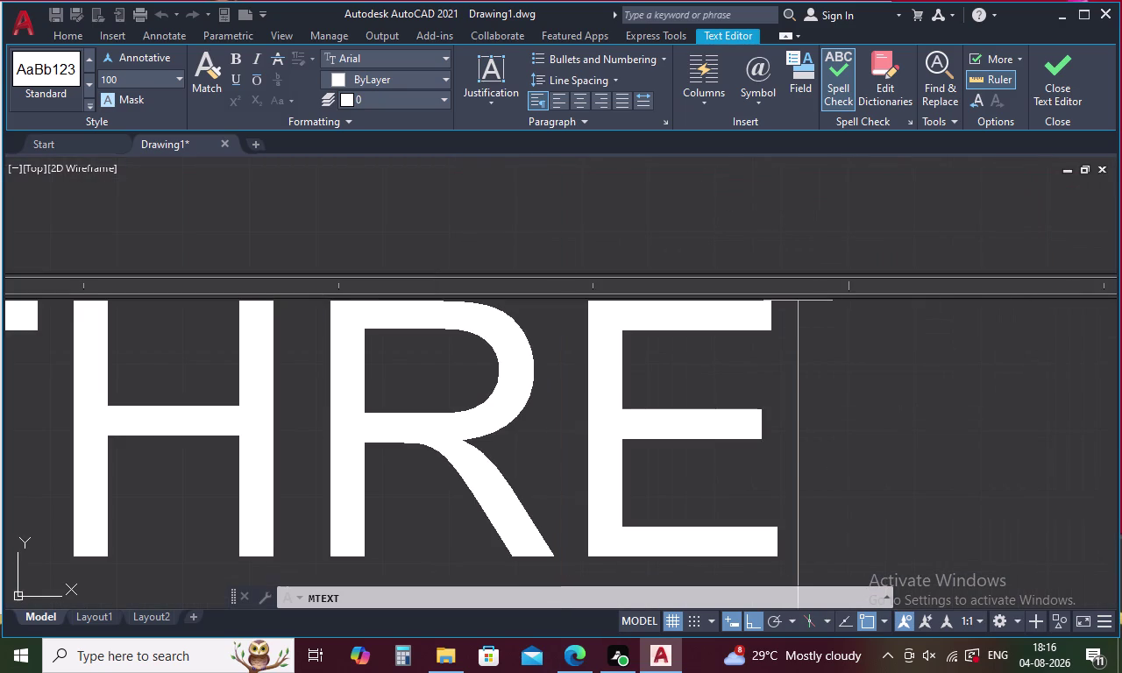
text(AD)
key(space)
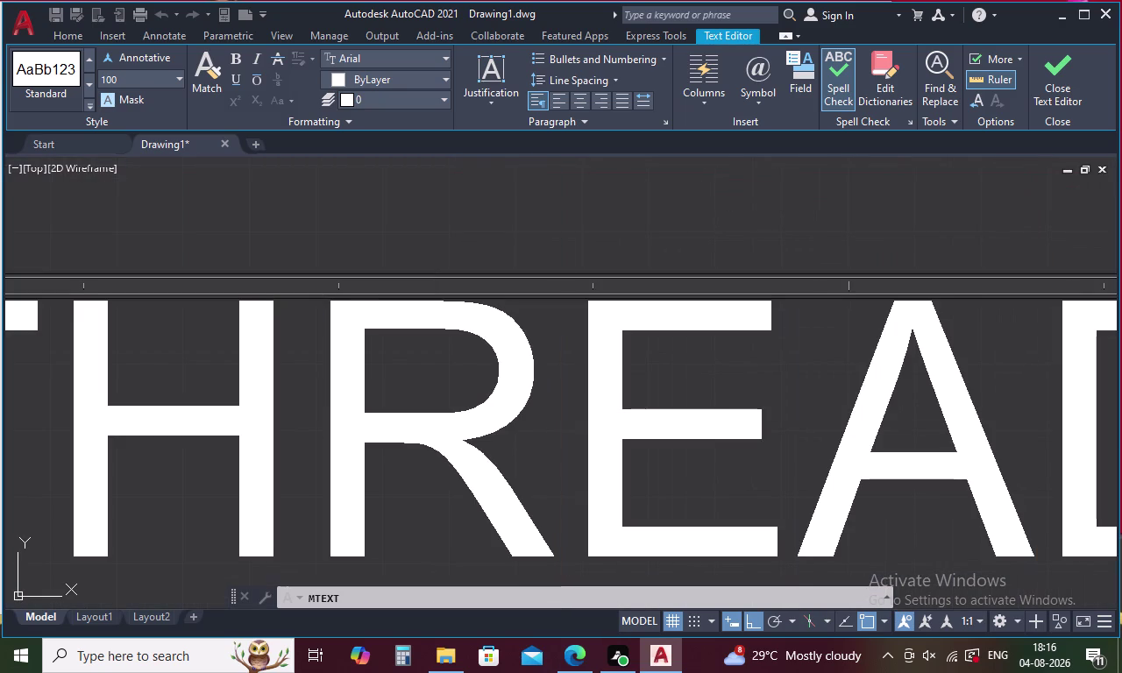
text(329)
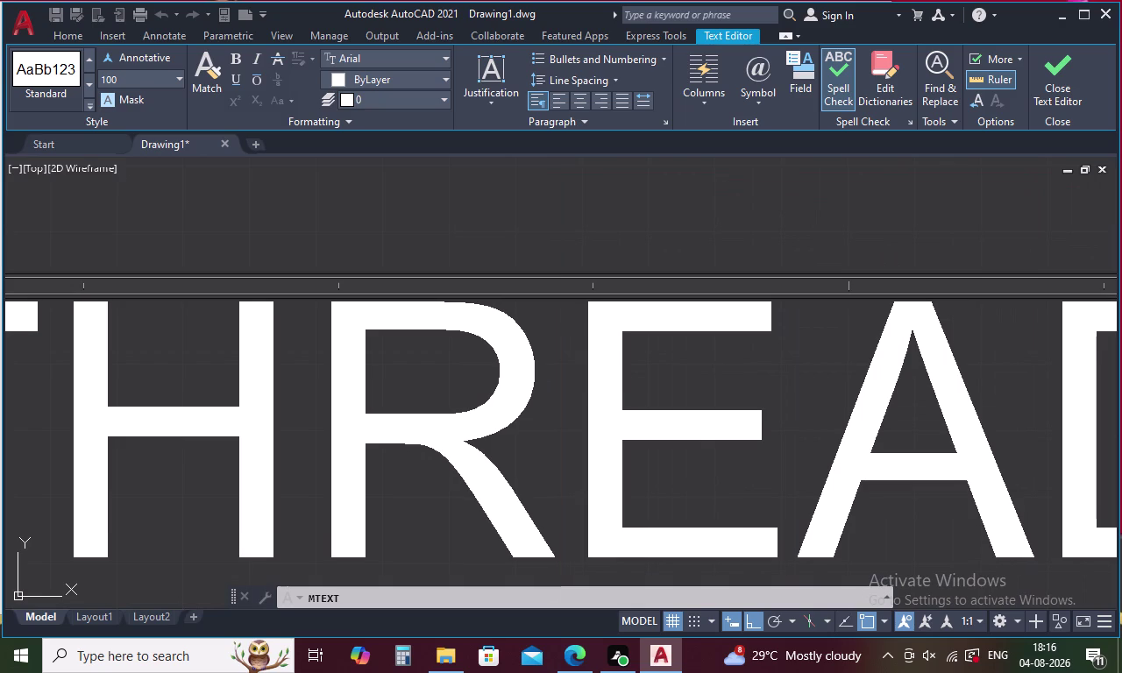
text(MM)
click(329, 252)
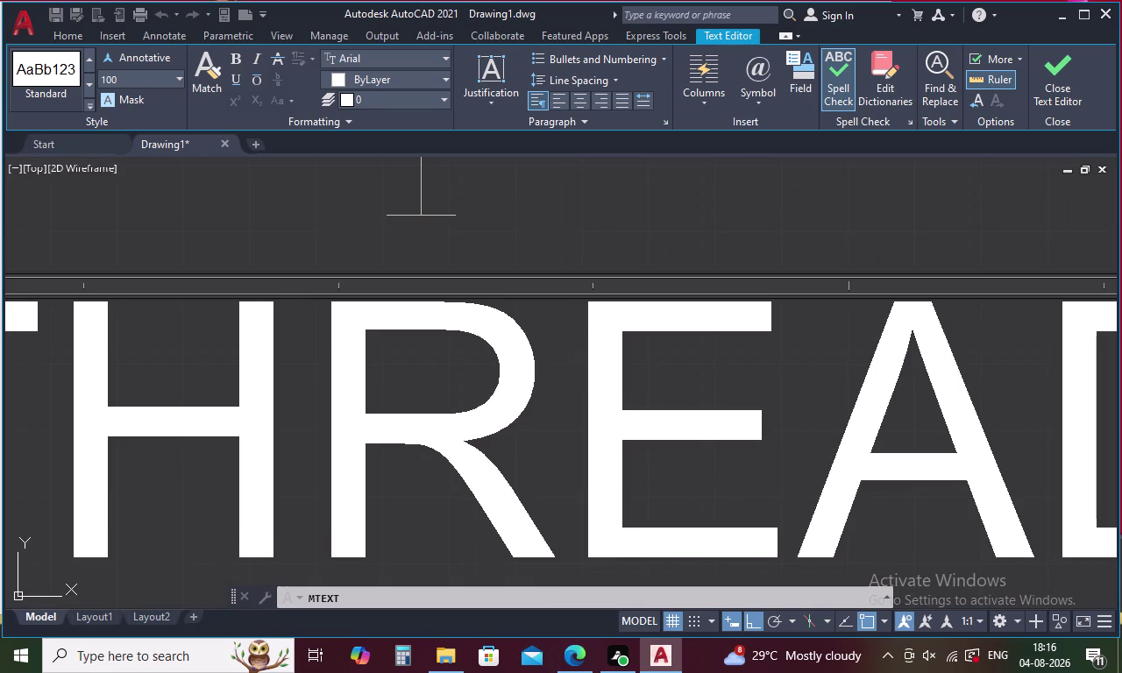
click(332, 242)
scroll(down, 3)
key(Escape)
click(573, 324)
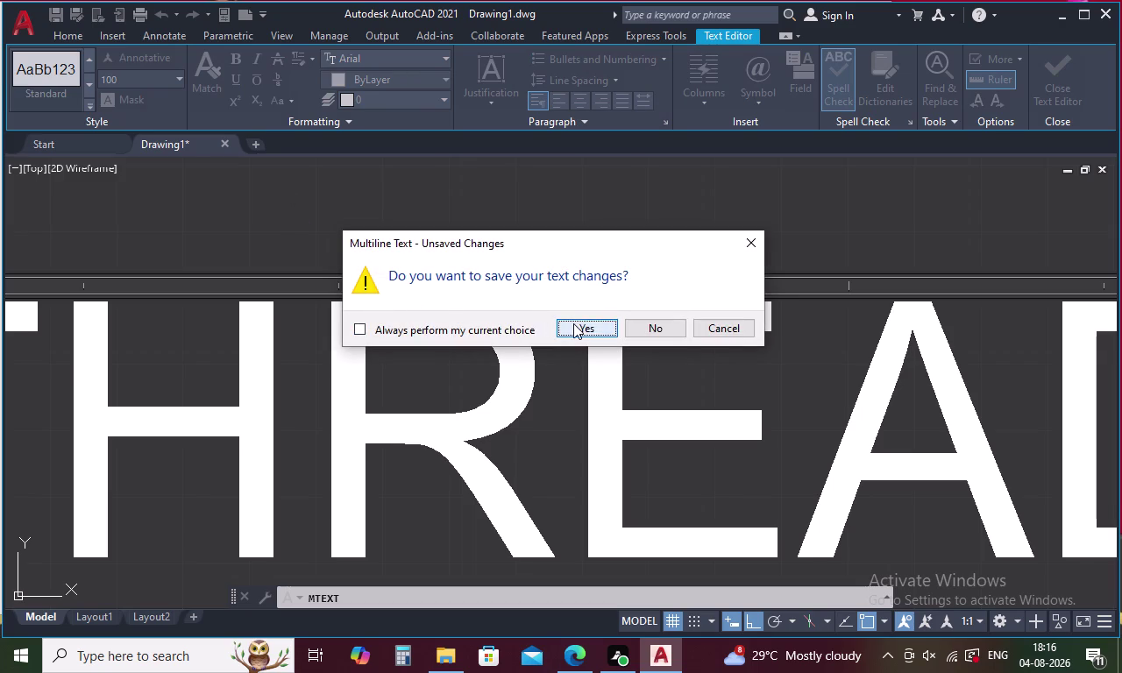
scroll(down, 3)
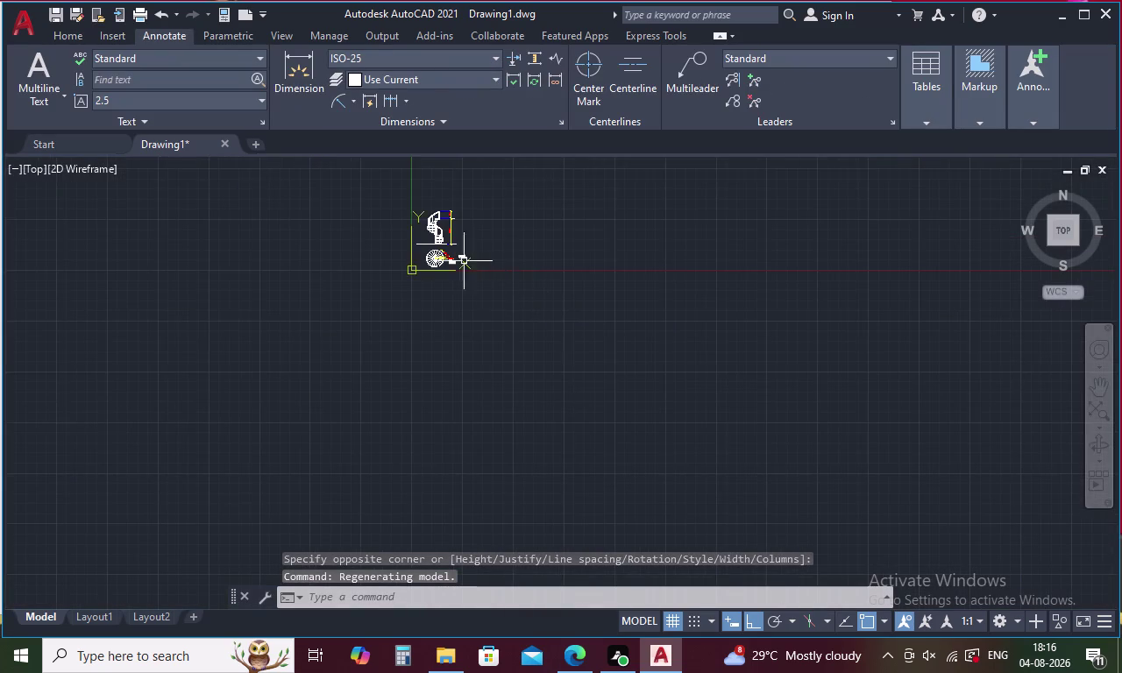
Move the RISER/THREAD note toward the railing label.
scroll(up, 3)
scroll(down, 3)
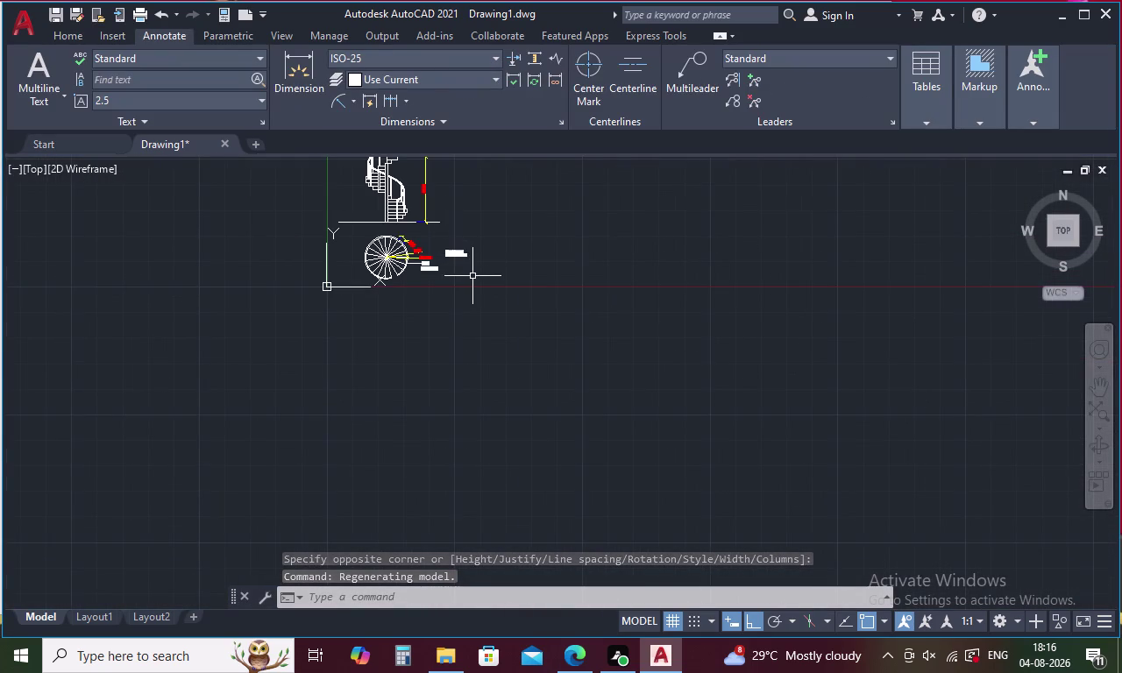
scroll(up, 3)
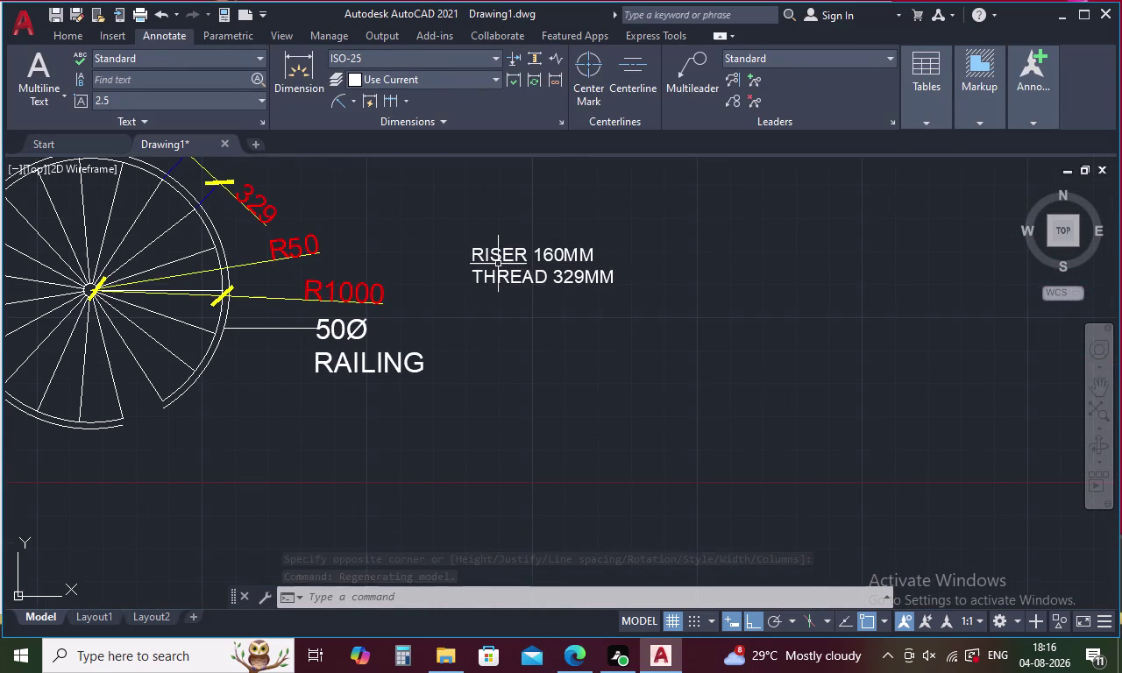
click(498, 253)
right_click(498, 253)
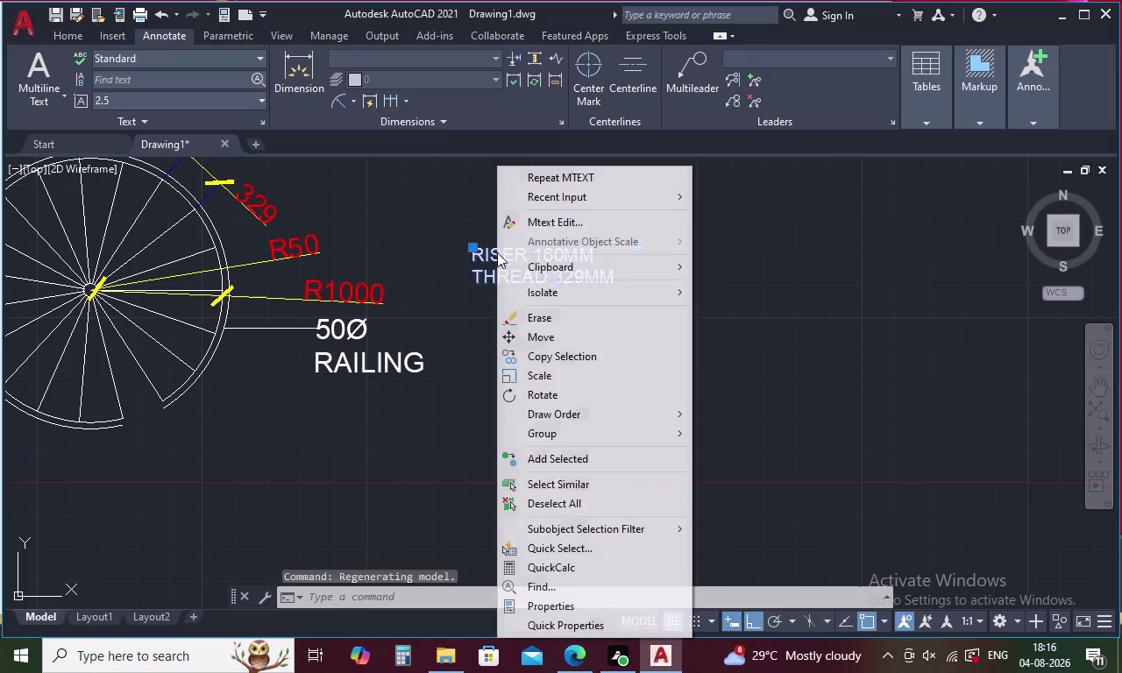
click(541, 330)
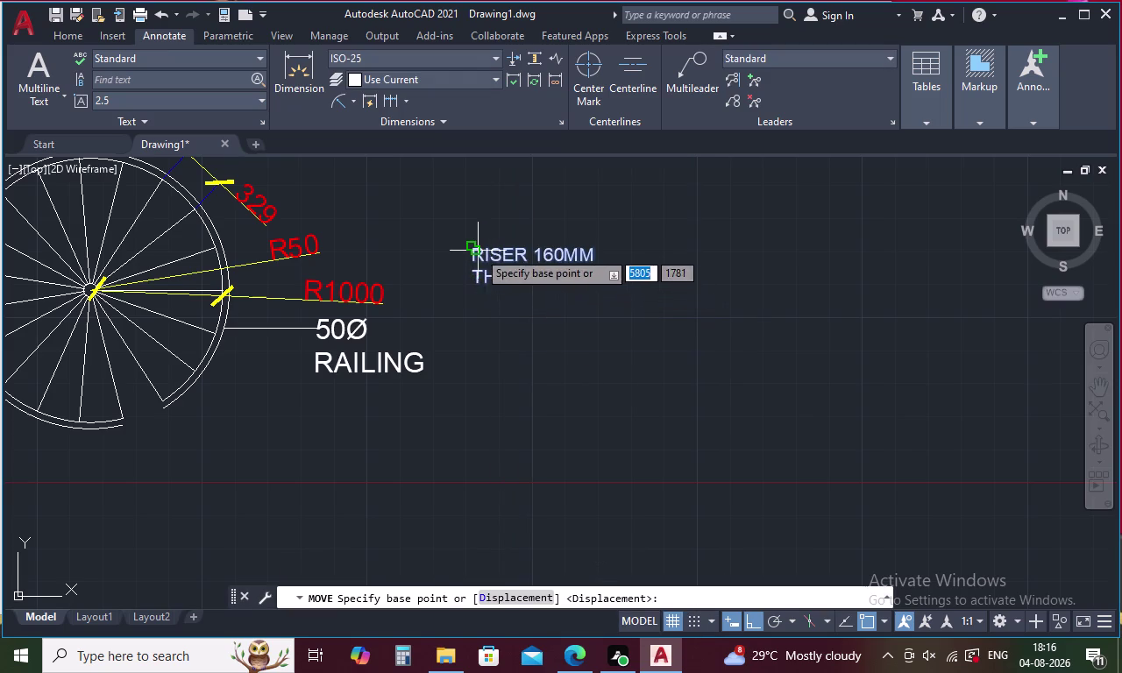
click(478, 251)
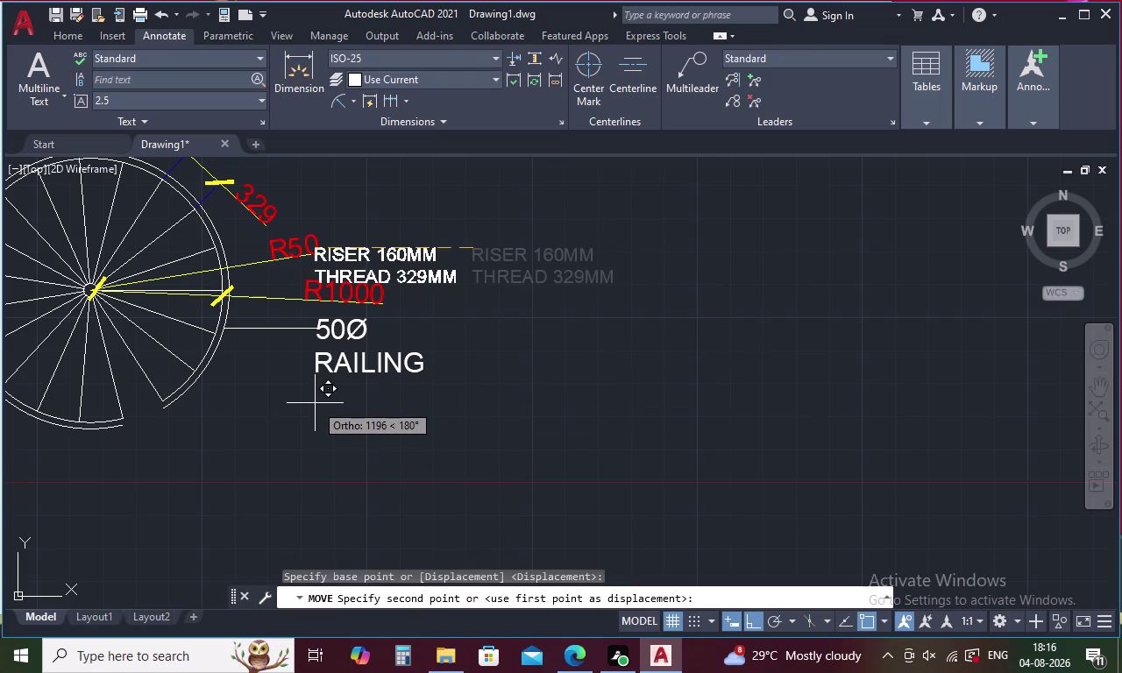
click(330, 422)
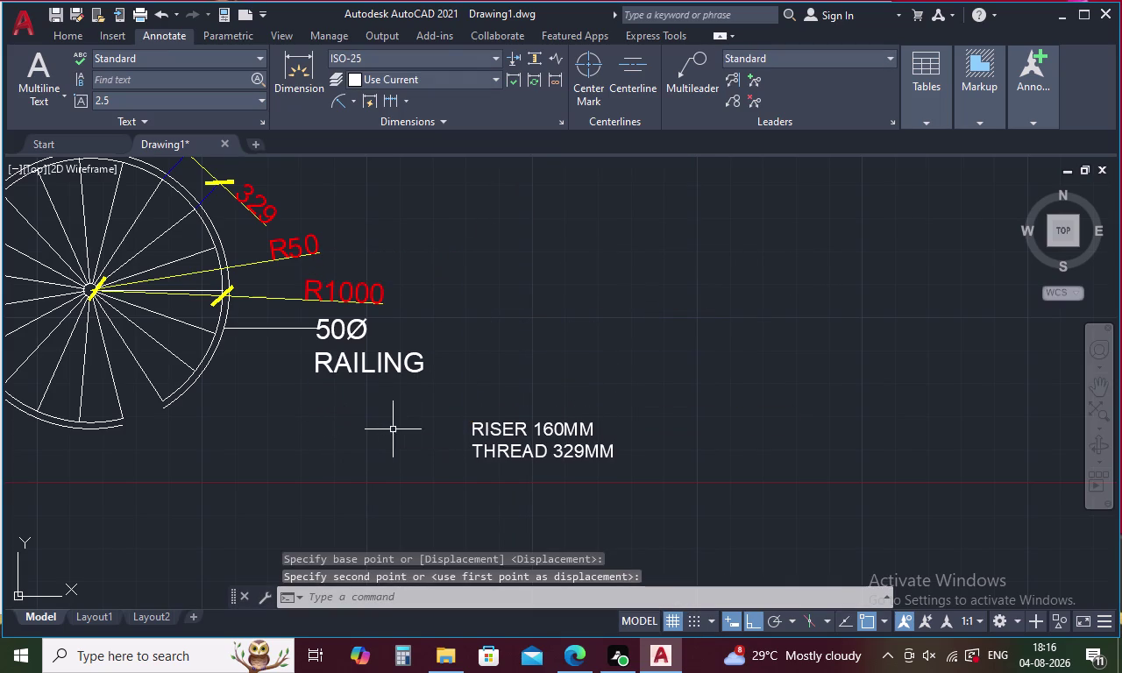
Reposition the RISER/THREAD note directly below the 50Ø RAILING label.
click(485, 424)
right_click(487, 420)
click(515, 335)
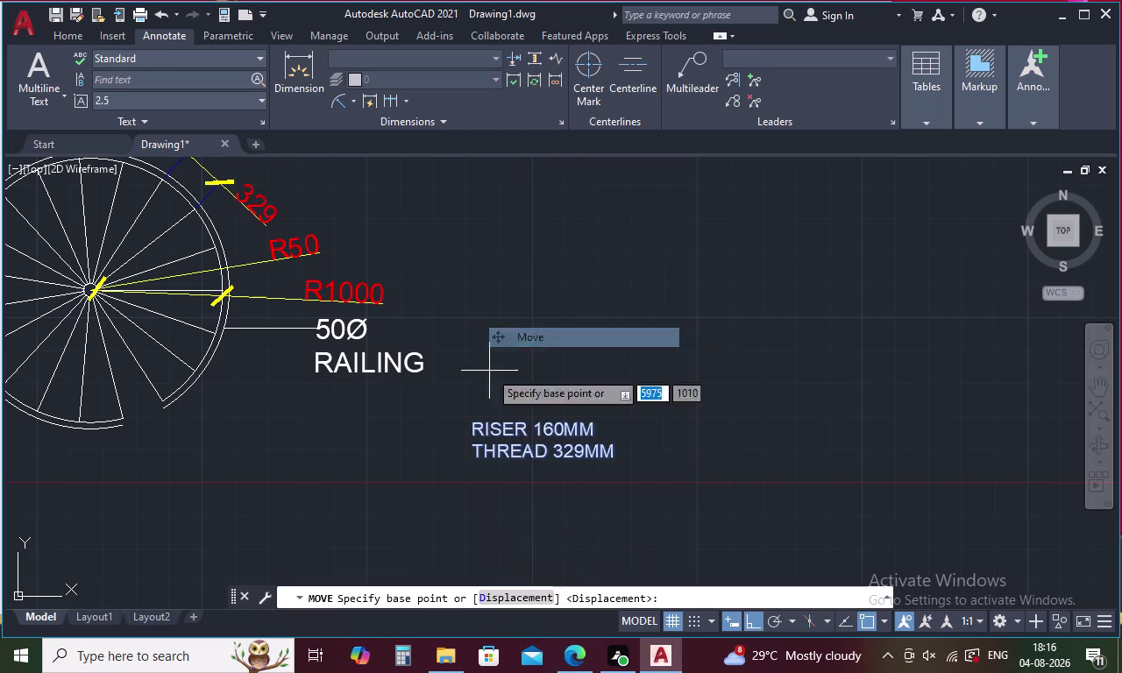
click(487, 431)
click(336, 424)
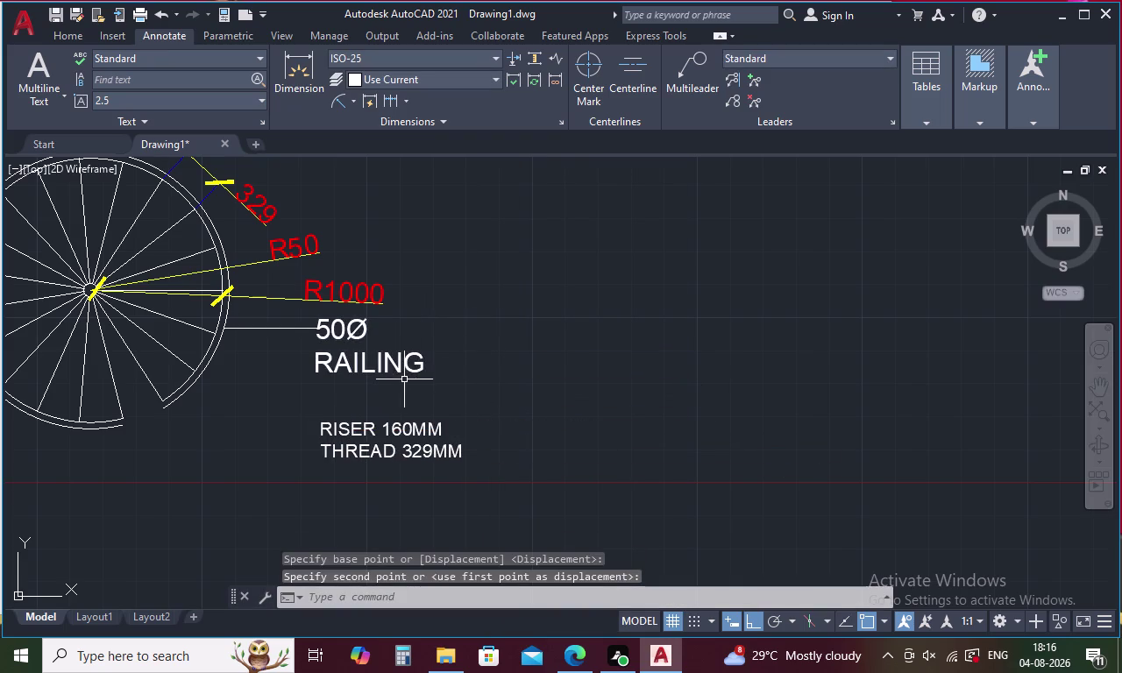
Edit the ISO-25 dimension style and set its text height to 100.
key(d)
key(space)
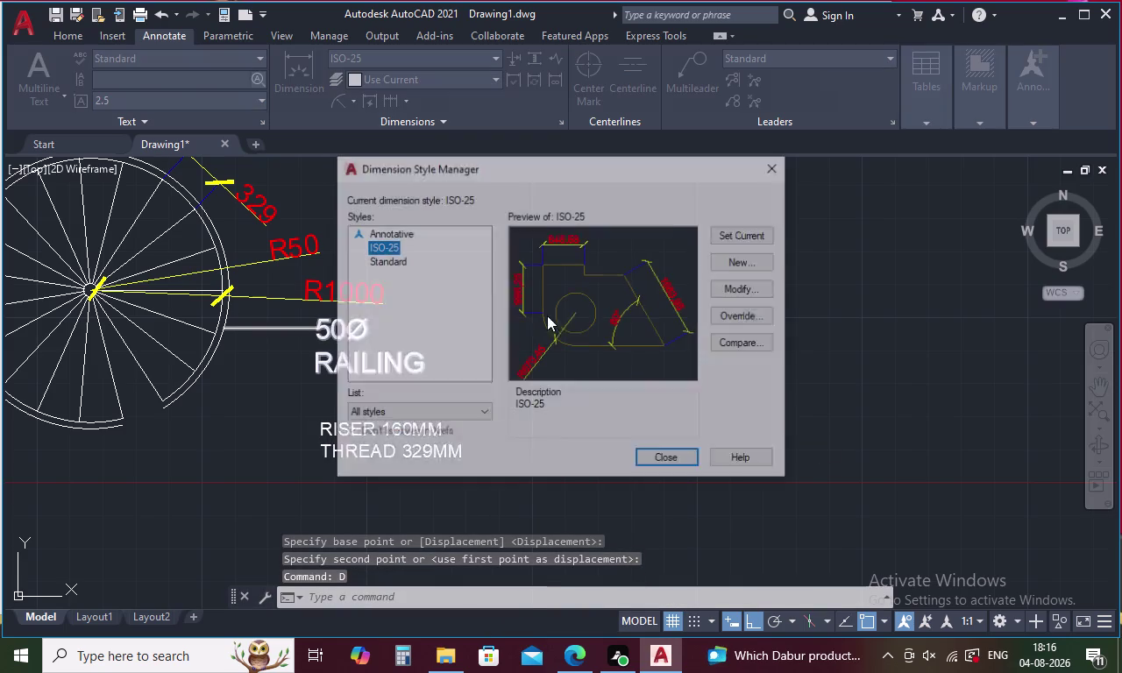
click(753, 291)
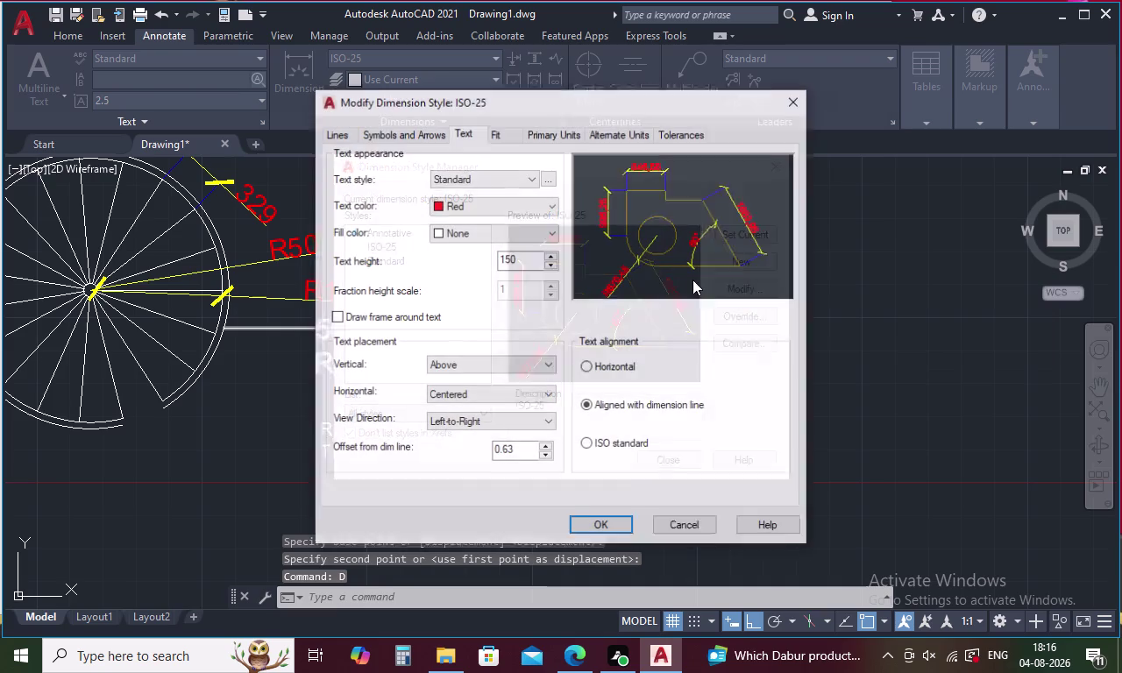
click(521, 264)
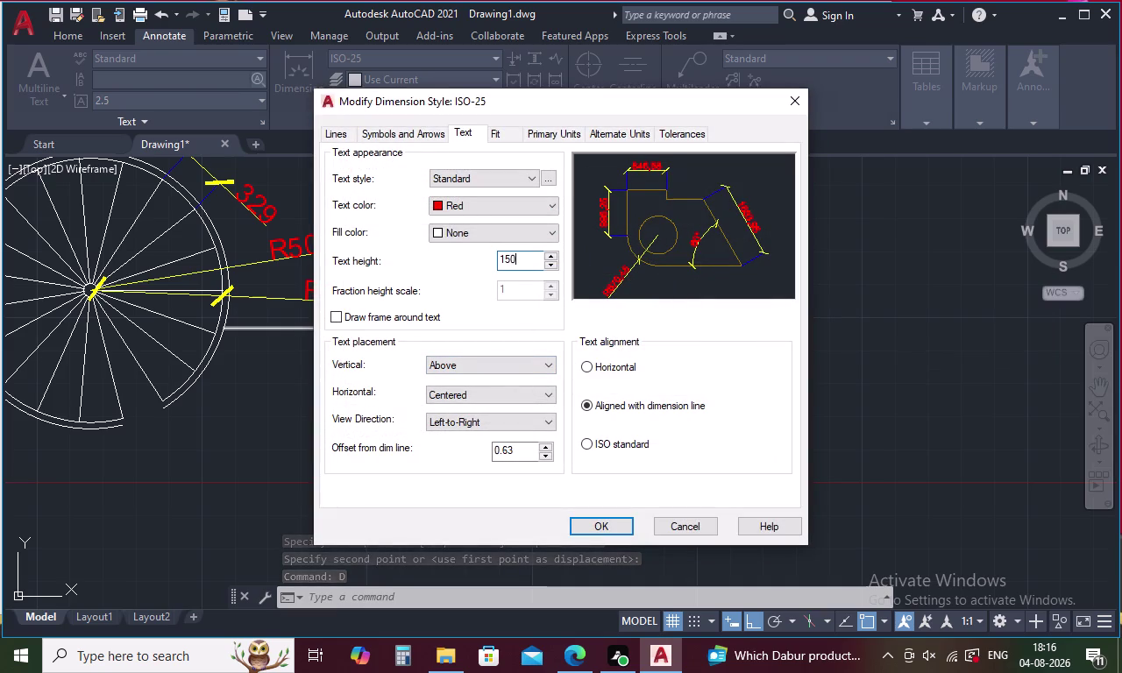
key(BackSpace)
key(BackSpace)
key(BackSpace)
key(BackSpace)
text(10)
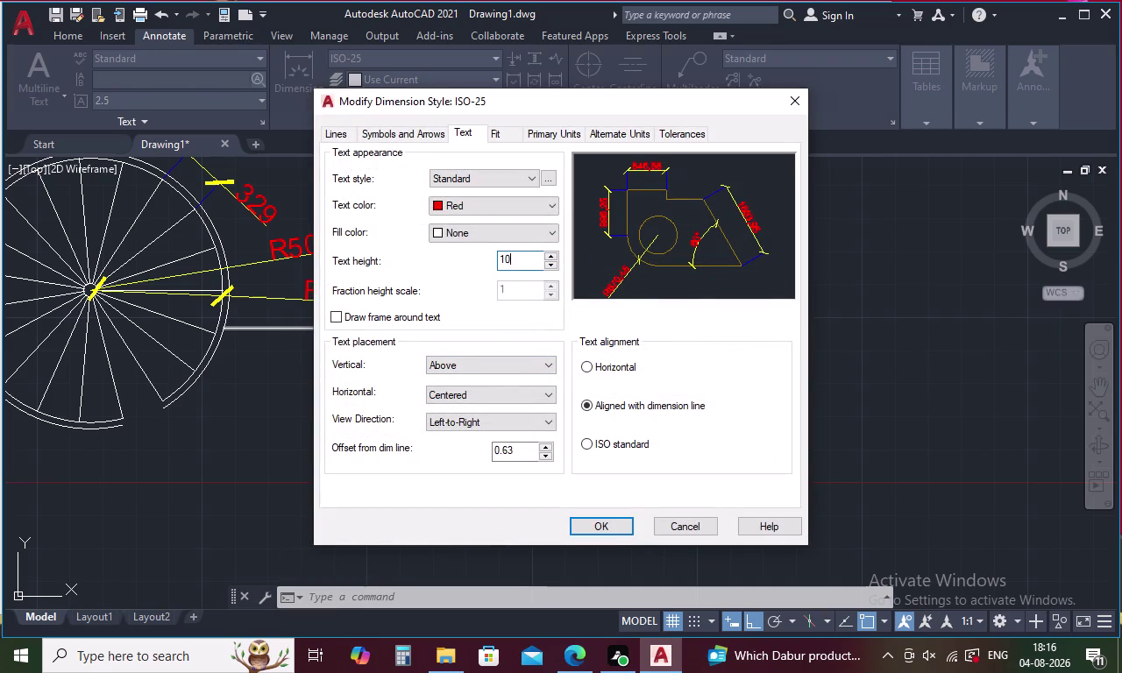
text(0)
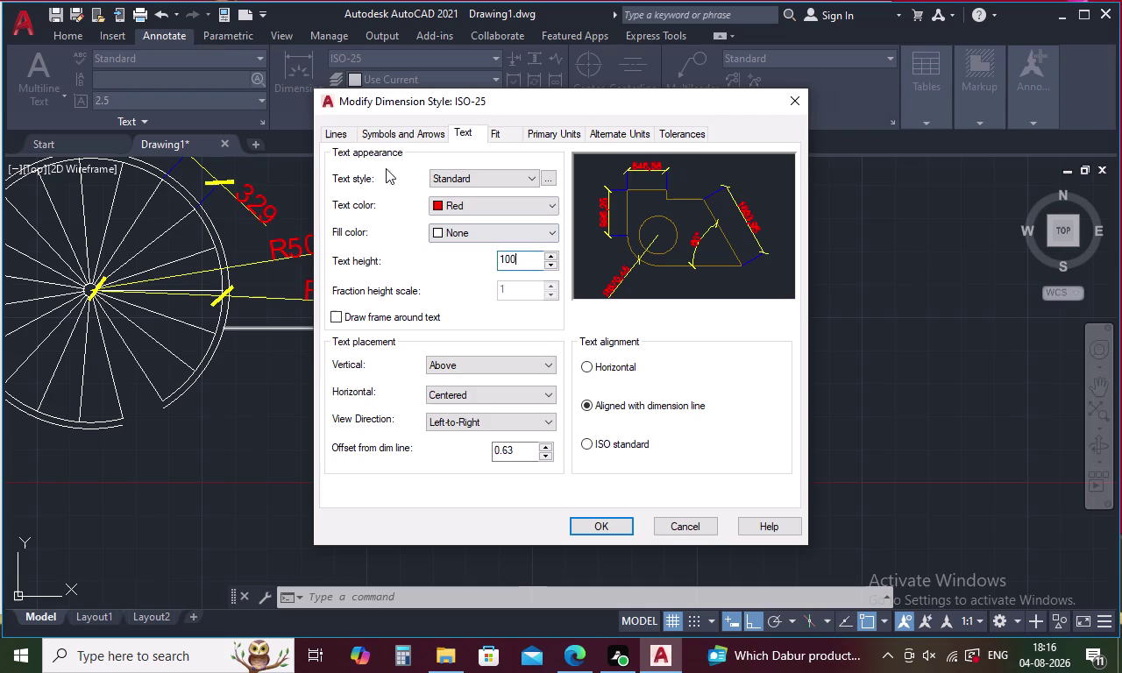
Set the ISO-25 arrow size to 100.
click(378, 130)
click(368, 312)
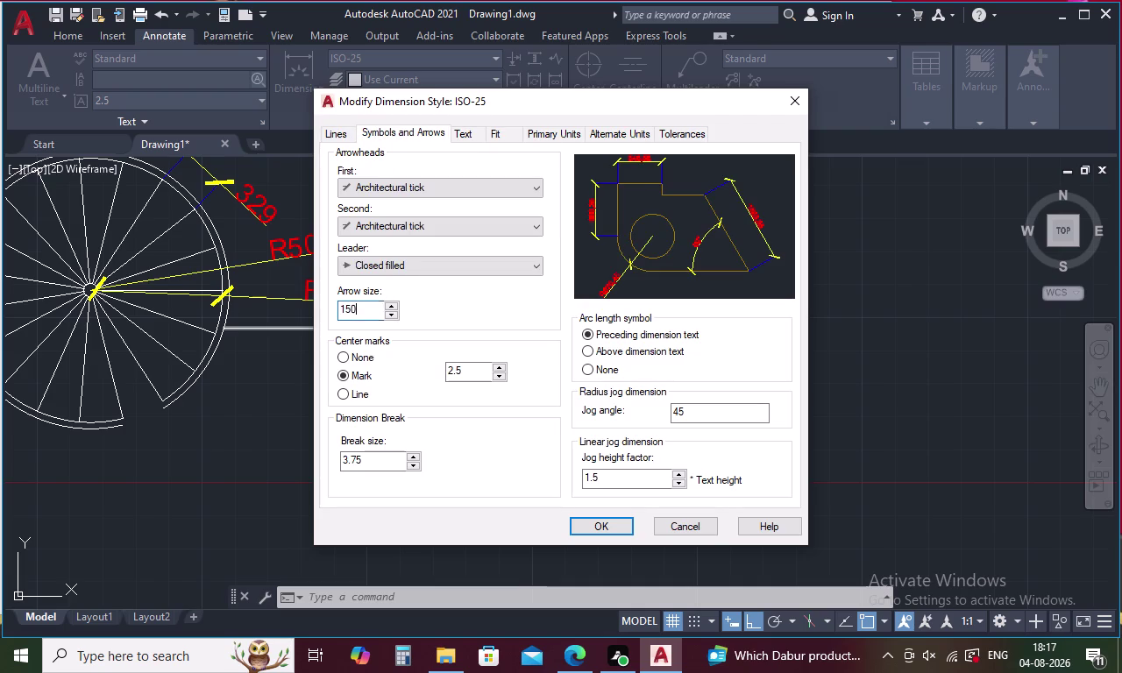
key(BackSpace)
key(equal)
key(BackSpace)
key(BackSpace)
text(1)
text(00)
key(BackSpace)
key(BackSpace)
key(BackSpace)
key(BackSpace)
text(100)
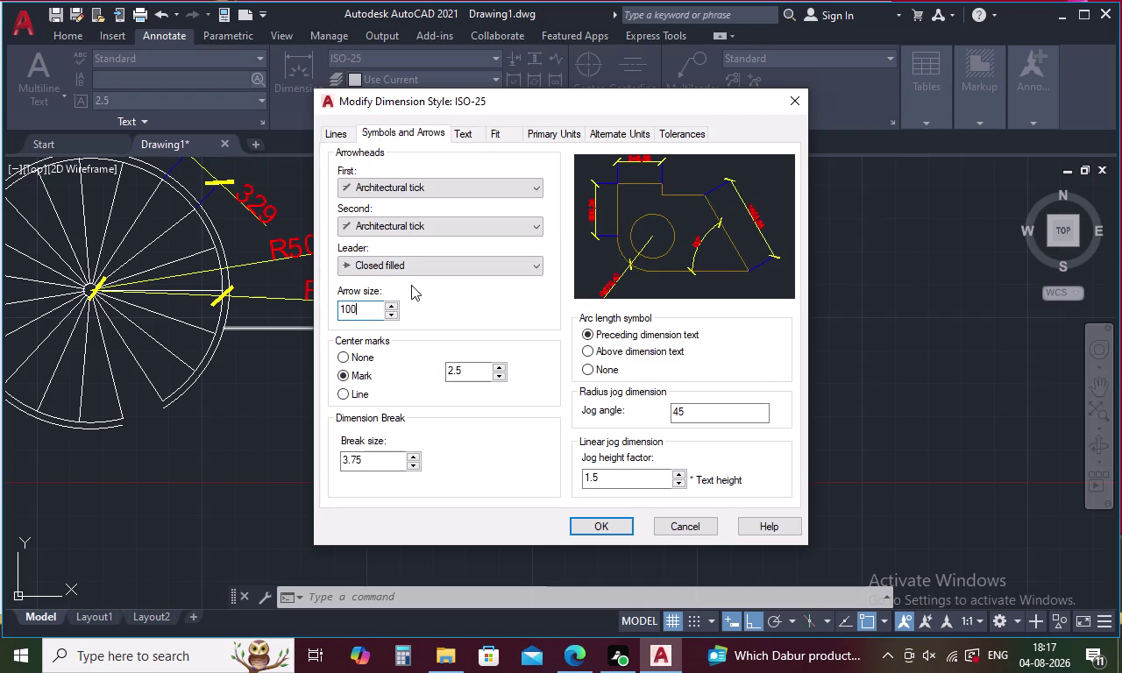
click(425, 285)
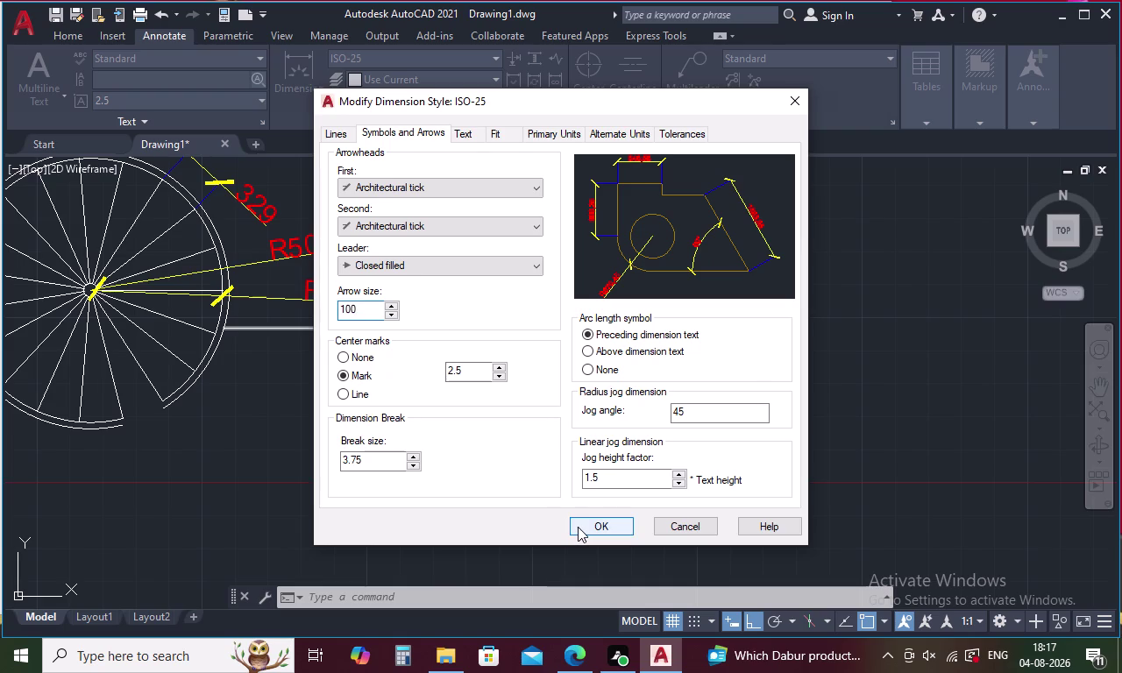
Accept the changes, keep ISO-25 current and close the style manager.
click(578, 527)
click(725, 233)
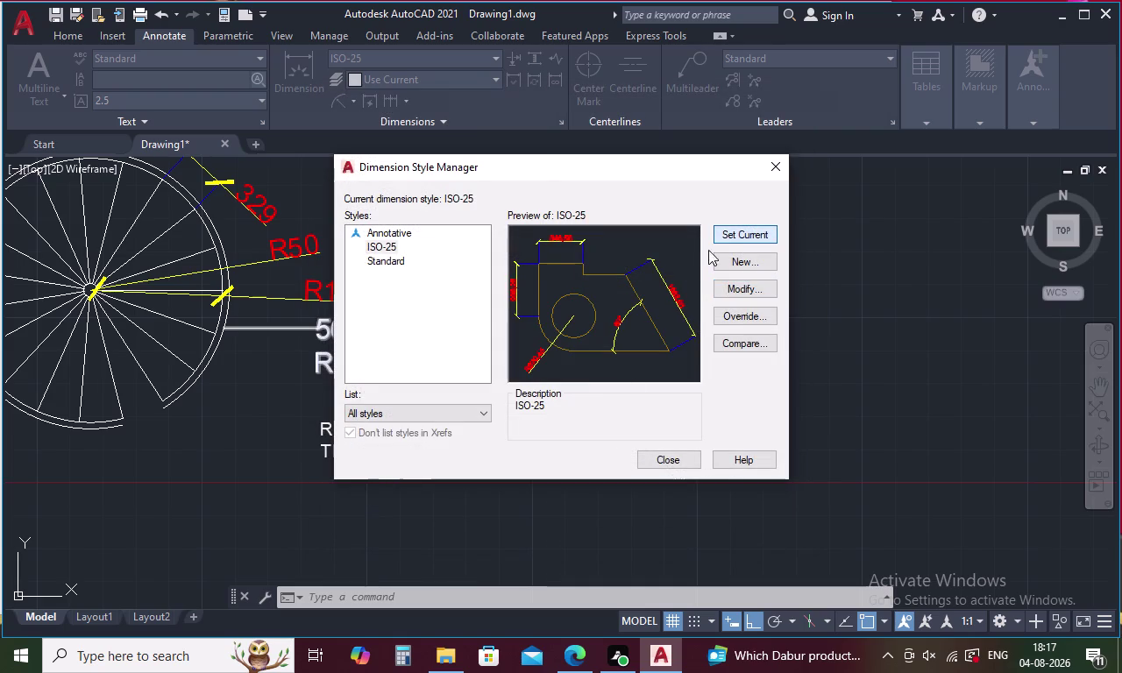
click(683, 456)
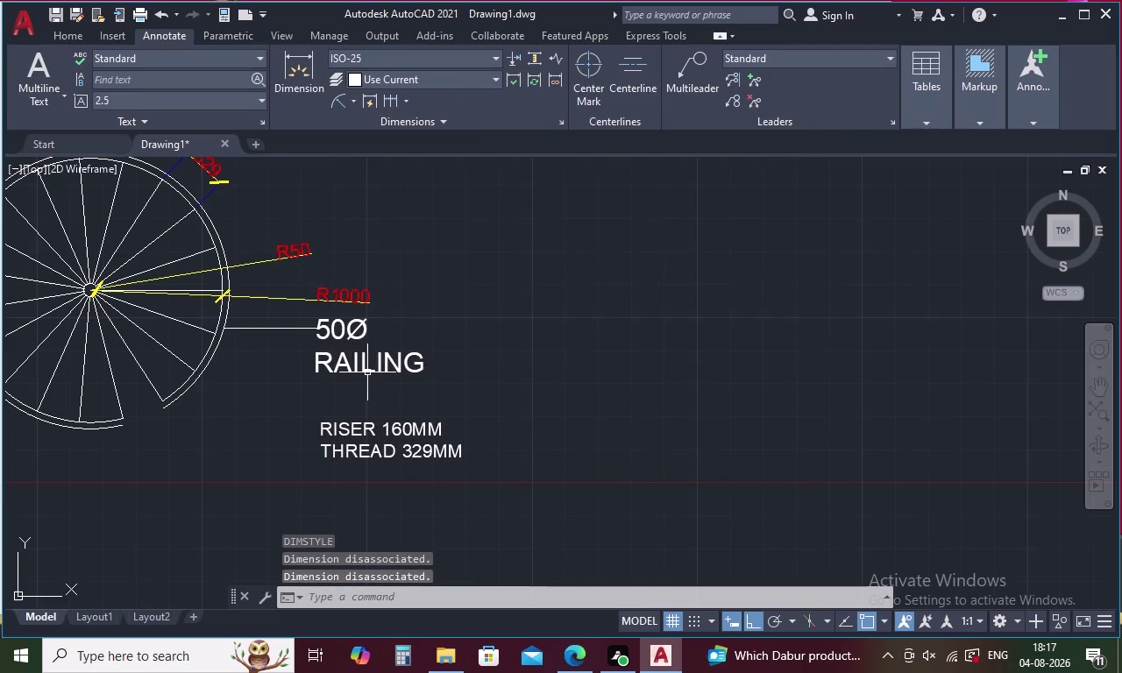
Change the 50Ø RAILING label's text height from 150 to 100.
double_click(345, 330)
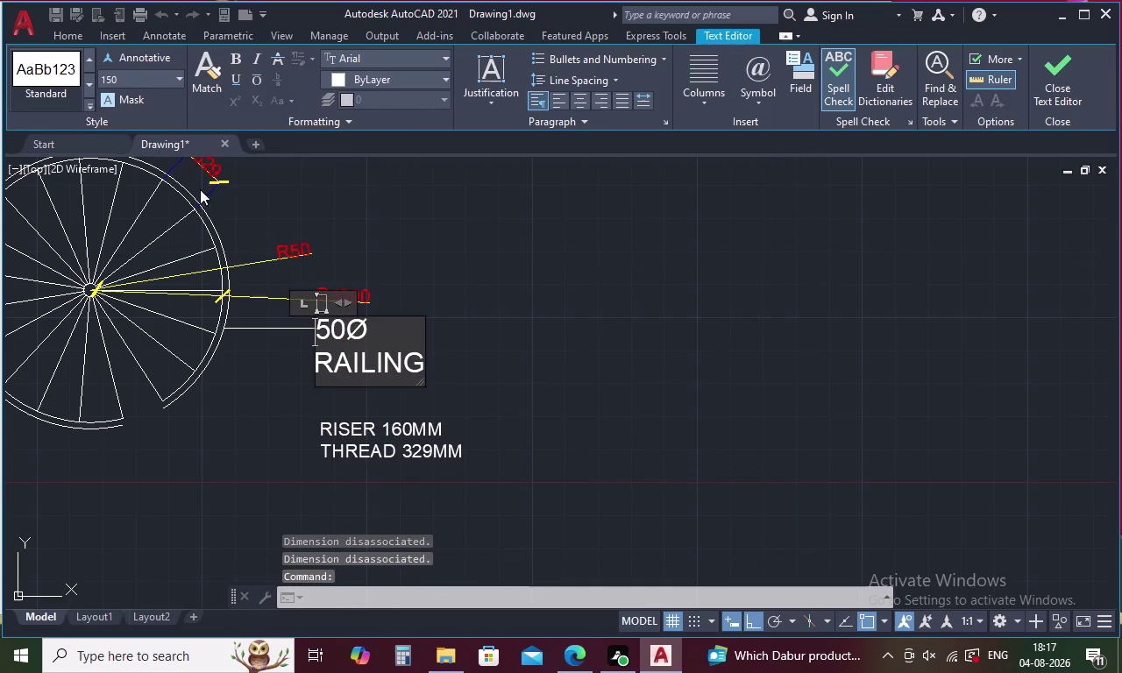
drag(420, 359, 319, 322)
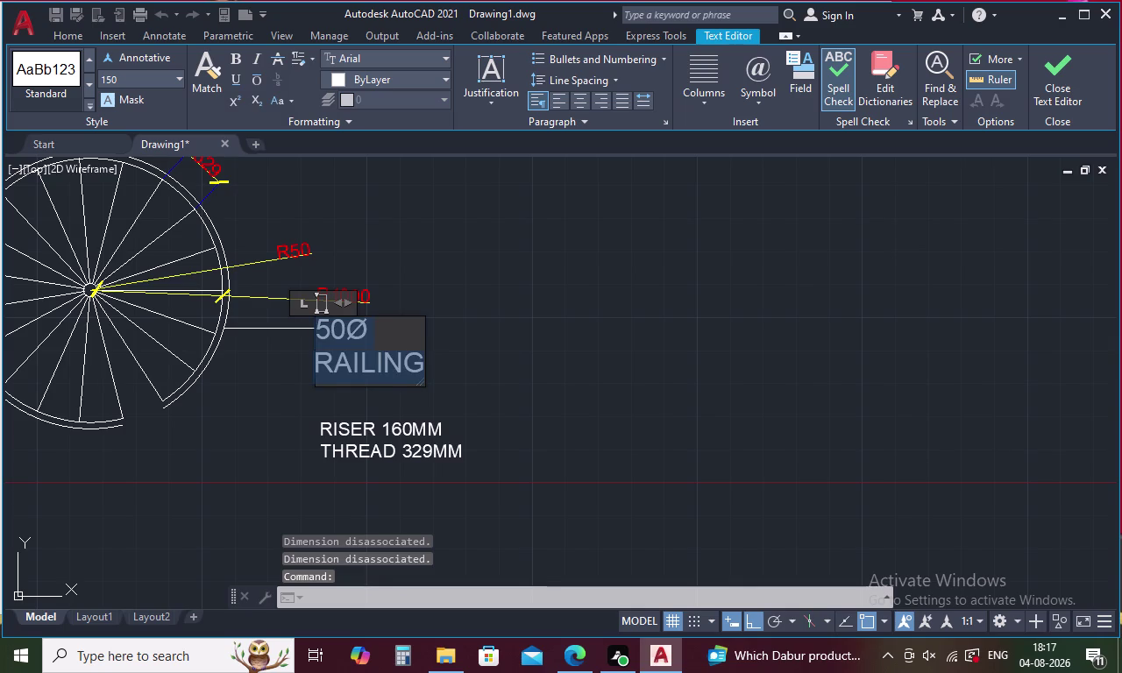
drag(320, 321, 319, 320)
click(133, 76)
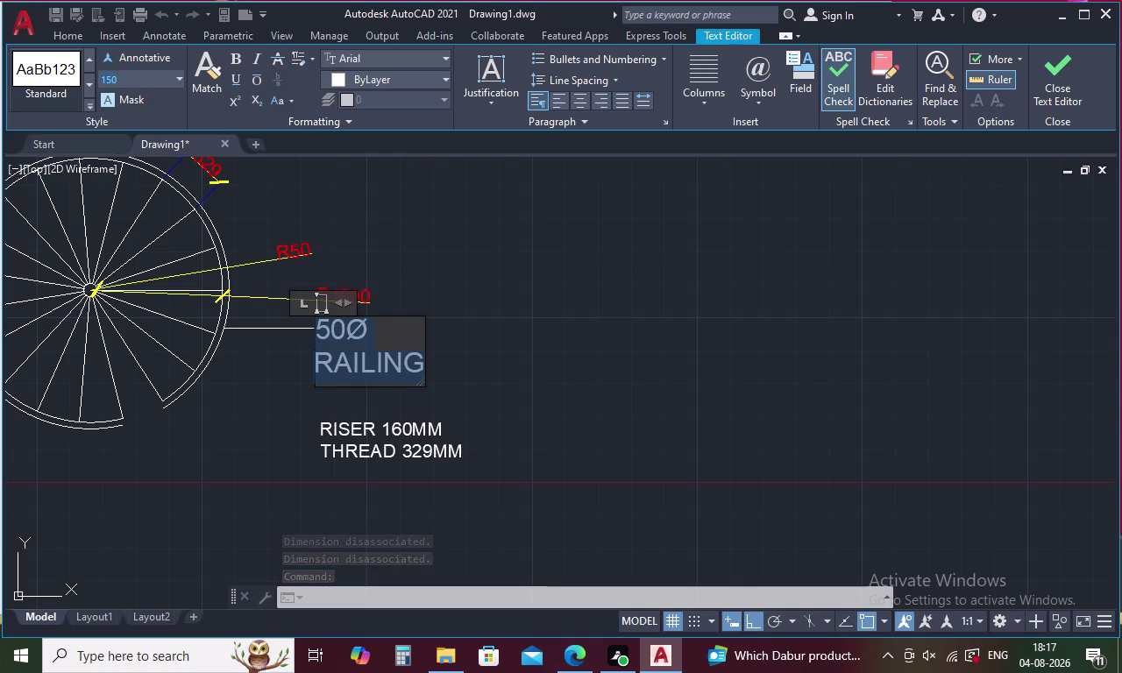
key(BackSpace)
text(100)
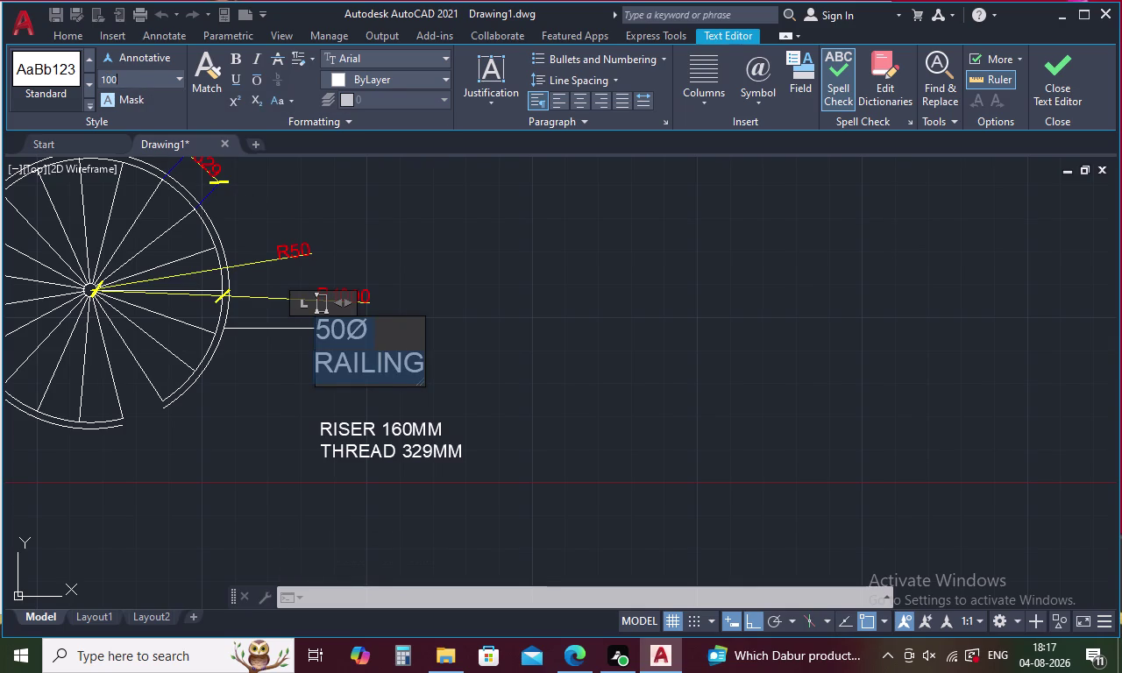
key(Return)
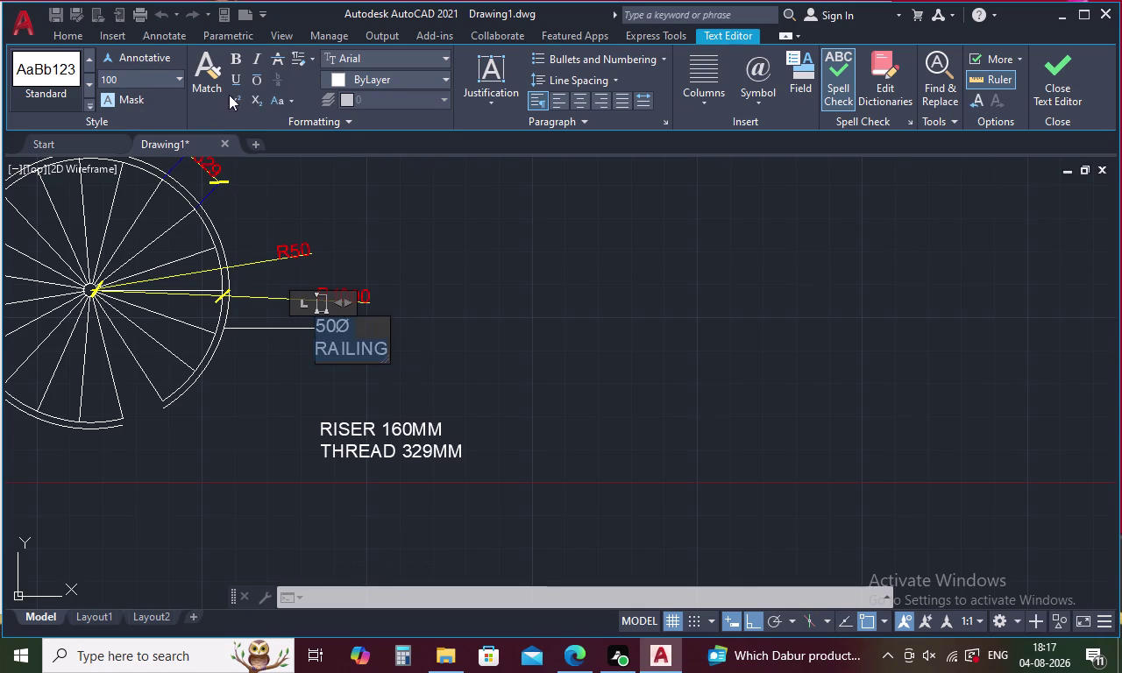
click(432, 276)
scroll(down, 3)
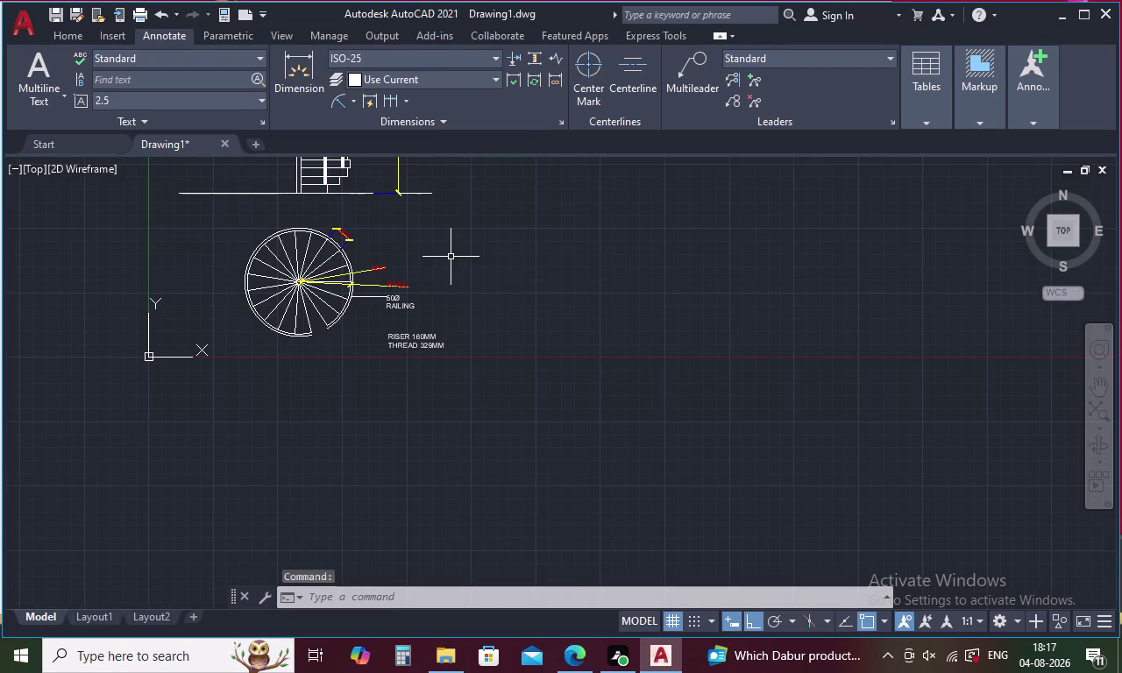
Delete the old R1000 and R50 radius dimensions.
click(385, 286)
key(Delete)
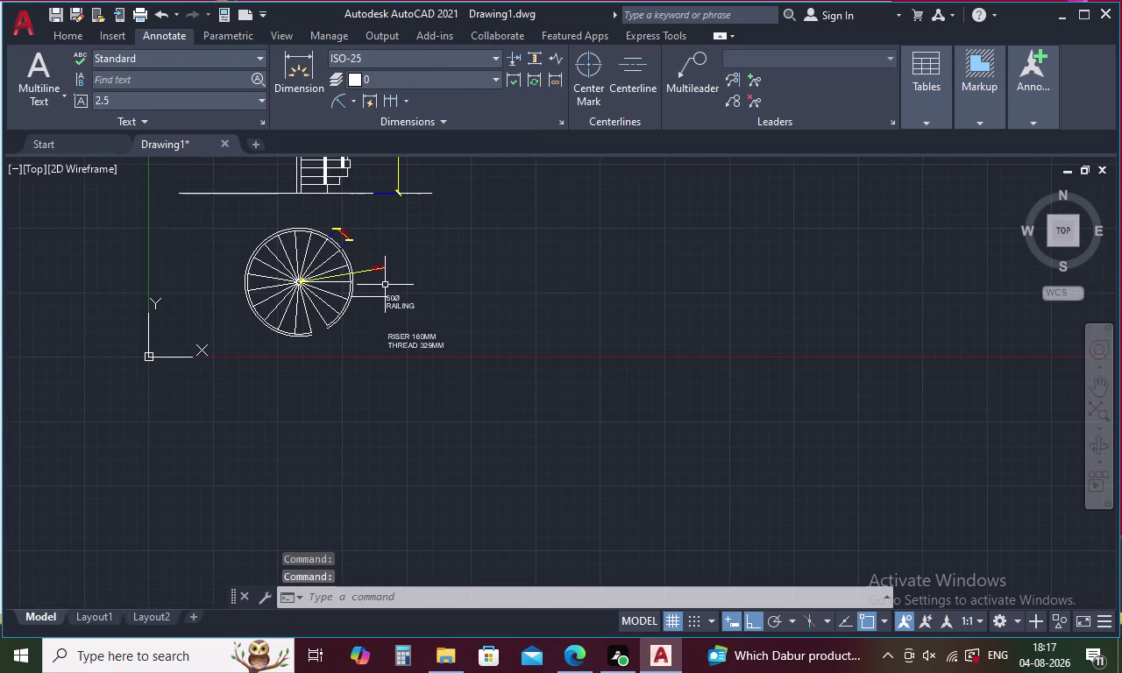
click(373, 270)
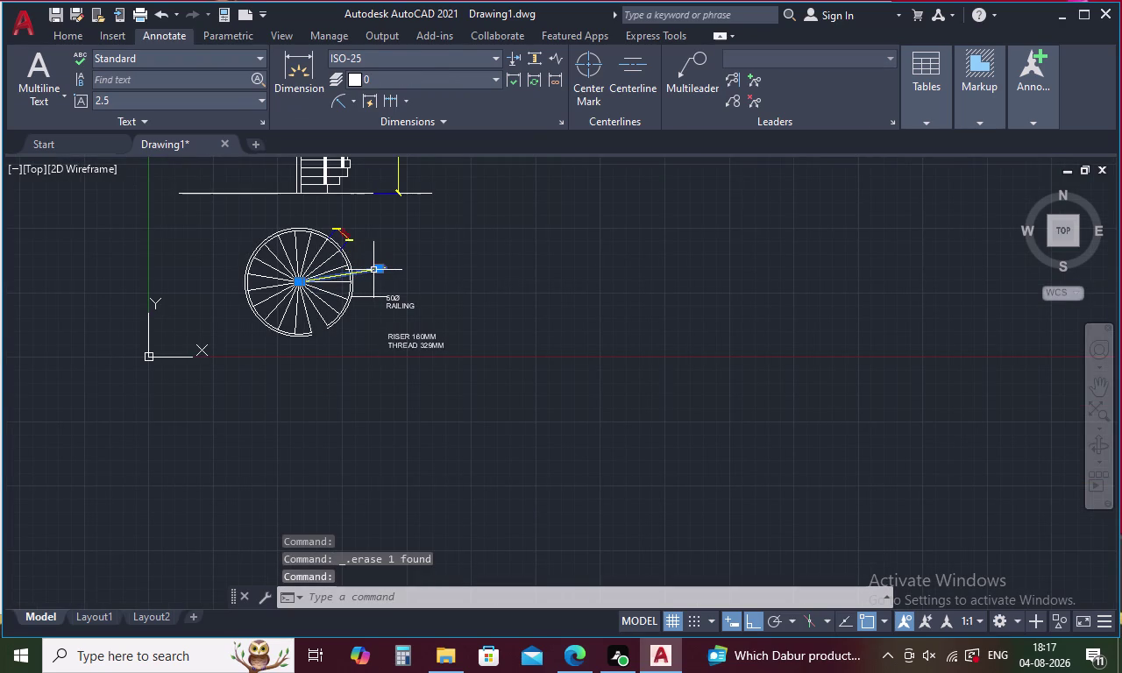
key(Delete)
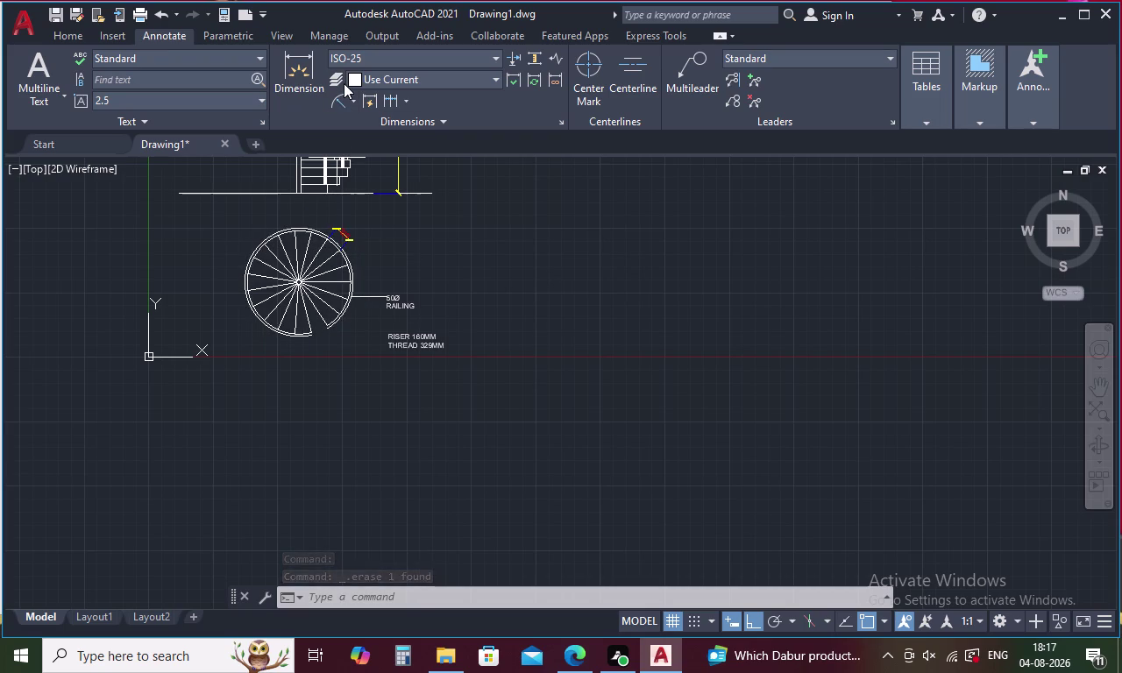
Add a horizontal R1000 radius dimension to the outer stair circle.
click(343, 107)
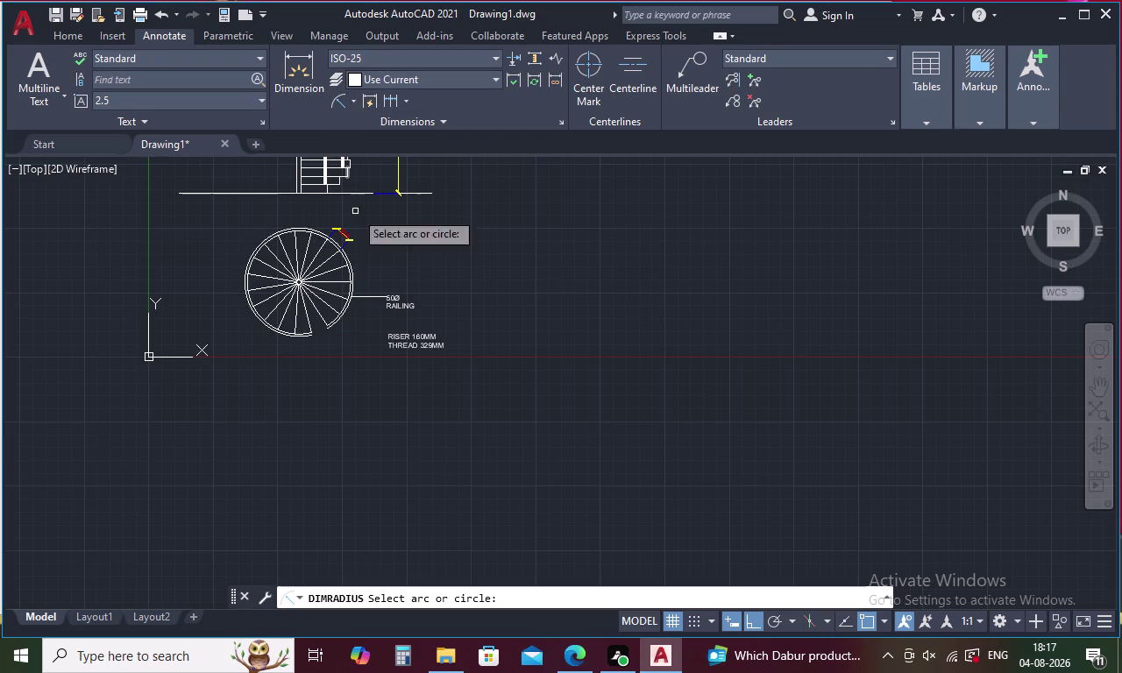
scroll(up, 3)
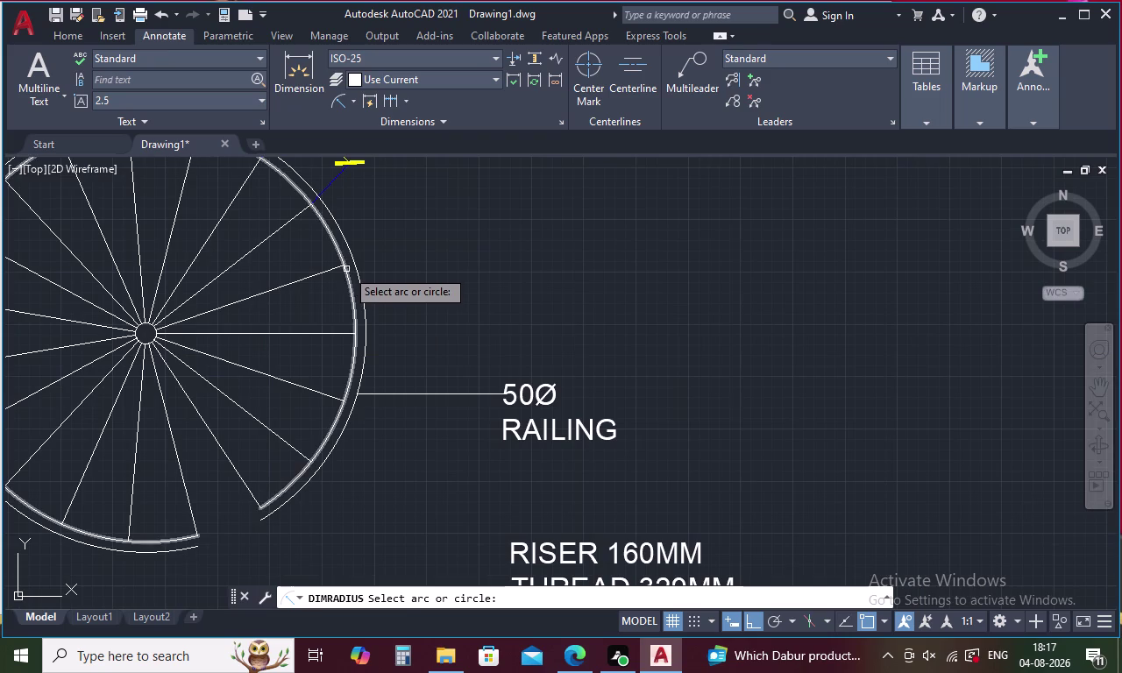
click(348, 275)
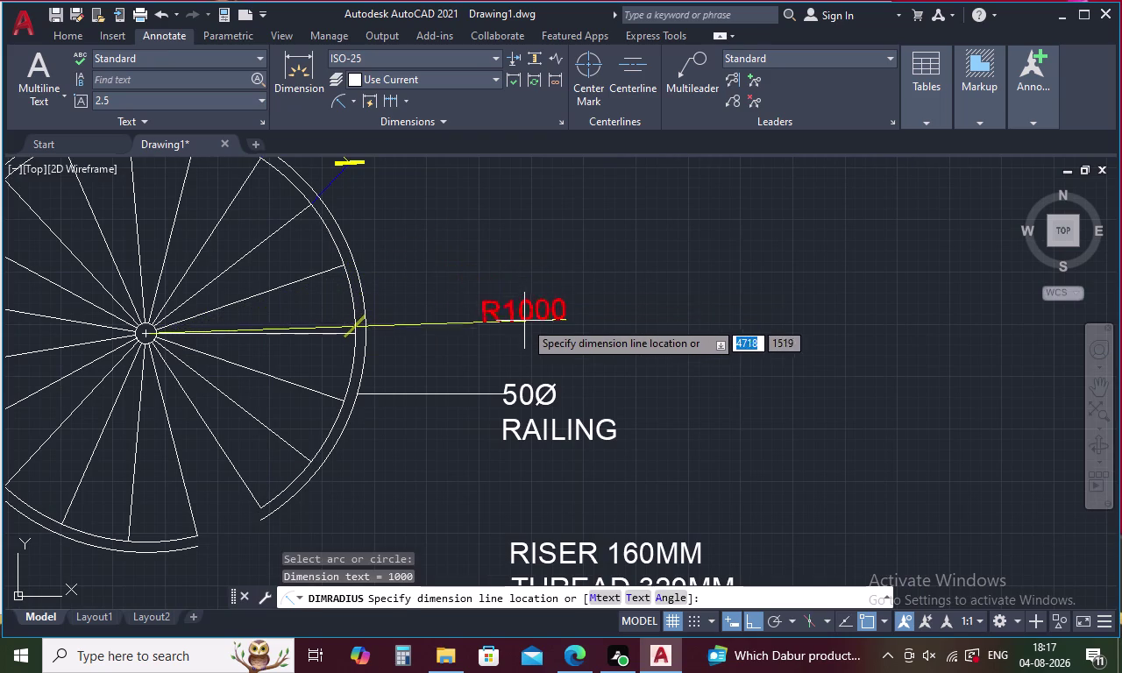
key(F8)
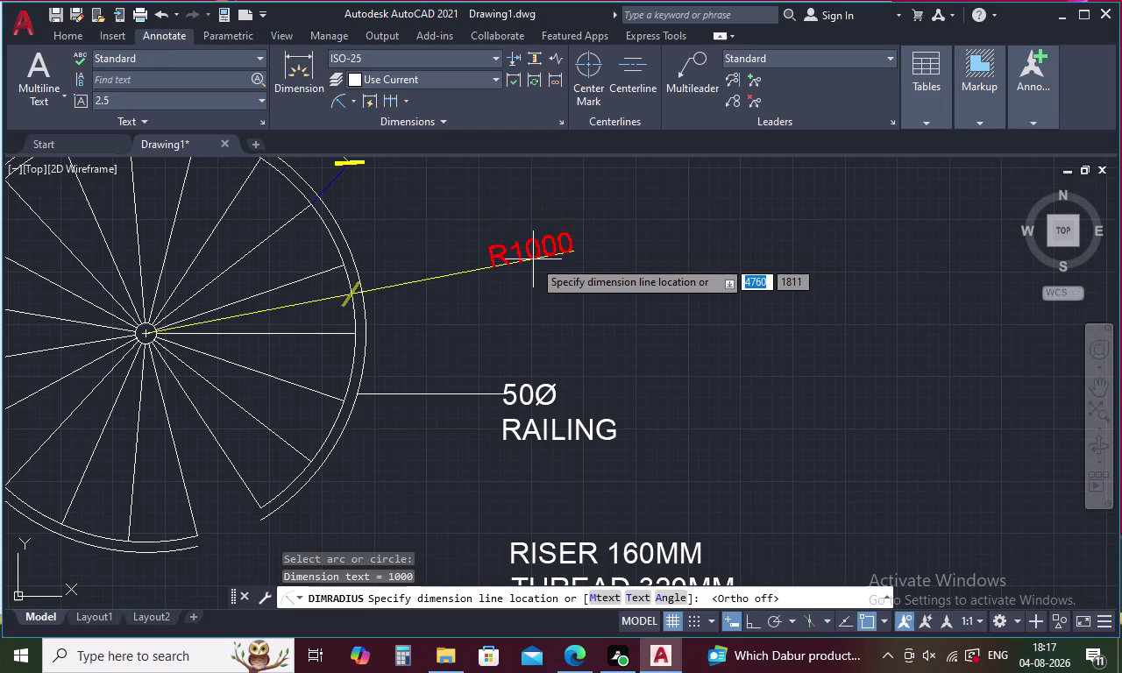
key(F8)
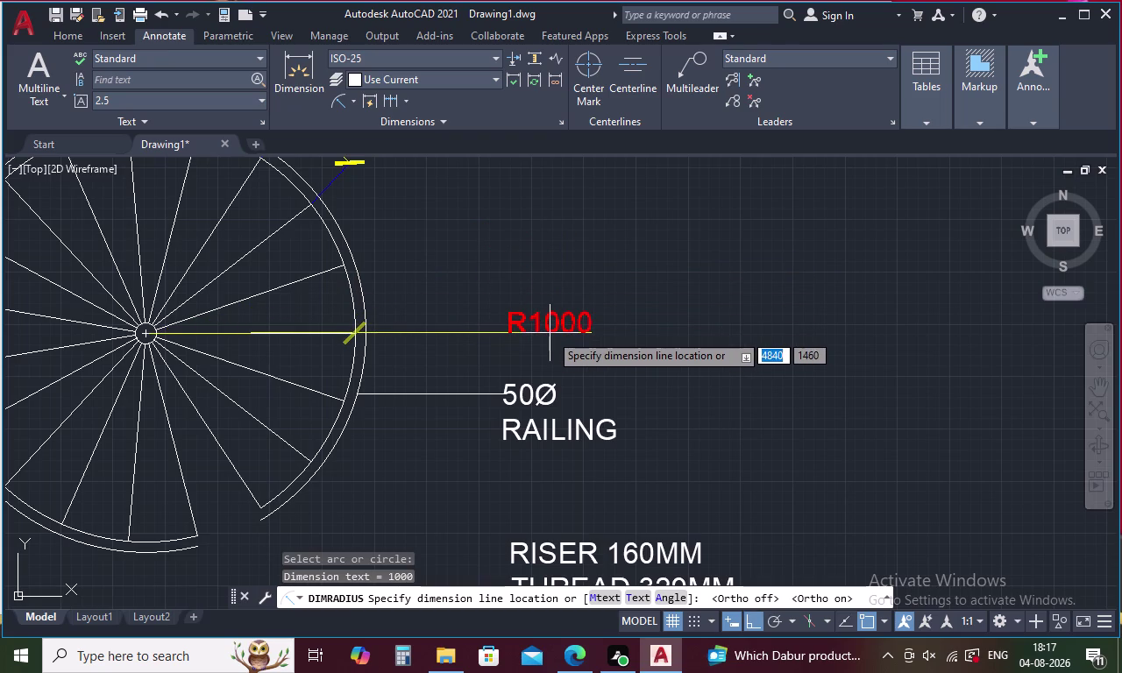
click(549, 334)
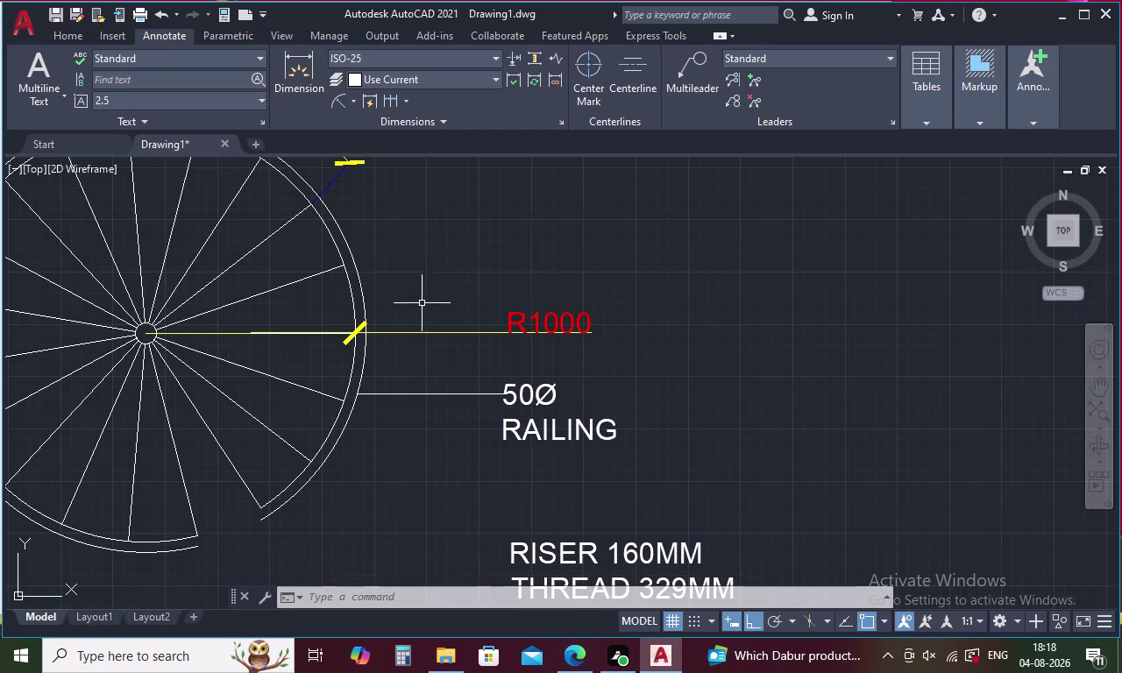
key(space)
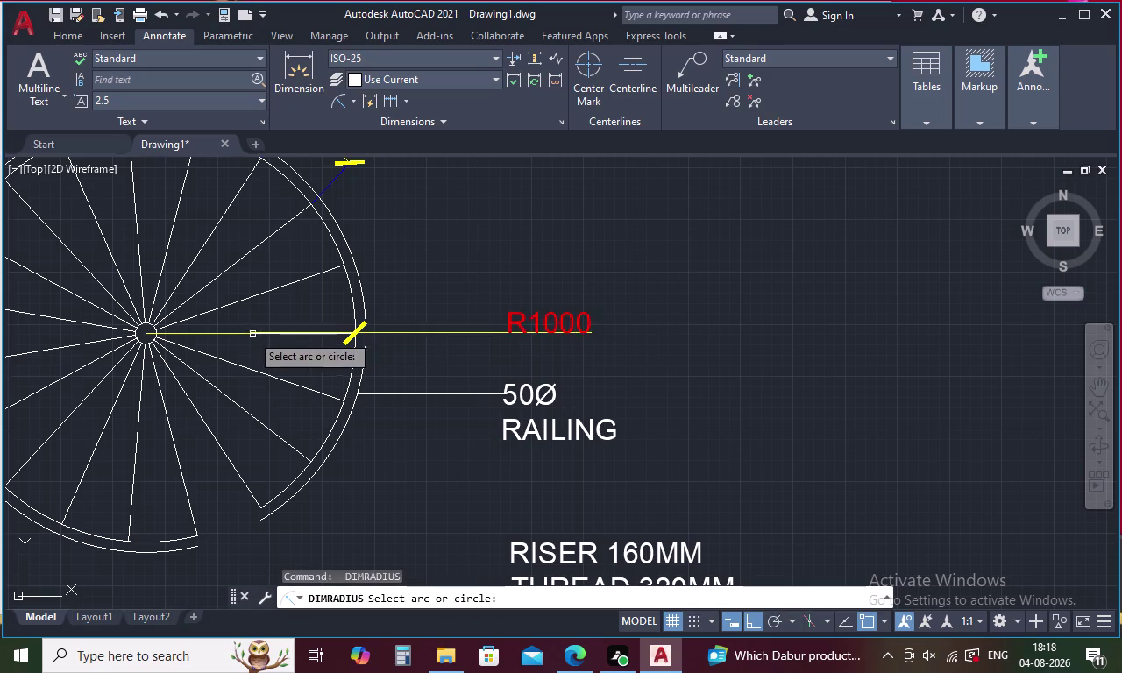
Dimension the central pole circle as R50, then save the drawing.
click(154, 339)
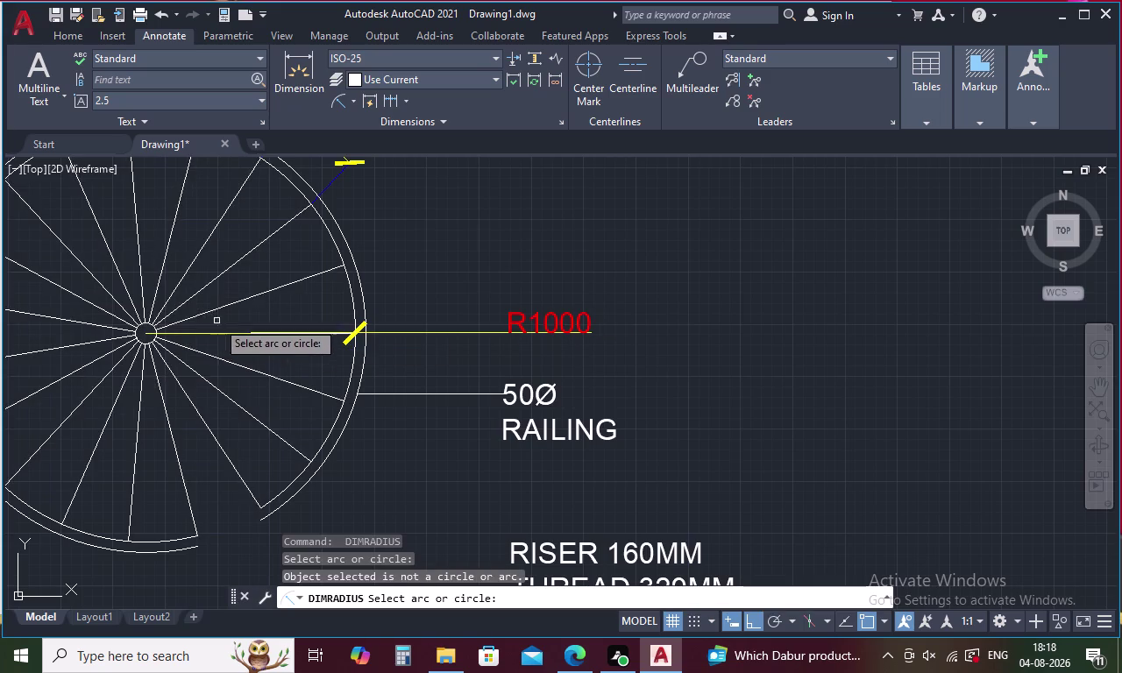
click(152, 328)
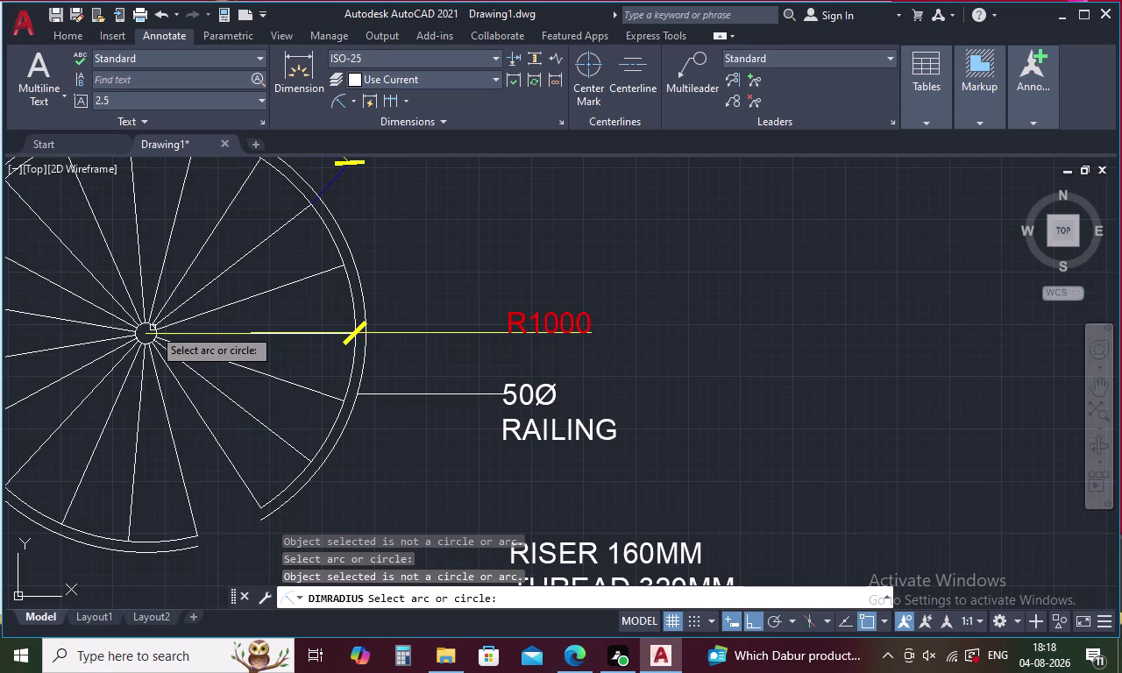
scroll(up, 3)
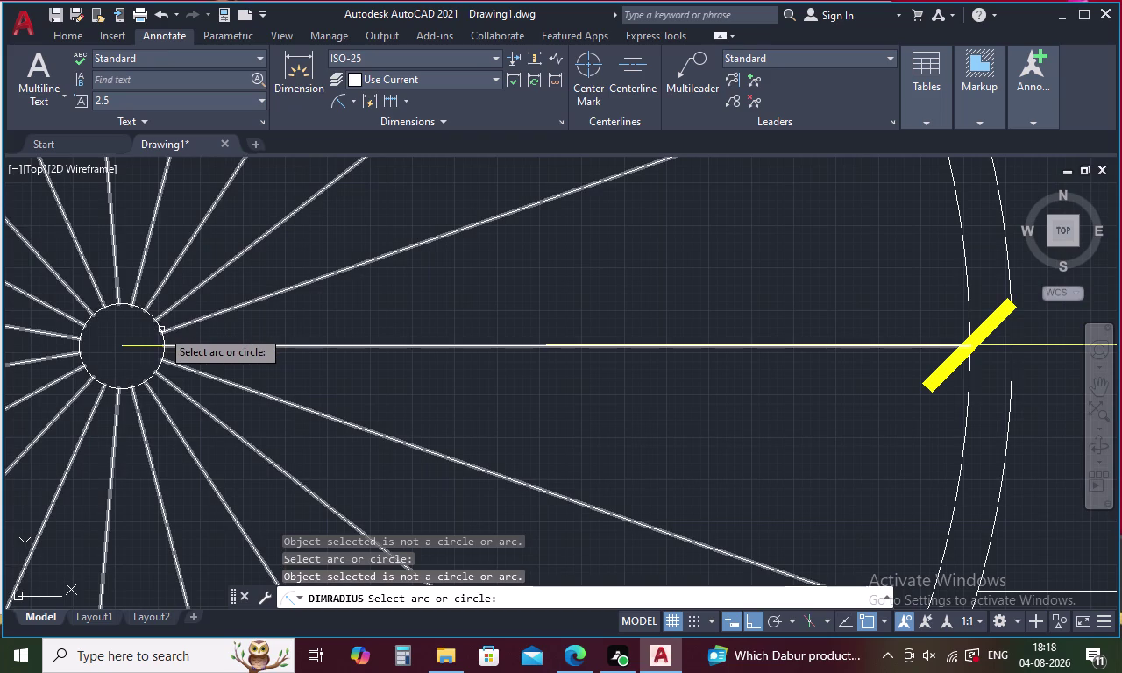
click(161, 330)
scroll(up, 3)
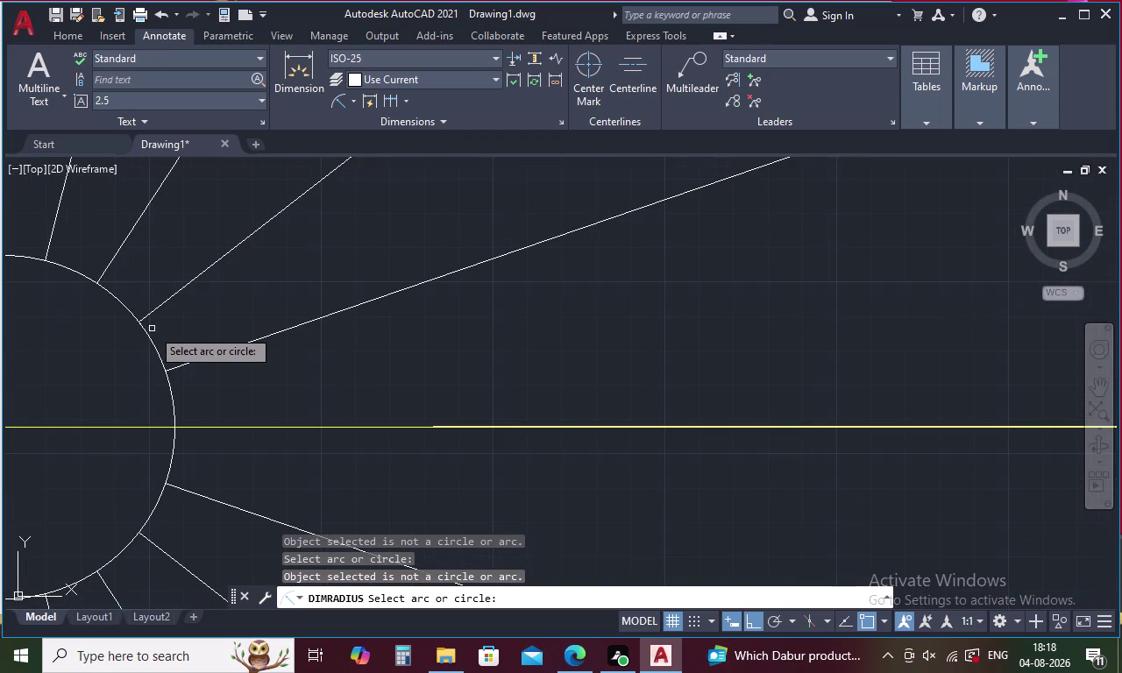
click(148, 341)
scroll(down, 3)
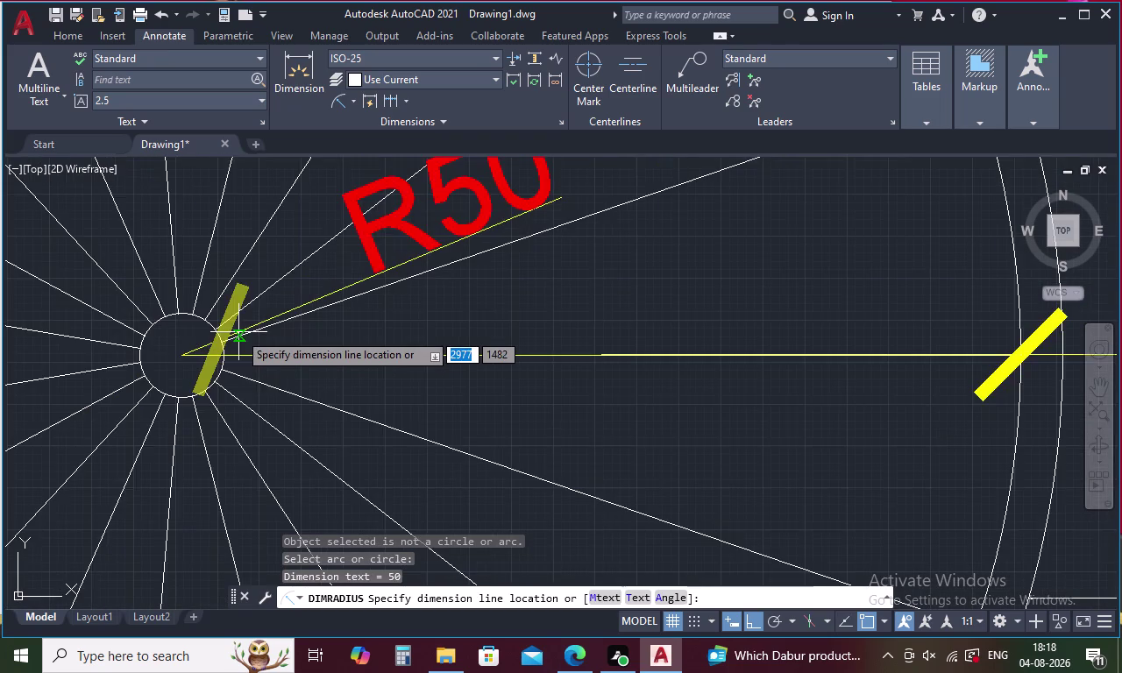
scroll(down, 3)
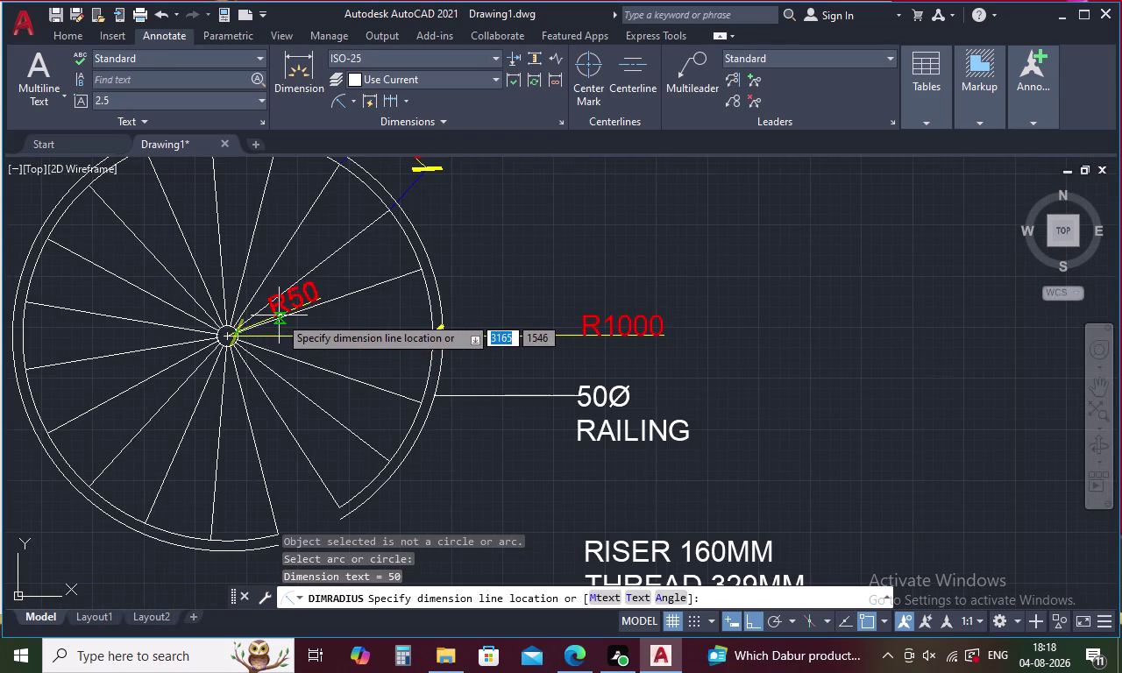
scroll(up, 3)
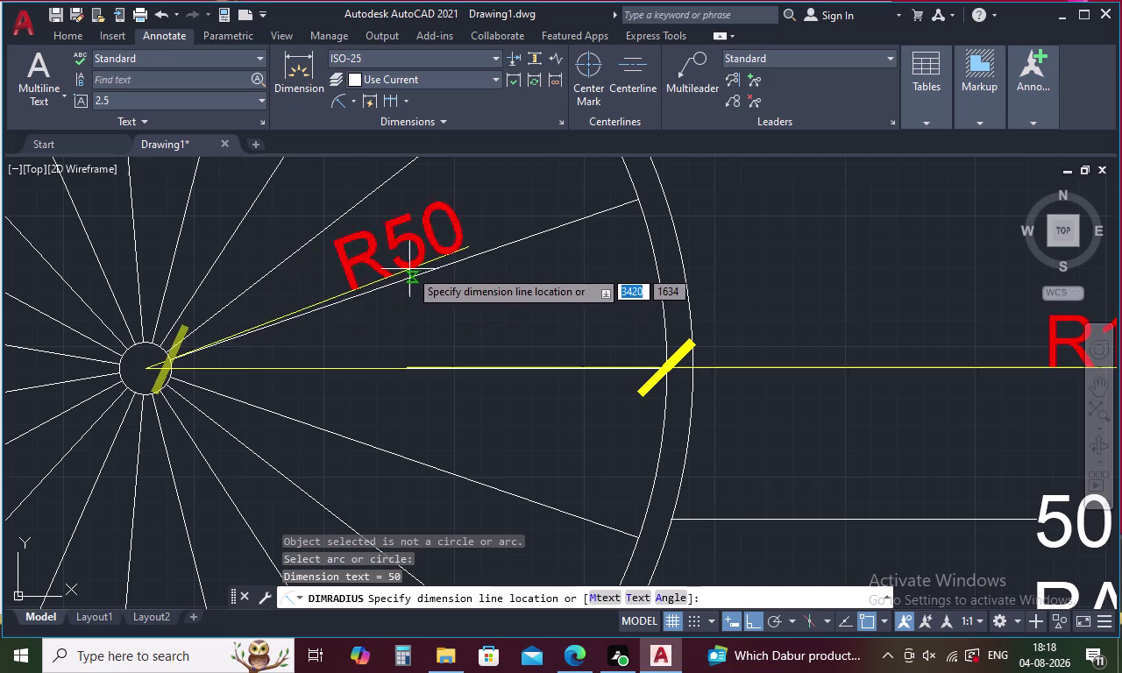
click(416, 265)
scroll(down, 3)
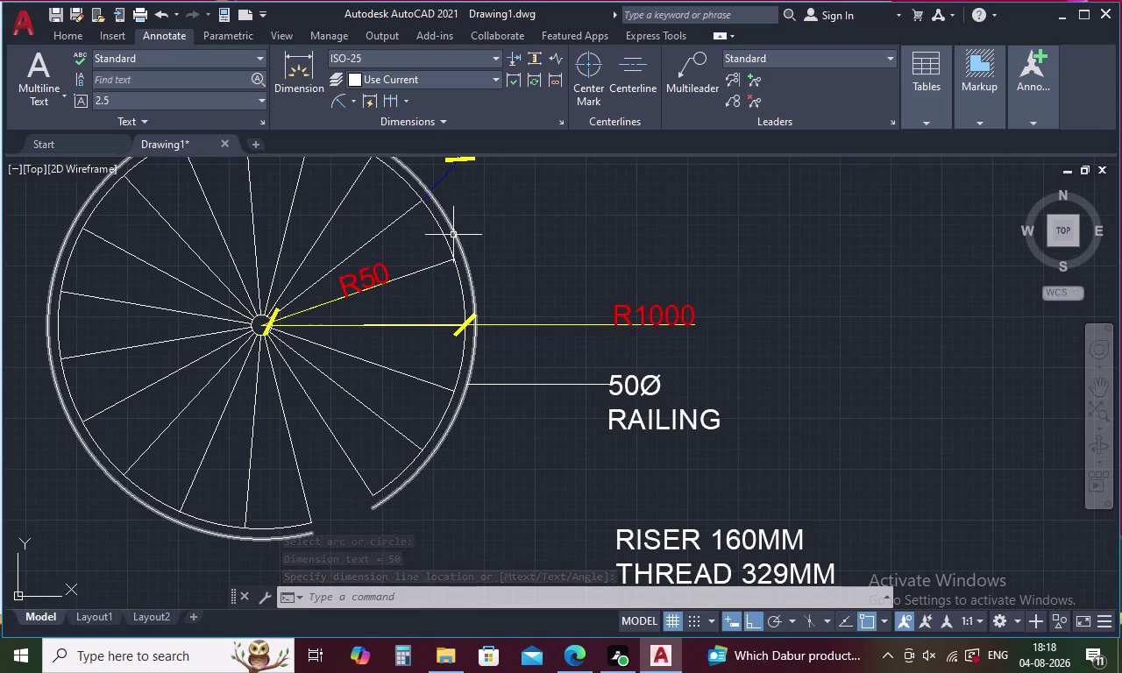
key(Escape)
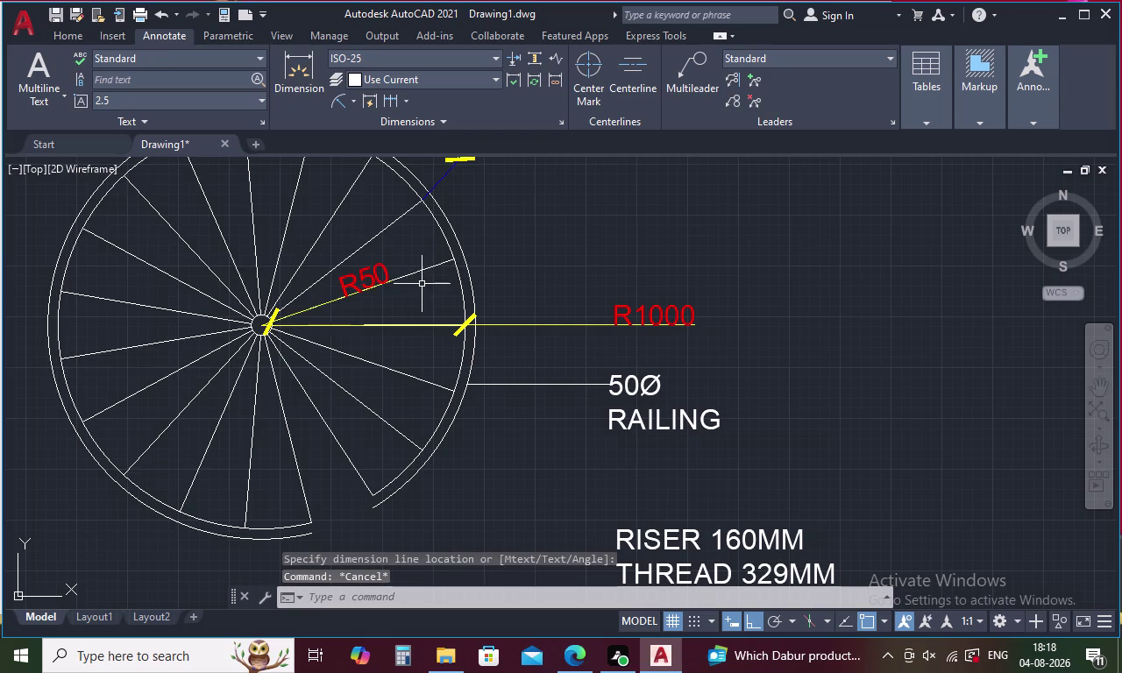
key(ctrl+s)
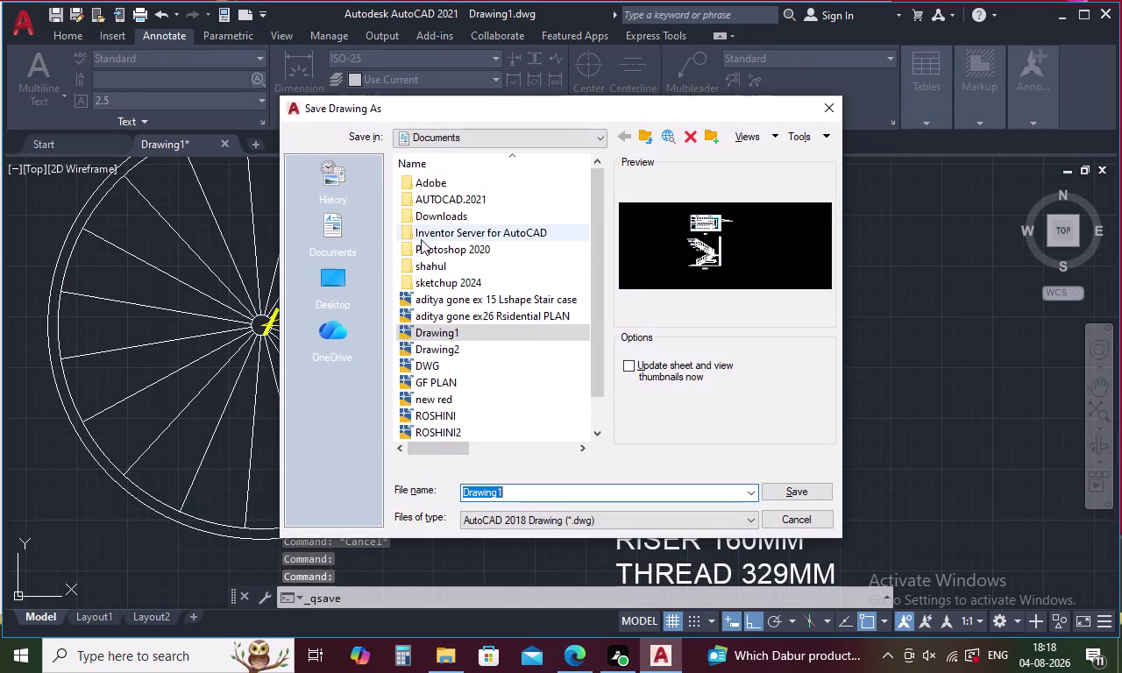
Save the drawing in Documents as SPIRAL STAIRCASE.dwg, correcting the typo in the name.
key(BackSpace)
key(BackSpace)
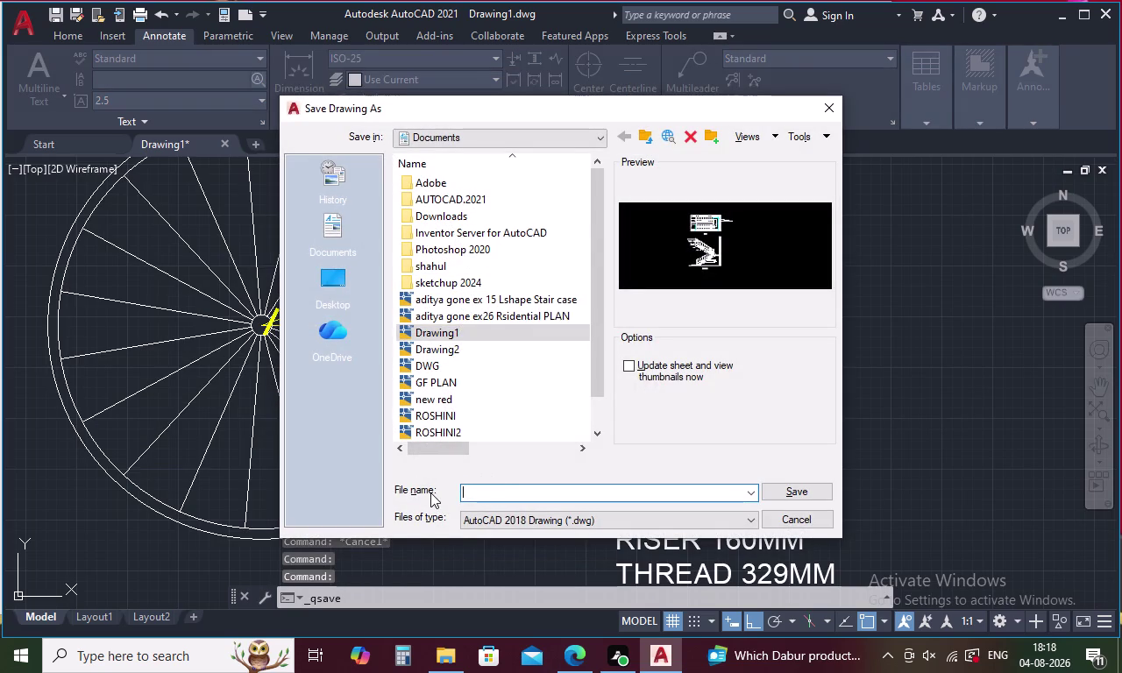
text(SPIRA)
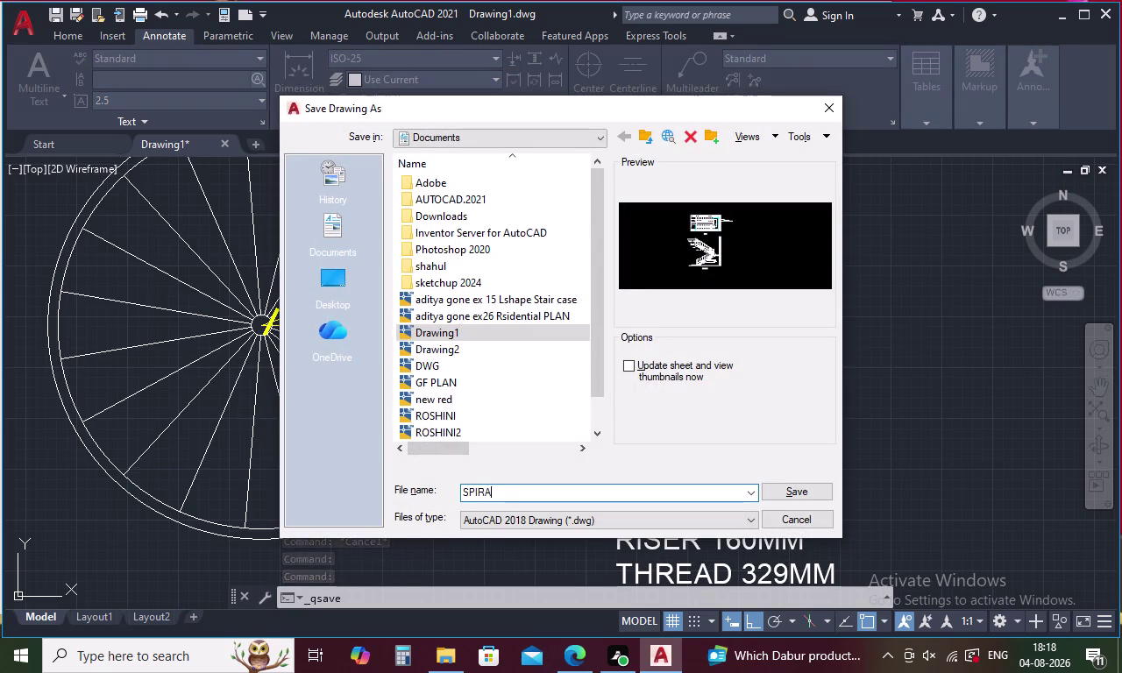
text(L)
key(space)
text(ST)
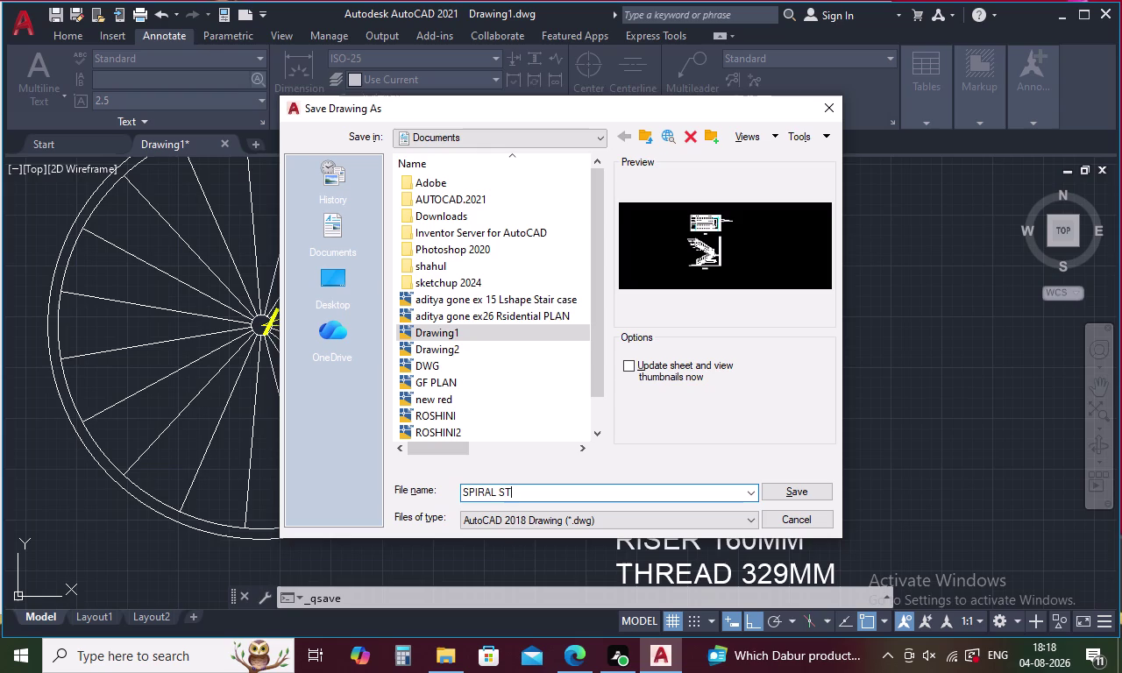
text(AIR CSE)
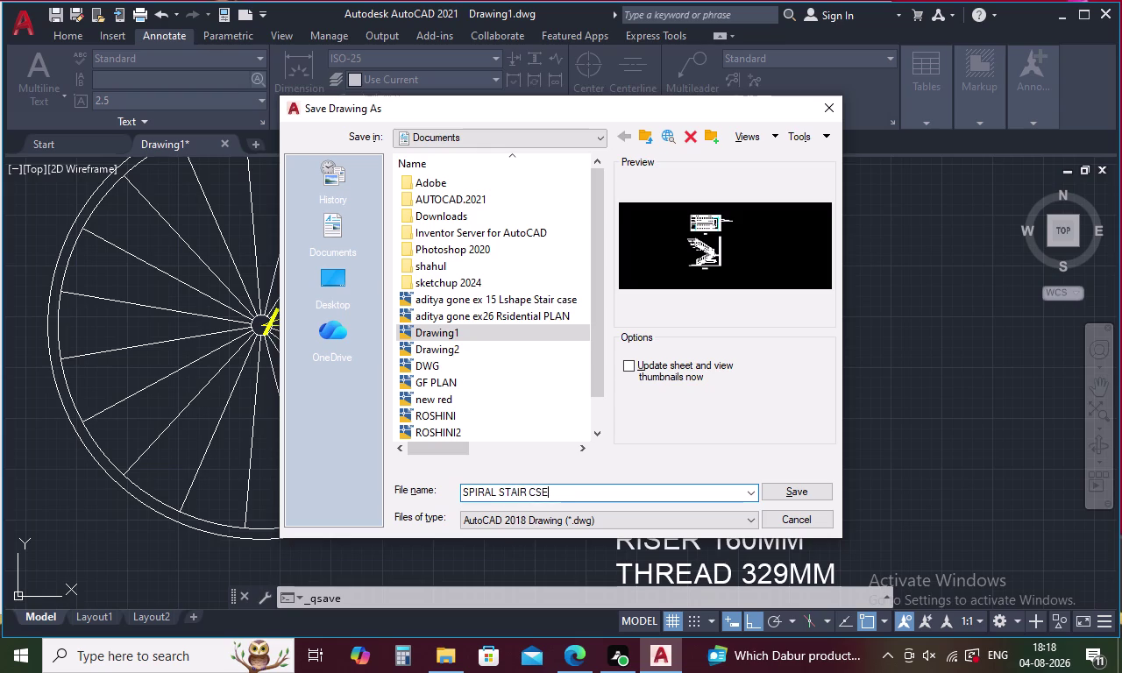
key(BackSpace)
key(BackSpace)
key(BackSpace)
key(BackSpace)
text(CA)
text(SE)
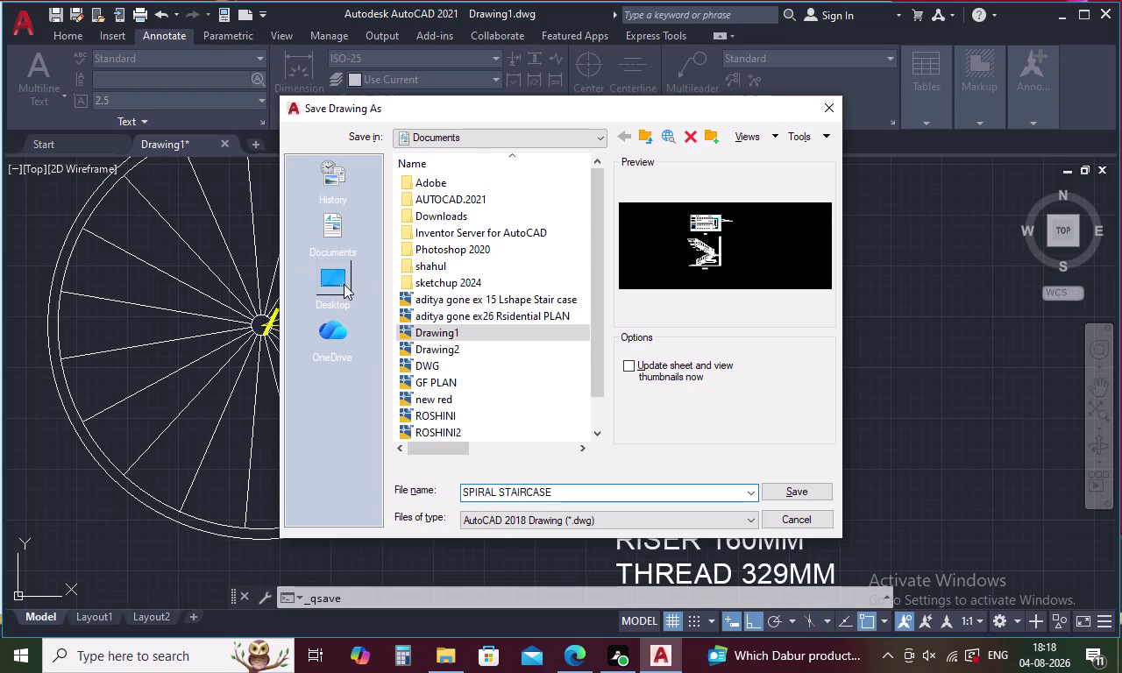
click(344, 284)
click(819, 487)
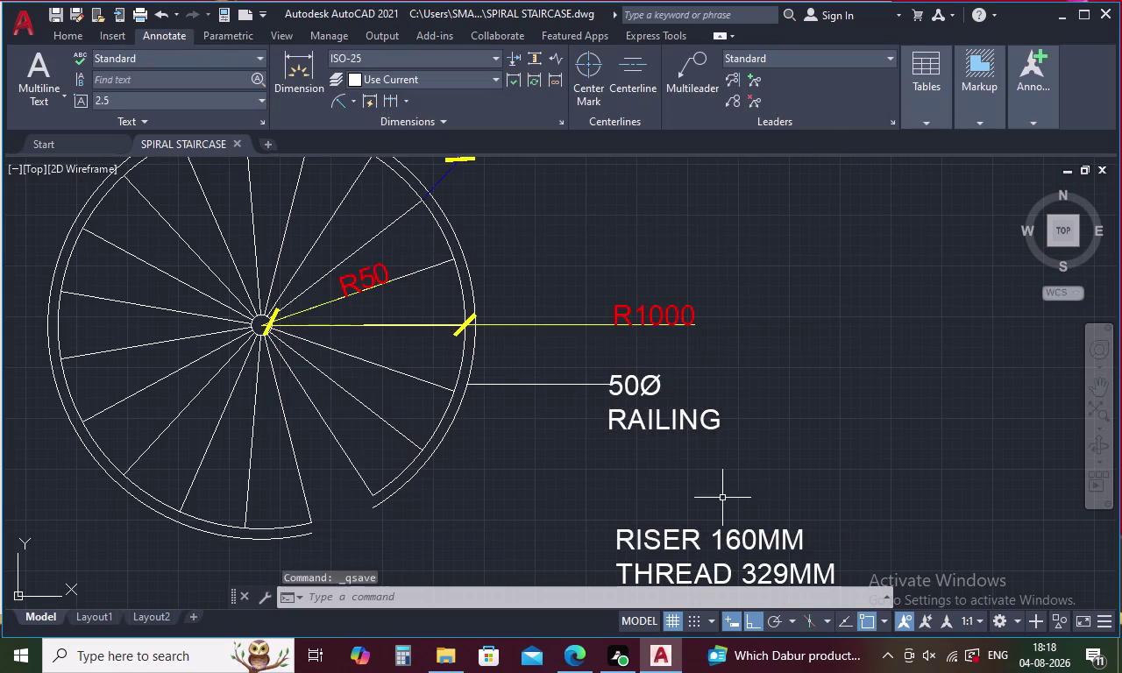
Start a Multiline Text entry (T) for a label beneath the circular staircase plan.
scroll(down, 3)
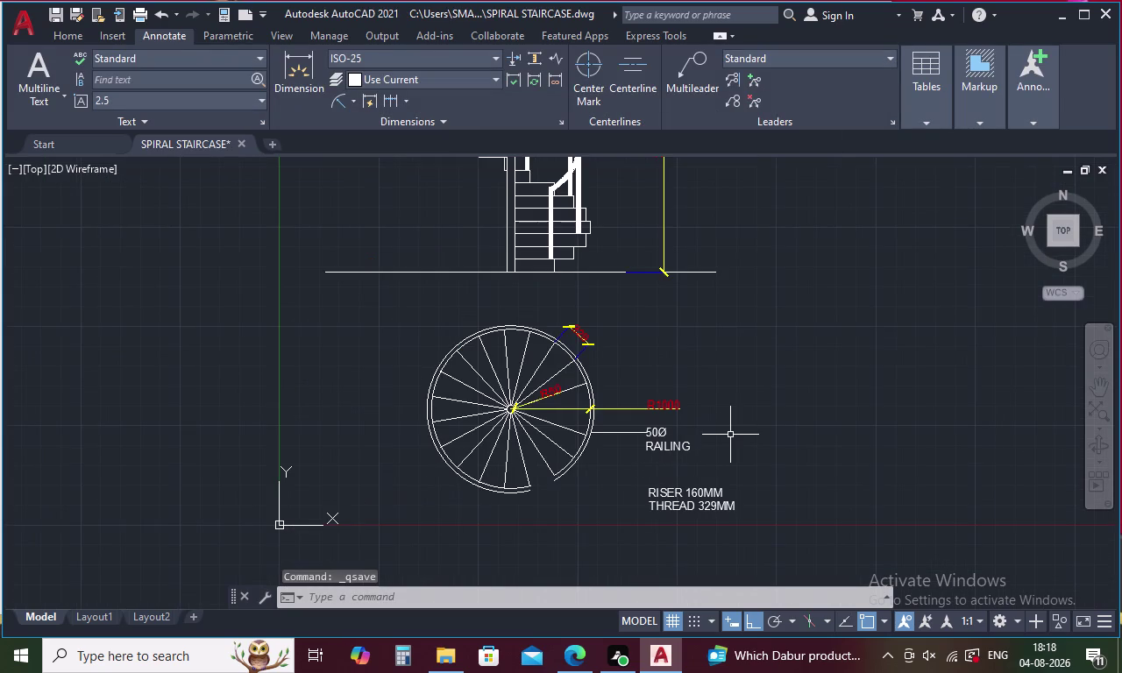
scroll(up, 3)
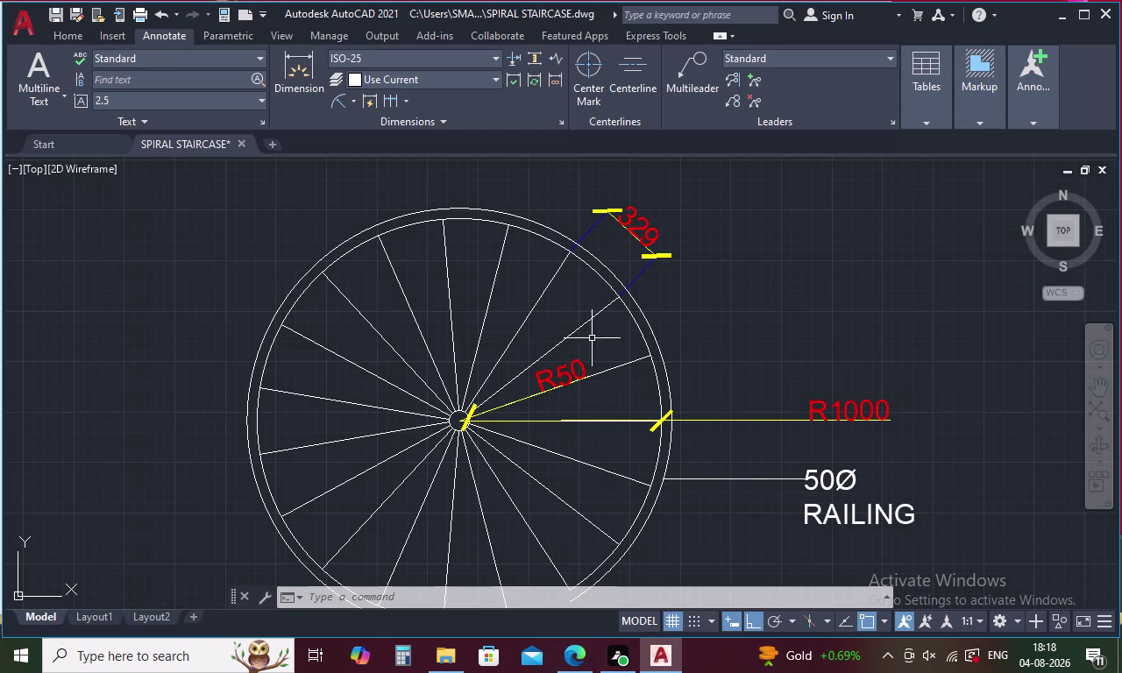
middle_drag(706, 331, 670, 345)
scroll(down, 3)
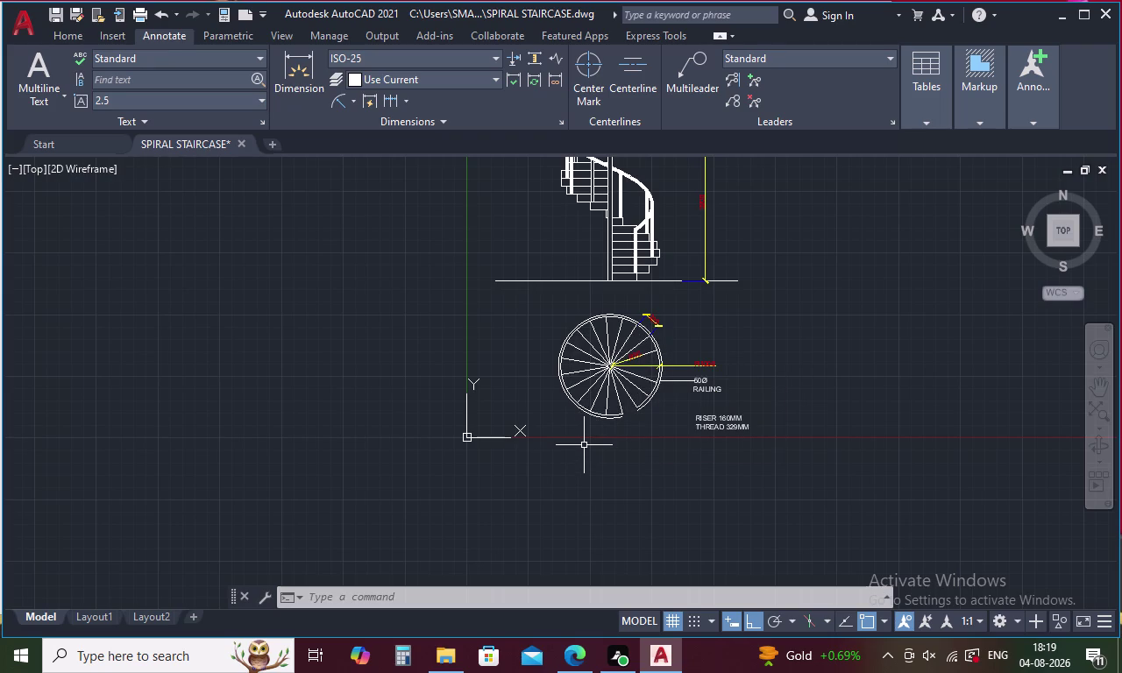
key(t)
key(space)
scroll(up, 3)
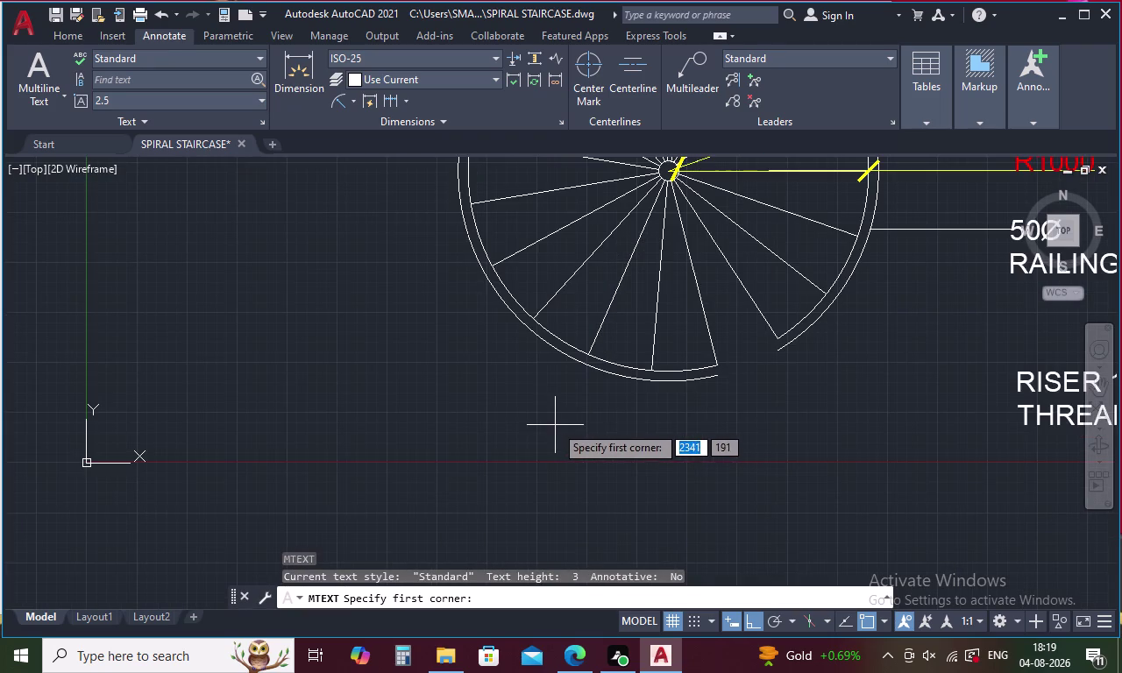
Draw a text box below the staircase plan and type PLAN.
drag(552, 416, 818, 479)
click(818, 479)
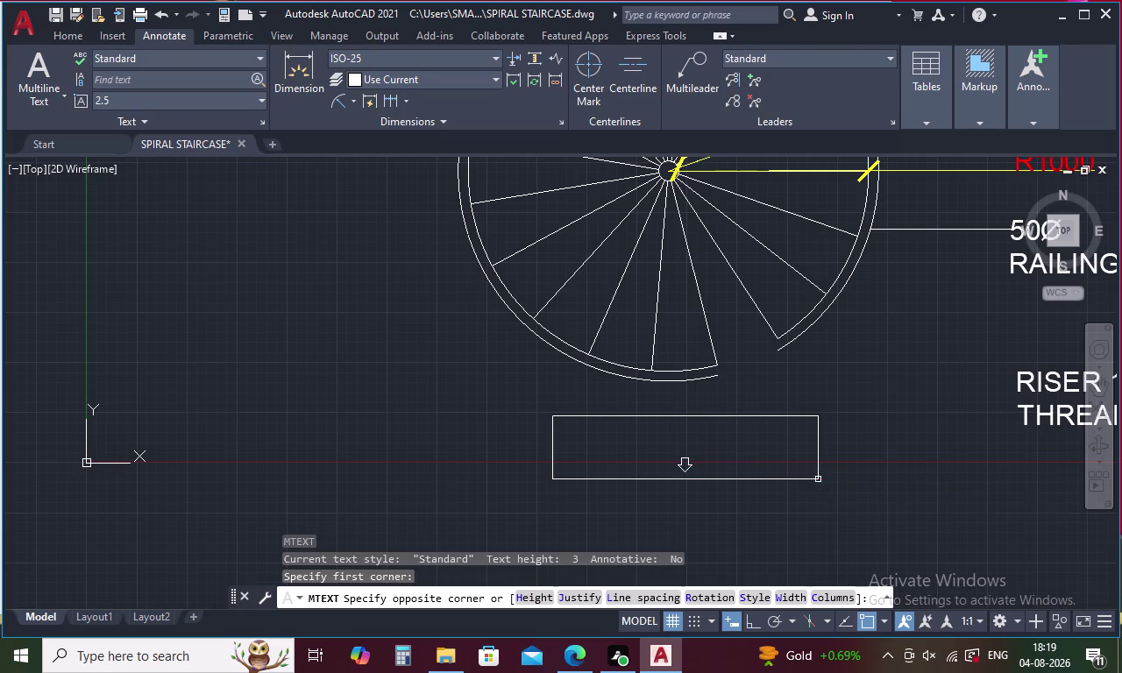
text(PLA)
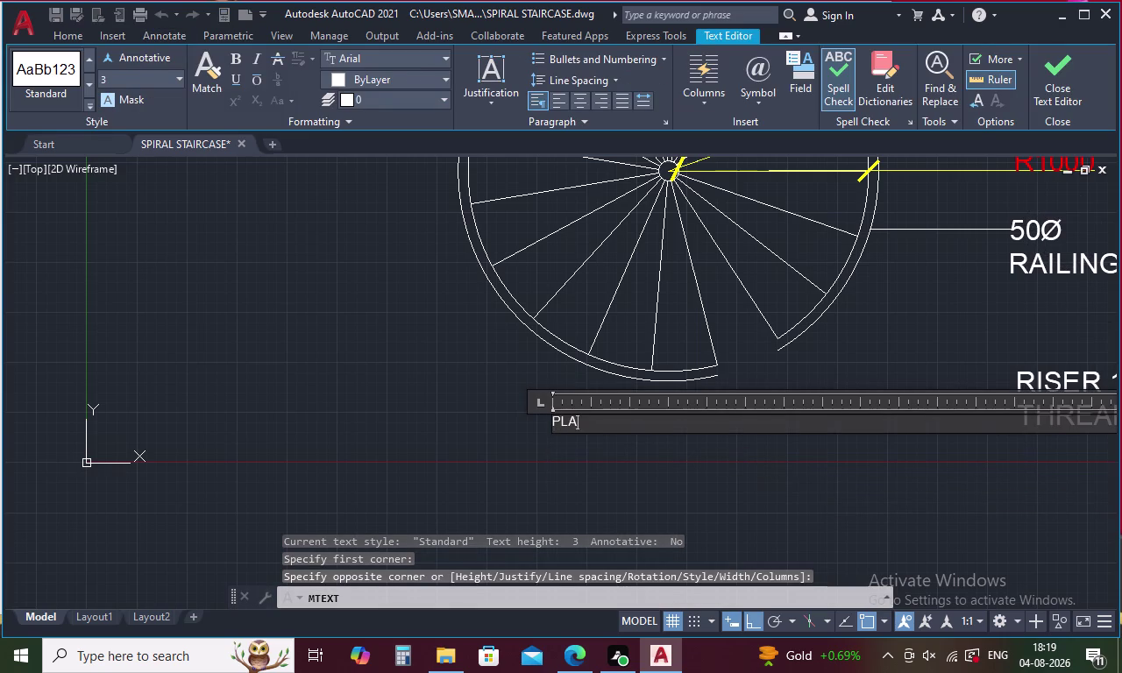
text(N)
Make the PLAN text 200 high and bold, then close the text editor.
drag(602, 430, 555, 427)
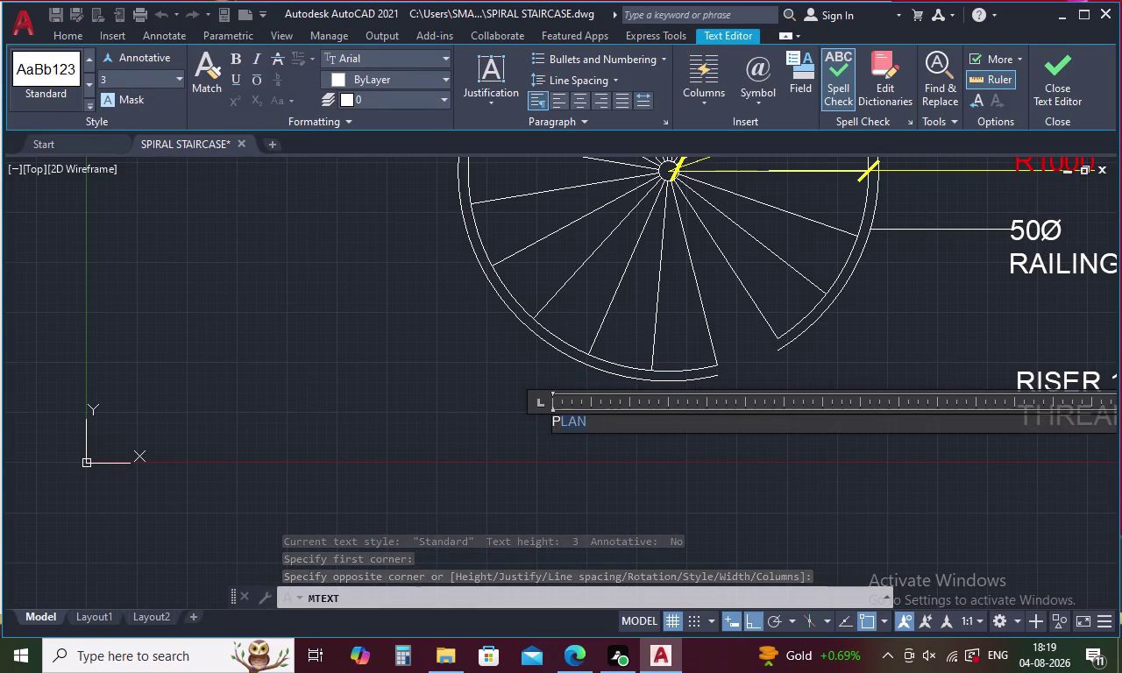
drag(555, 427, 494, 434)
click(138, 66)
click(137, 80)
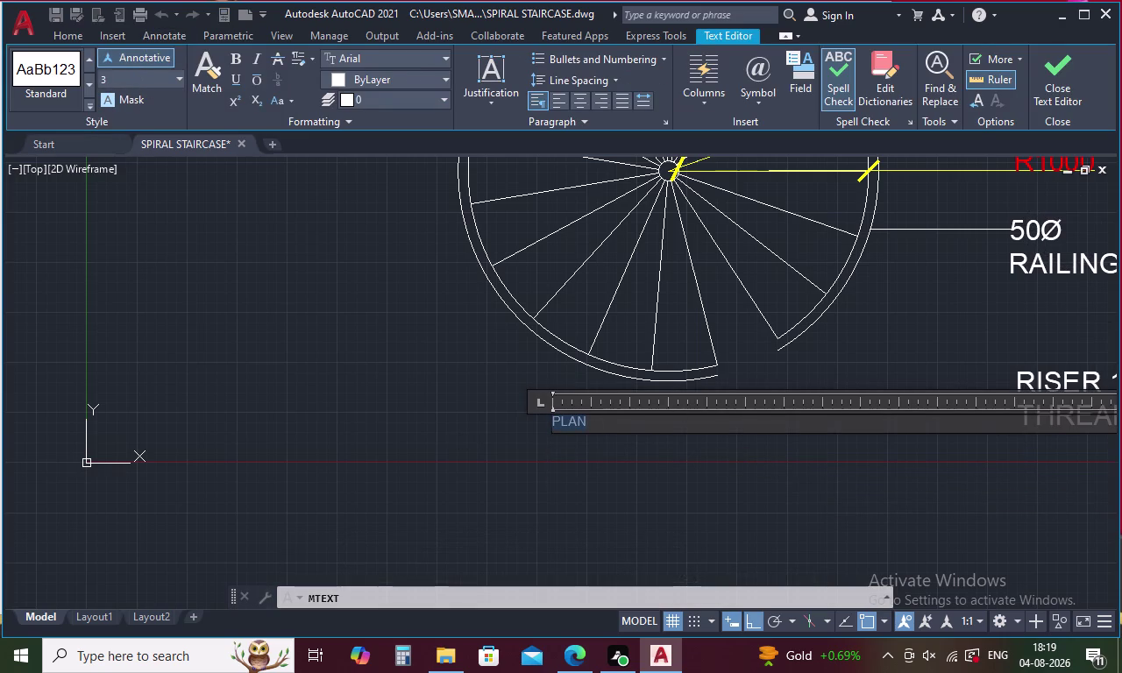
key(BackSpace)
text(2)
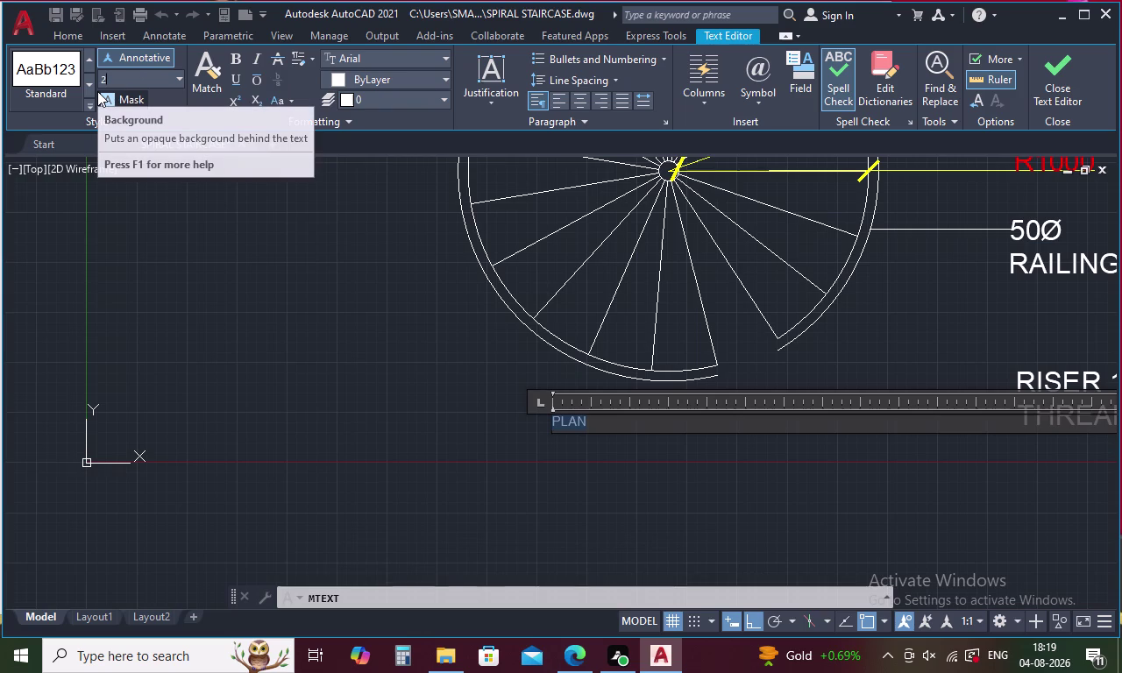
text(00)
key(Return)
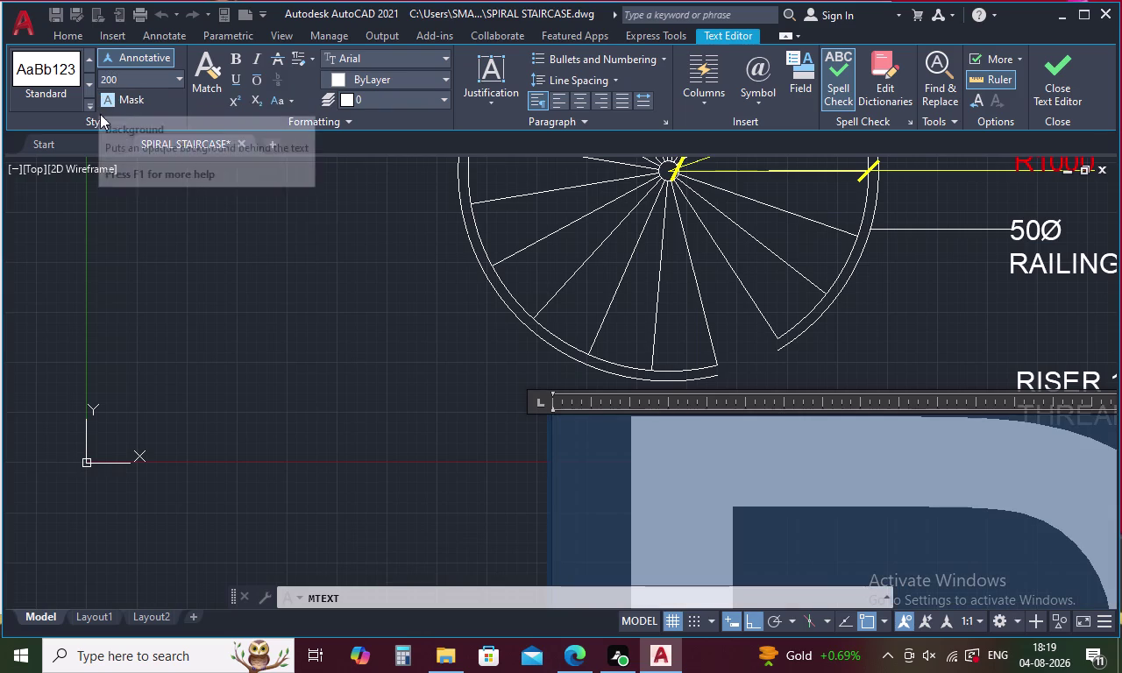
click(232, 53)
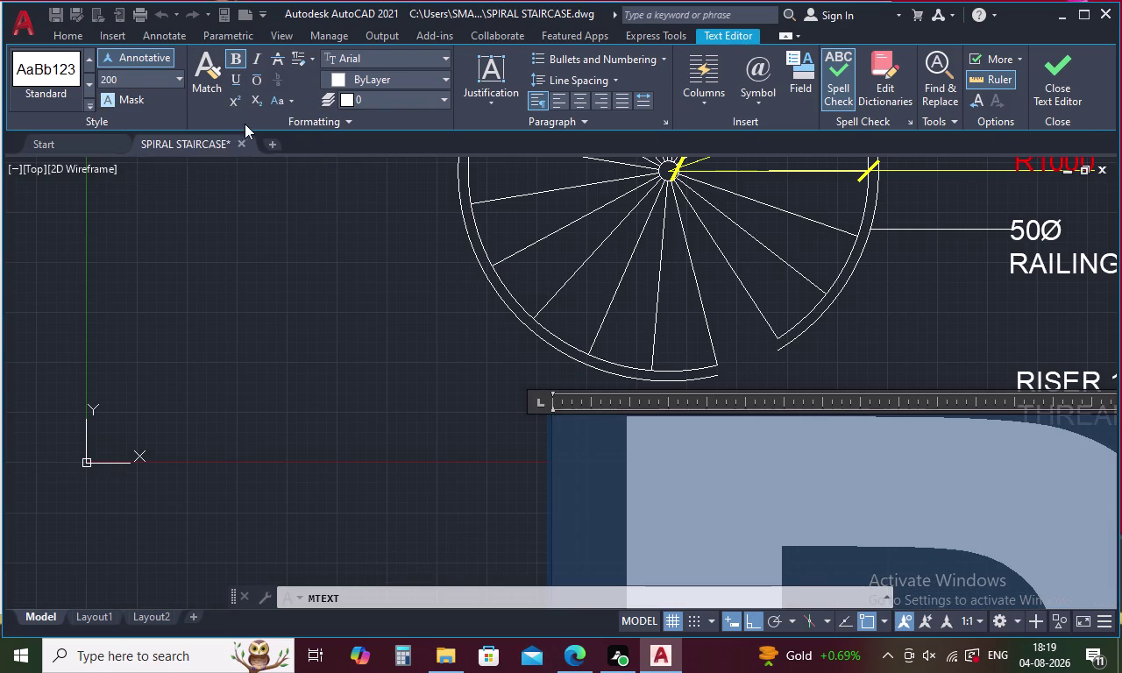
scroll(down, 3)
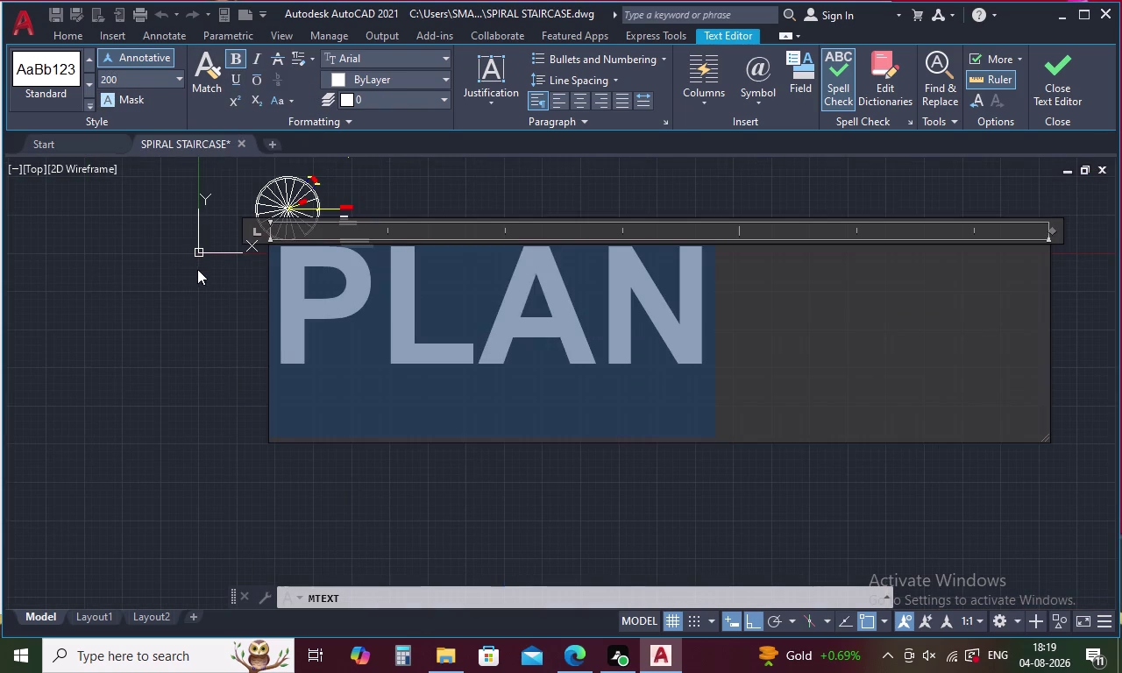
click(195, 288)
scroll(up, 3)
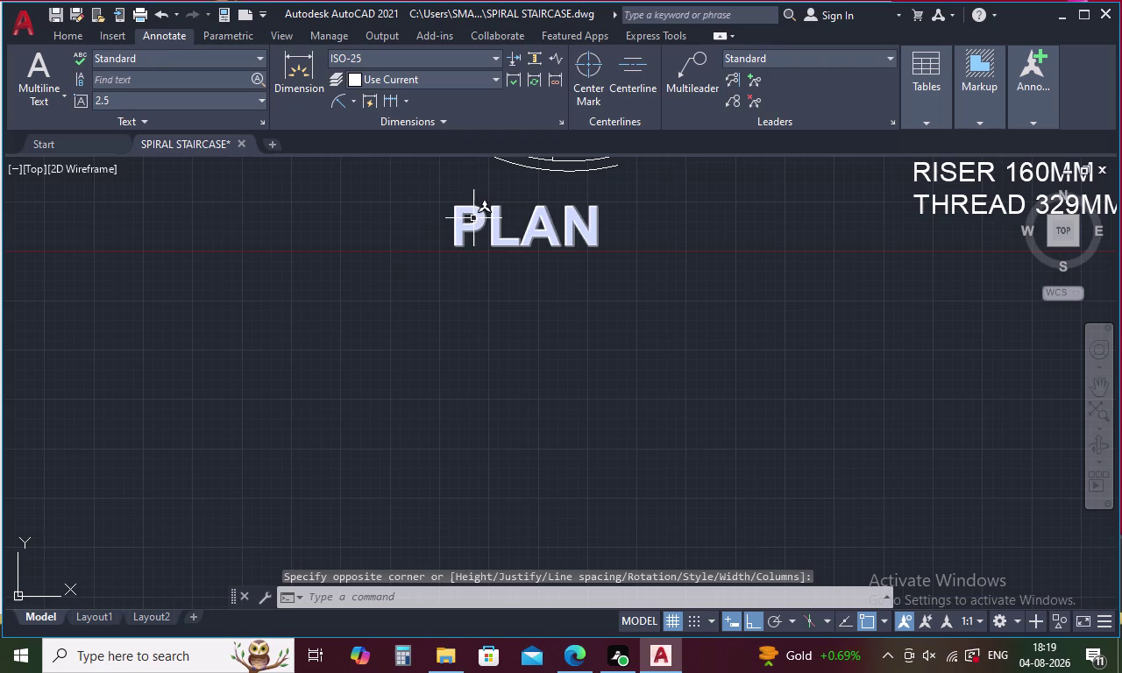
Move the PLAN title roughly into place near the circular plan.
click(477, 227)
right_click(477, 227)
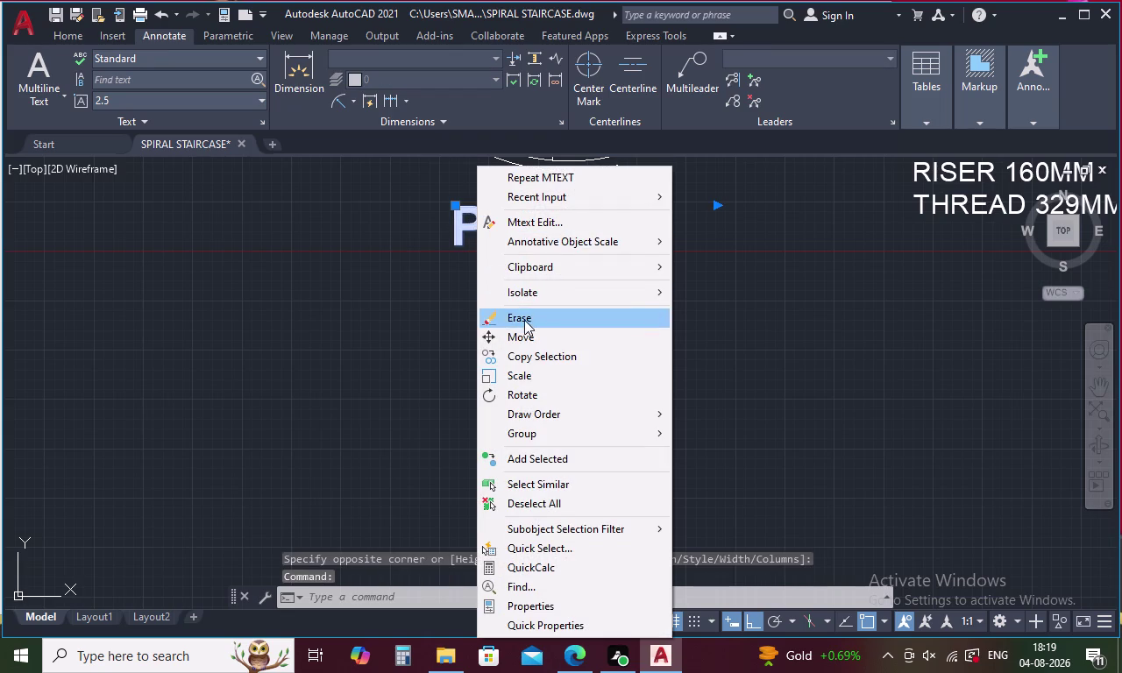
click(534, 337)
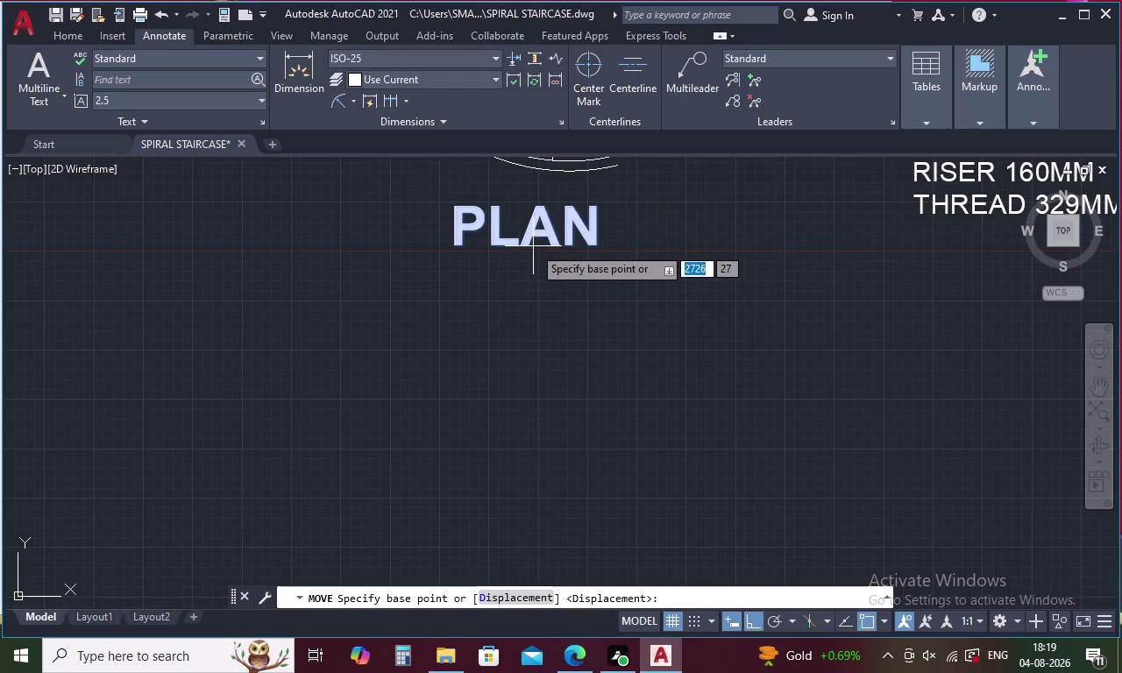
click(521, 245)
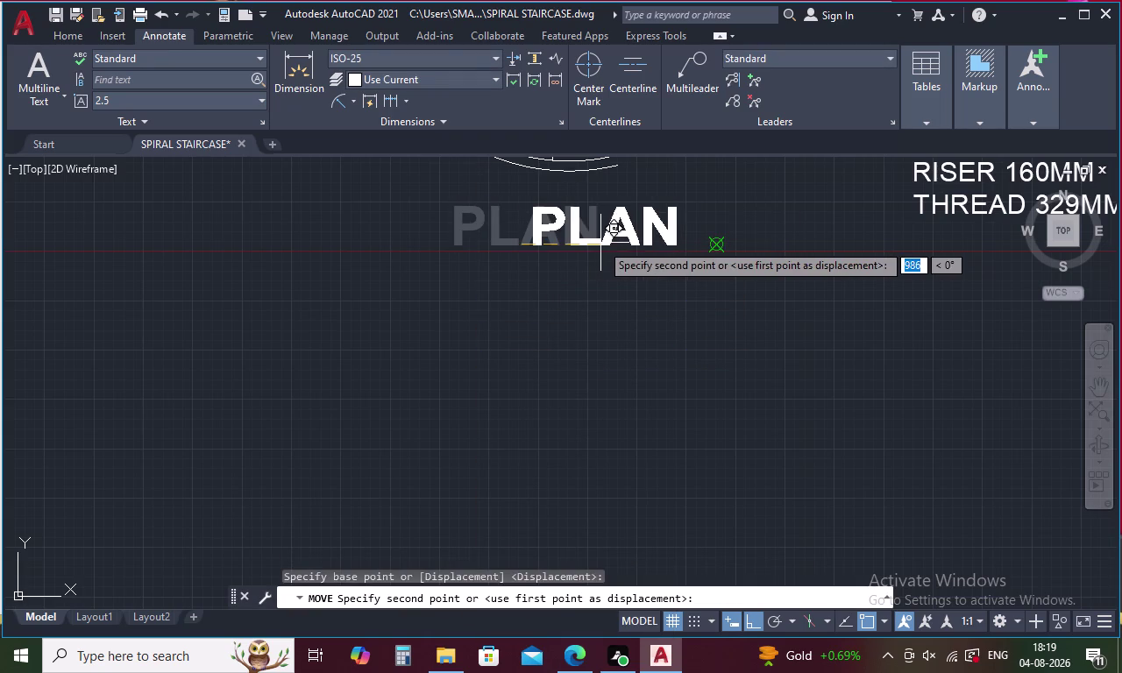
click(601, 243)
Reposition the PLAN title so it sits centred beneath the circular plan.
click(669, 229)
right_click(669, 229)
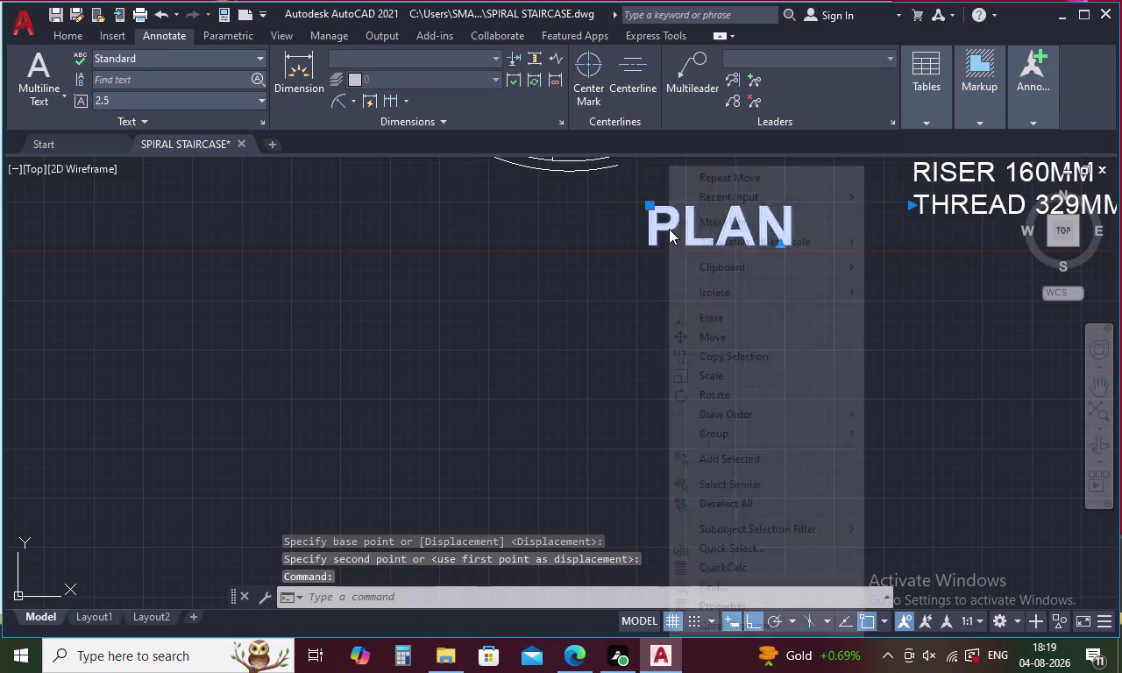
click(709, 330)
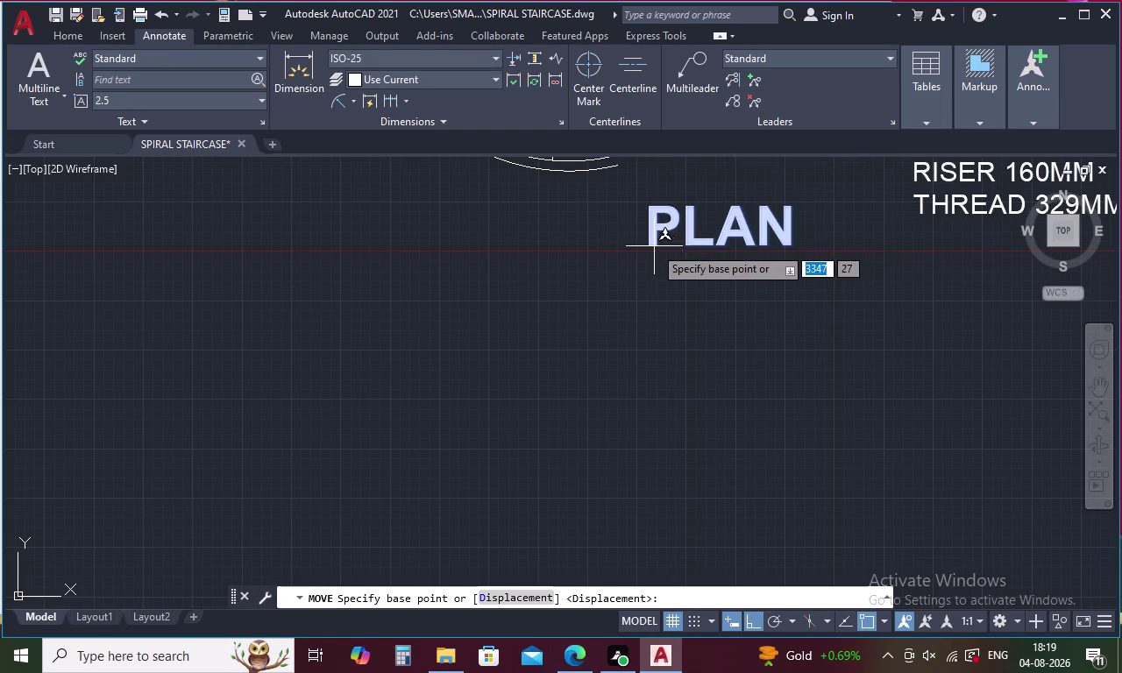
click(652, 247)
scroll(down, 3)
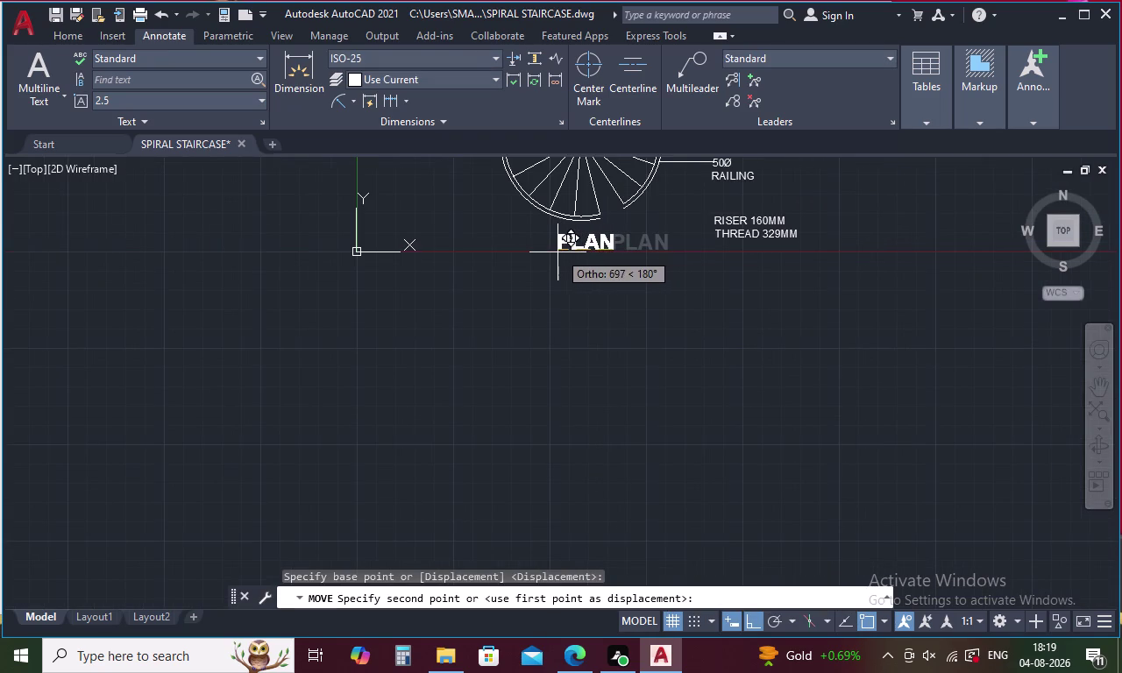
click(564, 251)
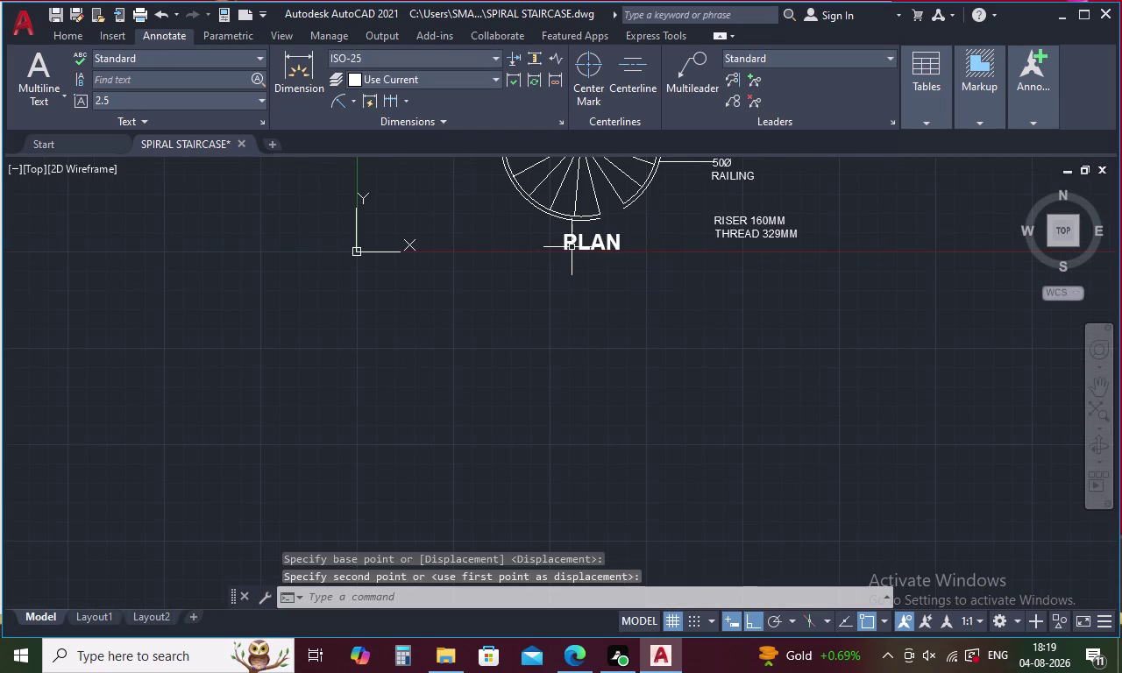
scroll(down, 3)
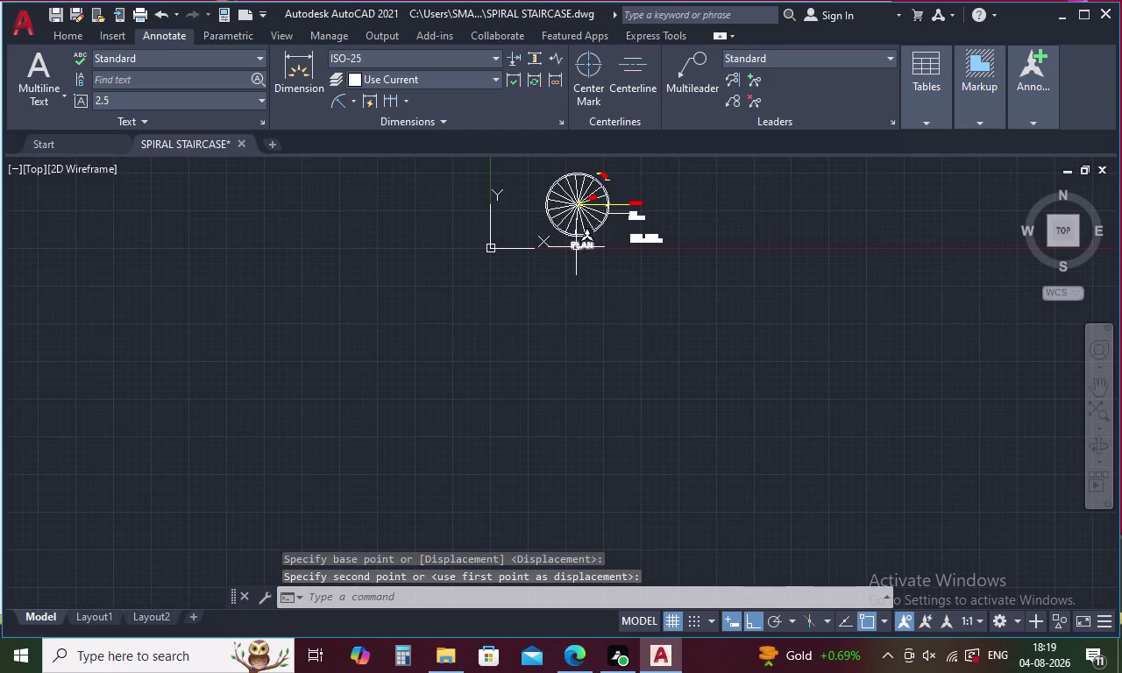
middle_drag(577, 244, 586, 308)
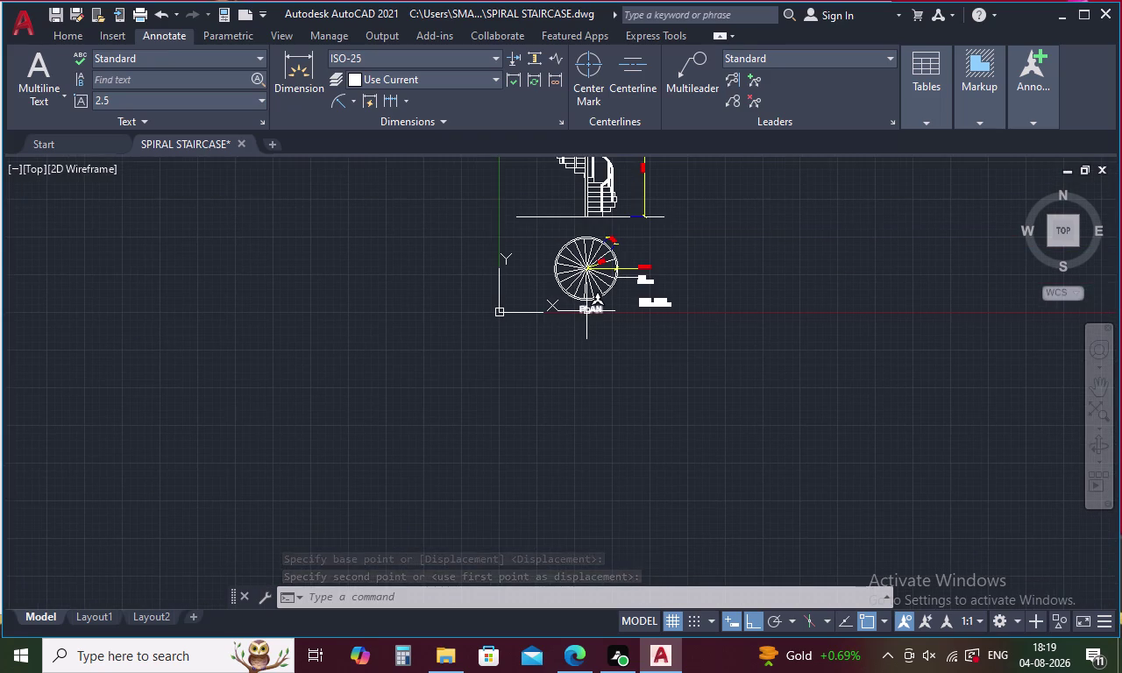
click(587, 311)
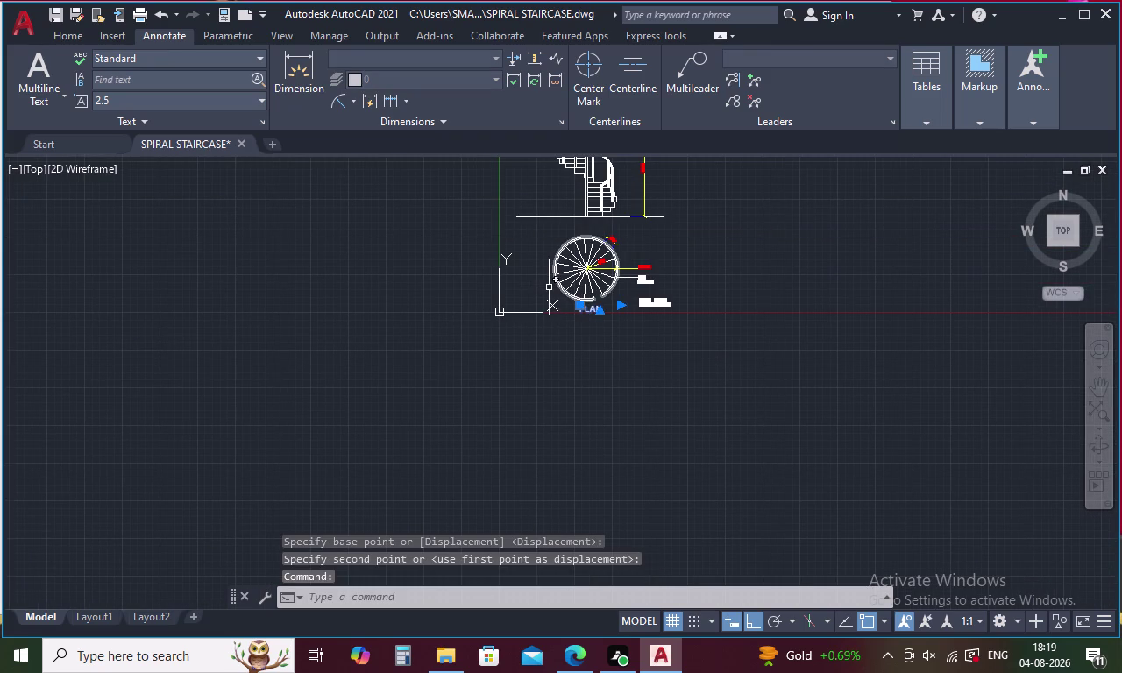
right_click(505, 359)
click(564, 352)
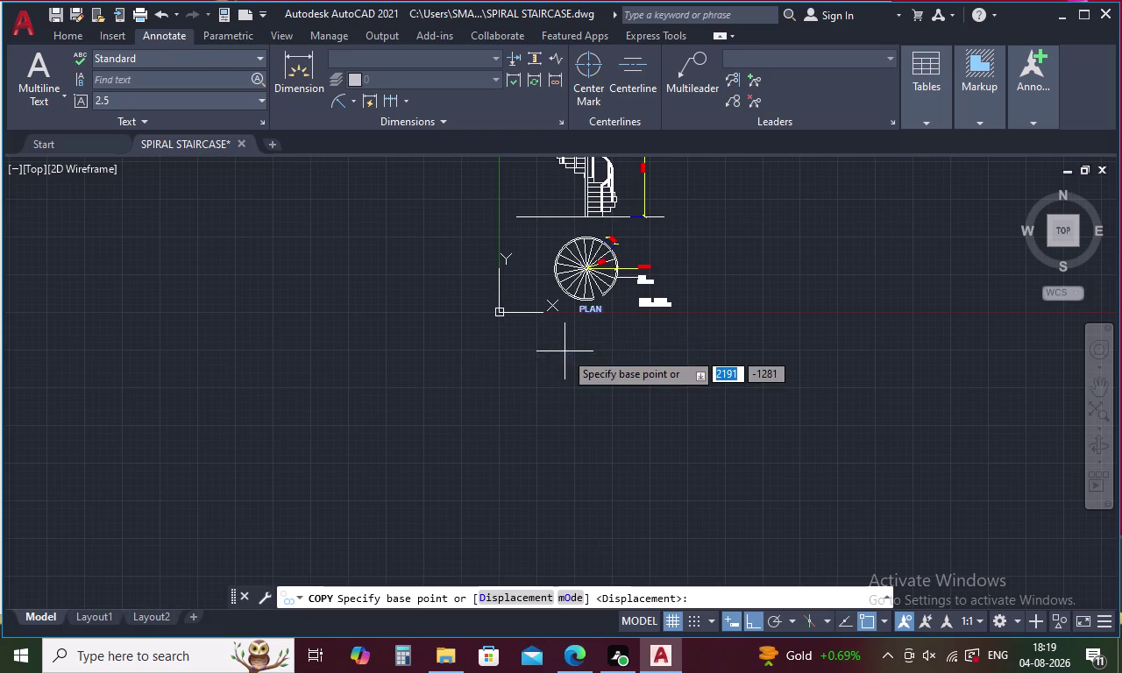
Copy the PLAN title to a spot below the elevation drawing.
click(578, 312)
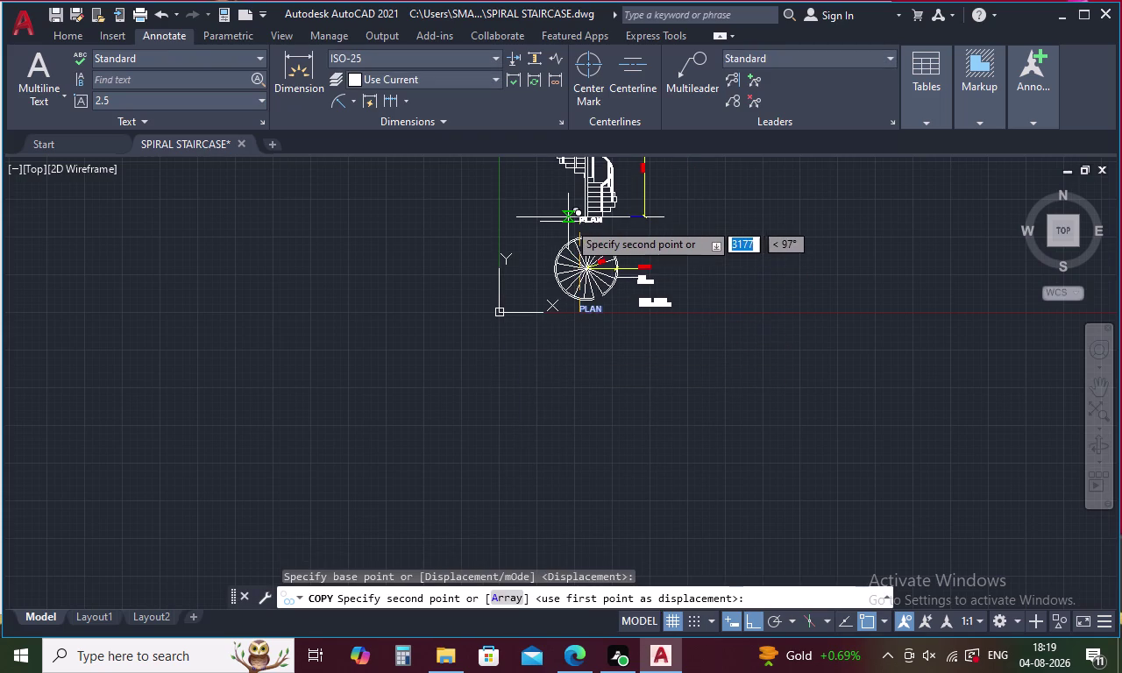
scroll(up, 3)
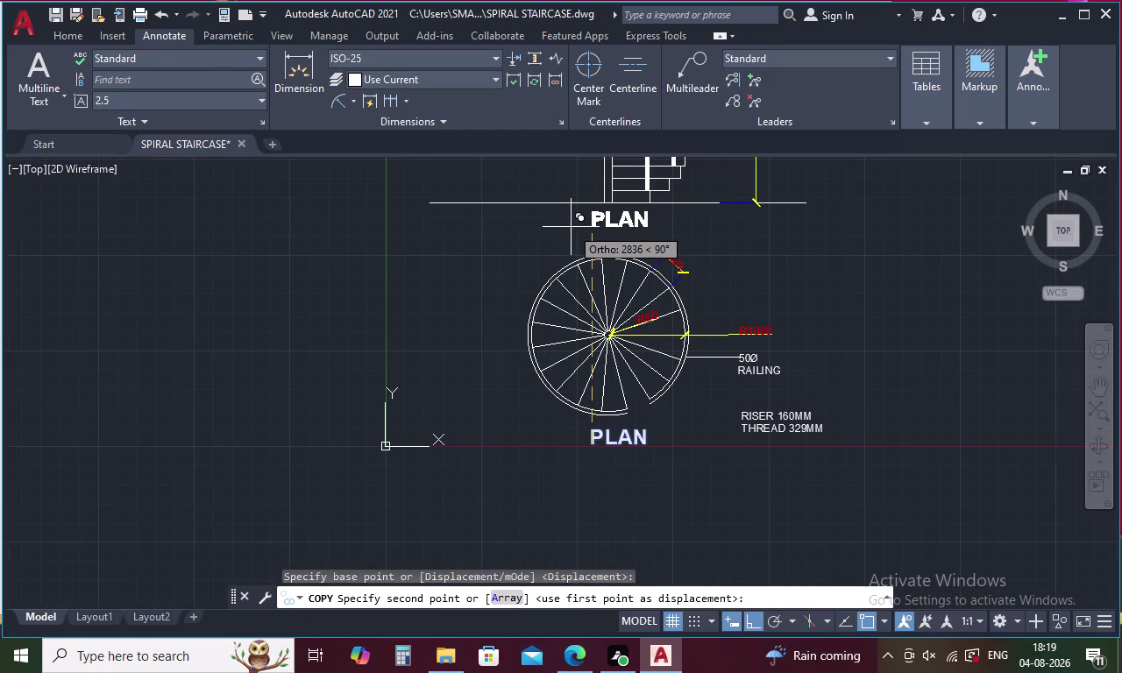
click(571, 228)
double_click(586, 226)
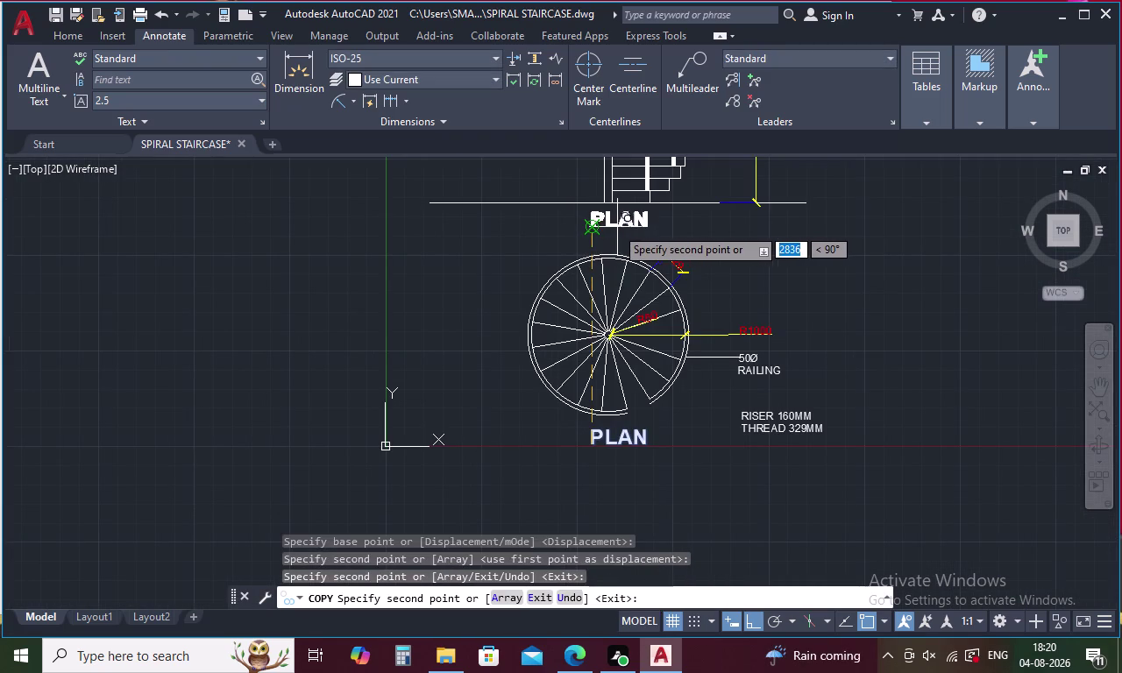
key(Escape)
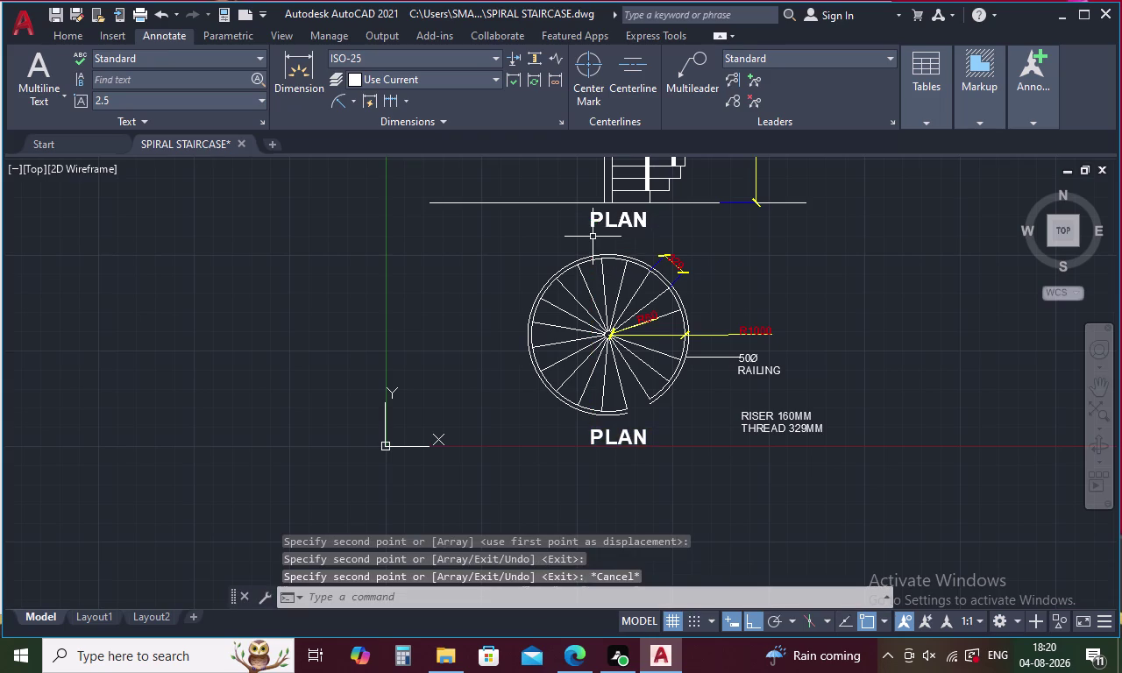
Begin editing the copied title, then discard the text changes.
double_click(609, 216)
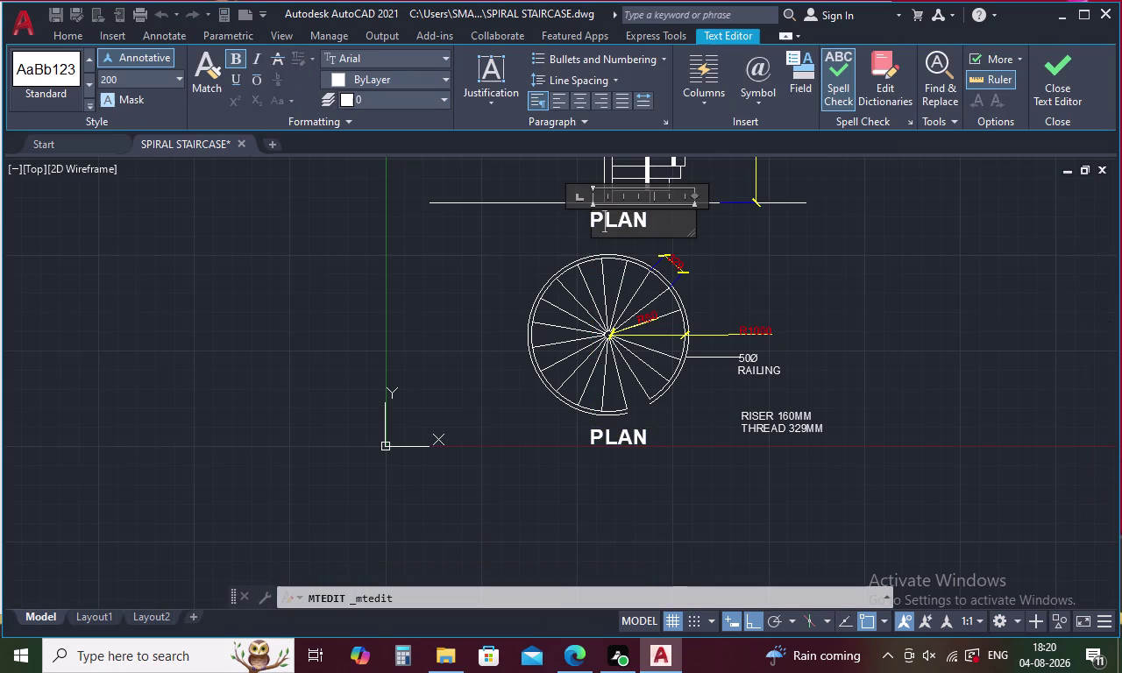
click(643, 217)
key(BackSpace)
key(BackSpace)
key(BackSpace)
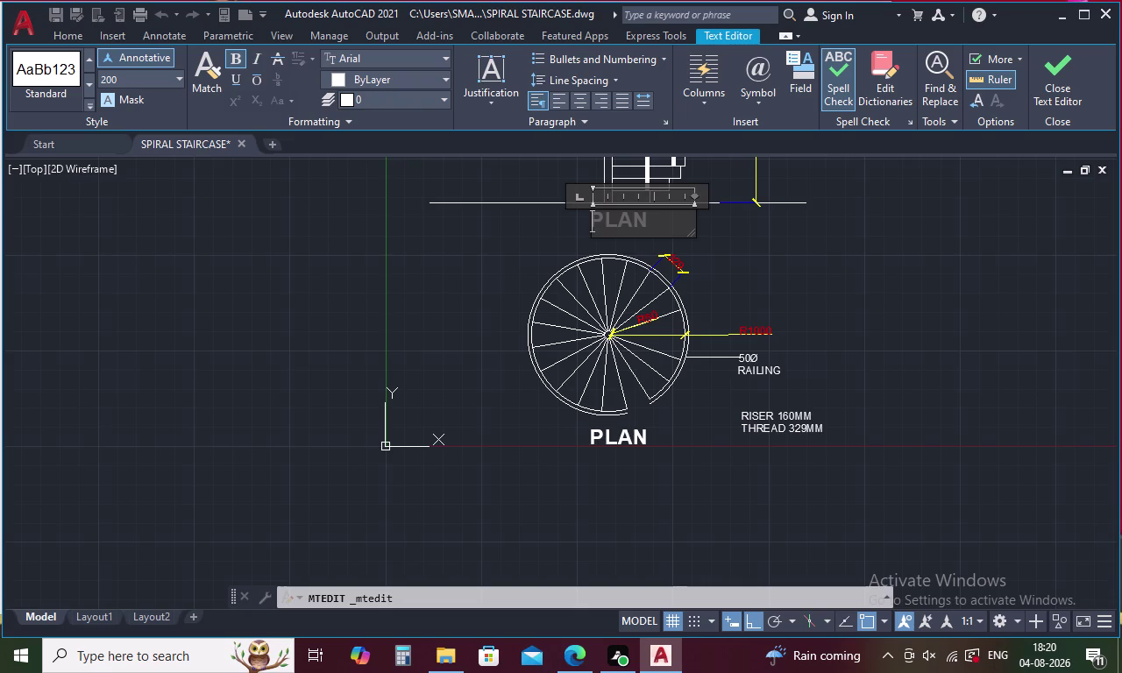
key(Escape)
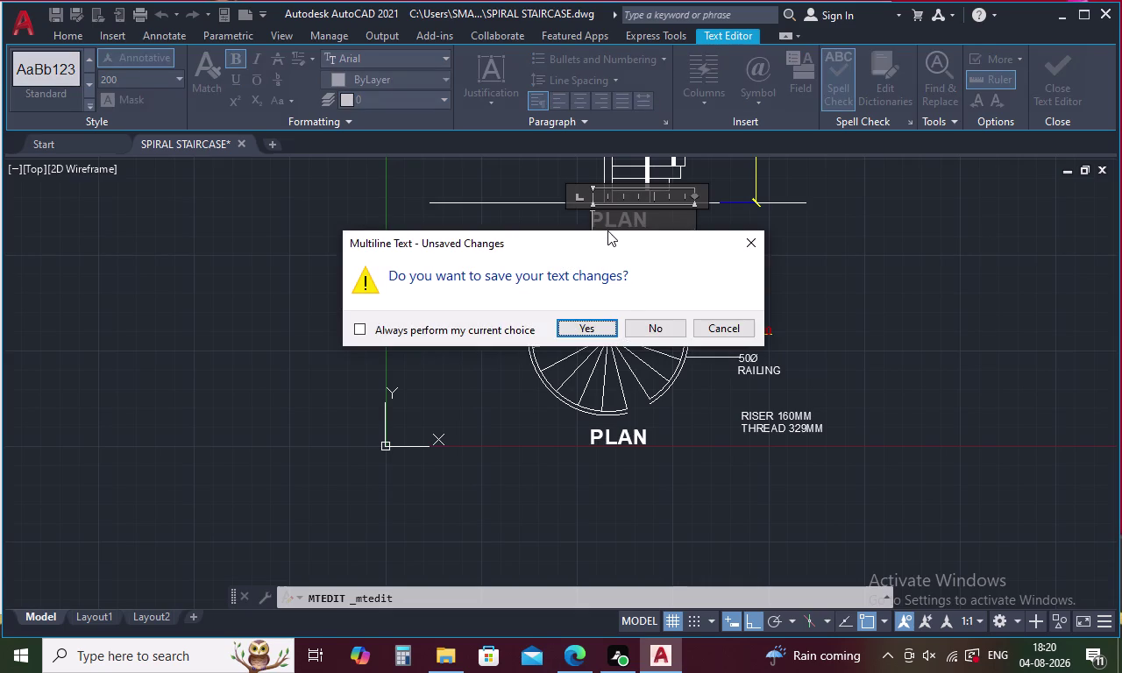
click(598, 322)
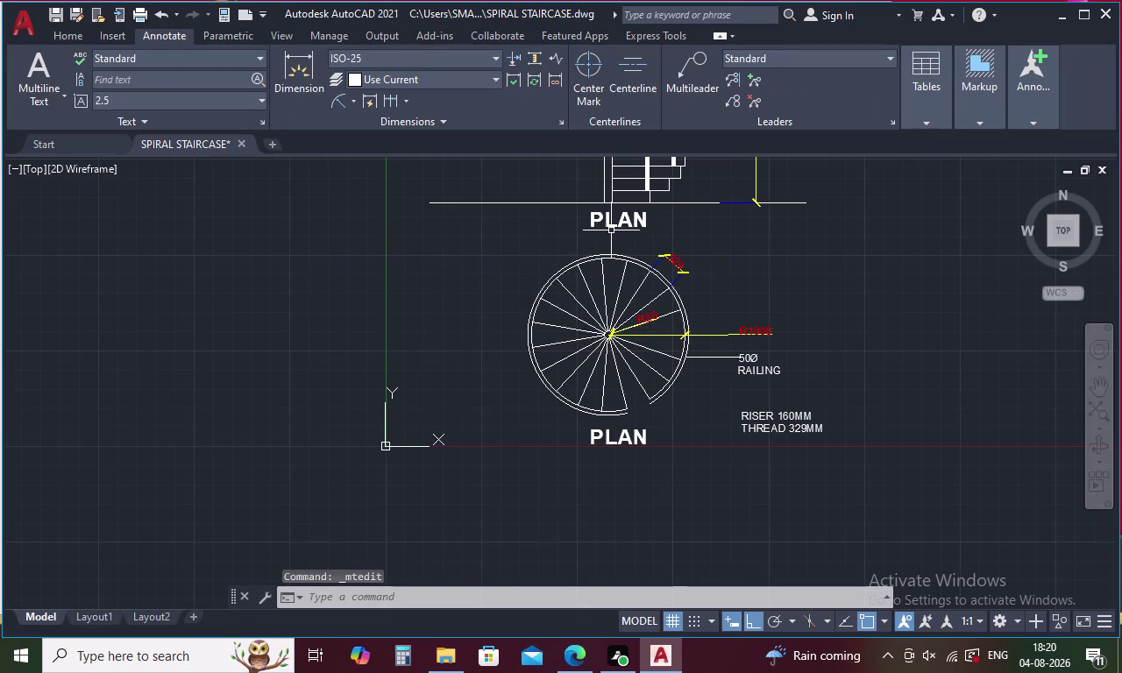
Delete the duplicate title copy, restore the remaining one with undo, and edit it.
click(613, 224)
key(Delete)
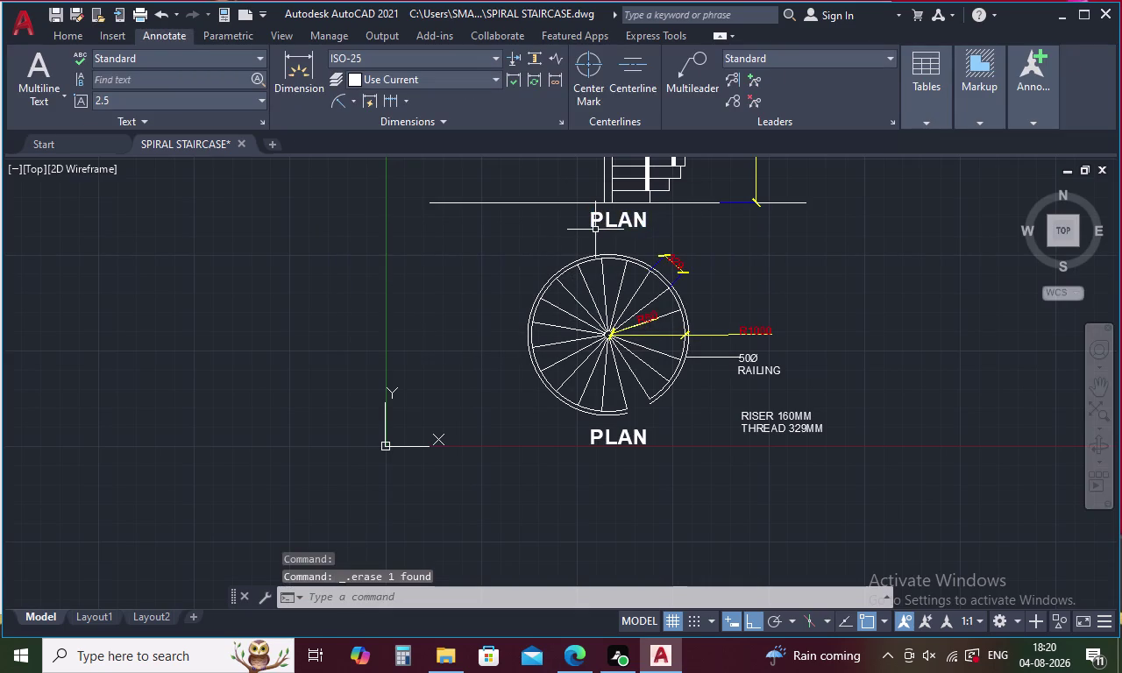
click(598, 220)
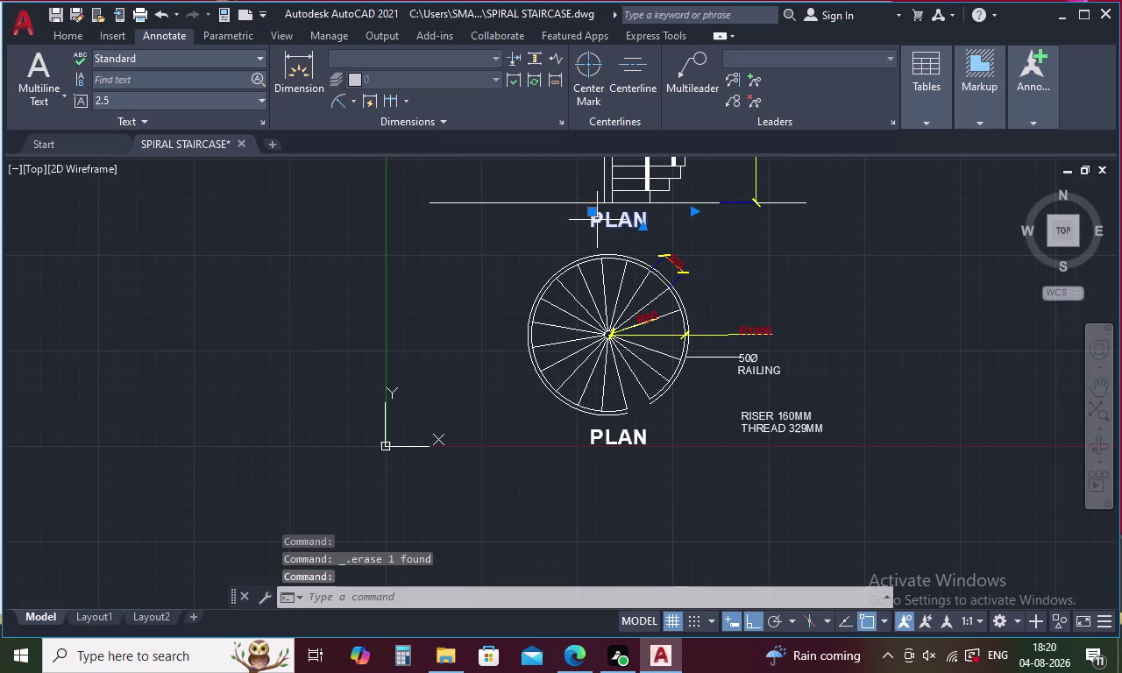
key(Delete)
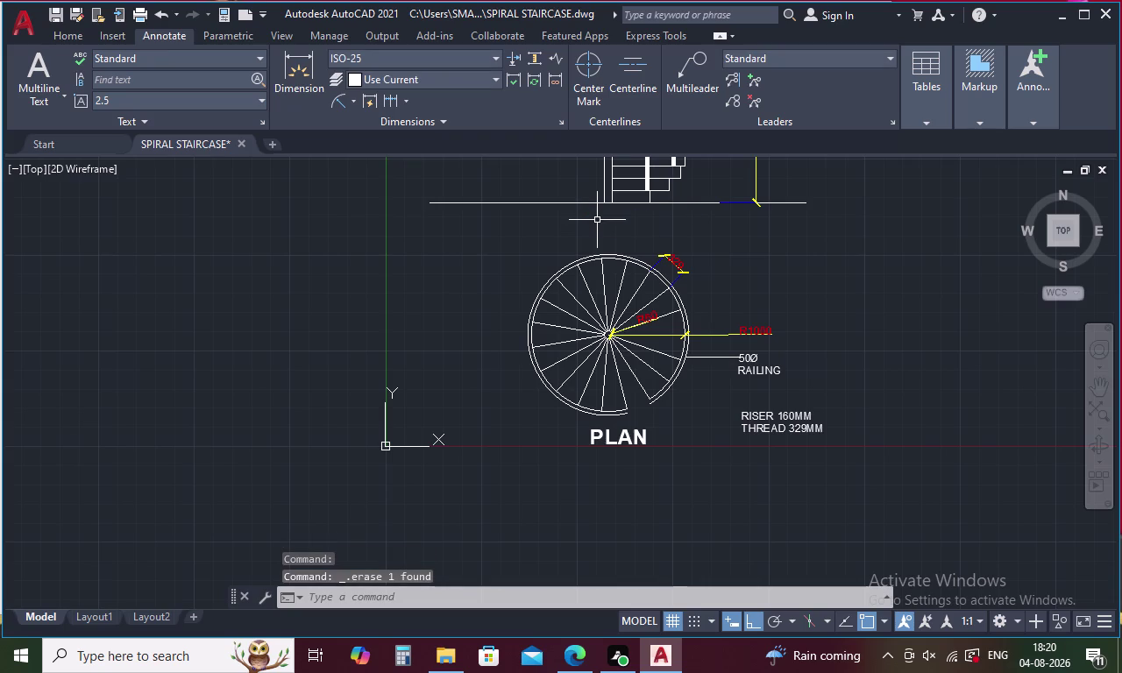
key(ctrl+z)
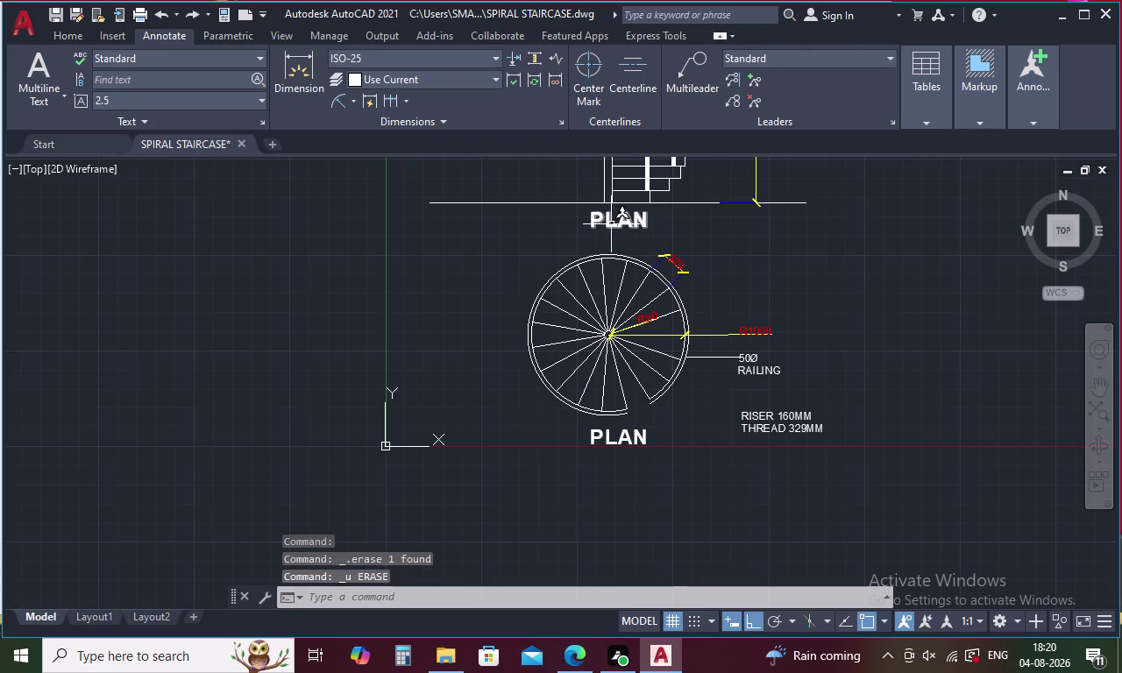
double_click(611, 225)
click(642, 222)
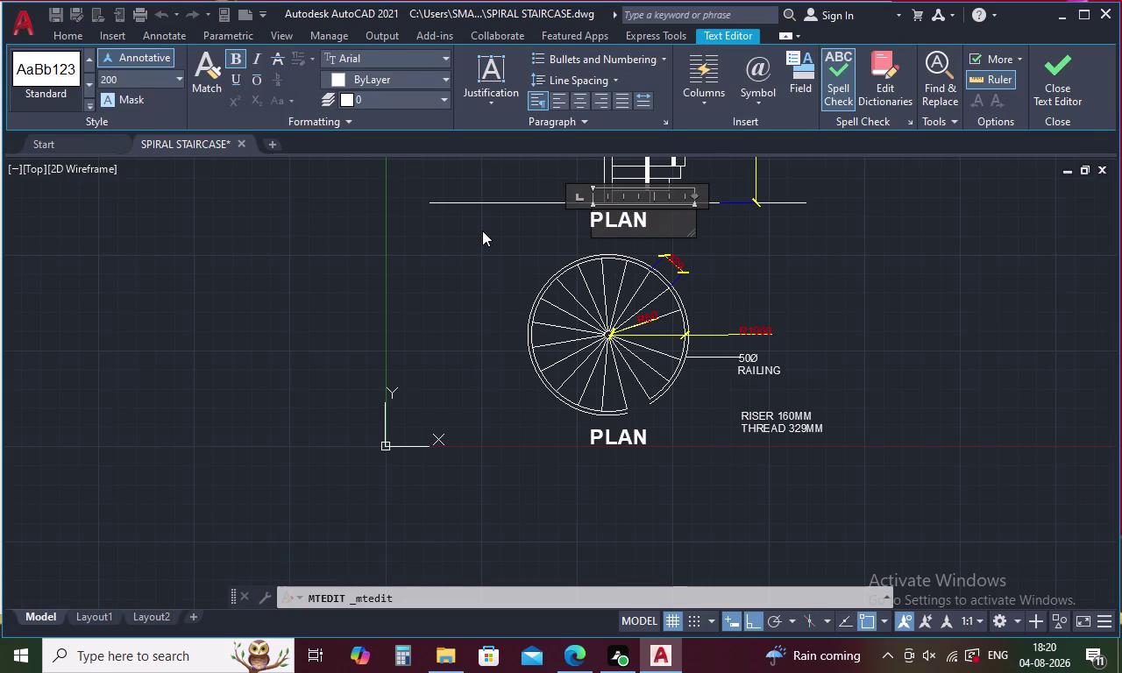
Replace PLAN with ELEVATION in the copied title, fixing the final-letter typo.
key(BackSpace)
key(BackSpace)
key(BackSpace)
key(BackSpace)
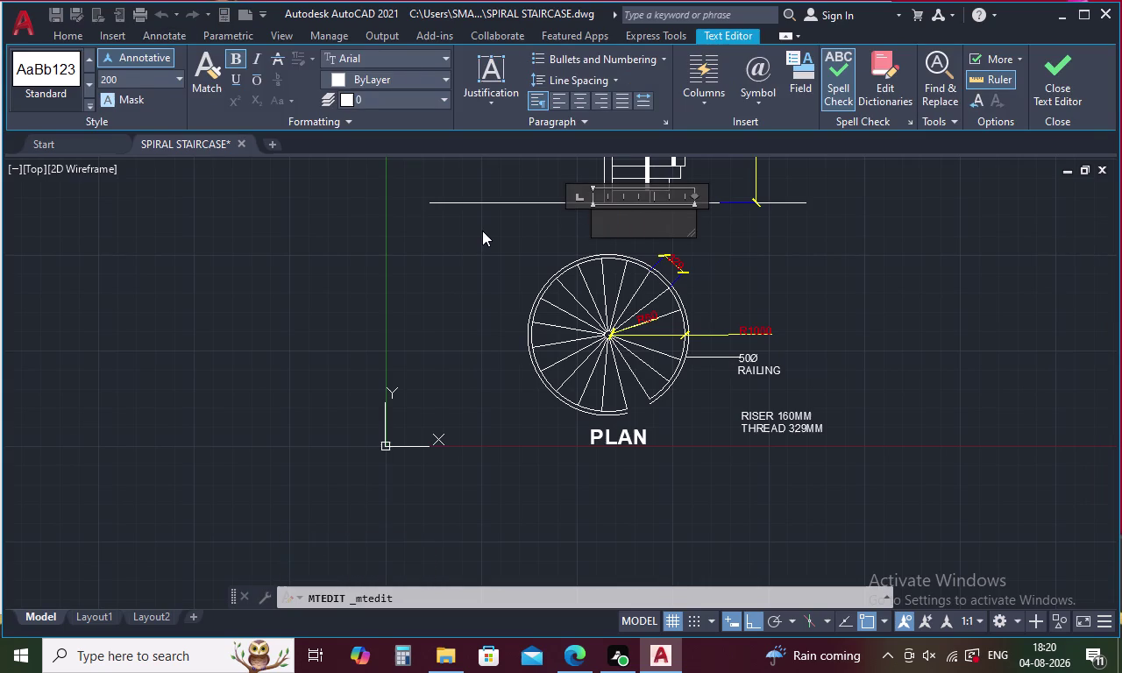
text(E)
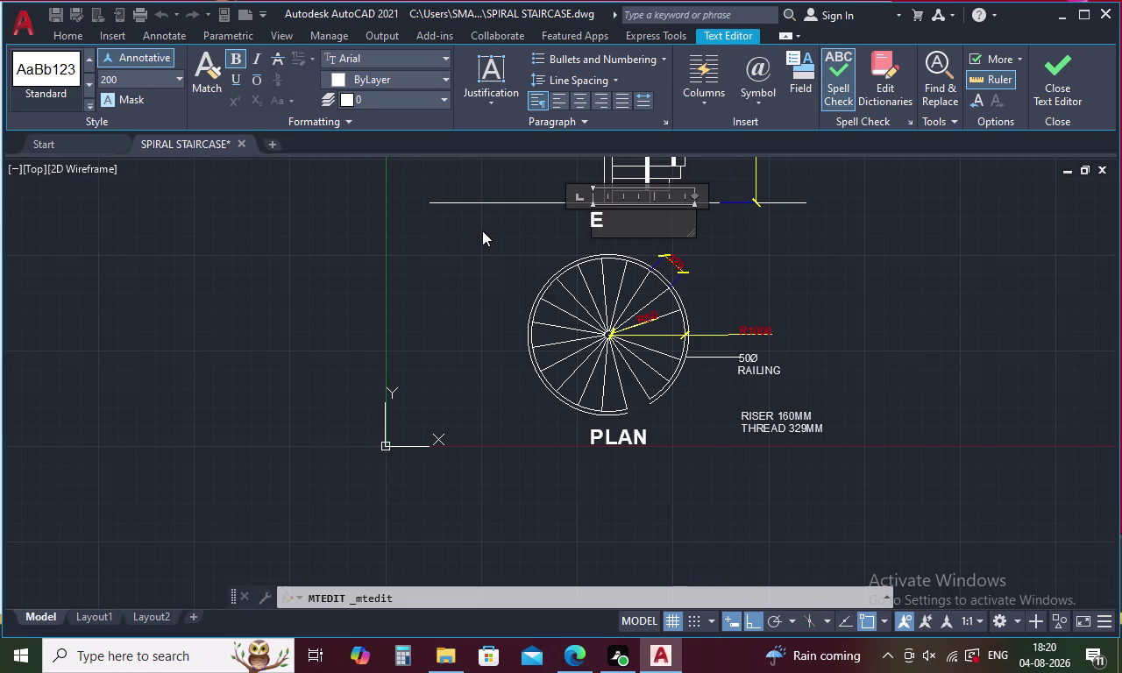
text(LEVAT)
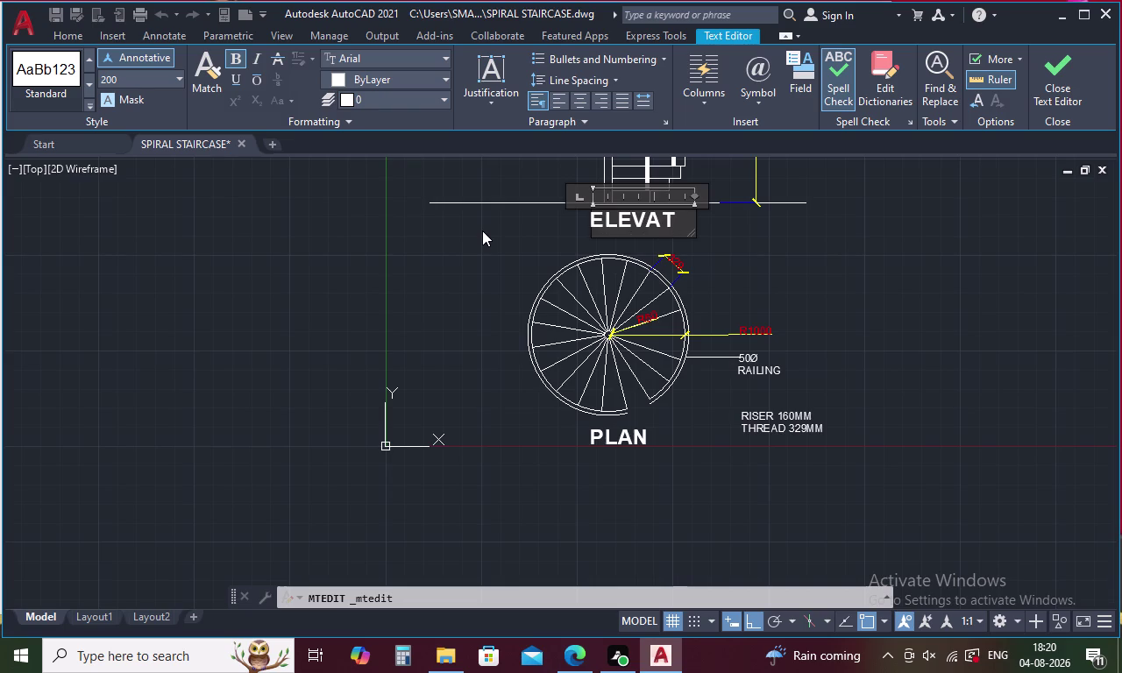
text(IOM)
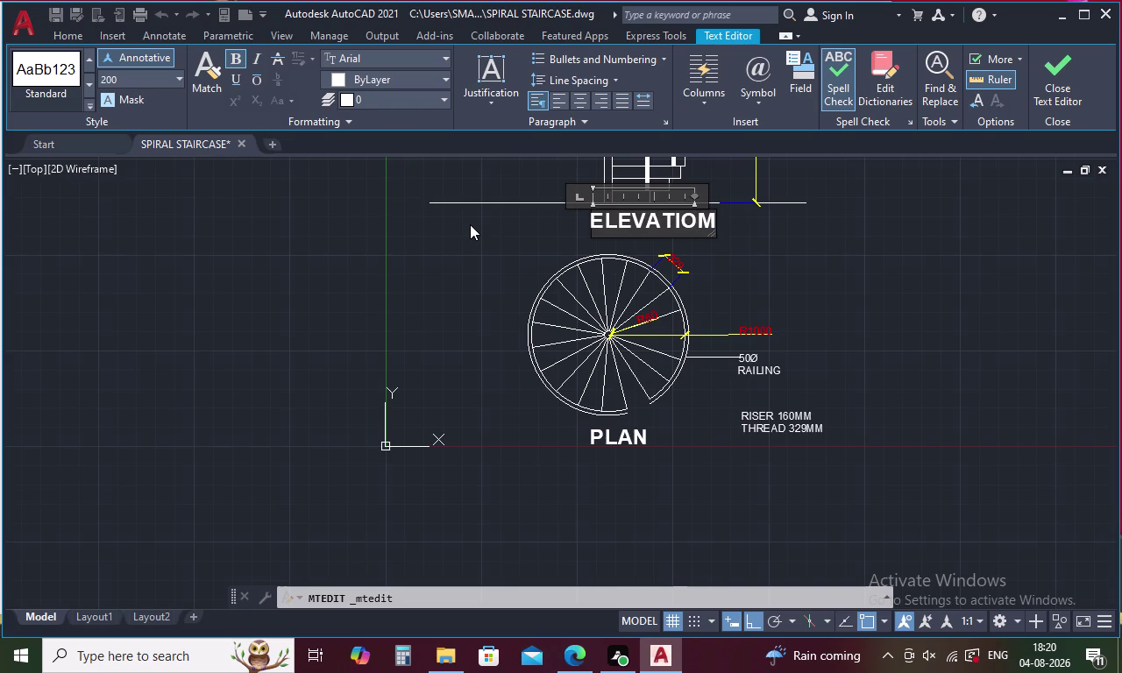
key(BackSpace)
key(n)
click(491, 251)
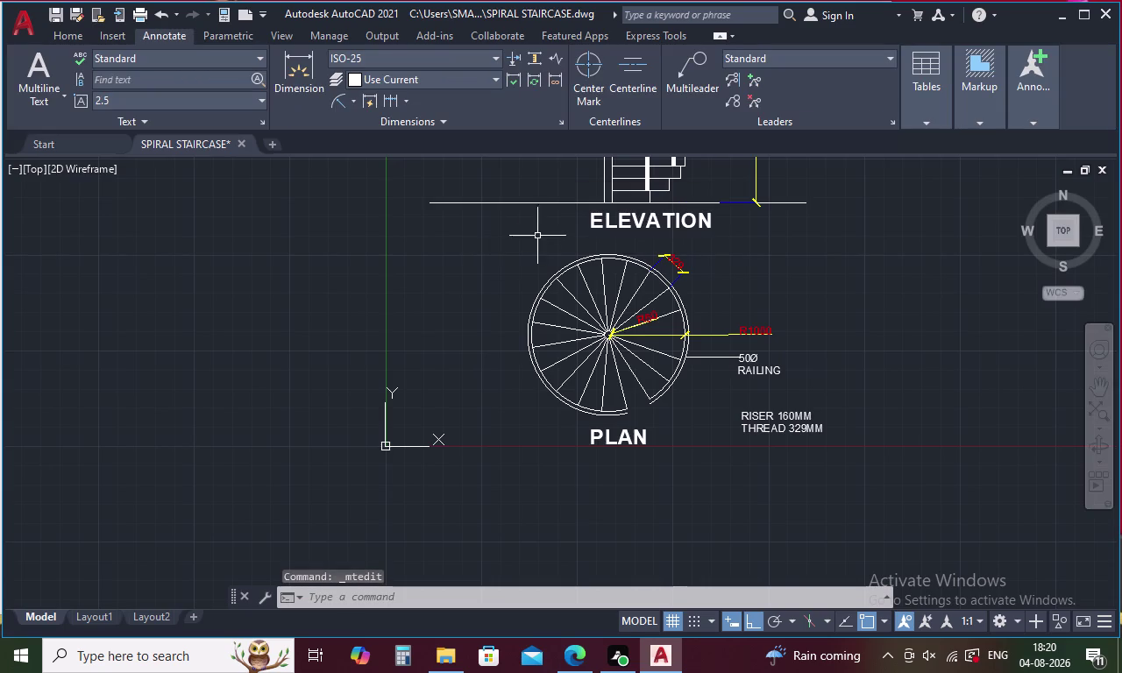
Move the ELEVATION title below the ground line, leaving space above the elevation.
scroll(down, 3)
click(583, 220)
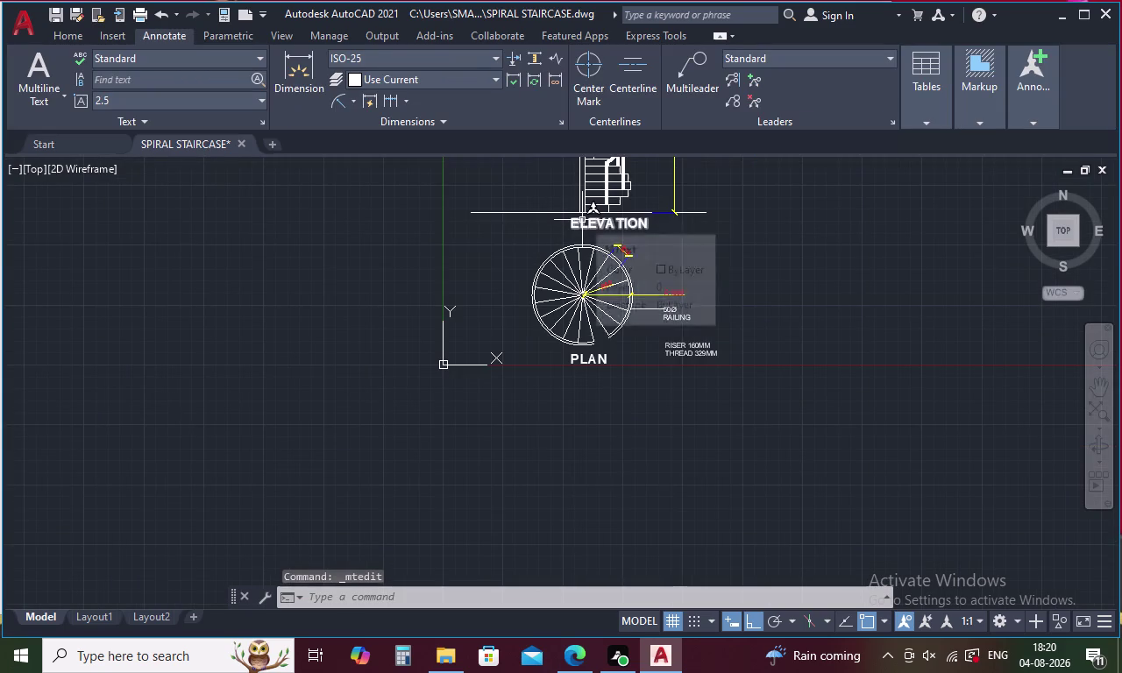
right_click(582, 220)
click(626, 341)
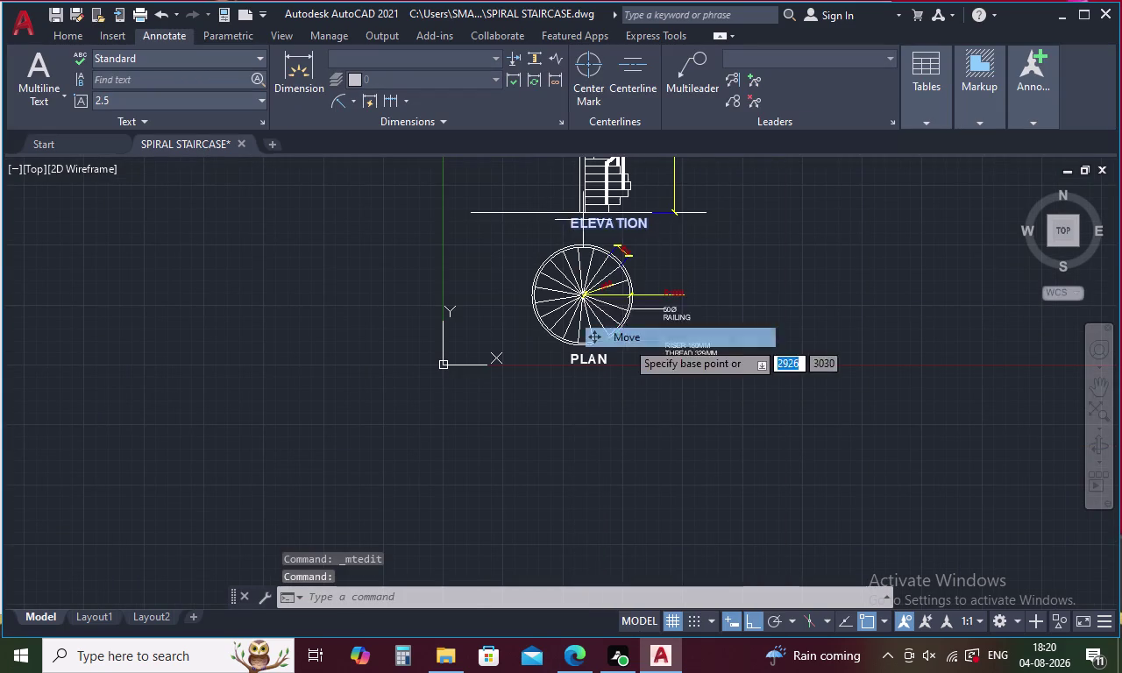
click(572, 225)
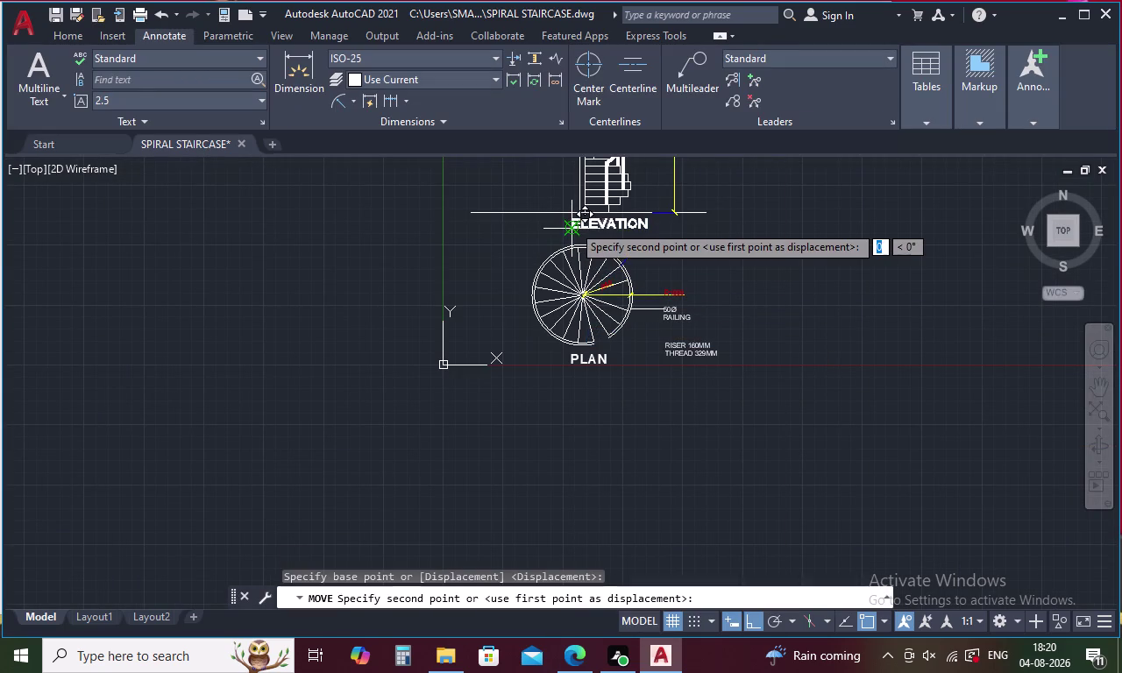
click(562, 227)
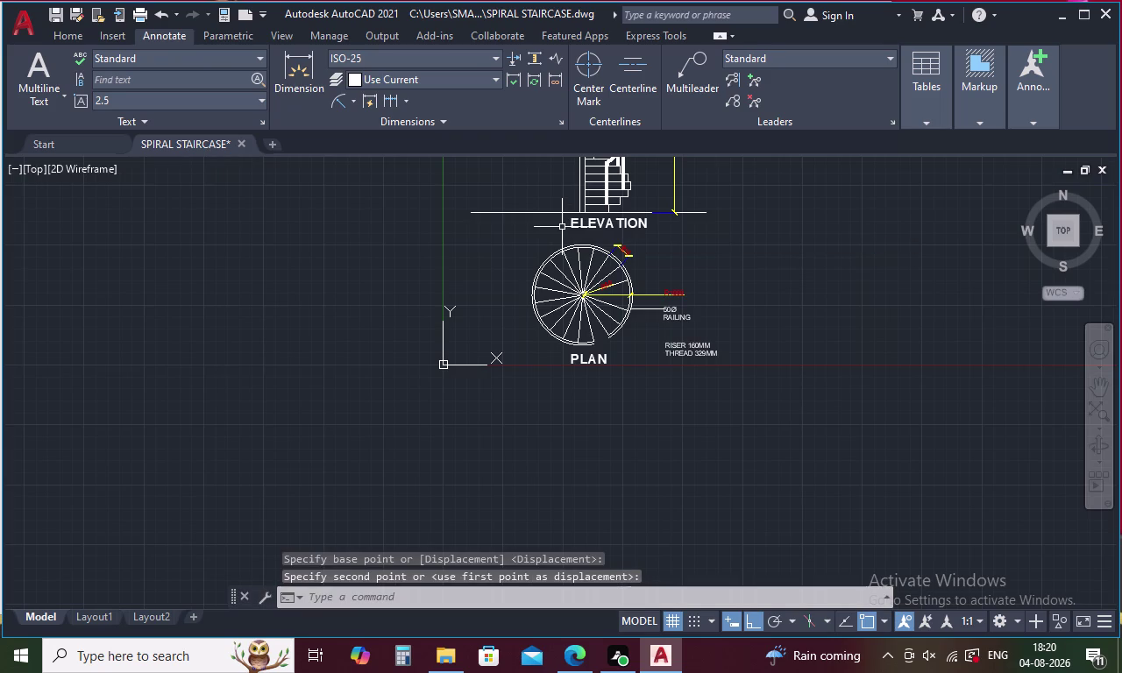
middle_drag(571, 225, 580, 388)
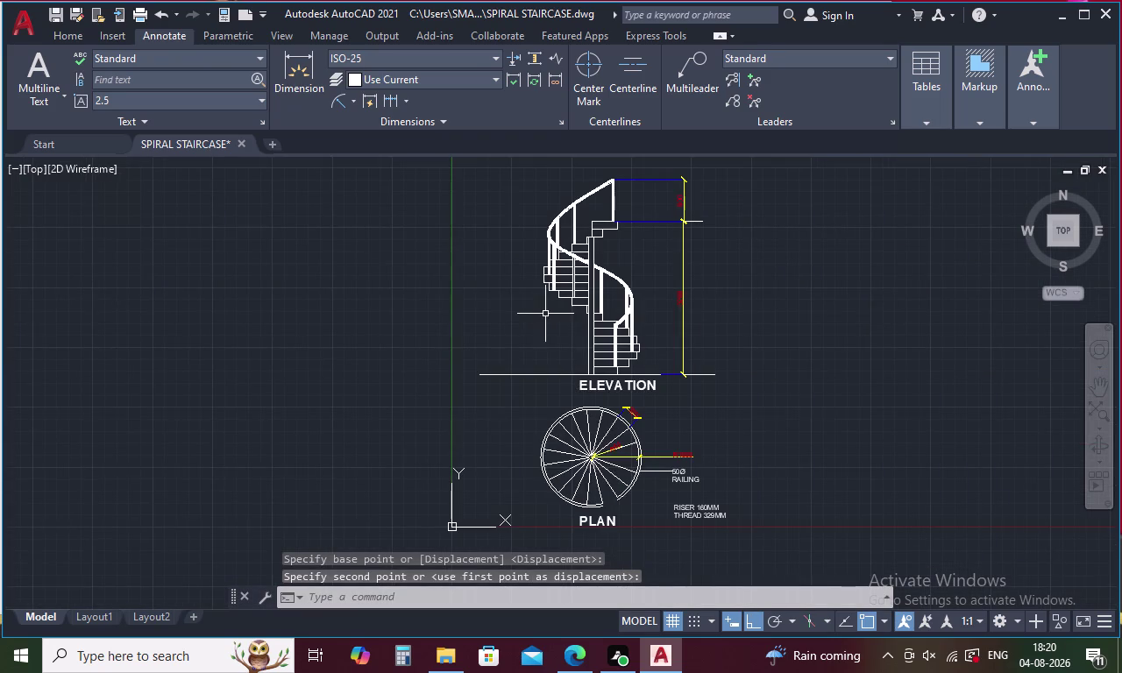
middle_drag(546, 314, 549, 400)
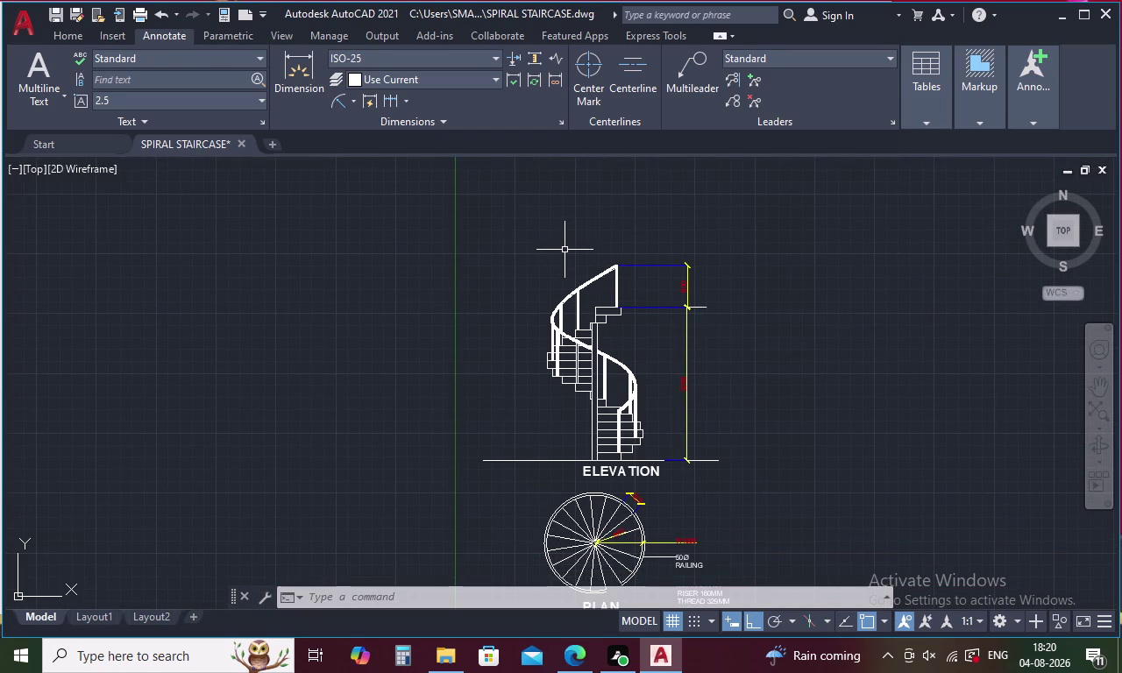
Paste a copy of the ELEVATION label above the staircase elevation.
key(ctrl+v)
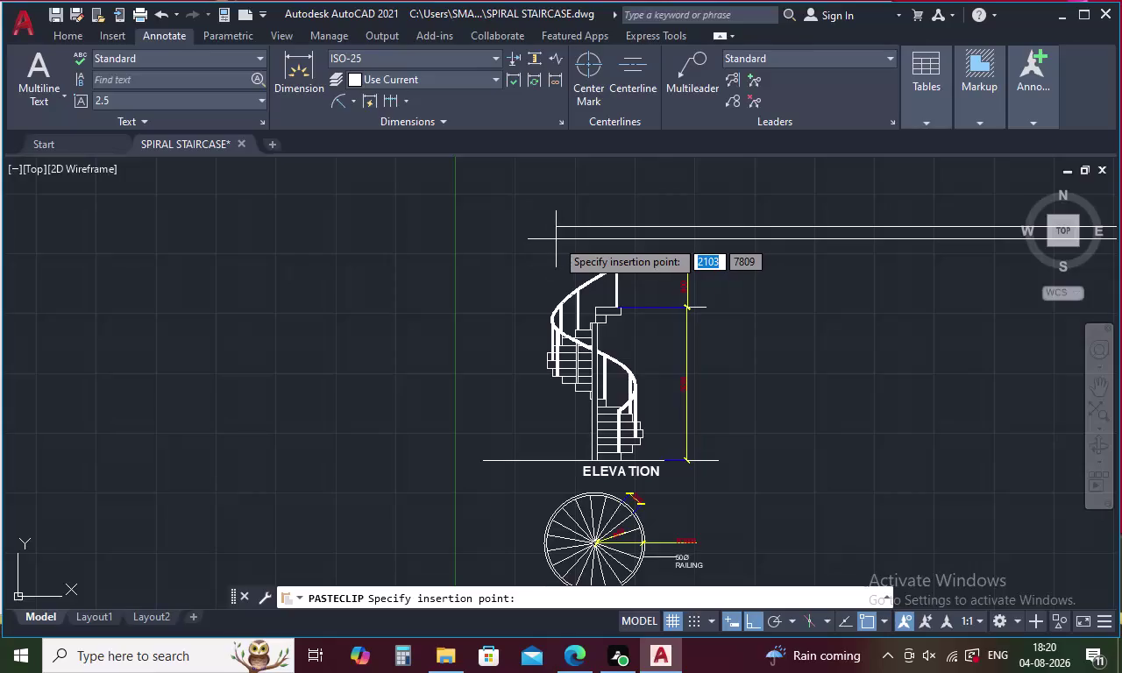
key(Escape)
click(609, 474)
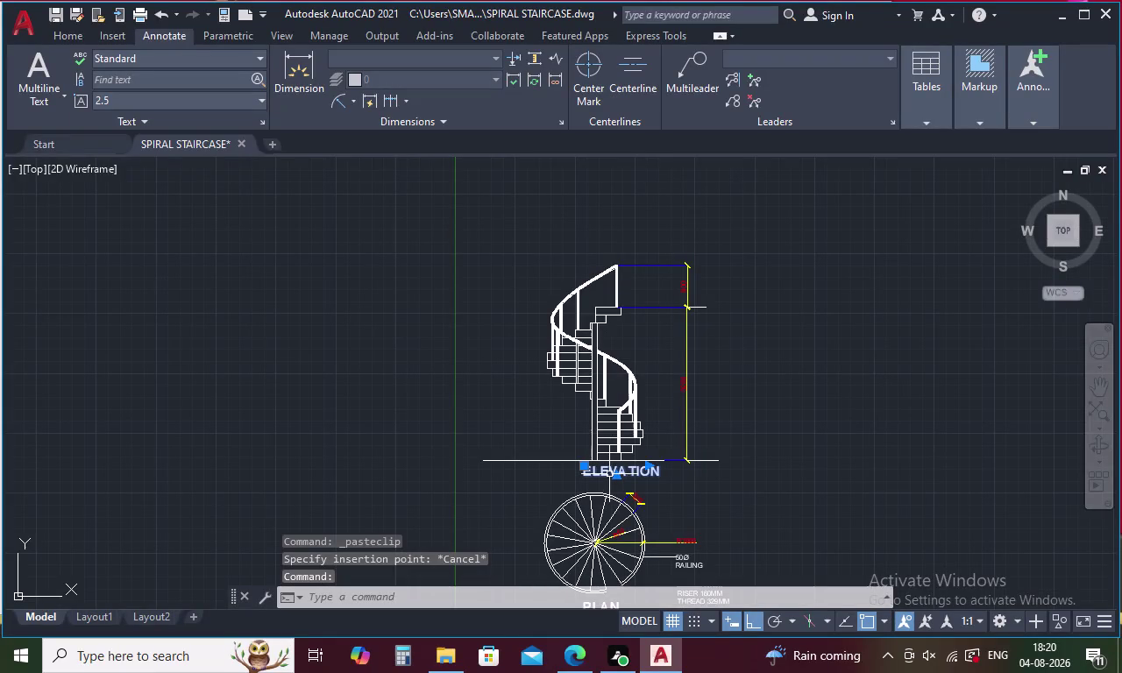
key(ctrl+c)
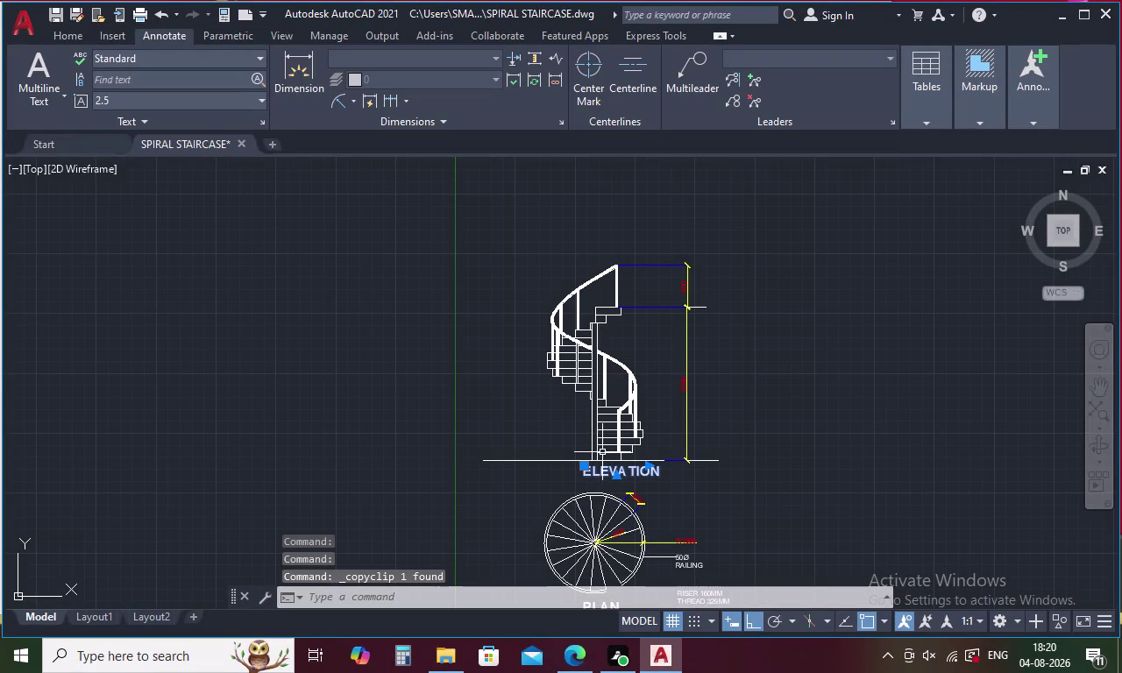
key(ctrl+v)
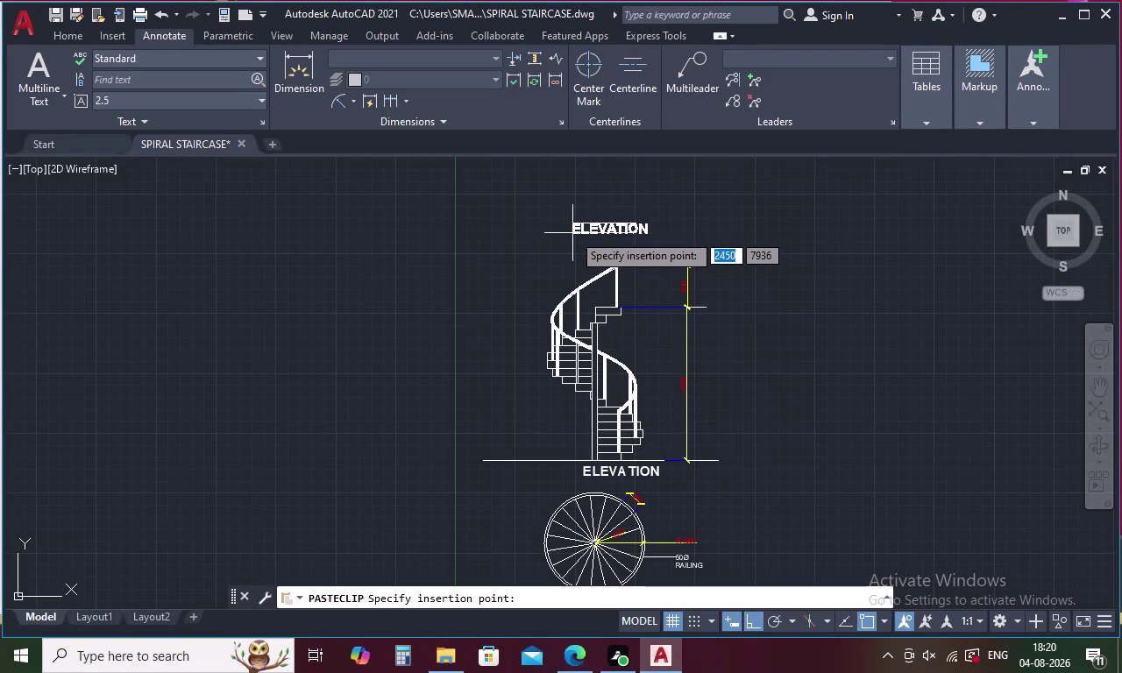
click(577, 231)
Open the pasted label for editing and delete its ELEVATION wording.
double_click(590, 225)
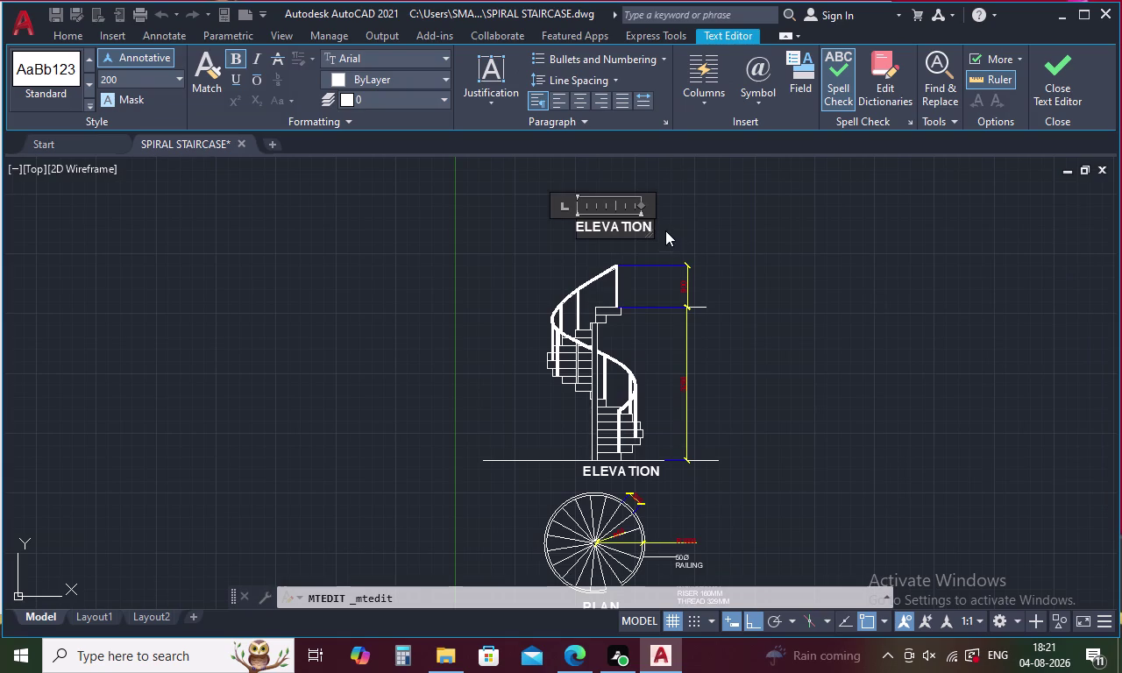
scroll(up, 3)
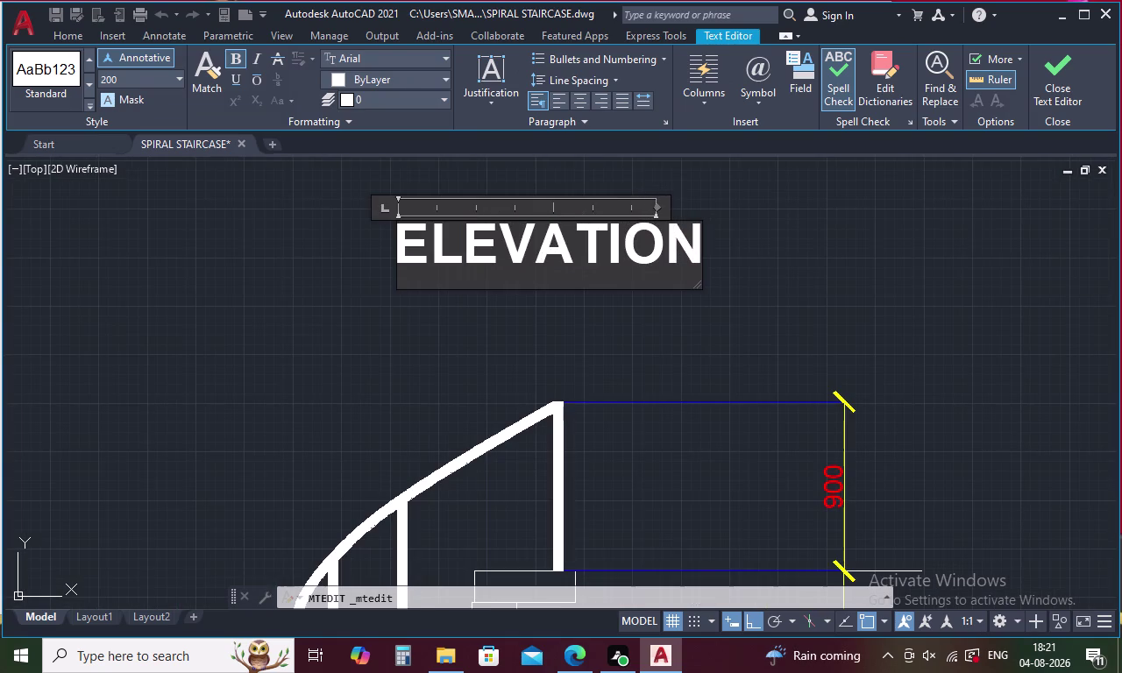
click(663, 245)
click(699, 240)
key(Right)
key(BackSpace)
key(BackSpace)
key(BackSpace)
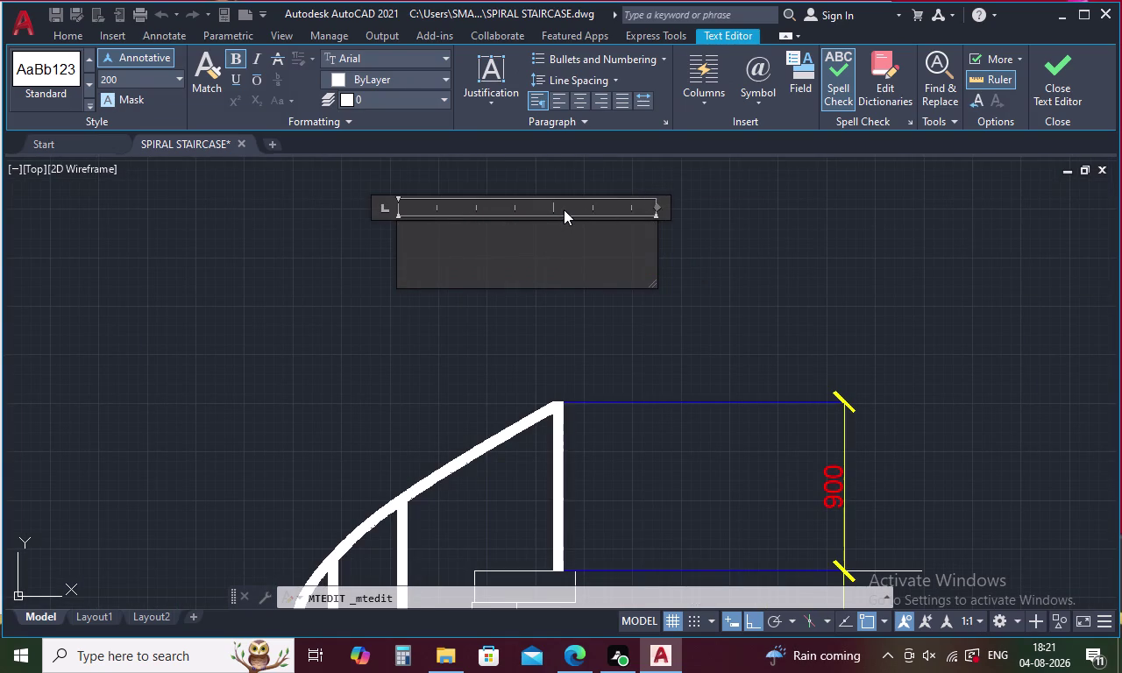
Type SPIRAL STAIRCASE and widen the text box so the title fits on one line.
text(SPI)
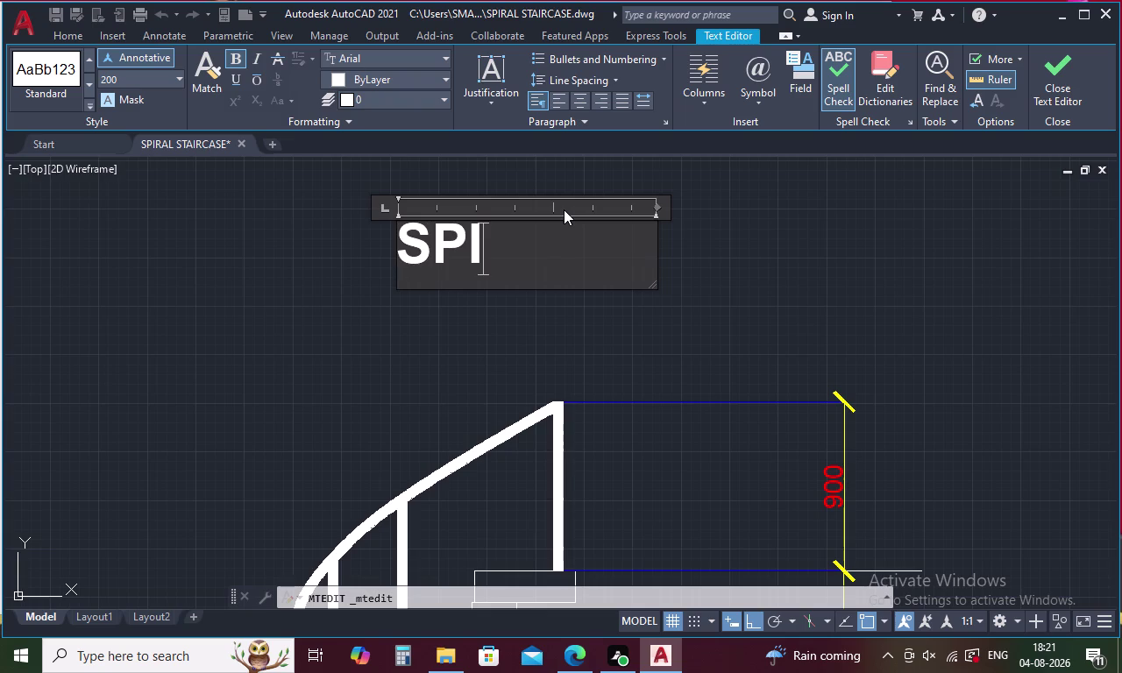
text(RAL)
key(space)
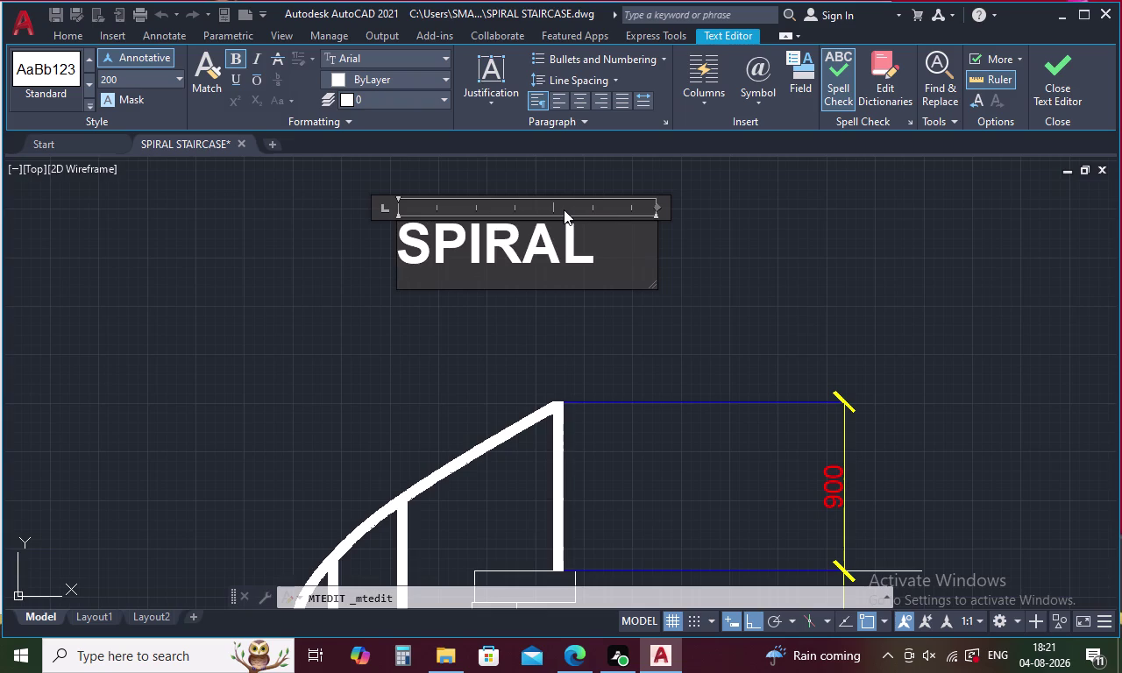
text(STAIR)
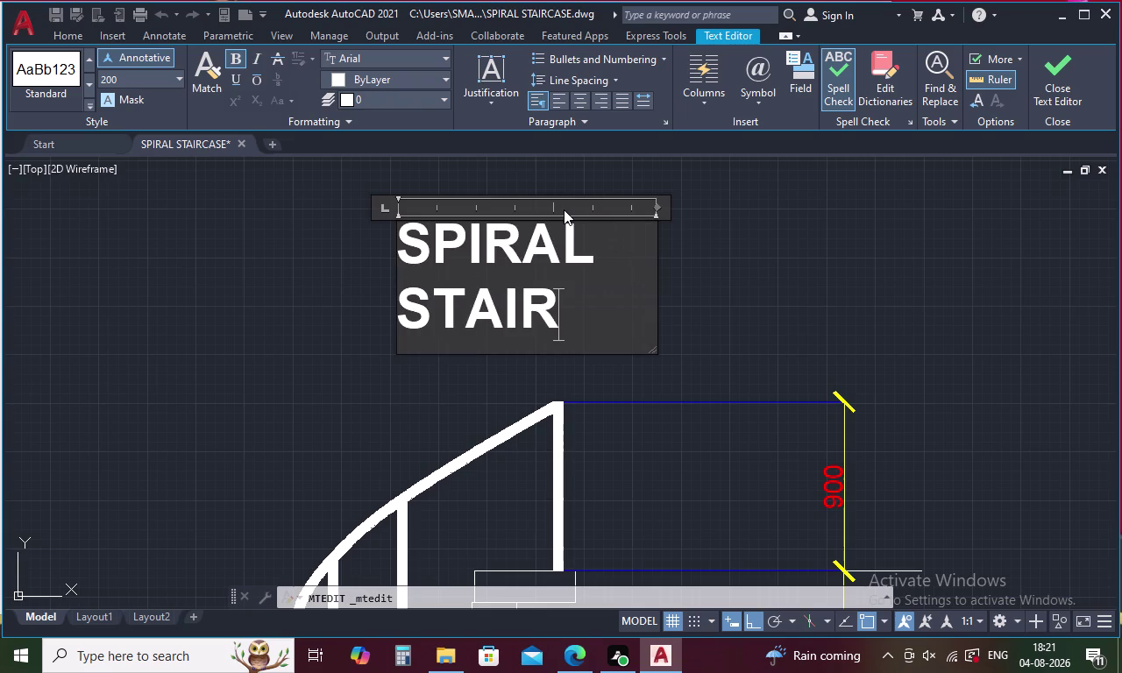
text(CASE)
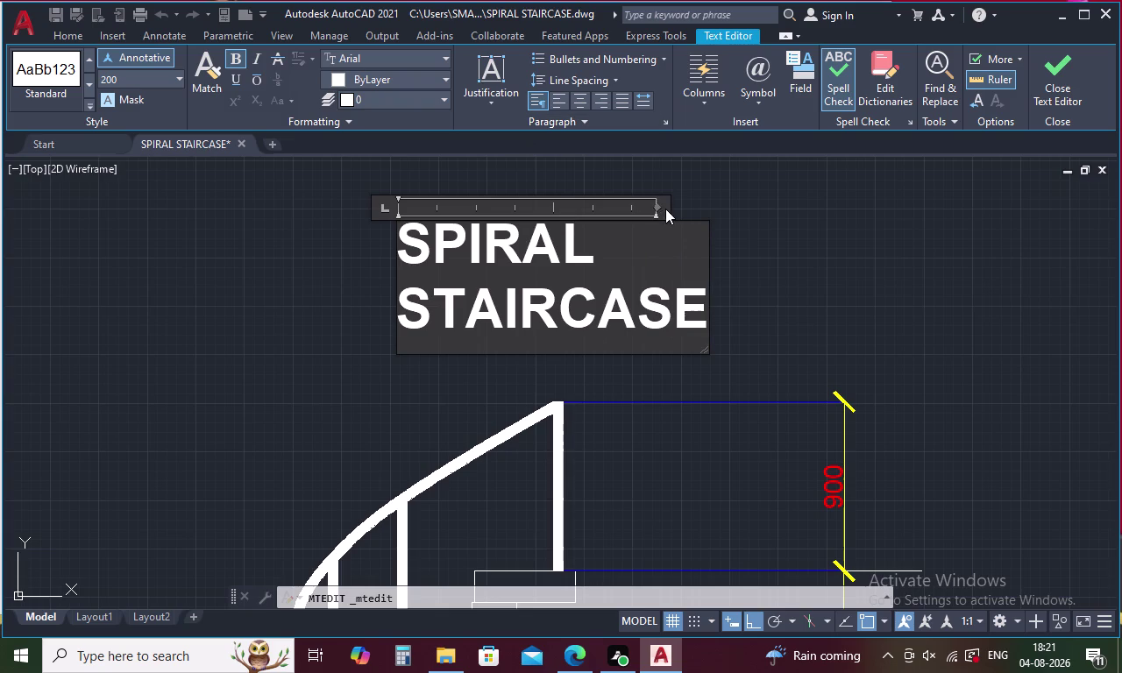
drag(657, 207, 900, 217)
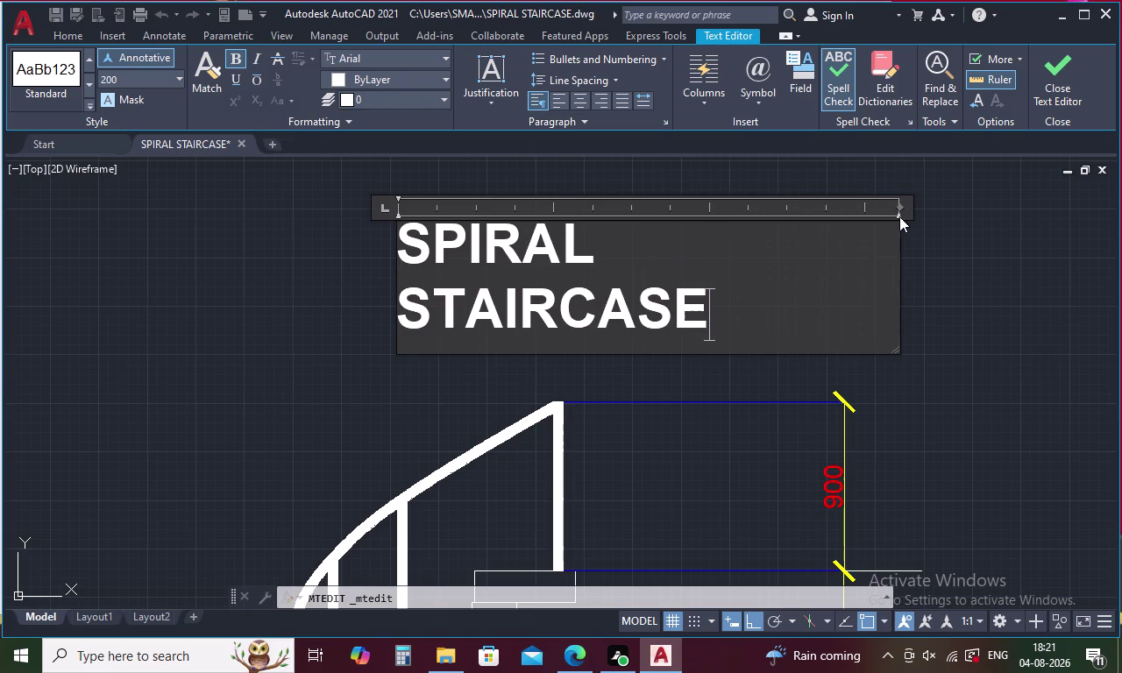
drag(898, 208, 995, 213)
click(360, 380)
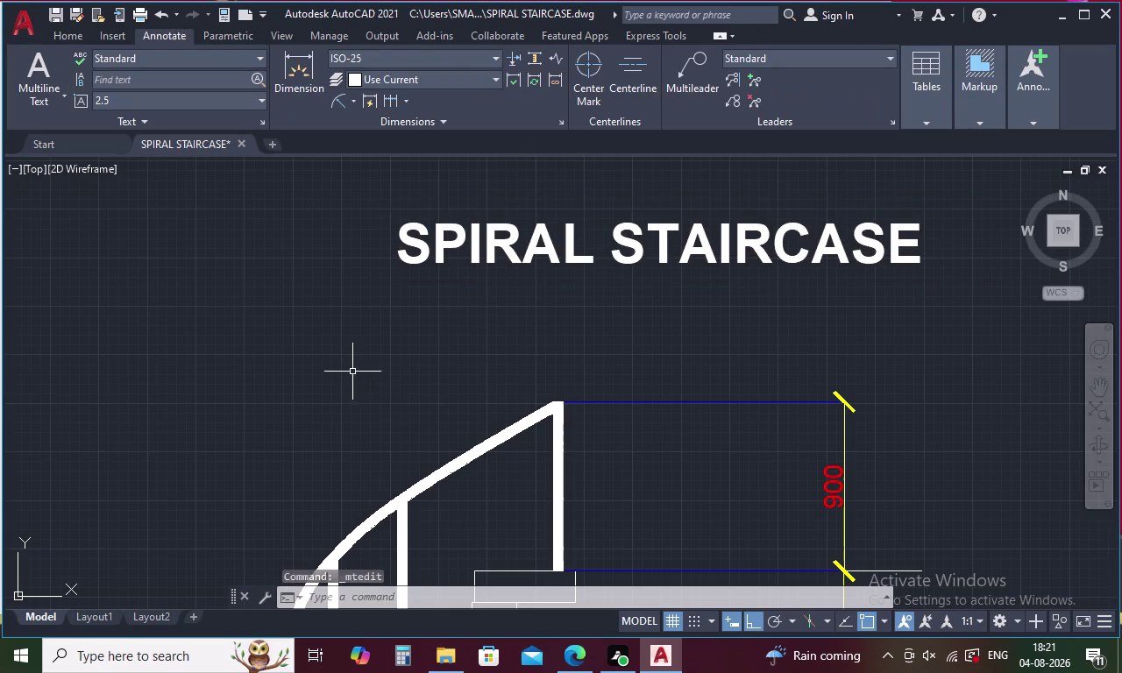
Open the ELEVATION label, fit its text box to the word, and select its text.
scroll(down, 3)
scroll(down, 3)
middle_drag(357, 365, 398, 176)
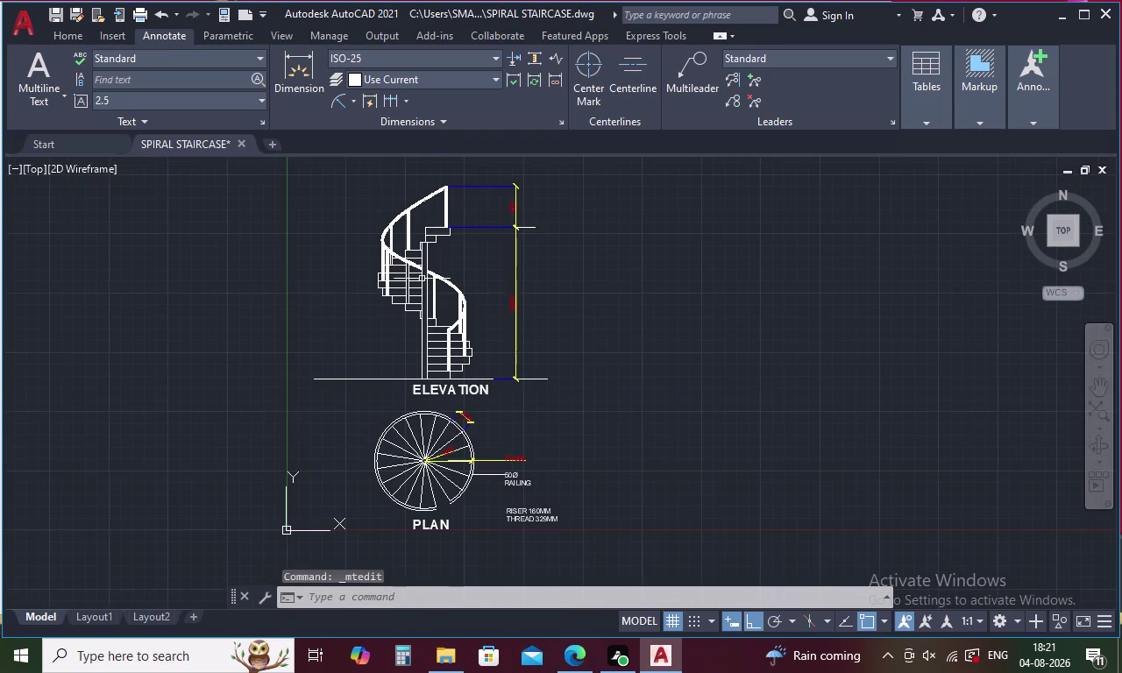
double_click(455, 388)
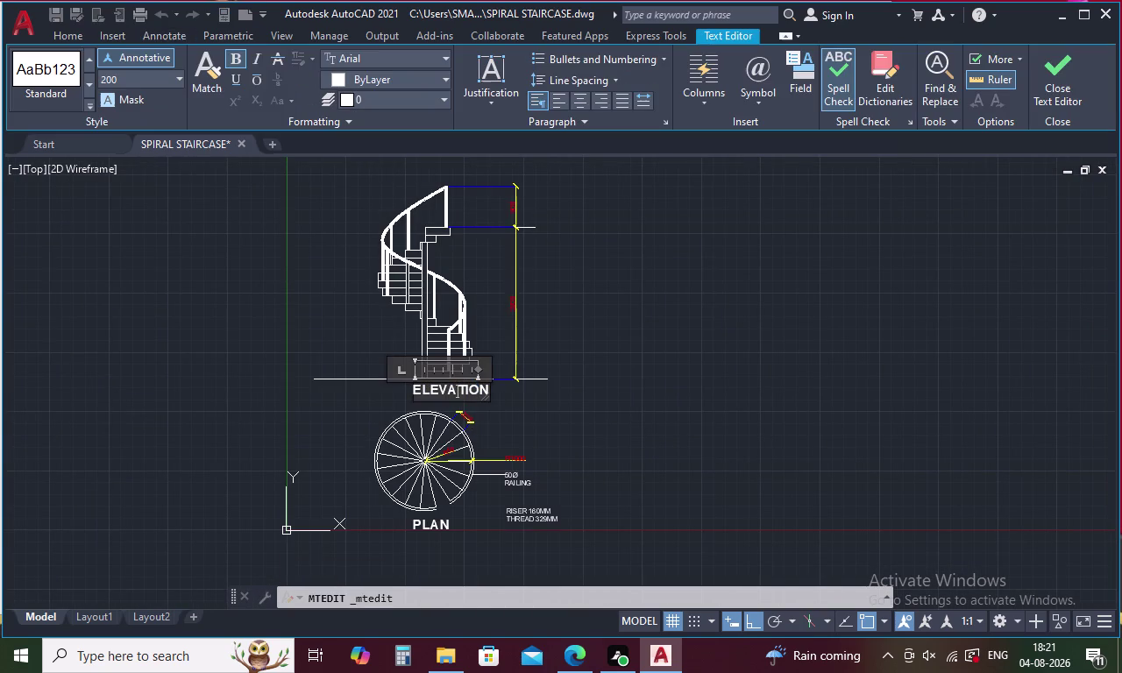
drag(500, 385, 399, 399)
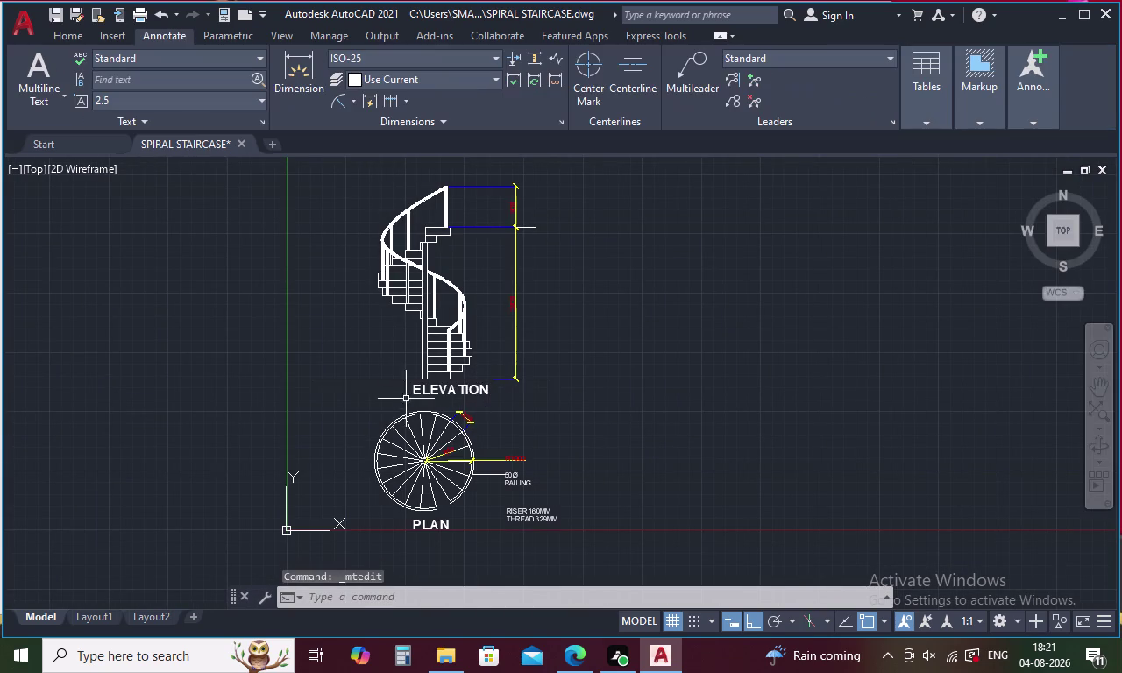
drag(399, 399, 376, 403)
scroll(up, 3)
double_click(428, 373)
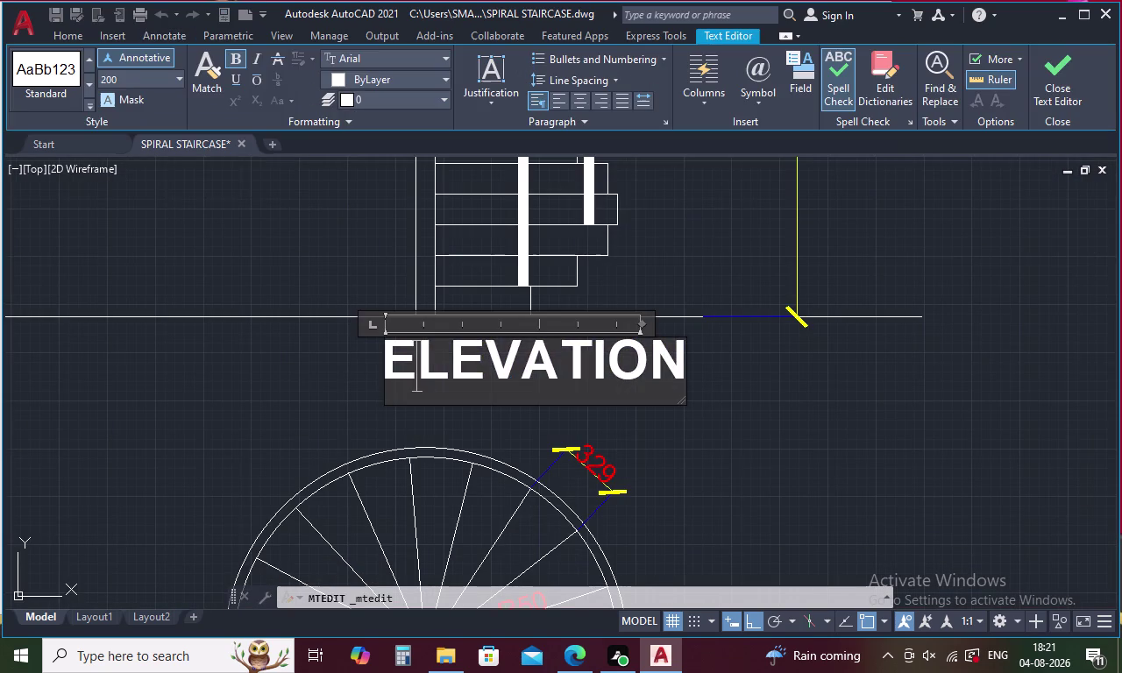
drag(684, 359, 643, 375)
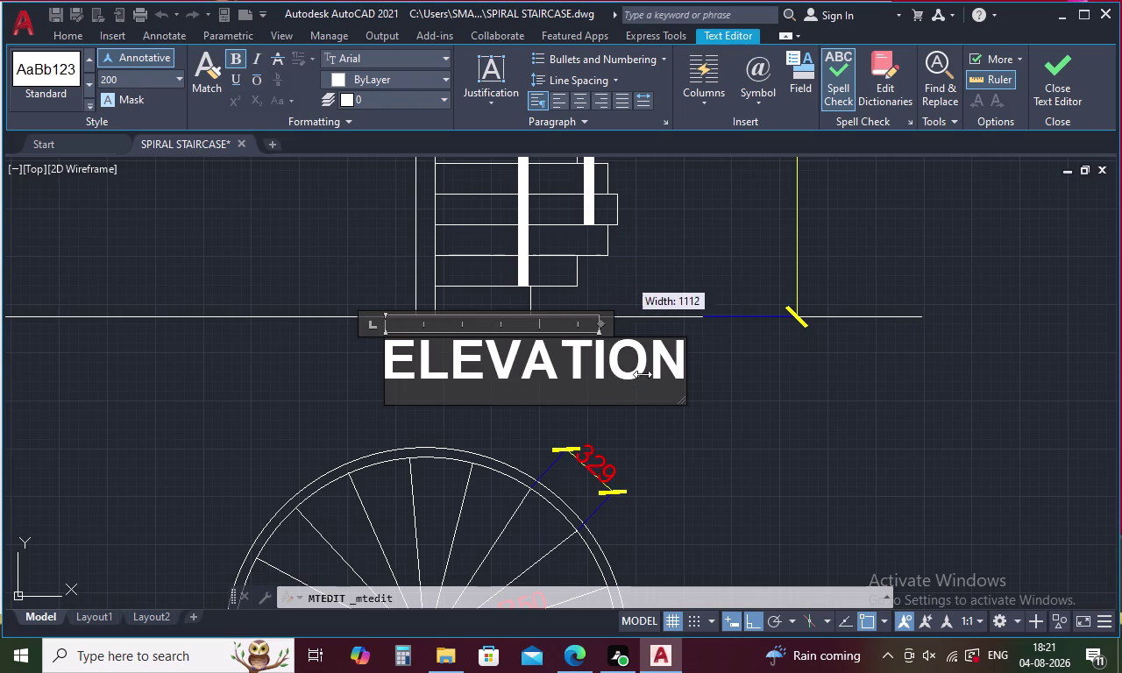
drag(642, 375, 693, 358)
drag(676, 361, 676, 359)
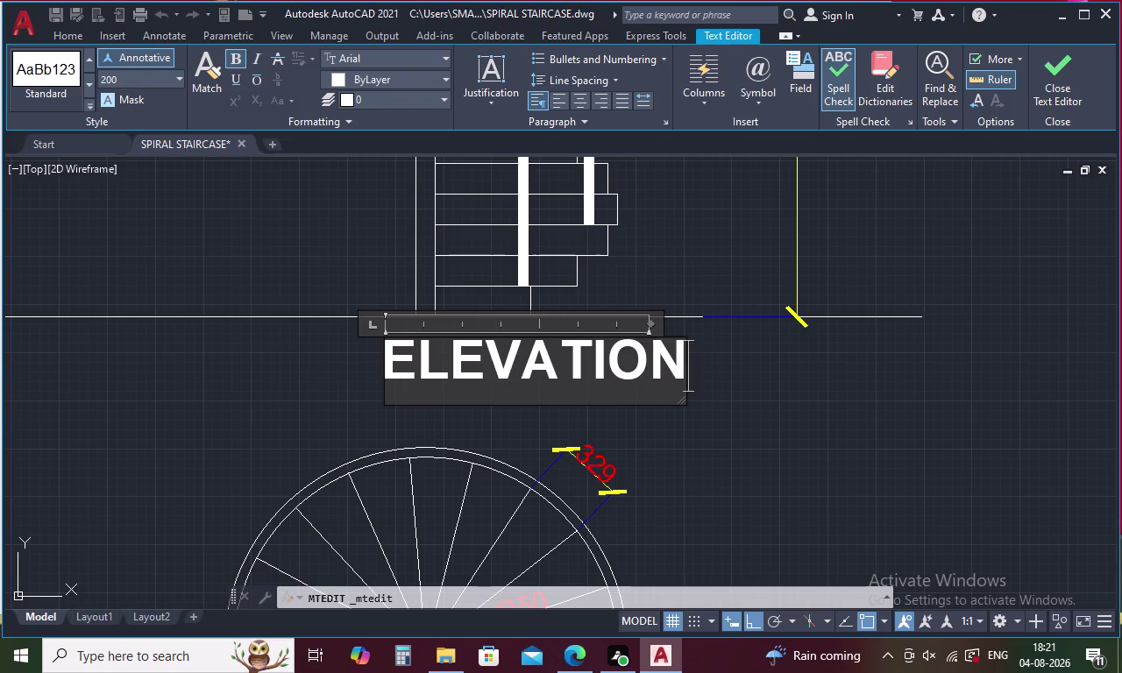
drag(676, 358, 322, 398)
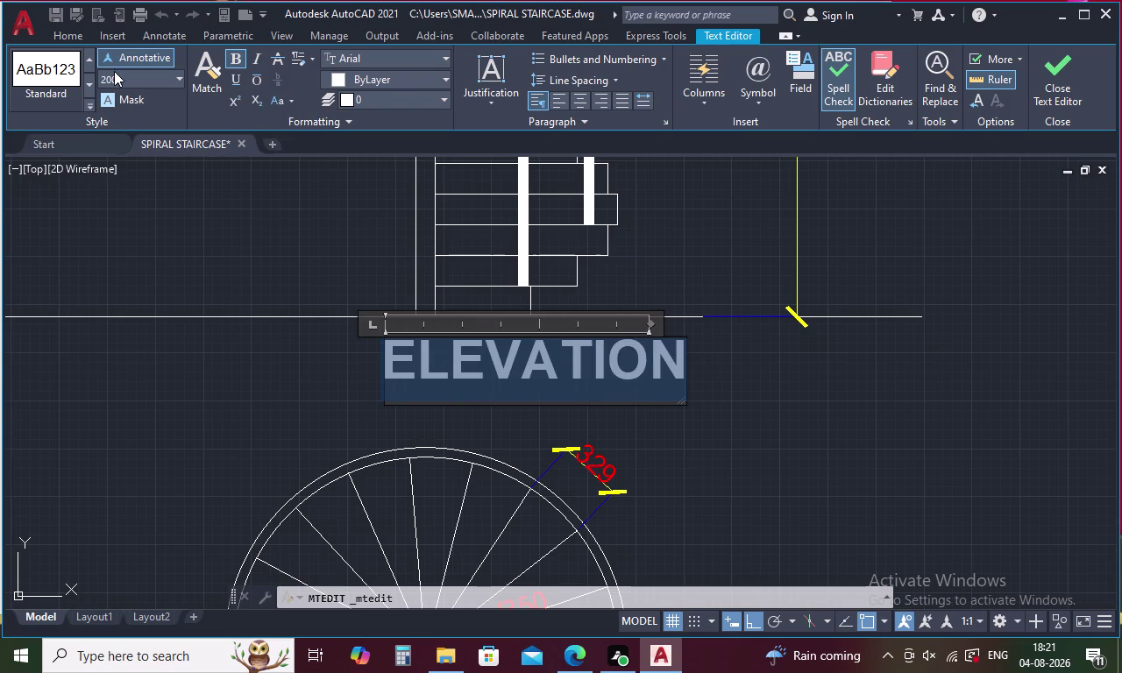
Apply a 150 text height to ELEVATION and close the text editor.
click(114, 71)
key(BackSpace)
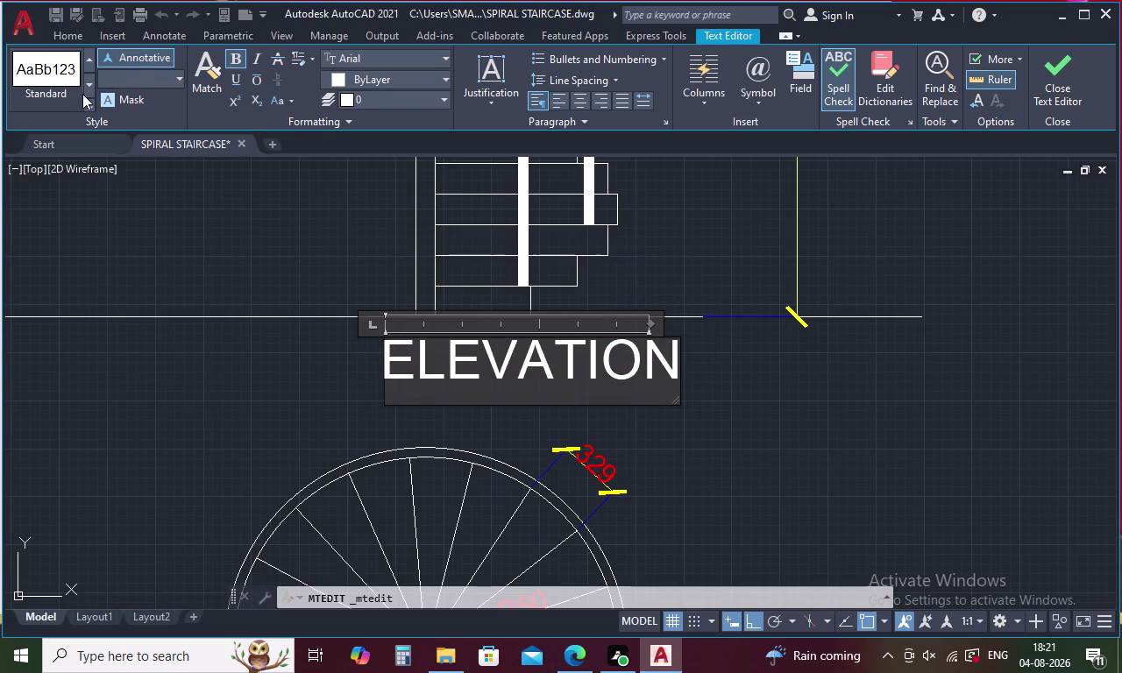
text(150)
key(Return)
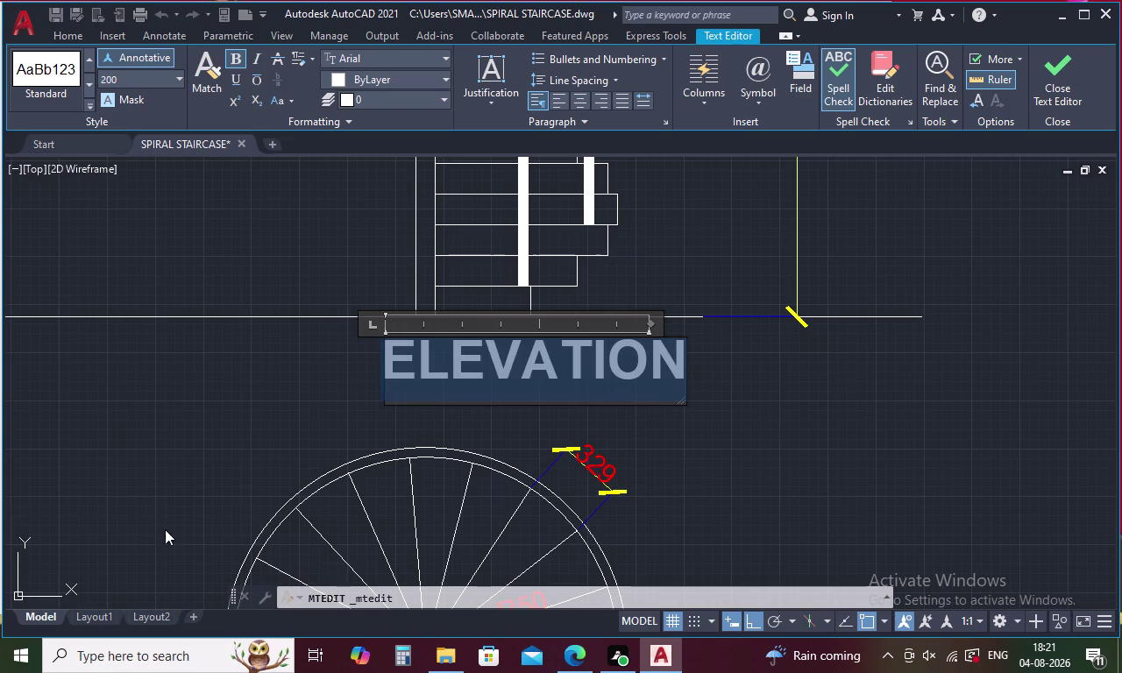
click(134, 68)
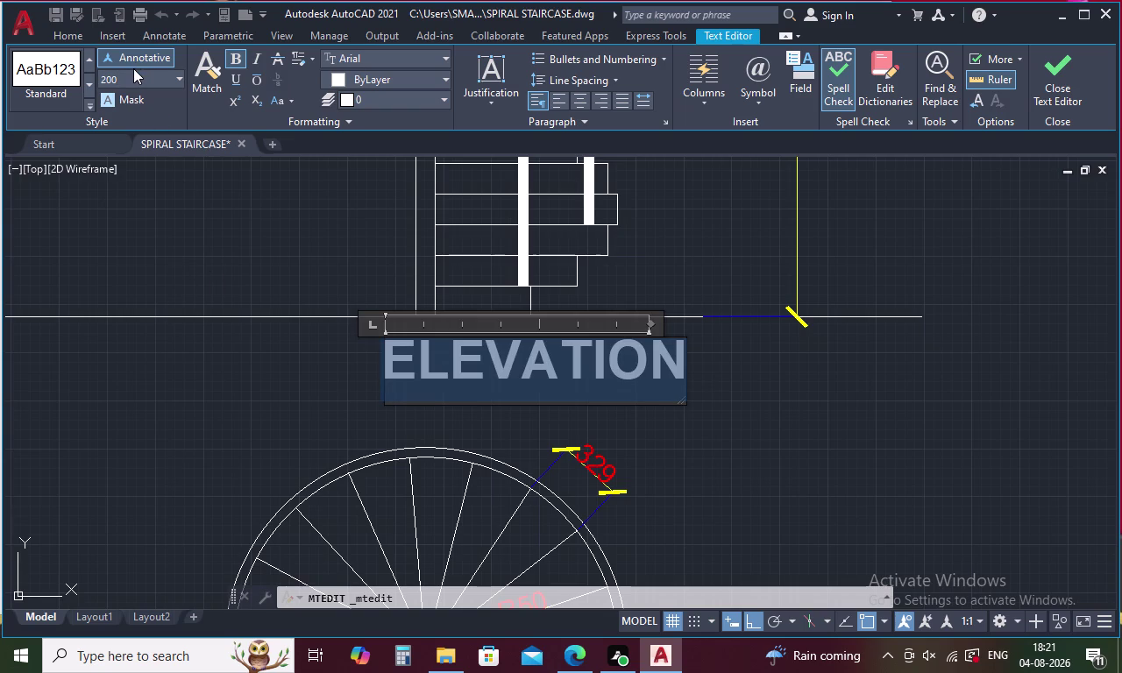
click(131, 83)
key(BackSpace)
text(150)
key(Return)
click(154, 487)
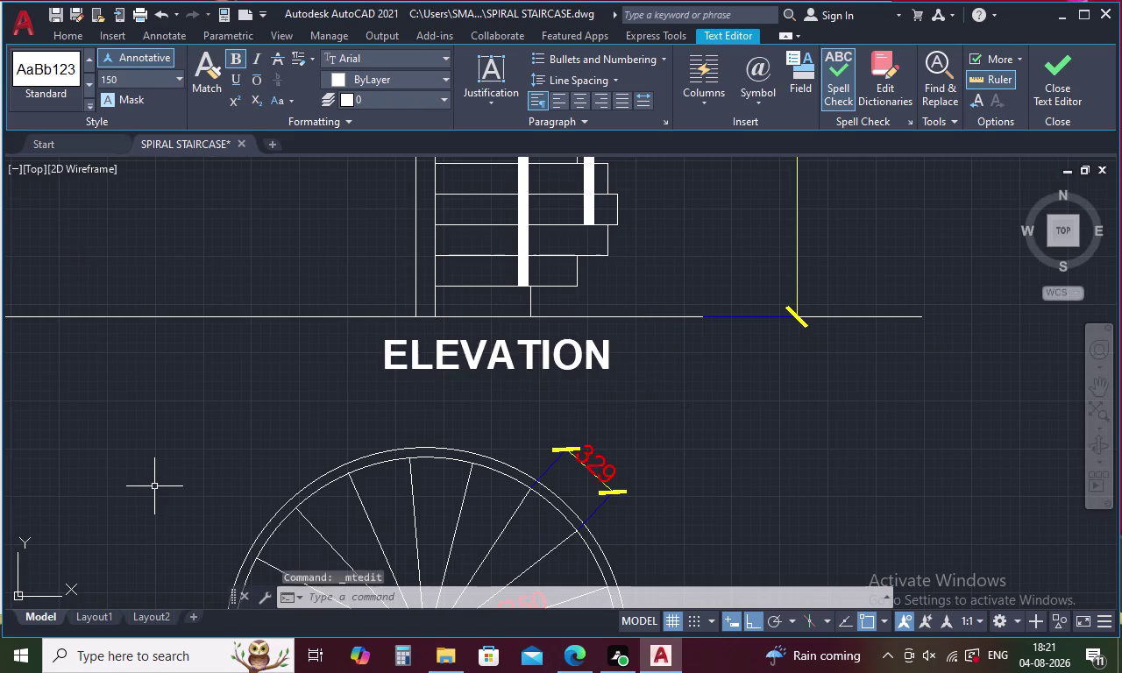
scroll(down, 3)
middle_drag(157, 473, 206, 258)
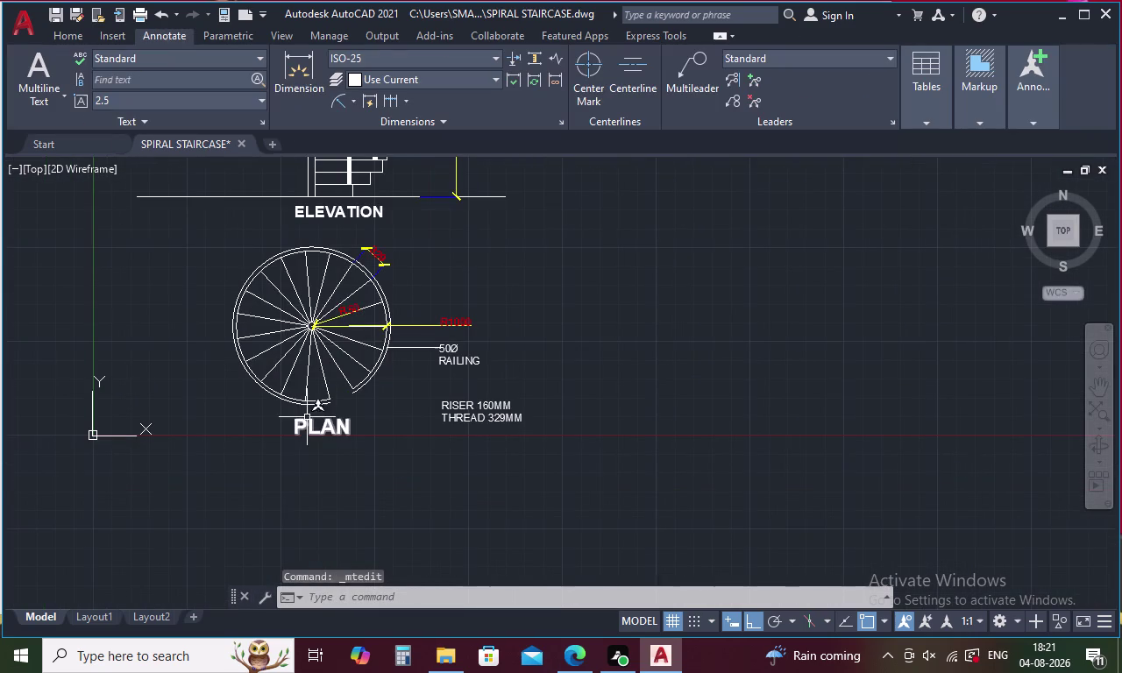
click(308, 427)
click(308, 427)
drag(360, 422, 276, 436)
click(148, 81)
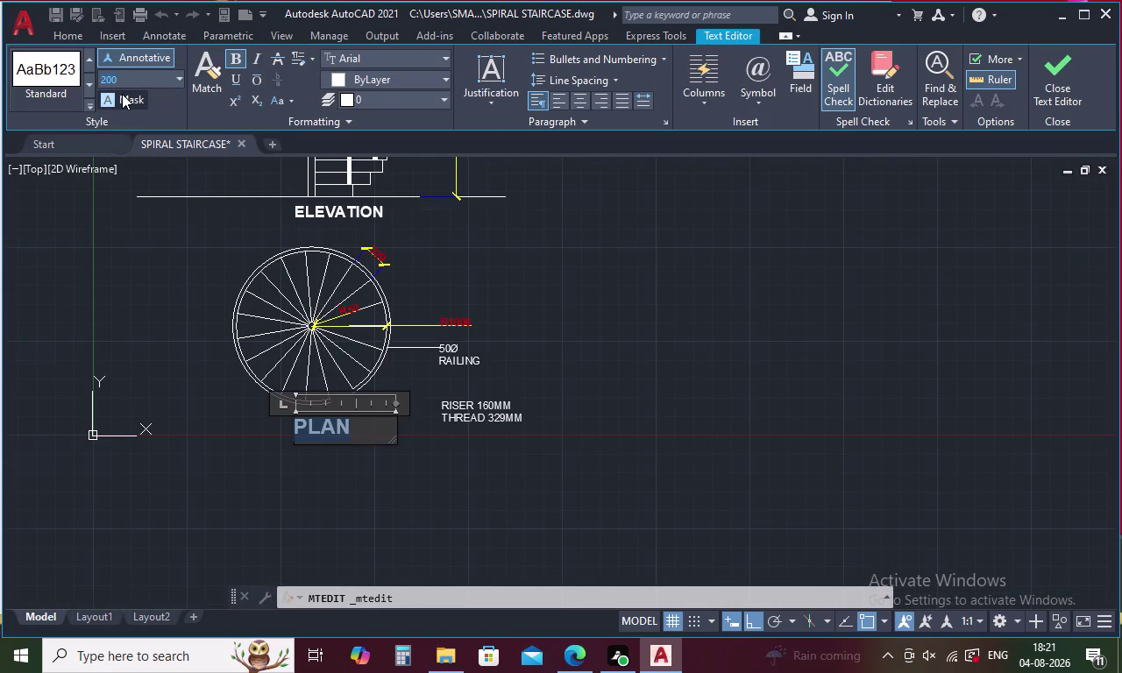
key(BackSpace)
text(150)
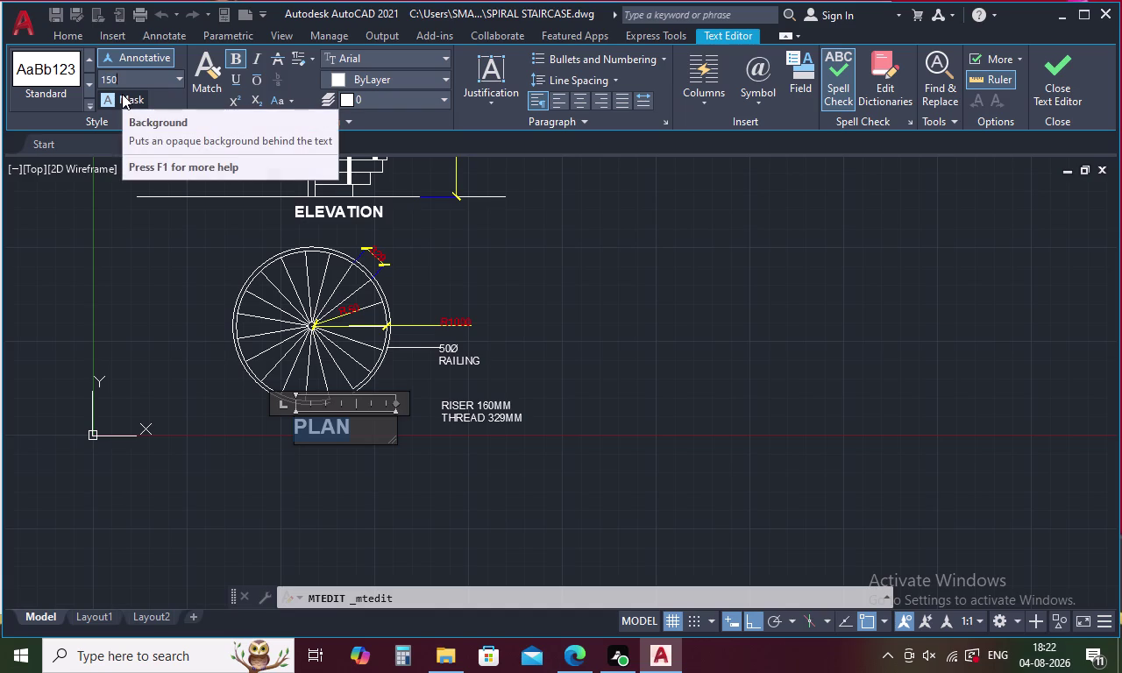
key(Return)
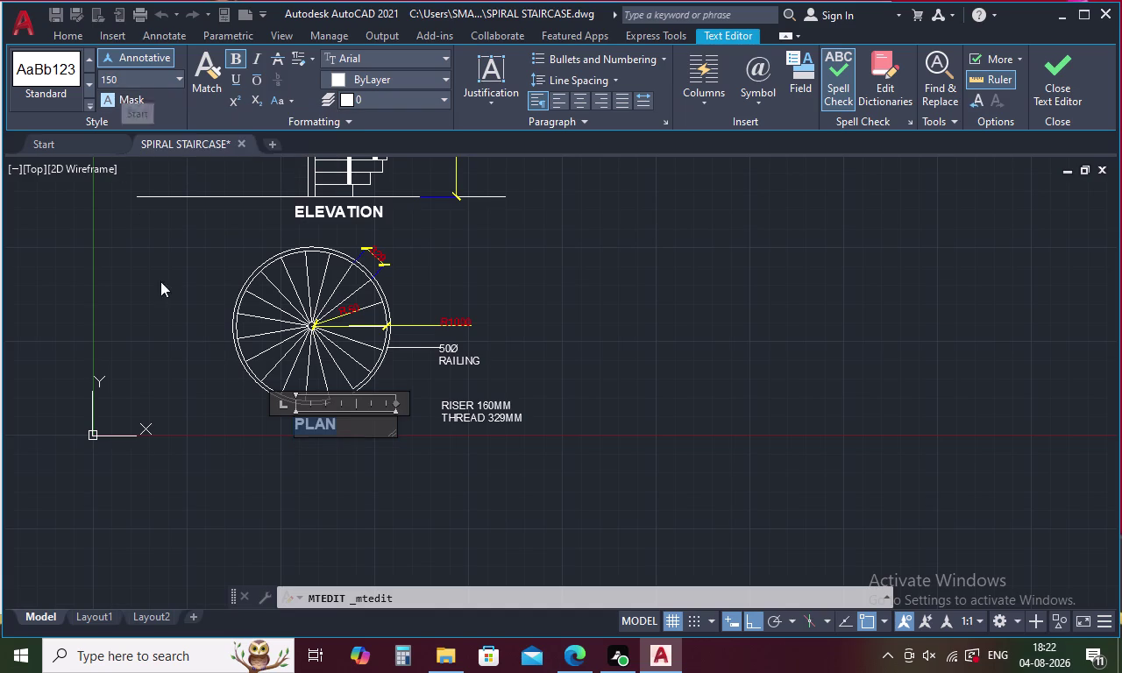
click(156, 290)
middle_drag(155, 291, 250, 459)
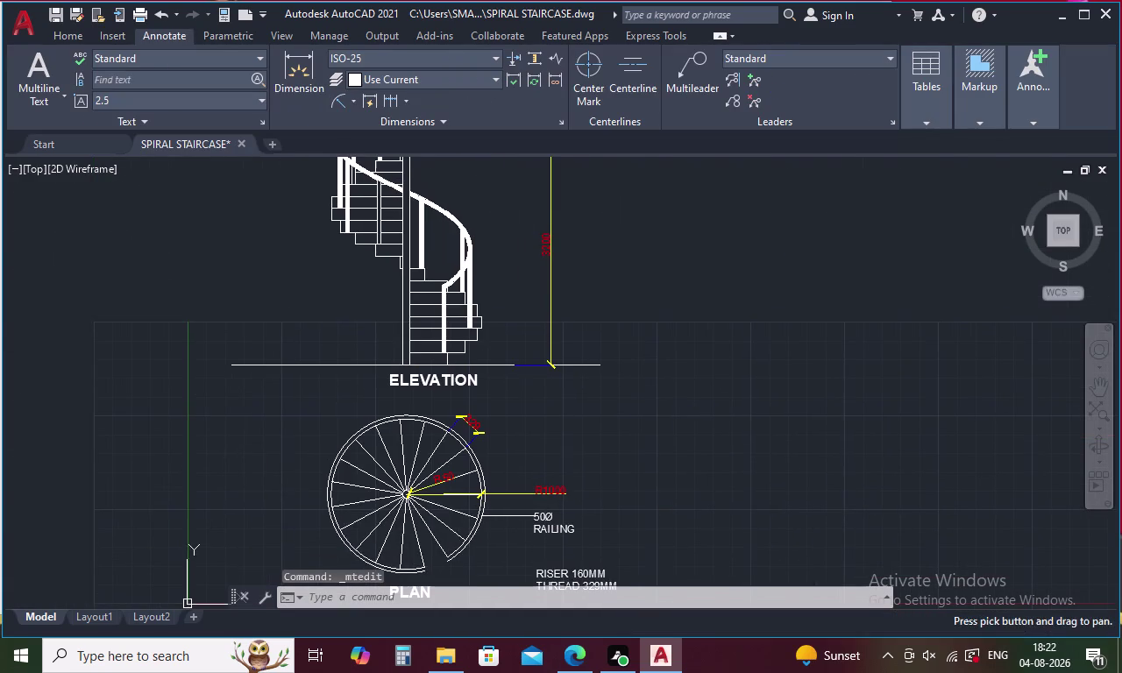
middle_drag(288, 455, 253, 364)
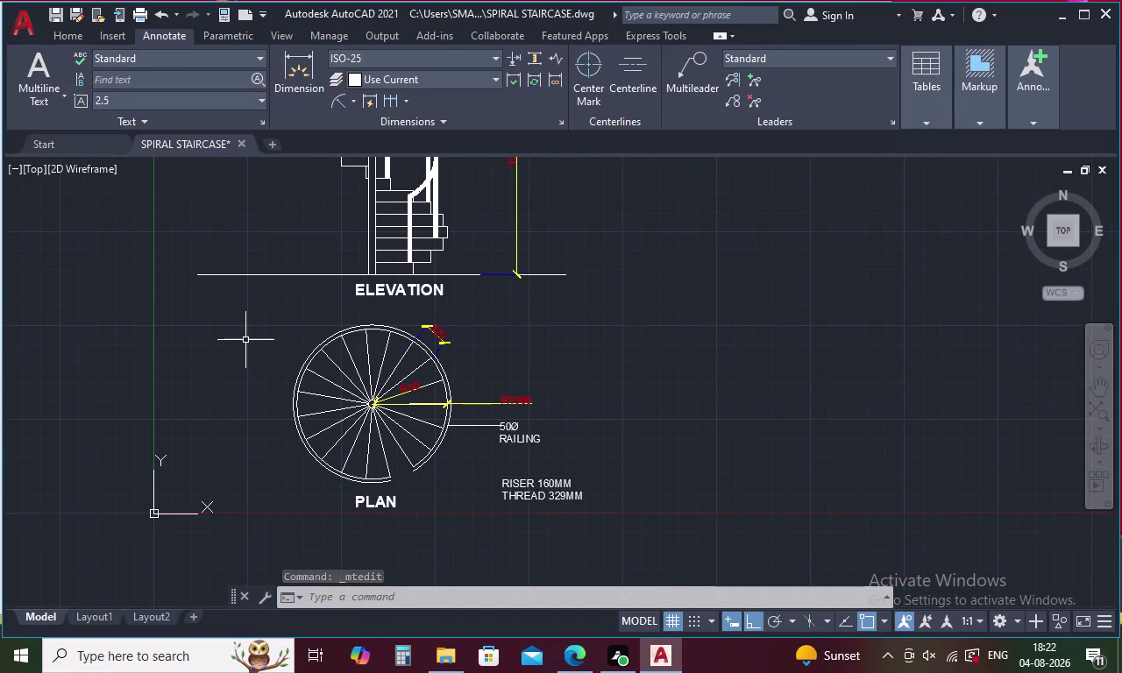
middle_drag(252, 385, 202, 266)
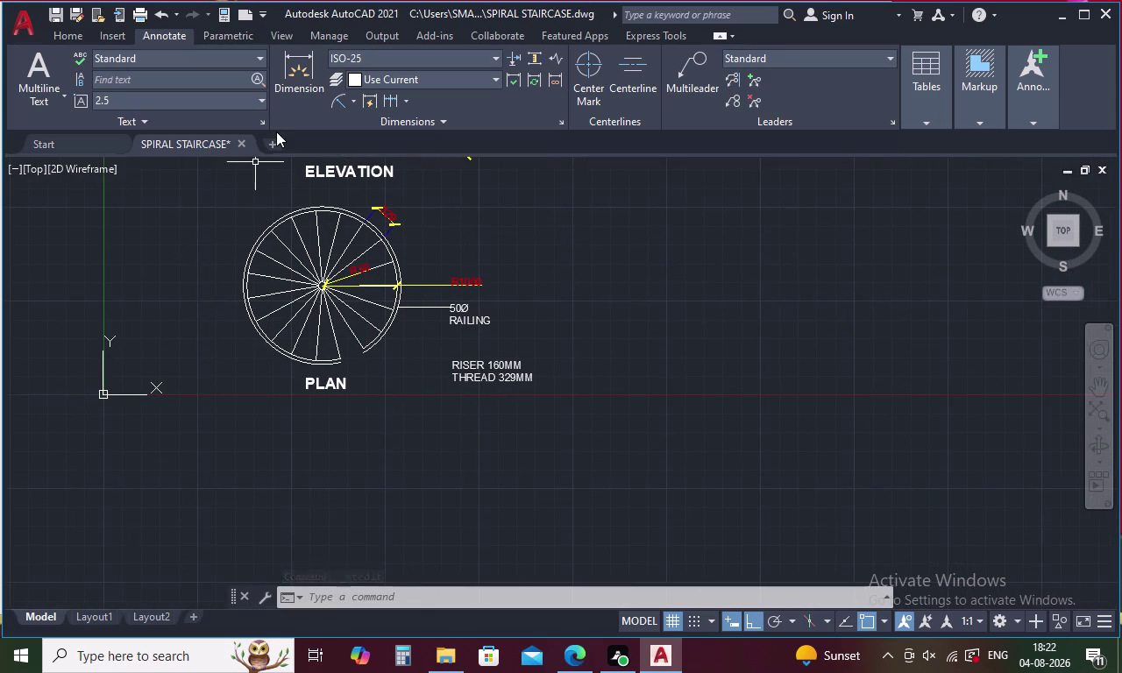
After abandoning EXTEND, draw a short line joining the outer and inner ring ends on one side of the gap.
key(e)
text(X)
key(space)
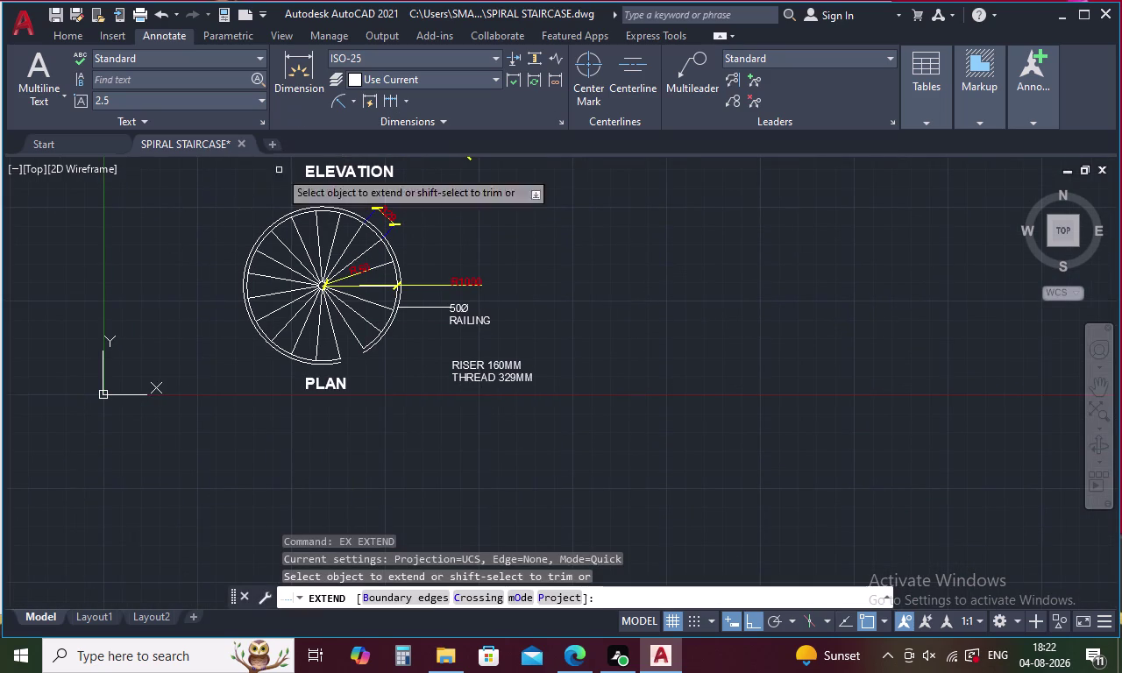
scroll(up, 3)
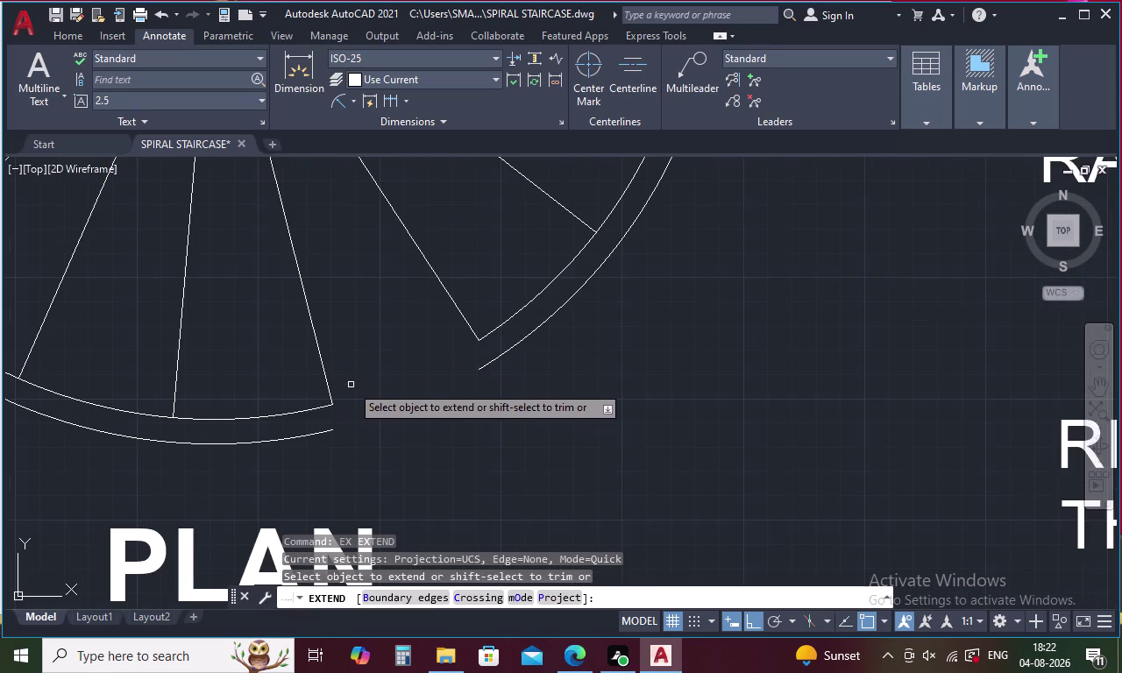
key(Escape)
key(l)
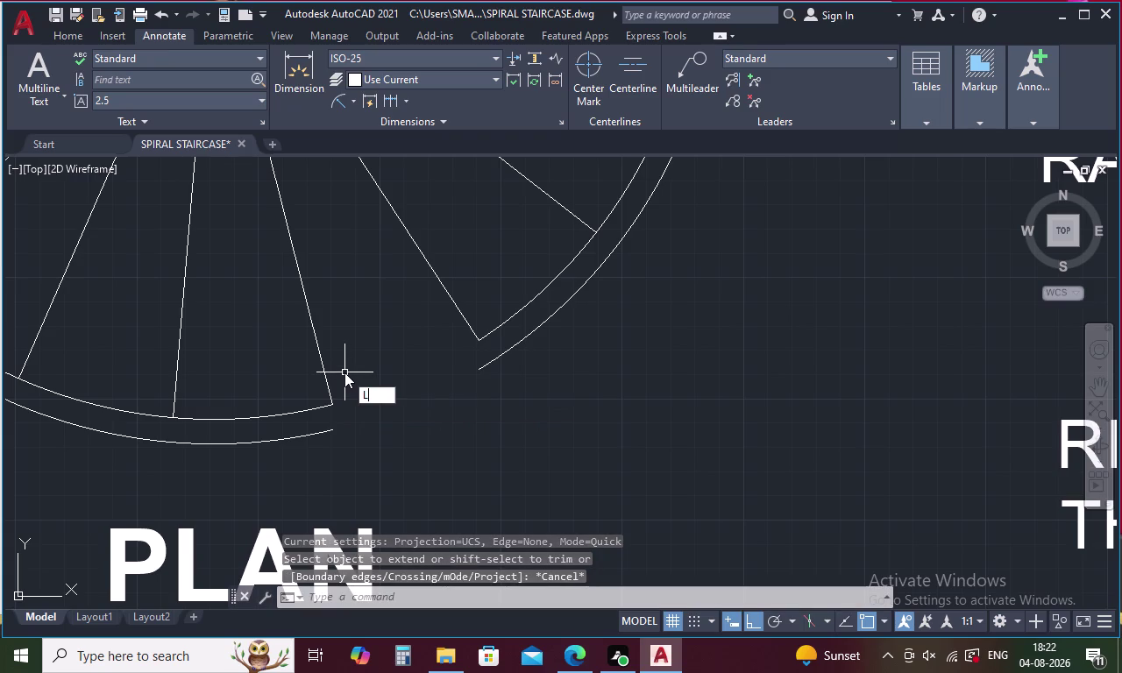
key(space)
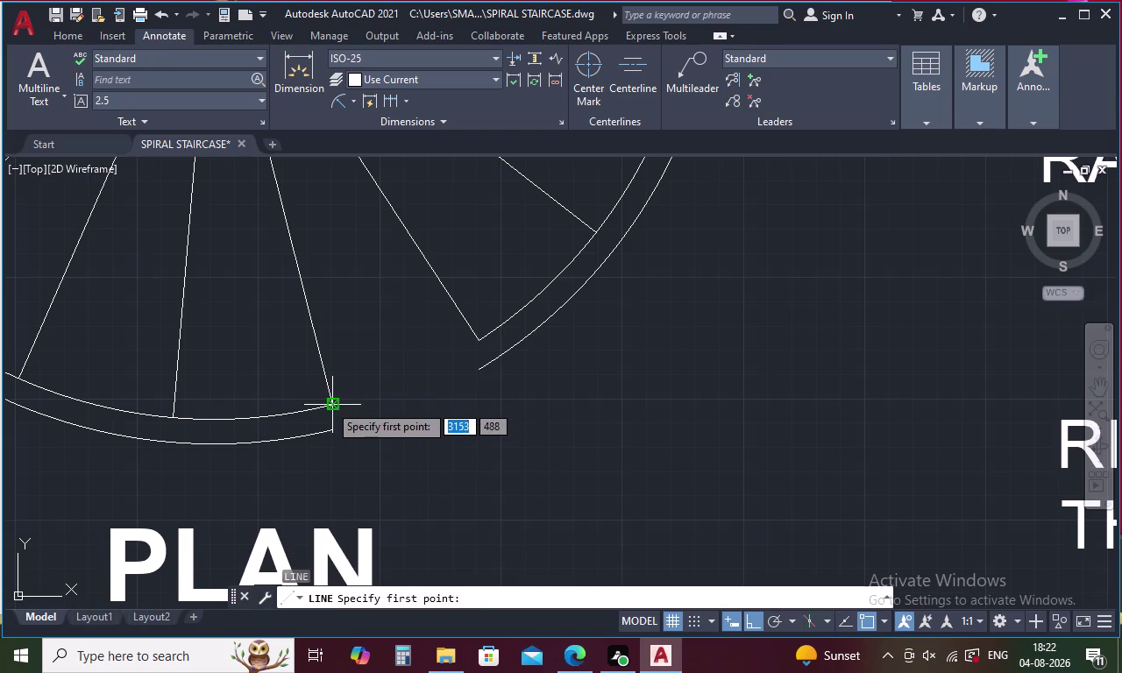
click(328, 405)
click(332, 427)
key(space)
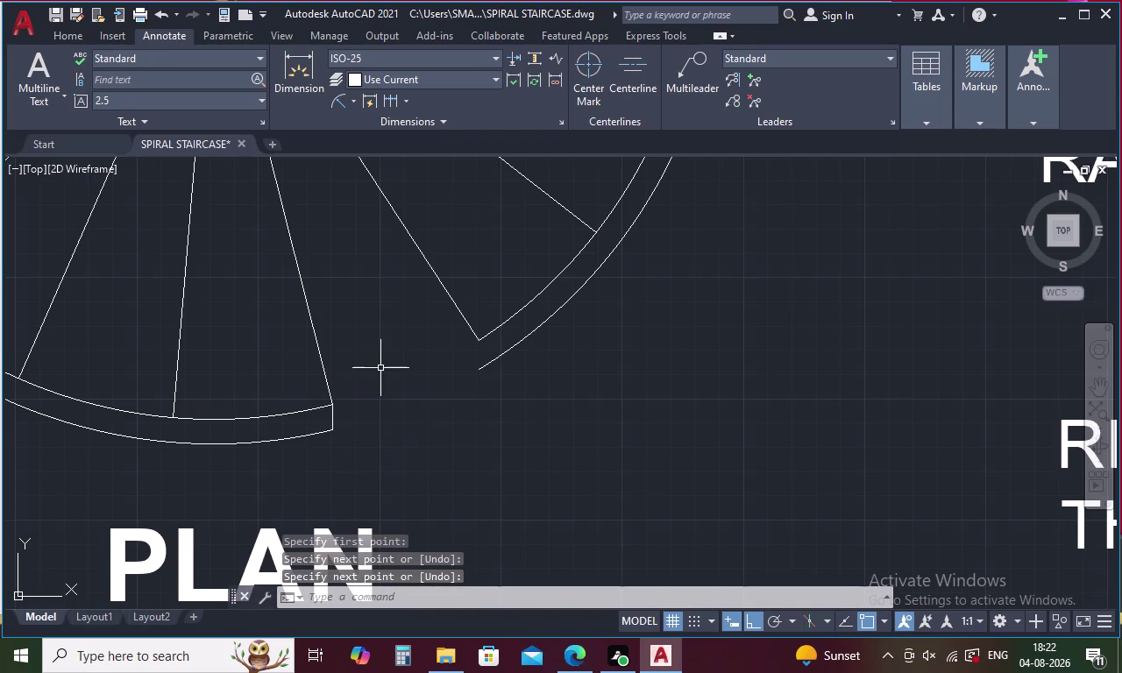
Draw a second short line closing the ring ends on the other side of the gap.
key(space)
click(475, 344)
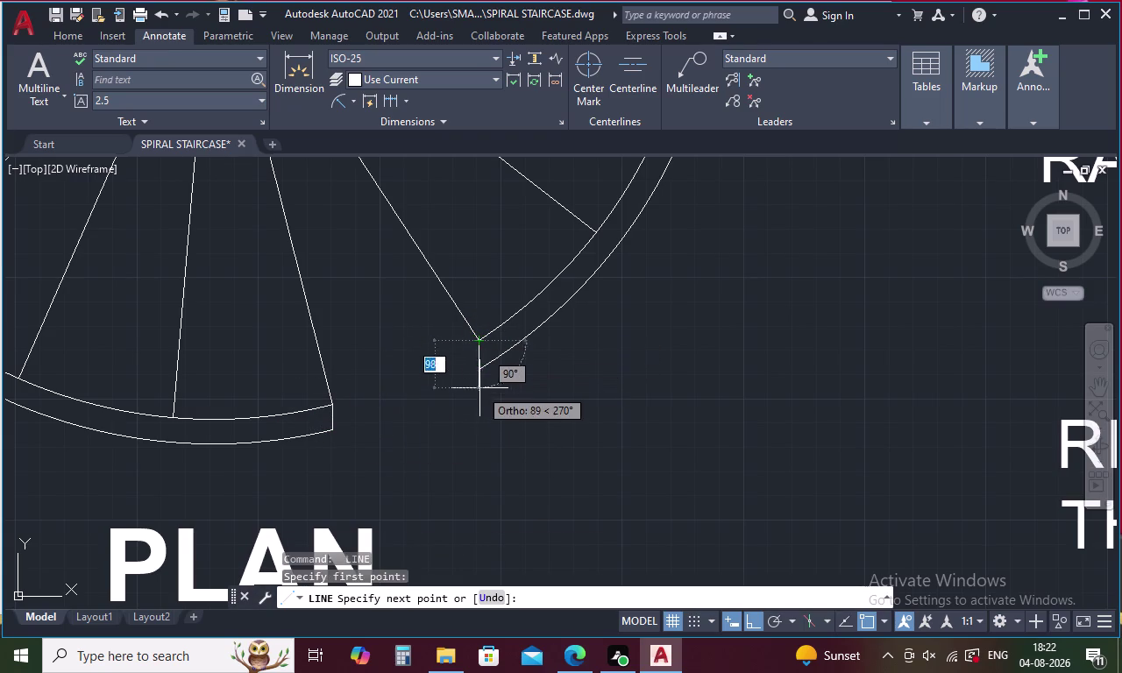
click(481, 367)
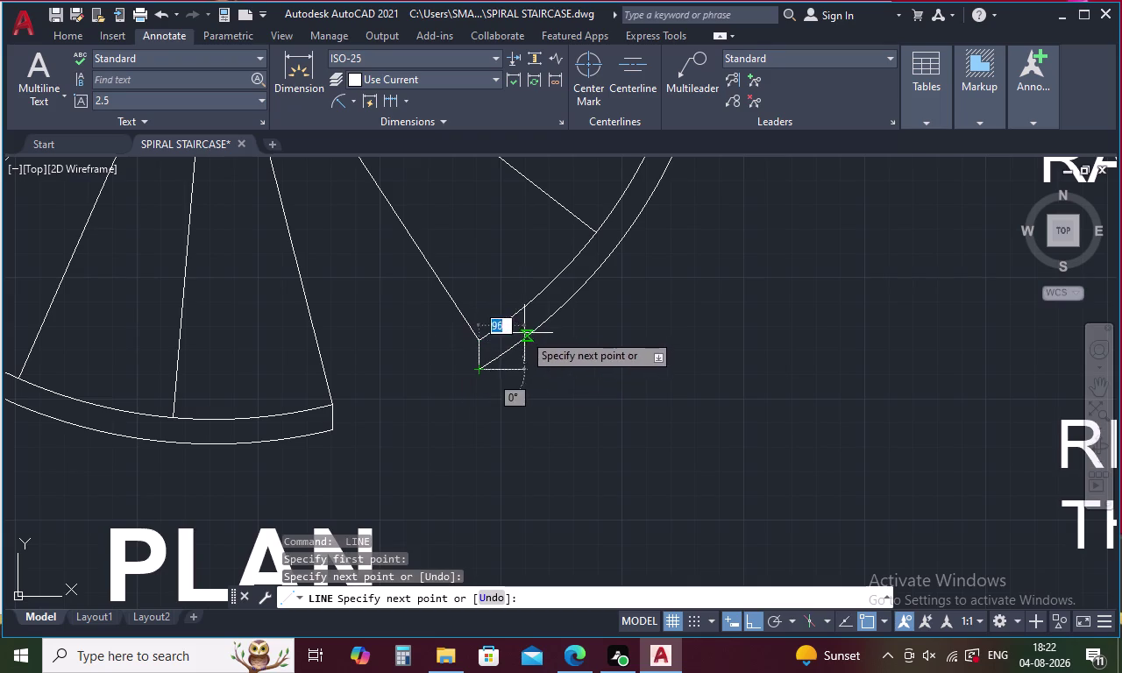
key(Escape)
scroll(down, 3)
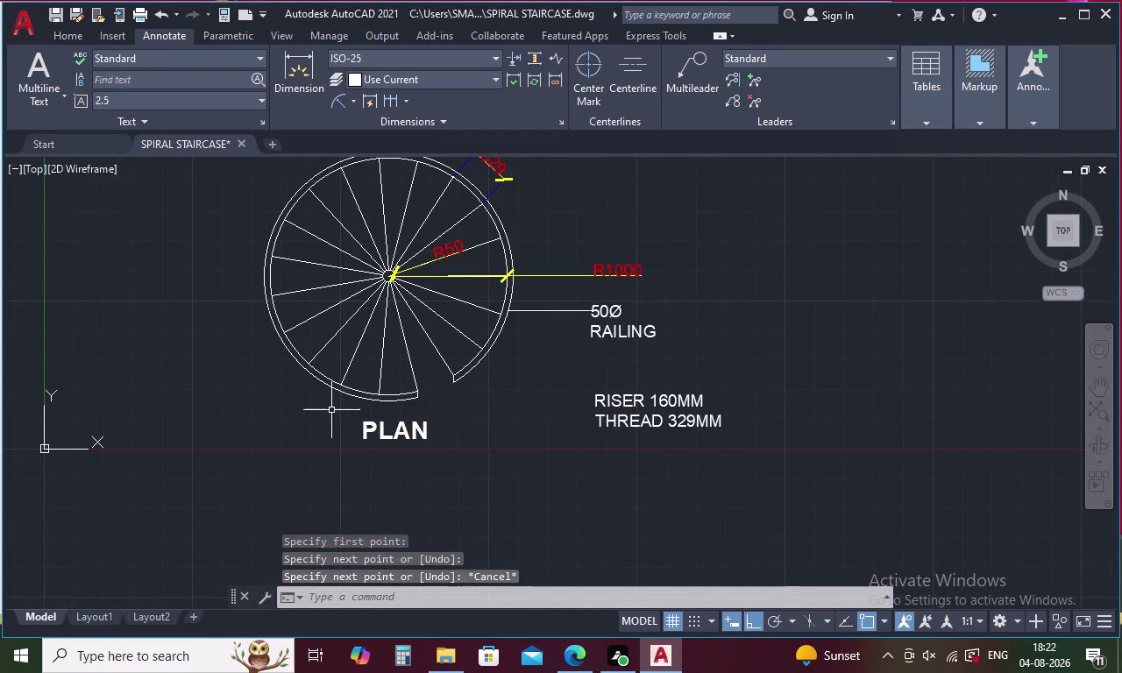
middle_drag(413, 293, 397, 406)
Quick-save the SPIRAL STAIRCASE drawing with Ctrl+S from the full-drawing view.
scroll(down, 3)
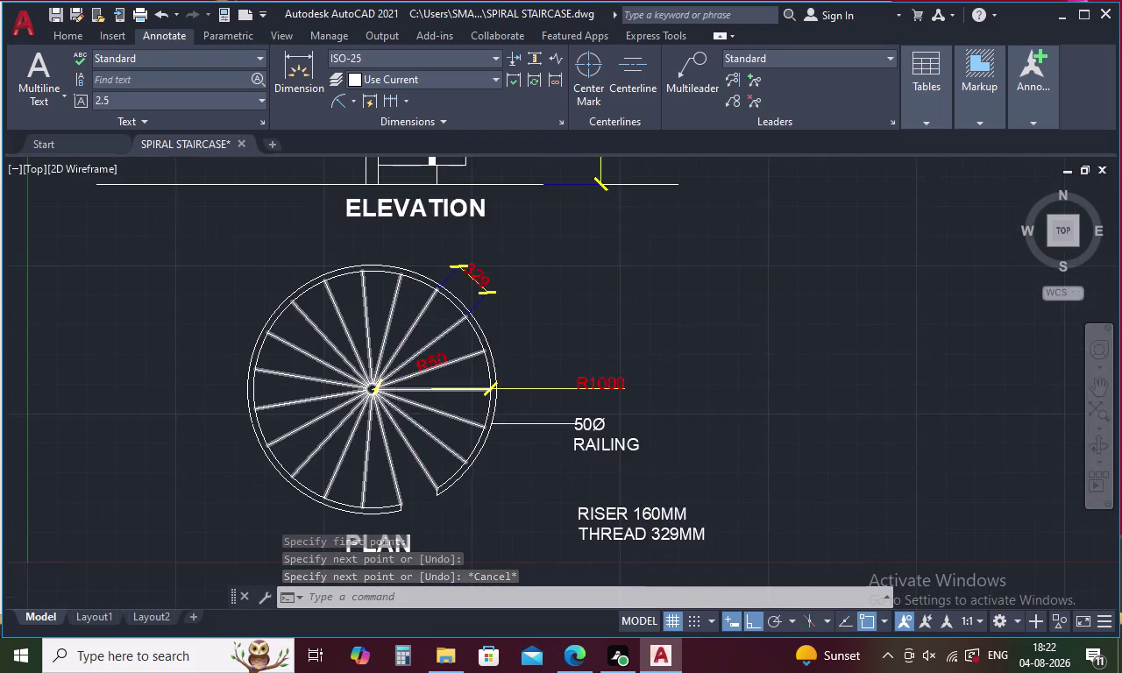
scroll(down, 3)
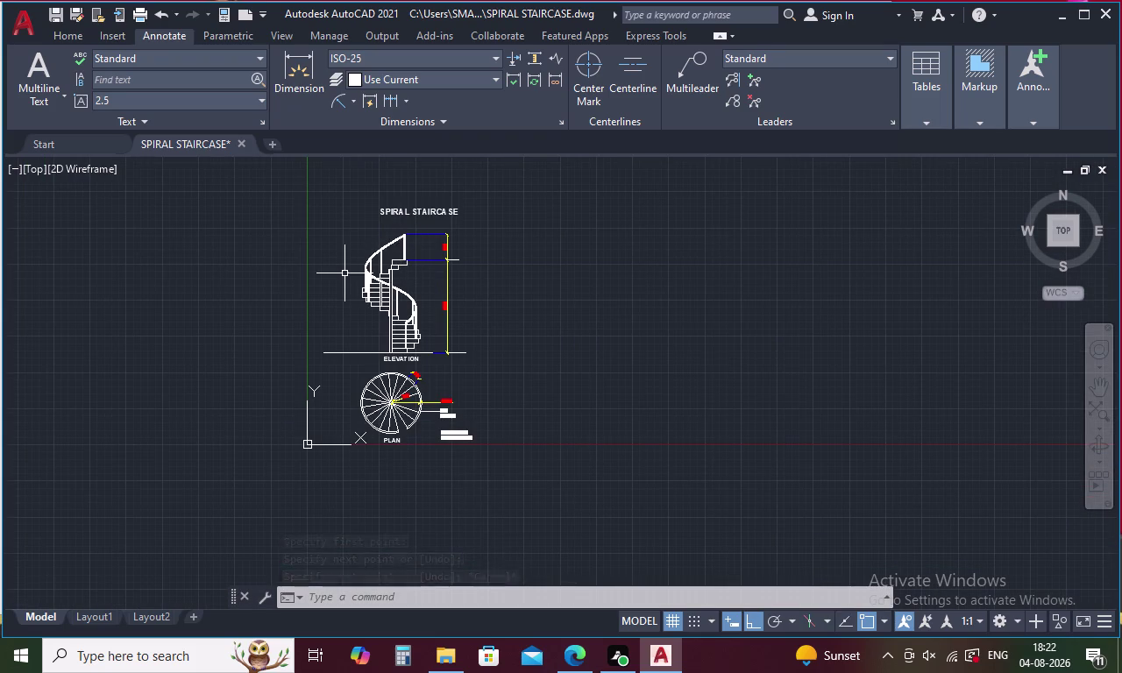
key(ctrl+s)
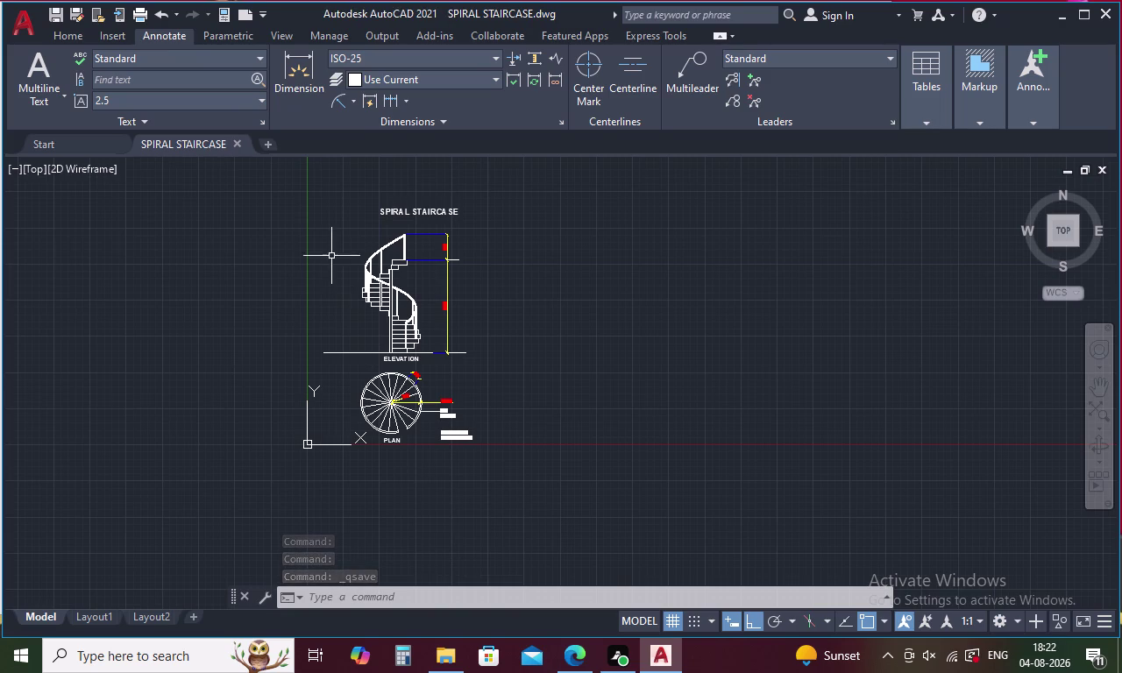
scroll(up, 3)
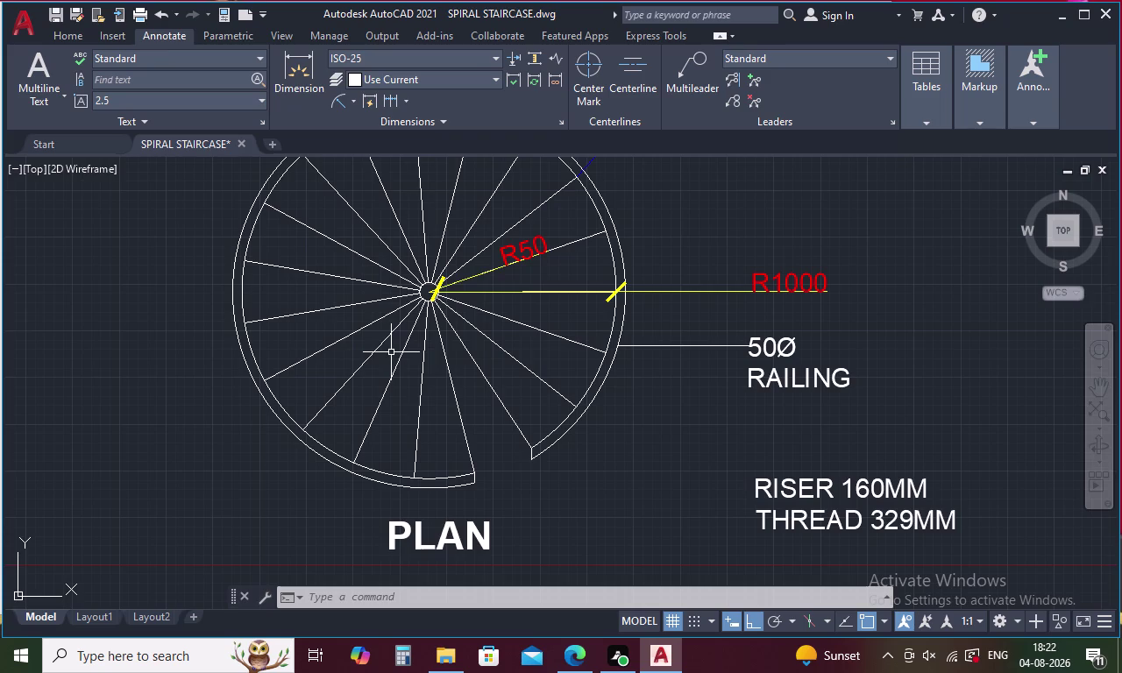
Create a multiline text box left of the plan containing '1'.
key(t)
key(space)
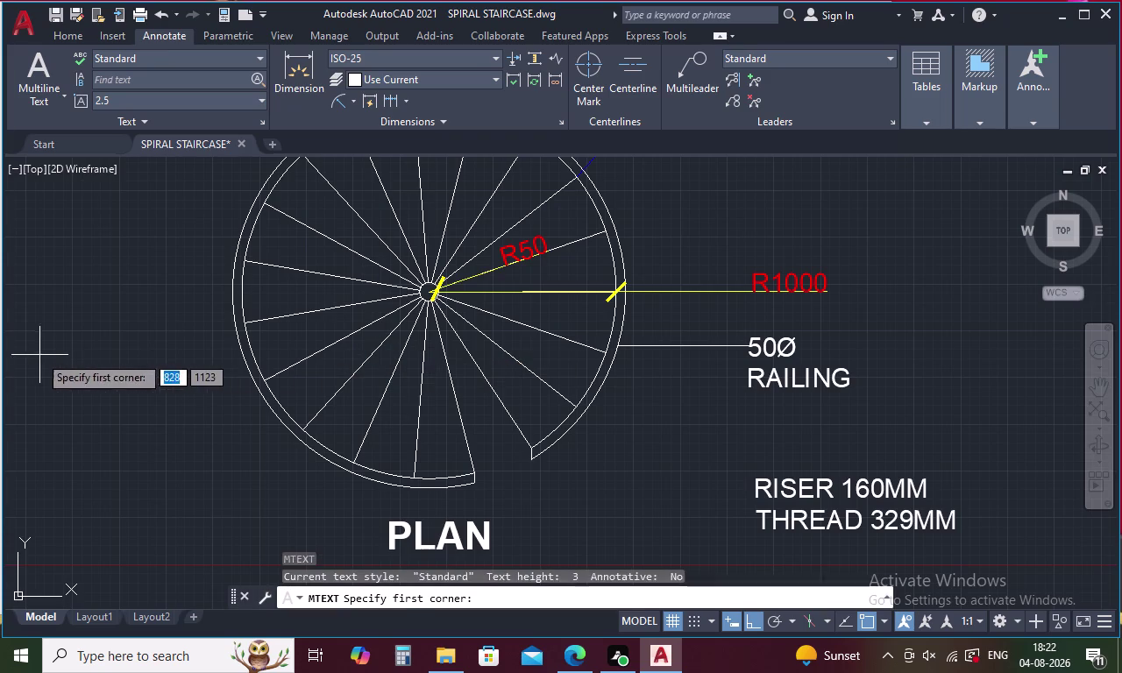
drag(37, 350, 57, 354)
click(79, 359)
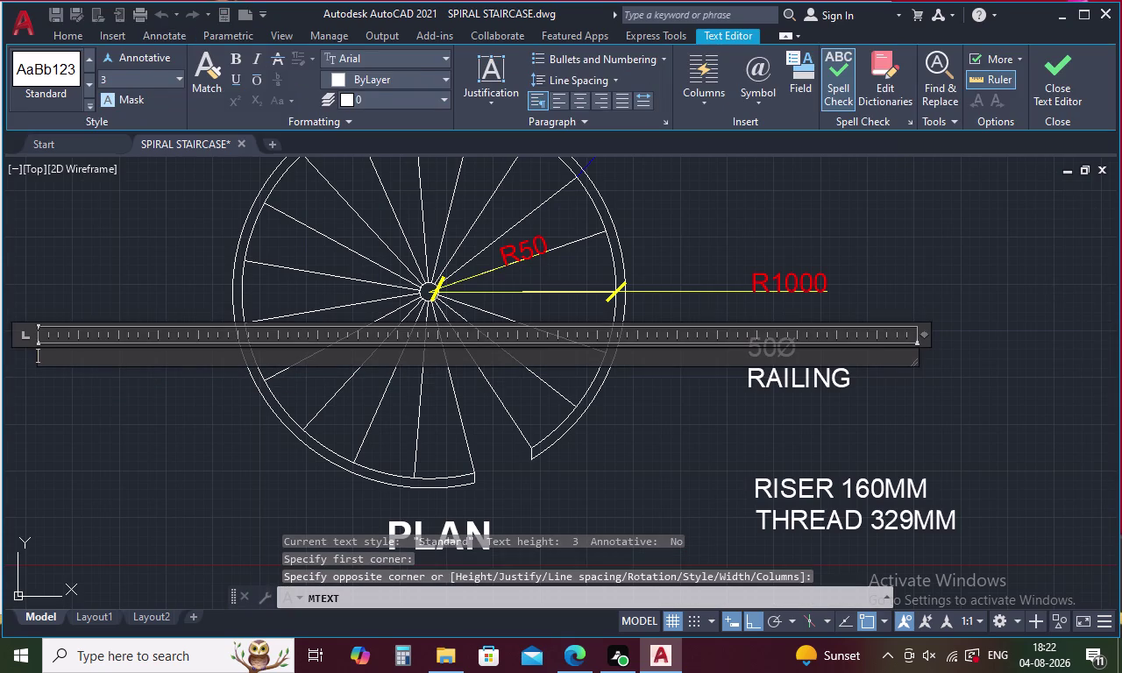
key(1)
Set the '1' label's text height to 80 and close the editor.
drag(60, 343, 19, 353)
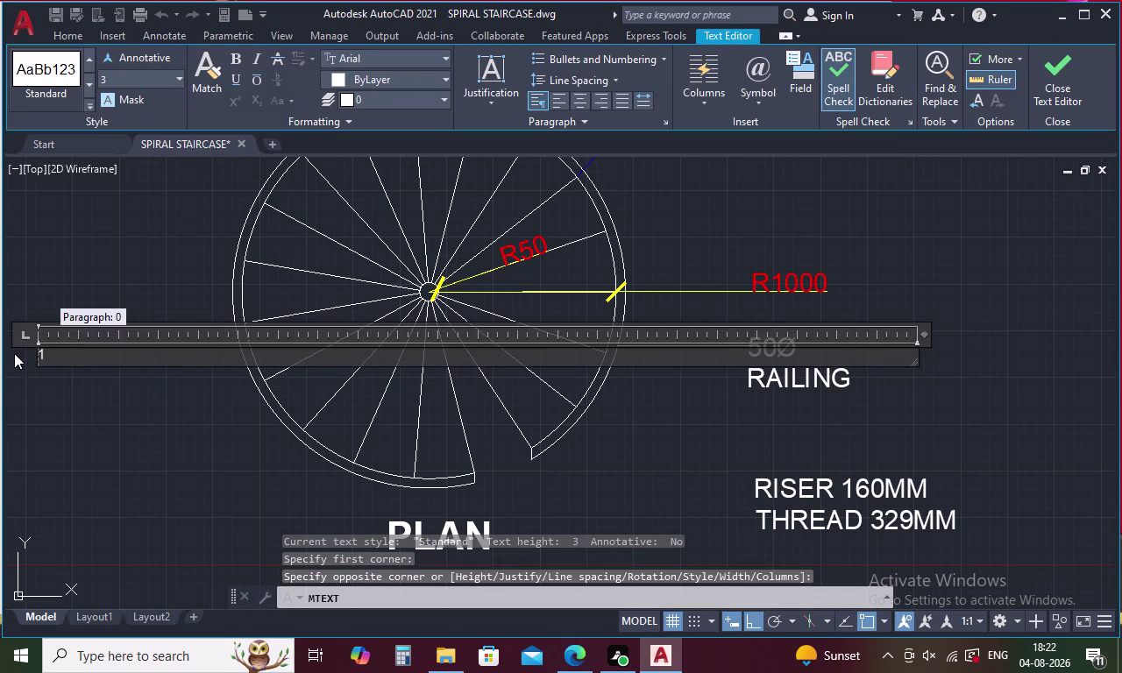
drag(20, 353, 8, 353)
drag(51, 354, 24, 358)
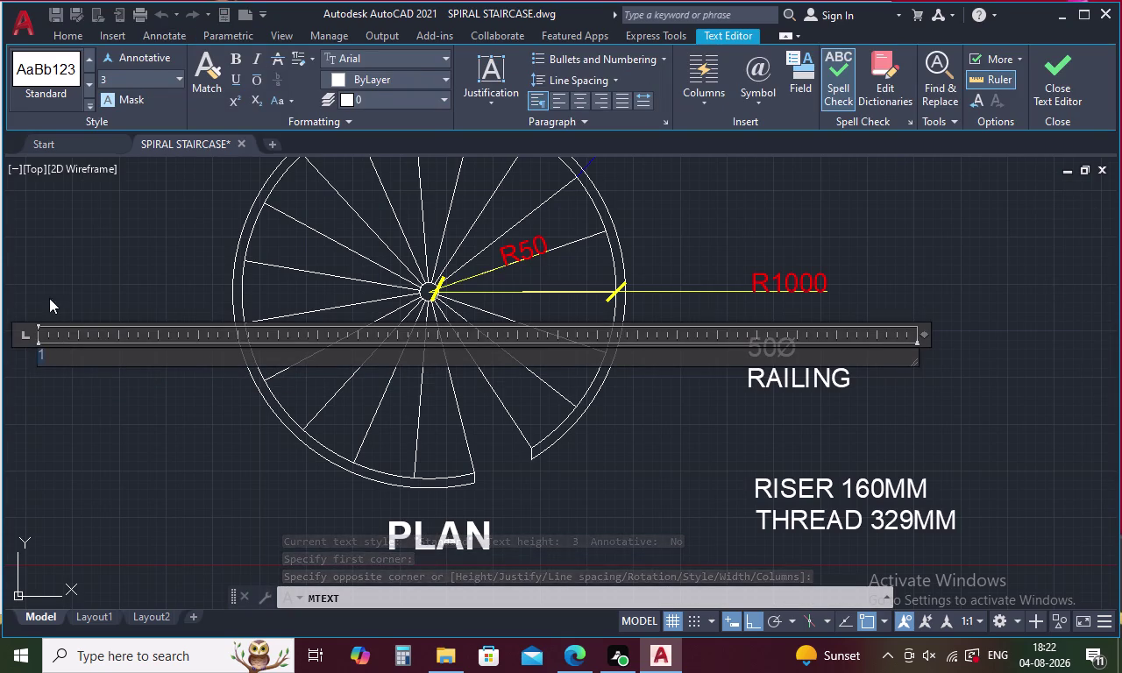
click(141, 79)
key(BackSpace)
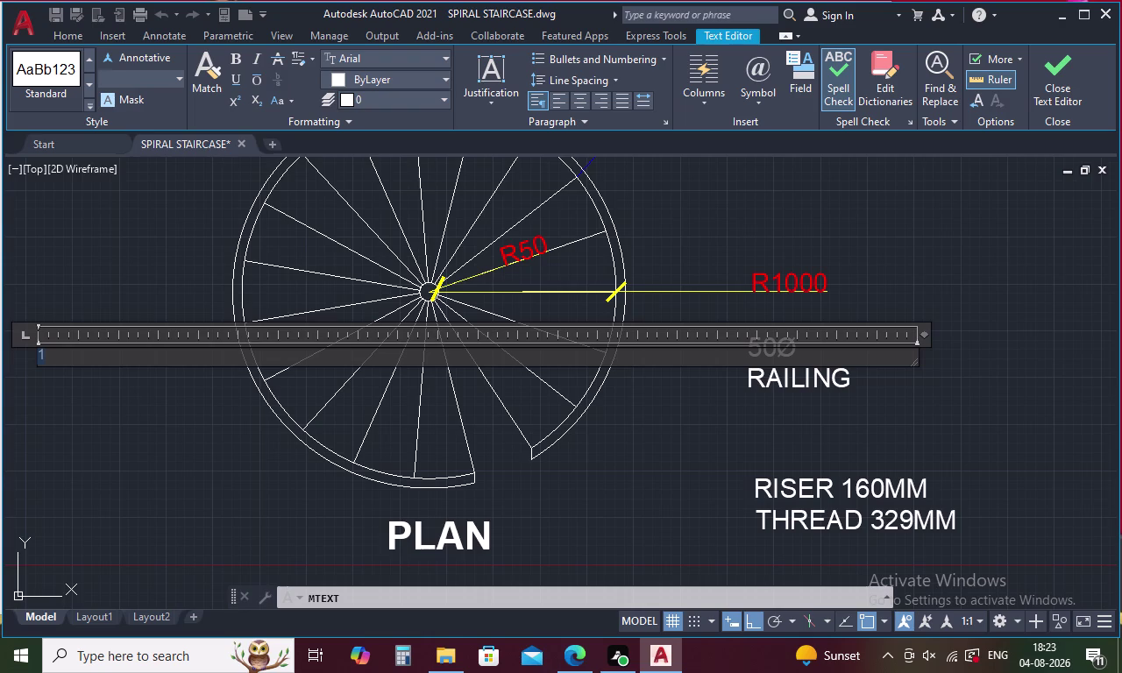
text(100)
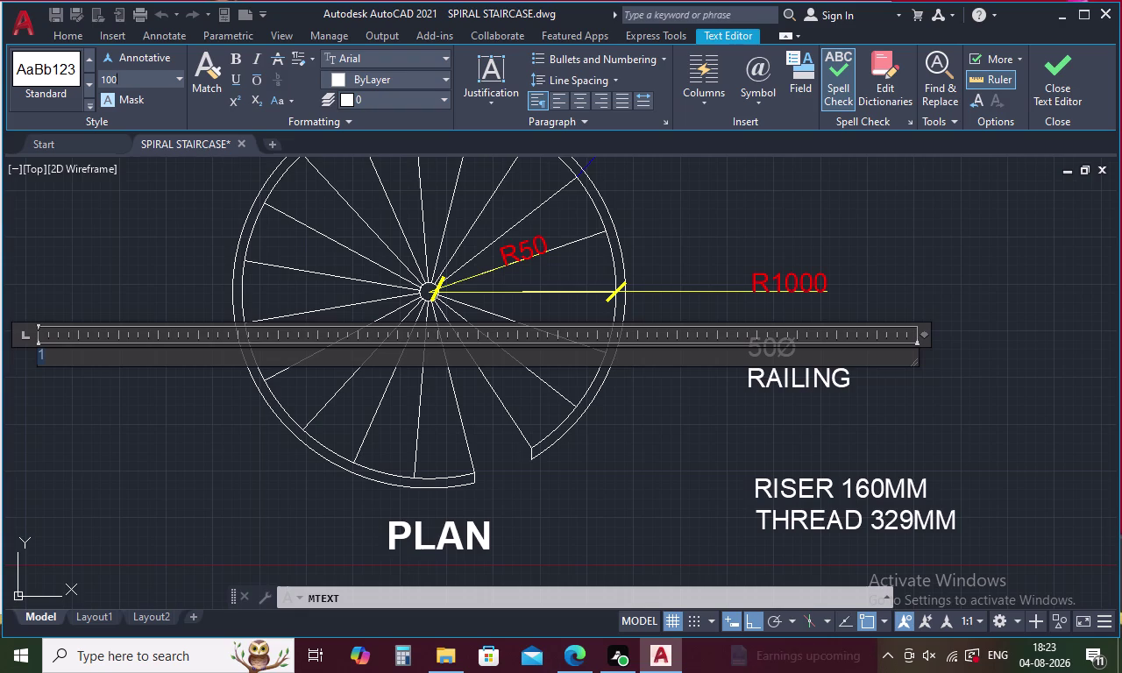
key(BackSpace)
key(BackSpace)
key(BackSpace)
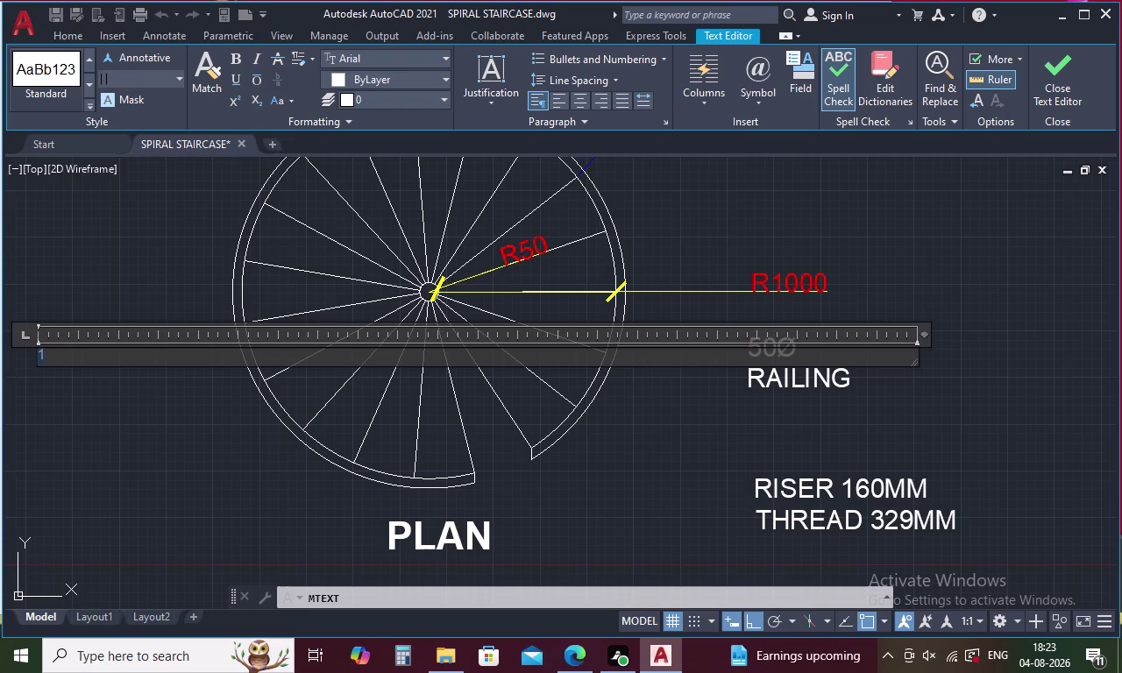
text(80)
key(Return)
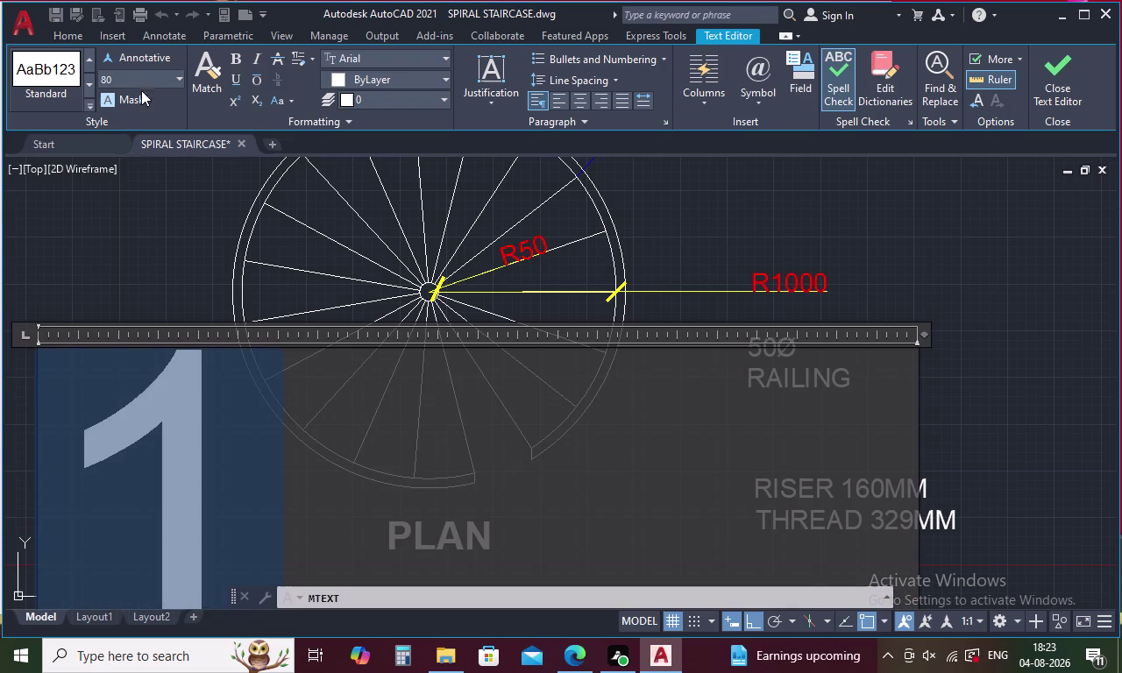
click(119, 229)
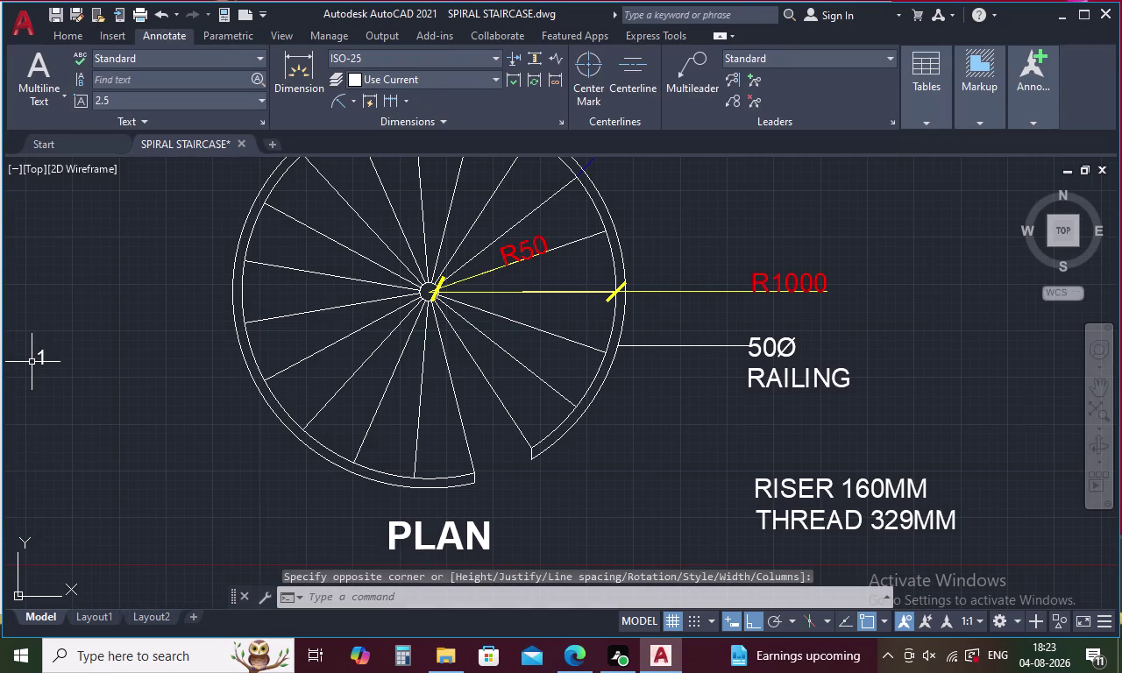
Copy the '1' label onto a tread inside the plan, with Ortho off.
click(40, 355)
right_click(49, 351)
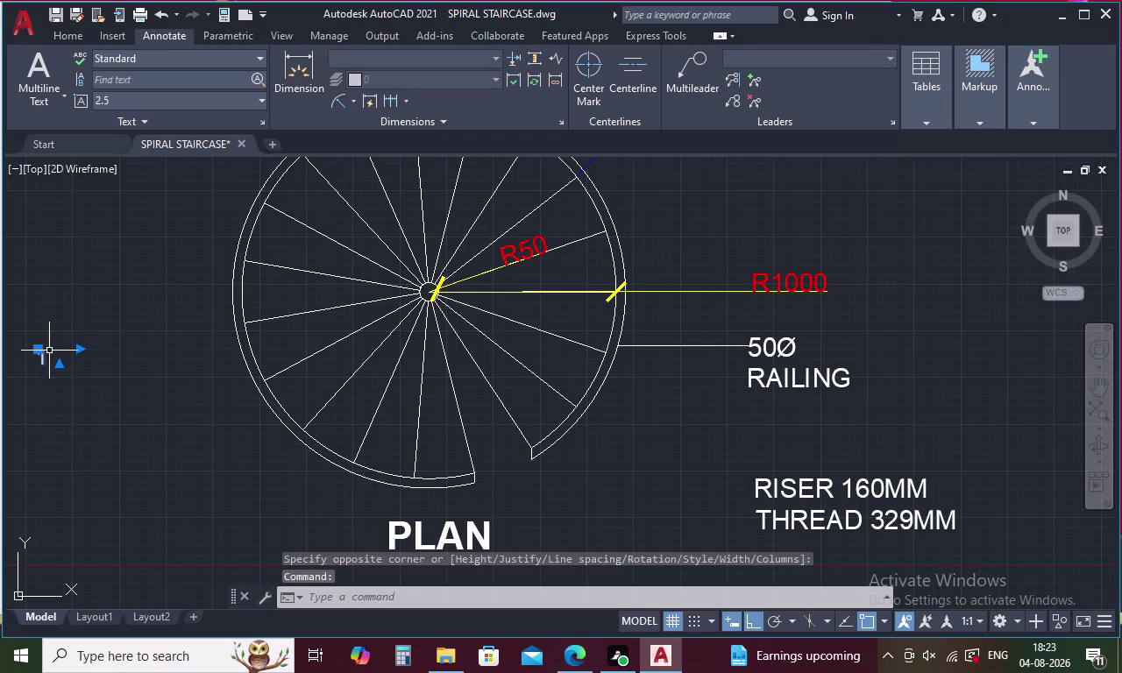
click(89, 358)
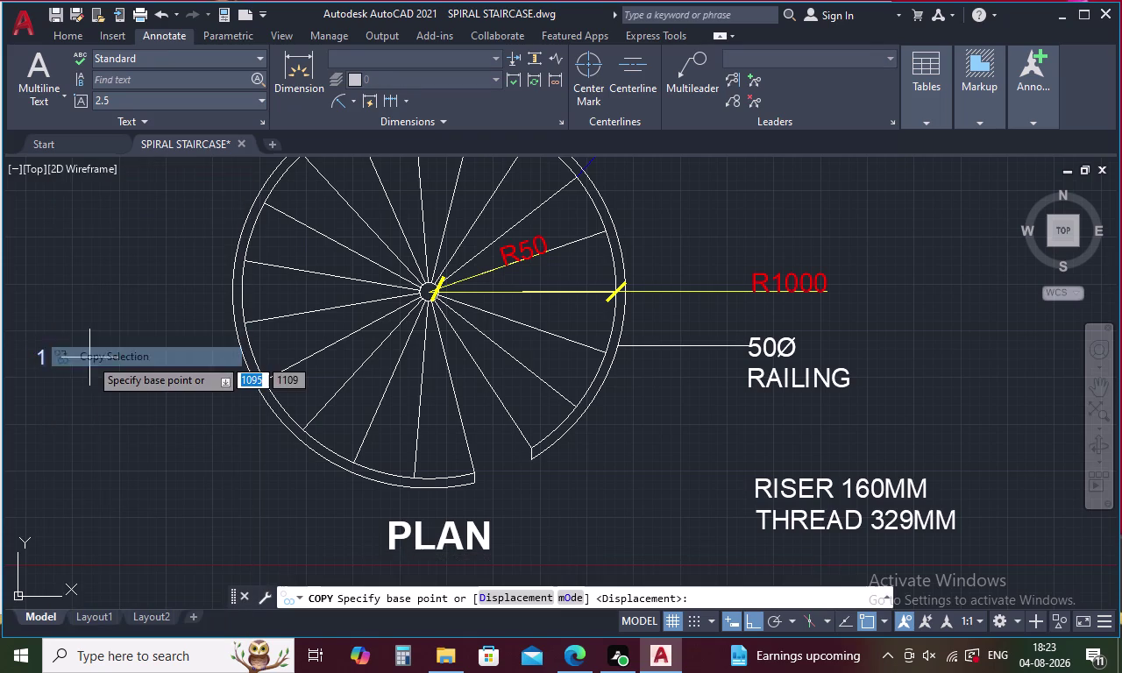
click(38, 364)
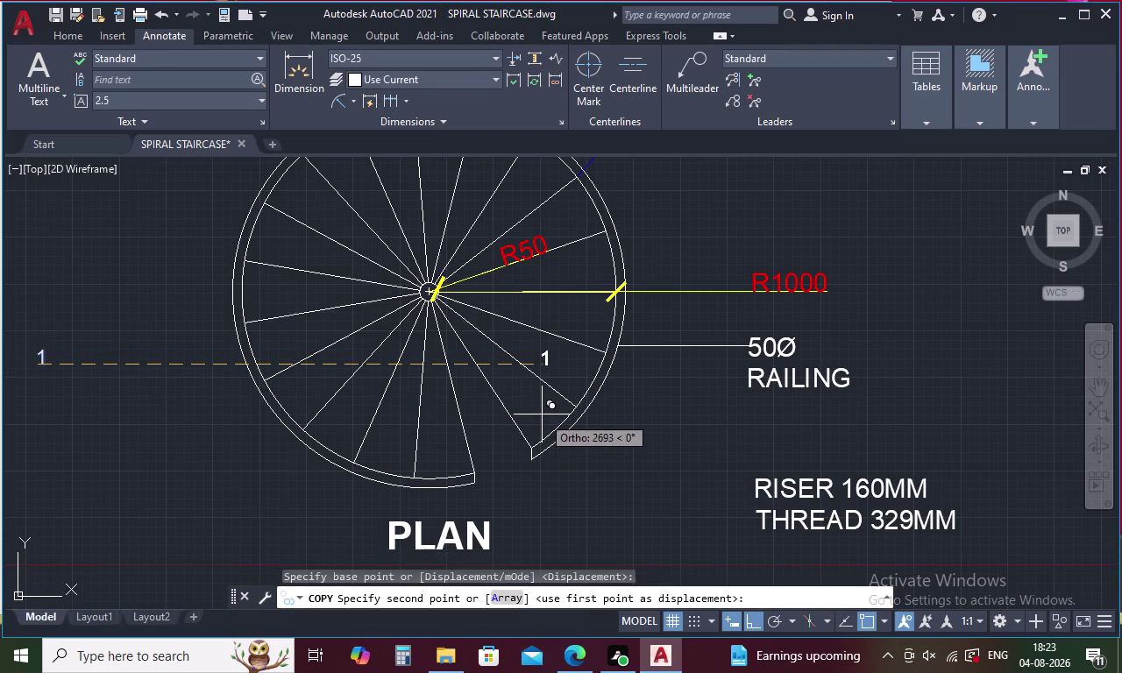
key(F8)
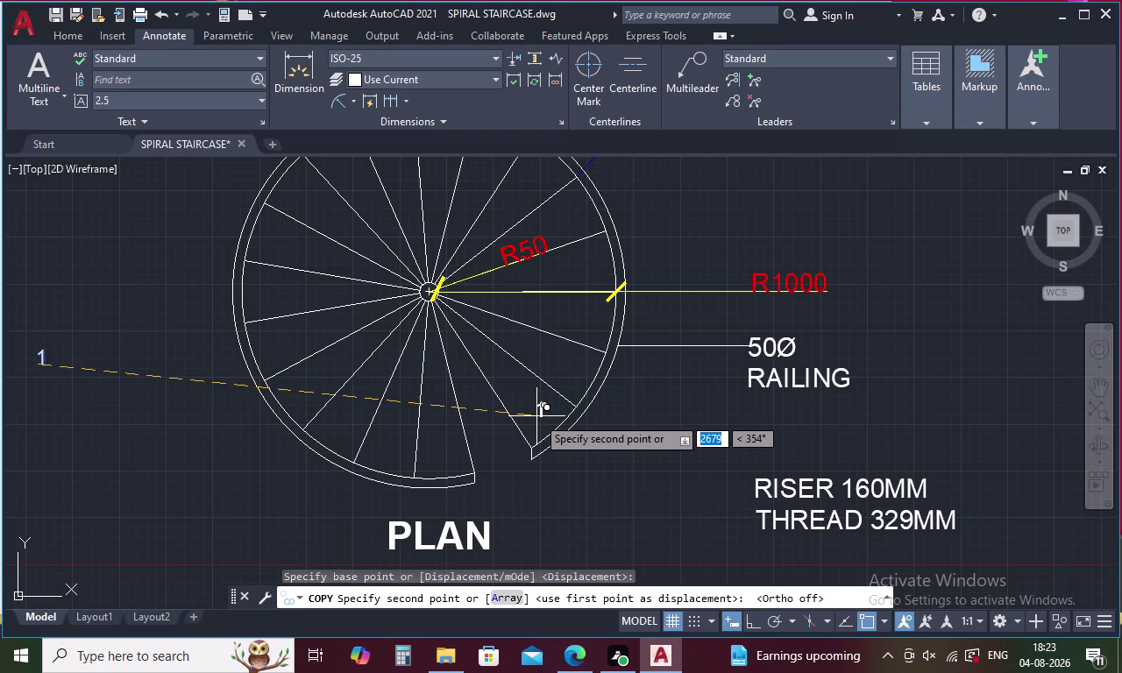
click(537, 417)
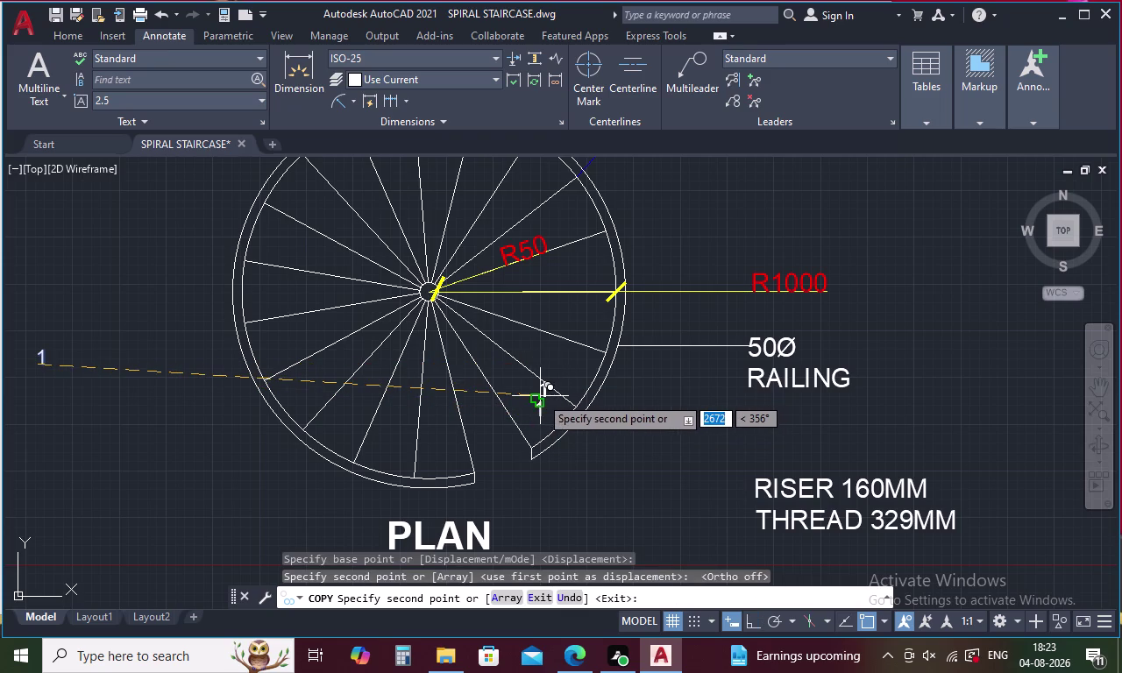
key(Escape)
click(541, 411)
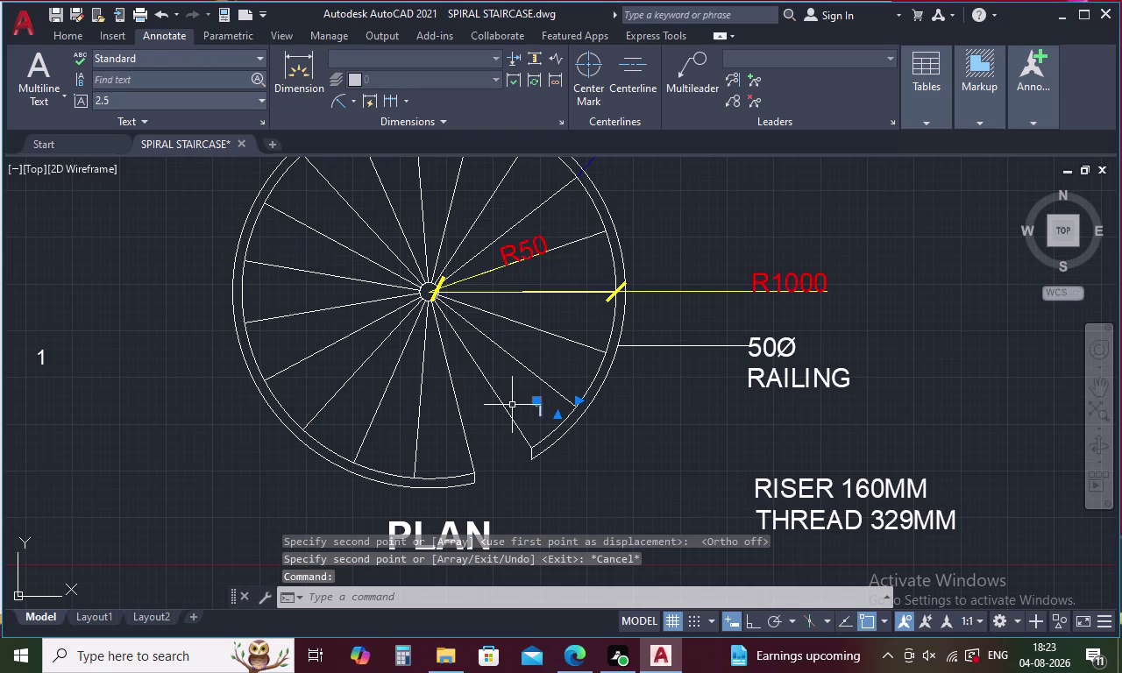
click(69, 33)
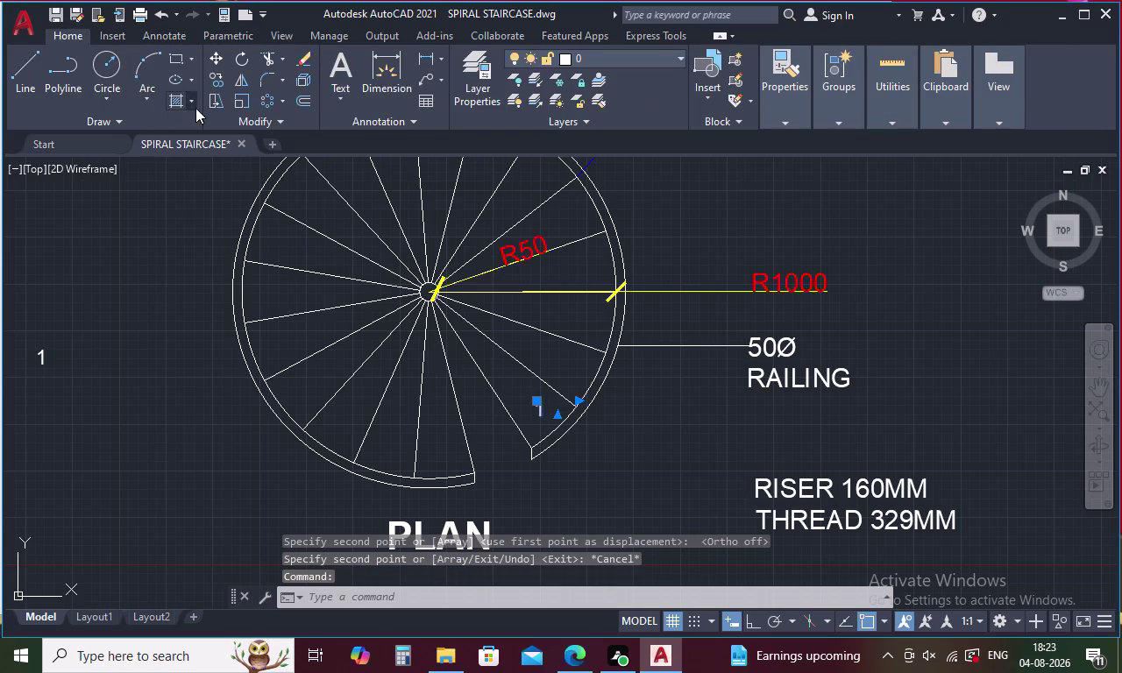
click(275, 101)
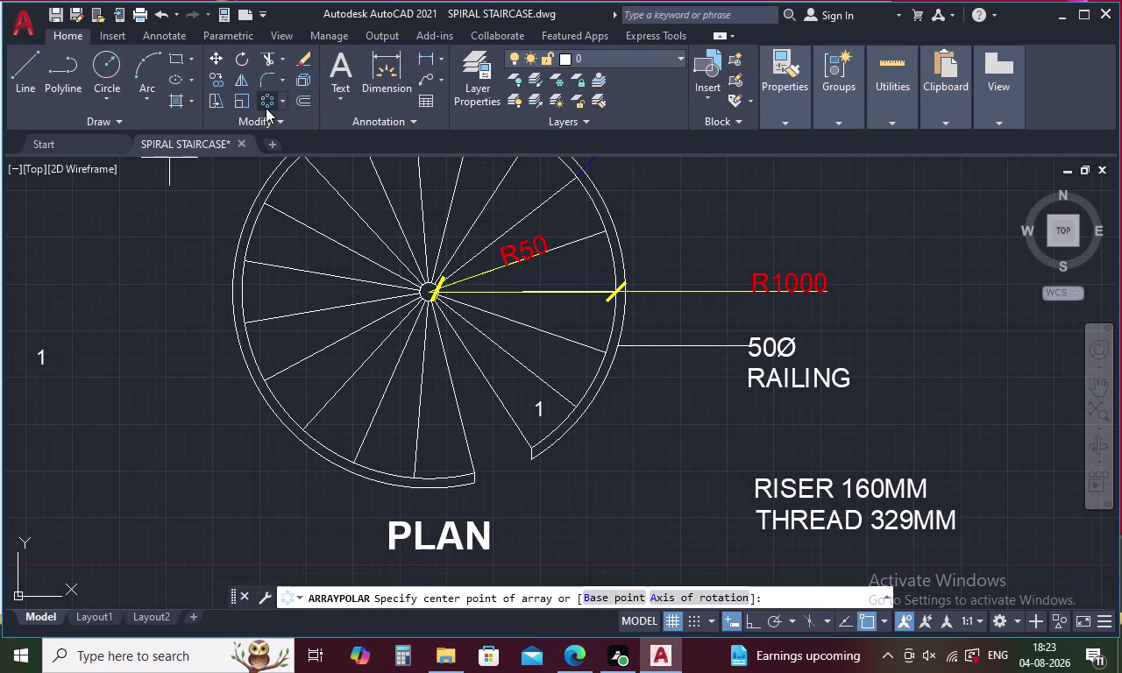
click(267, 98)
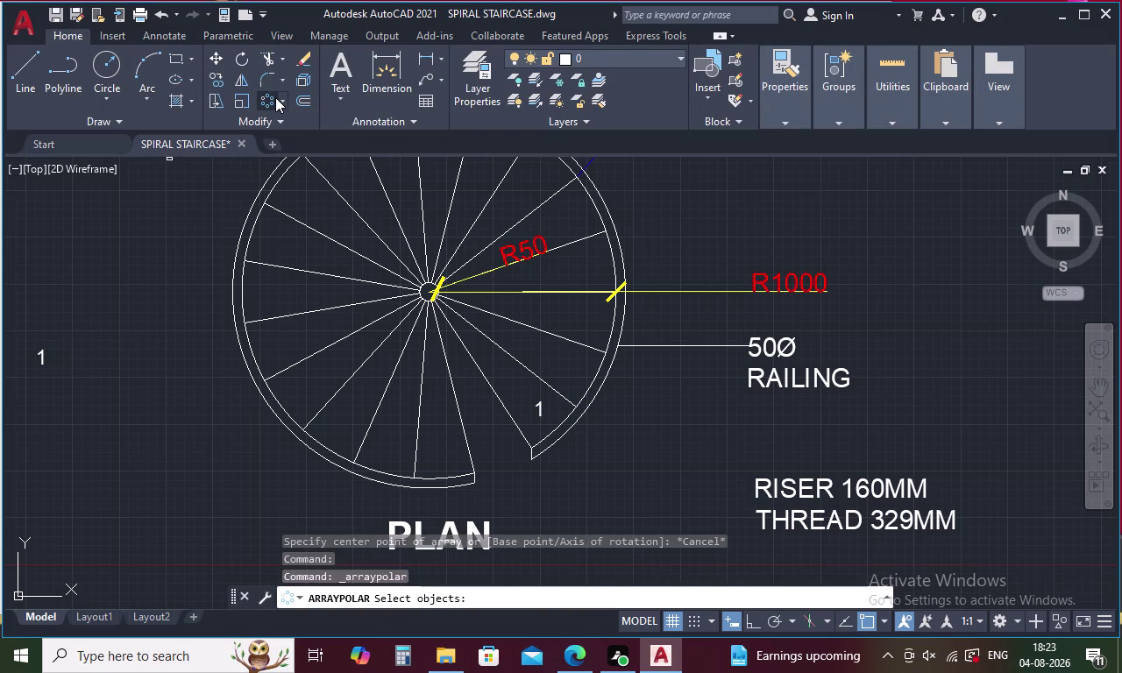
click(276, 97)
click(269, 97)
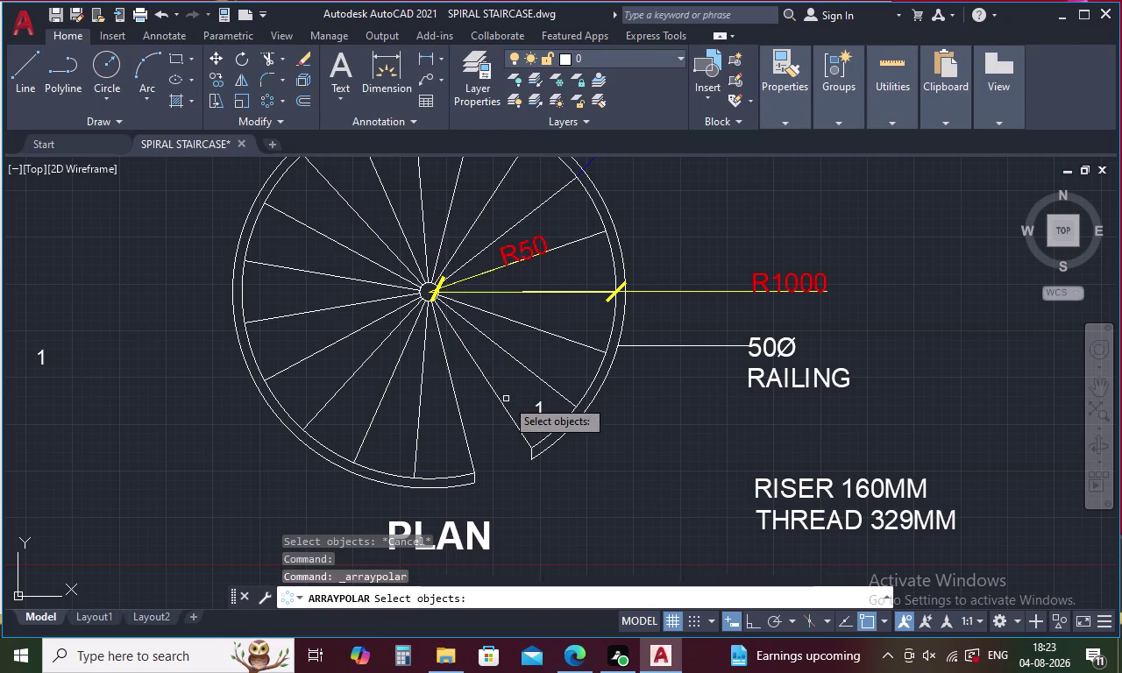
click(539, 408)
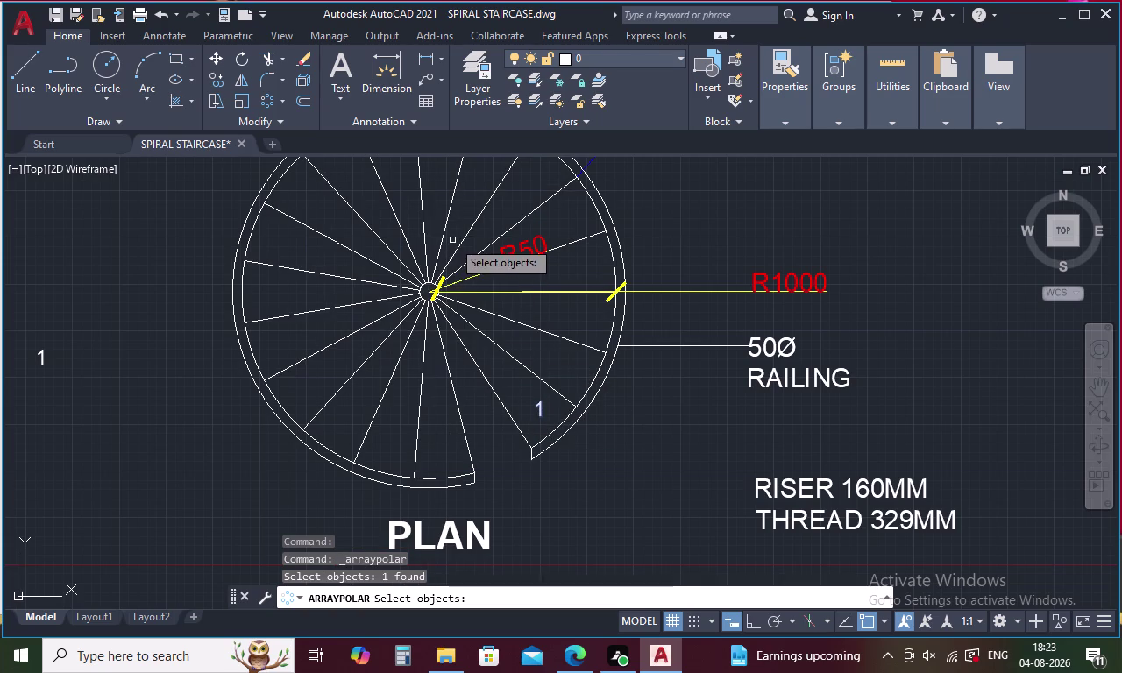
right_click(453, 241)
scroll(up, 3)
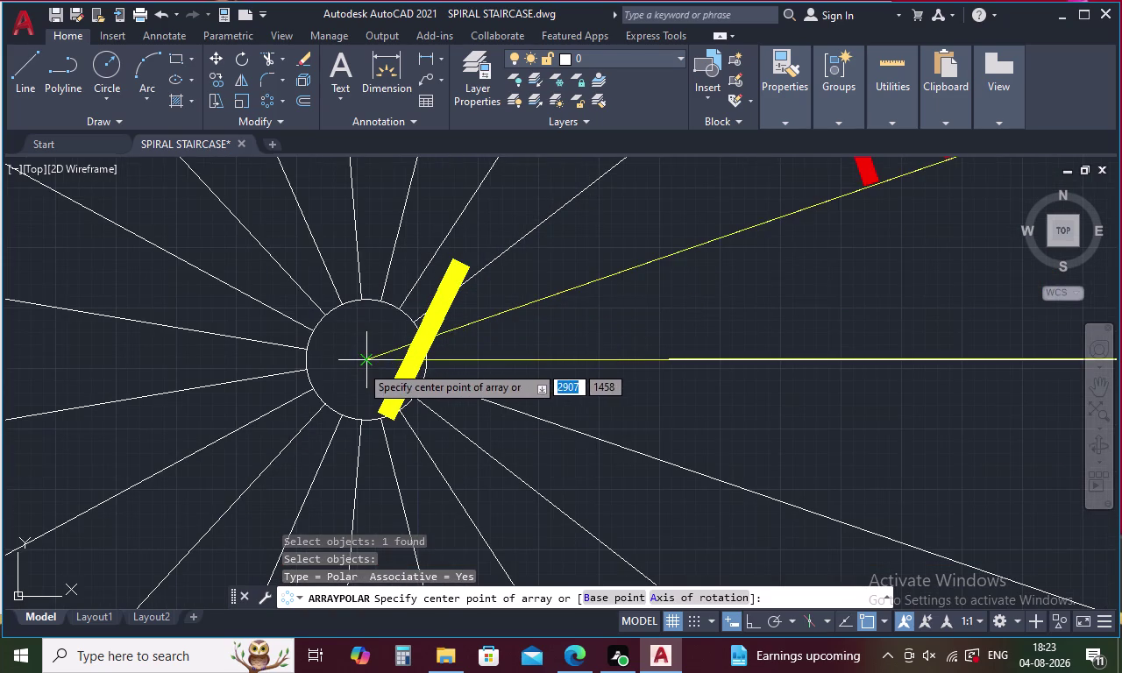
click(362, 362)
scroll(down, 3)
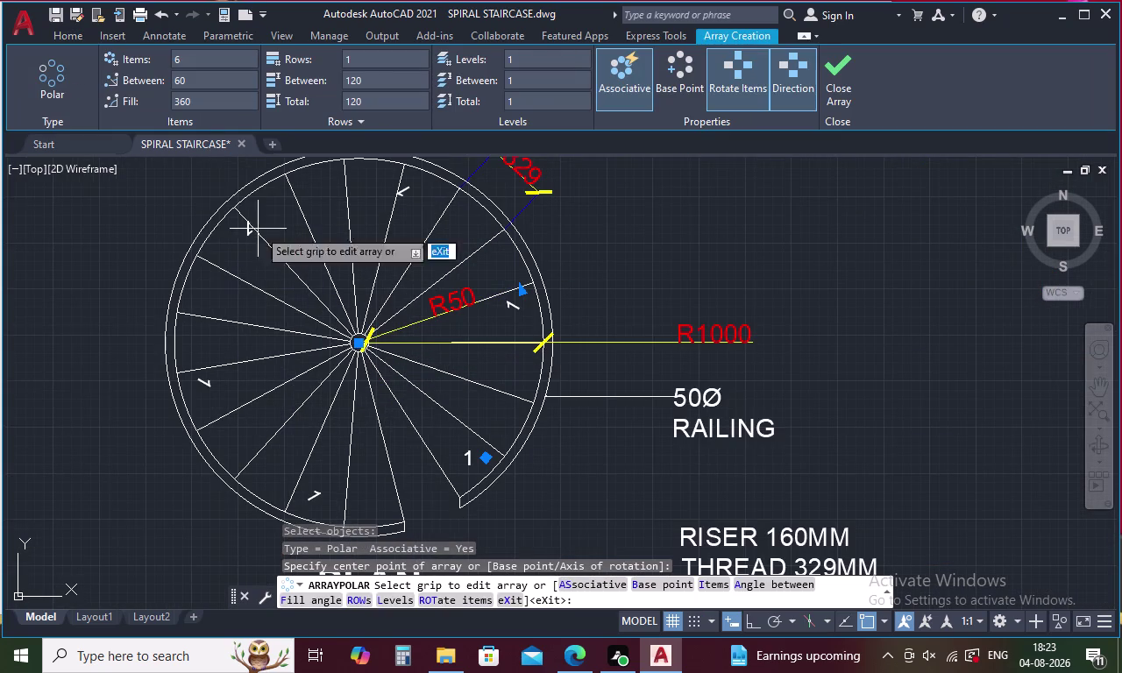
click(200, 56)
key(BackSpace)
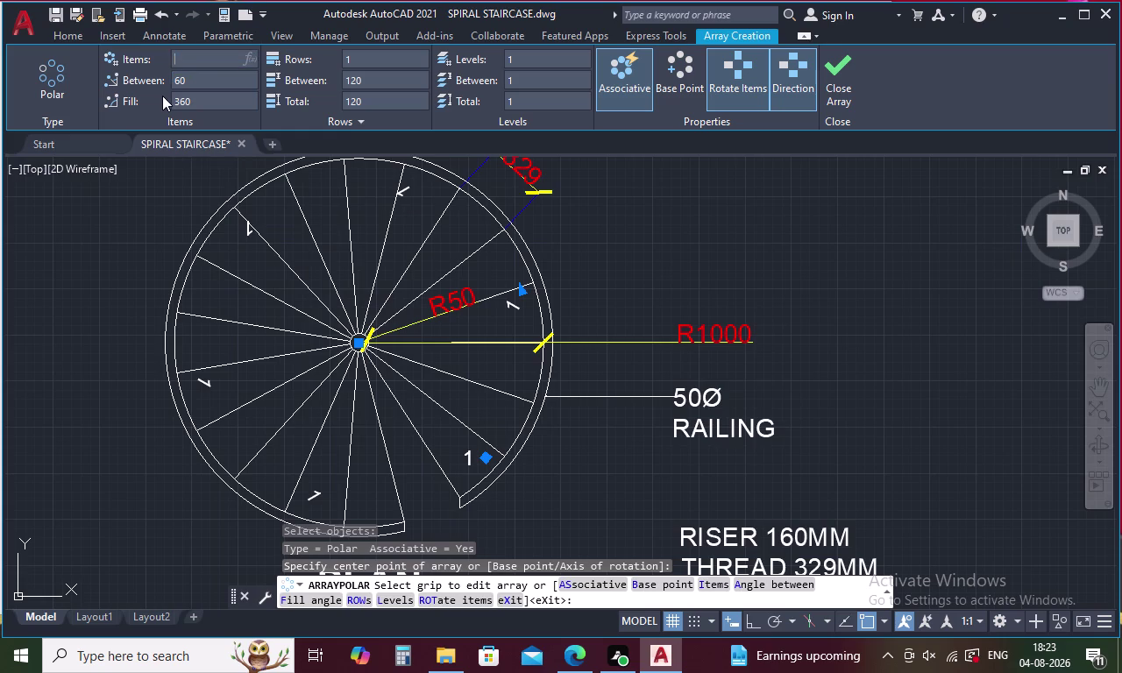
text(19)
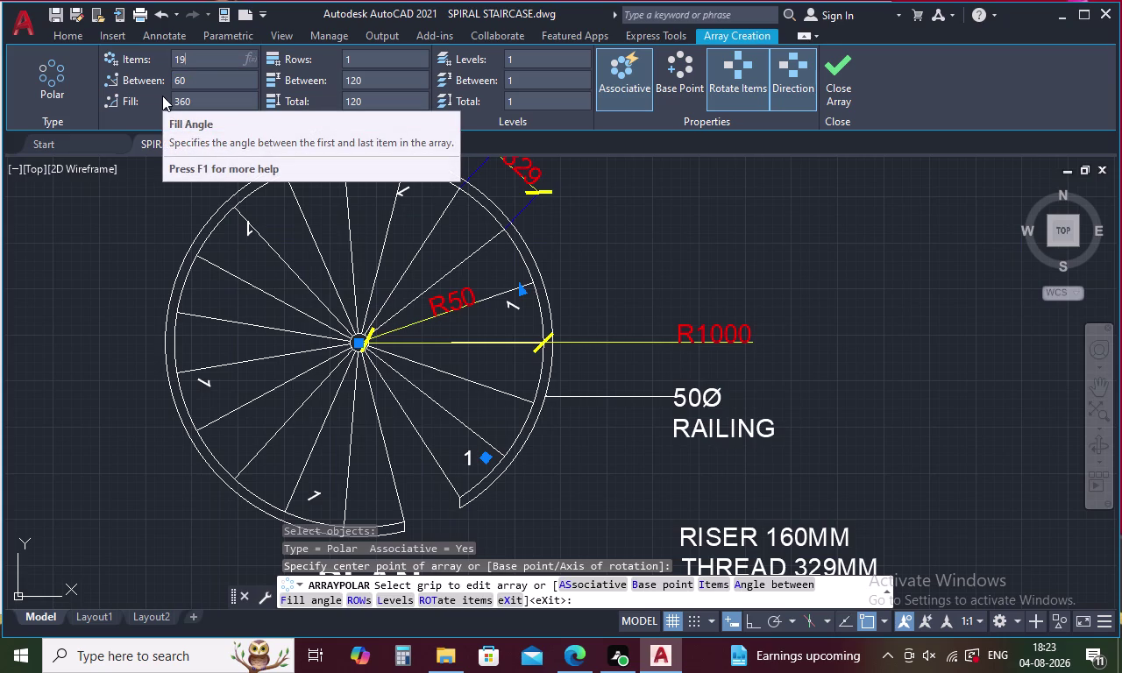
key(Return)
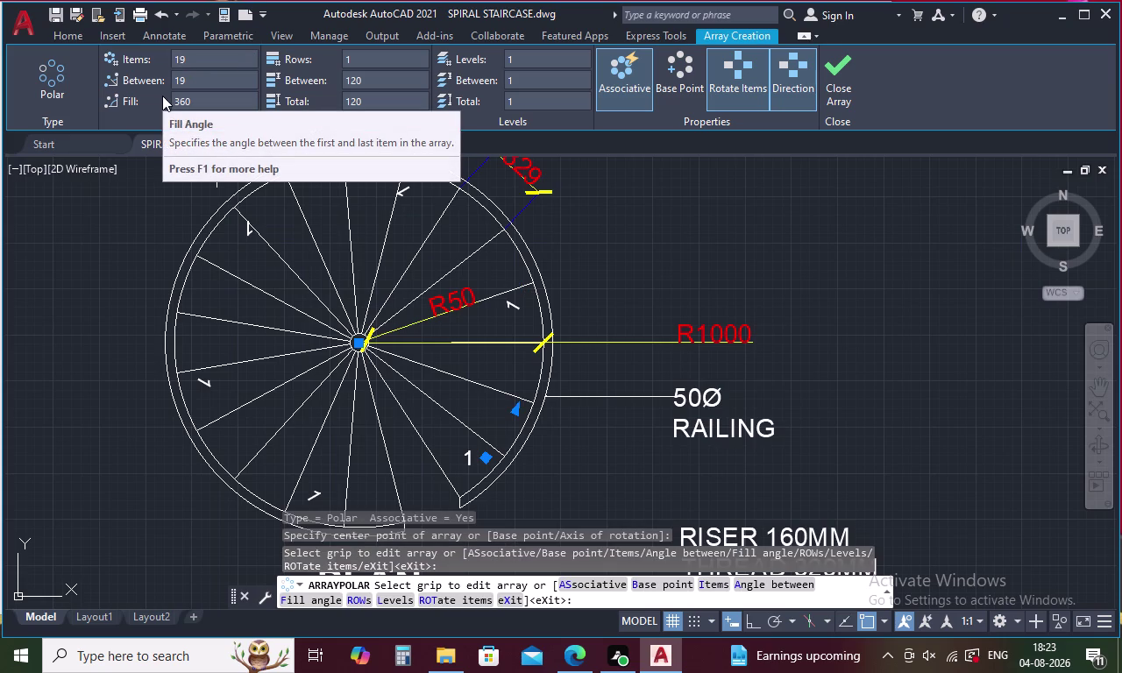
click(204, 60)
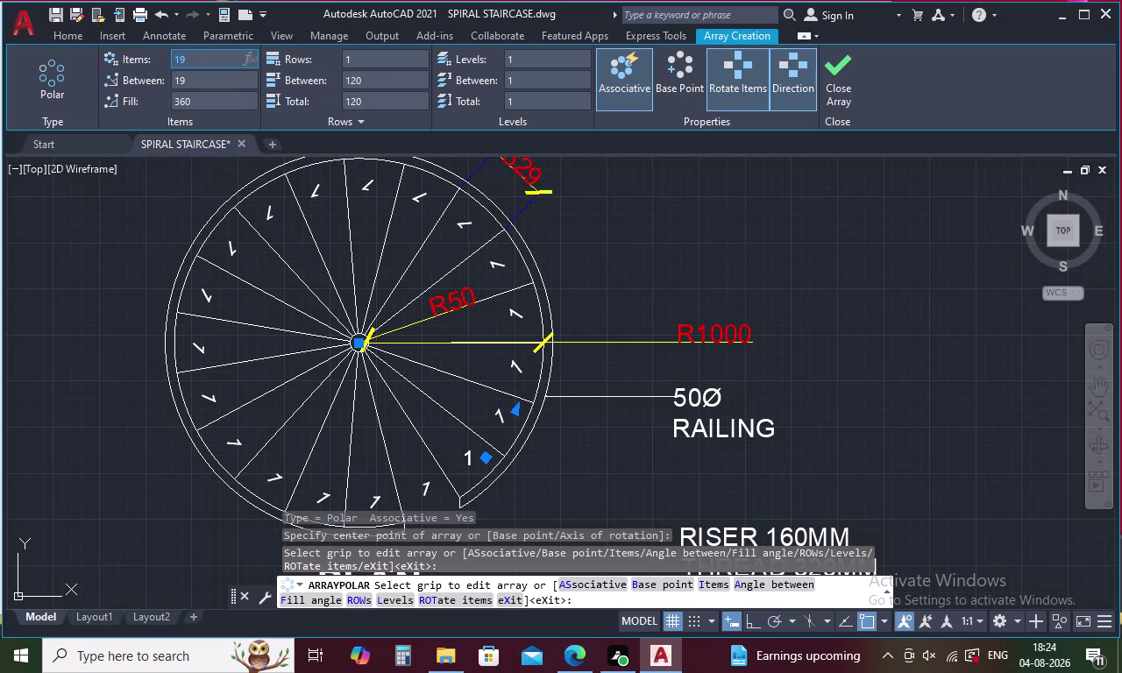
click(599, 205)
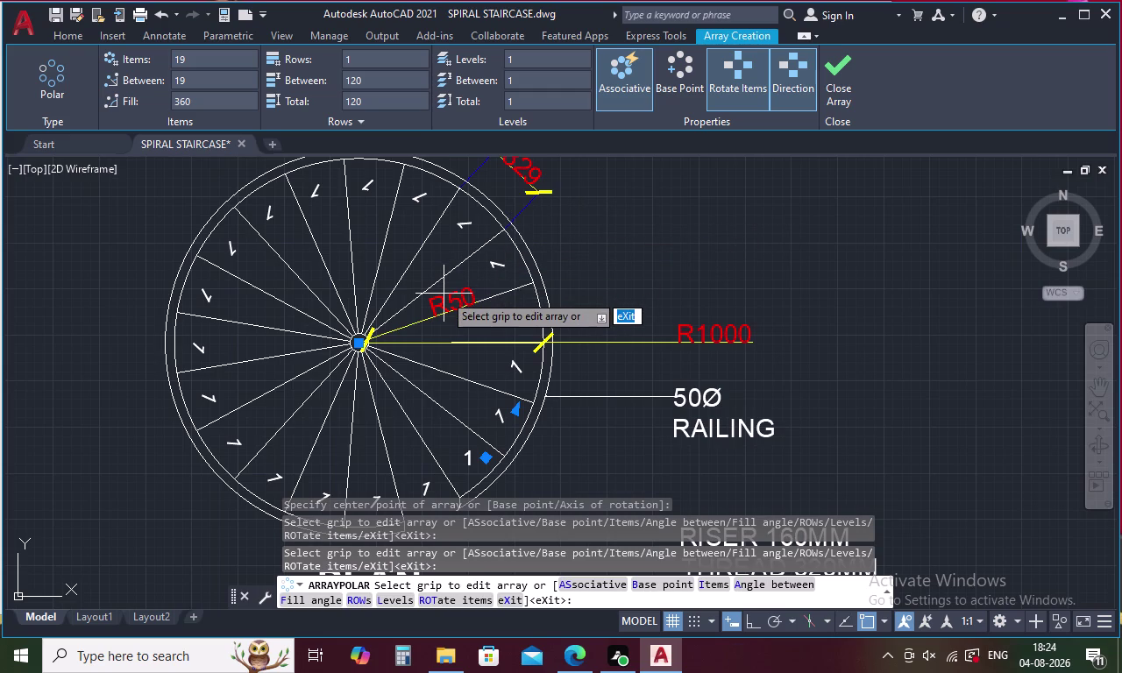
key(ctrl+z)
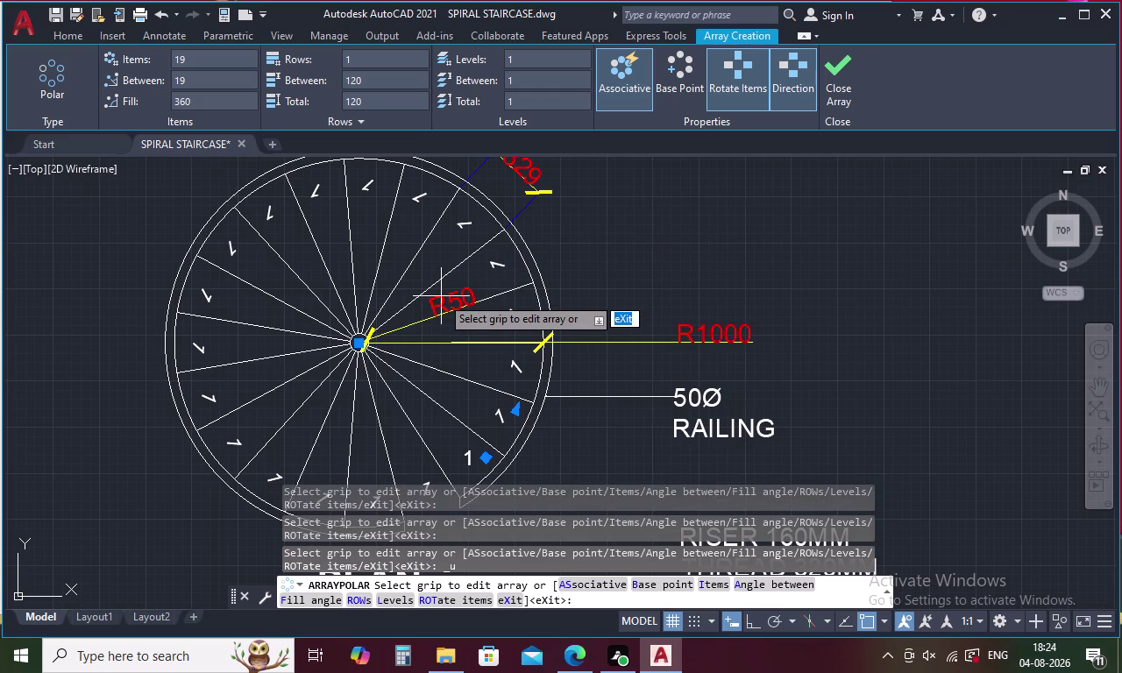
key(ctrl+z)
key(ctrl+z)
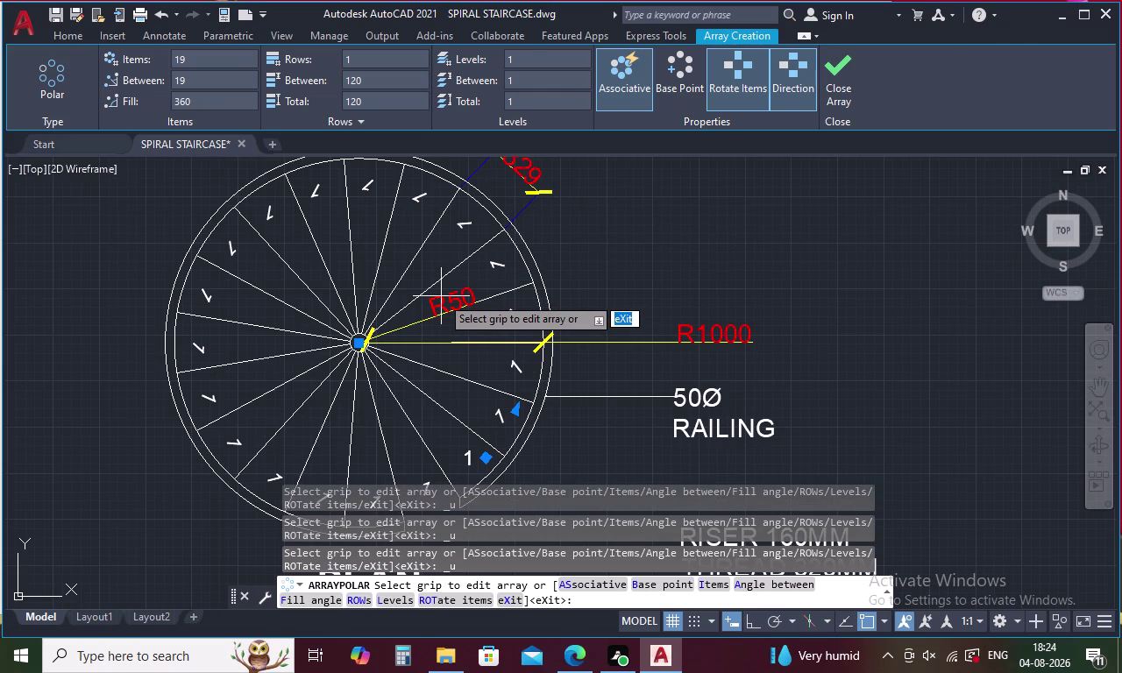
key(Escape)
key(ctrl+z)
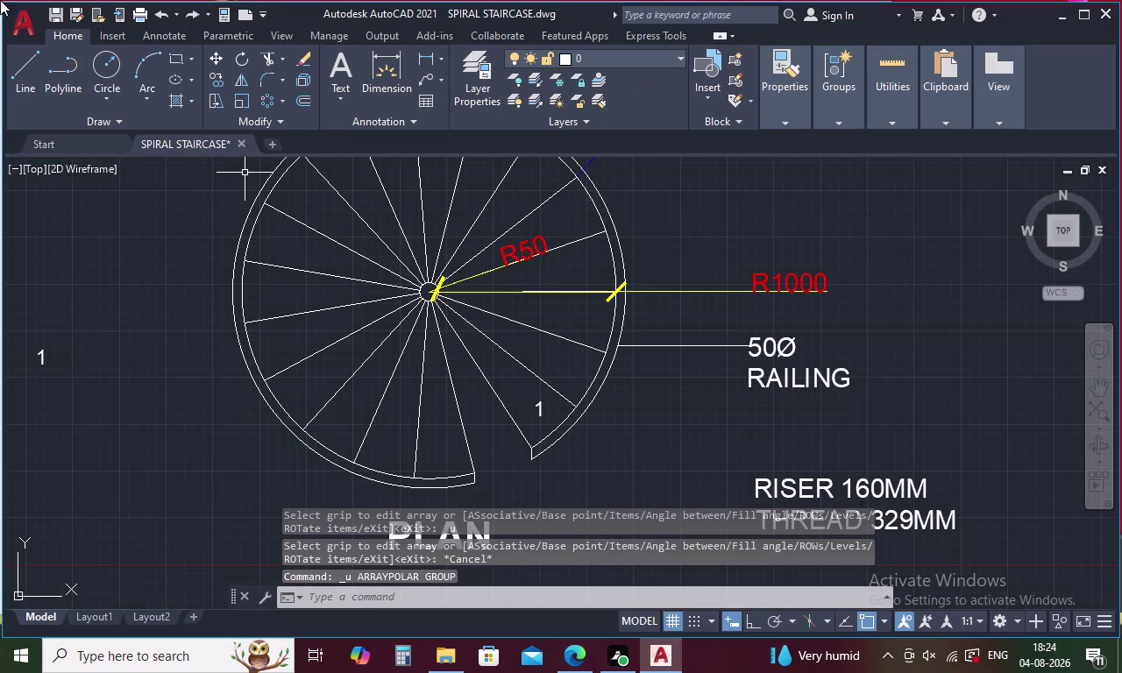
Copy the '1' label onto the right-side treads of the plan.
click(538, 411)
right_click(539, 410)
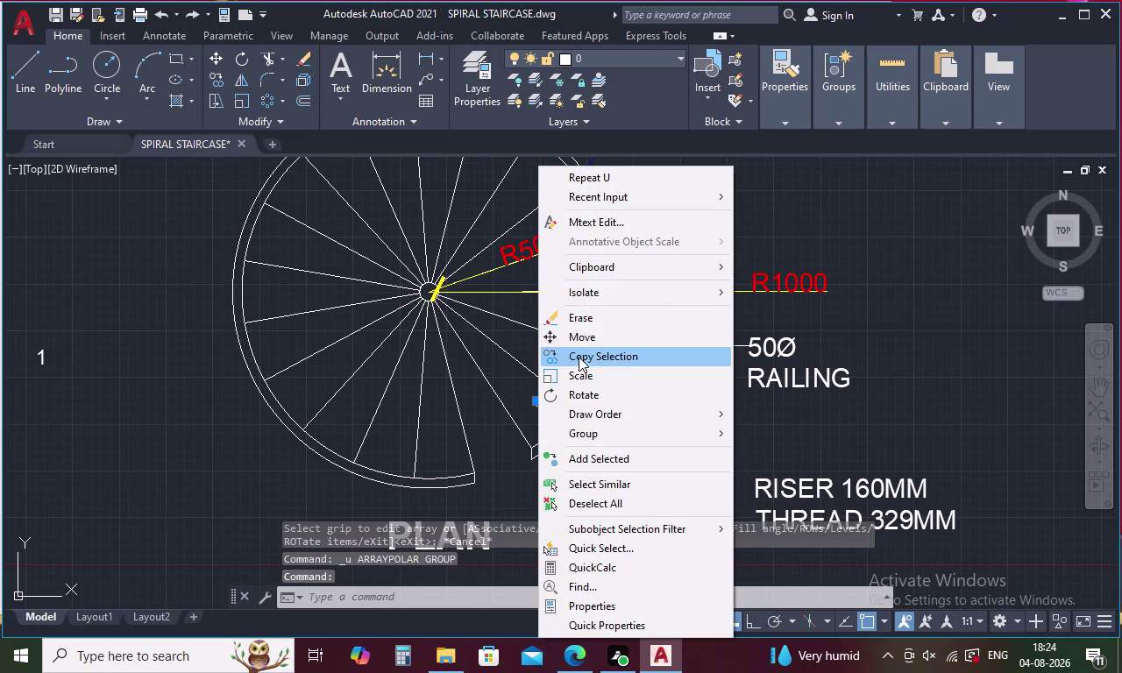
click(579, 358)
click(538, 410)
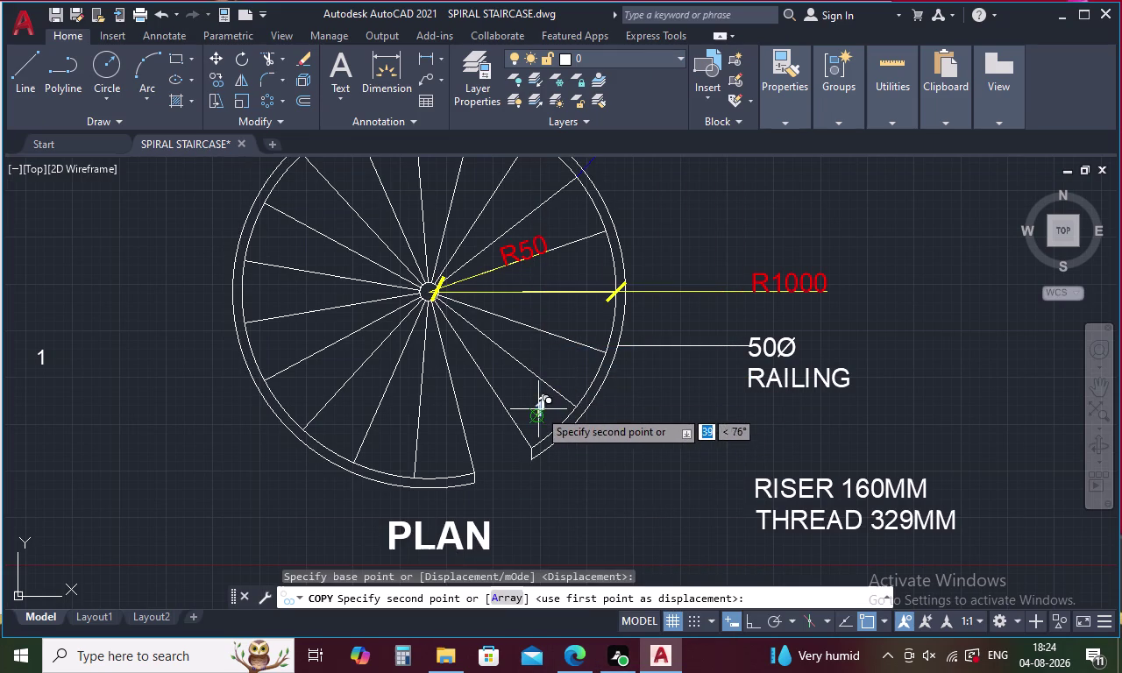
click(571, 380)
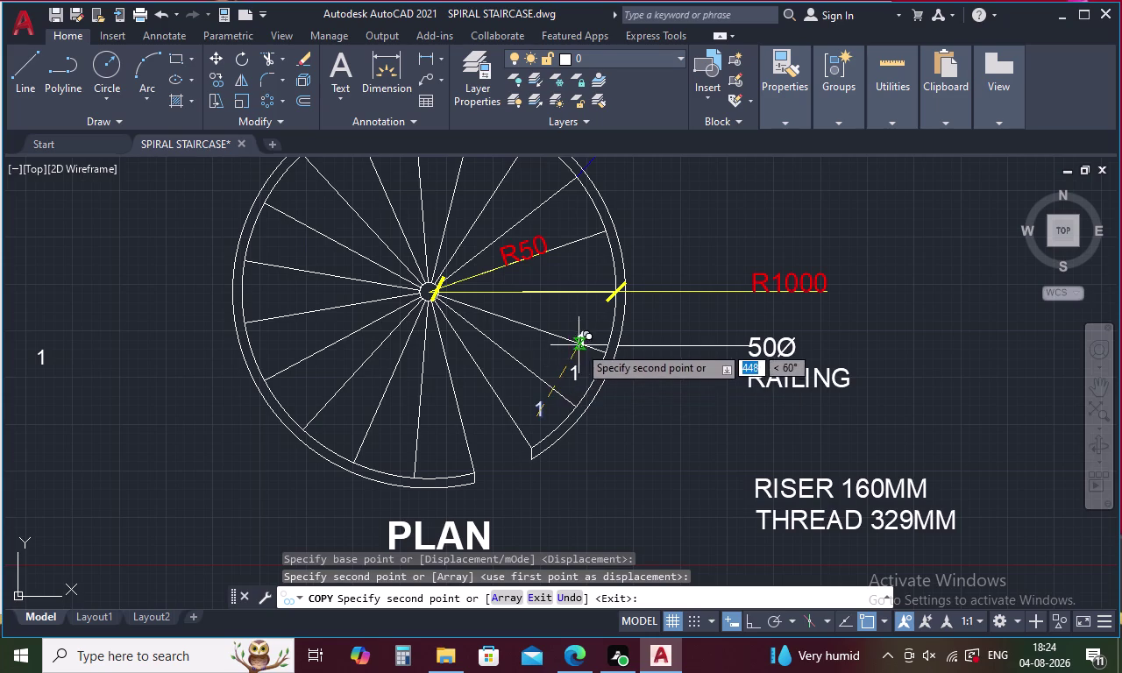
click(587, 328)
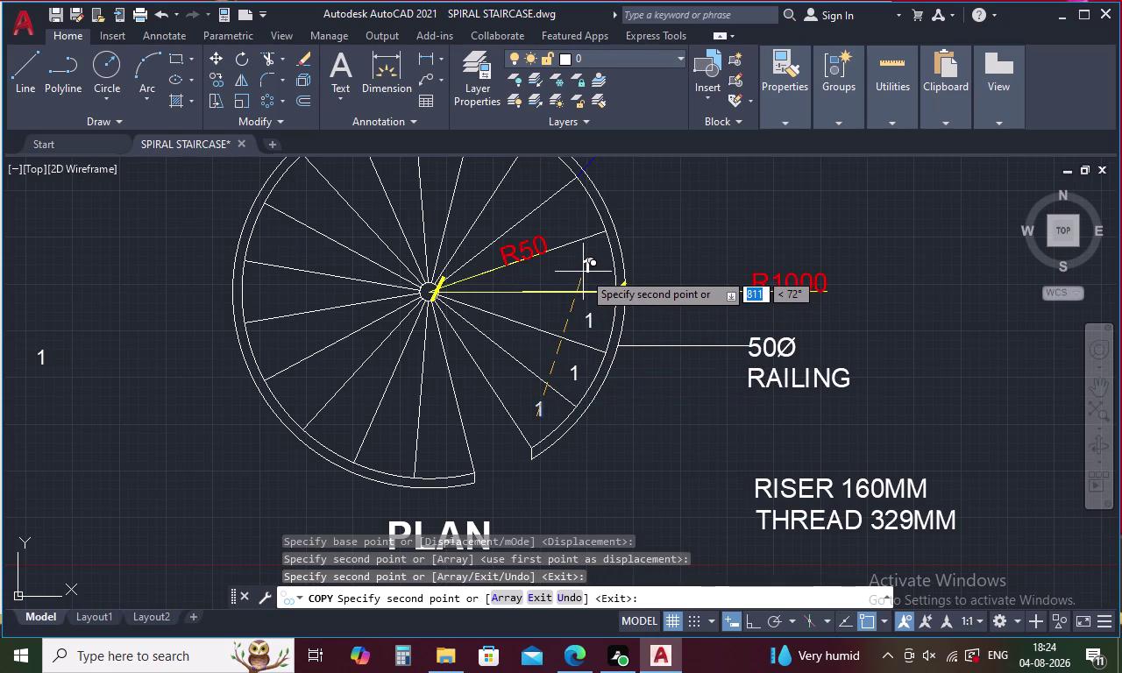
click(584, 273)
click(571, 230)
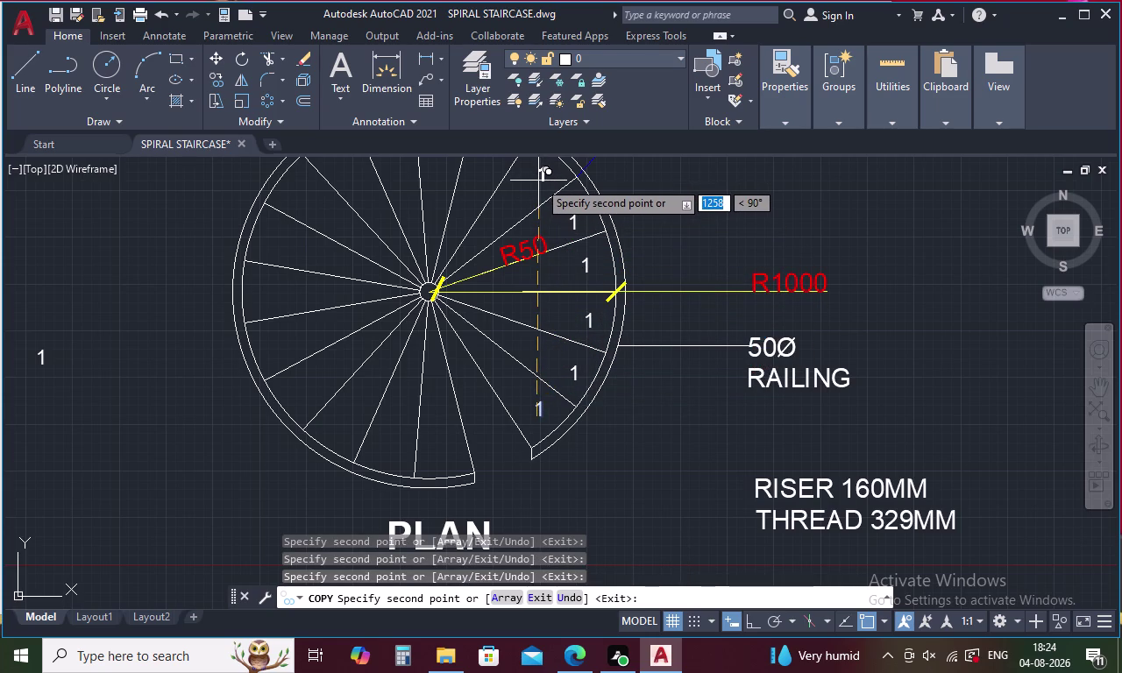
click(538, 180)
middle_drag(539, 181, 609, 354)
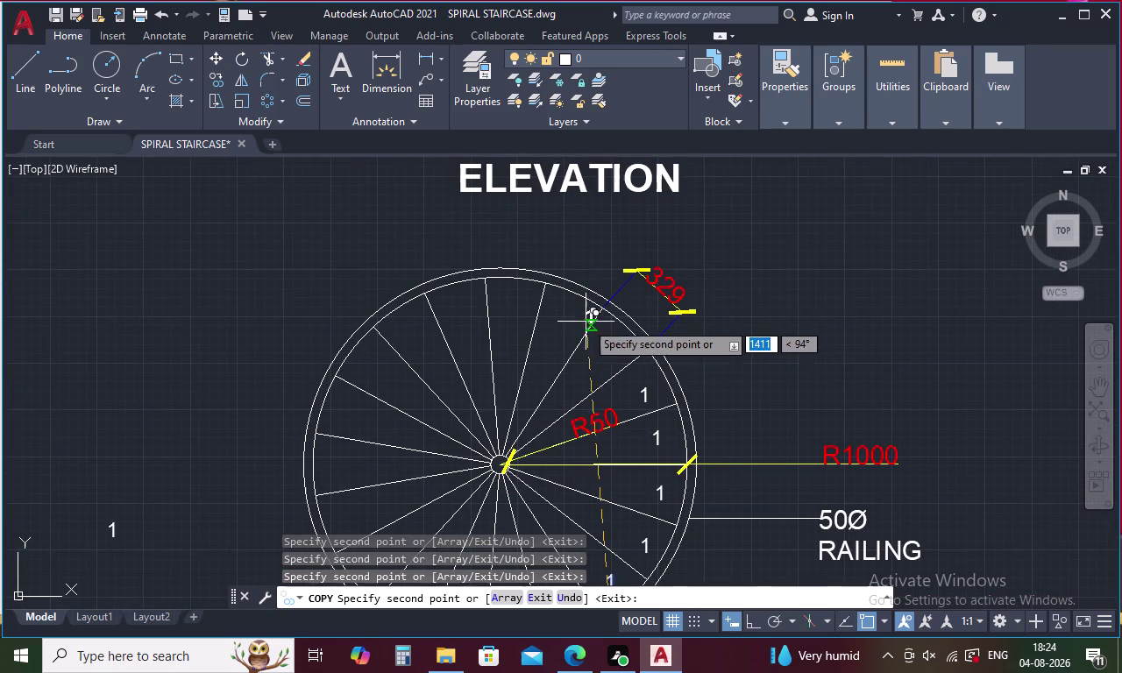
Place further '1' copies on the upper and left-side treads.
click(560, 324)
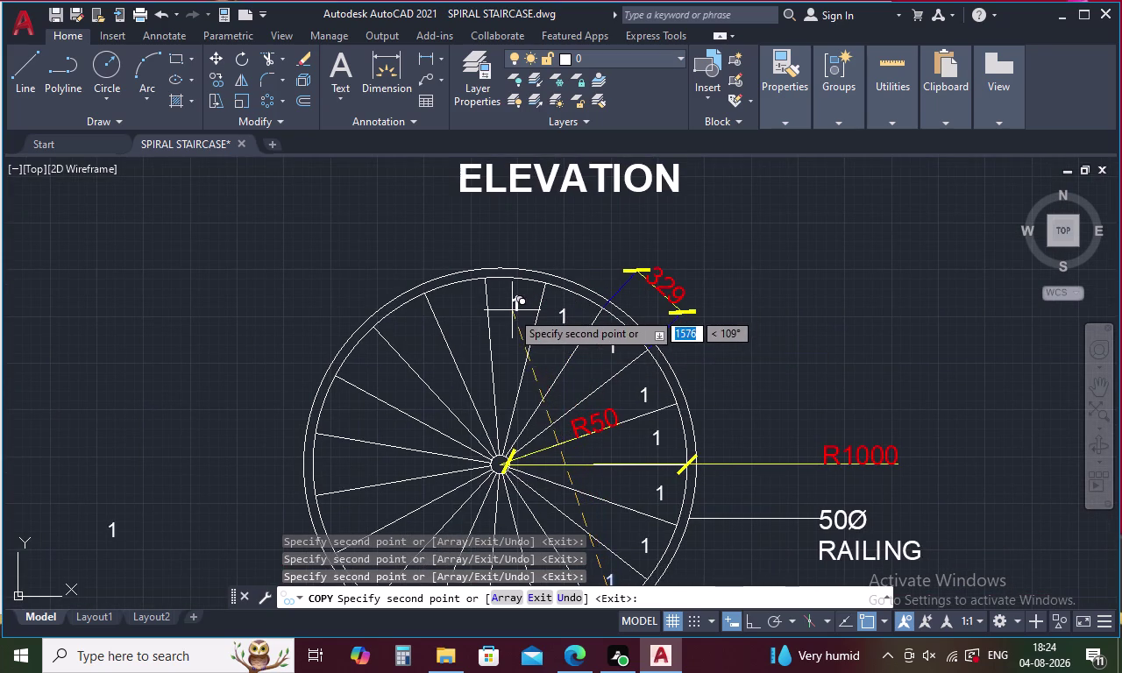
click(512, 313)
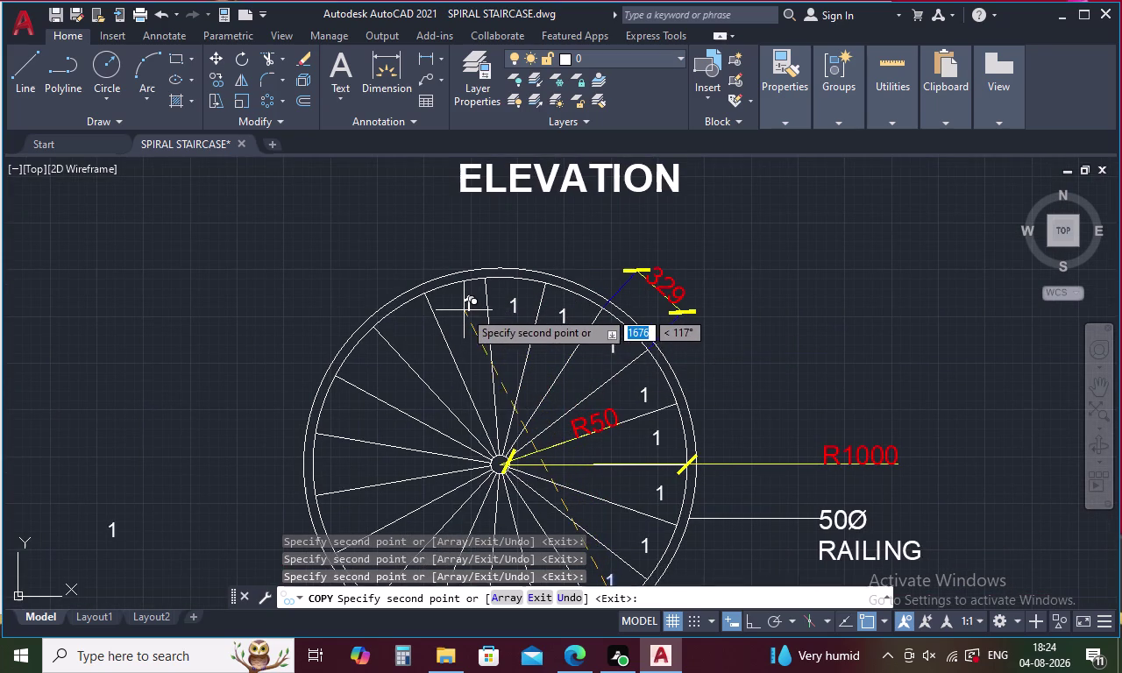
click(460, 311)
click(412, 336)
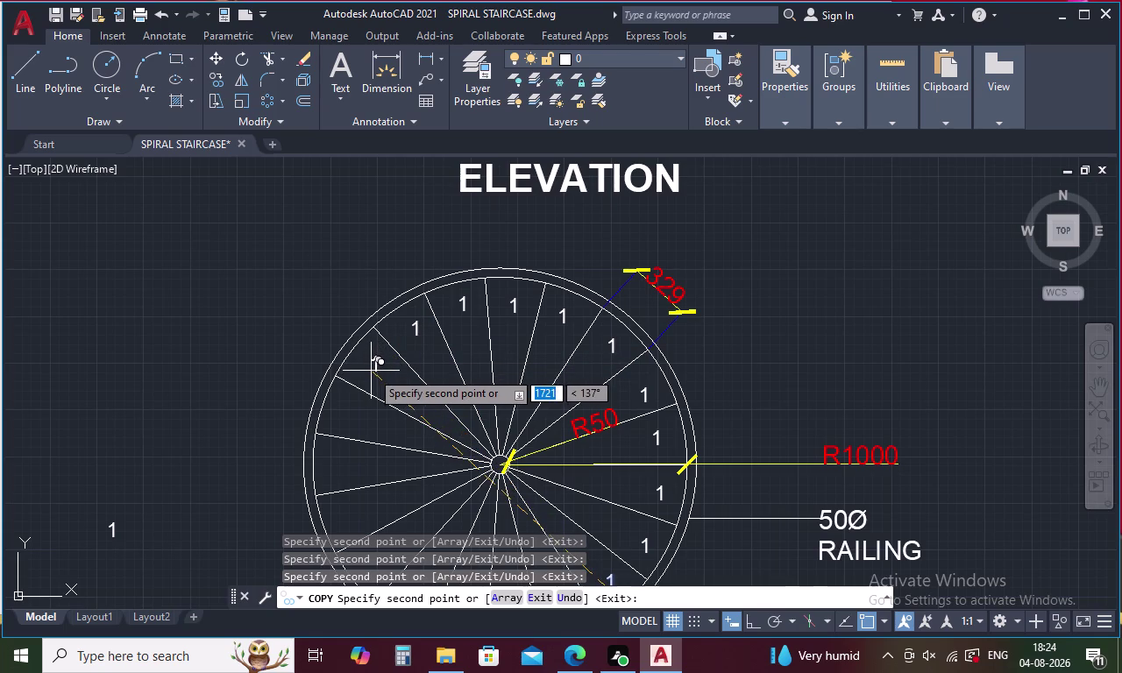
click(371, 371)
click(340, 414)
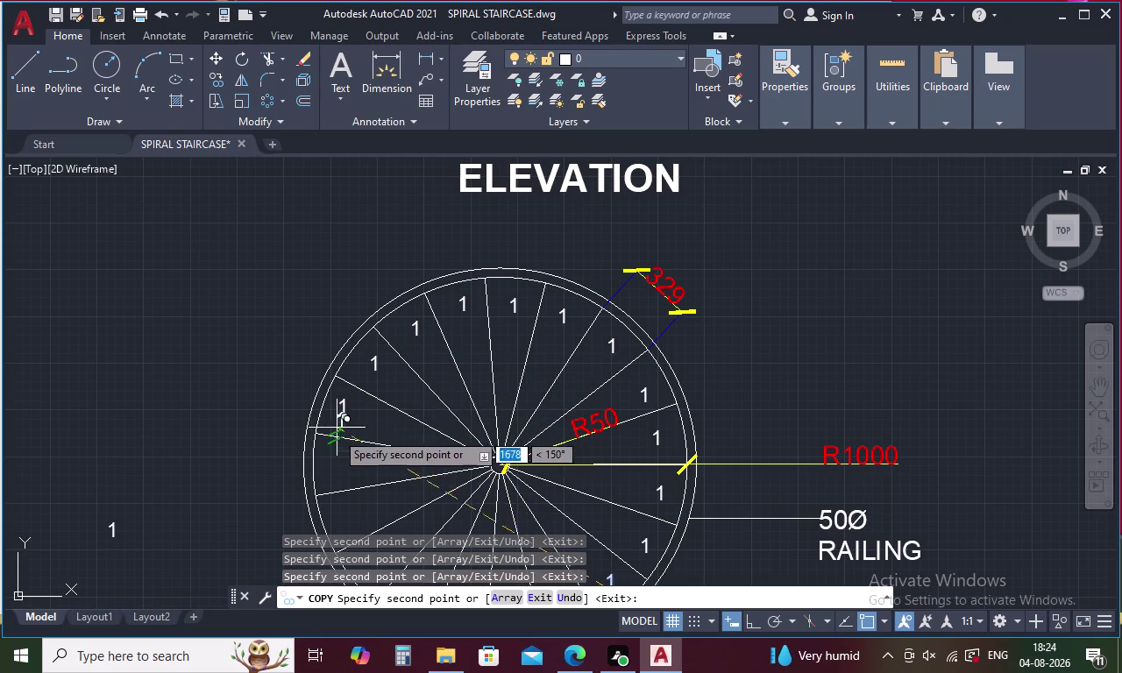
click(329, 474)
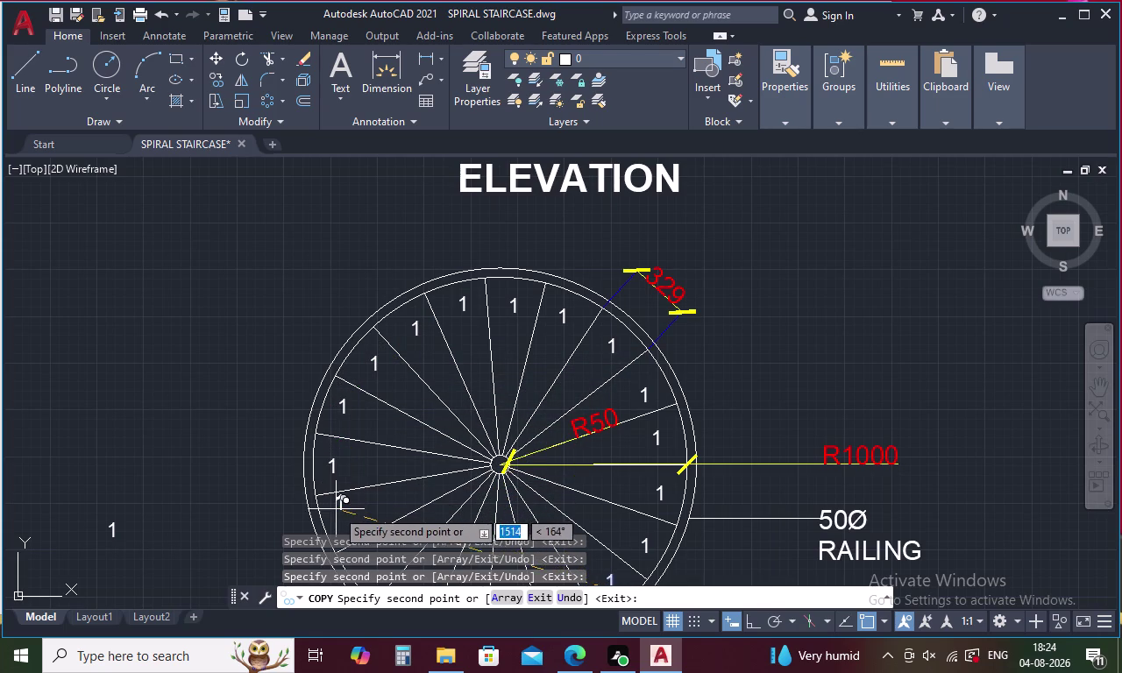
click(338, 522)
Place the last '1' copies on the lower and bottom treads, then end copying.
middle_drag(339, 519, 314, 327)
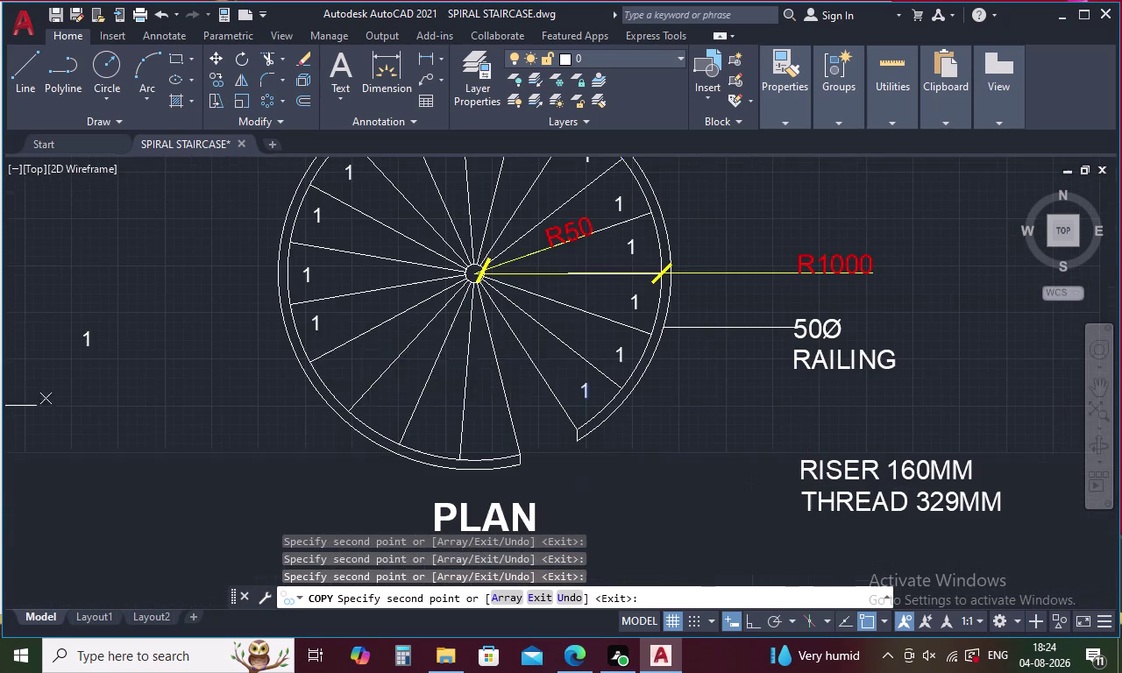
click(340, 376)
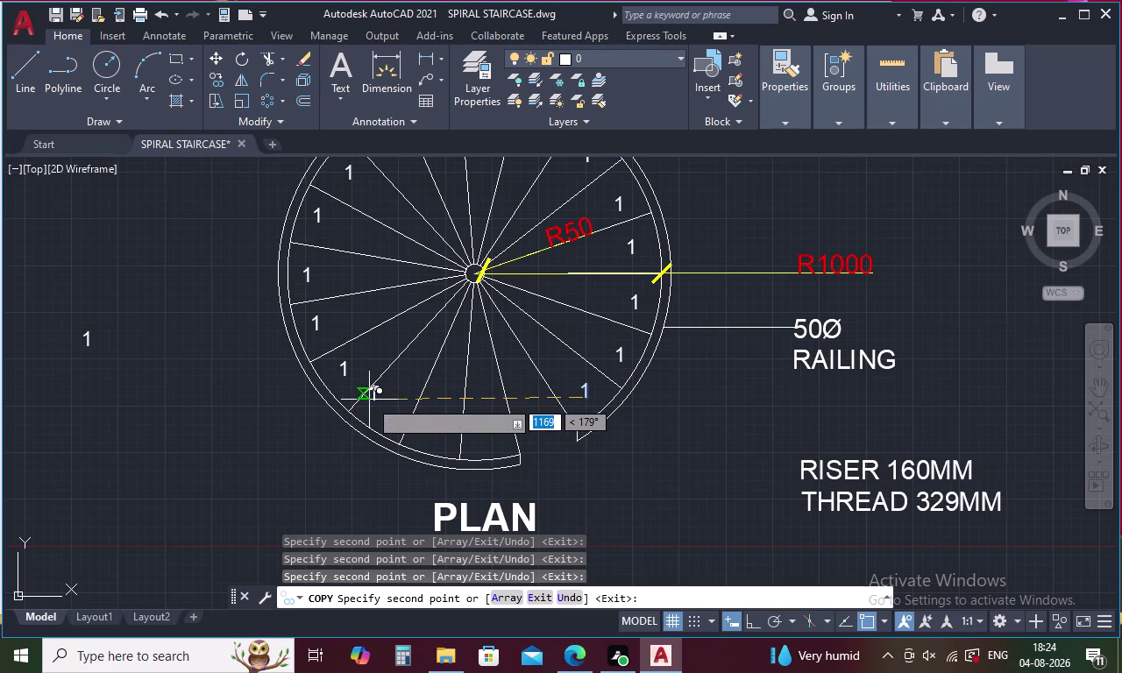
click(380, 415)
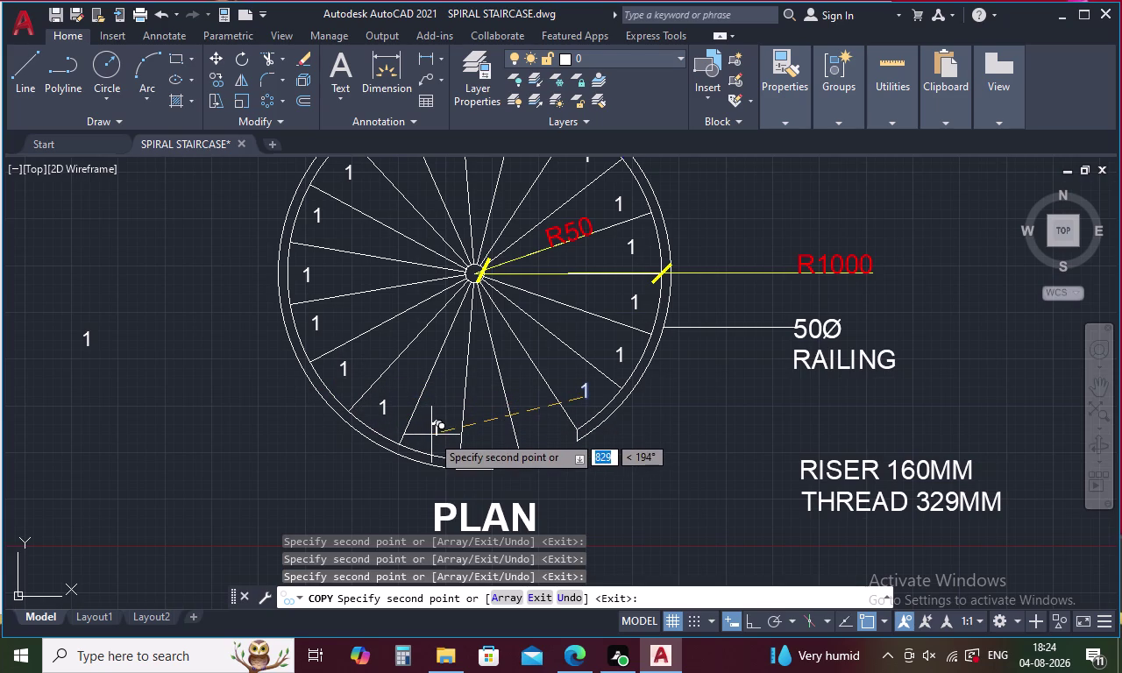
click(432, 435)
click(486, 435)
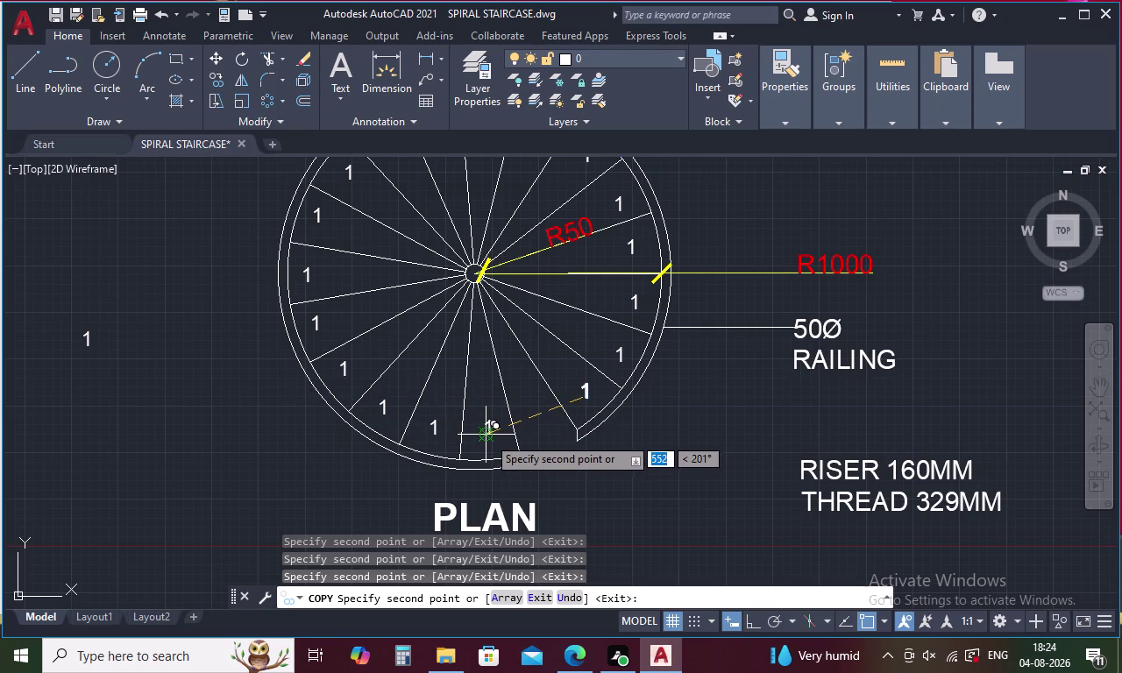
click(532, 430)
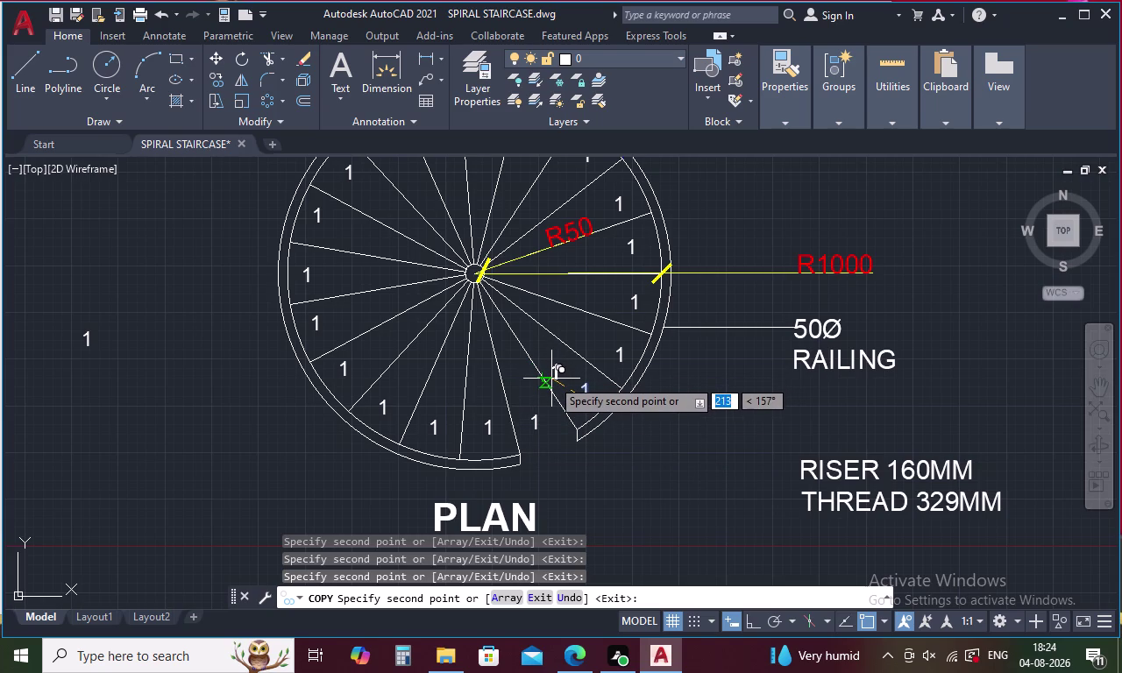
click(555, 379)
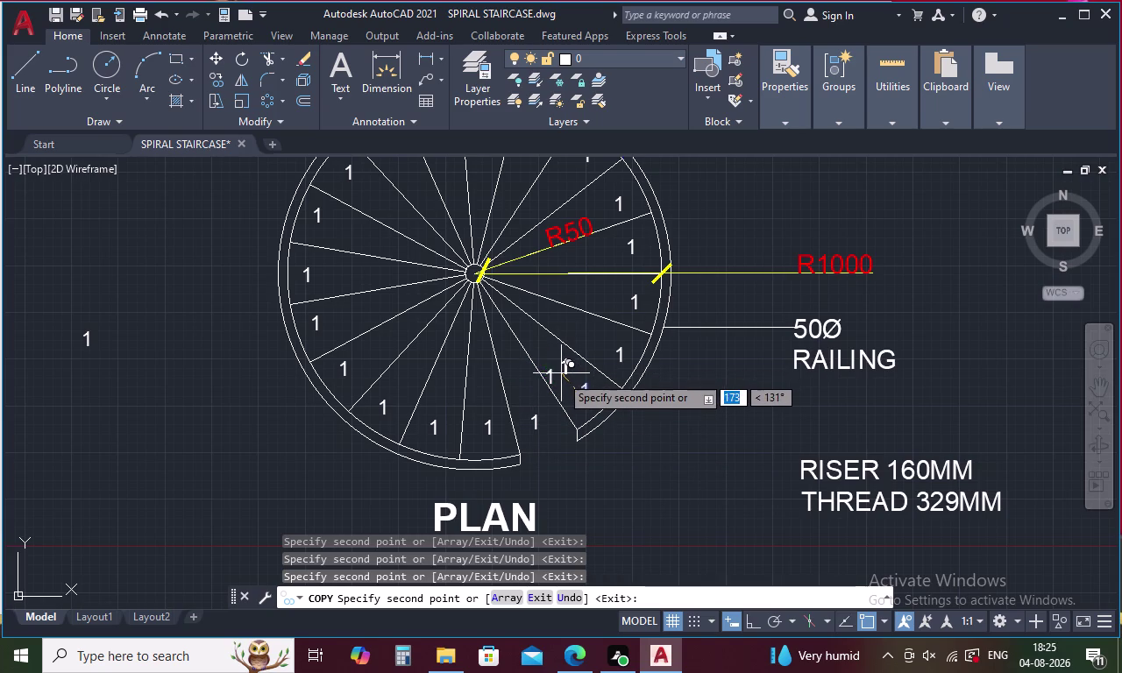
click(558, 377)
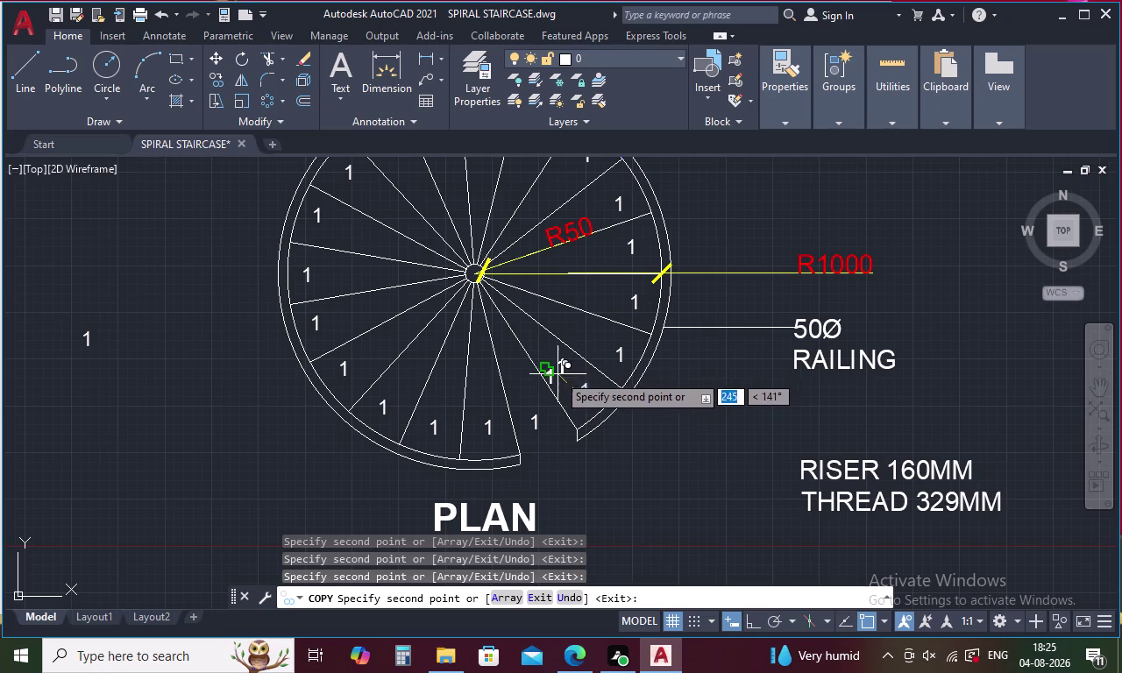
click(562, 376)
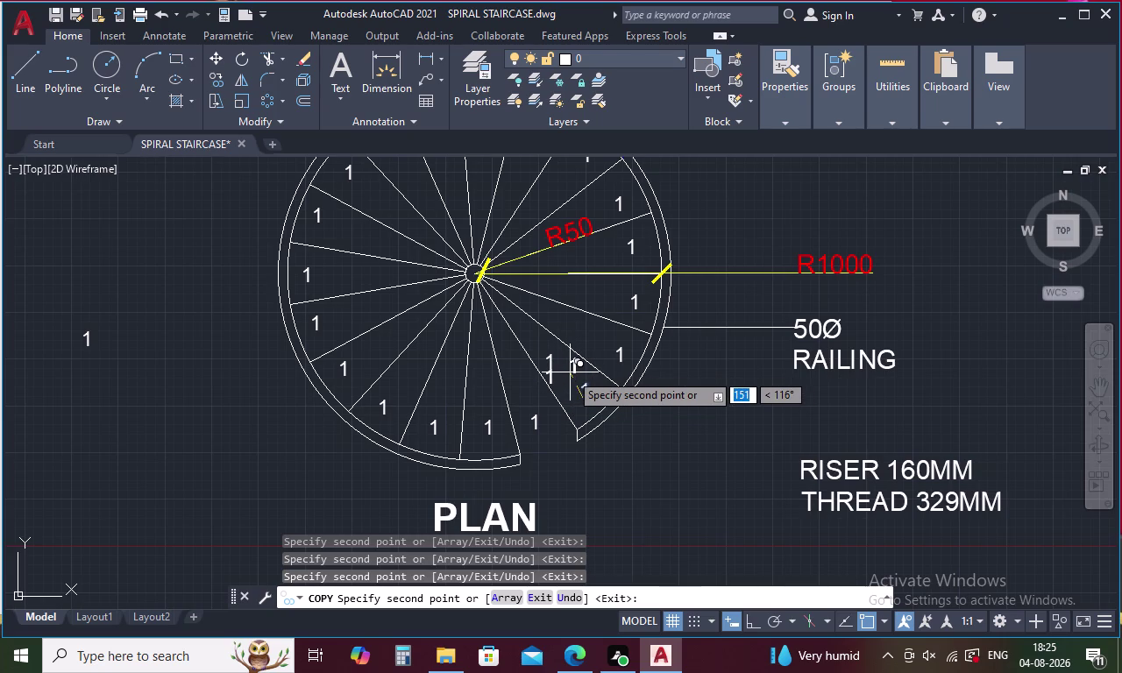
key(Escape)
click(551, 364)
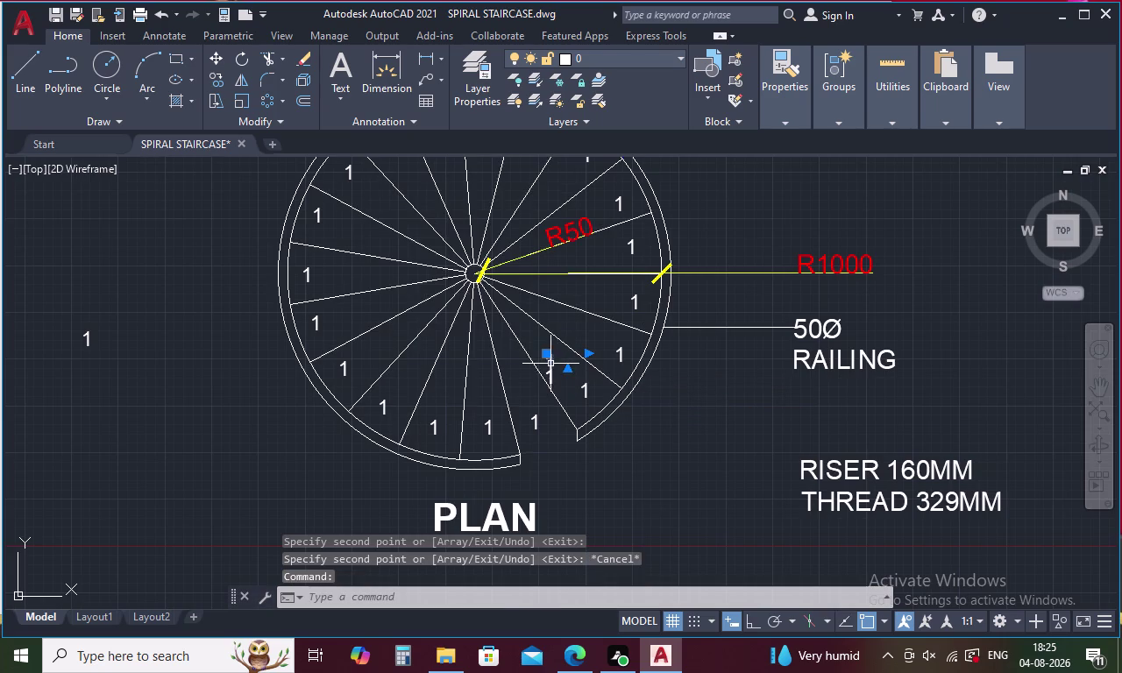
Delete the stray duplicate '1' labels near the lower treads and clear the selection.
click(550, 376)
key(Delete)
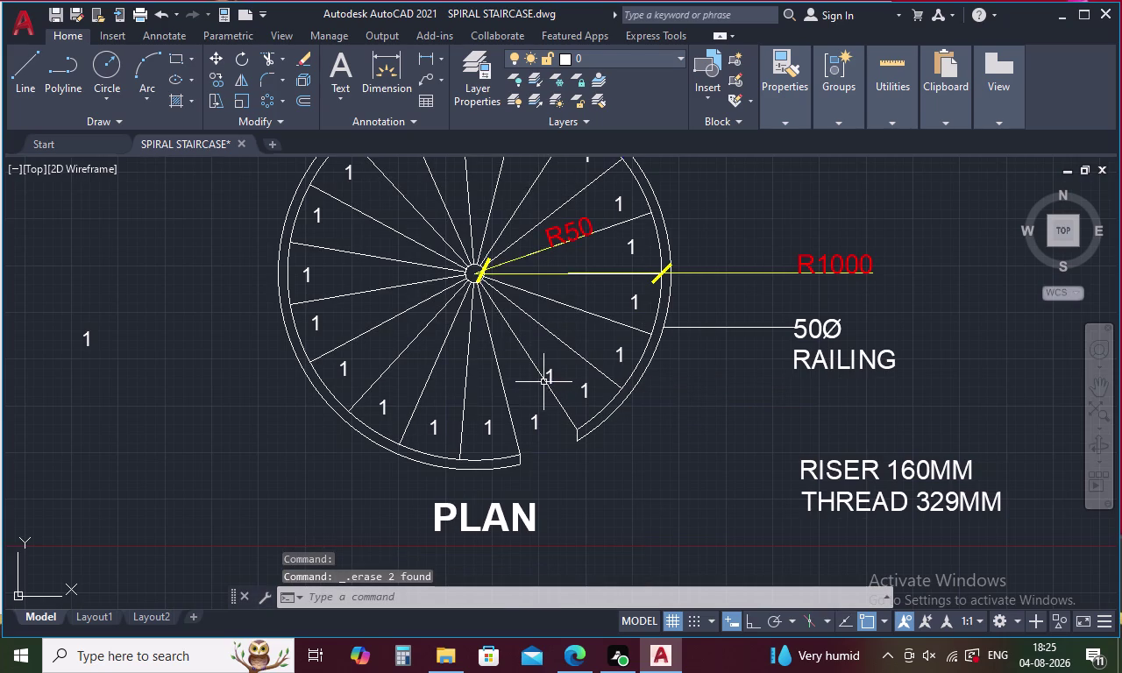
click(550, 376)
key(Delete)
click(582, 388)
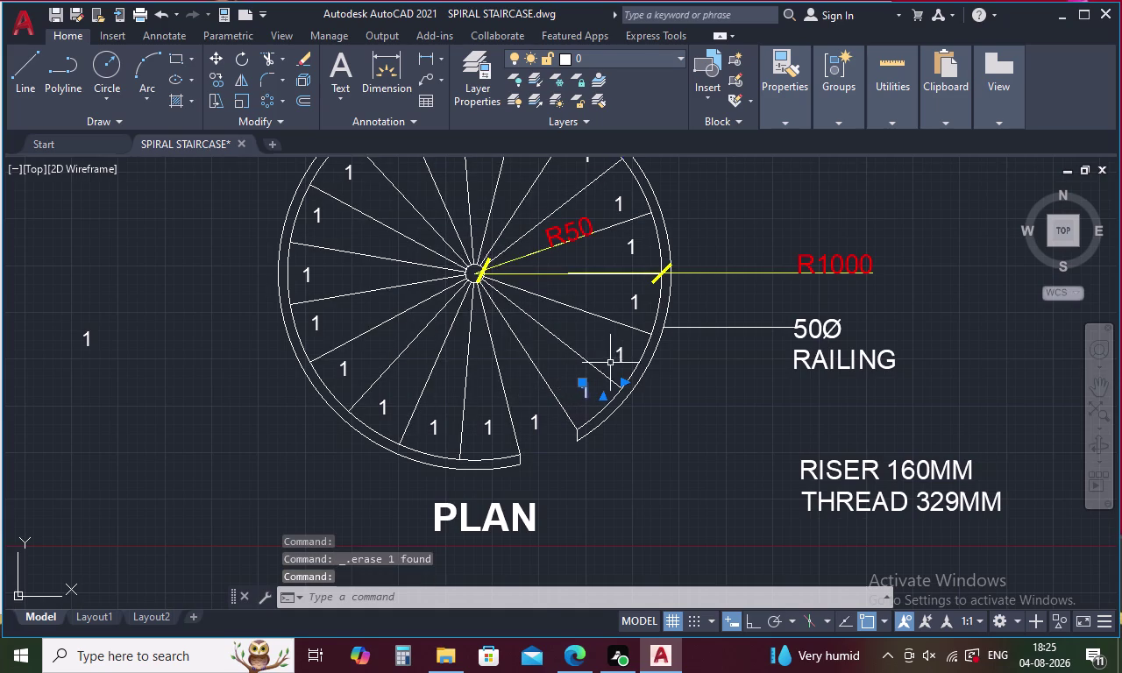
click(617, 360)
click(619, 358)
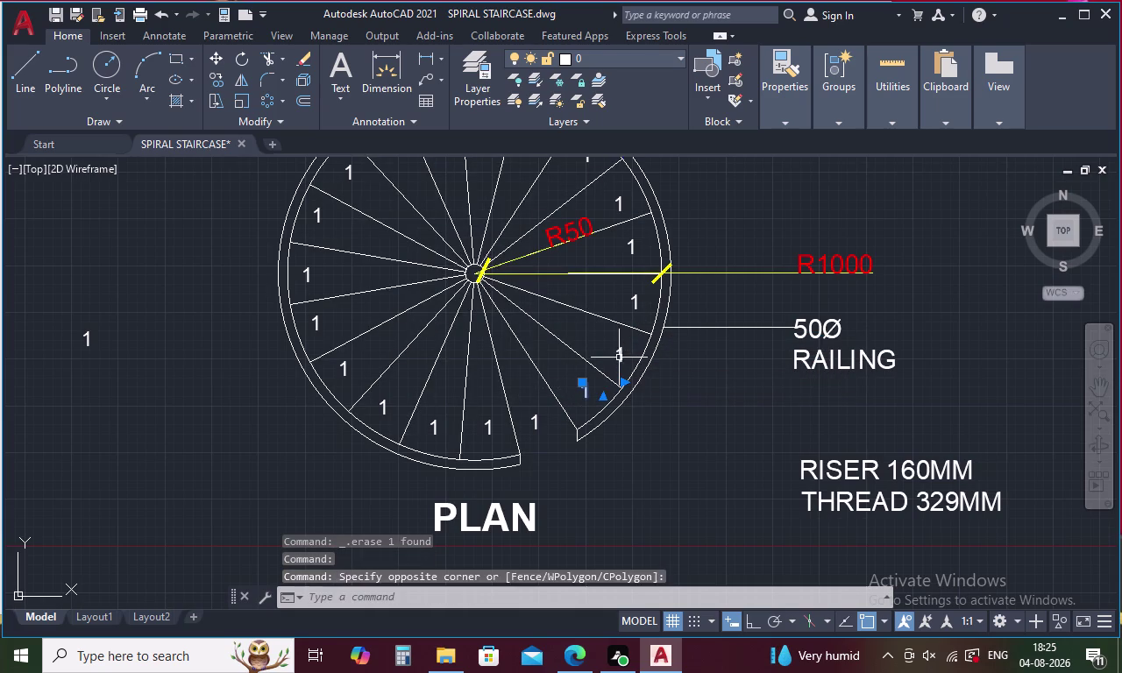
key(Escape)
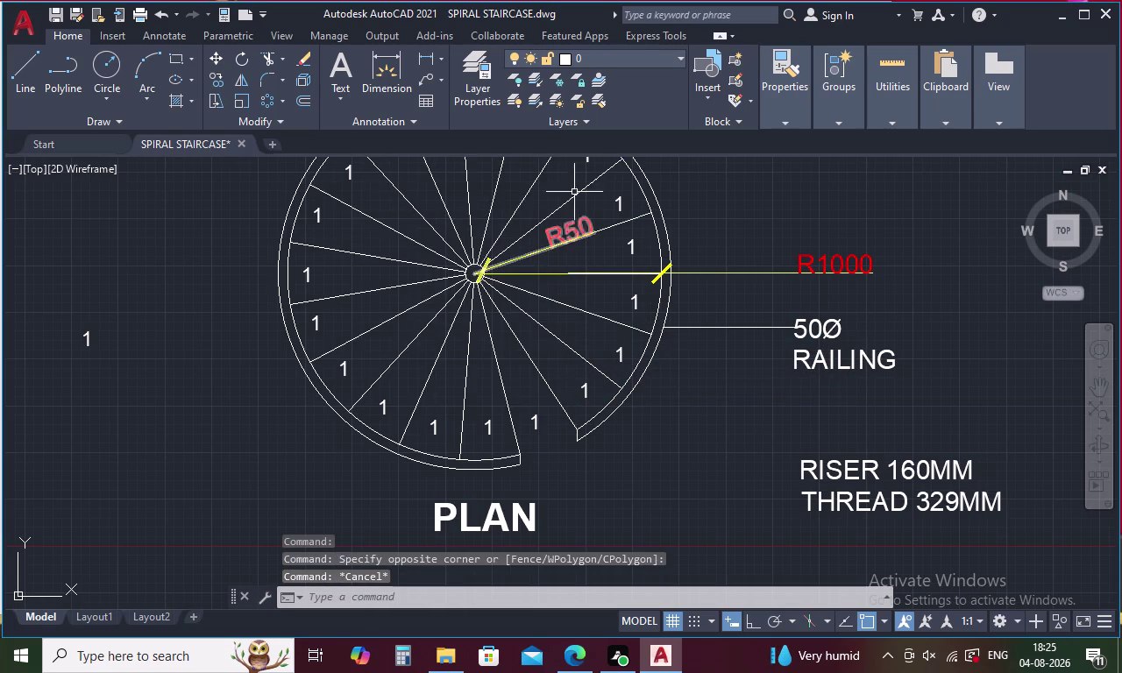
click(639, 37)
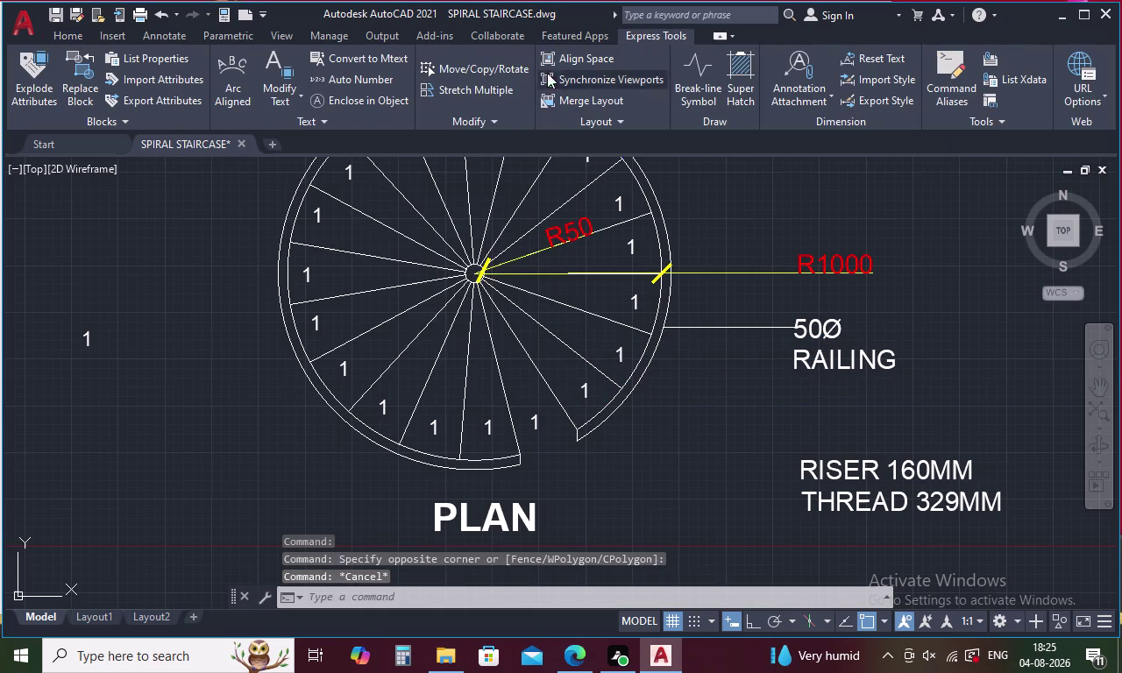
Start Express Tools Auto Number and pick the first six tread labels from the landing.
click(333, 80)
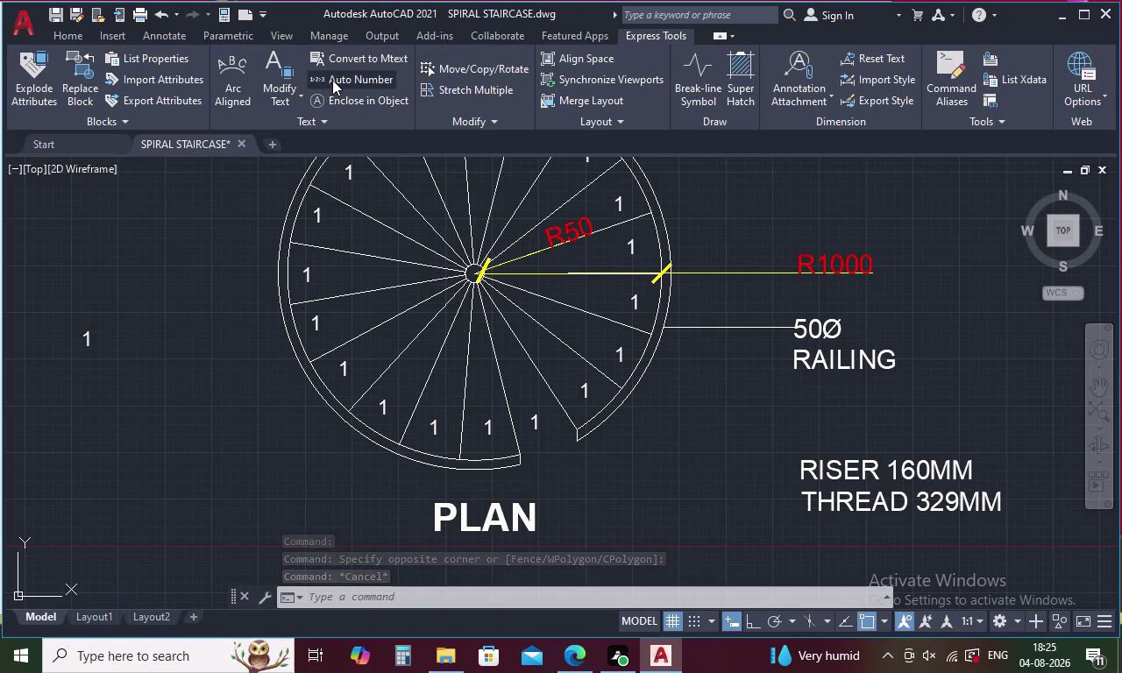
click(348, 72)
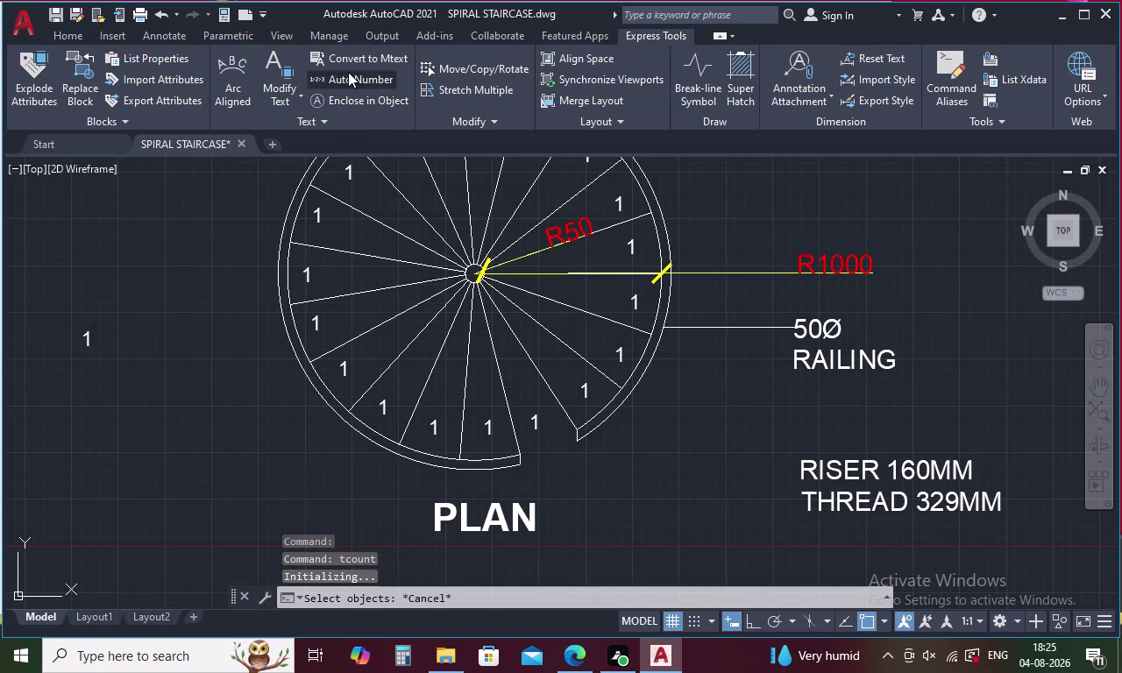
click(486, 420)
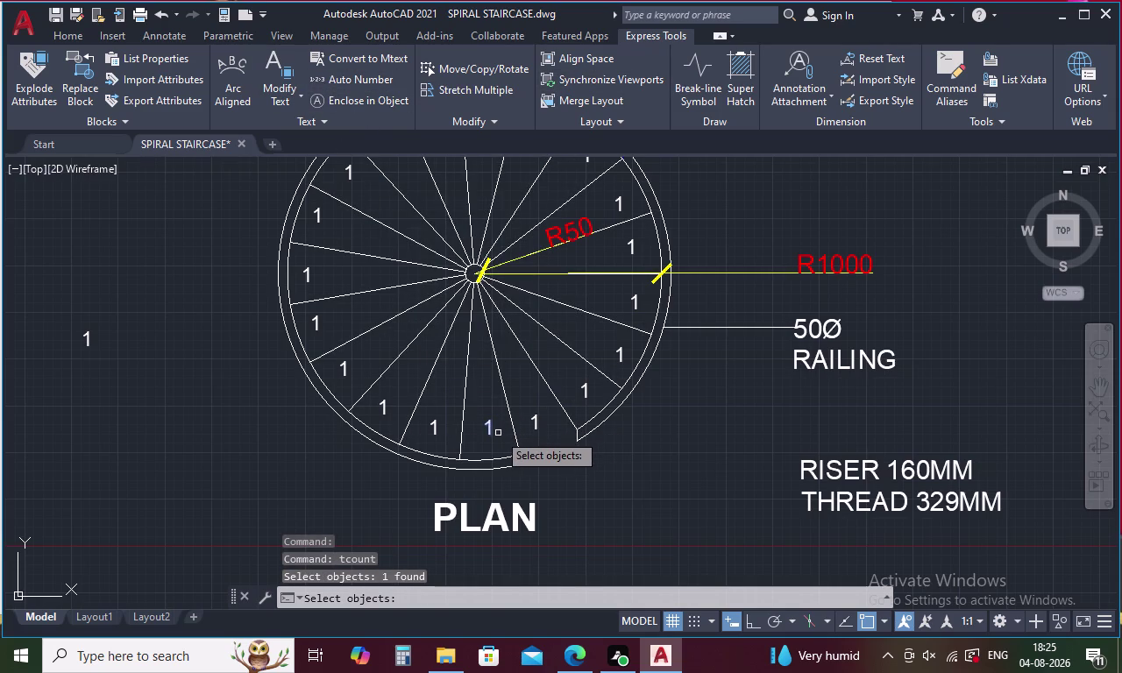
key(Escape)
key(space)
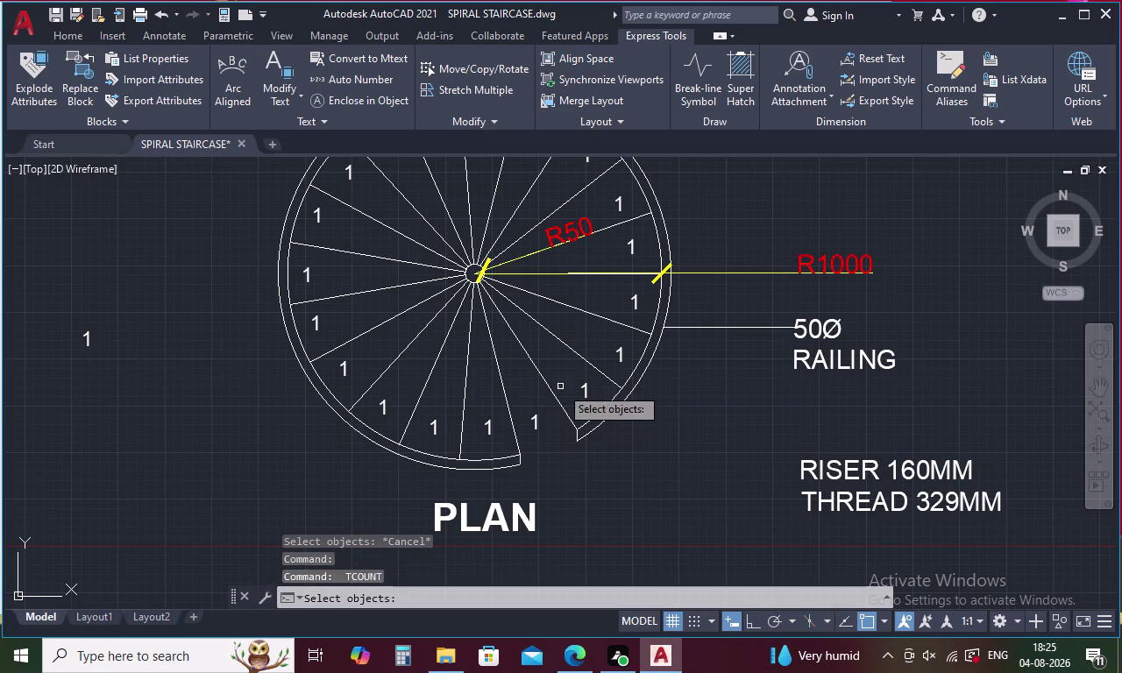
click(584, 386)
click(618, 352)
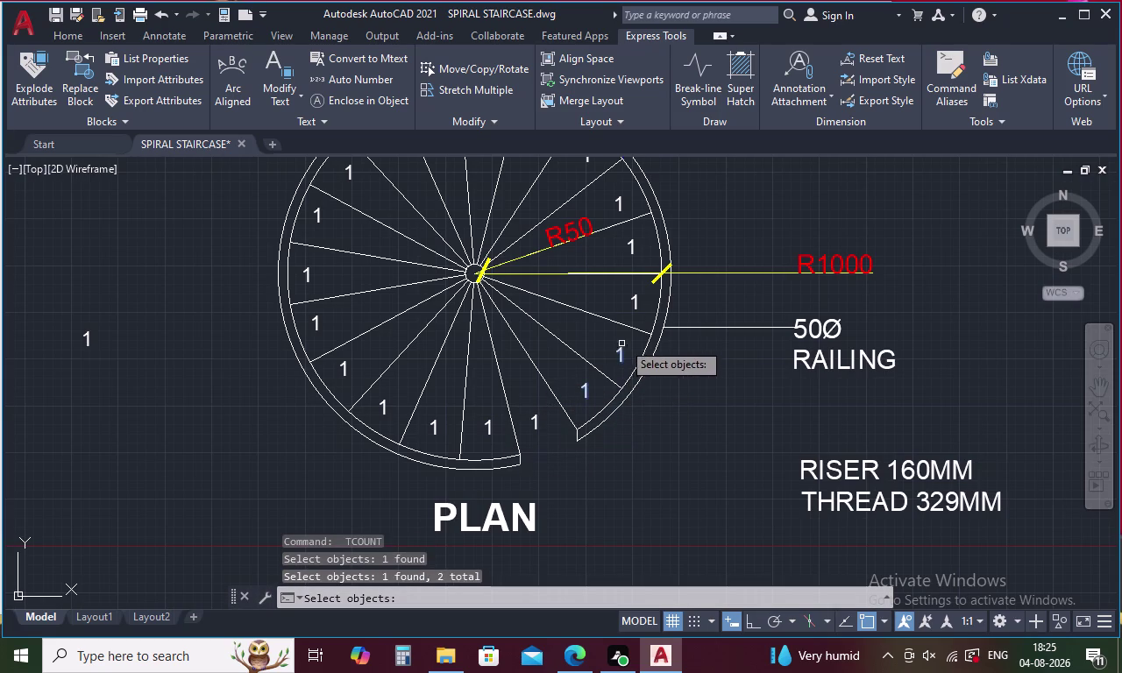
click(634, 299)
click(629, 246)
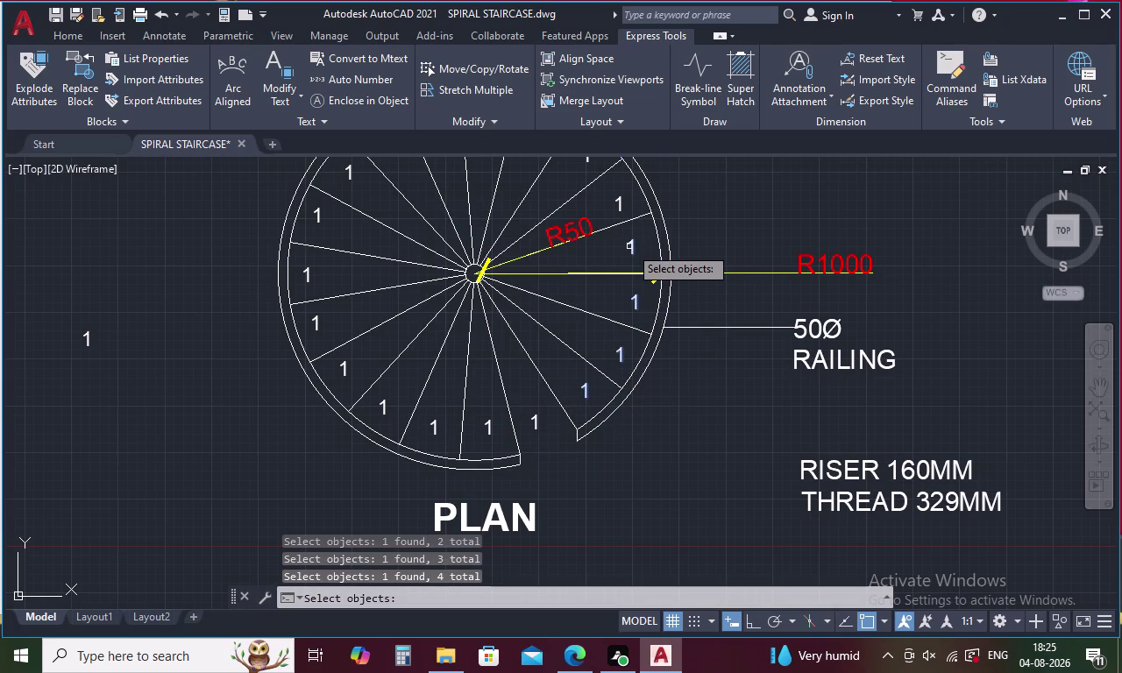
middle_drag(615, 250, 622, 340)
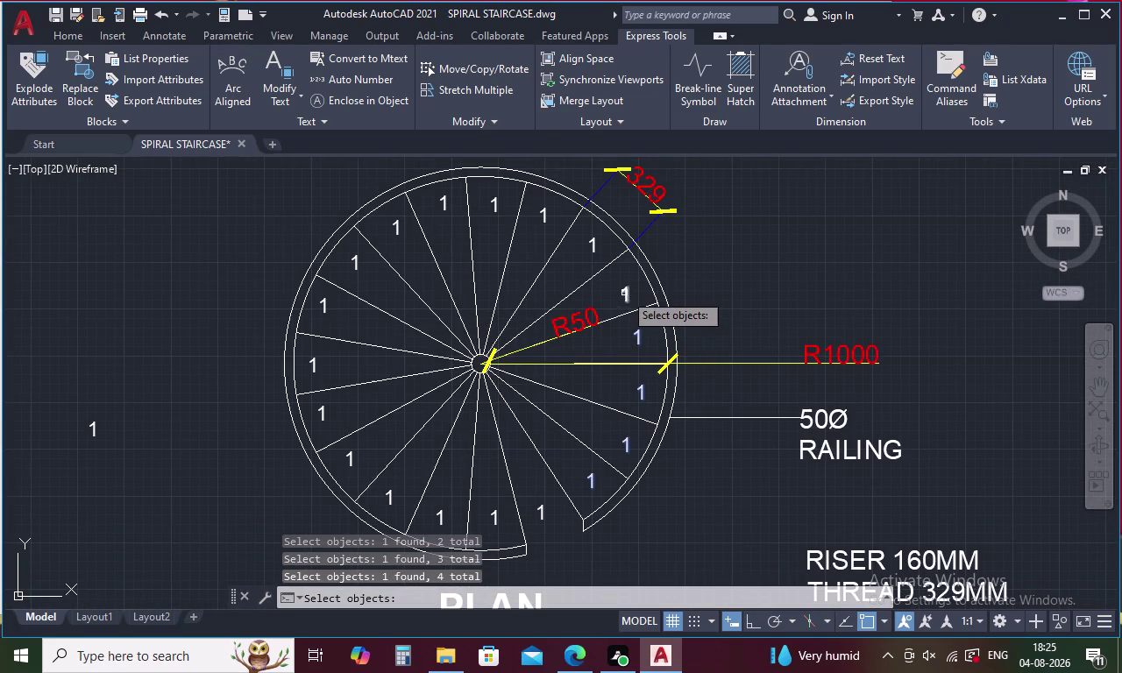
click(624, 293)
click(592, 247)
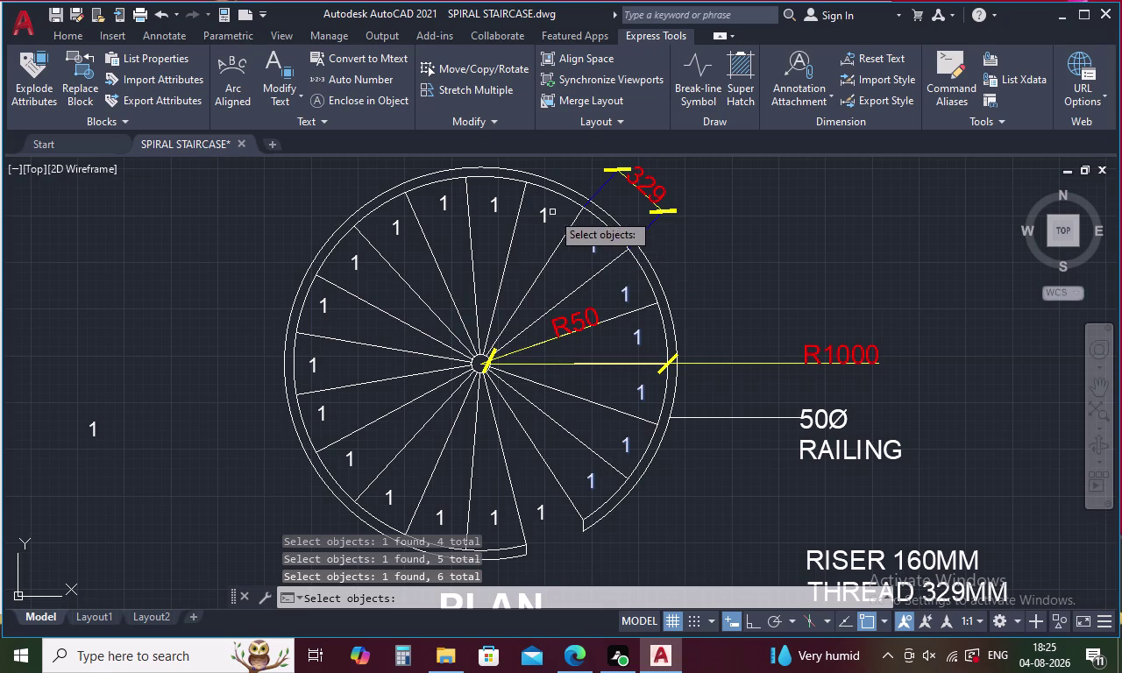
Pick the remaining tread labels in walking order, ending at the landing.
click(542, 218)
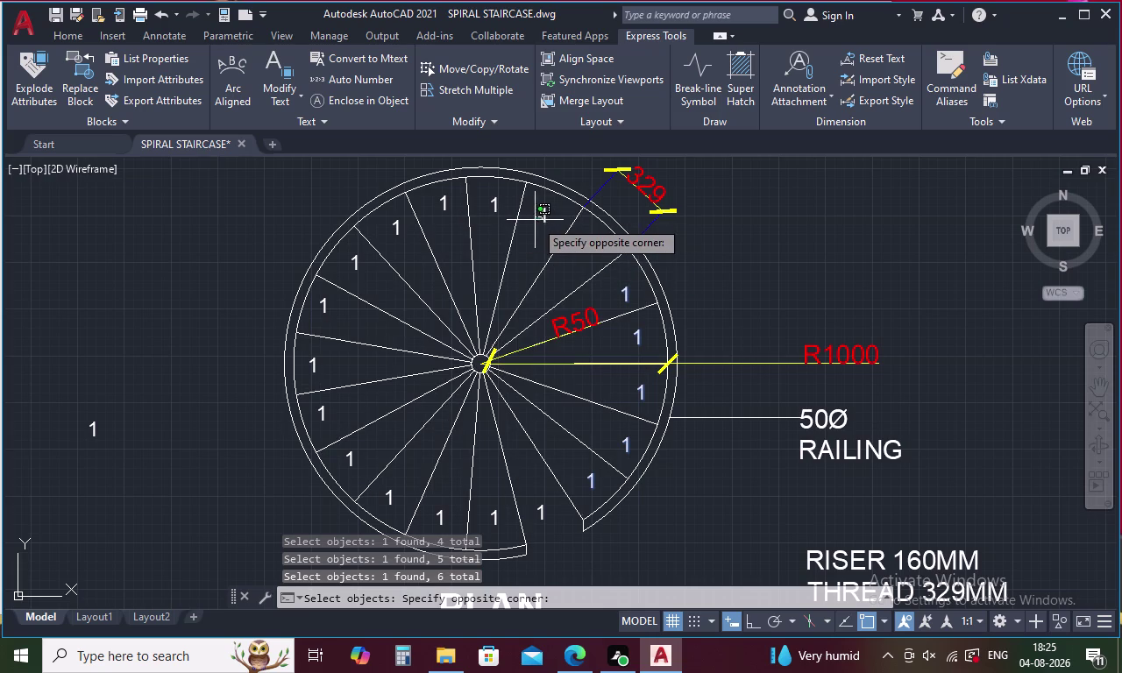
click(543, 215)
click(543, 215)
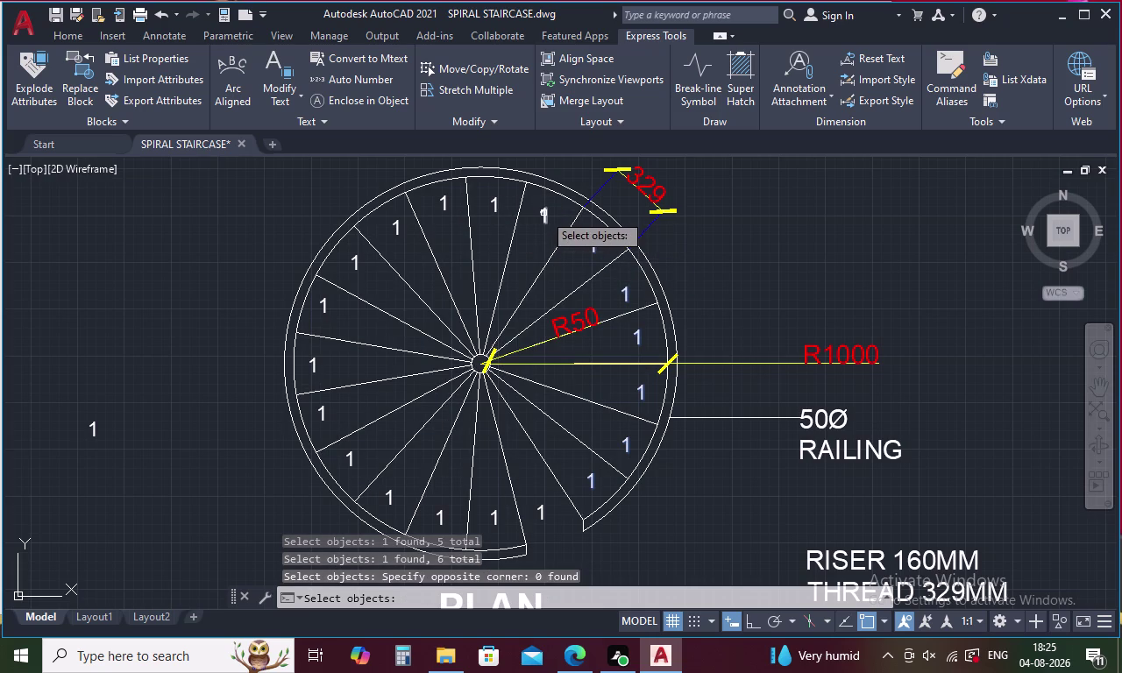
click(544, 213)
click(497, 207)
click(443, 208)
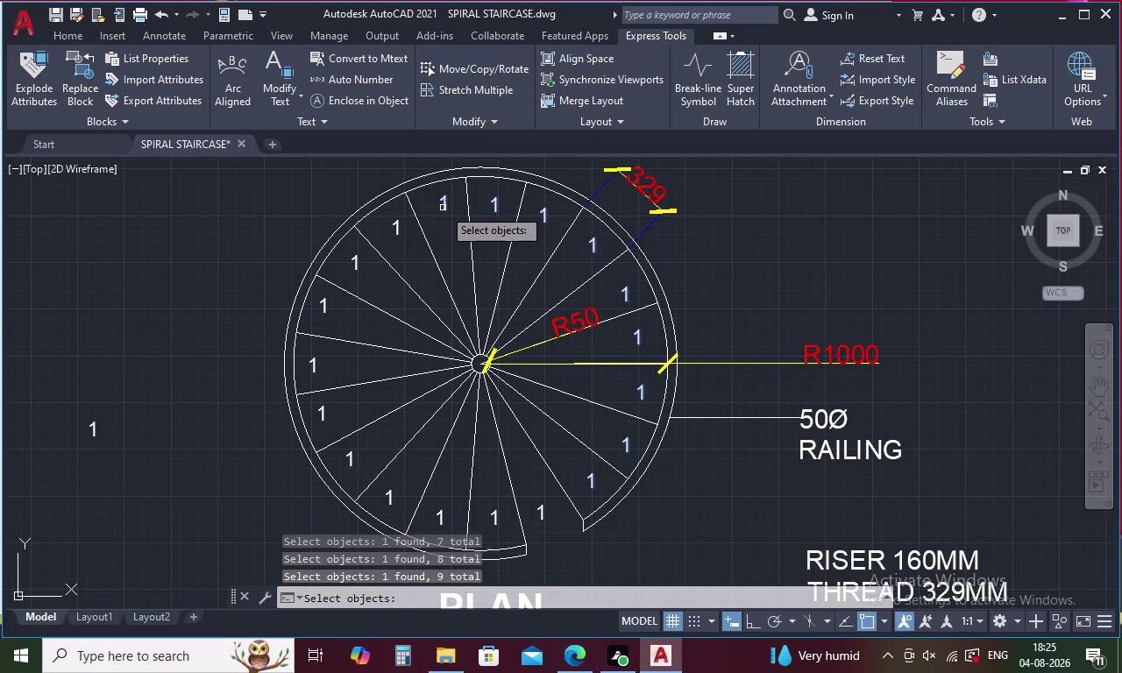
click(398, 225)
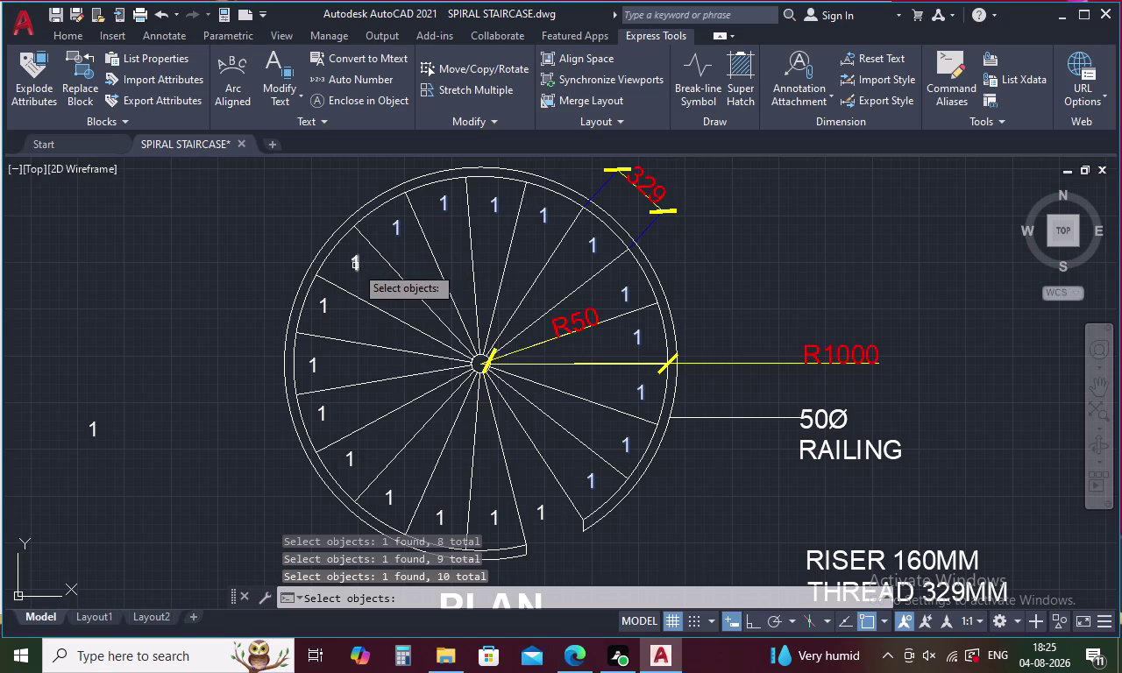
click(355, 266)
click(323, 309)
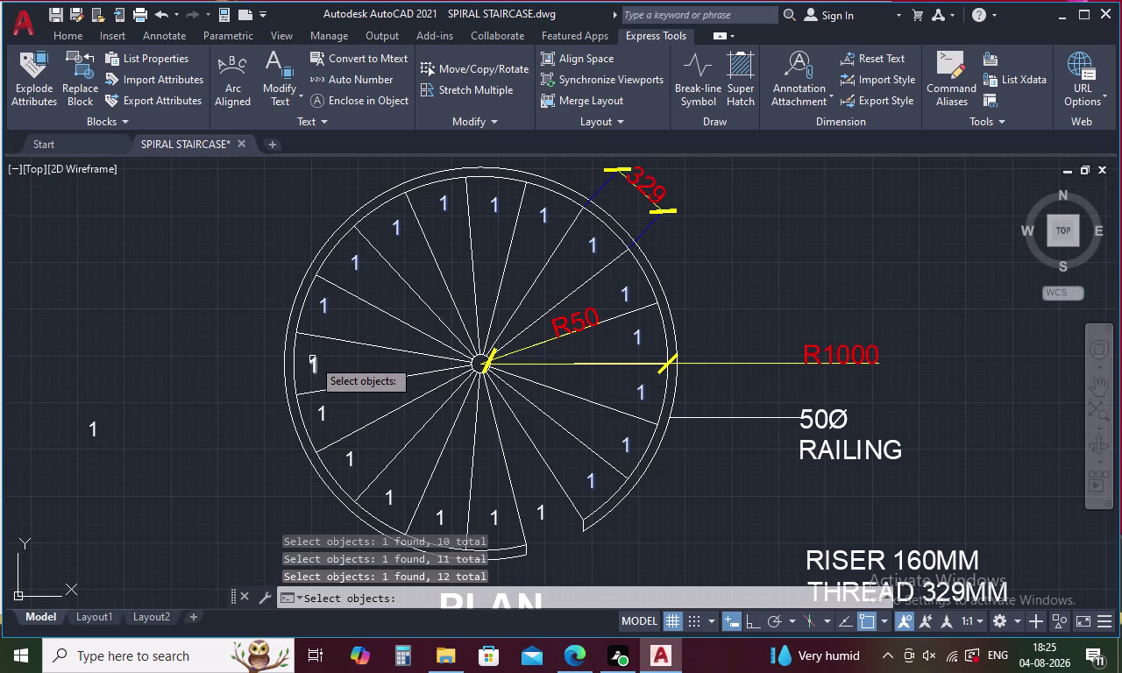
click(312, 359)
click(322, 411)
click(348, 456)
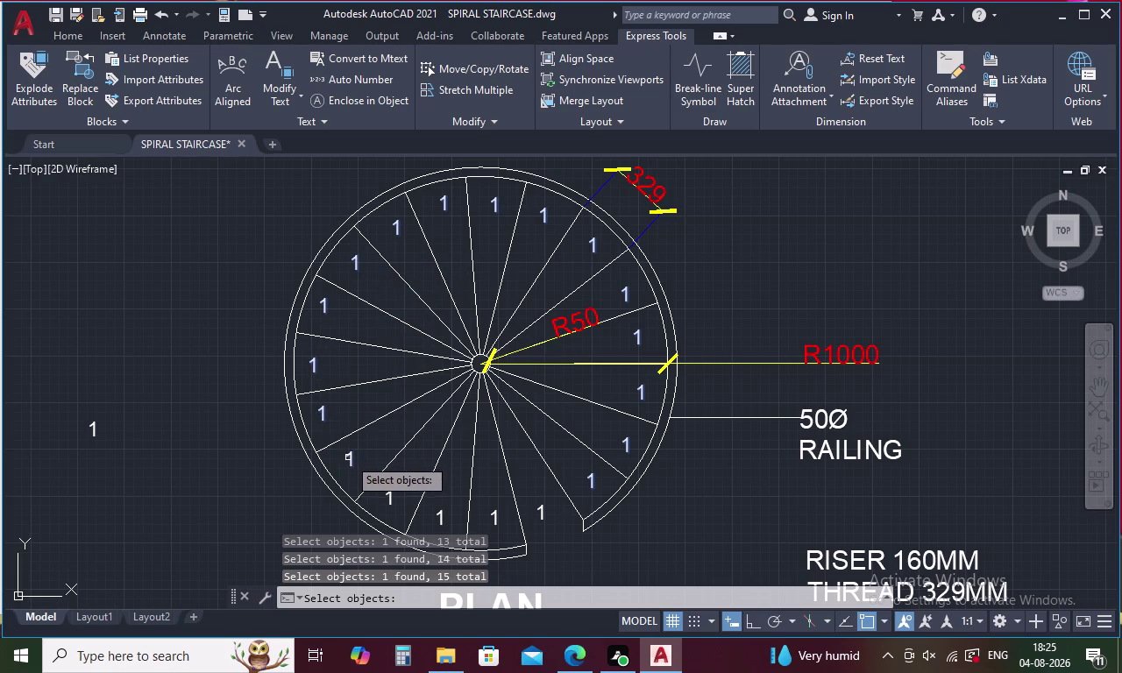
click(387, 497)
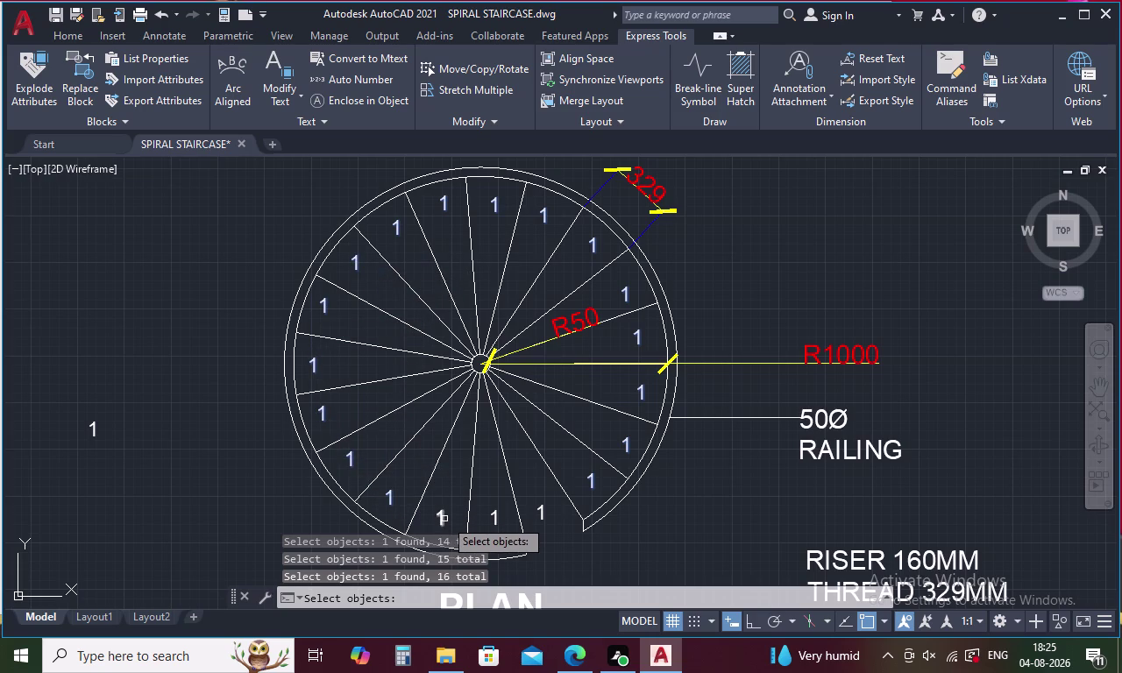
click(439, 519)
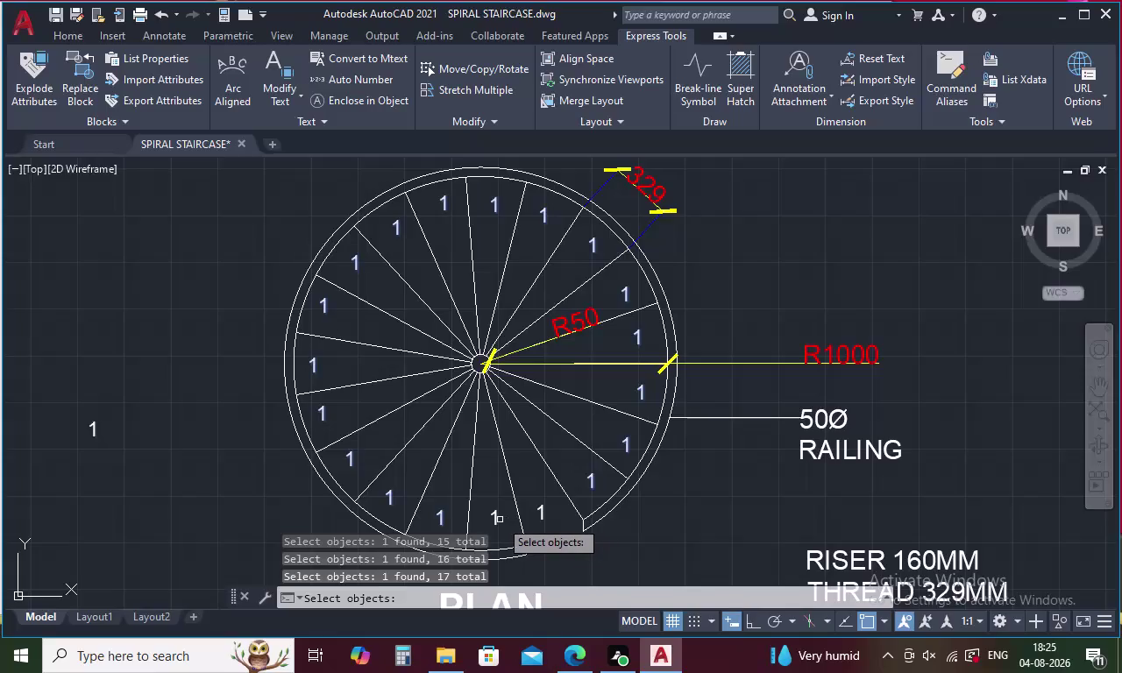
click(498, 519)
click(542, 514)
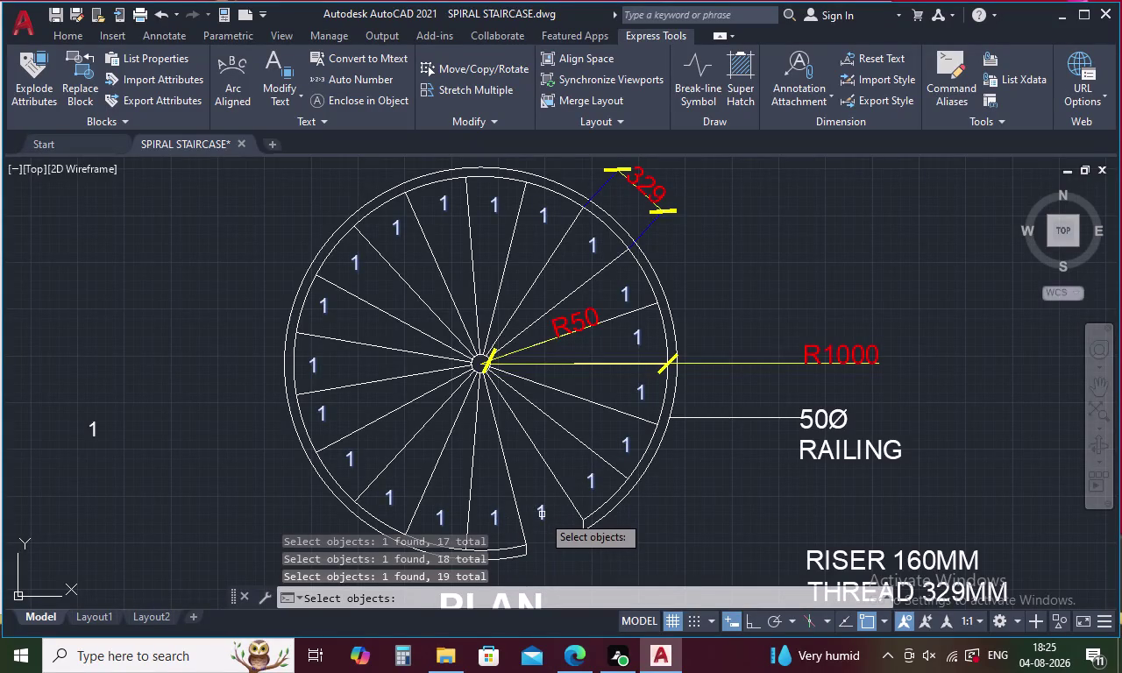
right_click(638, 515)
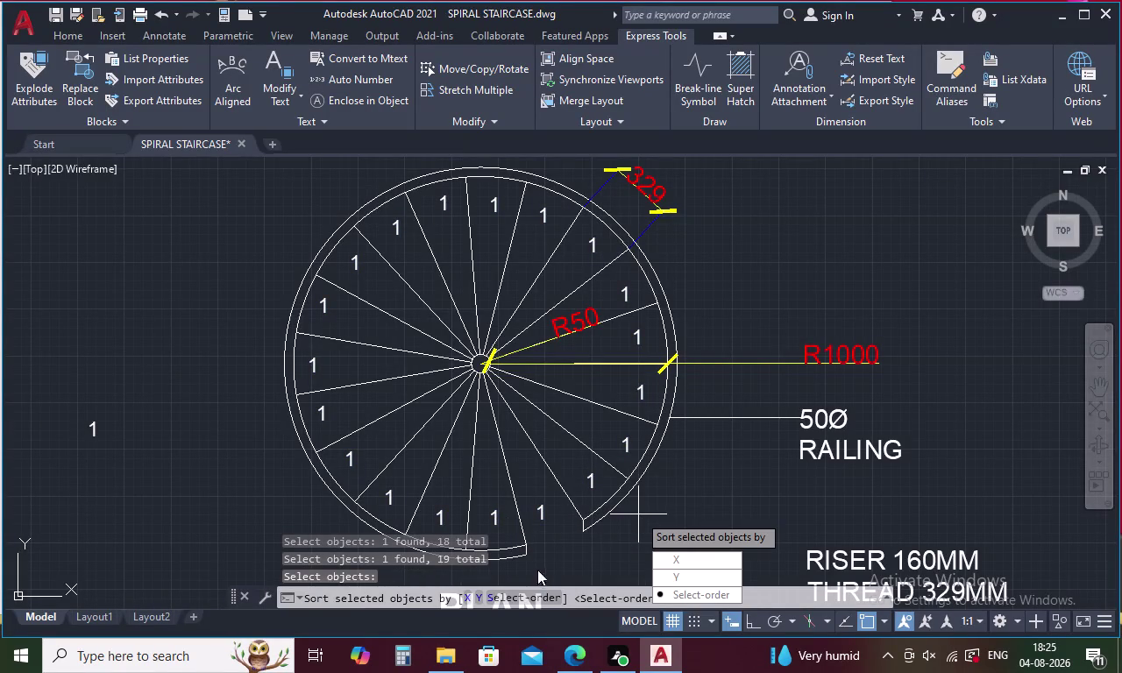
Auto-number in select order from 1 by 1, find-and-replacing the text '1'.
click(537, 596)
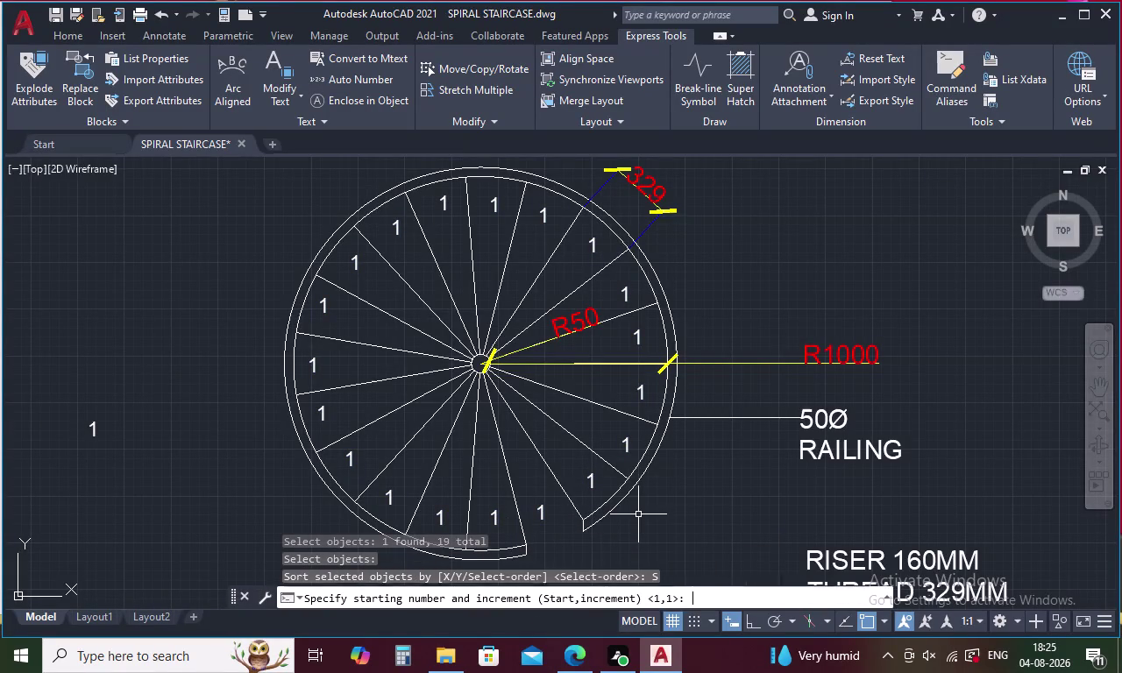
key(space)
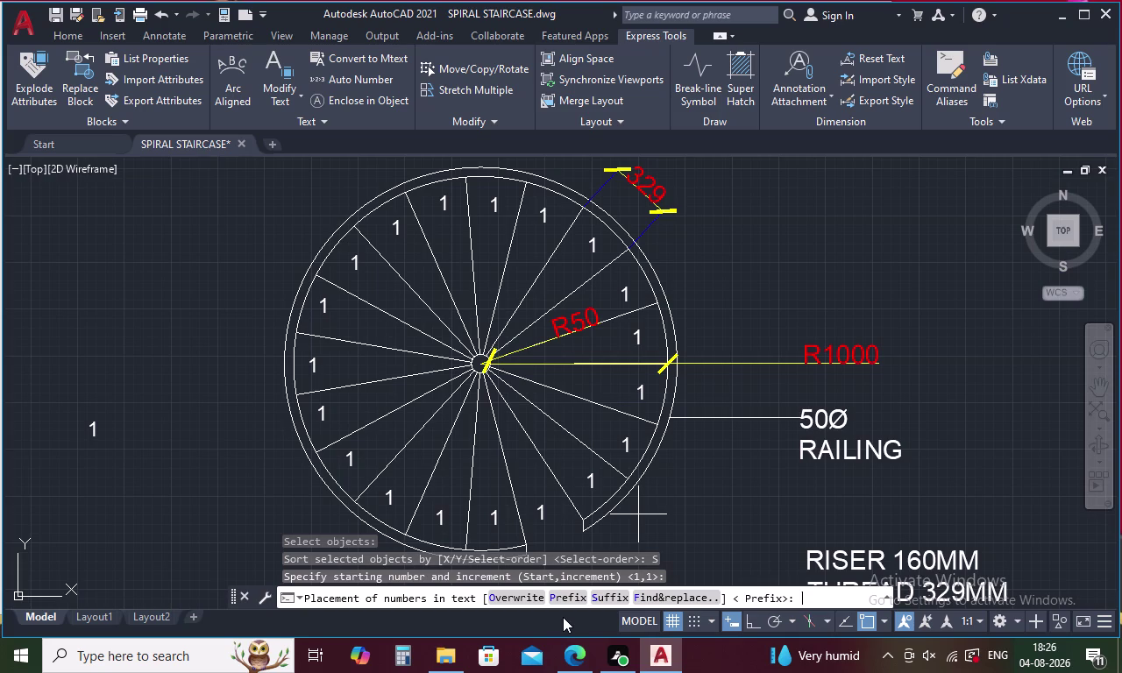
click(650, 599)
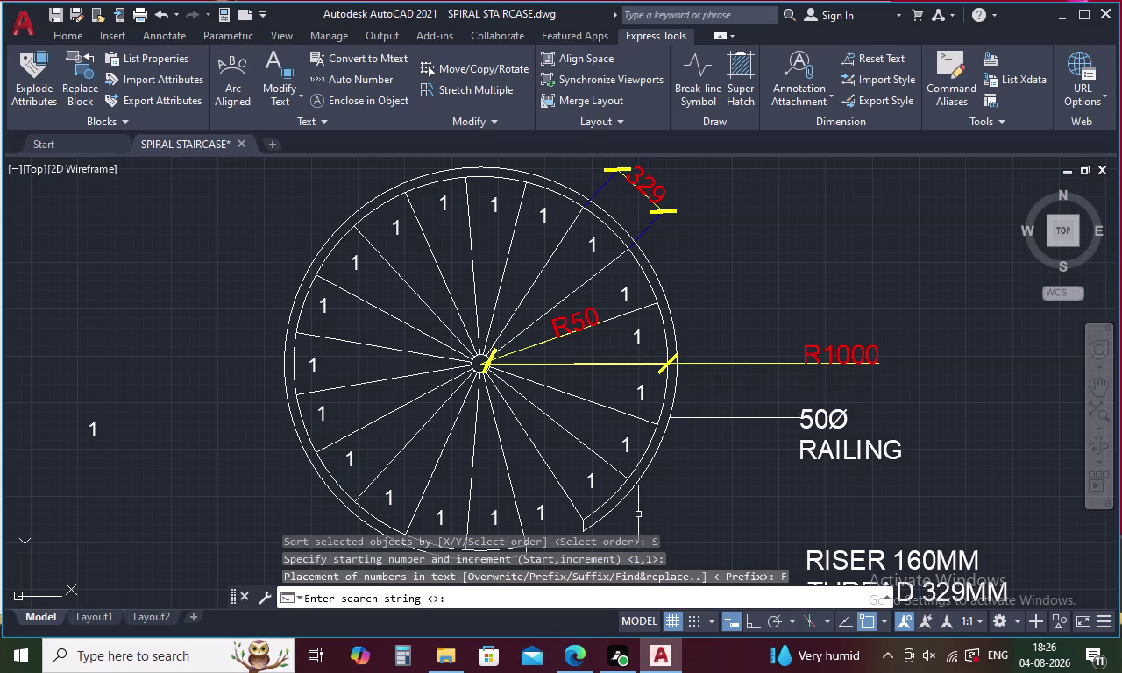
text(1)
key(space)
key(space)
key(BackSpace)
key(BackSpace)
key(Return)
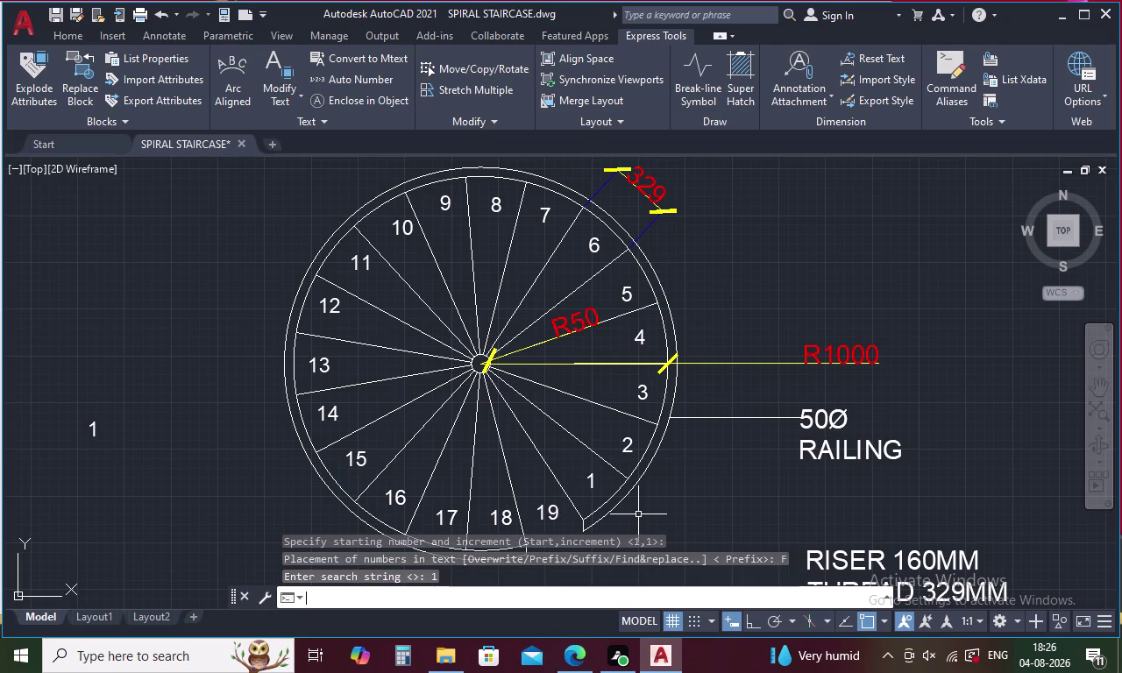
click(687, 496)
click(697, 511)
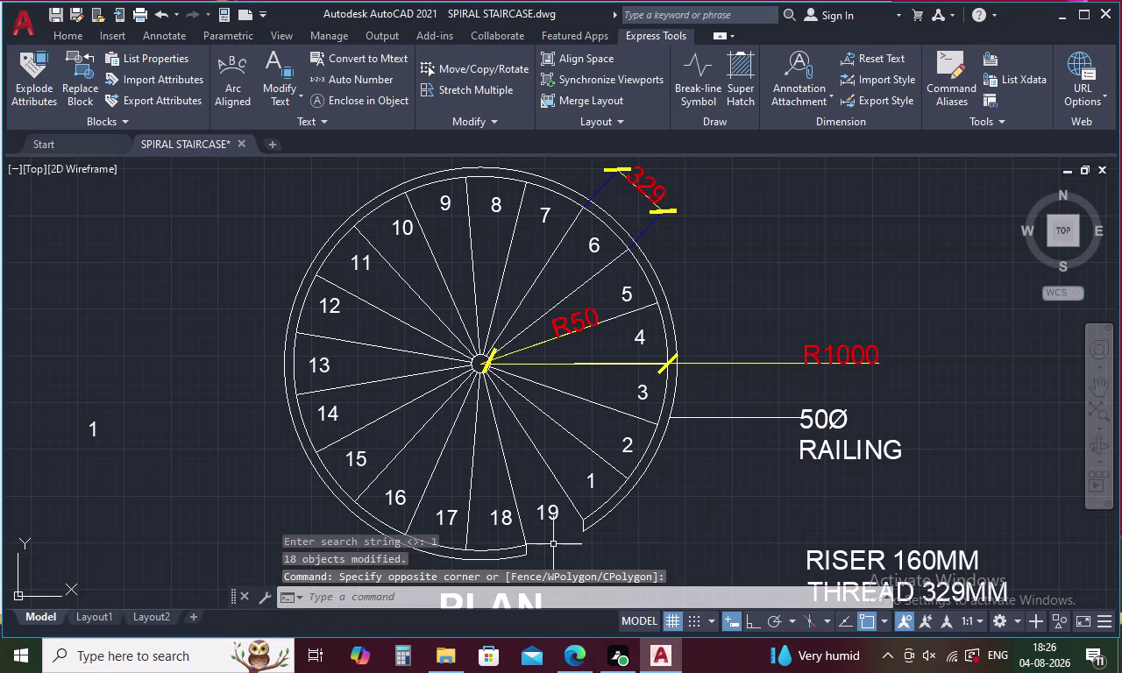
click(543, 511)
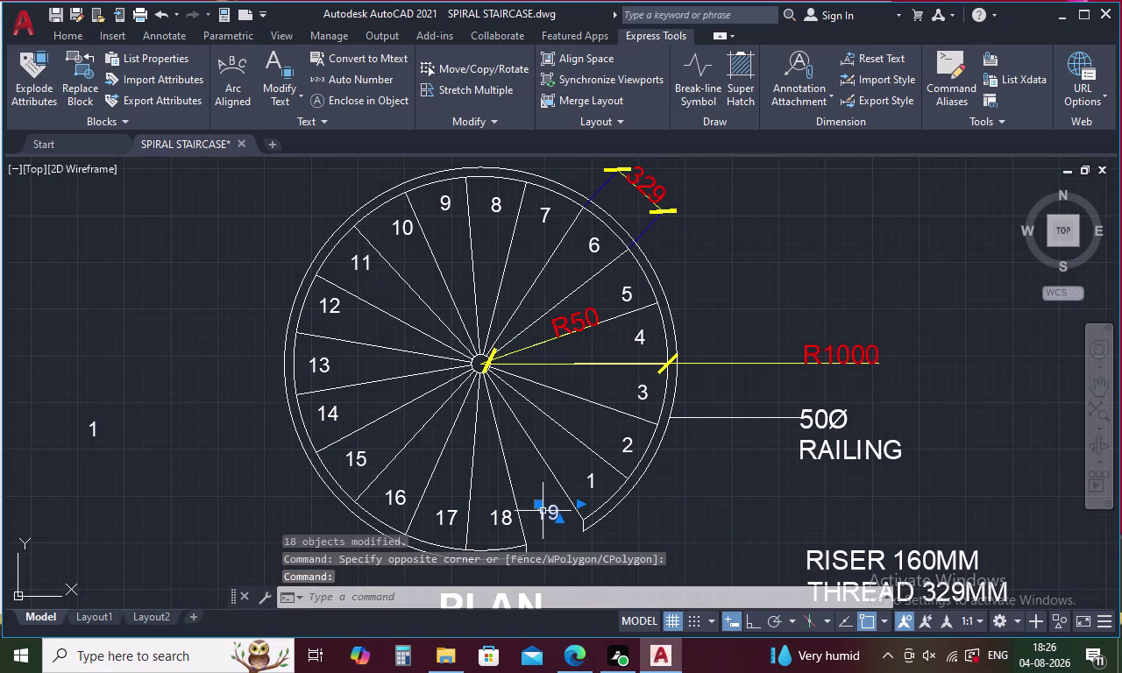
Paste a copy of label 19 into the empty tread beside step 1.
key(ctrl+c)
key(ctrl+v)
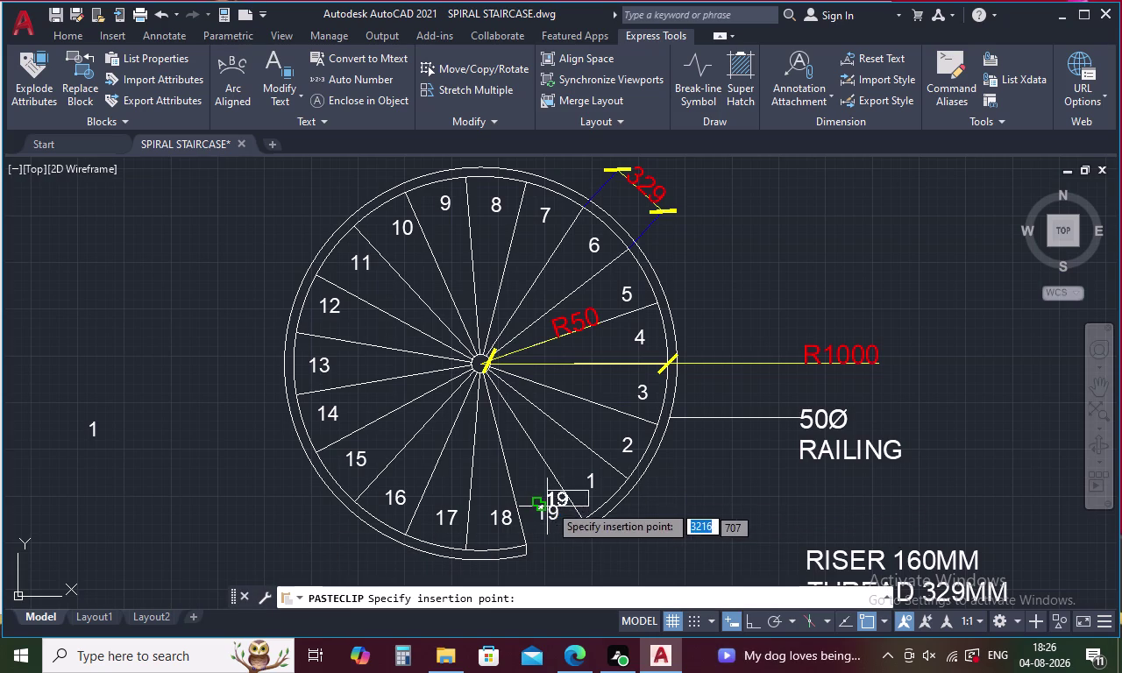
click(554, 467)
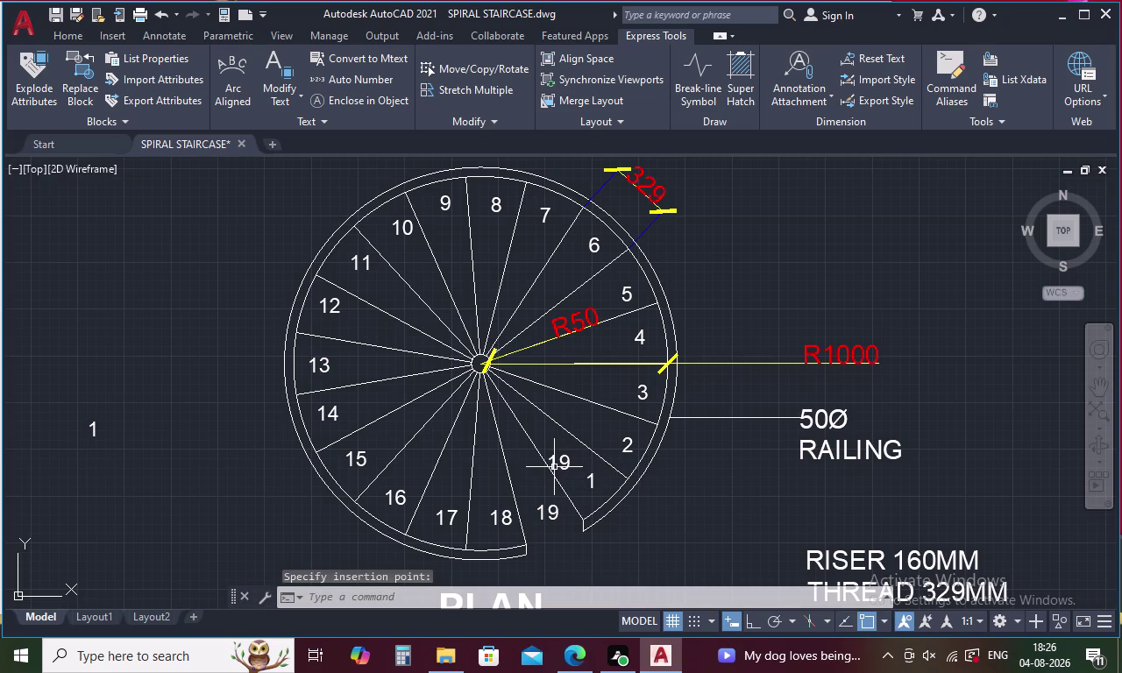
Edit the pasted label so it reads 20.
double_click(565, 464)
click(573, 464)
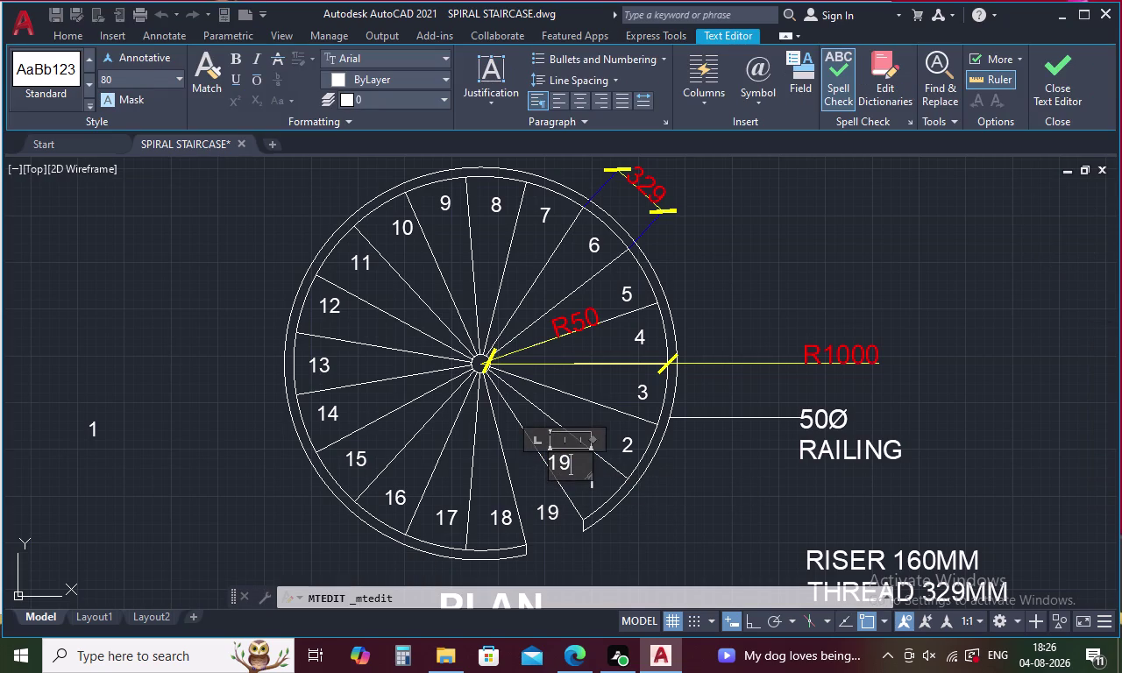
key(BackSpace)
key(BackSpace)
key(2)
key(1)
key(BackSpace)
key(0)
click(265, 525)
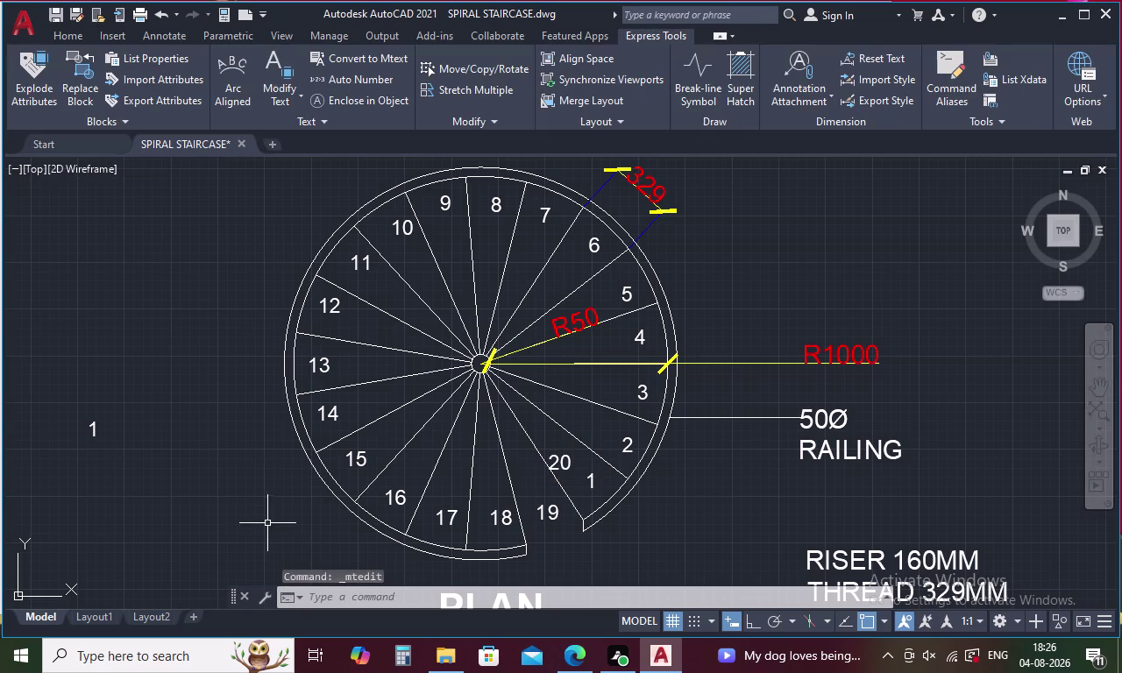
click(557, 466)
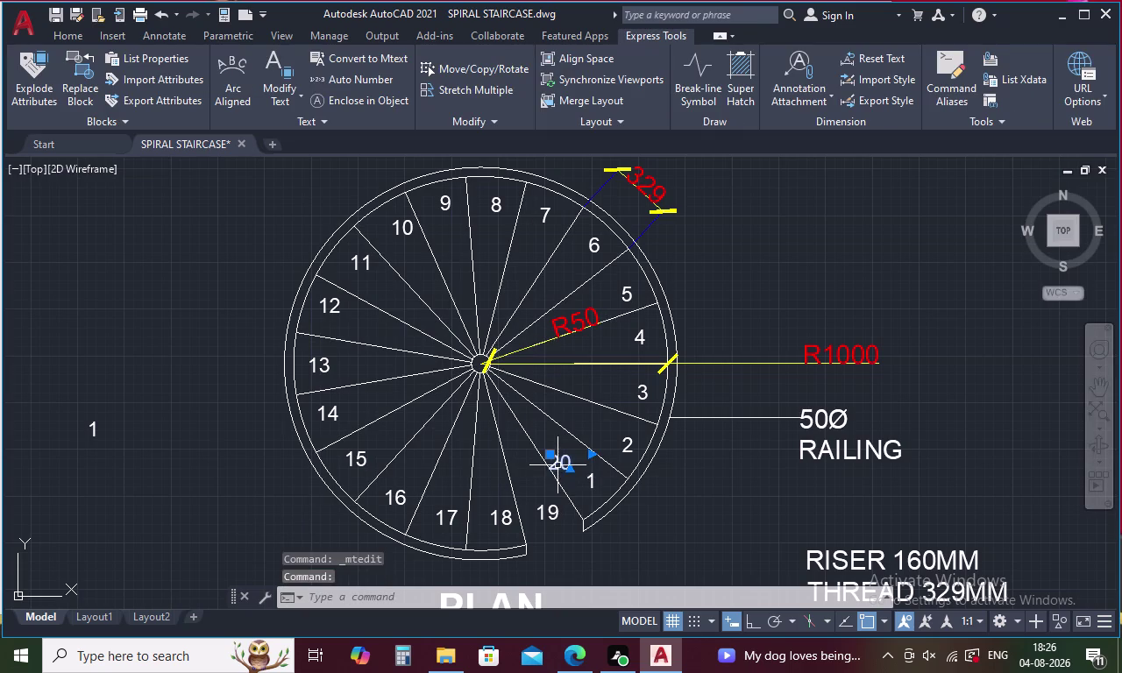
Move the step number 20 toward its tread.
right_click(557, 466)
click(596, 343)
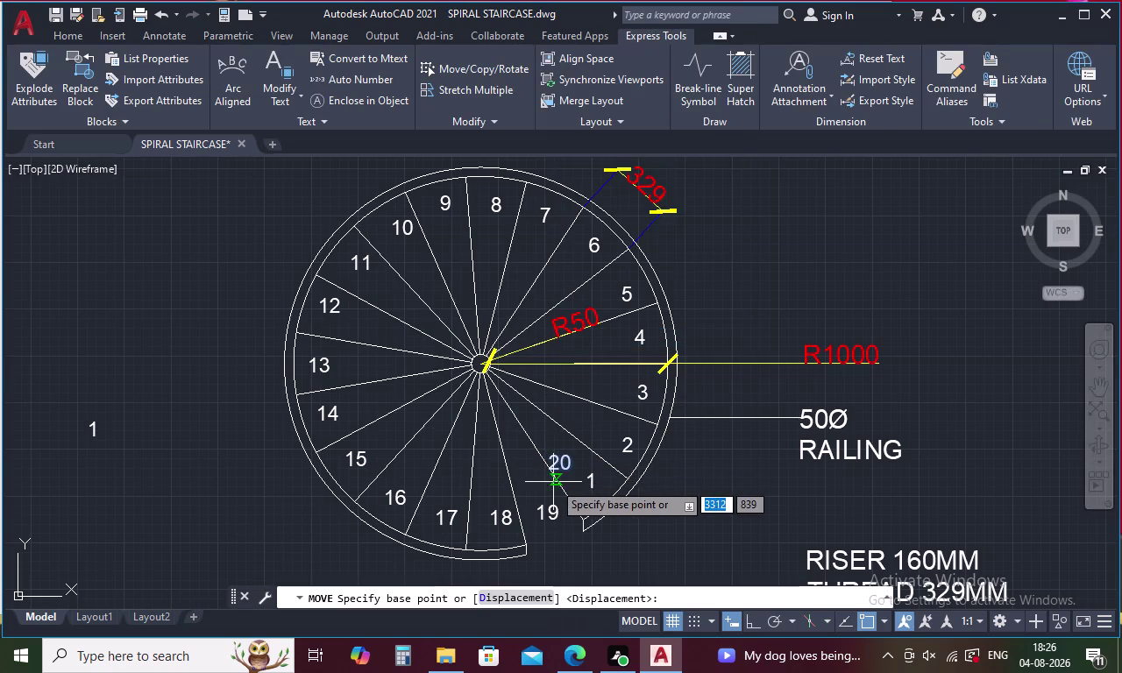
click(561, 459)
scroll(up, 3)
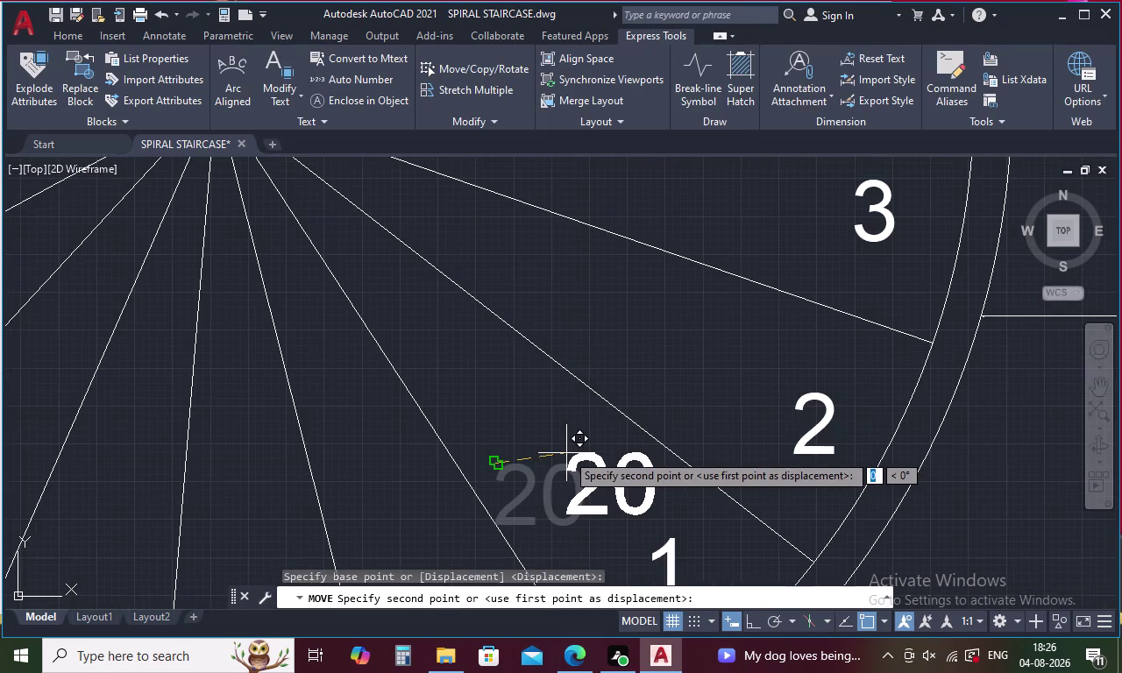
click(543, 442)
Move label 20 again so it sits inside the final tread.
click(547, 476)
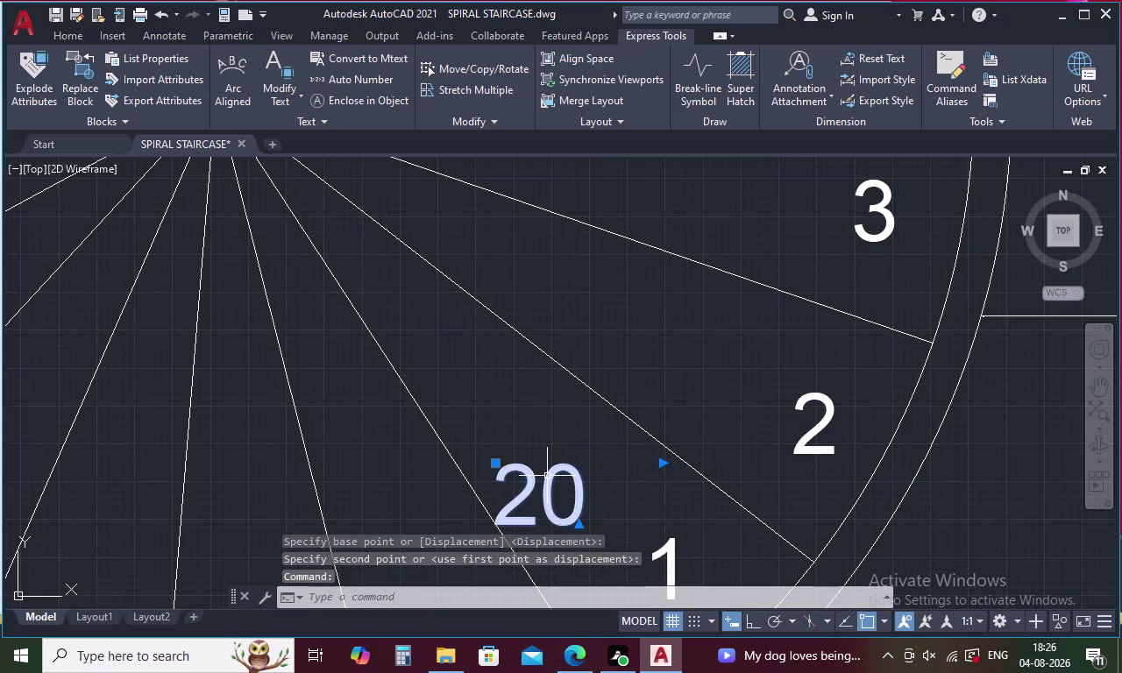
key(space)
click(547, 476)
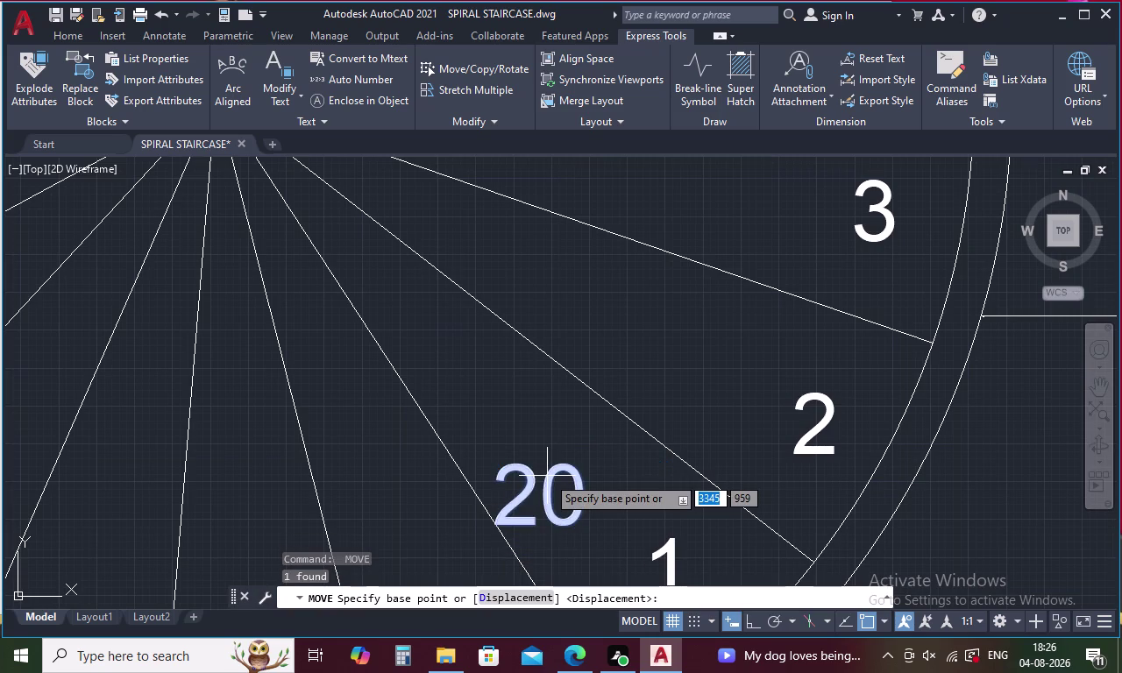
click(536, 488)
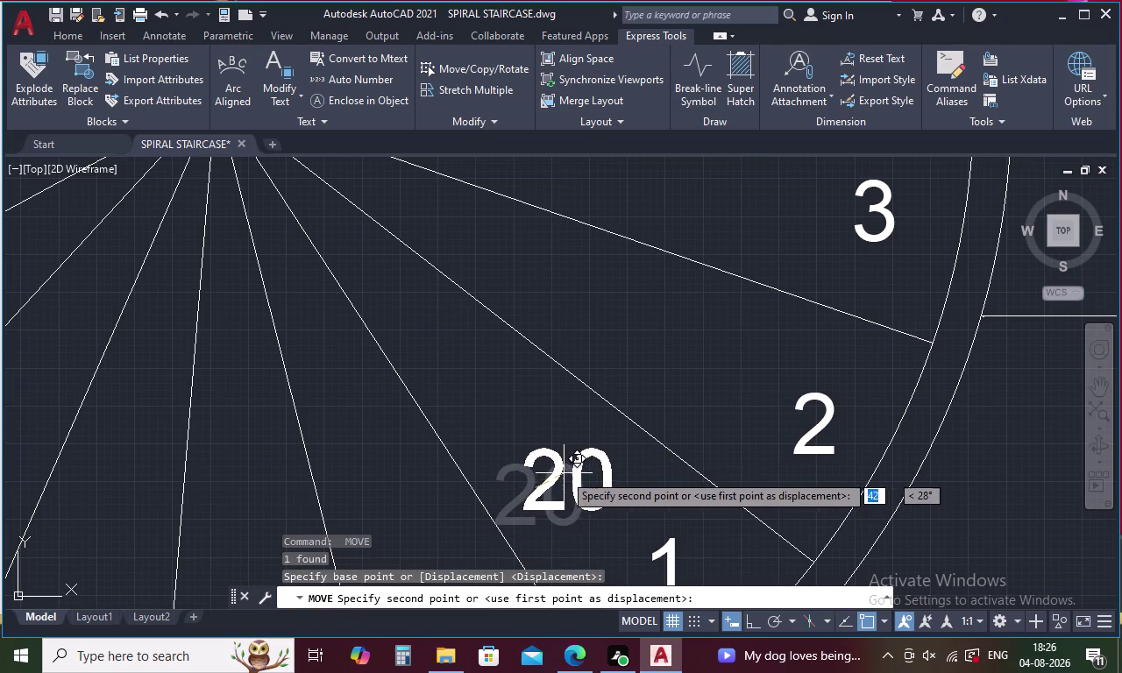
click(564, 474)
scroll(down, 3)
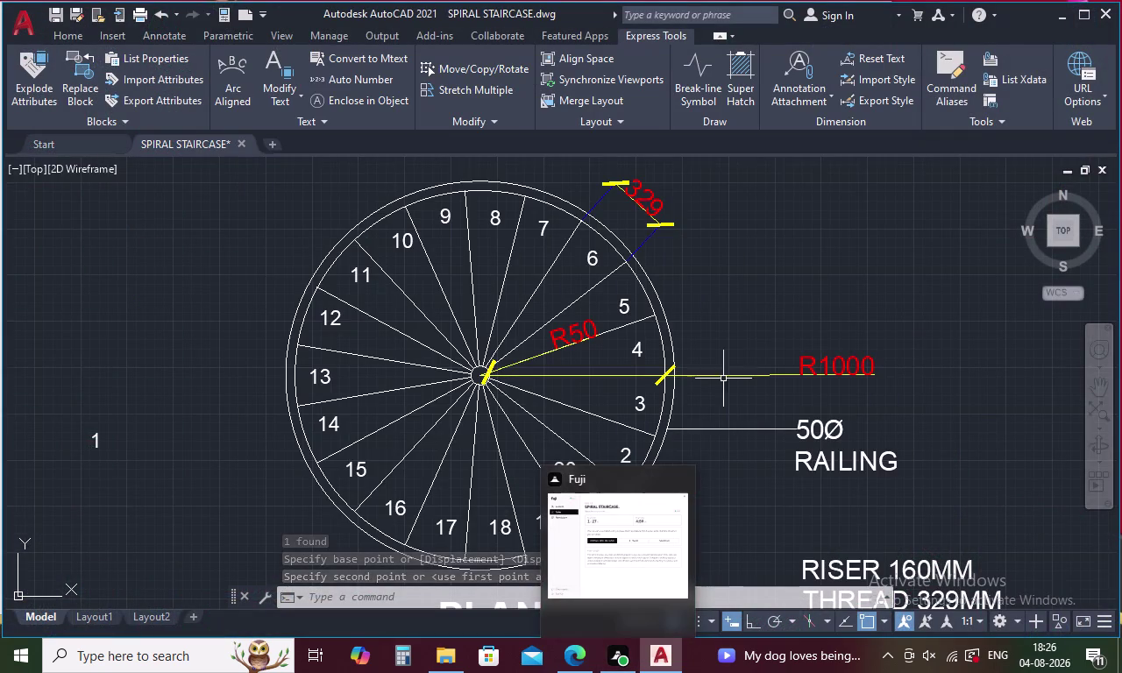
middle_drag(709, 495, 693, 448)
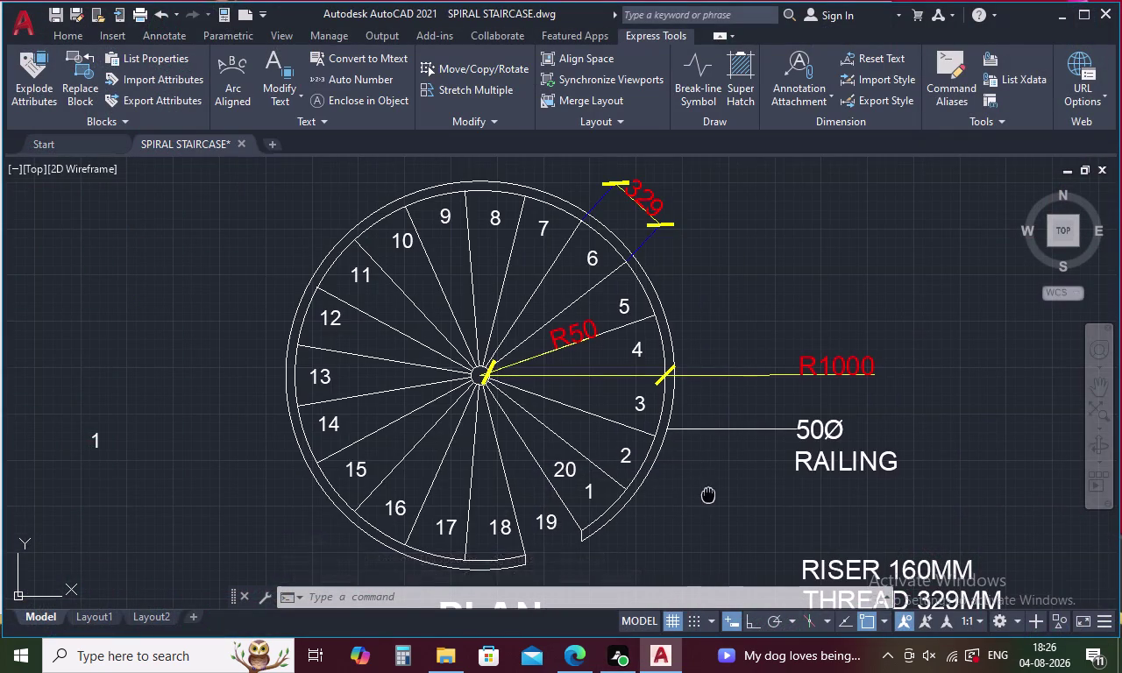
Move the SPIRAL STAIRCASE title down to just above the elevation.
middle_drag(693, 447, 684, 421)
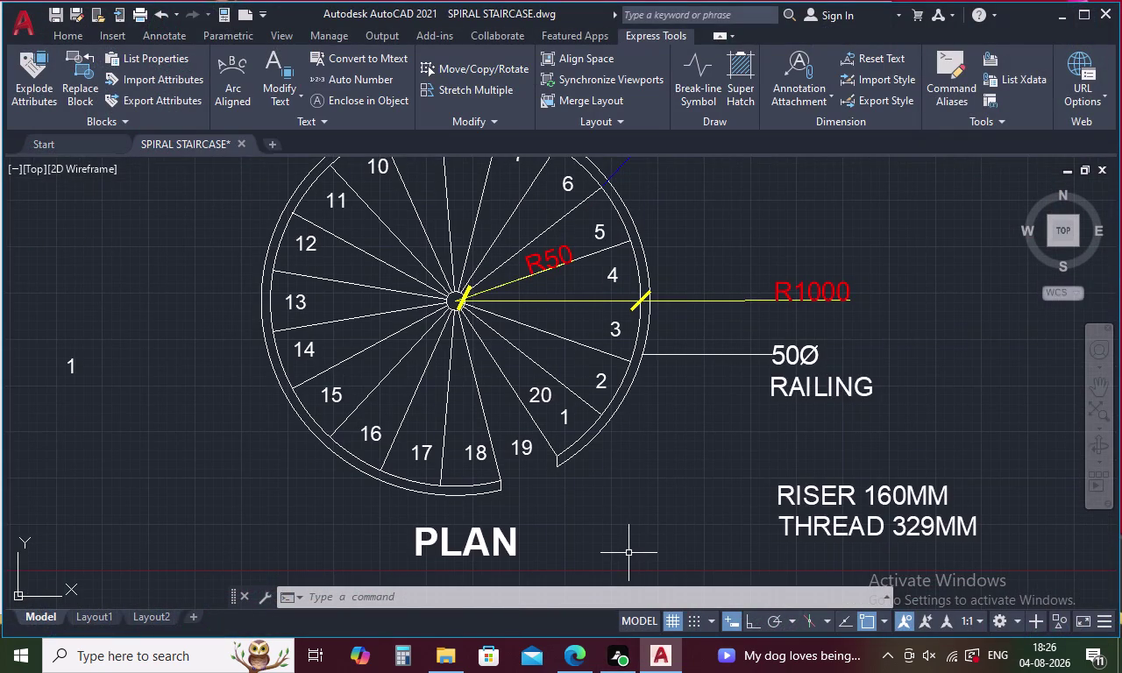
scroll(down, 3)
scroll(down, 3)
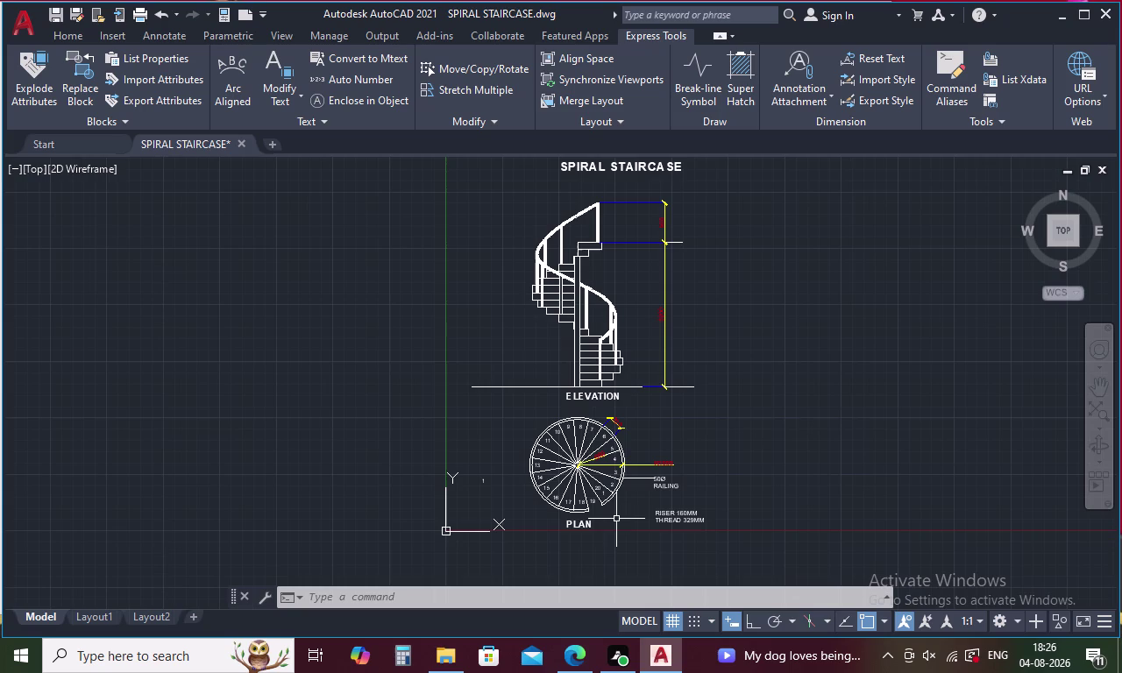
scroll(down, 3)
click(624, 262)
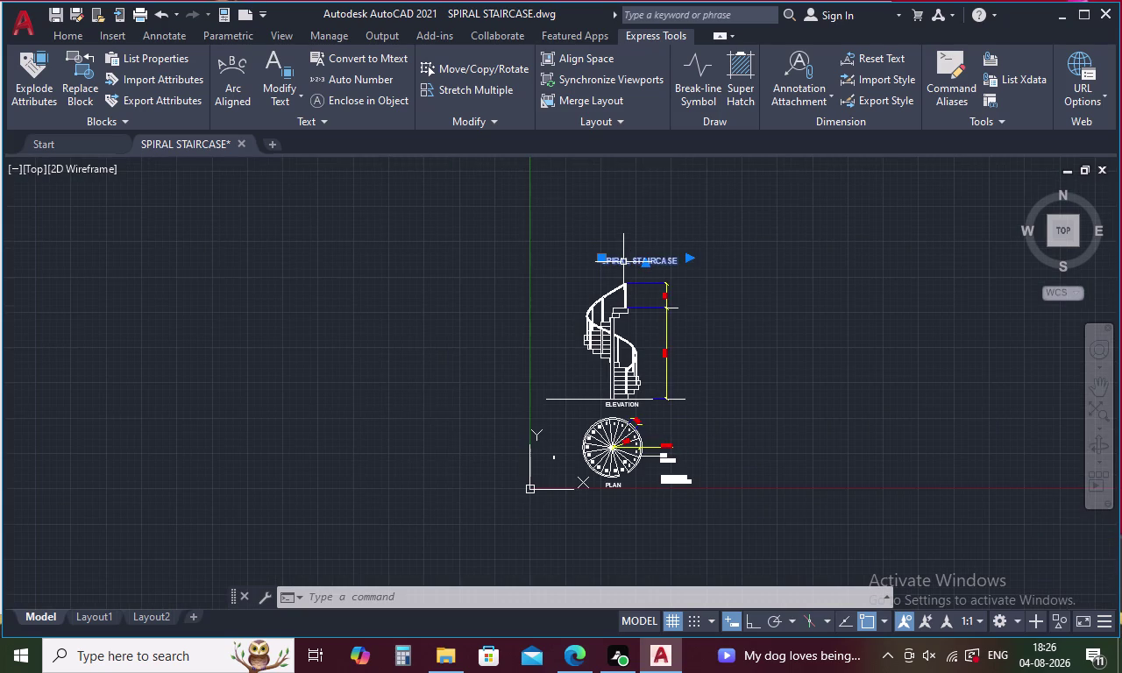
right_click(623, 262)
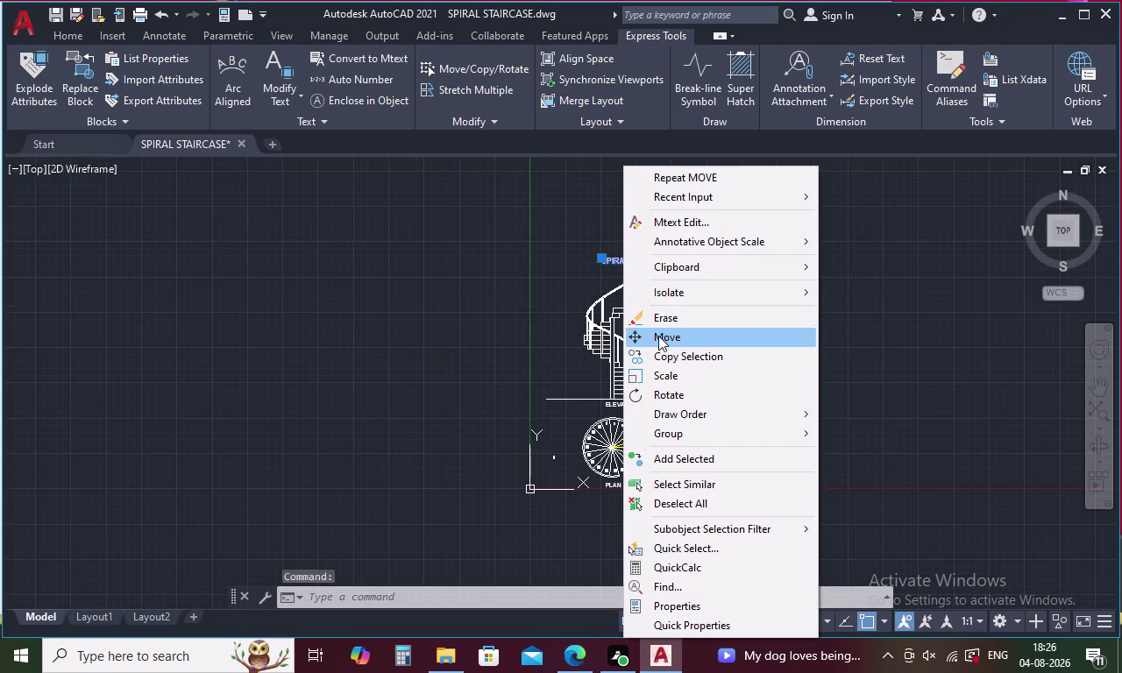
click(659, 336)
click(600, 268)
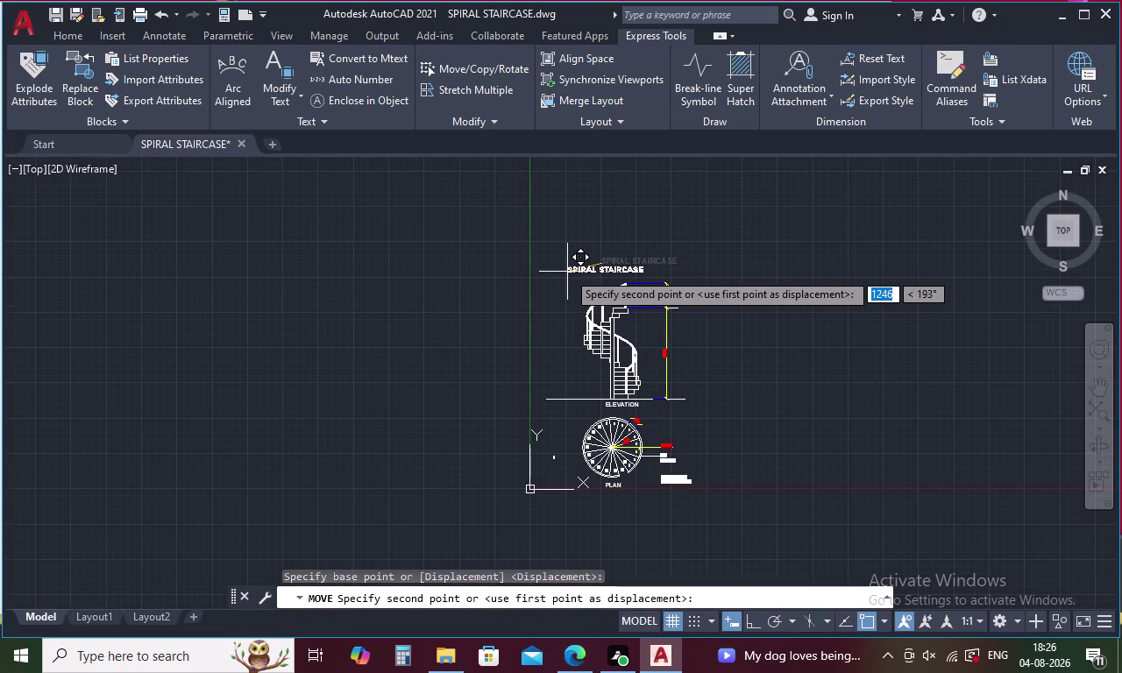
click(572, 272)
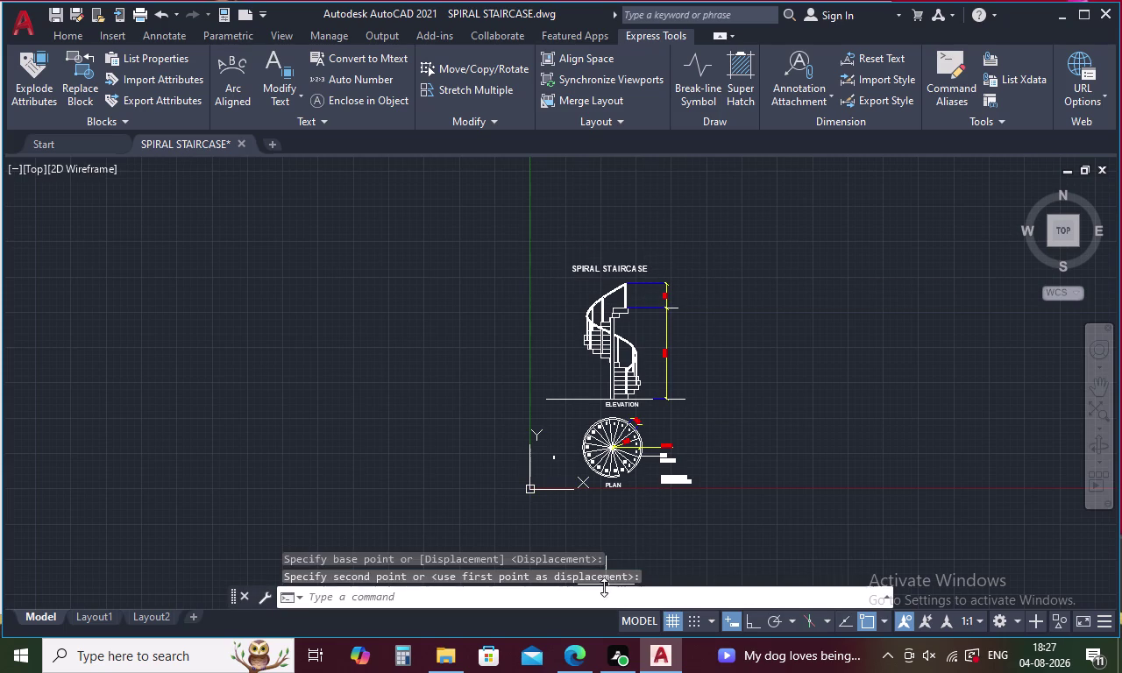
Select the 50Ø RAILING label and bring up its shortcut menu.
scroll(up, 3)
click(660, 503)
right_click(688, 472)
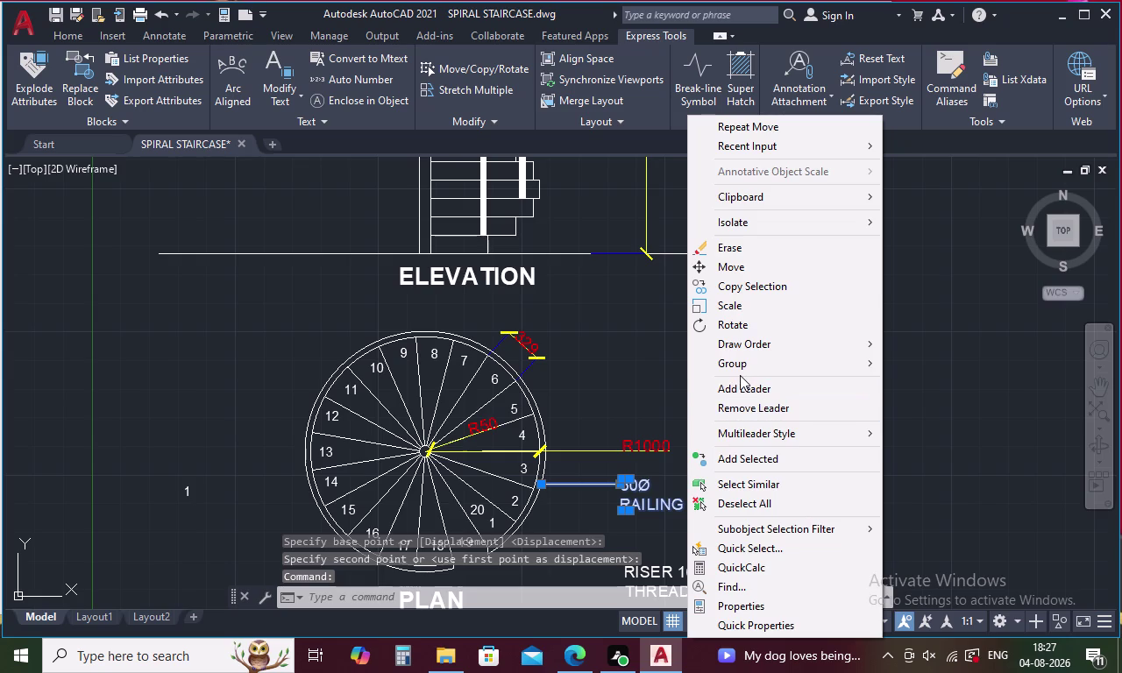
click(731, 486)
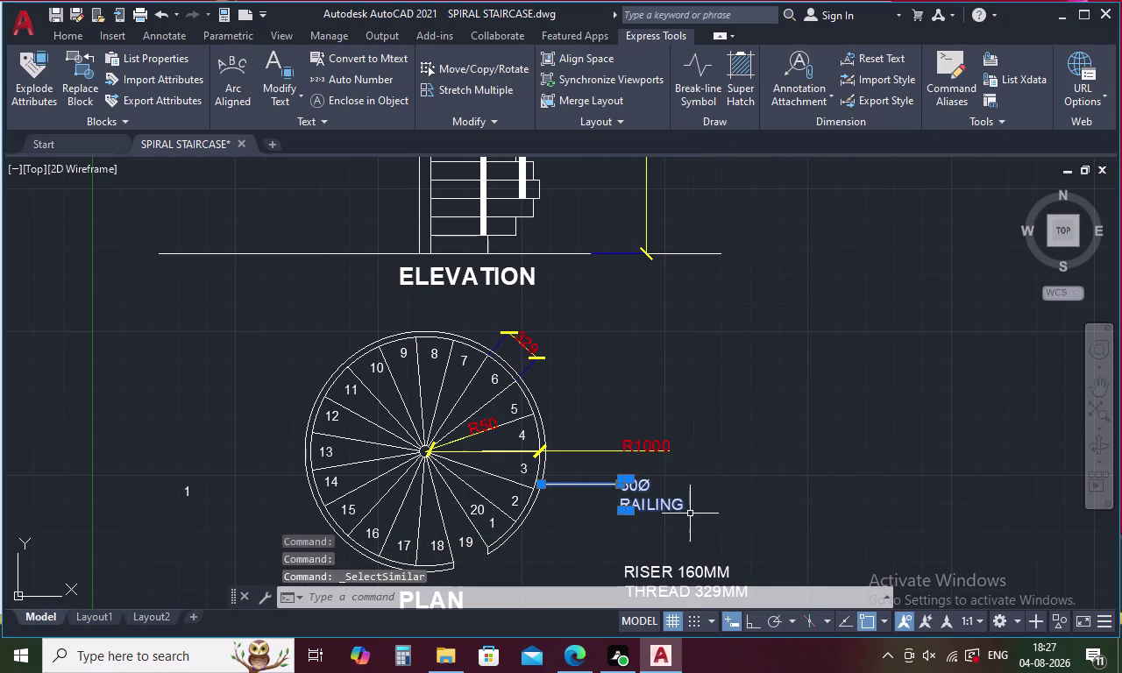
key(Escape)
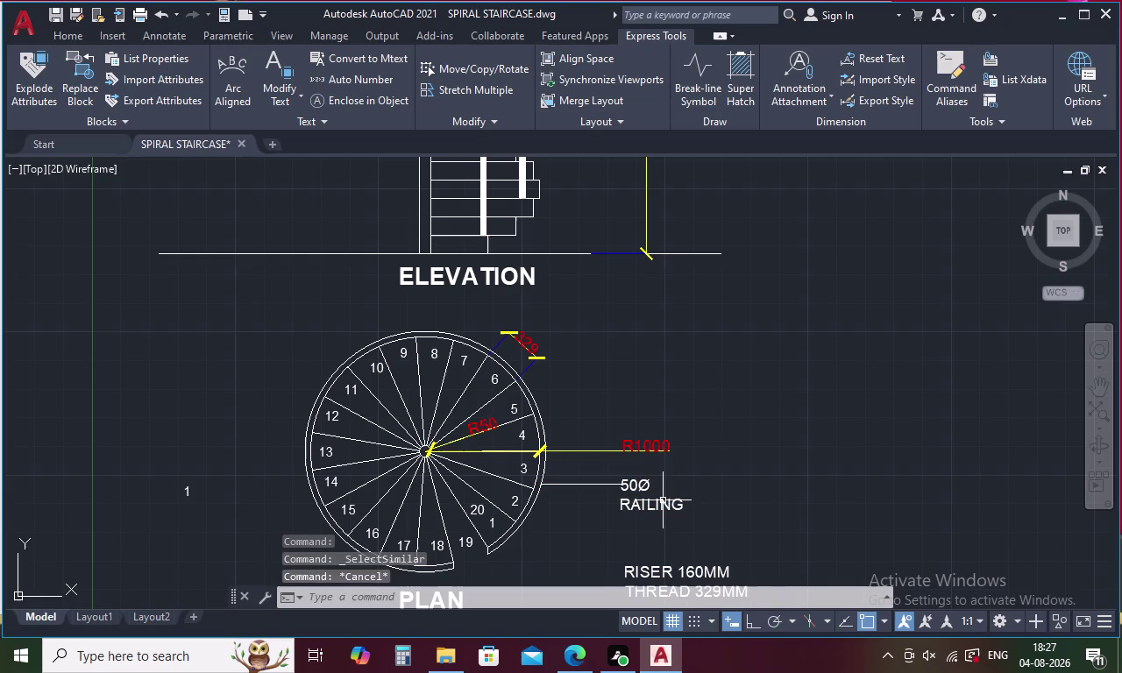
middle_drag(679, 522, 653, 317)
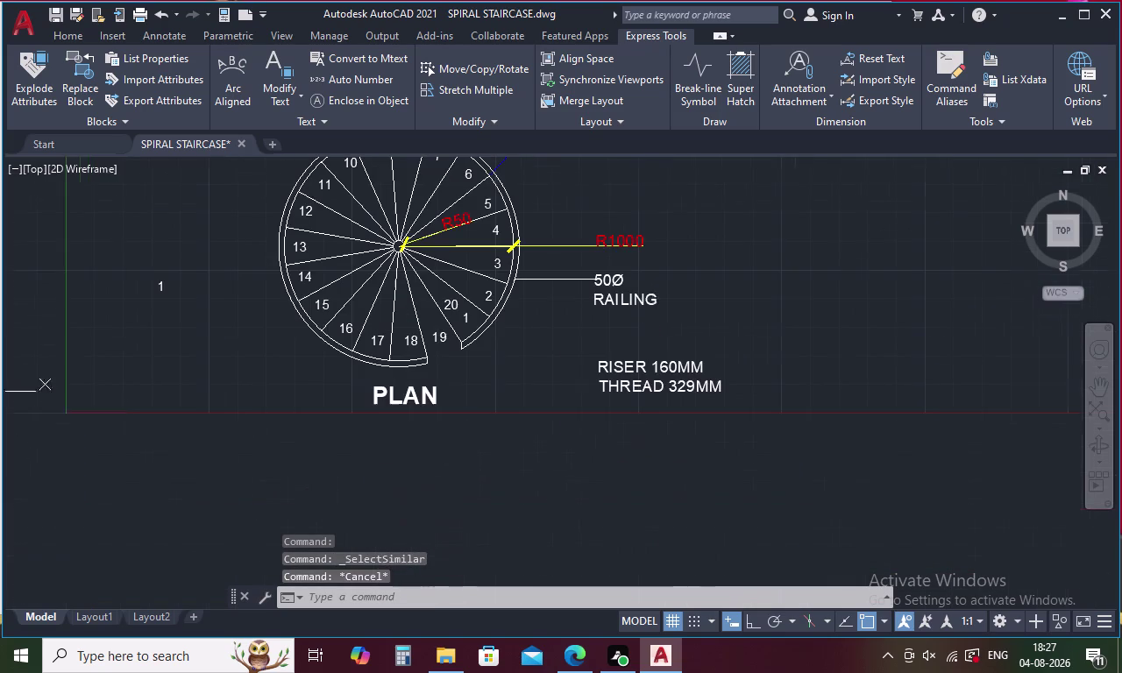
click(653, 362)
right_click(653, 361)
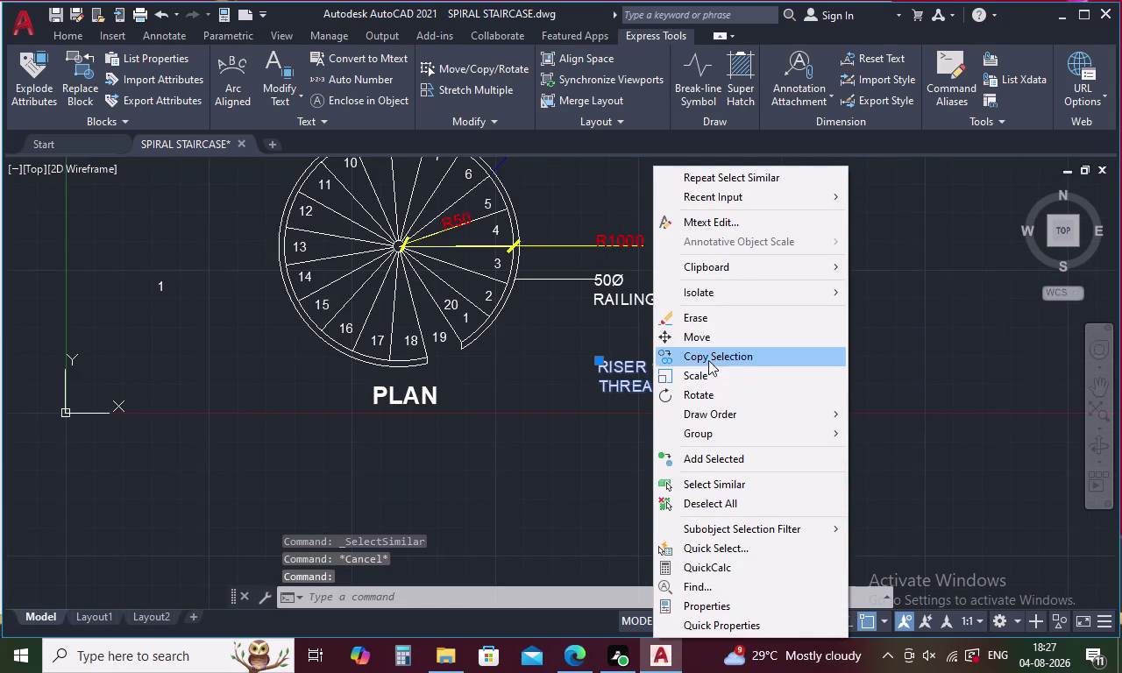
Set the similar text (step numbers, PLAN title, riser note) to Red.
click(701, 484)
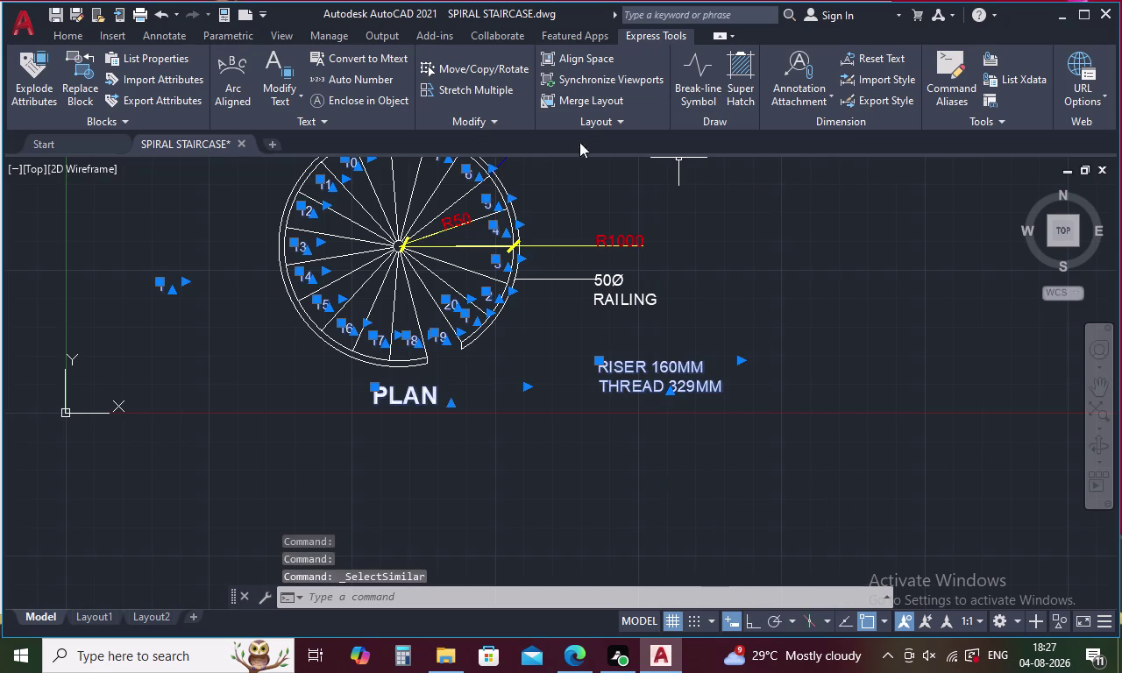
click(66, 27)
click(68, 32)
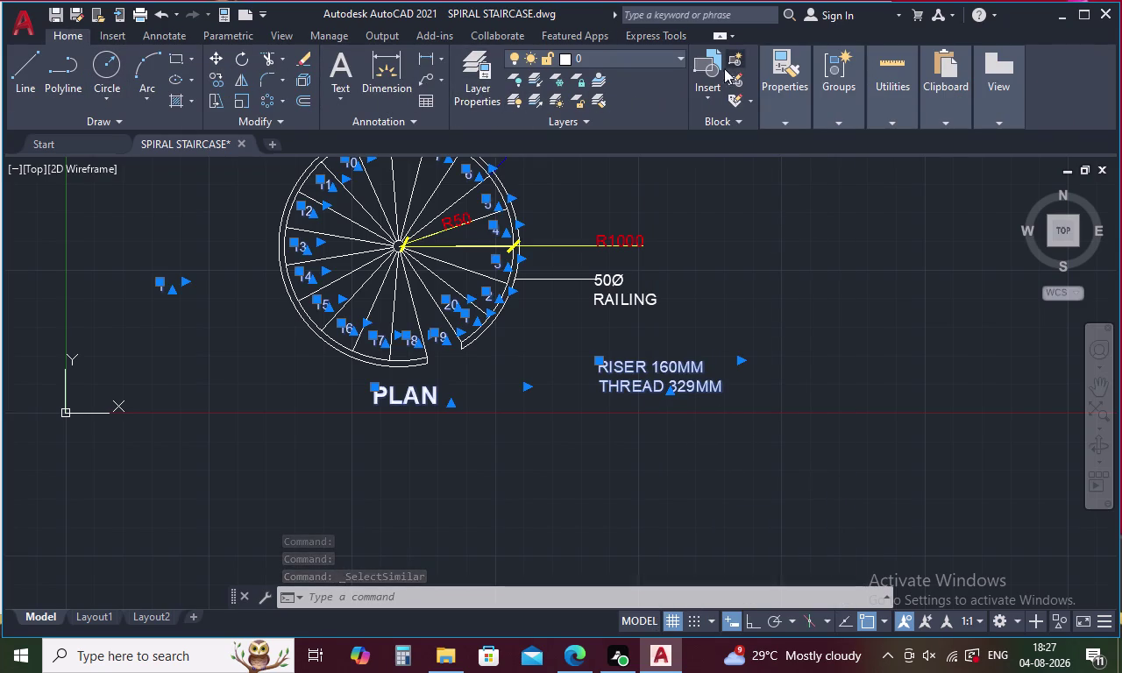
click(785, 111)
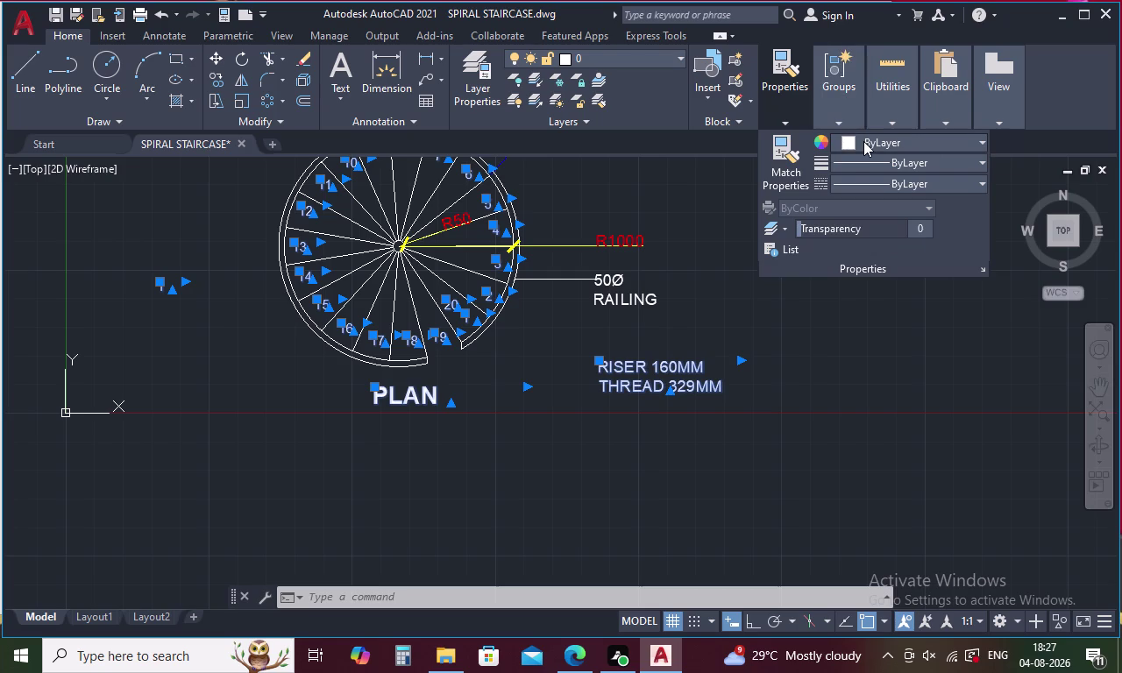
click(864, 141)
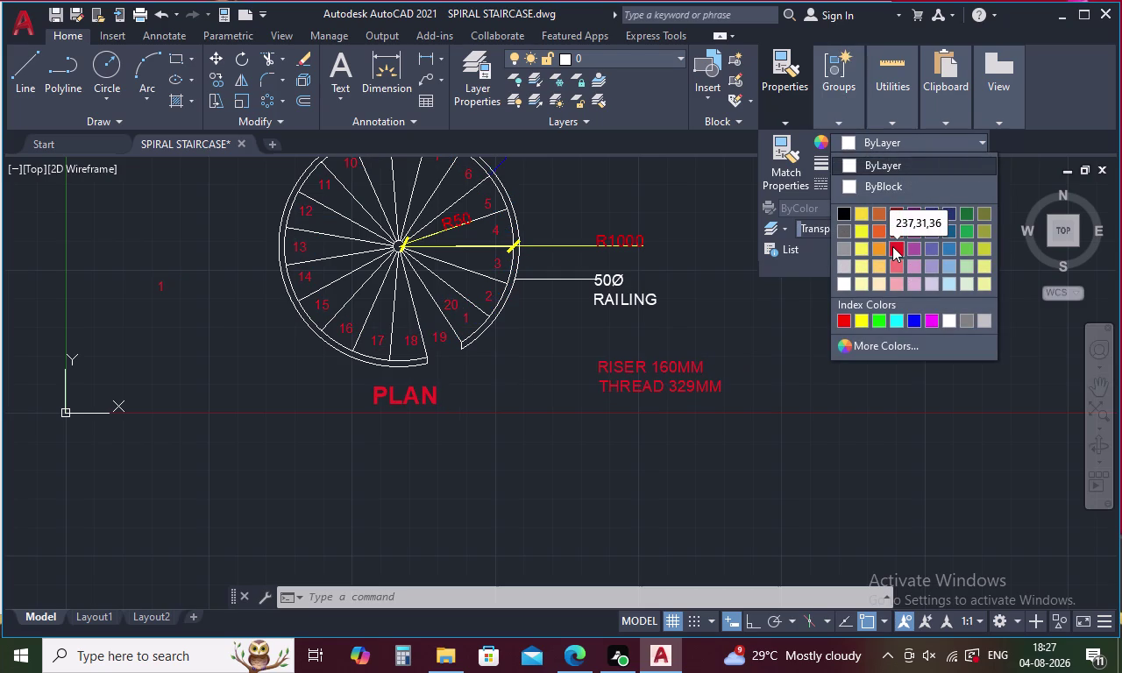
click(893, 247)
click(651, 301)
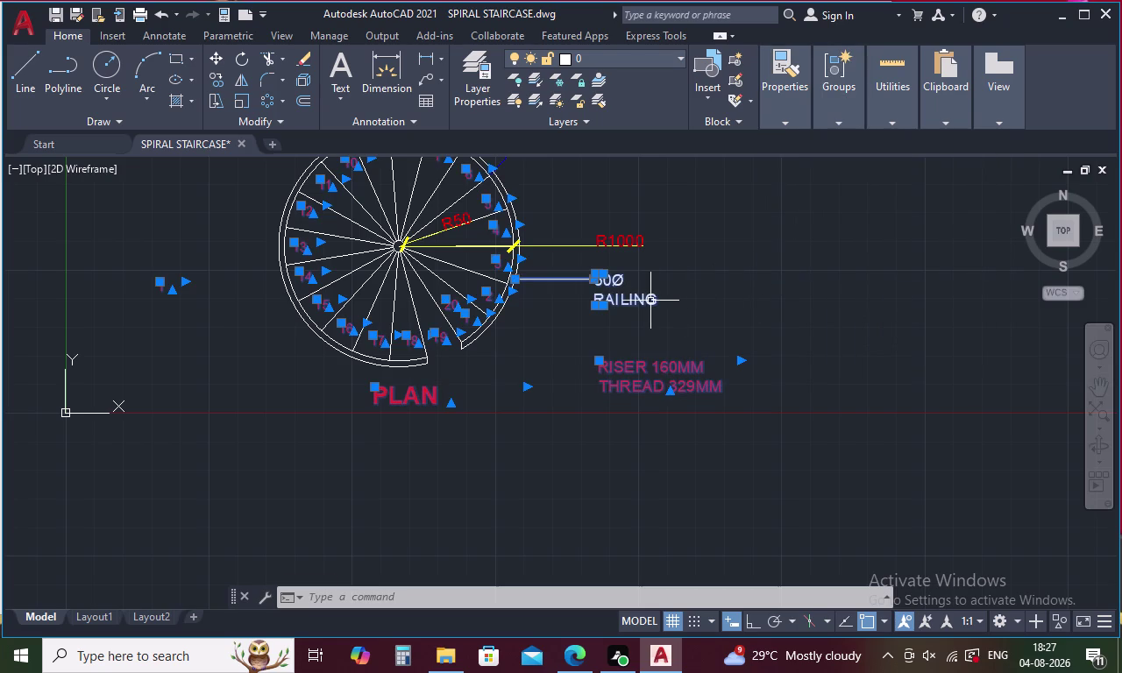
Open the 50Ø RAILING label for editing and highlight its text.
double_click(642, 302)
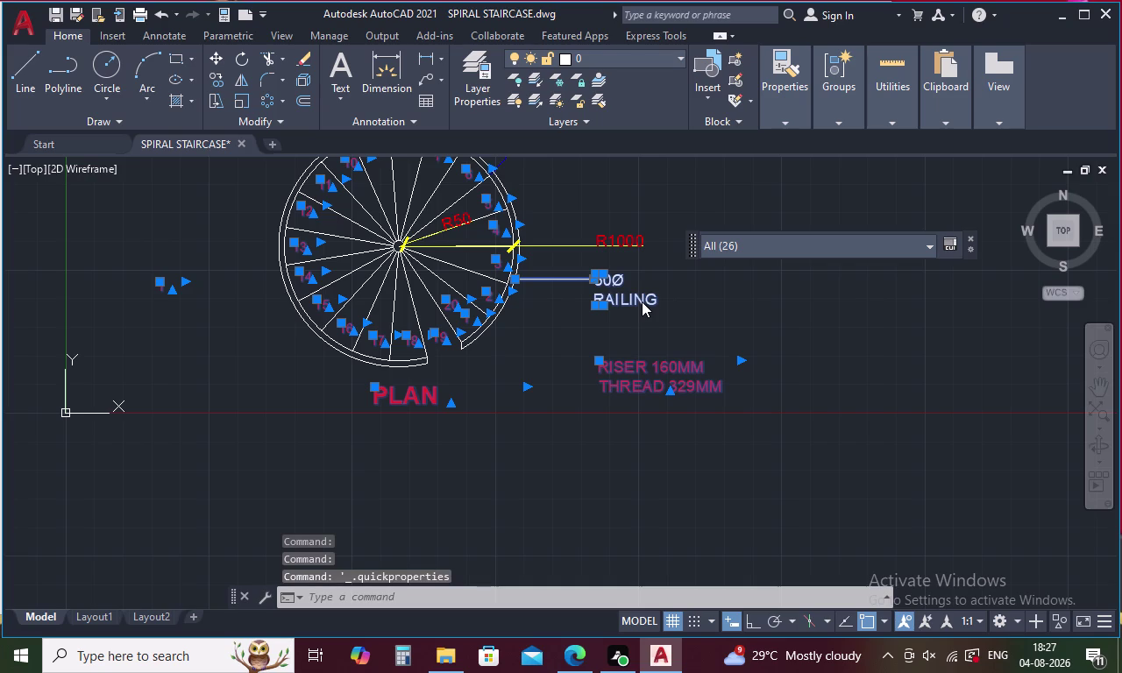
key(Escape)
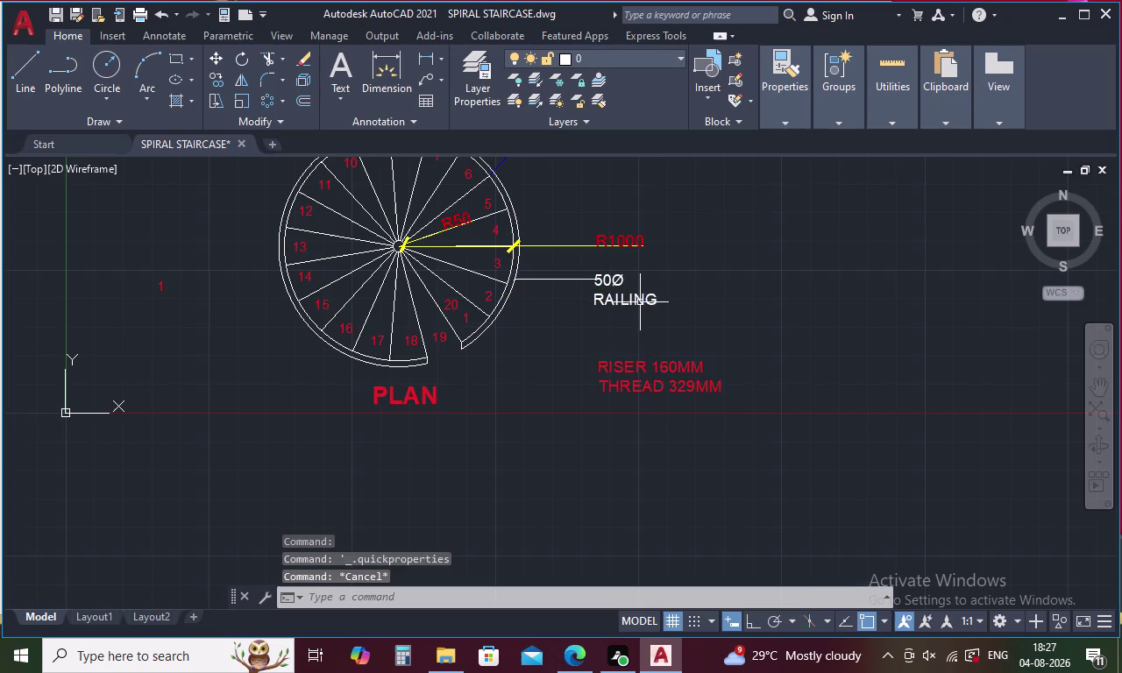
double_click(637, 305)
drag(659, 300, 559, 304)
double_click(619, 294)
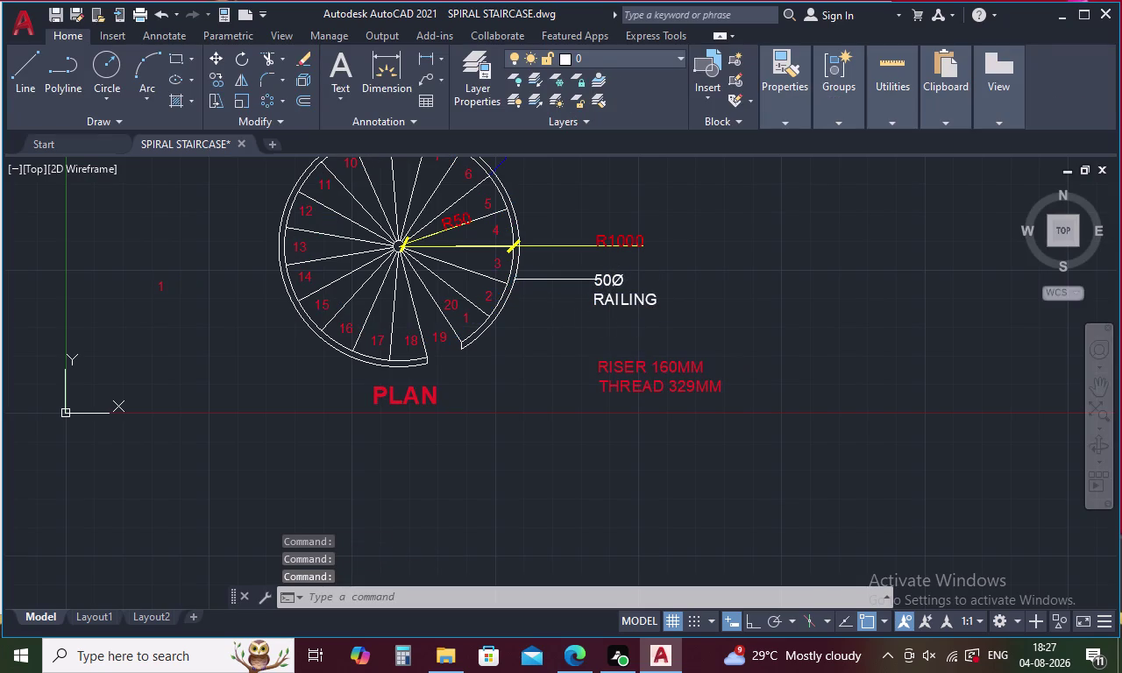
drag(652, 295, 599, 301)
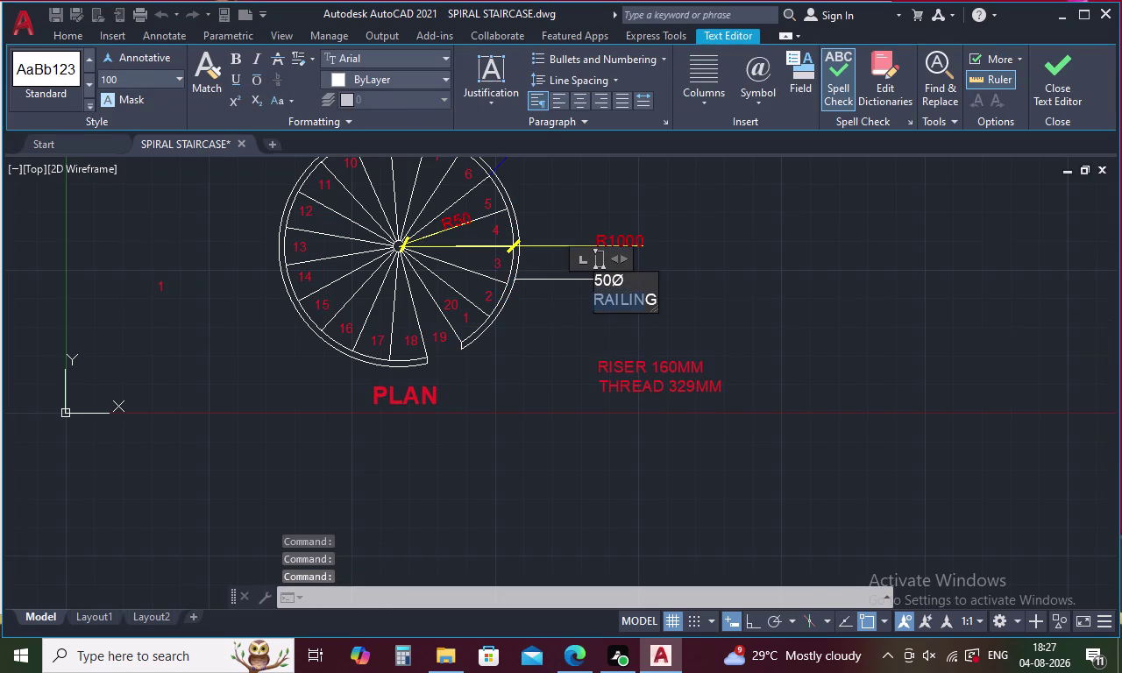
Color both lines of the 50Ø RAILING note Red, then view the elevation.
drag(598, 301, 587, 272)
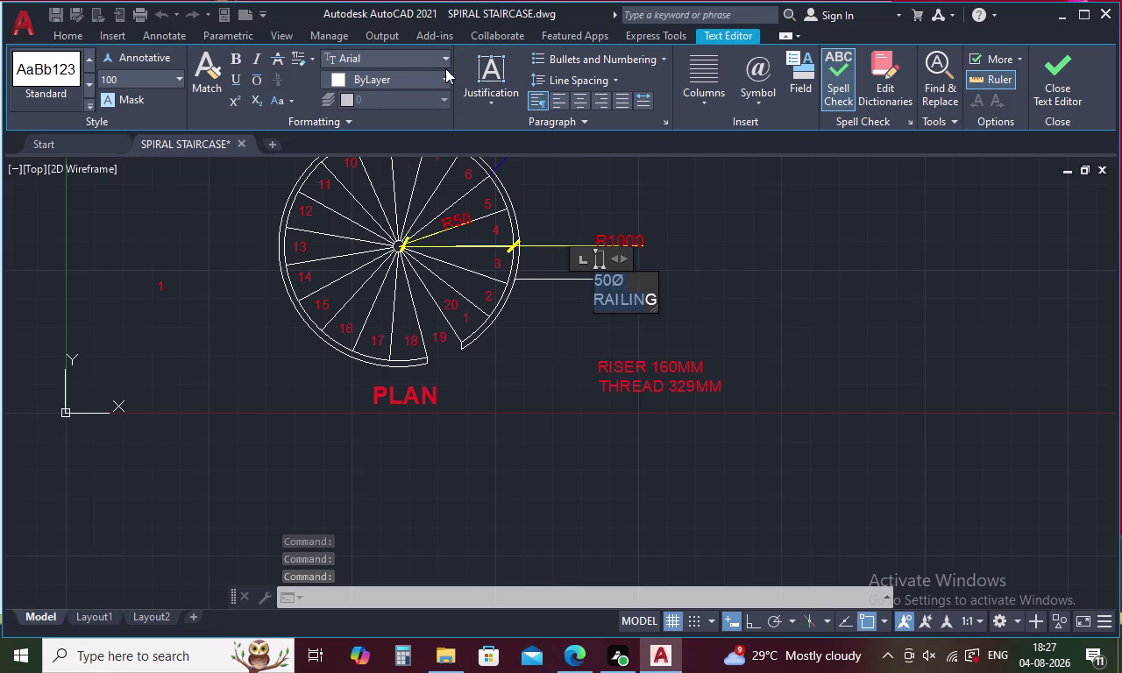
click(446, 77)
click(387, 190)
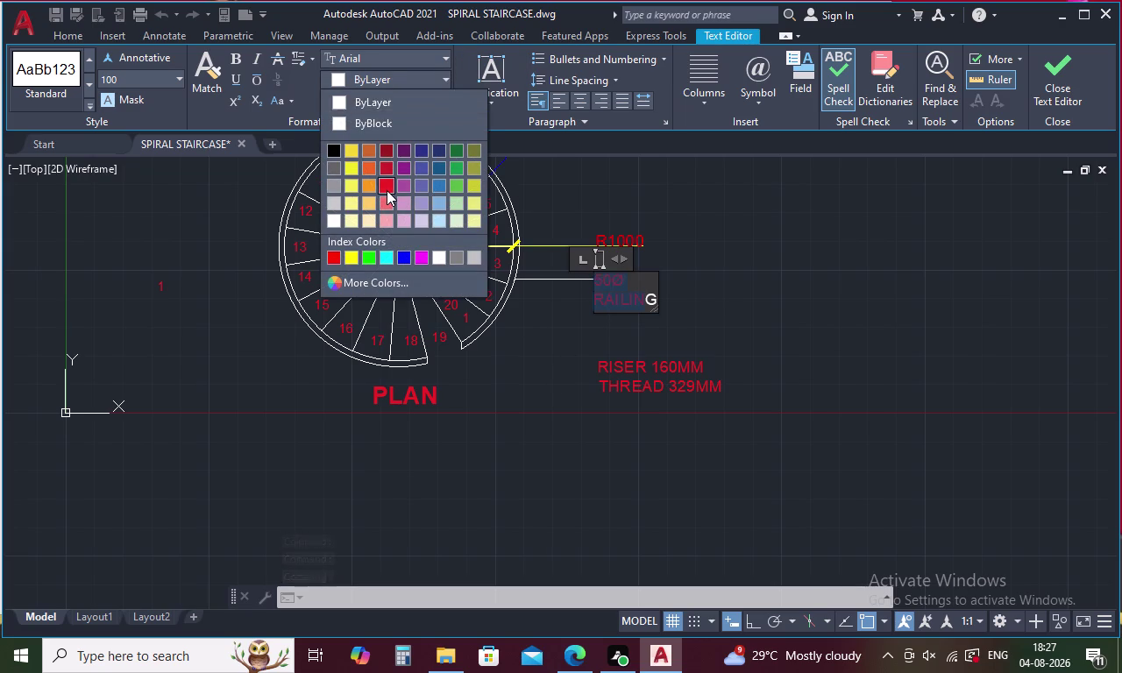
click(783, 315)
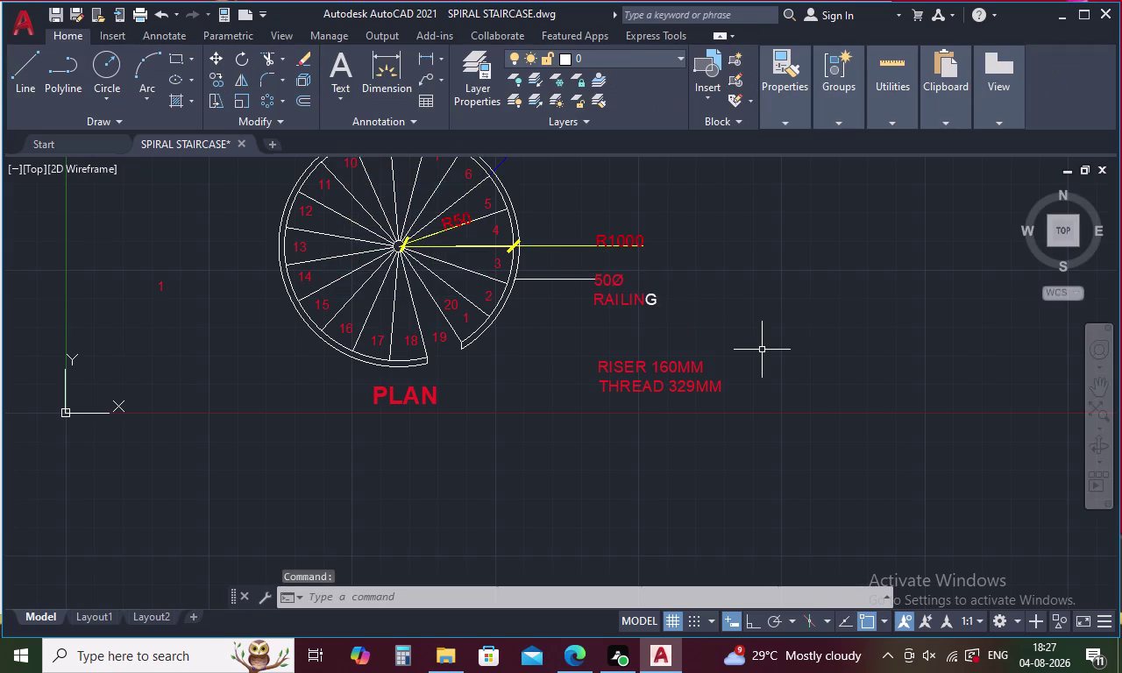
middle_drag(761, 350, 795, 403)
scroll(down, 3)
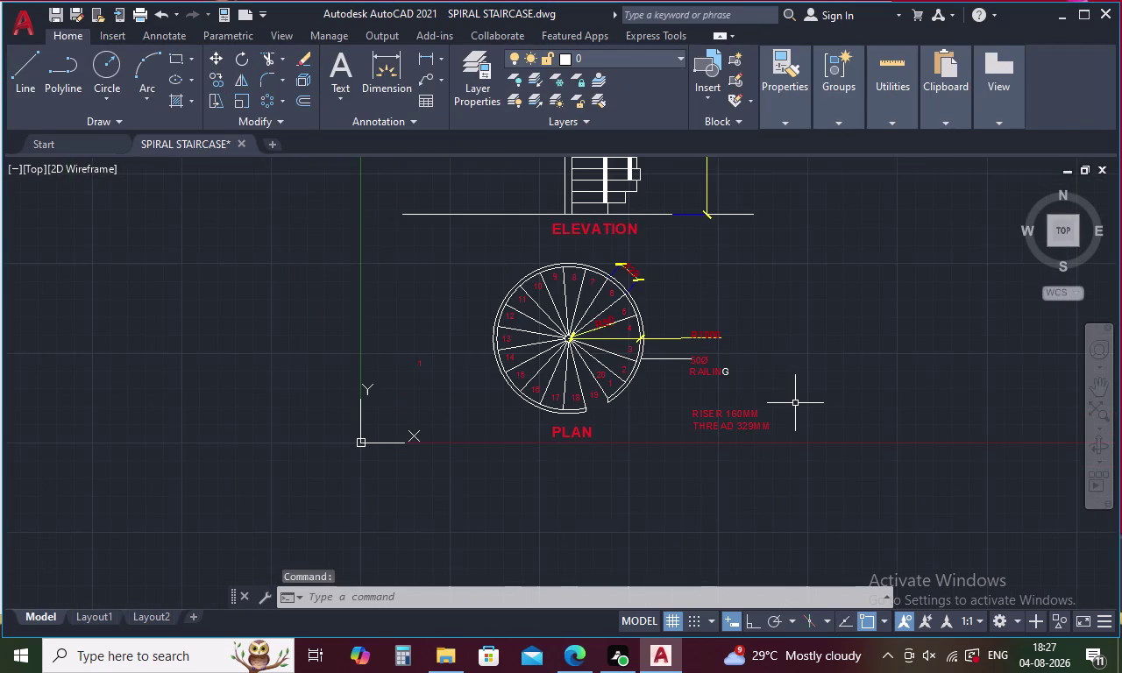
scroll(down, 3)
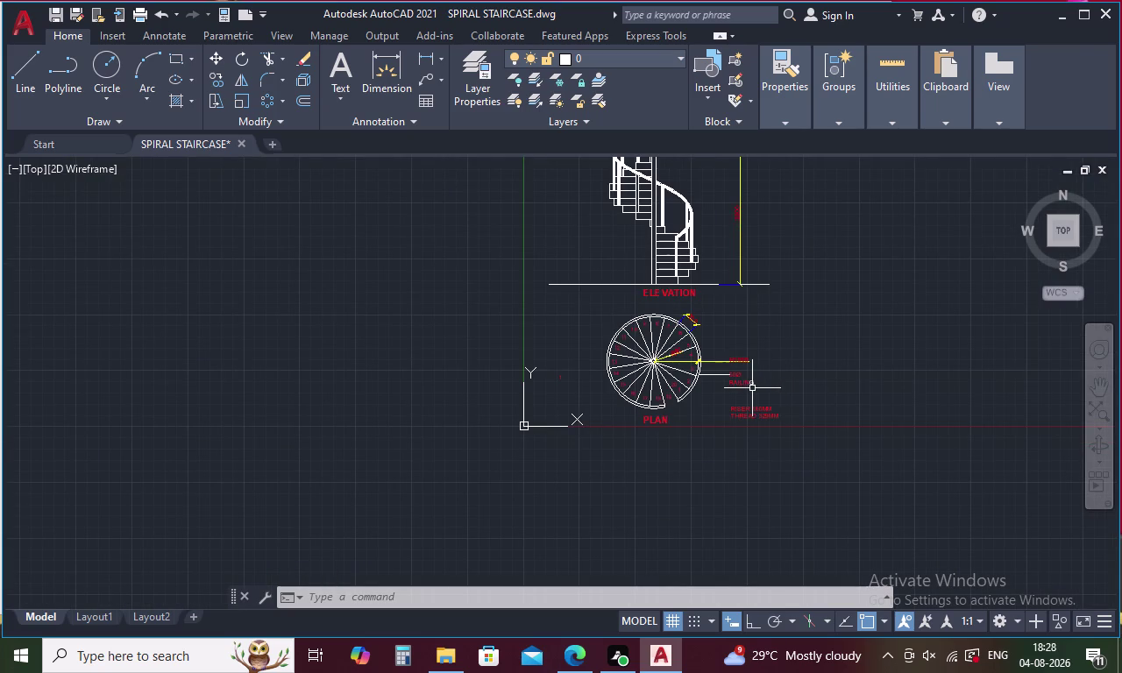
middle_drag(754, 314, 774, 390)
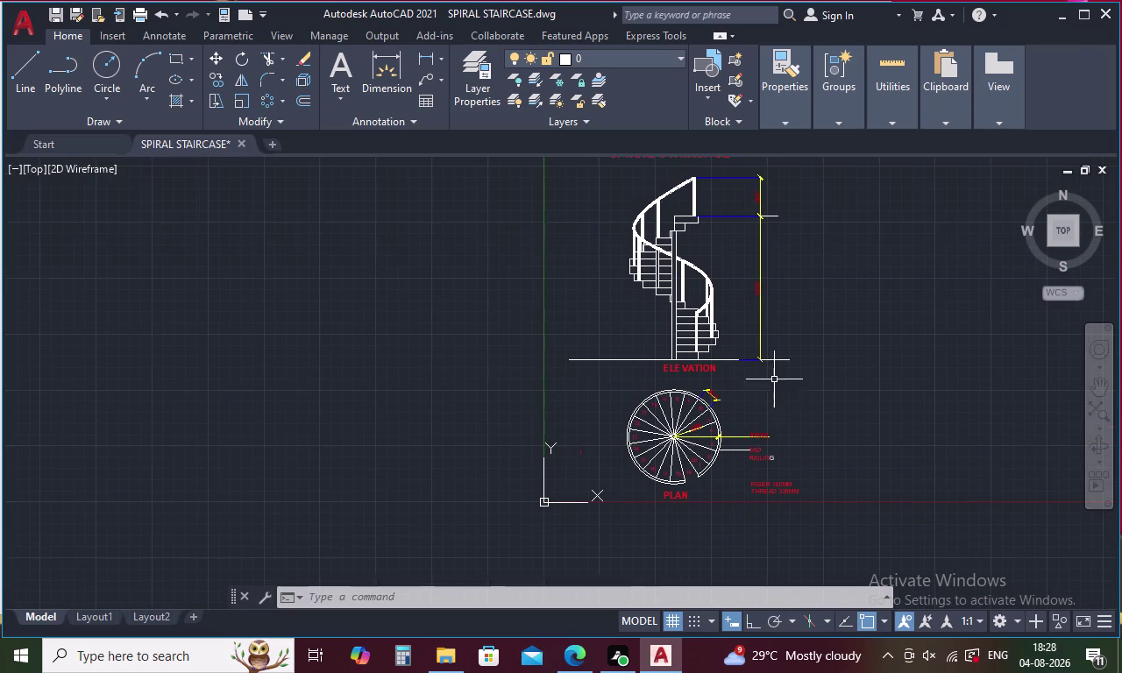
middle_drag(834, 202, 838, 289)
Replace one letter of the SPIRAL STAIRCASE title with 'a'.
drag(839, 241, 700, 209)
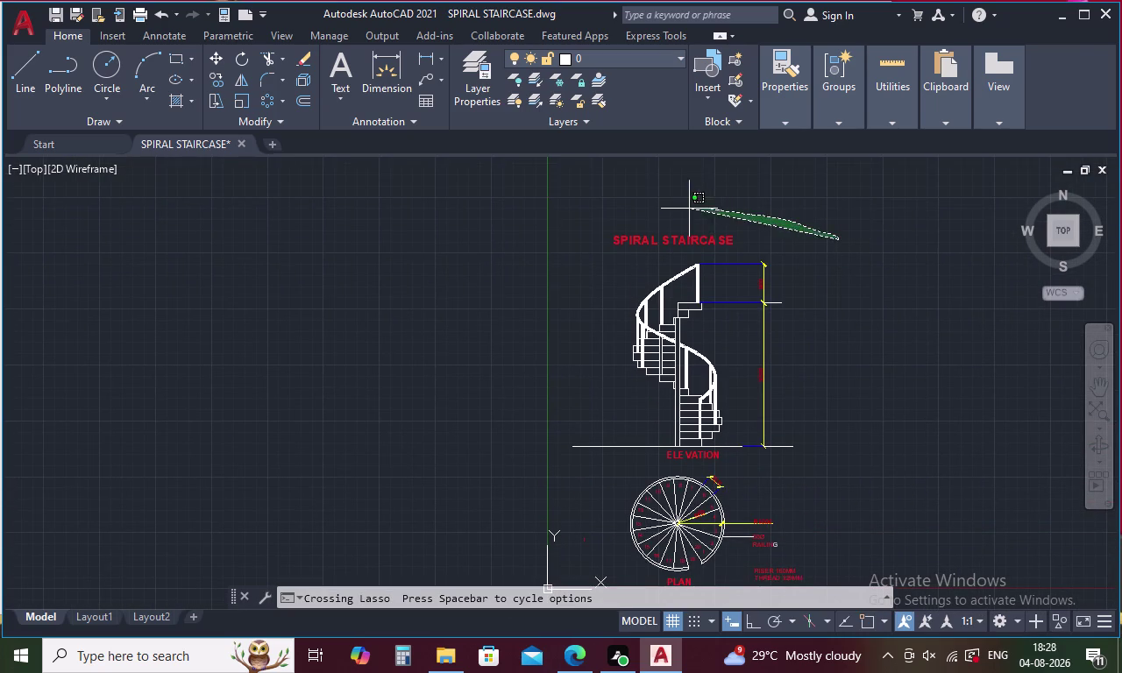
drag(700, 209, 623, 189)
click(623, 189)
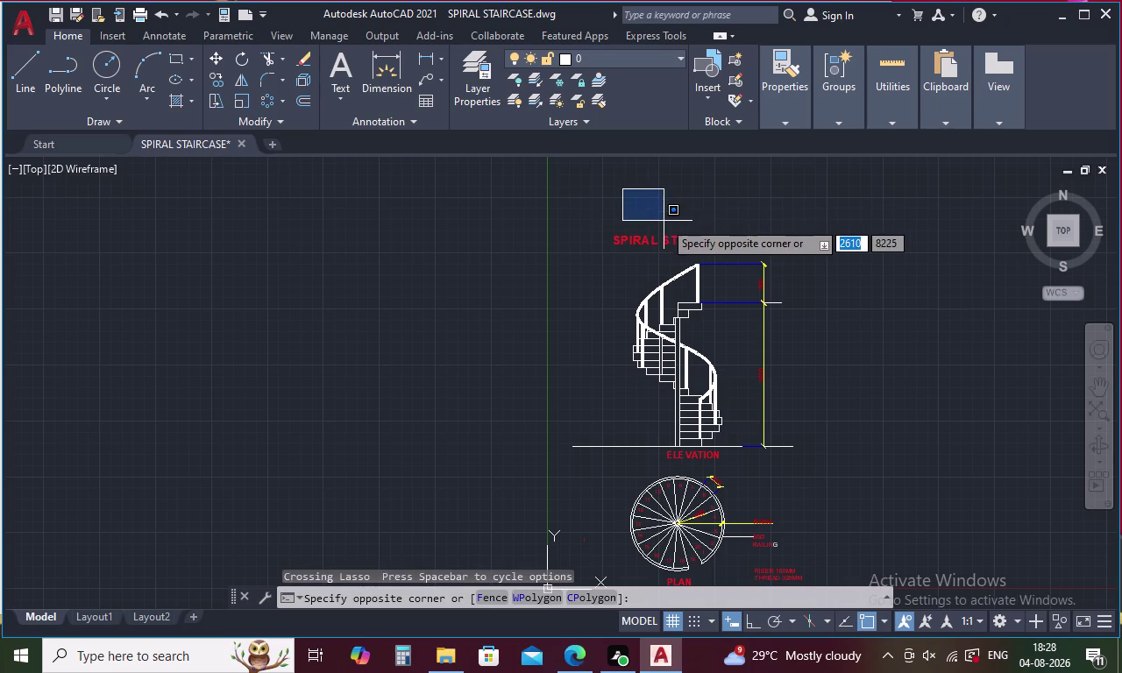
click(672, 199)
double_click(686, 235)
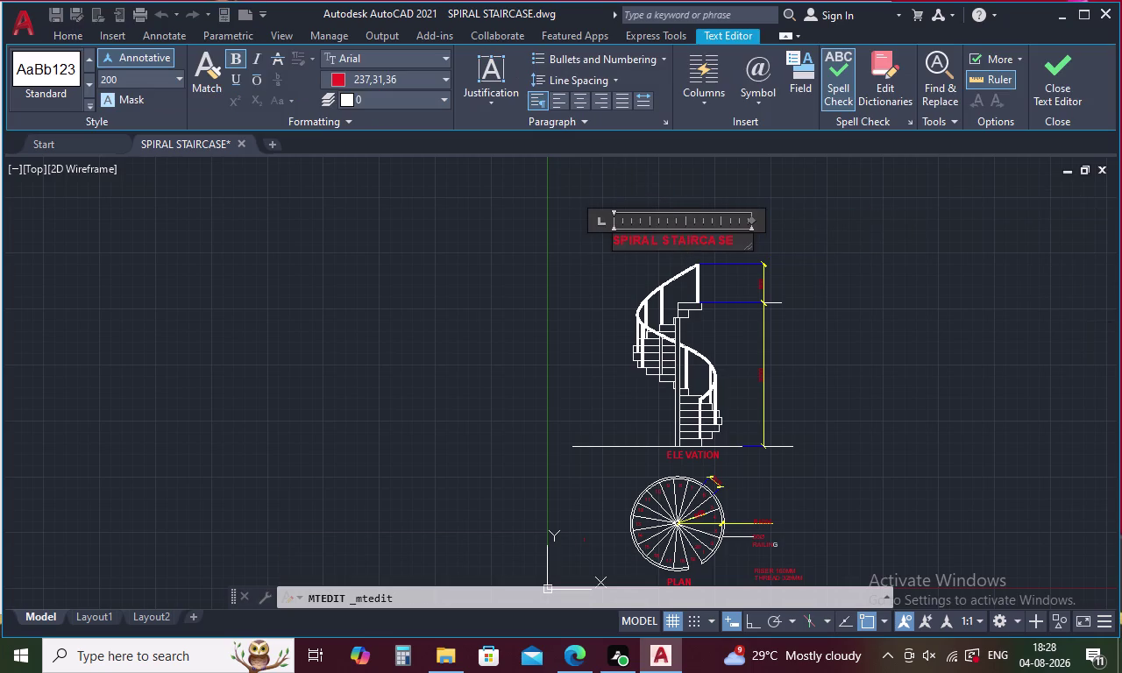
click(719, 240)
key(BackSpace)
key(a)
click(836, 280)
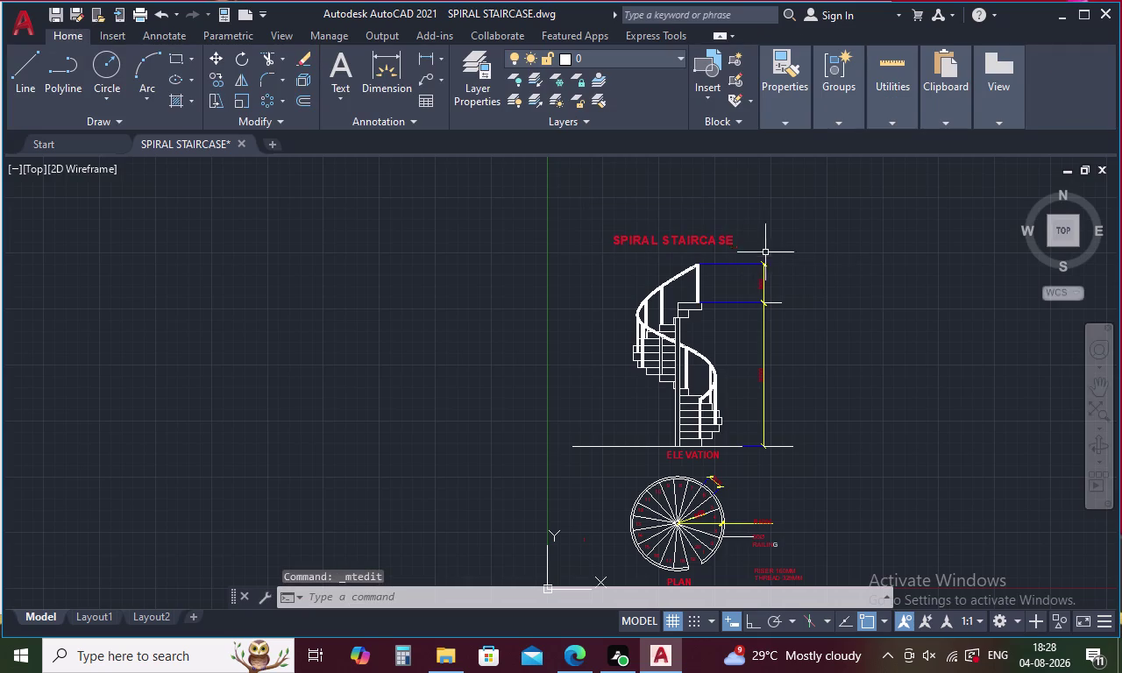
Fix the title word by replacing its last two letters with 'CA'.
double_click(721, 243)
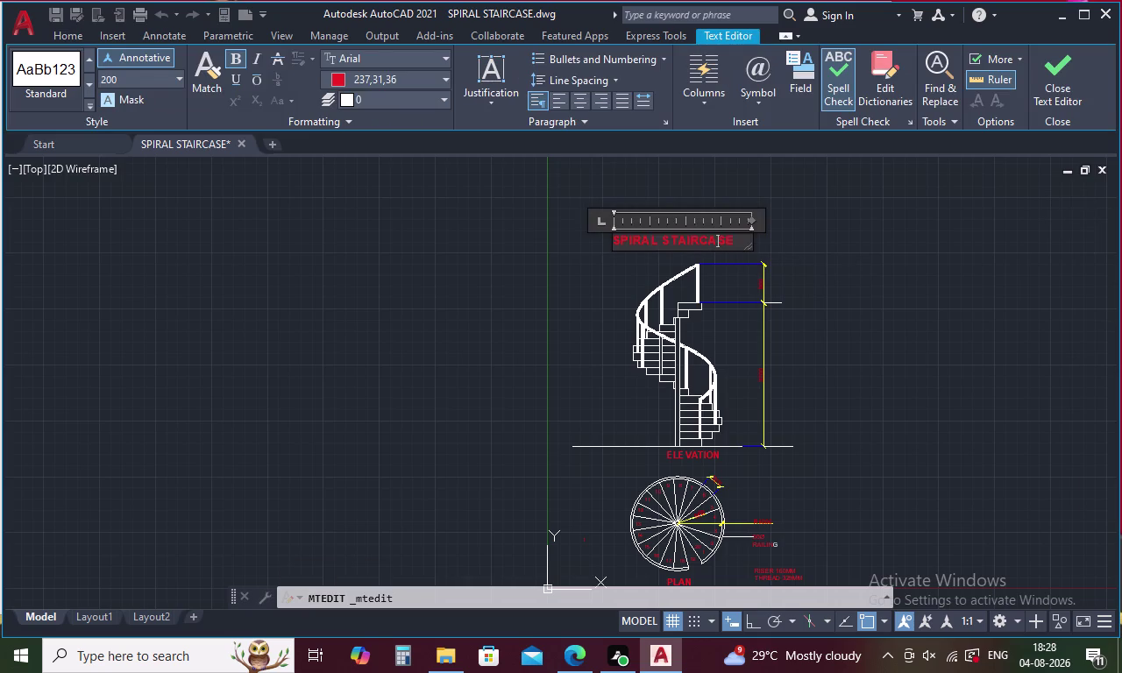
key(BackSpace)
key(BackSpace)
text(CA)
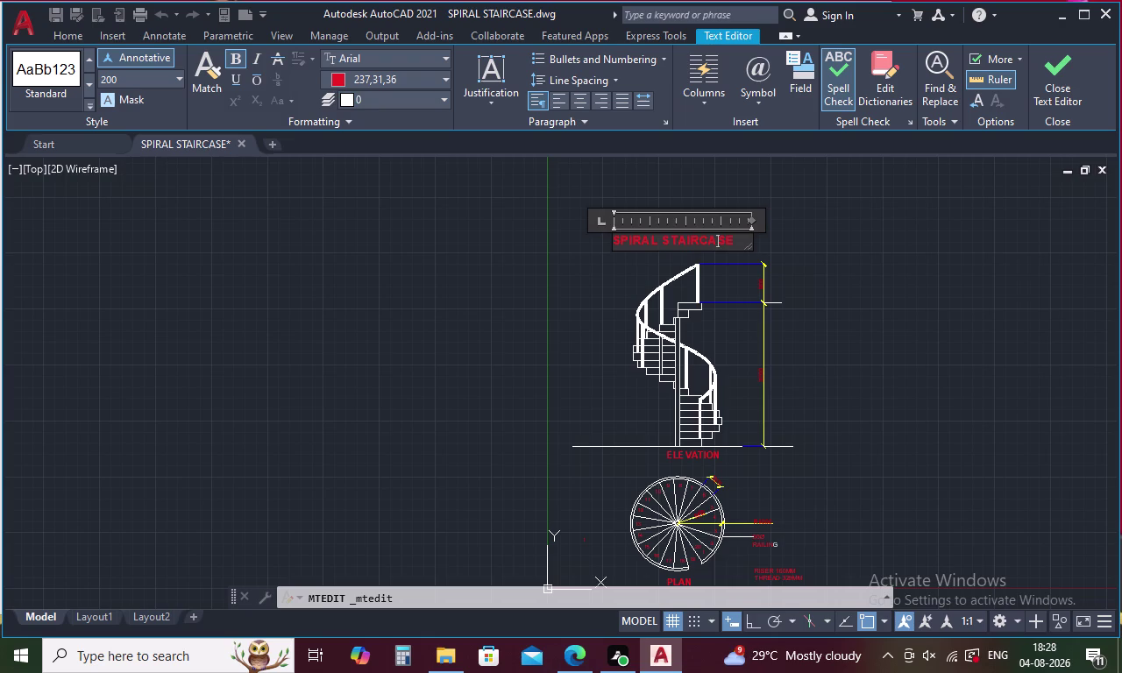
click(794, 241)
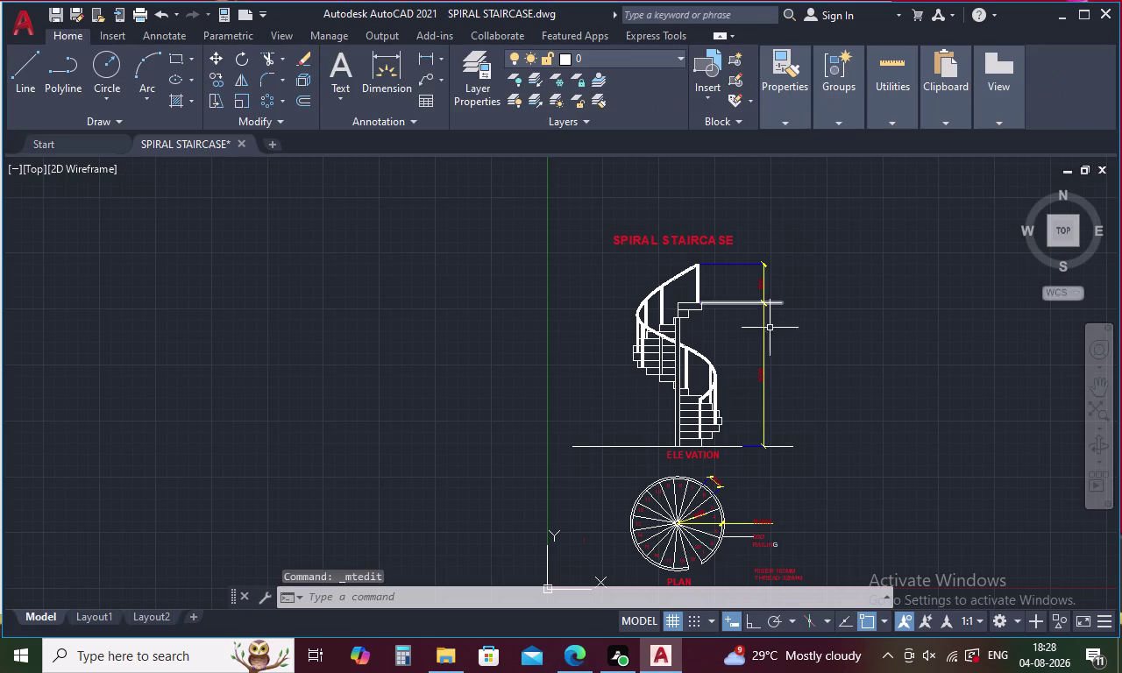
Save the drawing, select the whole staircase, and bring up plot settings.
key(ctrl+s)
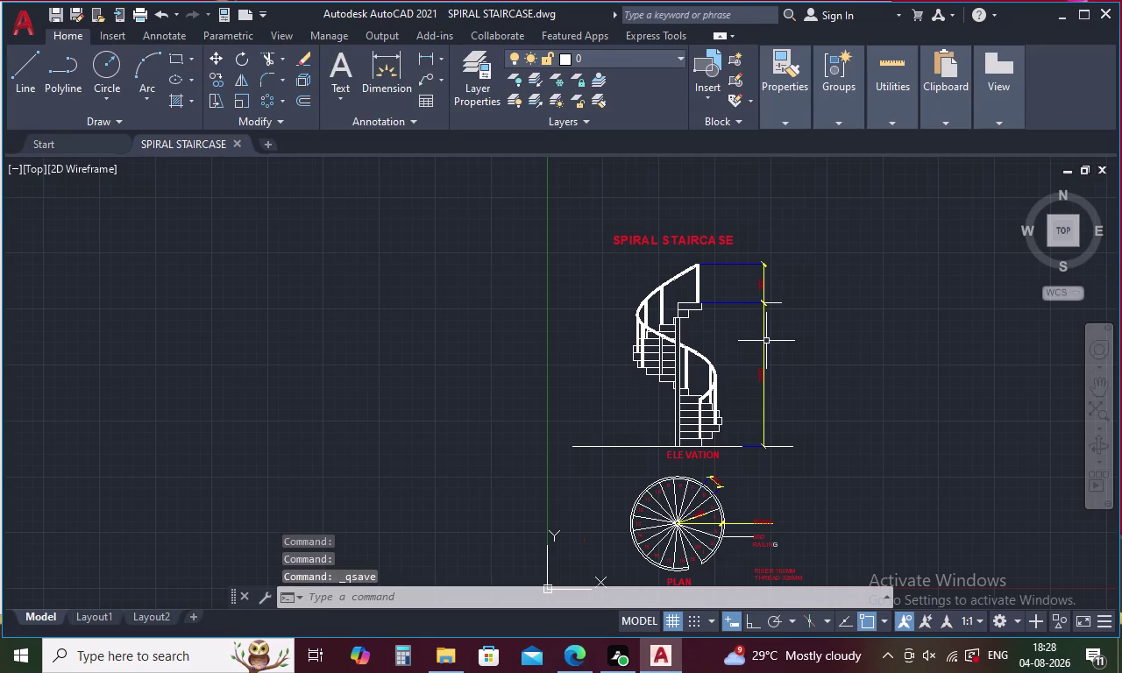
scroll(down, 3)
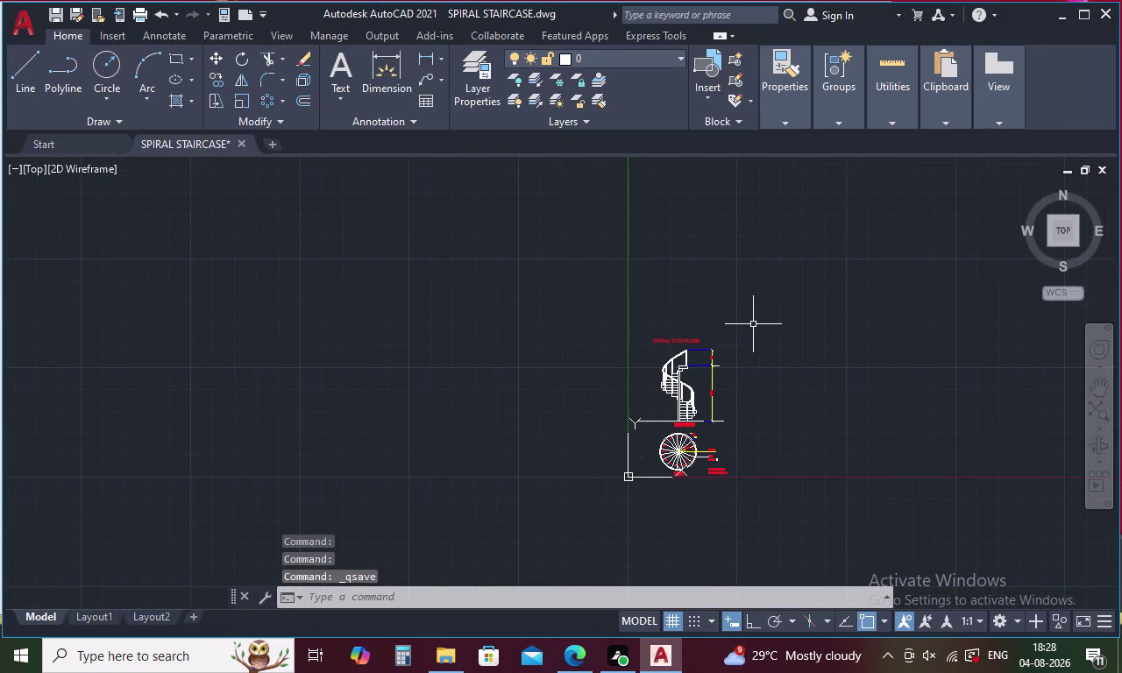
drag(754, 325, 552, 273)
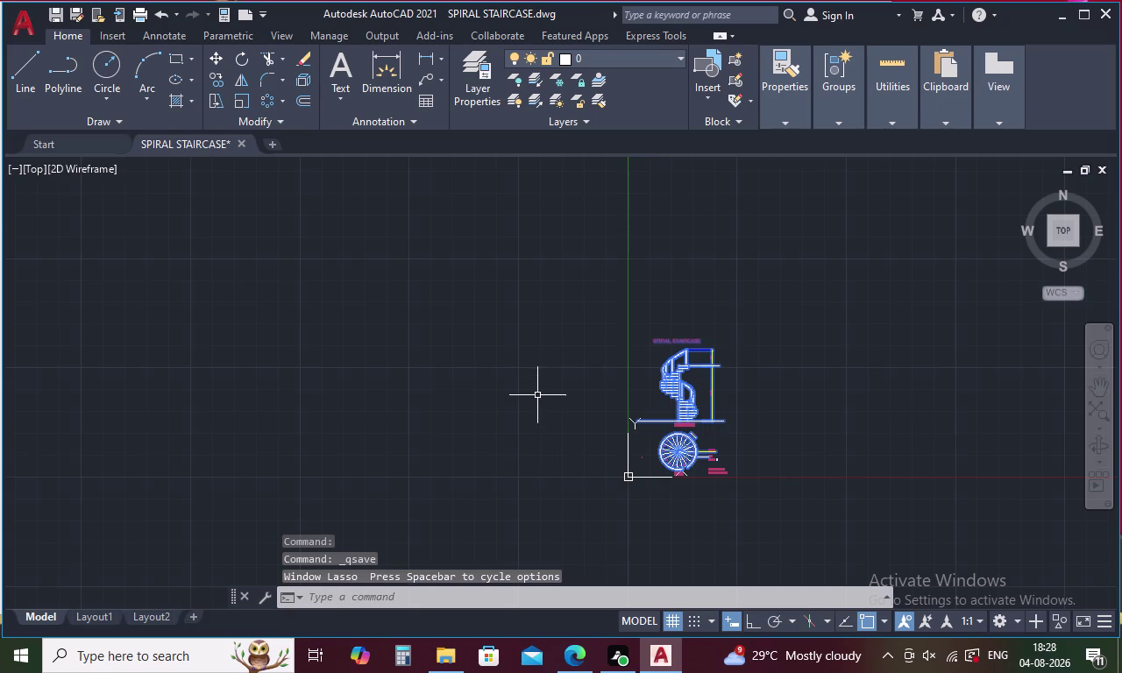
key(ctrl+p)
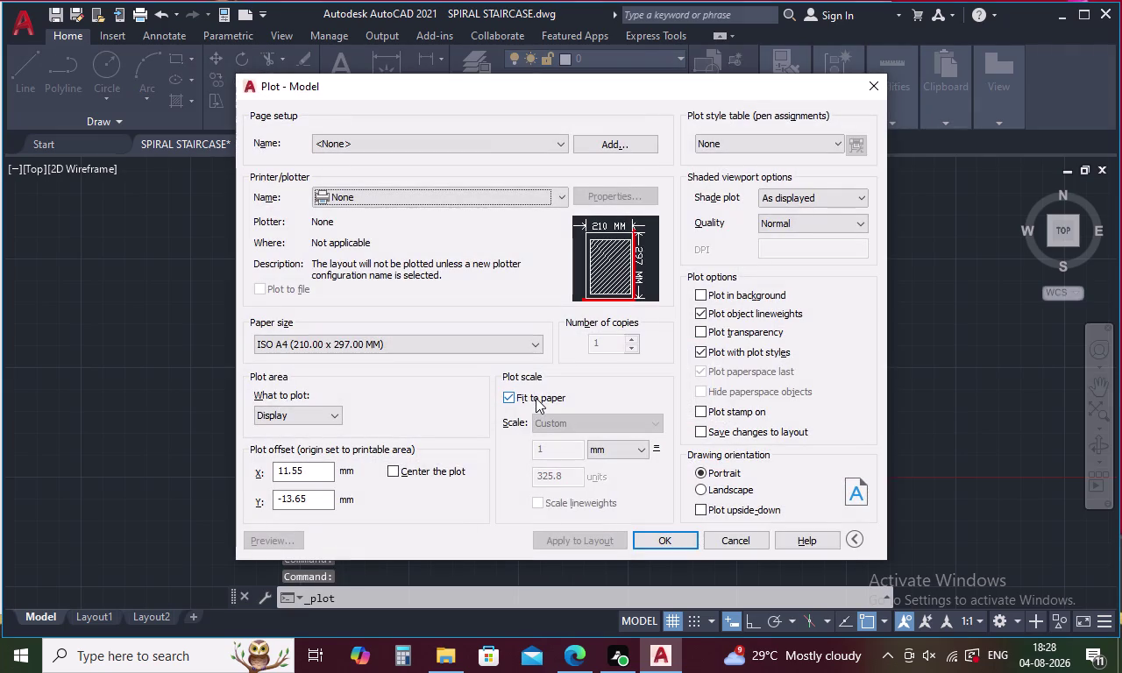
Plot to AutoCAD PDF (High Quality Print), ISO A4, as SPIRAL STAIRCASE-Model.pdf.
click(552, 188)
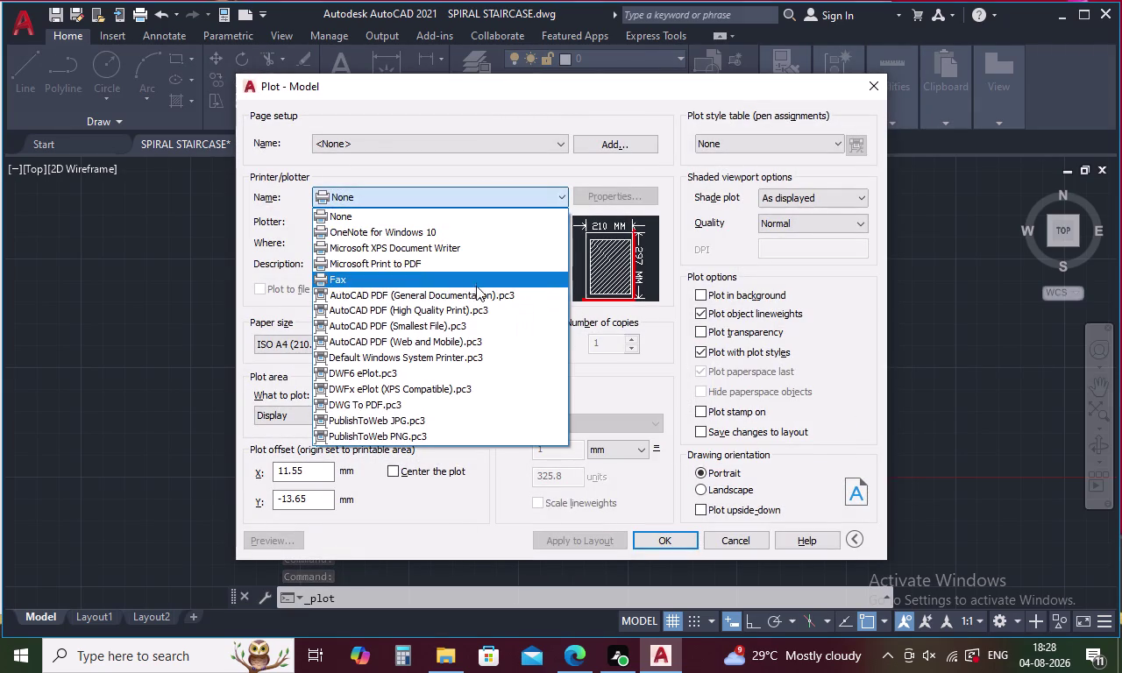
click(398, 306)
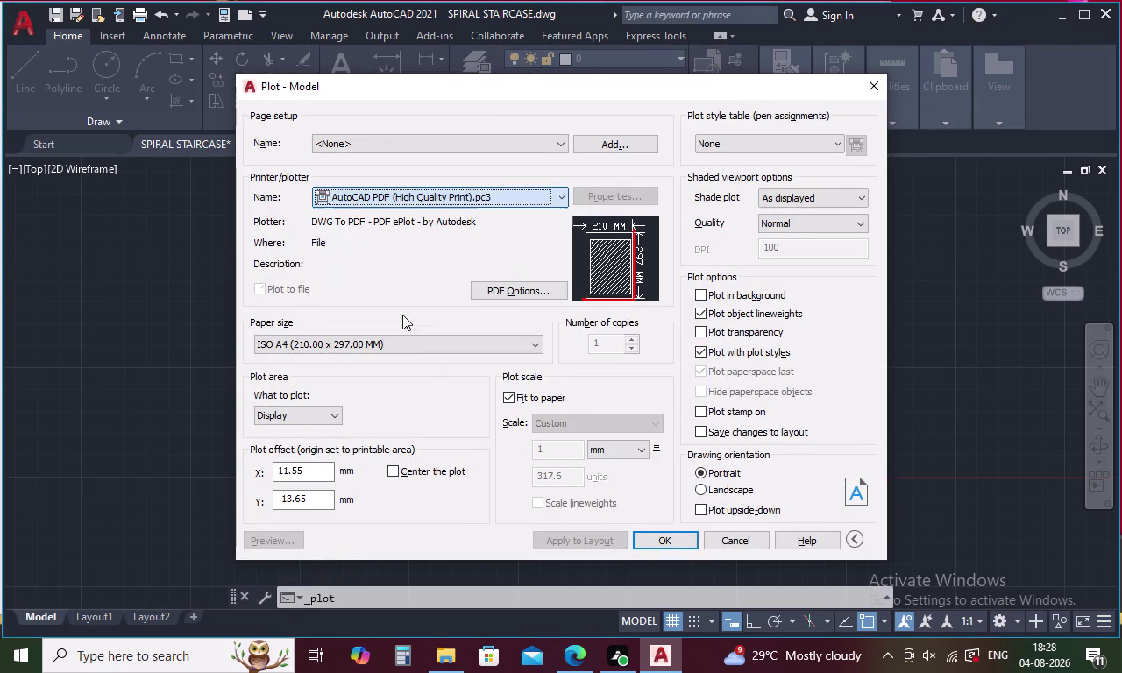
click(640, 538)
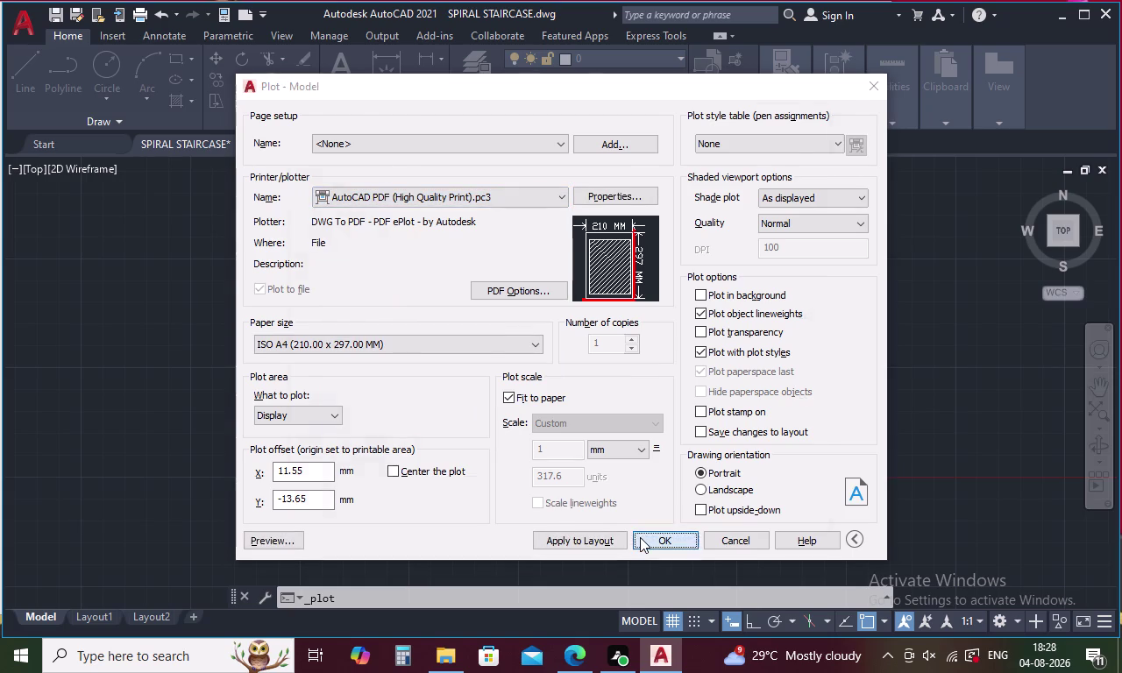
click(788, 494)
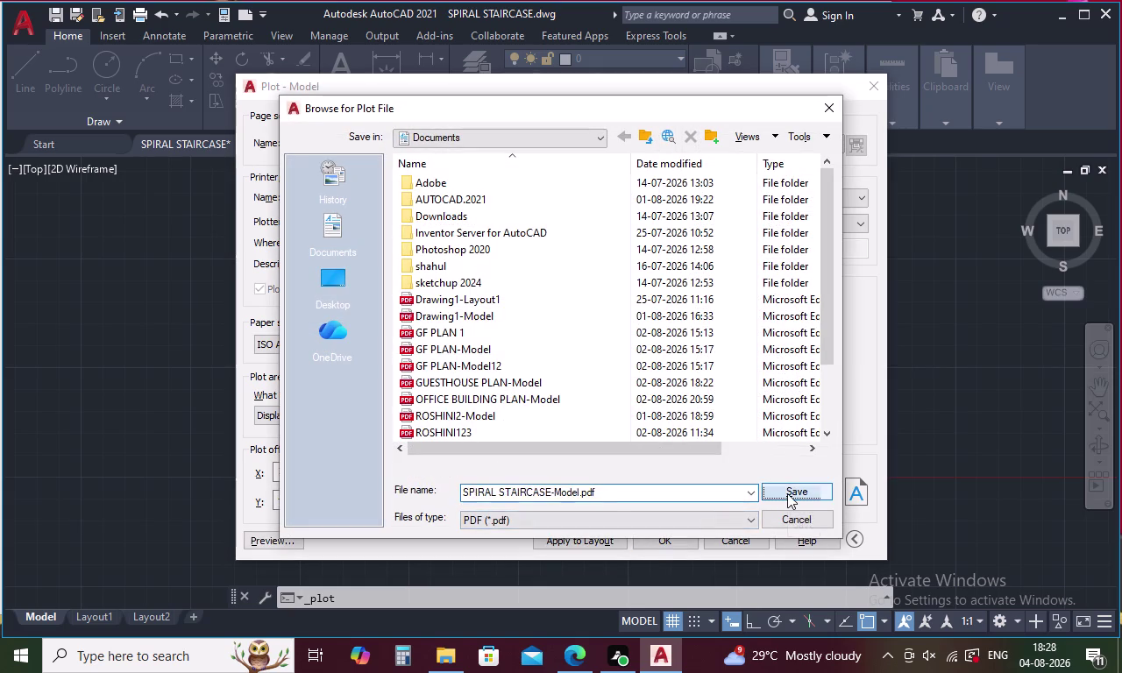
scroll(down, 3)
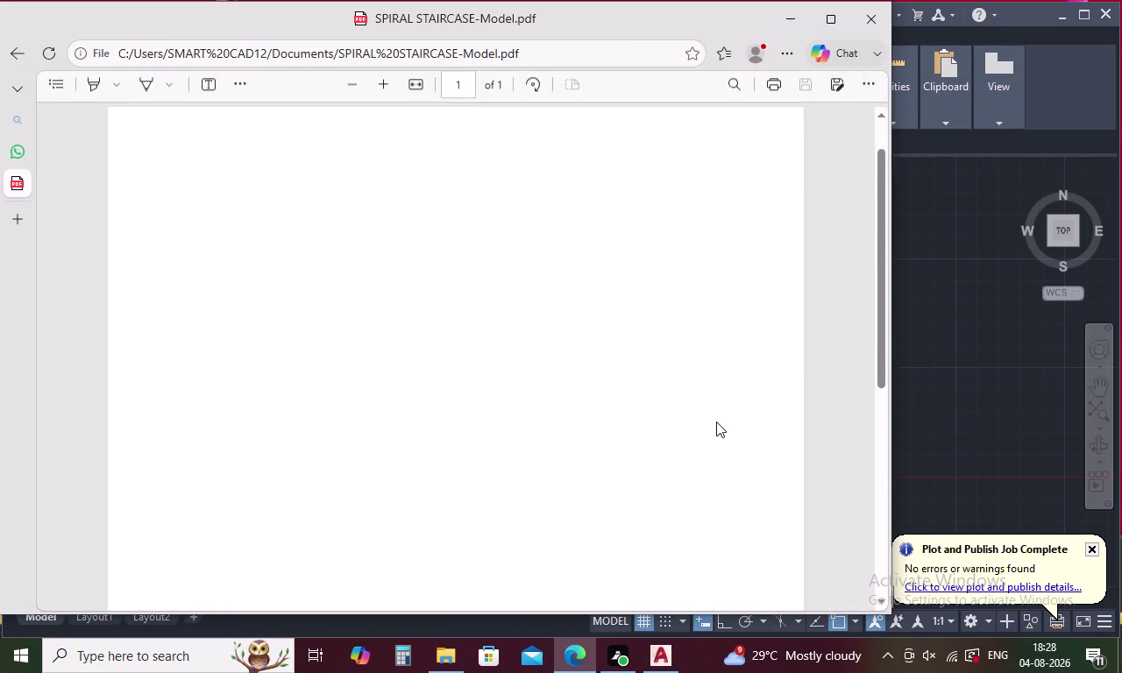
Scroll through the one-page staircase PDF in Edge, then return to AutoCAD.
scroll(down, 3)
scroll(down, 3)
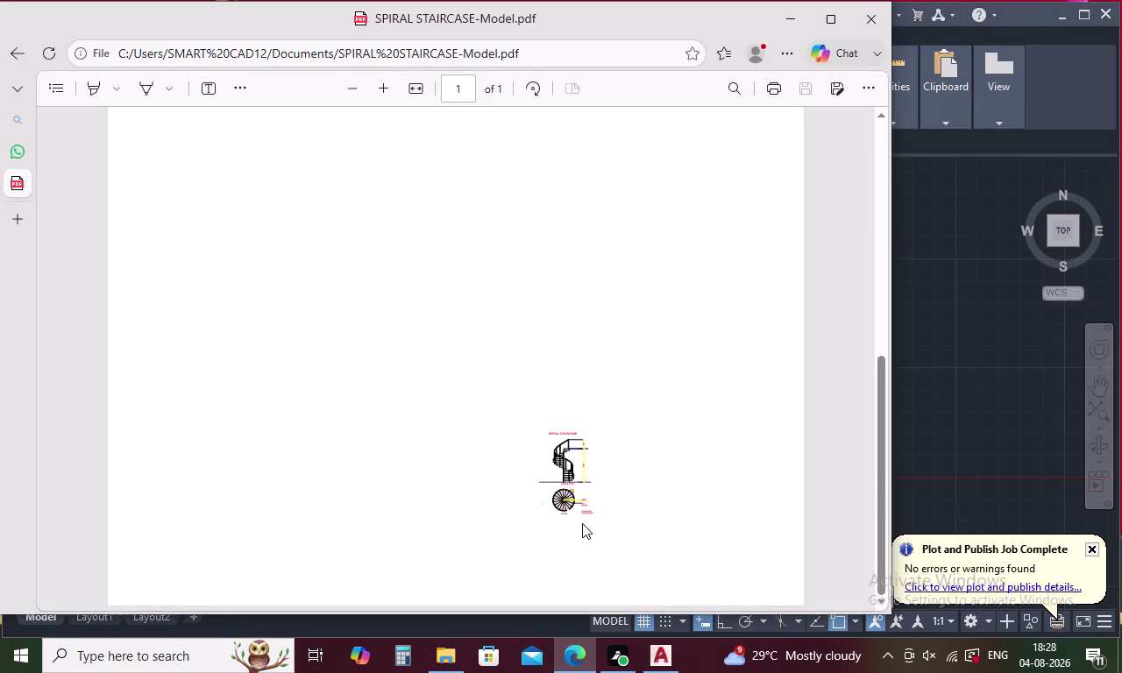
scroll(up, 3)
scroll(down, 3)
scroll(up, 3)
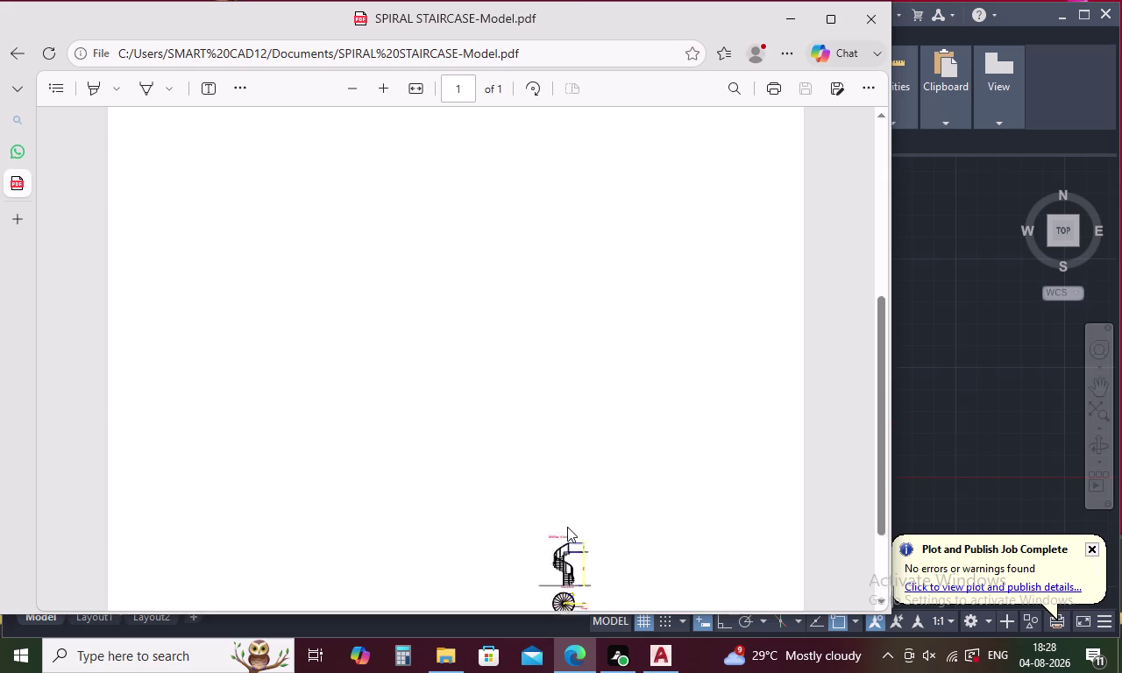
scroll(down, 3)
scroll(up, 3)
scroll(down, 3)
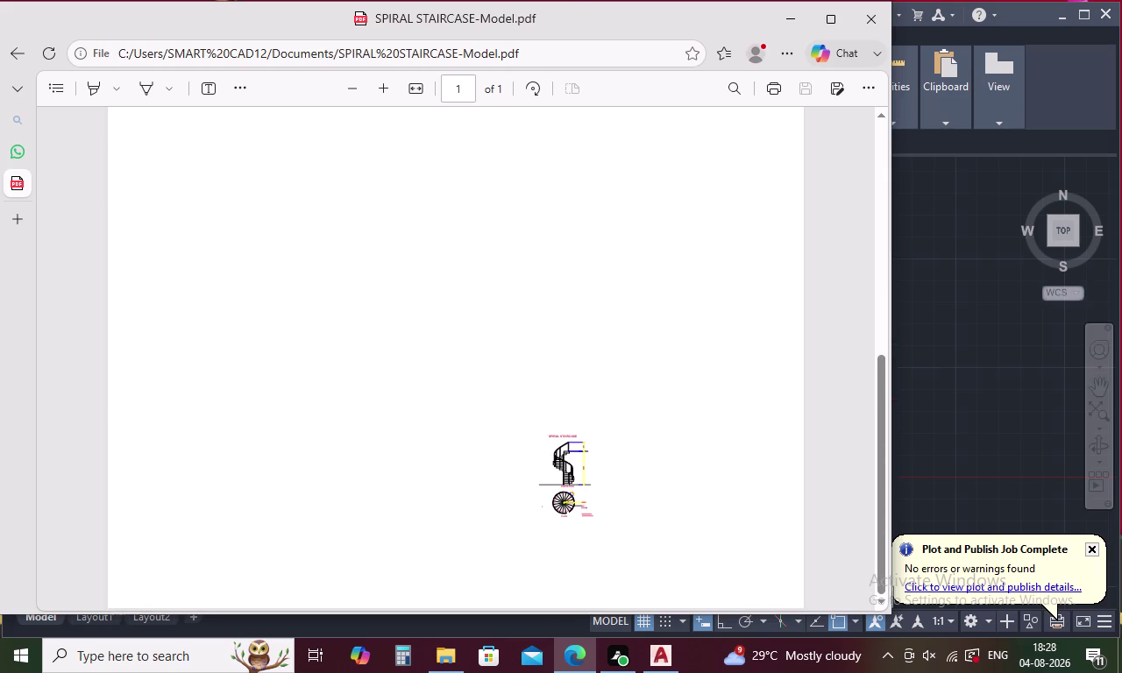
key(Escape)
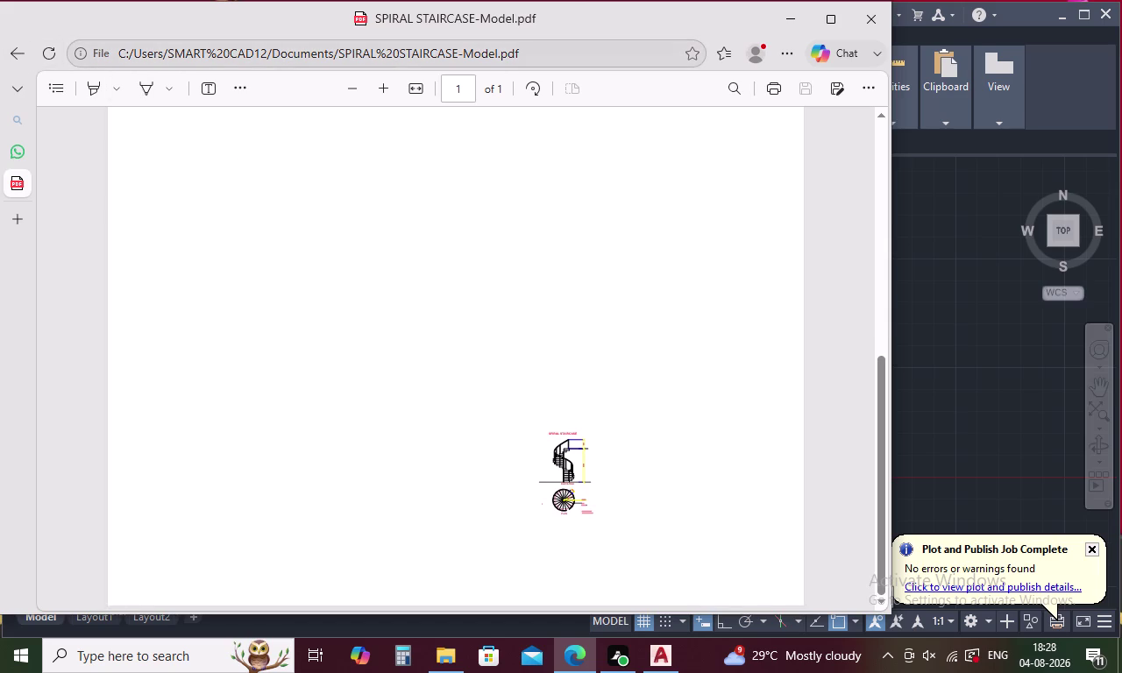
click(871, 15)
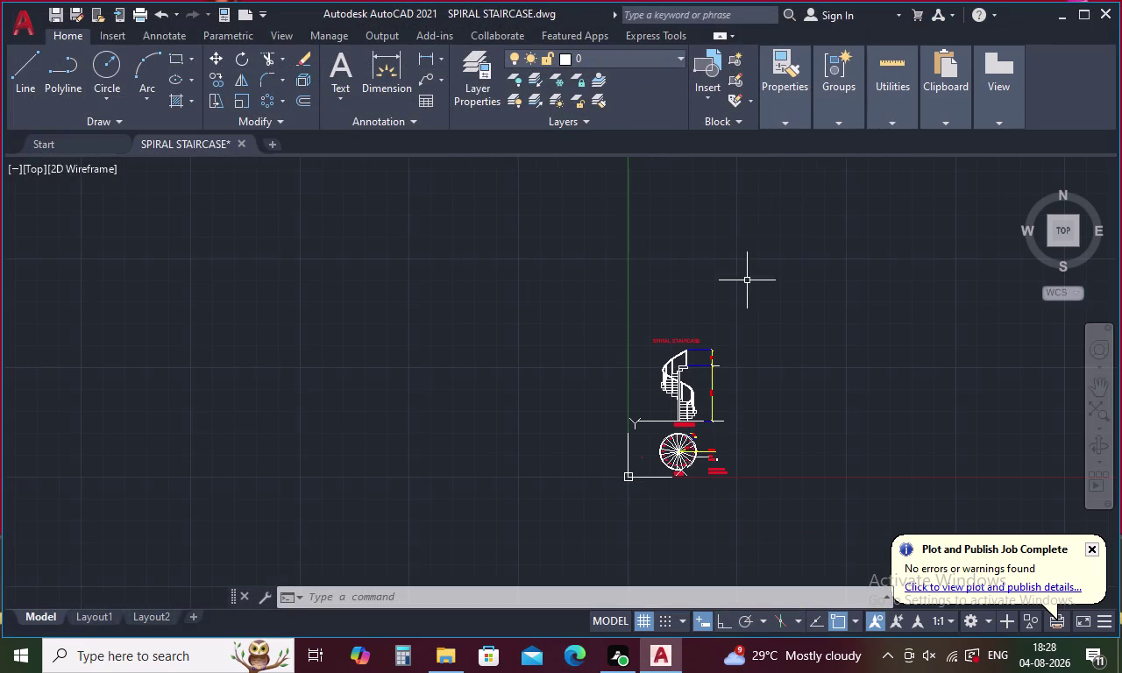
Pan and zoom to centre the staircase drawings in the view.
drag(759, 333, 748, 444)
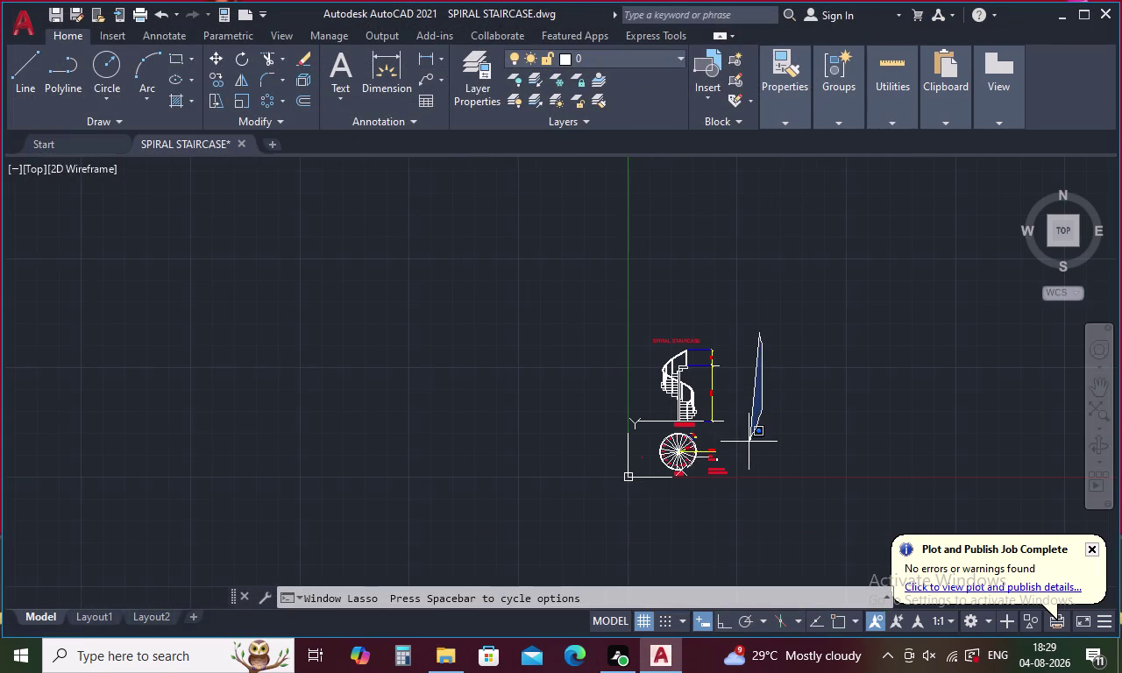
drag(748, 445, 750, 432)
scroll(up, 3)
middle_drag(763, 394, 668, 288)
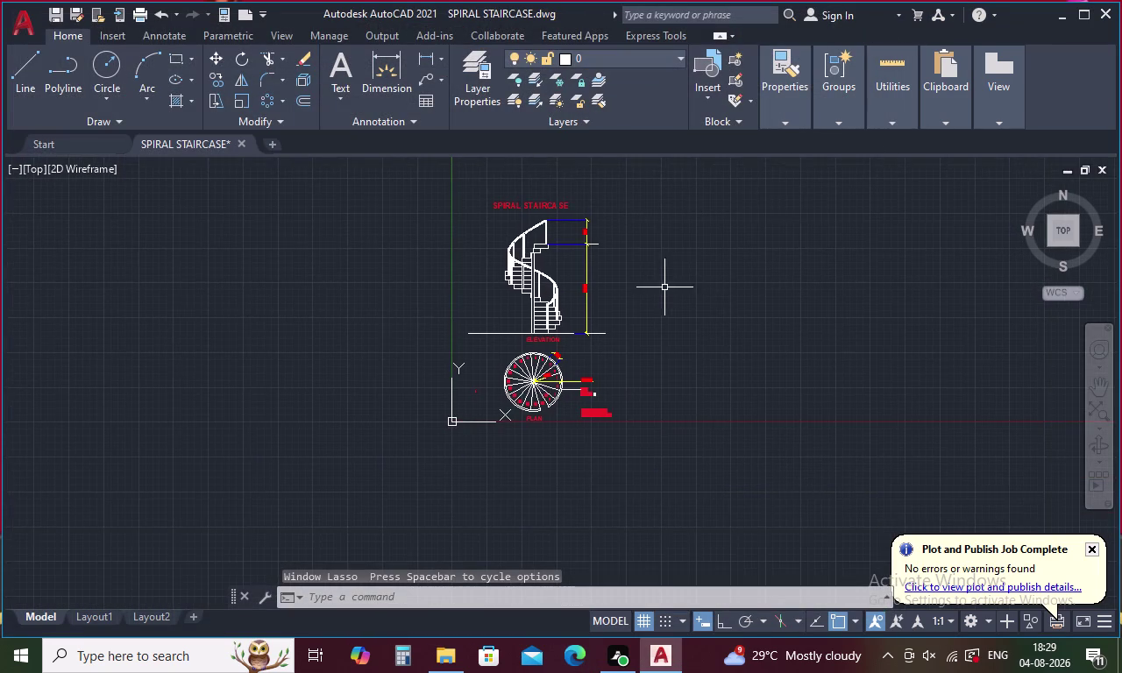
scroll(up, 3)
middle_drag(665, 273, 674, 305)
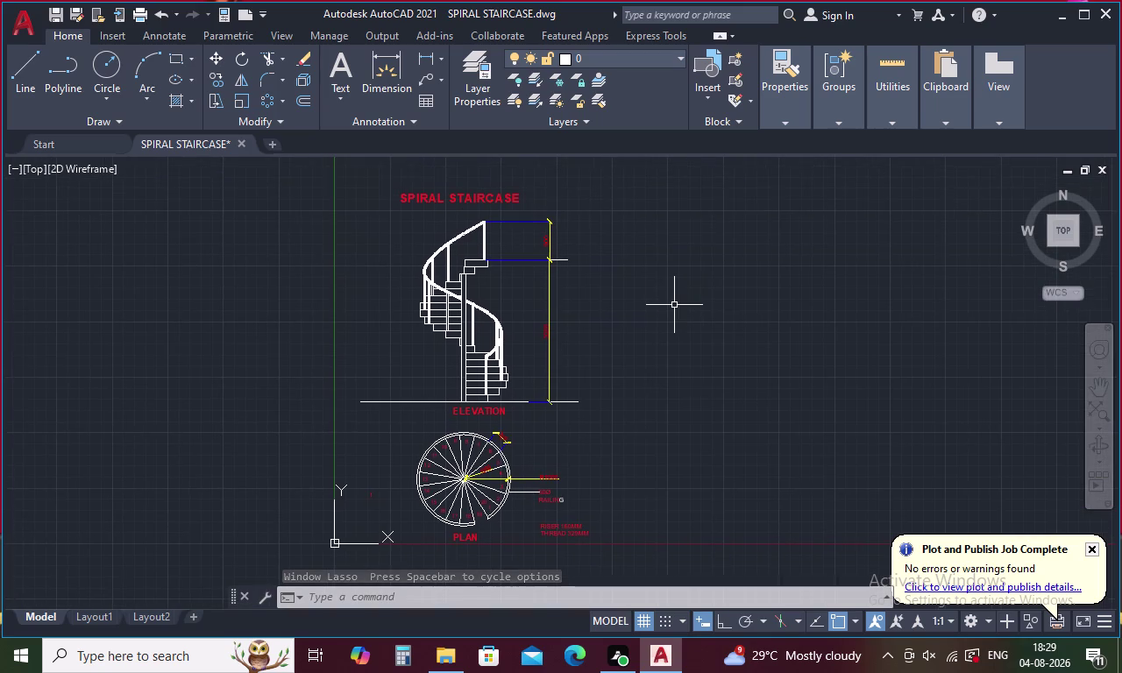
Window-select the elevation and plan, zoom in, and bring up plot settings.
drag(669, 239, 399, 164)
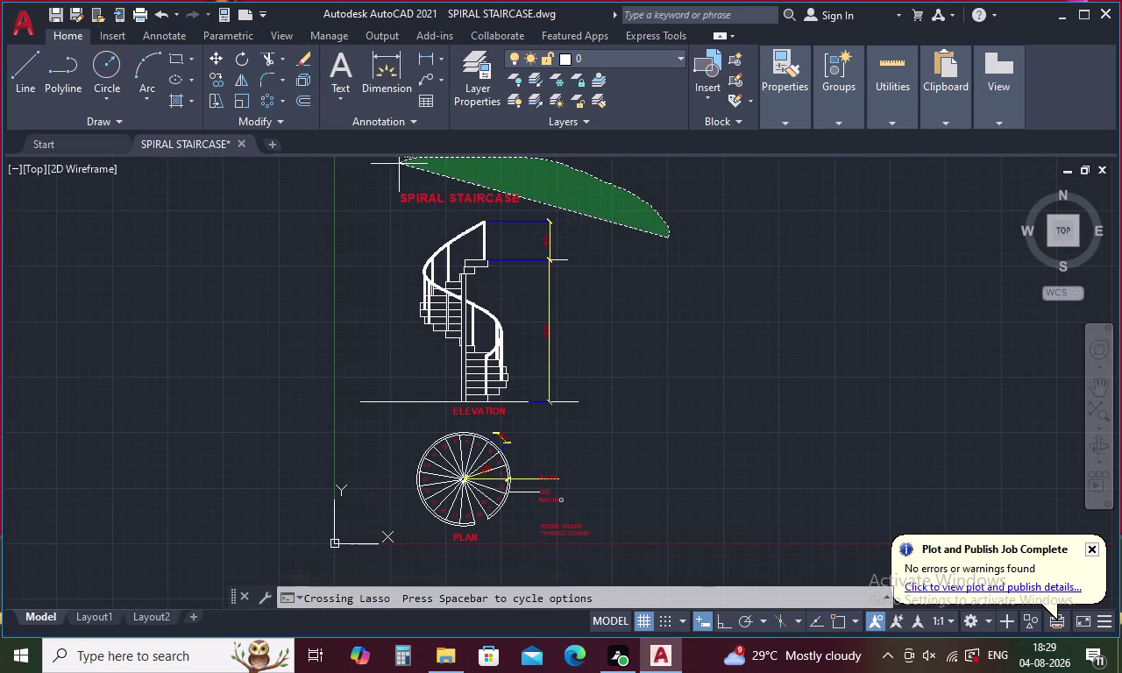
drag(399, 164, 633, 571)
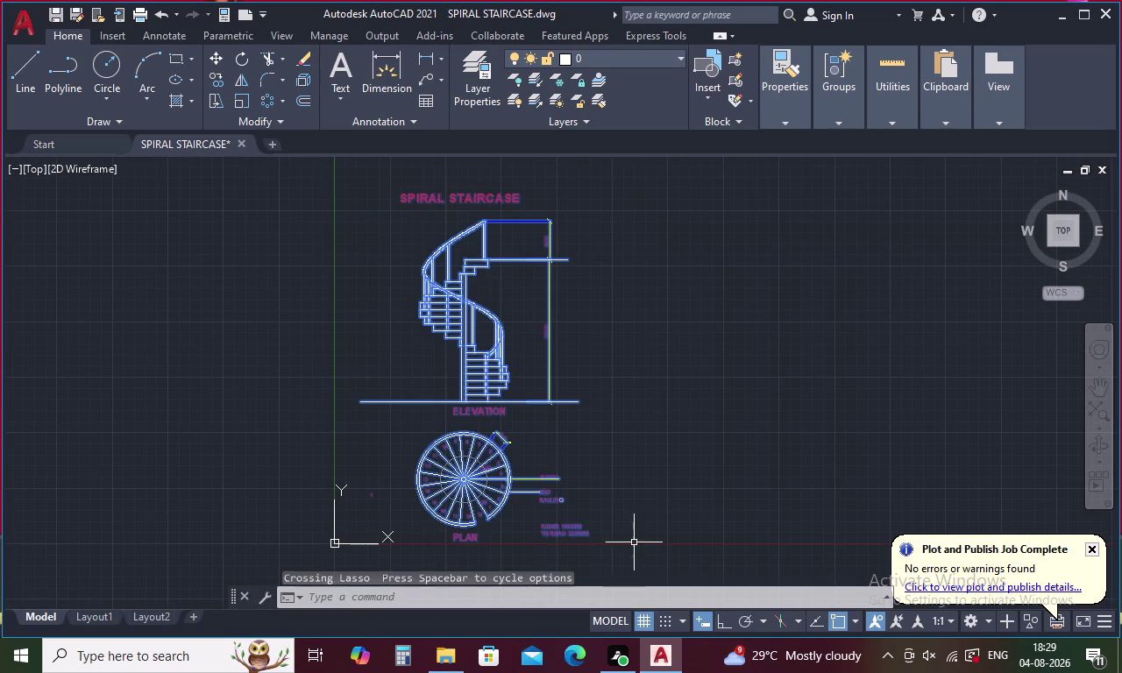
drag(644, 296, 656, 374)
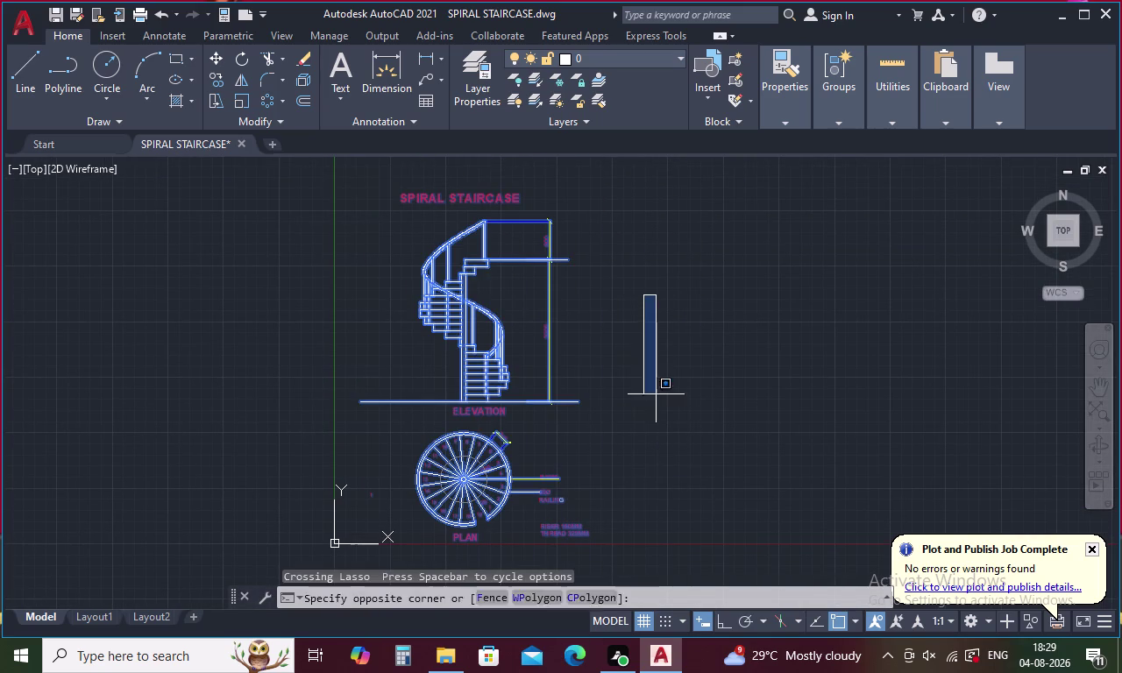
drag(656, 375, 532, 163)
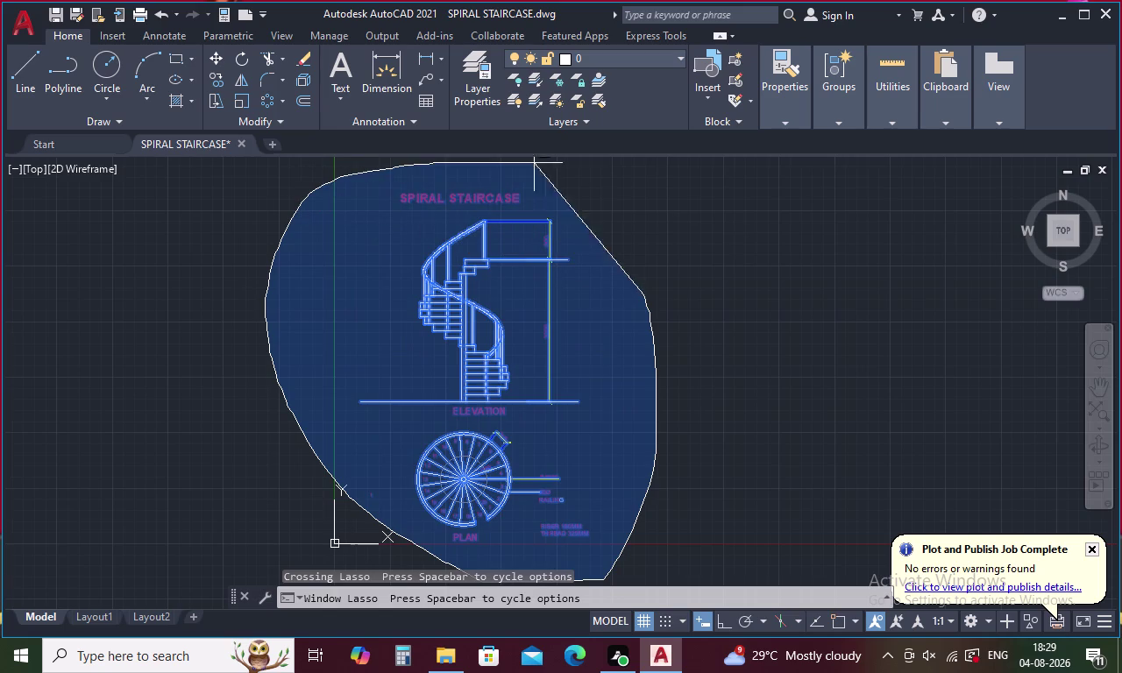
drag(533, 163, 610, 180)
scroll(up, 3)
scroll(up, 3)
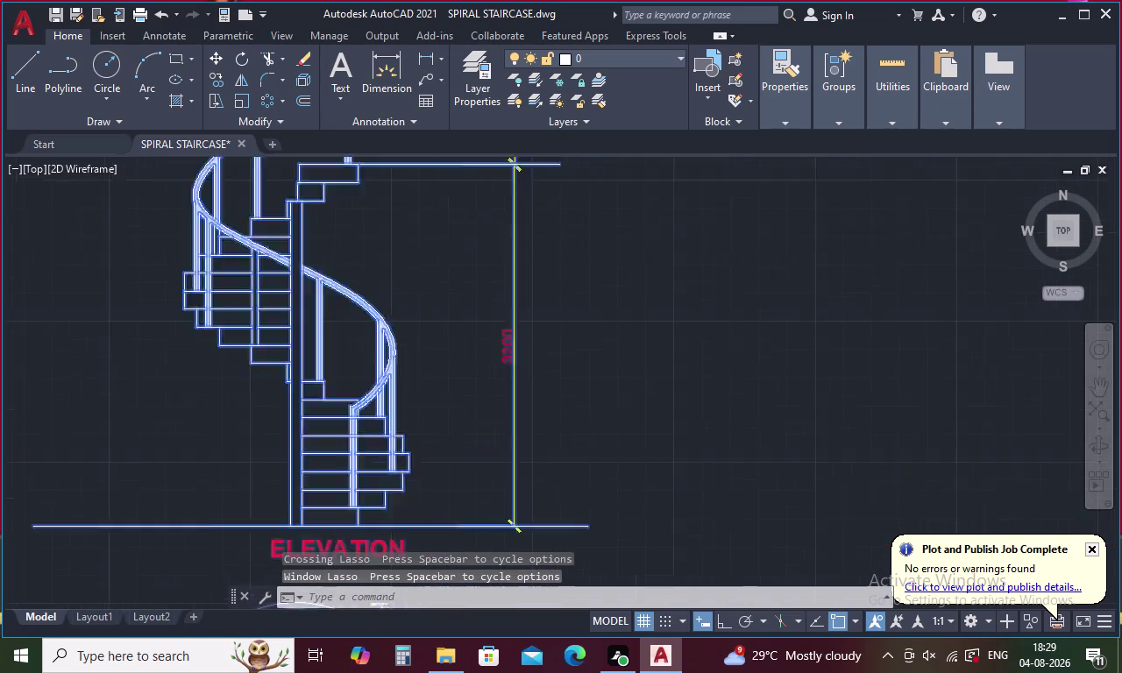
key(ctrl+p)
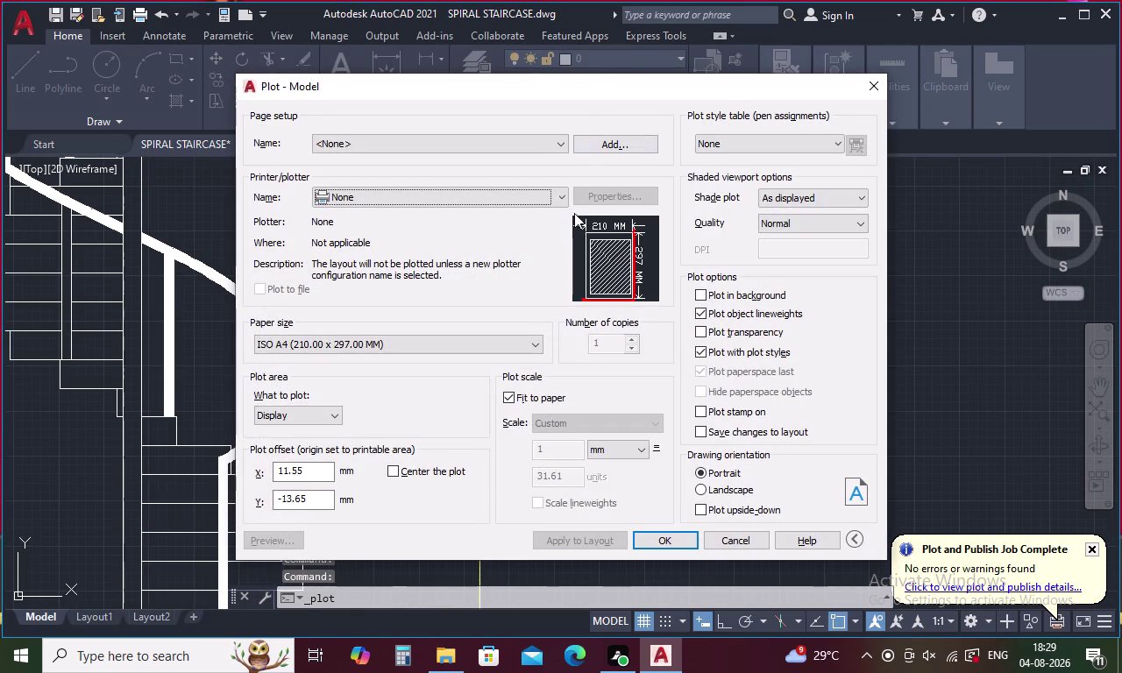
Plot the view with AutoCAD PDF (High Quality Print), overwriting SPIRAL STAIRCASE-Model.pdf.
click(562, 186)
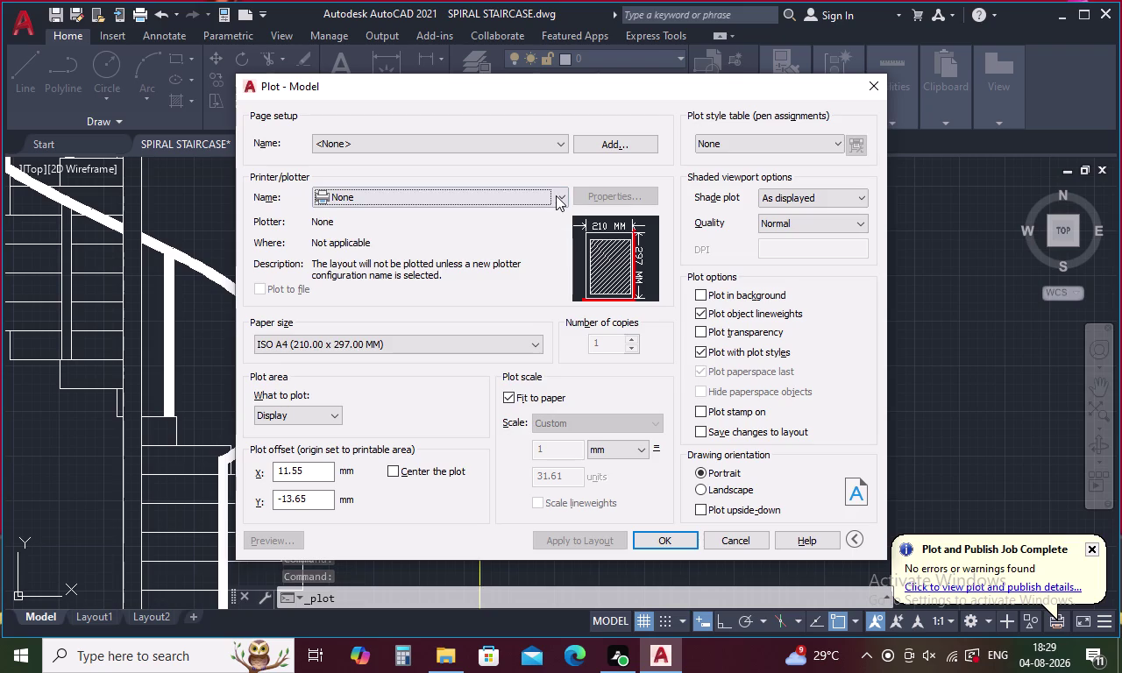
click(556, 196)
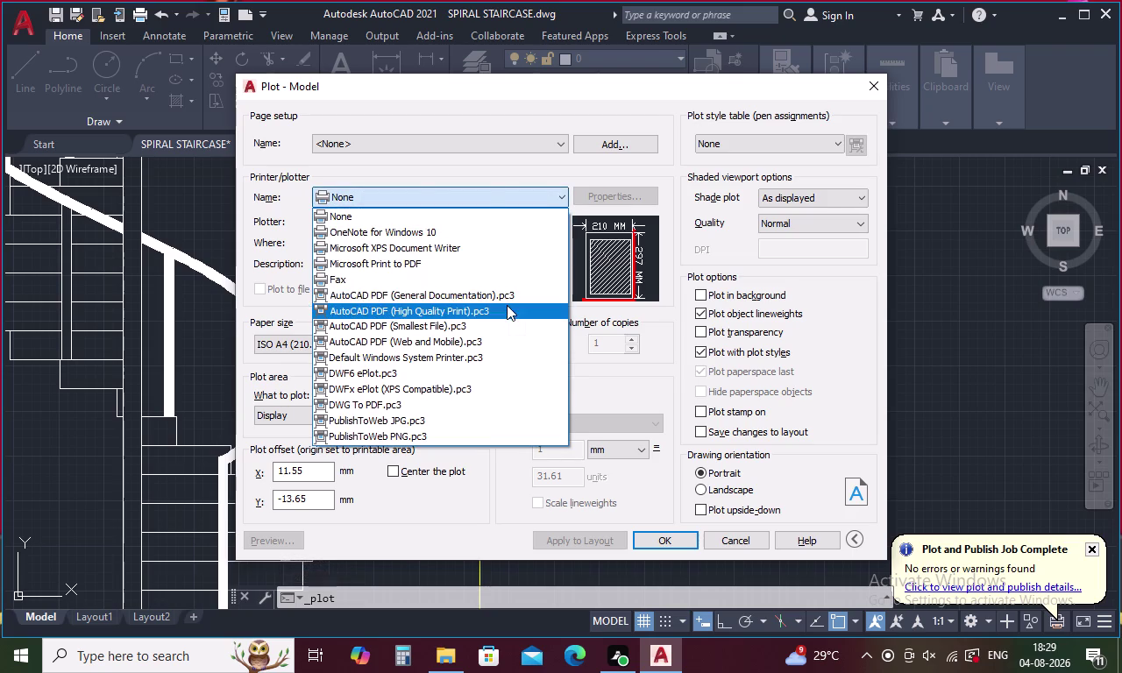
click(506, 309)
click(642, 543)
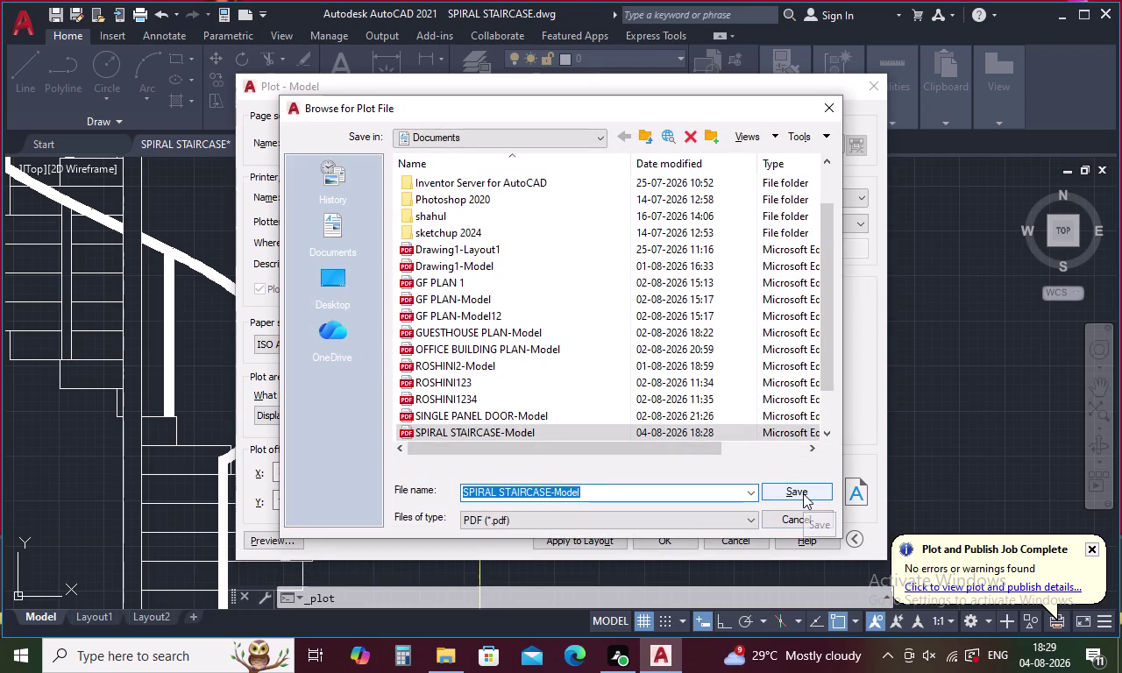
click(803, 492)
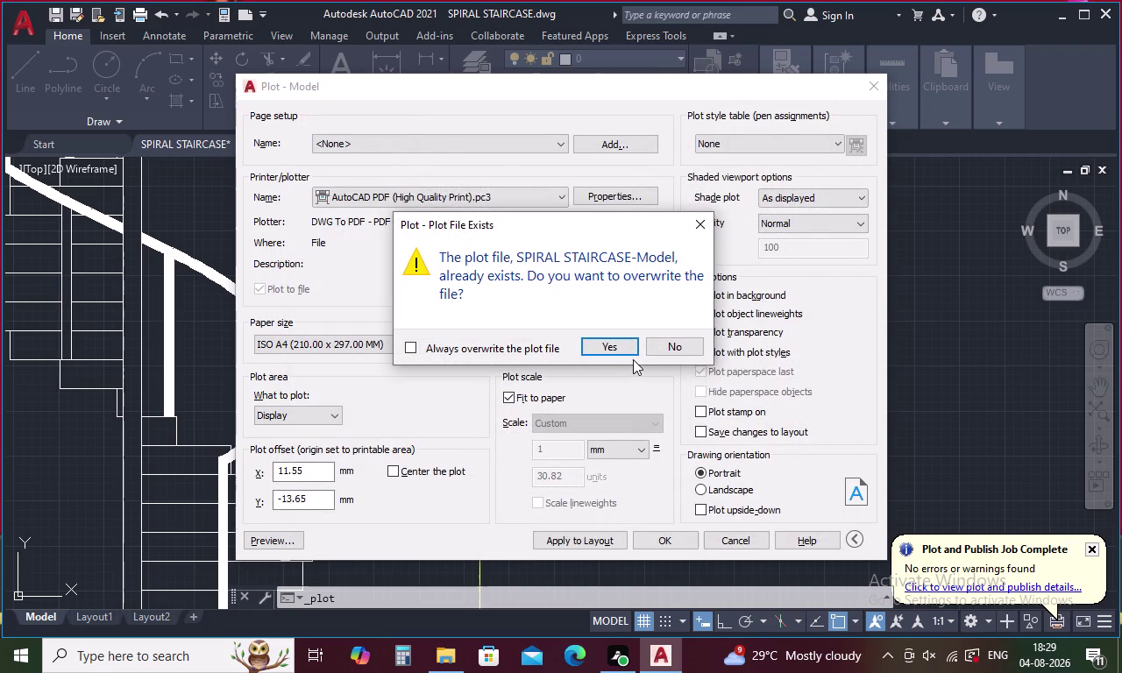
click(624, 347)
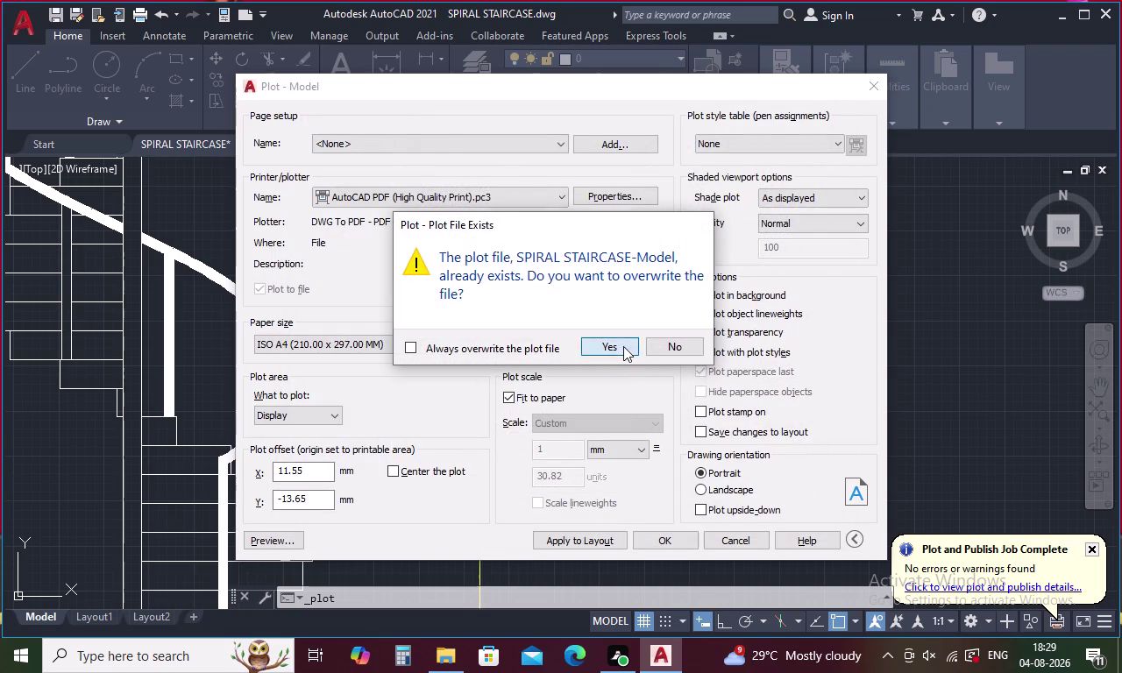
scroll(down, 3)
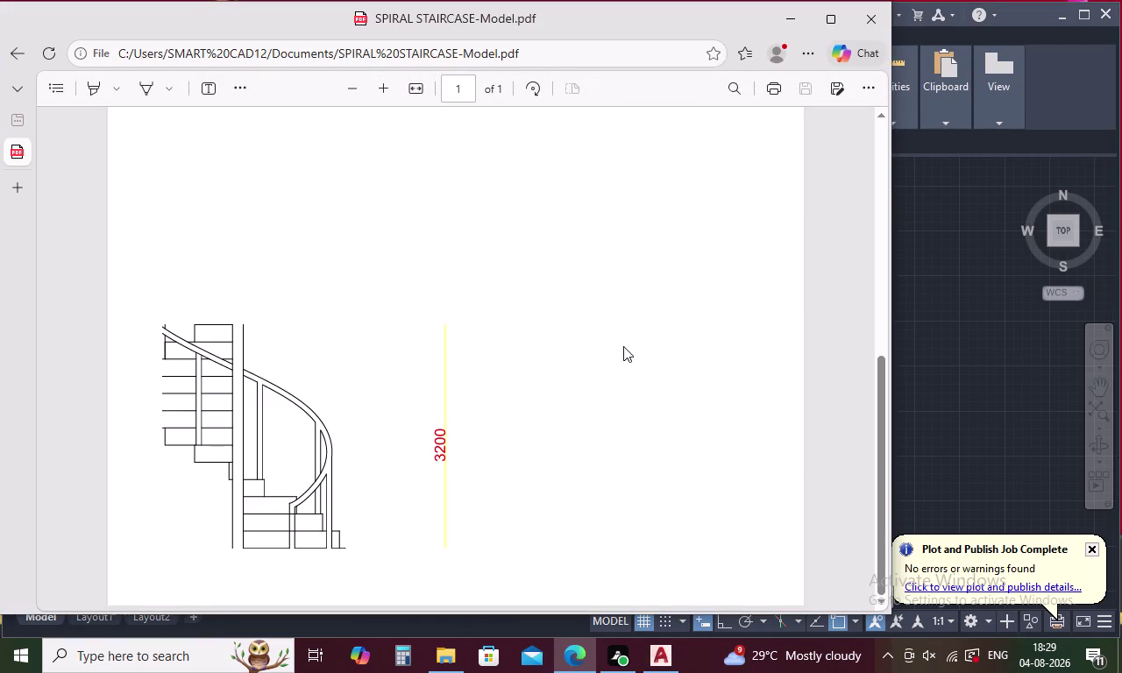
Scroll the cropped elevation PDF in Edge, then return to AutoCAD.
scroll(down, 3)
scroll(down, 3)
scroll(down, 3)
scroll(up, 3)
scroll(up, 3)
scroll(down, 3)
scroll(down, 3)
scroll(down, 3)
scroll(up, 3)
scroll(down, 3)
scroll(down, 3)
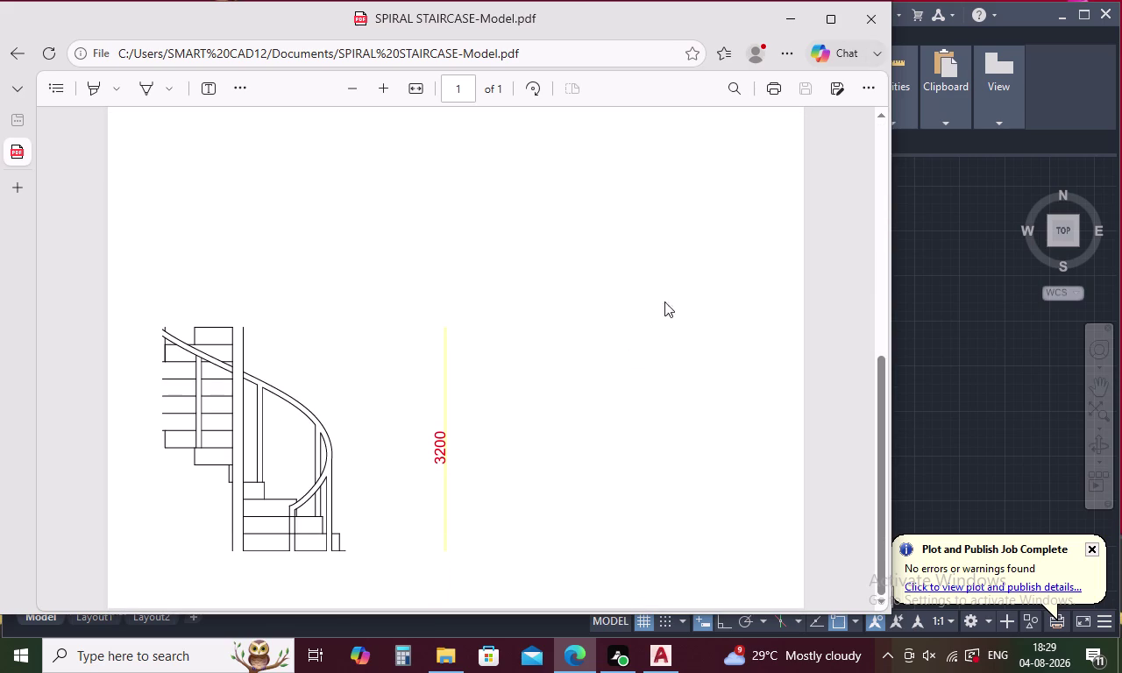
click(858, 23)
Window-select the staircase elevation and plan objects.
scroll(down, 3)
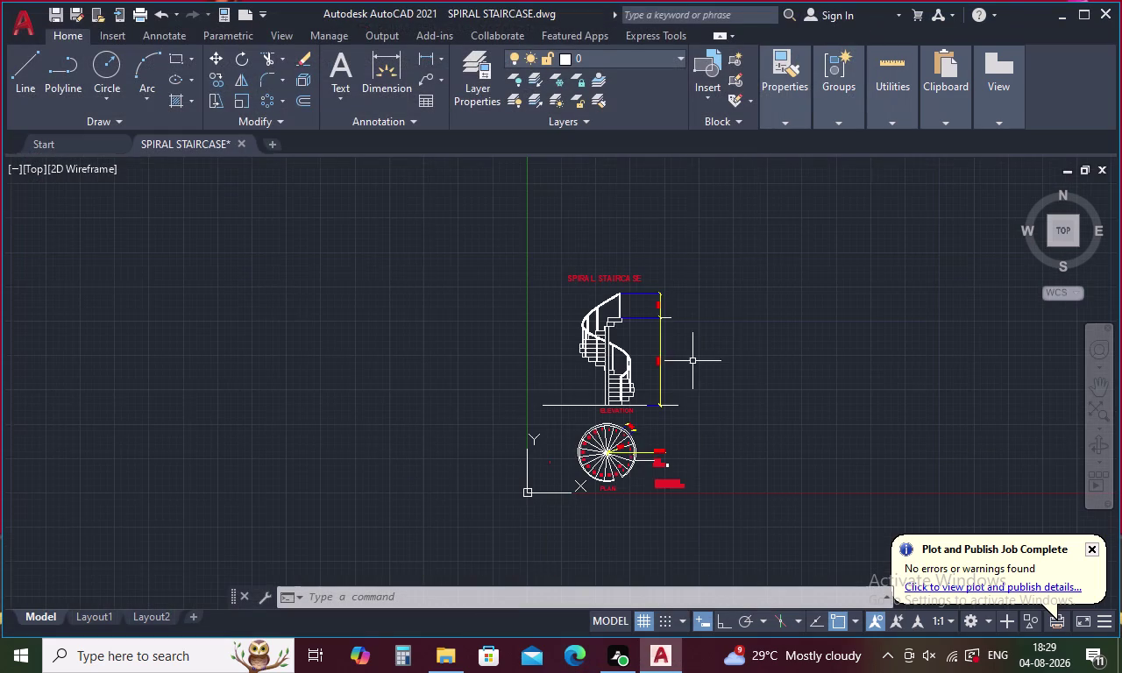
drag(713, 303, 607, 292)
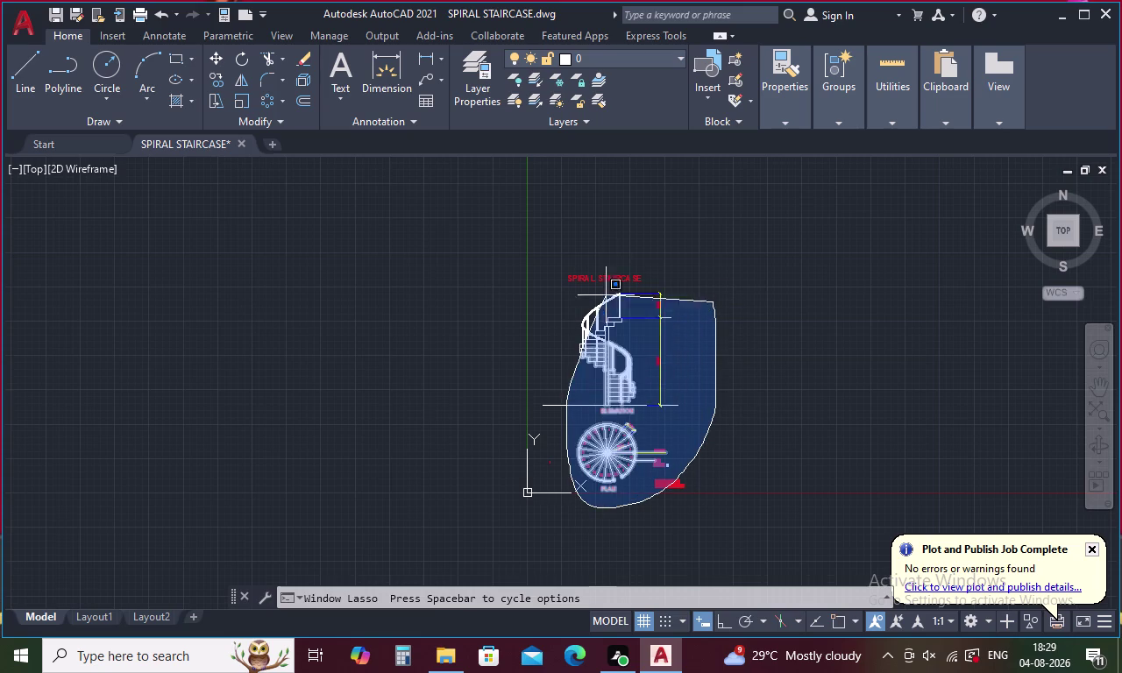
drag(607, 292, 629, 243)
drag(699, 281, 591, 528)
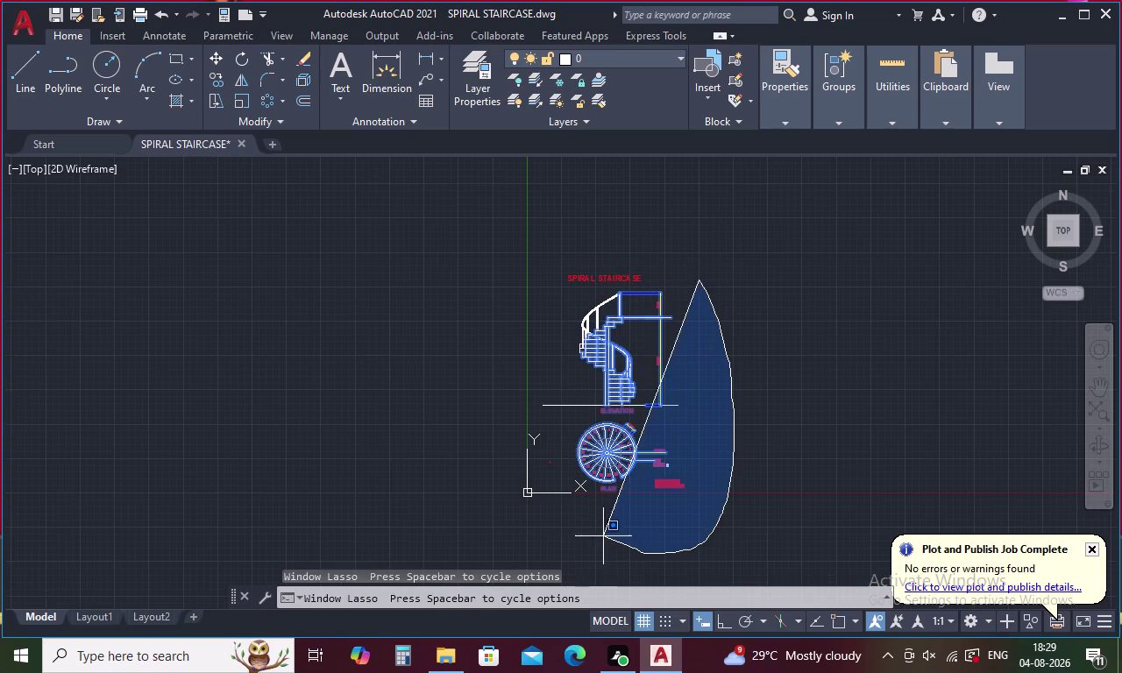
drag(591, 528, 655, 238)
drag(764, 304, 765, 305)
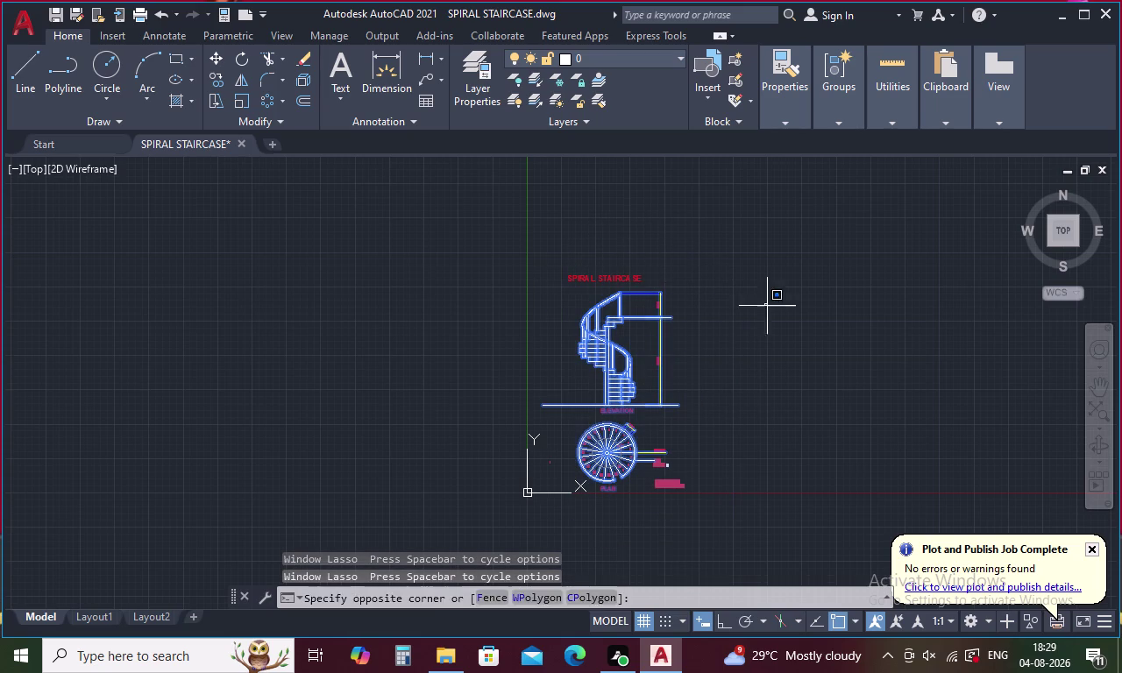
drag(766, 304, 646, 236)
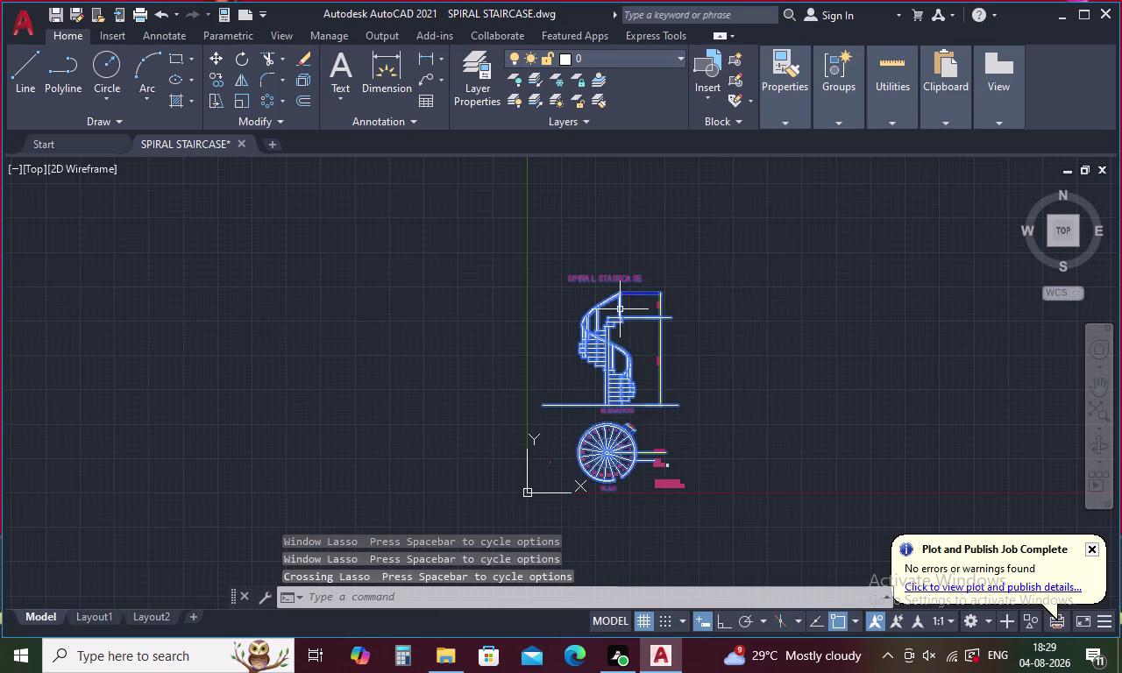
Centre the full titled elevation and plan in view and bring up Plot.
scroll(up, 3)
middle_drag(652, 362, 665, 286)
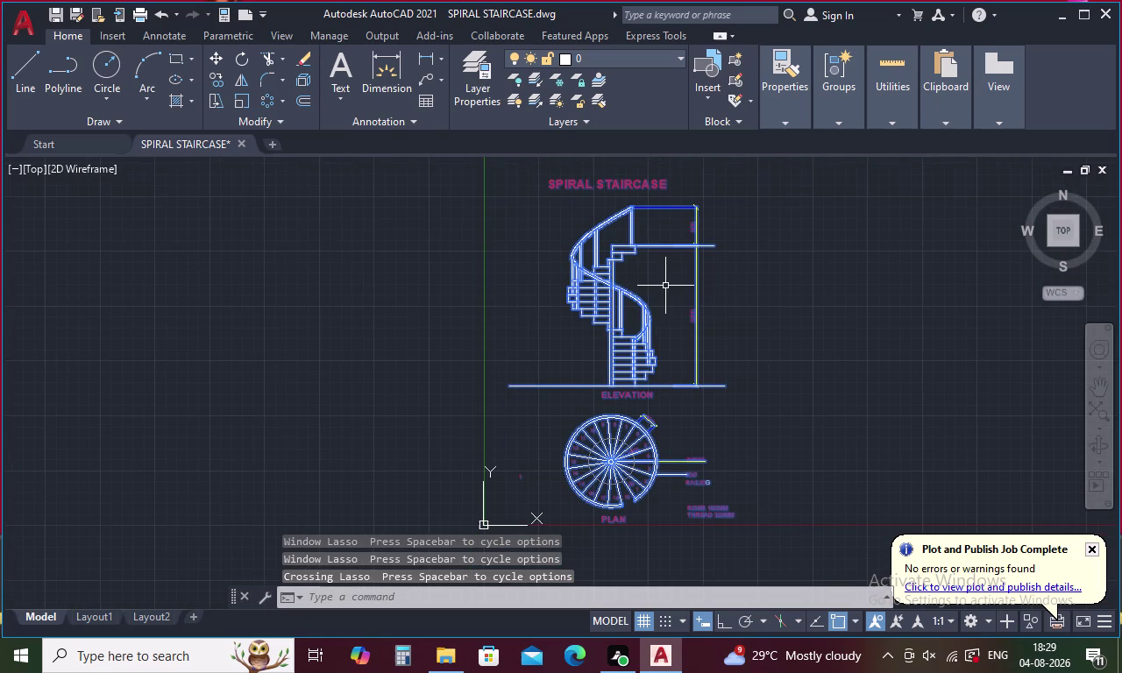
scroll(up, 3)
scroll(down, 3)
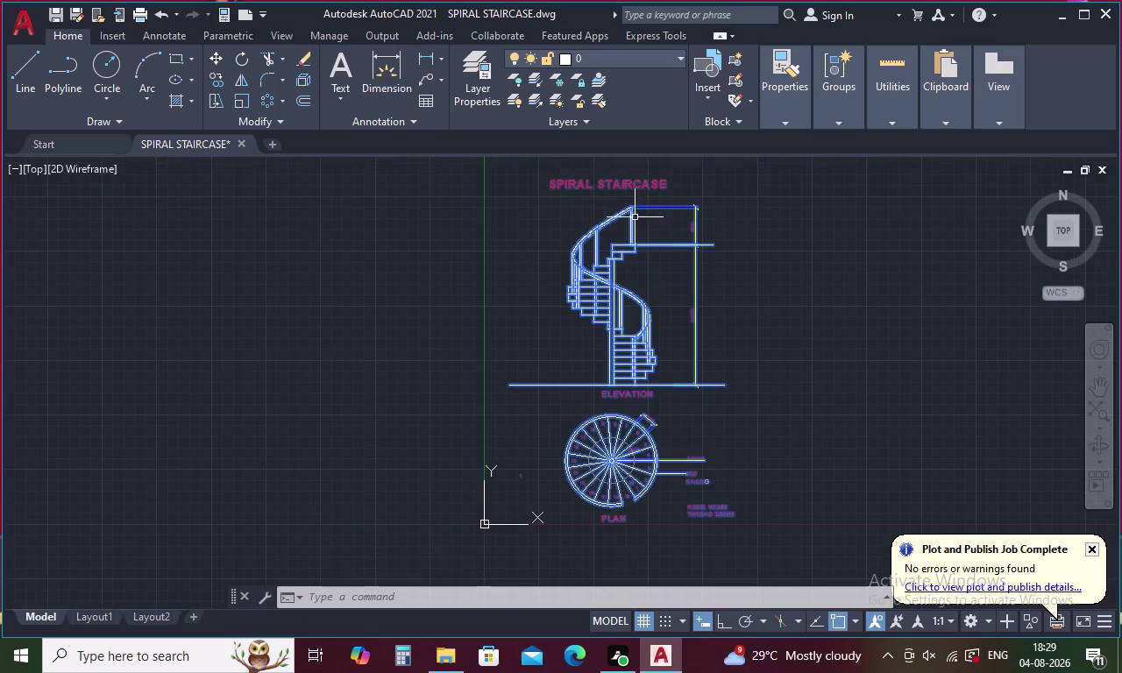
scroll(up, 3)
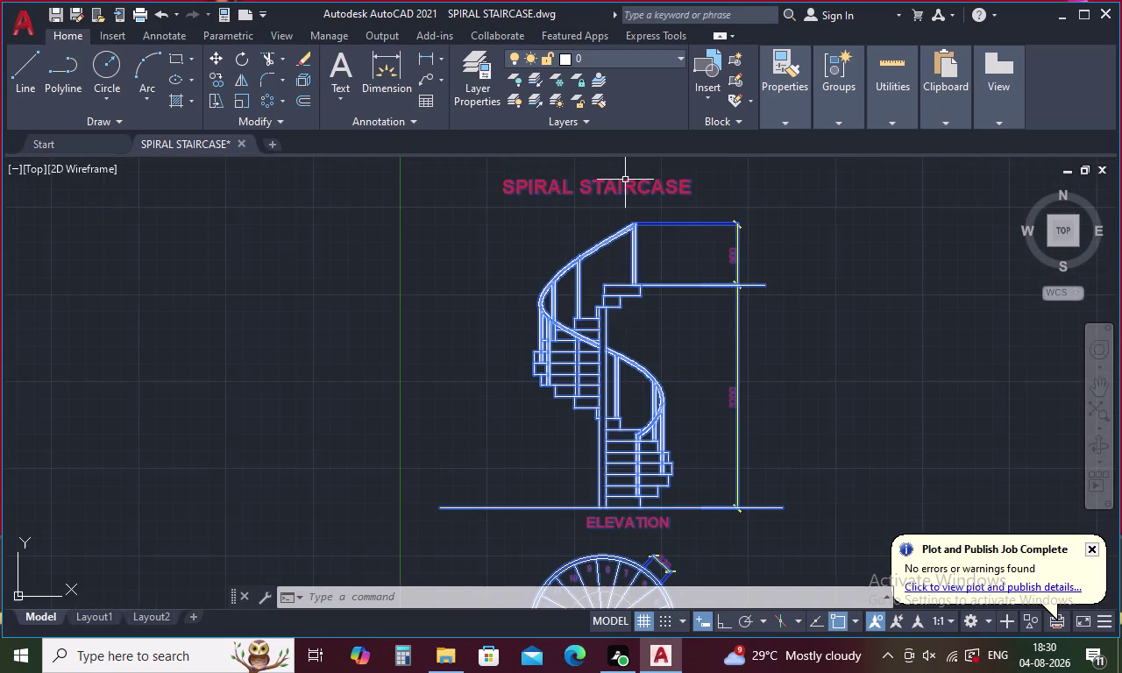
scroll(down, 3)
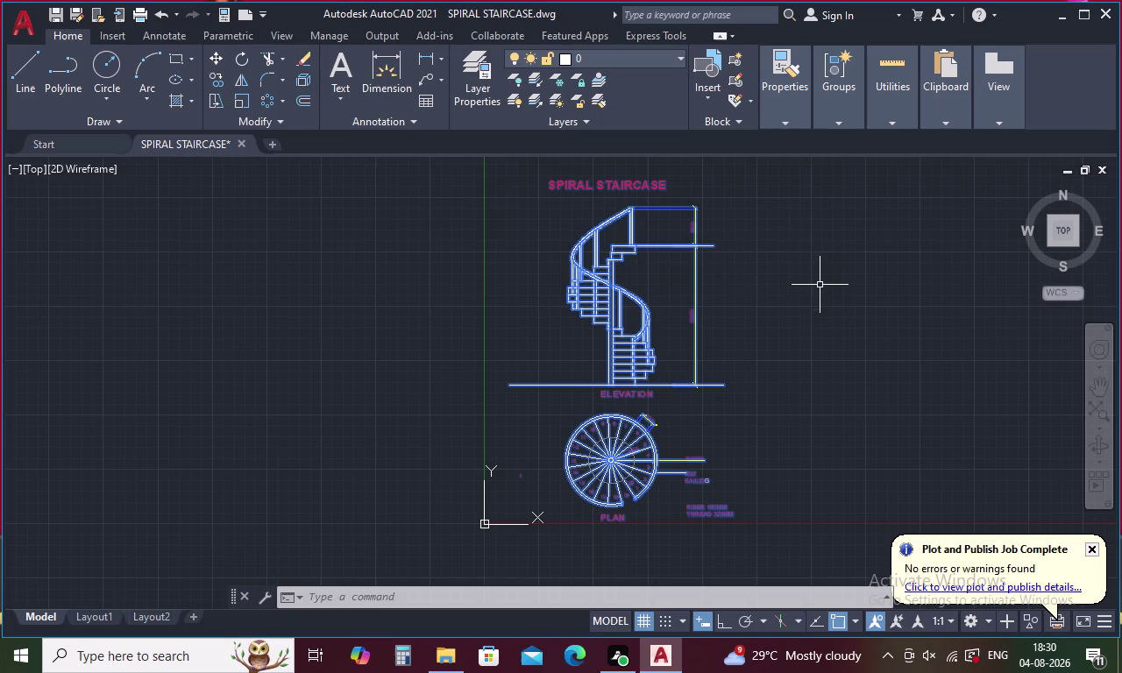
key(ctrl+p)
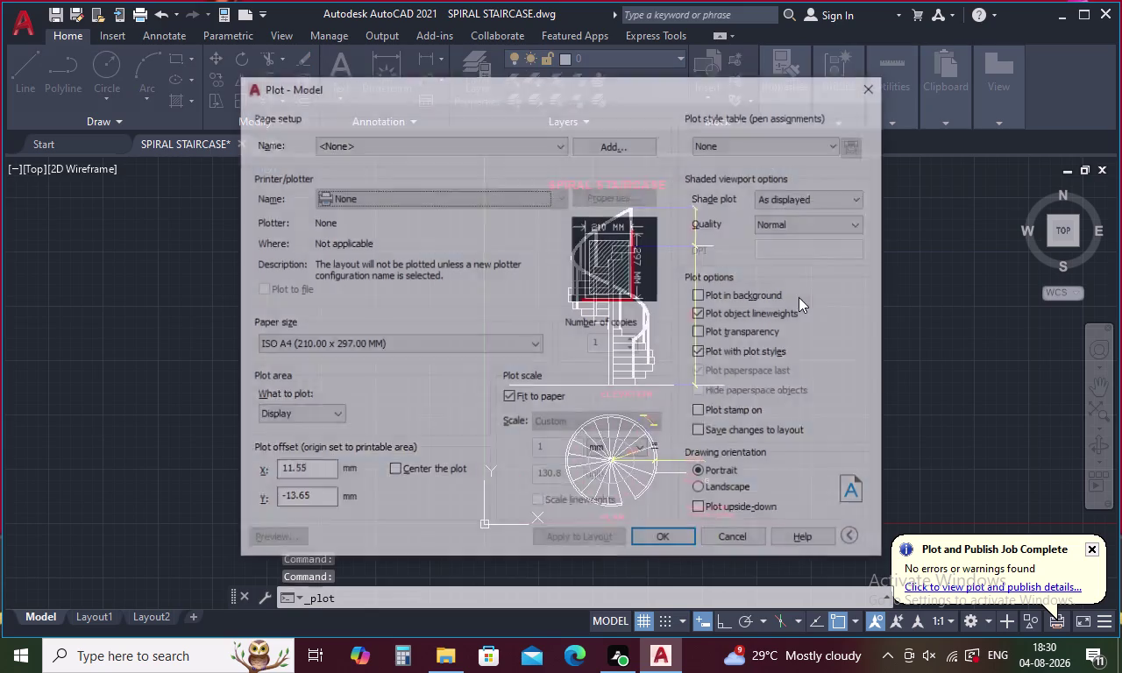
Plot with AutoCAD PDF (High Quality Print).pc3, overwriting SPIRAL STAIRCASE-Model.pdf.
click(560, 196)
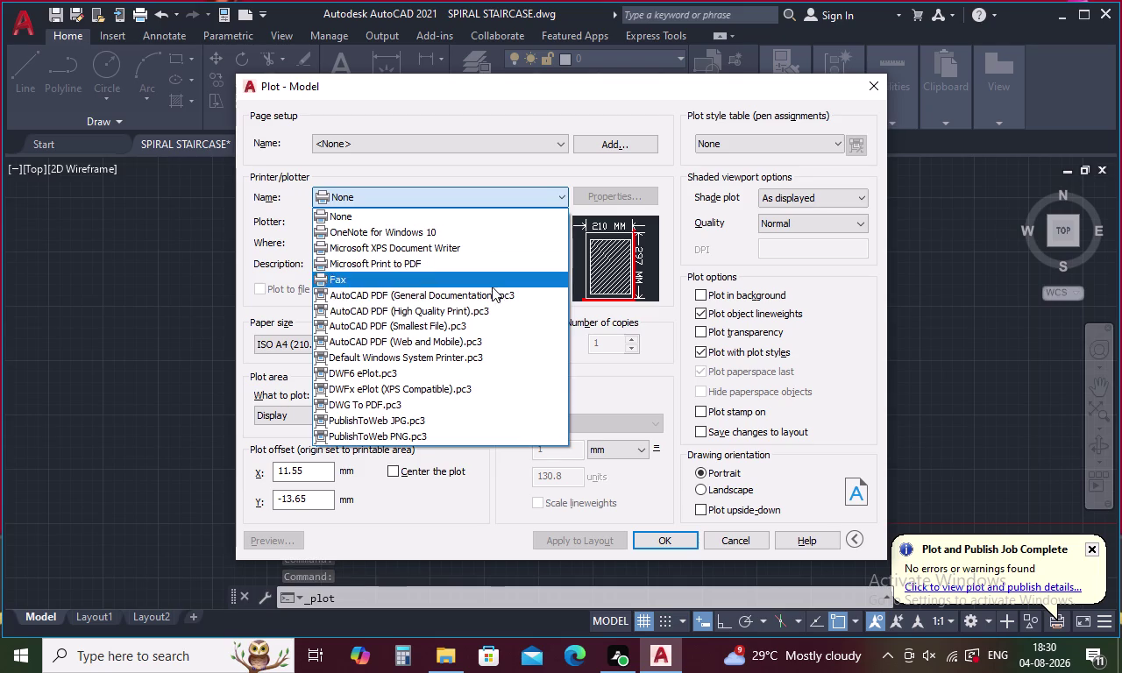
click(489, 308)
click(650, 541)
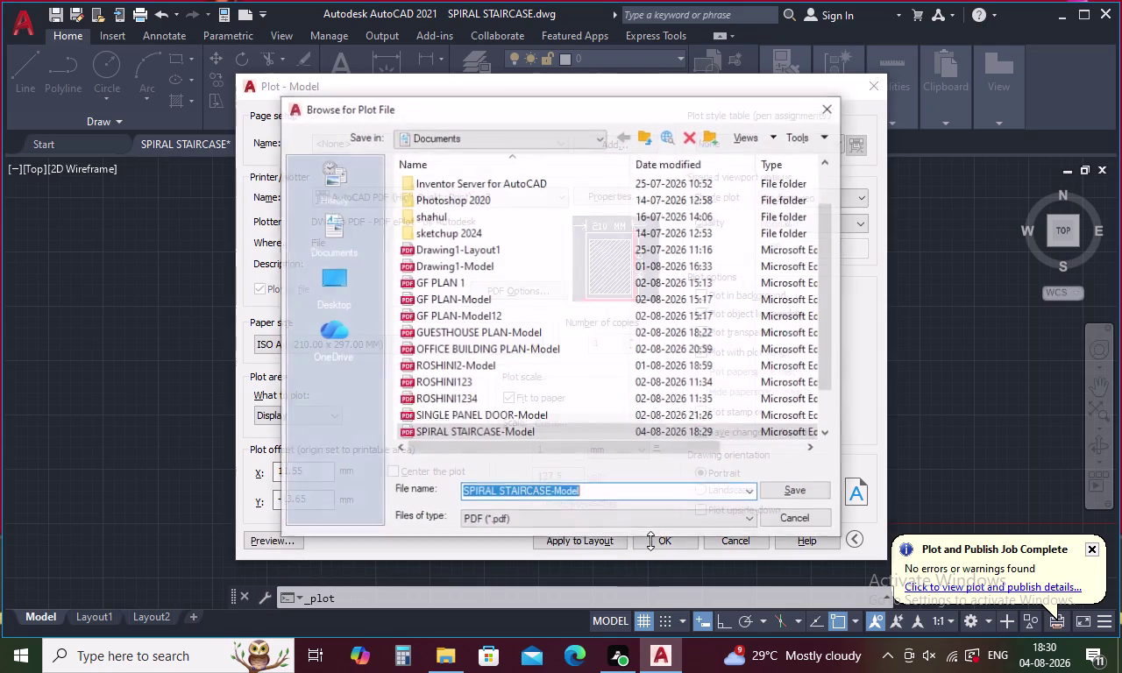
click(774, 491)
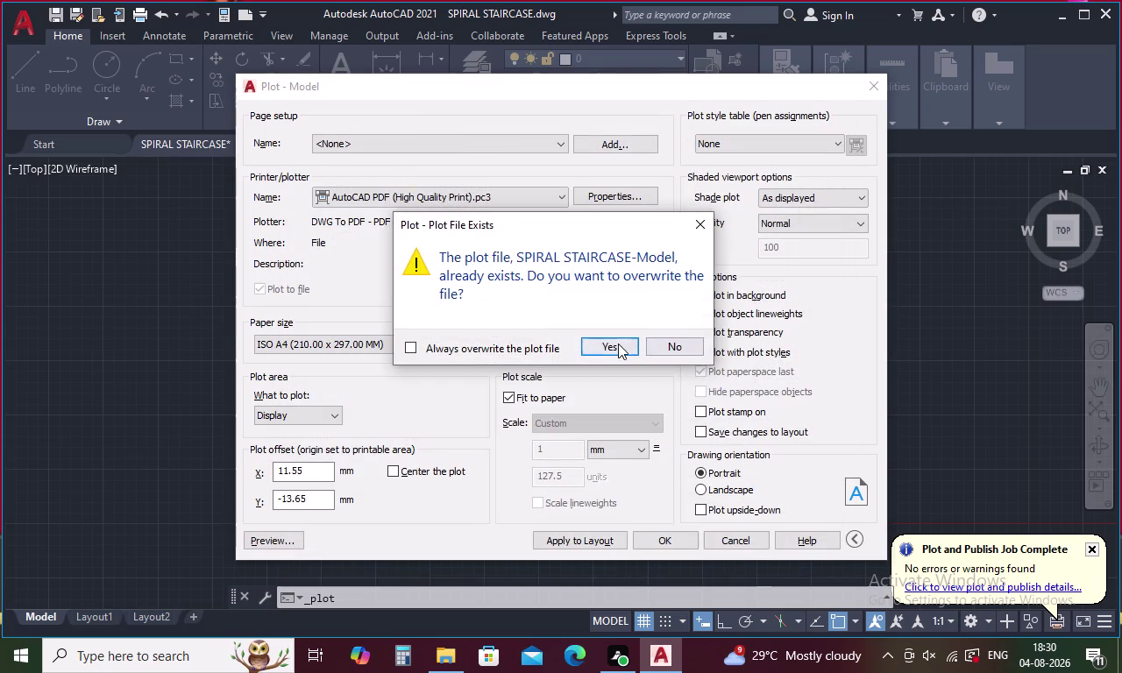
click(618, 343)
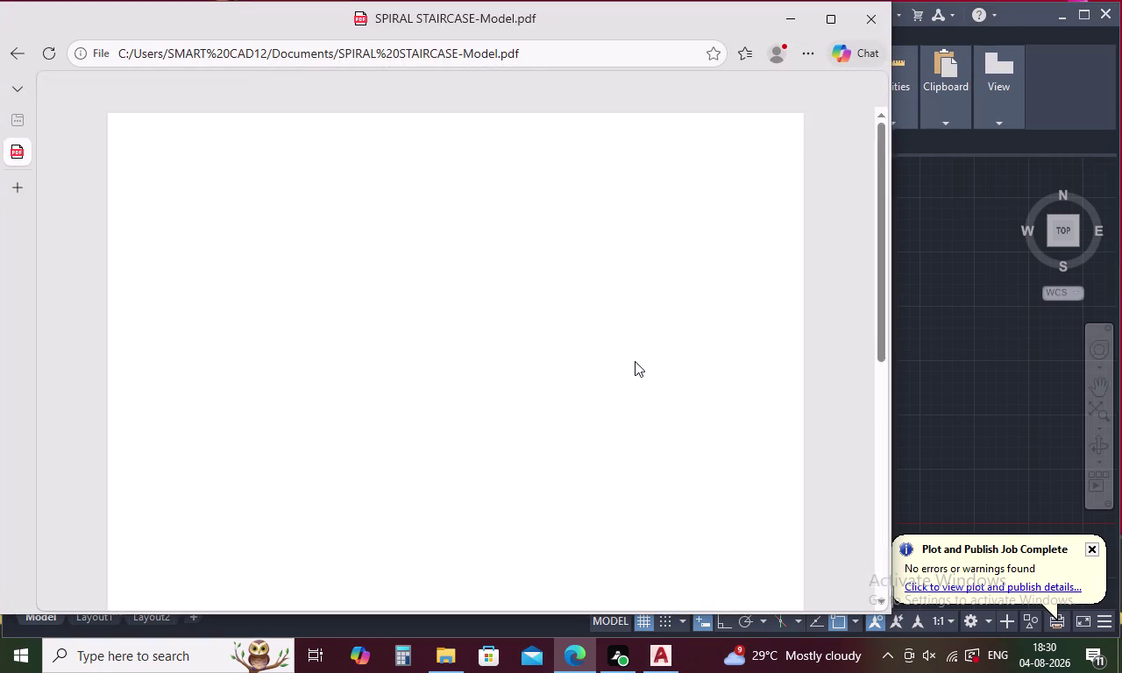
Scroll through the re-plotted staircase PDF in Edge, then press Ctrl+S.
scroll(down, 3)
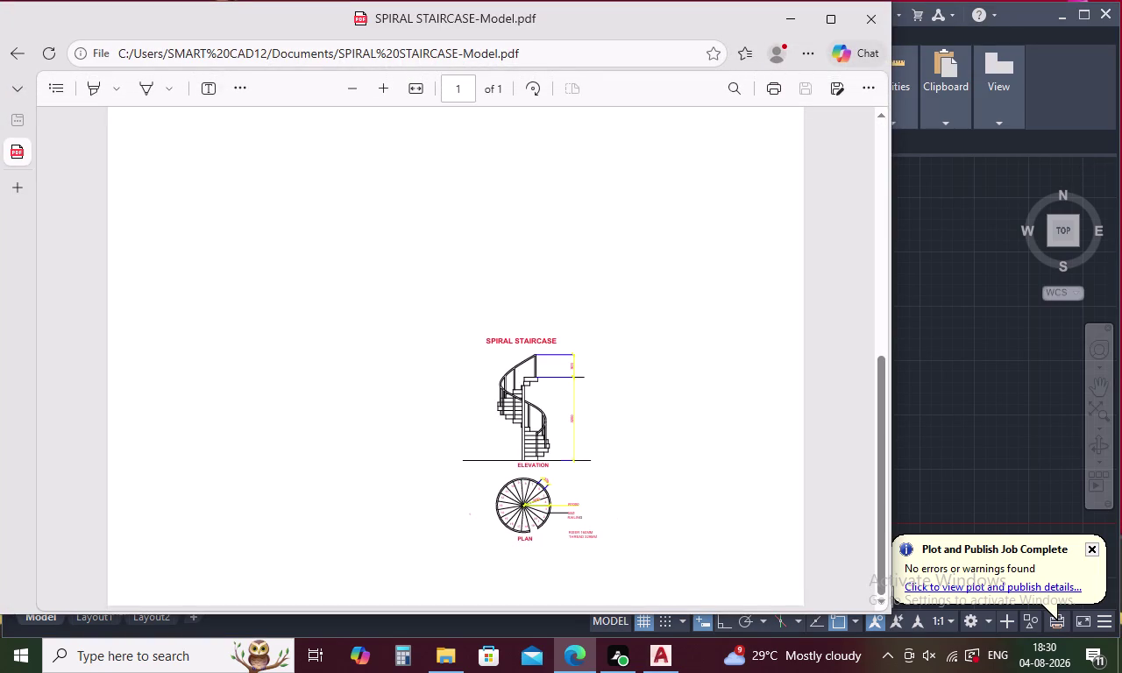
scroll(up, 3)
scroll(down, 3)
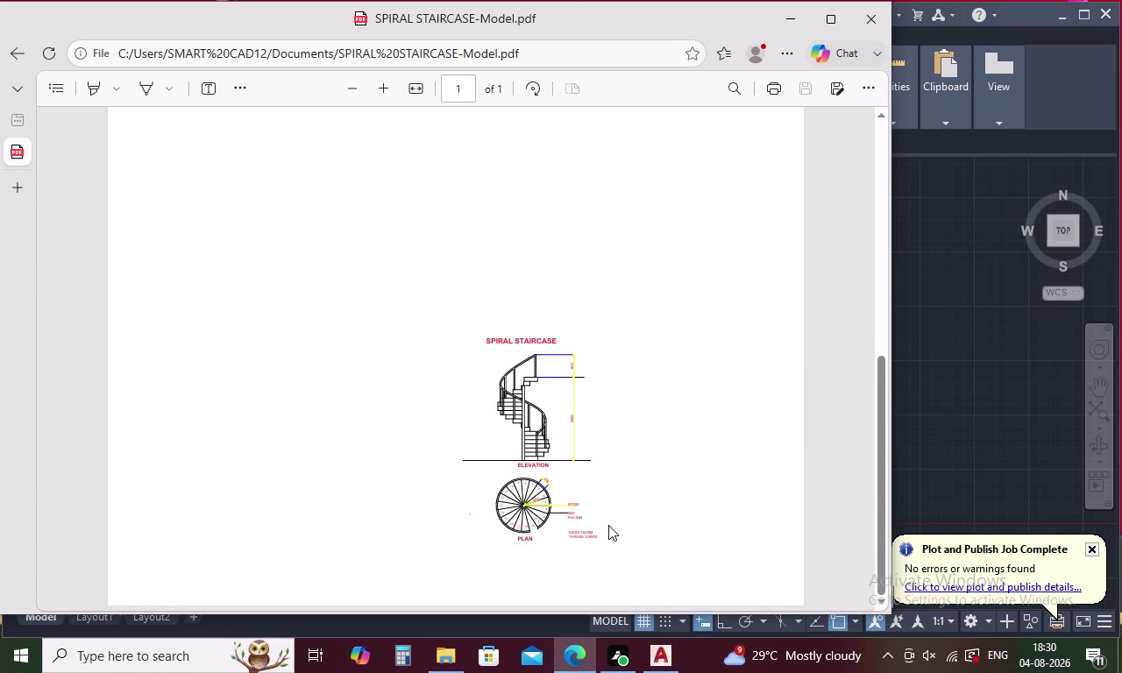
key(ctrl+s)
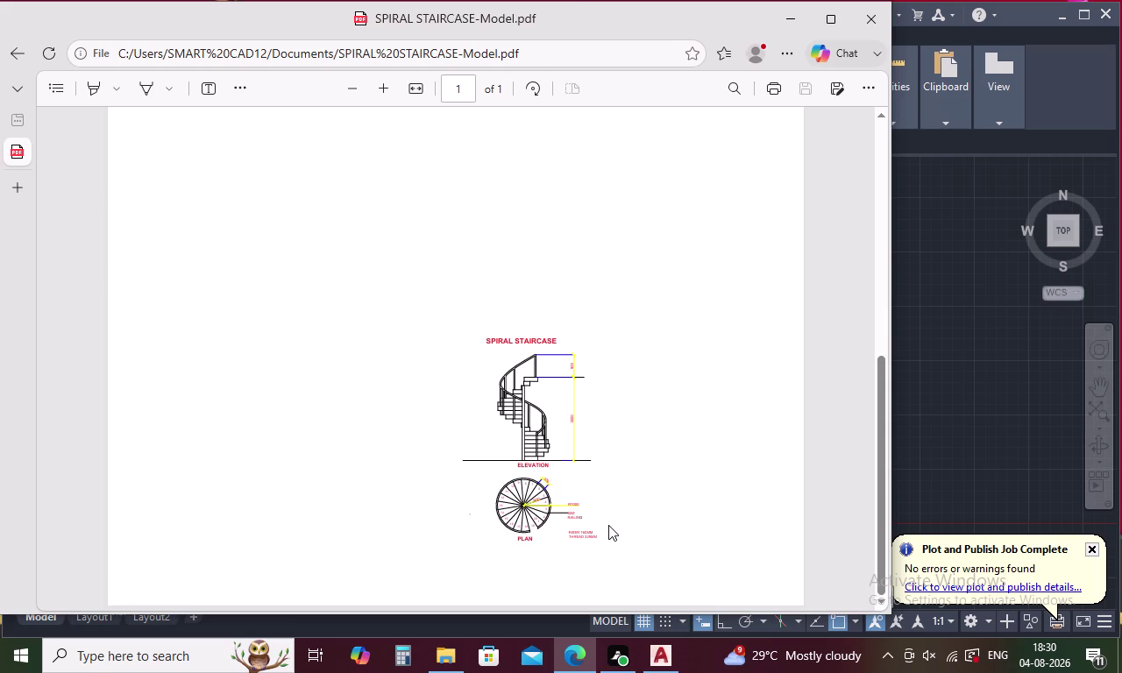